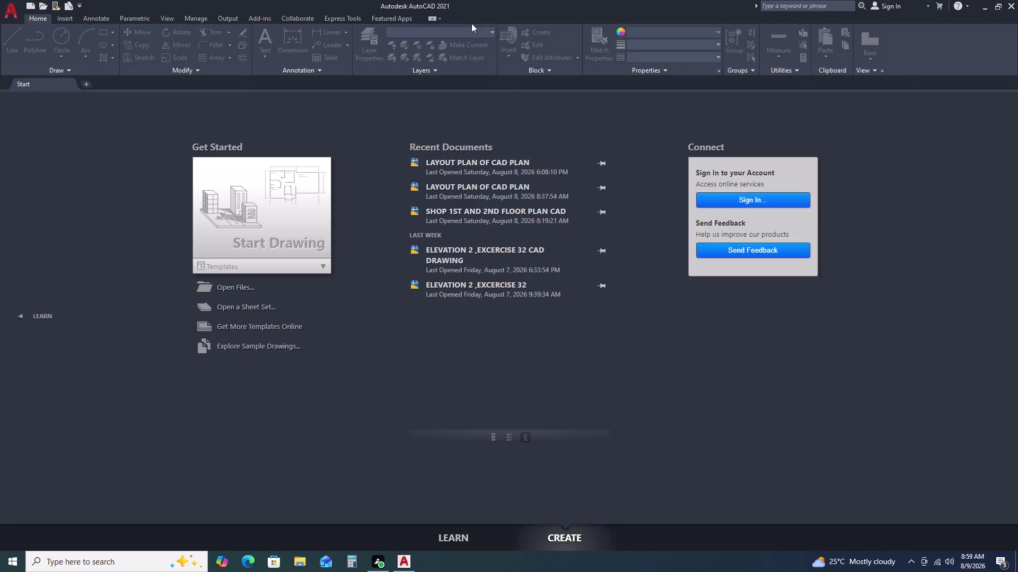
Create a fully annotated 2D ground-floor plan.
Create the blank drawing Drawing1 and bring up the Save Drawing As dialog.
click(270, 180)
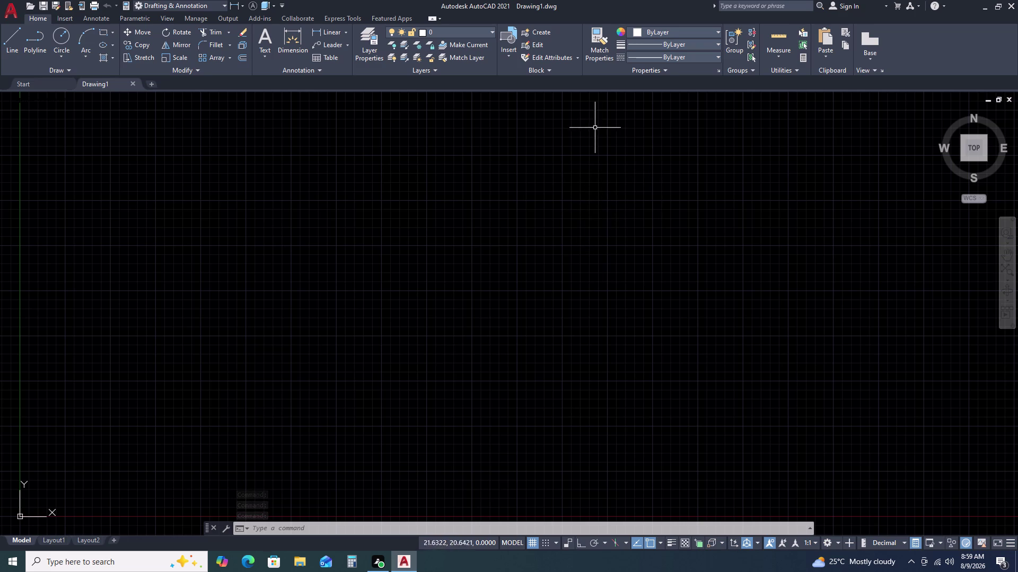
key(ctrl+s)
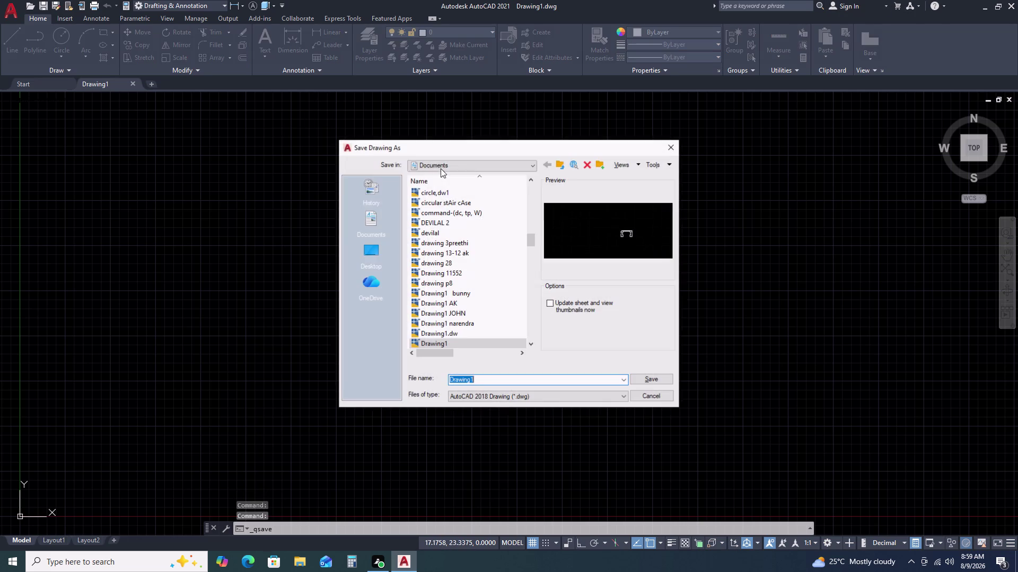
Go to the MANISHA folder on the Desktop as the save location.
click(374, 253)
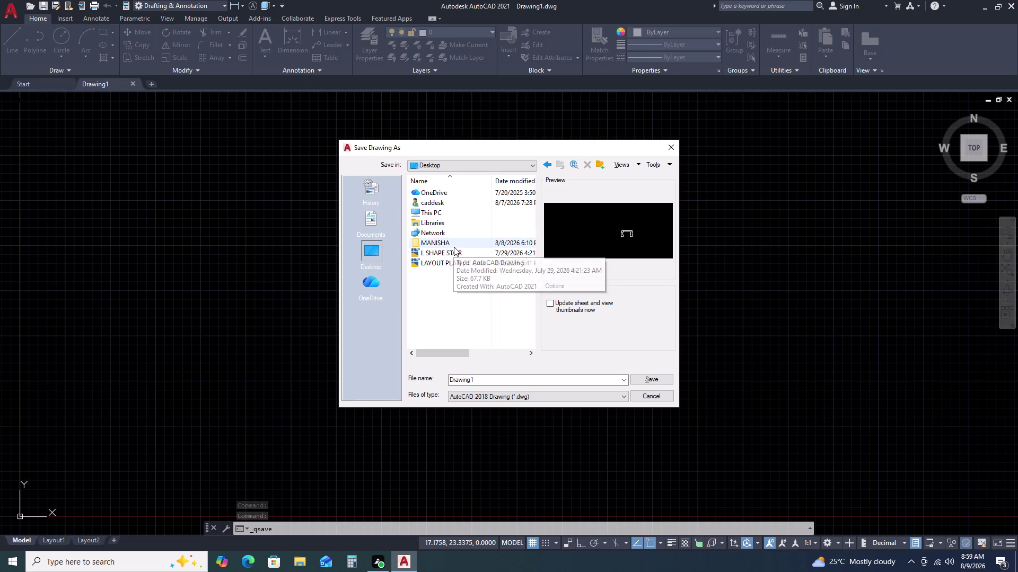
click(454, 246)
right_click(453, 246)
click(454, 247)
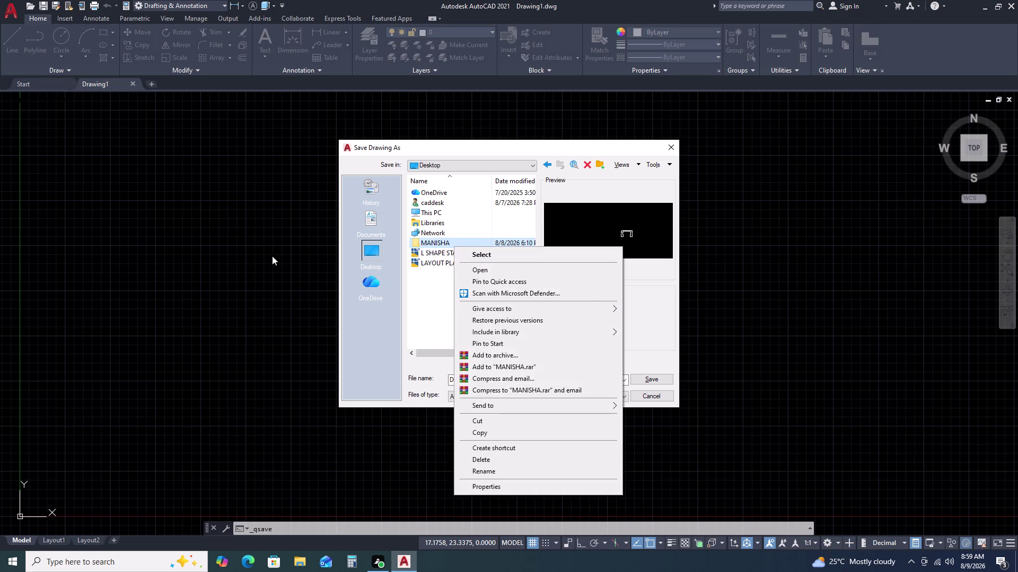
click(272, 256)
click(494, 364)
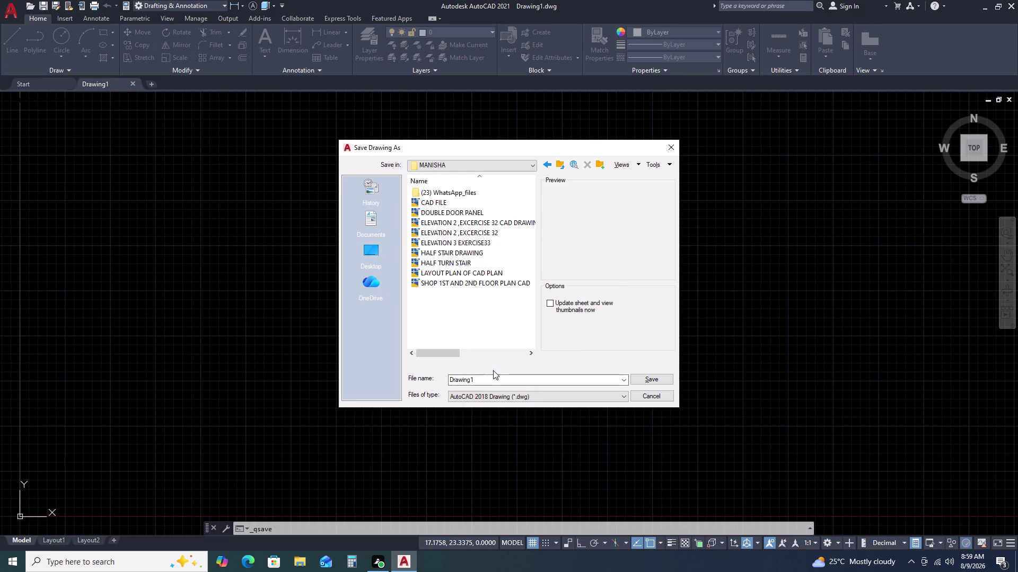
Name the file GROUND FLOOR PALN and save it.
click(490, 378)
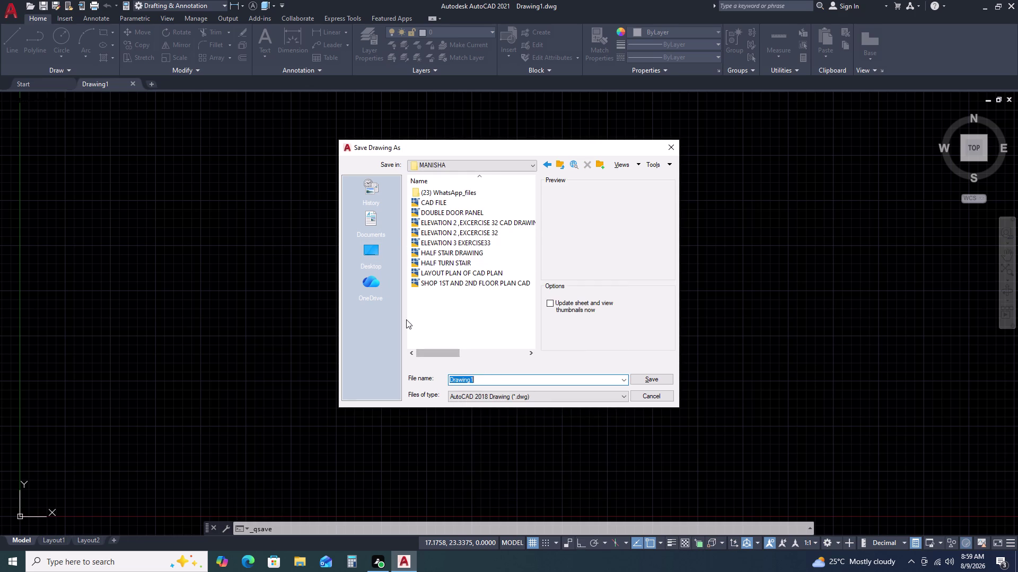
key(g)
text(ROUND F)
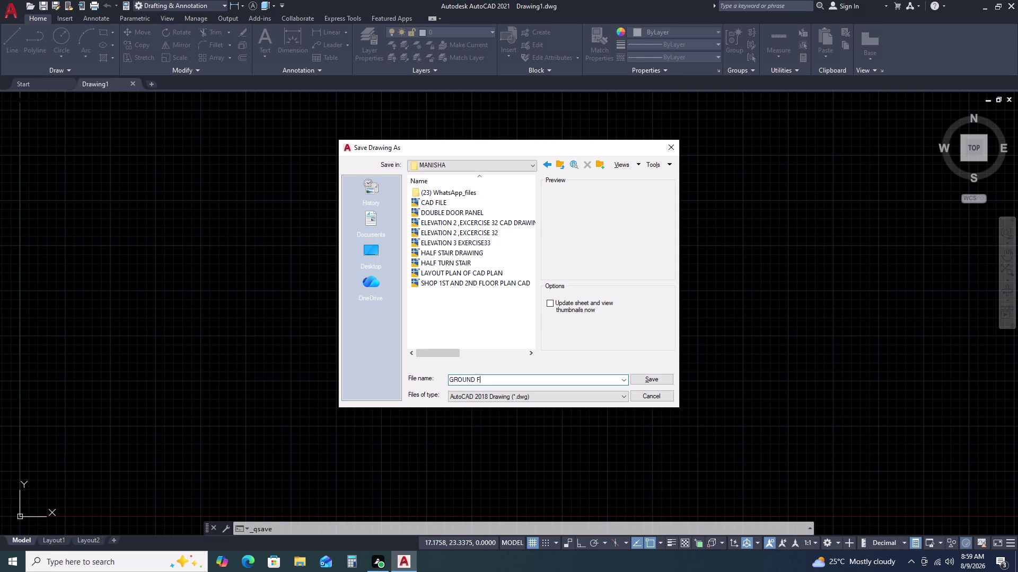
text(LOOR PALN)
click(662, 381)
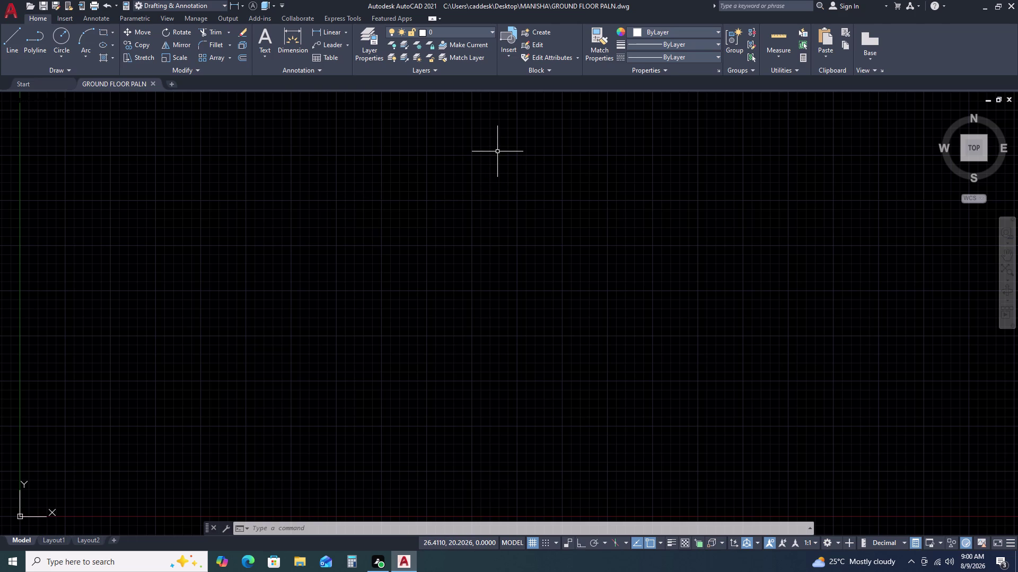
Start a rectangle with REC, set its first corner, and choose the Dimensions option.
text(REC)
key(space)
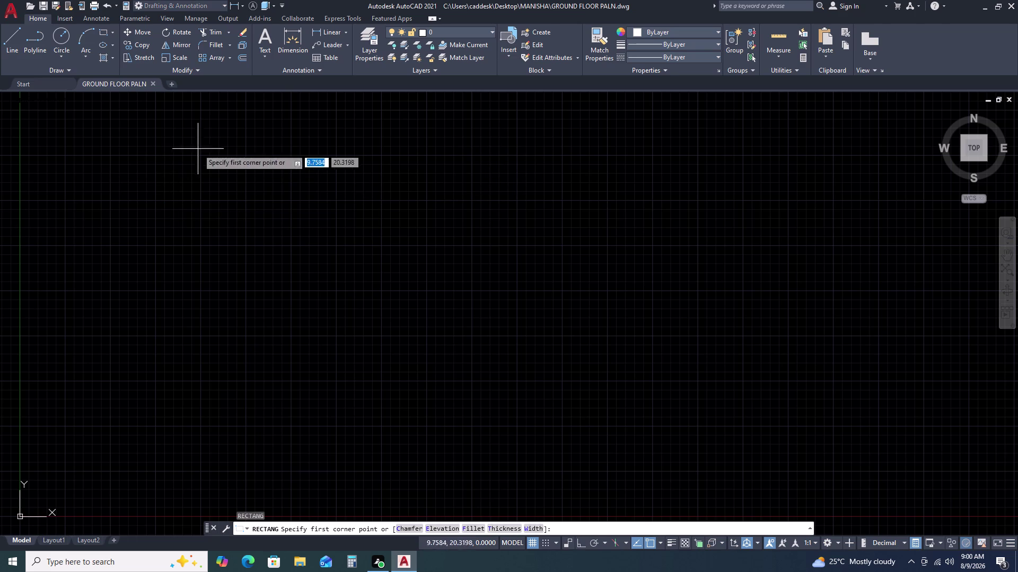
click(200, 148)
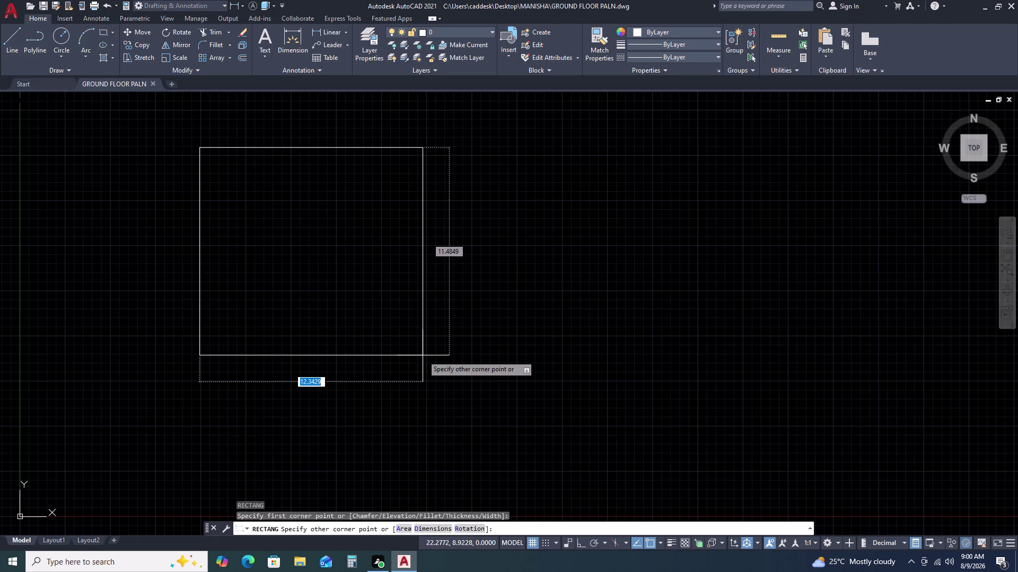
key(1)
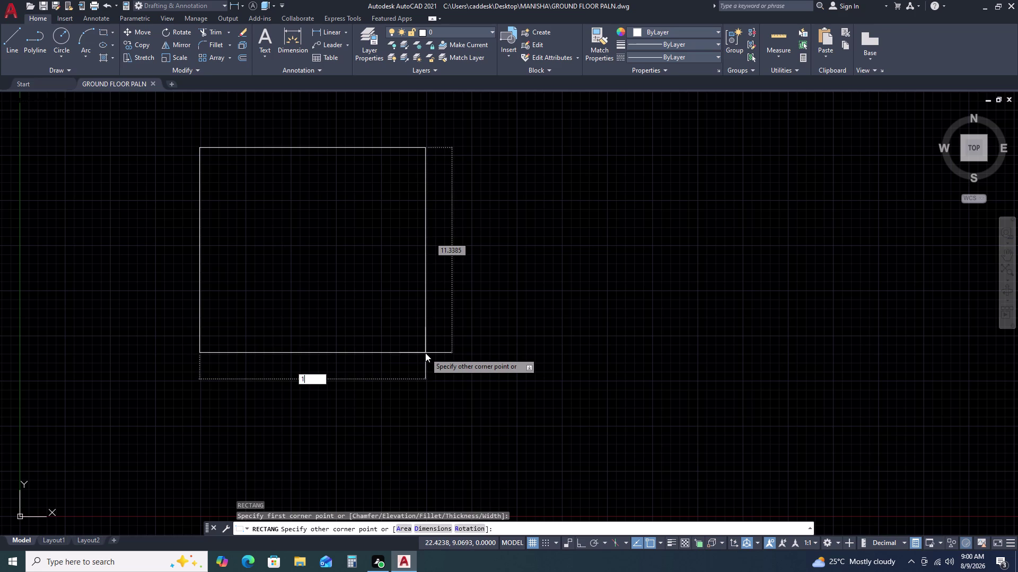
text(80)
key(0)
key(BackSpace)
key(BackSpace)
key(BackSpace)
key(BackSpace)
text(D)
key(space)
Give the rectangle length 1800 and width 2785, then place it.
key(1)
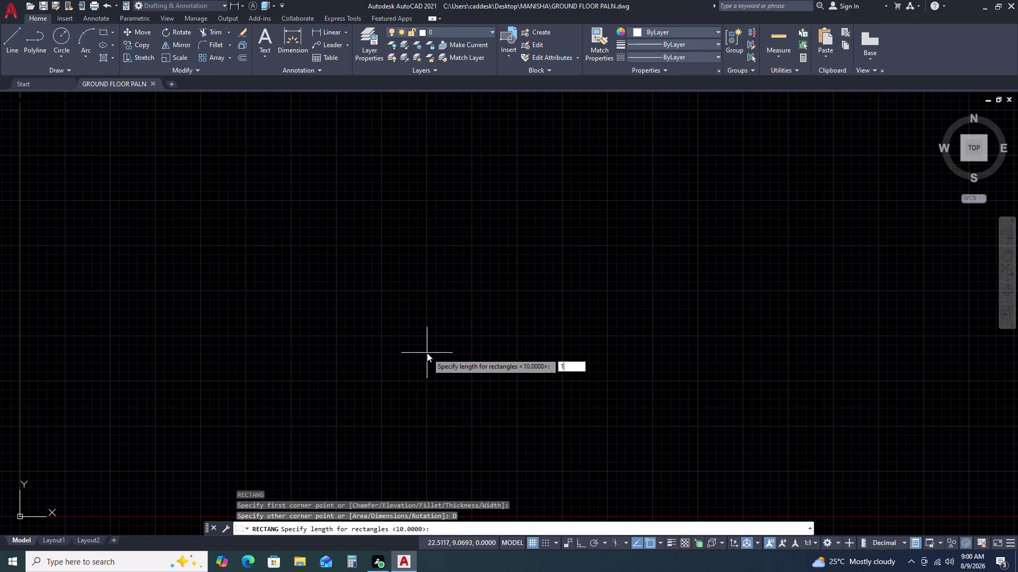
text(8000)
key(BackSpace)
key(space)
key(2)
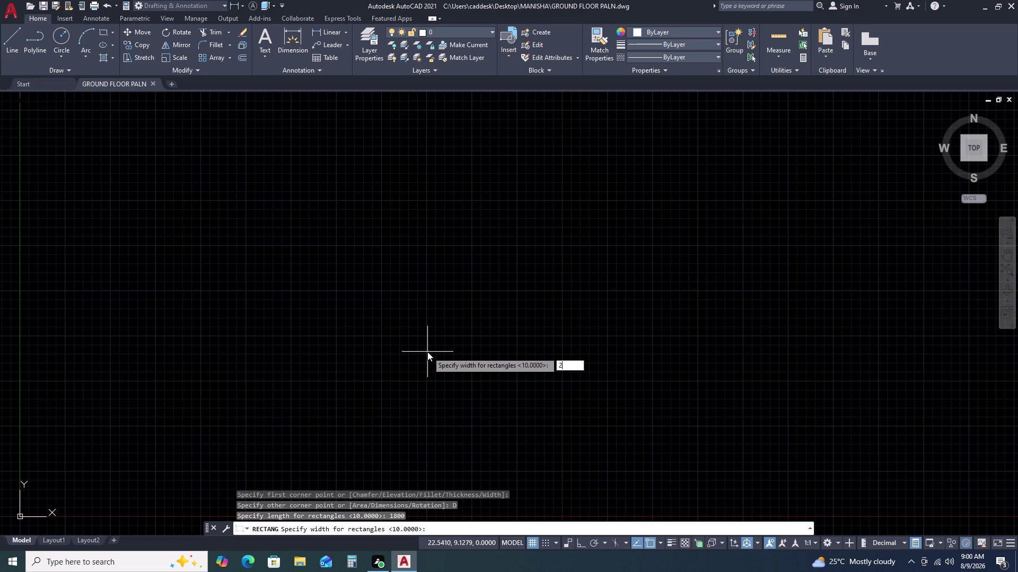
key(7)
key(8)
key(5)
key(Return)
click(398, 270)
scroll(down, 3)
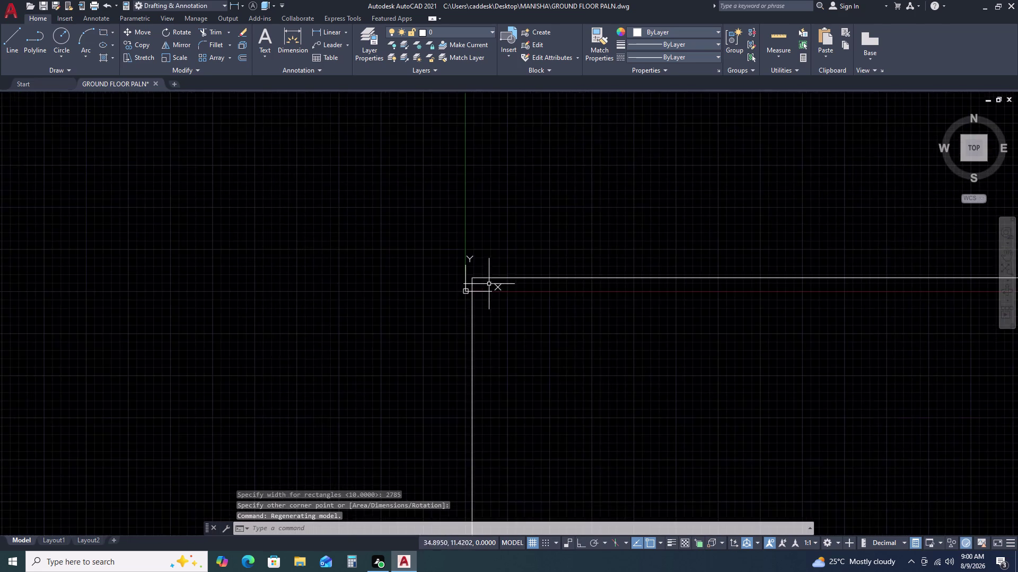
scroll(down, 3)
scroll(down, 3)
scroll(up, 3)
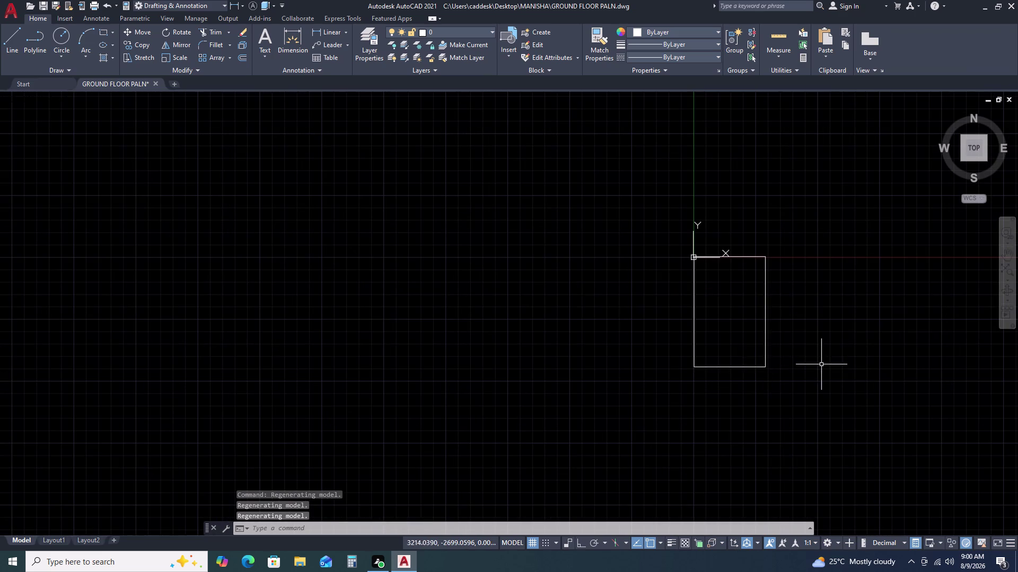
Move the rectangle to a new position with MOVE.
double_click(822, 364)
click(759, 288)
key(m)
key(space)
click(751, 301)
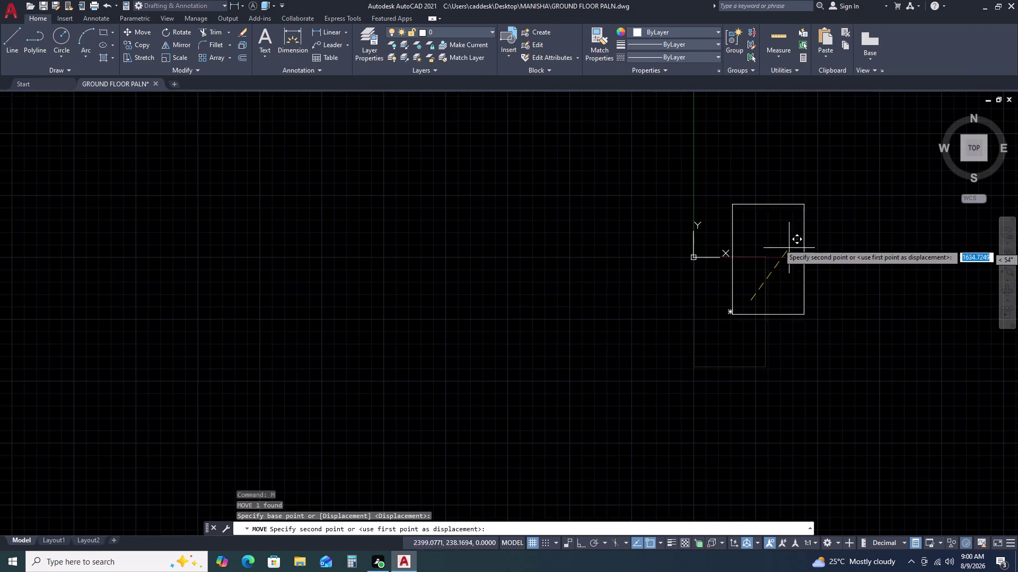
scroll(down, 3)
middle_drag(801, 221, 292, 449)
scroll(down, 3)
middle_drag(655, 186, 366, 359)
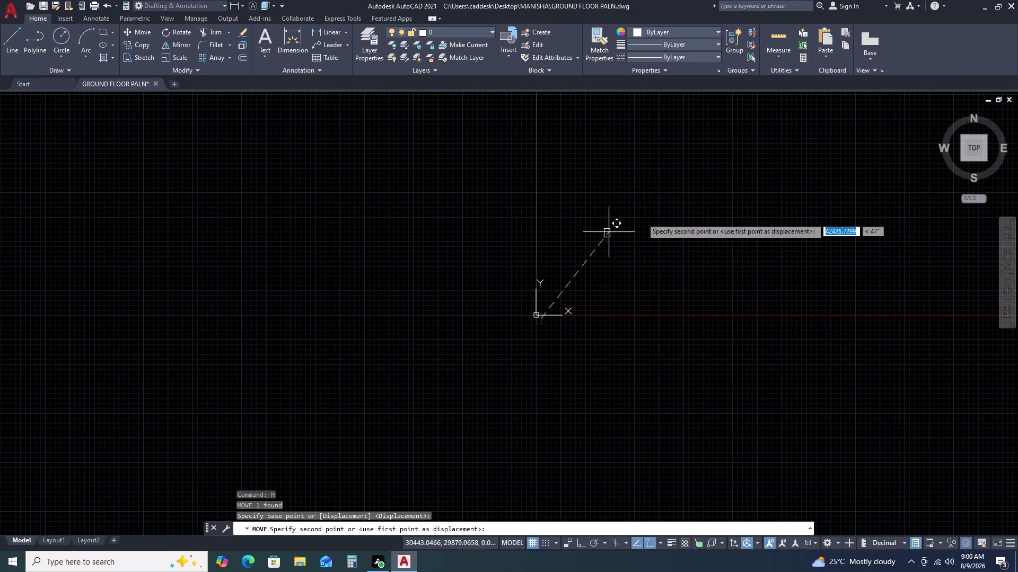
click(684, 159)
Move the rectangle again to its final spot.
scroll(up, 3)
middle_drag(721, 358, 554, 307)
middle_drag(521, 307, 491, 337)
scroll(down, 3)
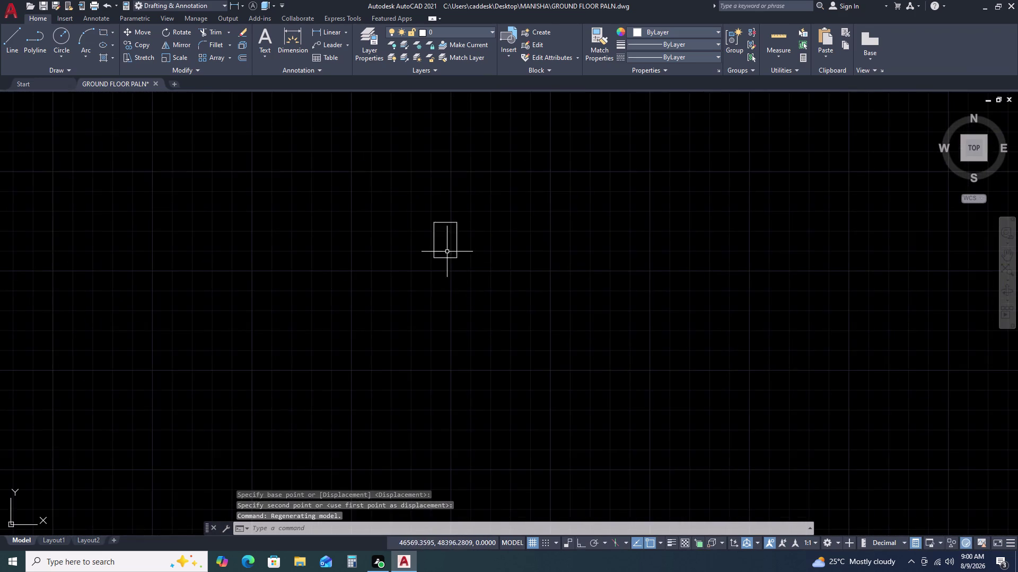
scroll(up, 3)
click(525, 256)
click(444, 205)
key(m)
key(space)
click(472, 332)
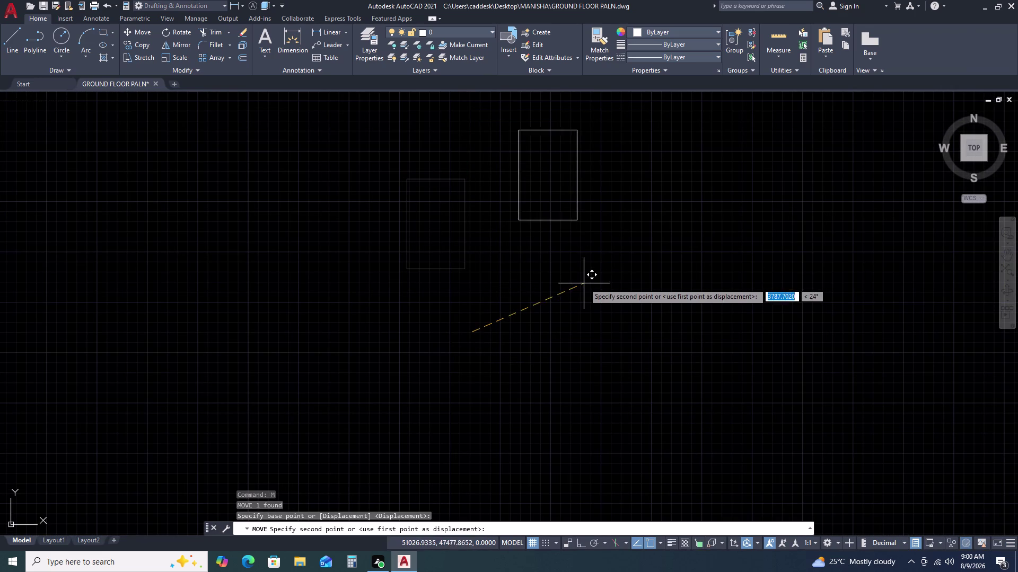
click(453, 288)
click(456, 179)
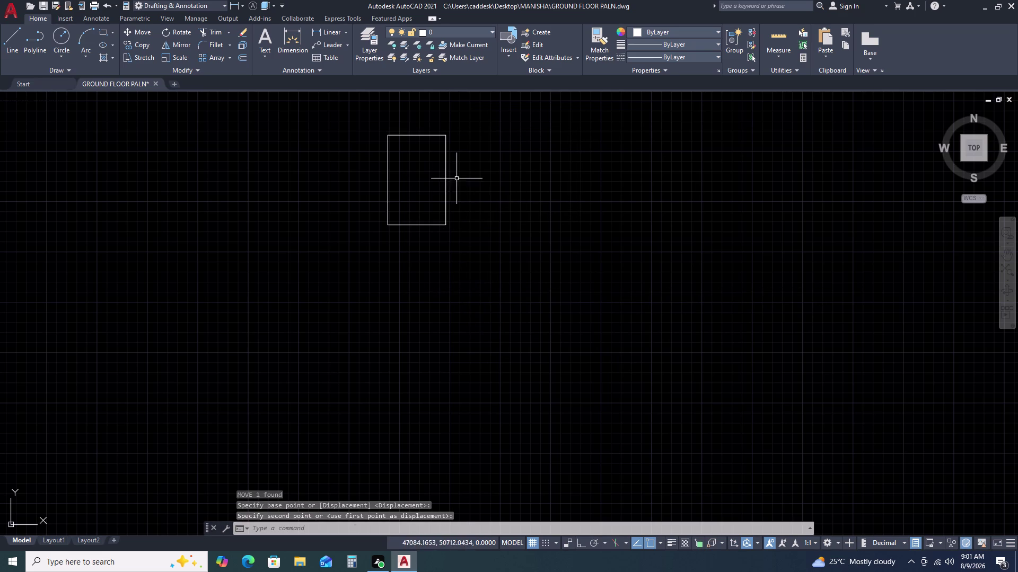
double_click(415, 251)
key(Escape)
Add a linear dimension across the rectangle's top edge.
click(332, 31)
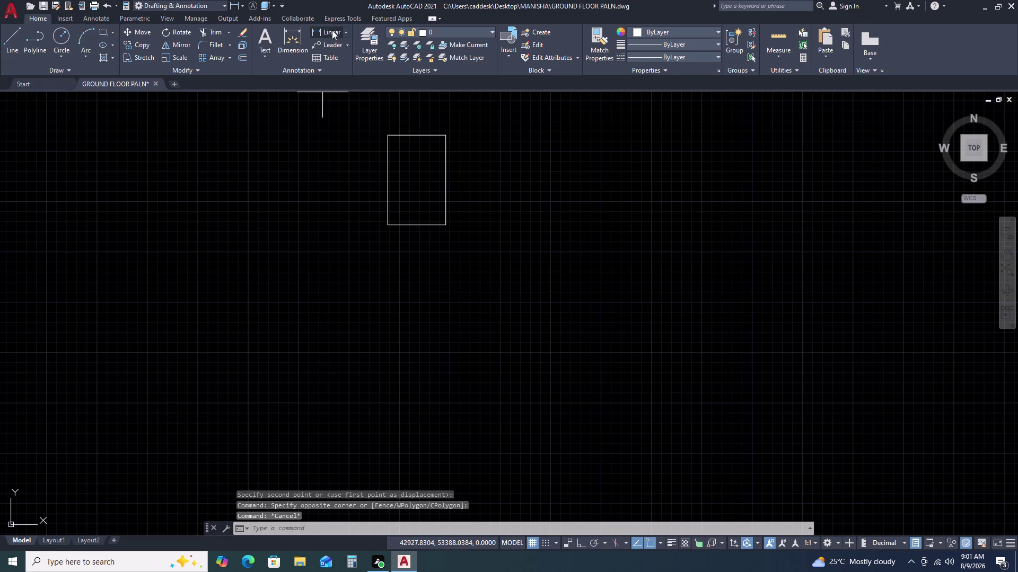
key(space)
click(407, 135)
click(408, 117)
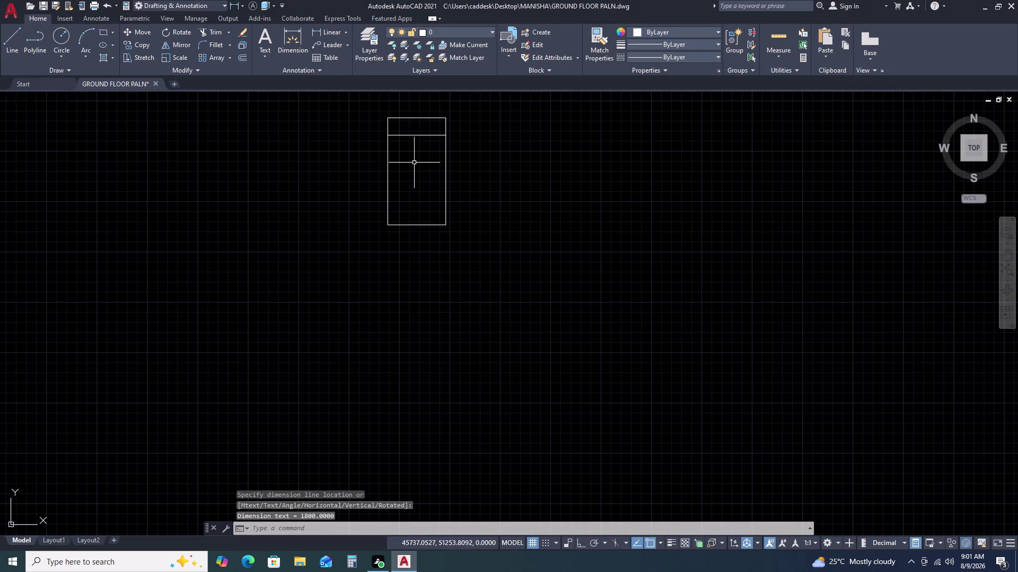
Set the Standard dimension style's text height to 300.
text(D)
key(space)
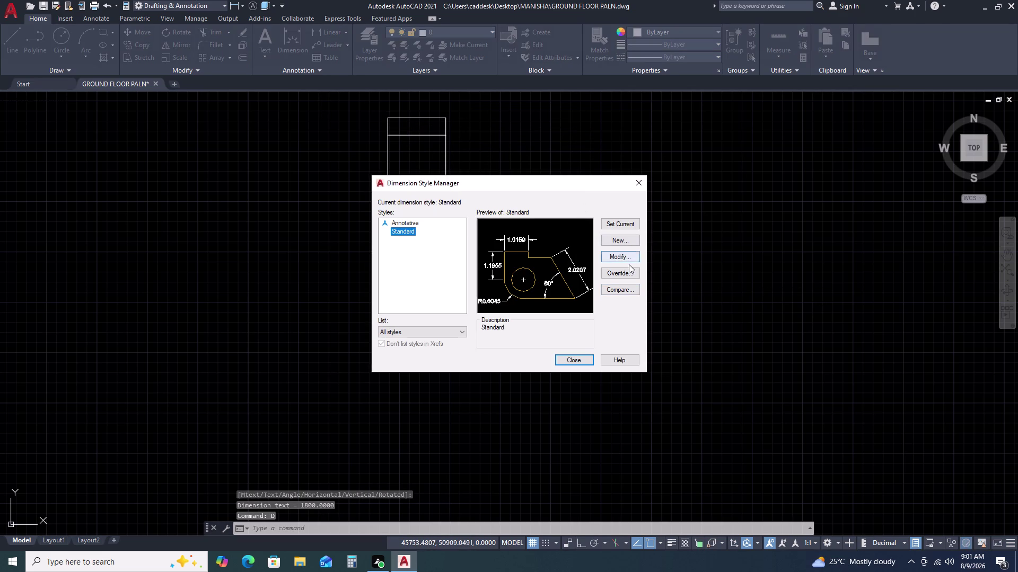
click(629, 263)
click(628, 256)
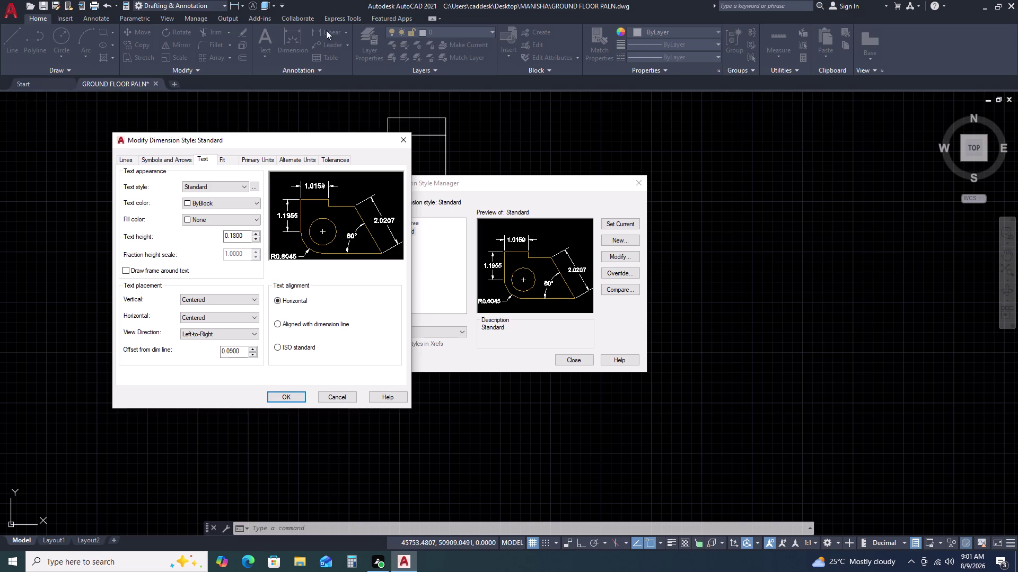
double_click(249, 239)
key(2)
key(BackSpace)
key(BackSpace)
key(3)
text(0)
text(0)
key(Return)
click(290, 399)
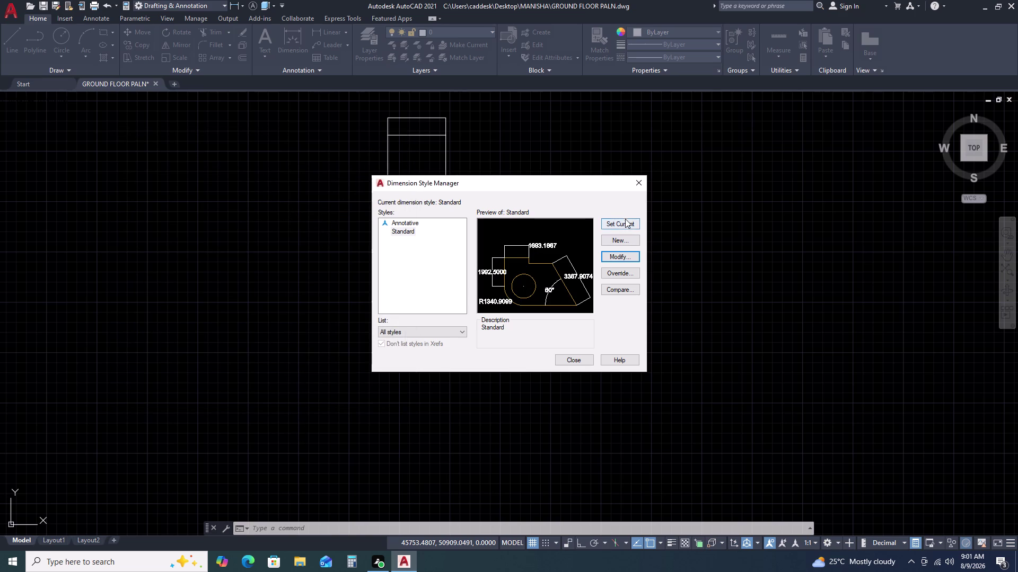
Make Standard the current dimension style and close the manager.
click(625, 221)
click(637, 179)
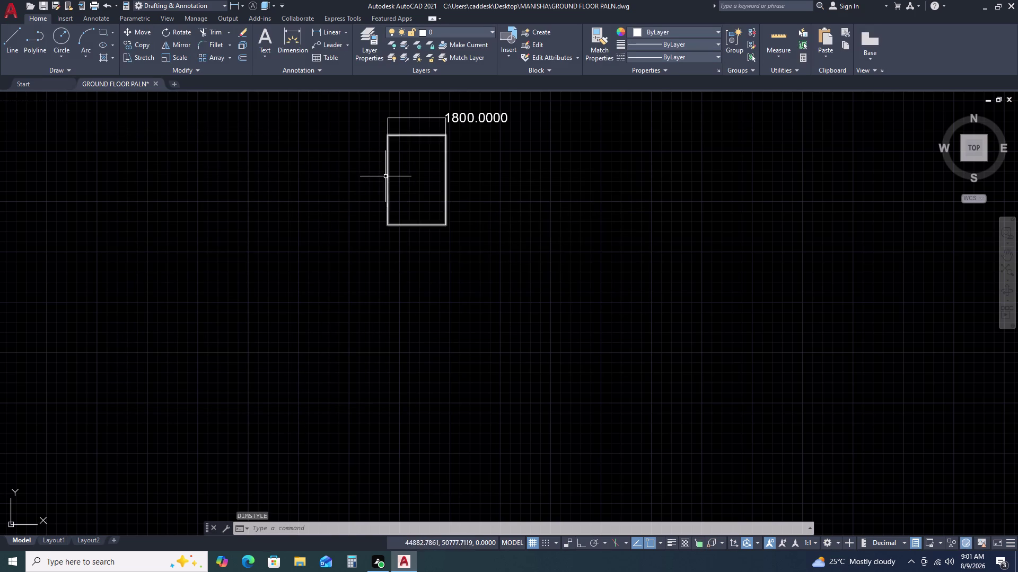
scroll(down, 3)
scroll(down, 3)
Change the Standard style's primary unit precision to whole numbers.
key(d)
key(space)
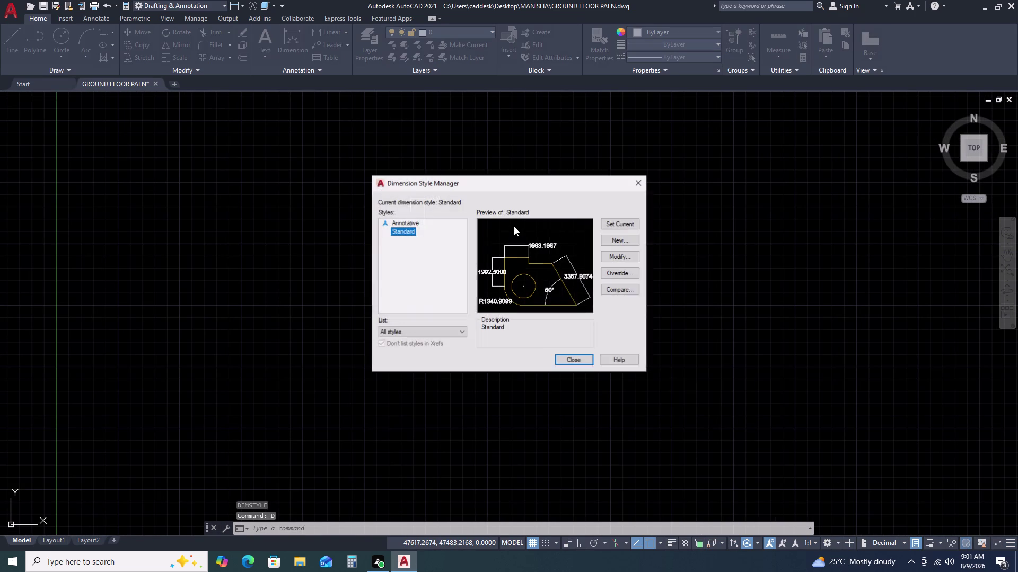
click(630, 256)
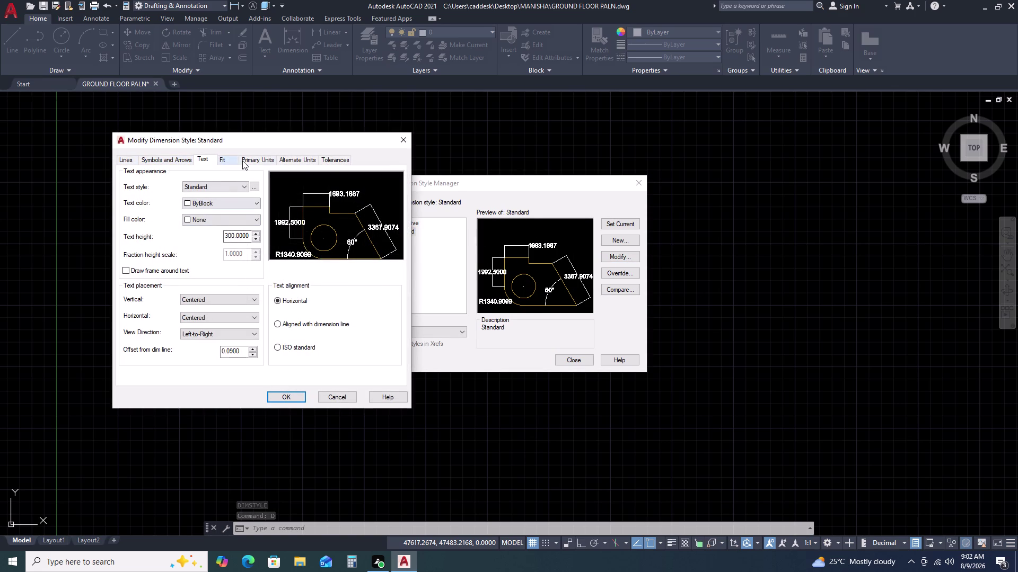
right_click(265, 160)
click(265, 160)
click(221, 198)
click(218, 202)
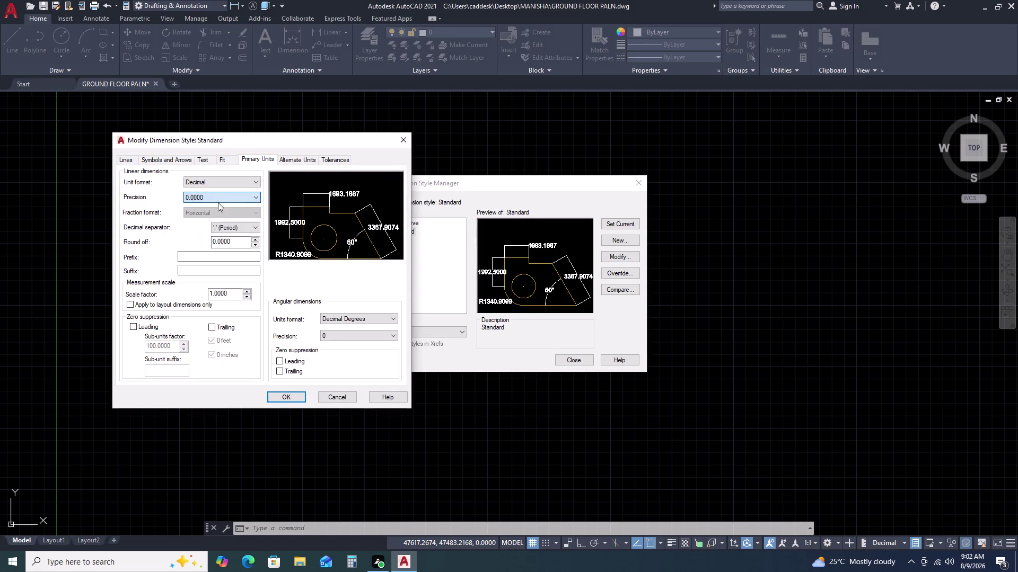
double_click(227, 198)
click(222, 196)
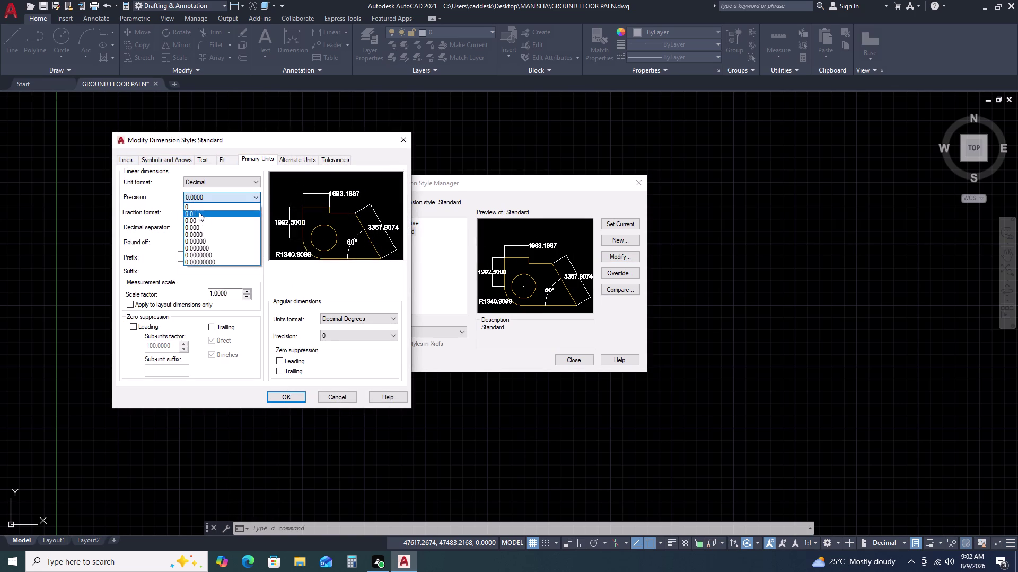
click(189, 206)
click(288, 403)
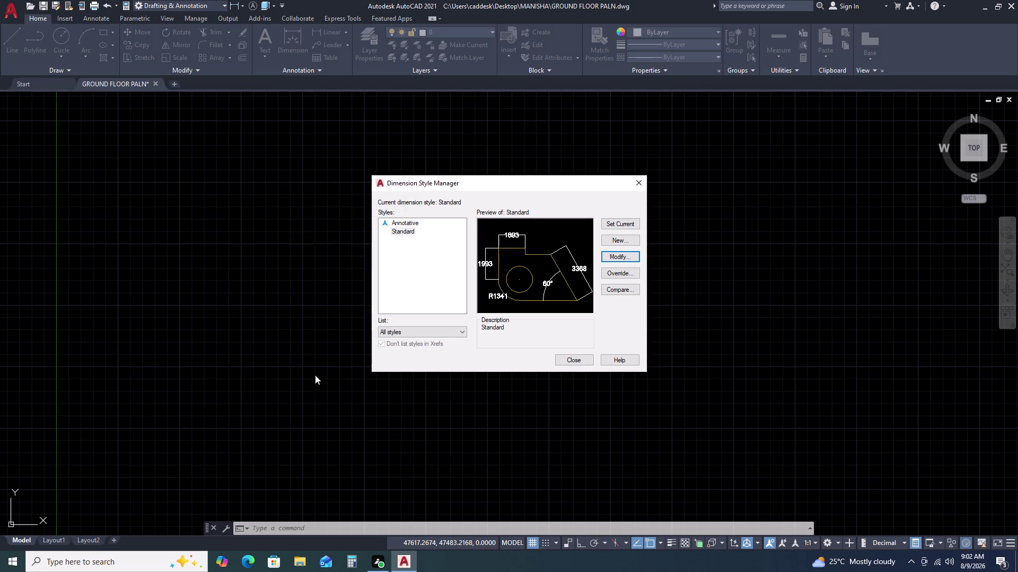
Confirm the style changes and close the Dimension Style Manager.
click(630, 226)
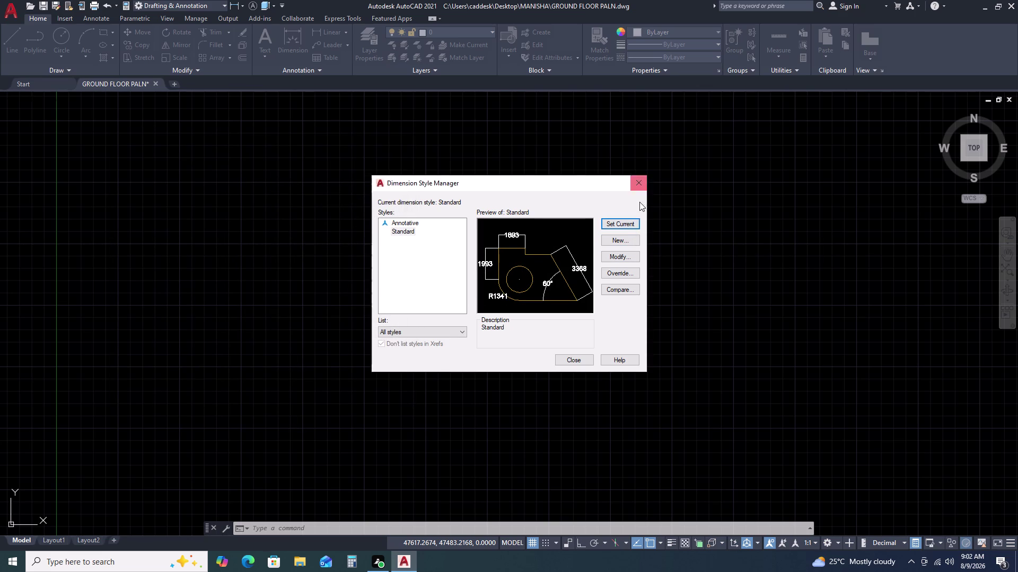
click(641, 185)
scroll(up, 3)
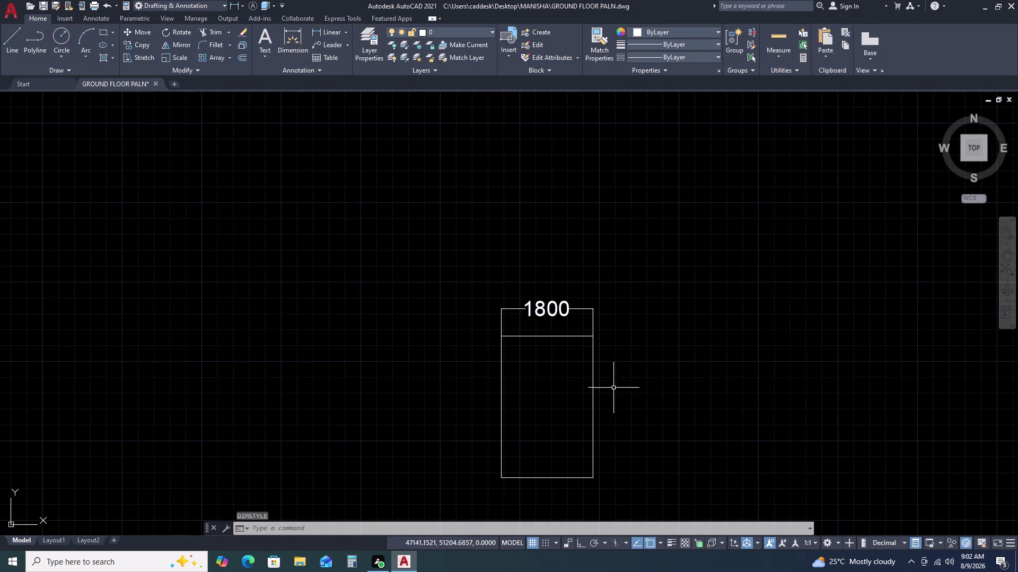
Try a linear dimension on the rectangle's right edge, then cancel it.
middle_drag(614, 393, 487, 143)
scroll(down, 3)
scroll(up, 3)
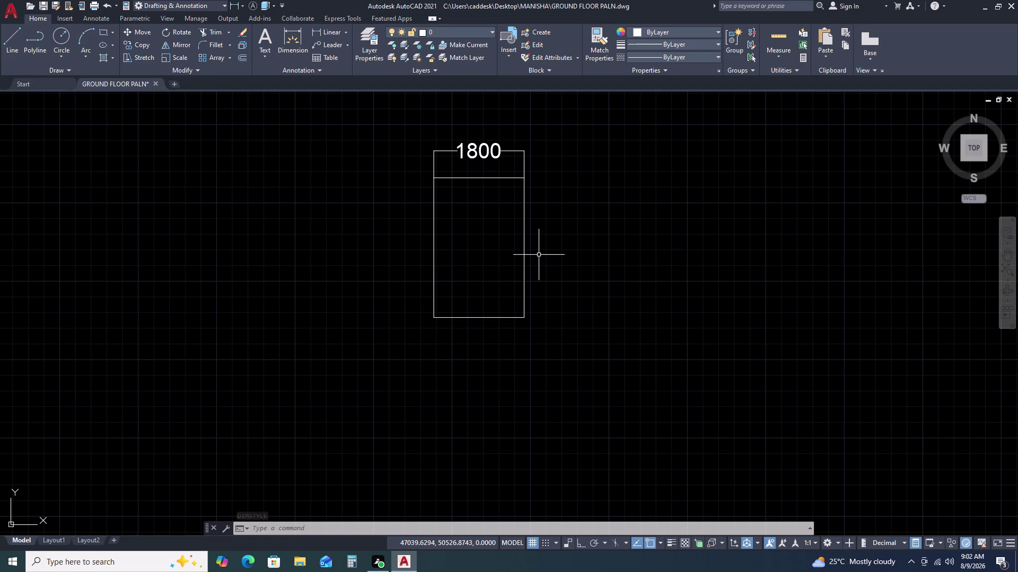
click(505, 149)
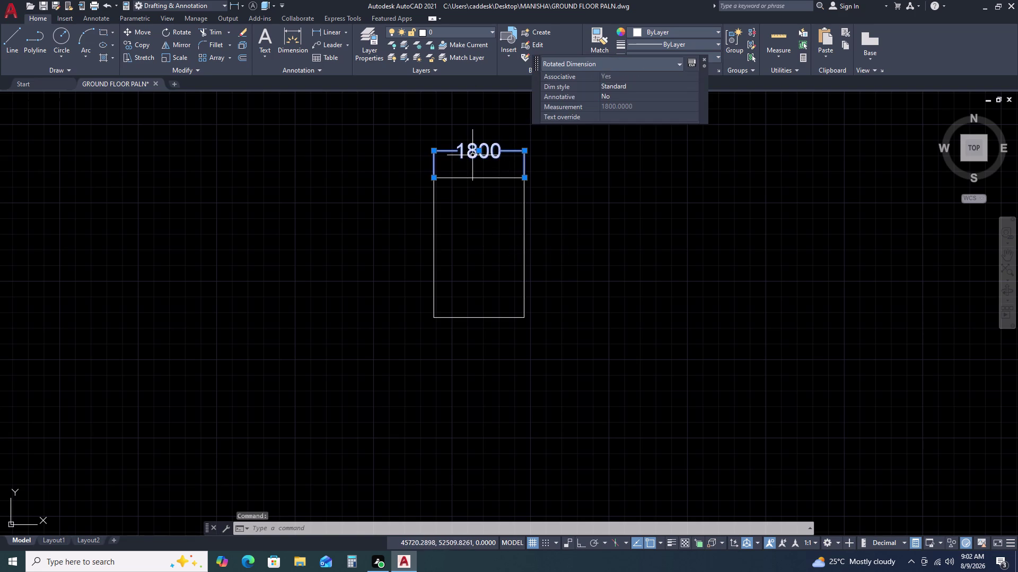
key(Escape)
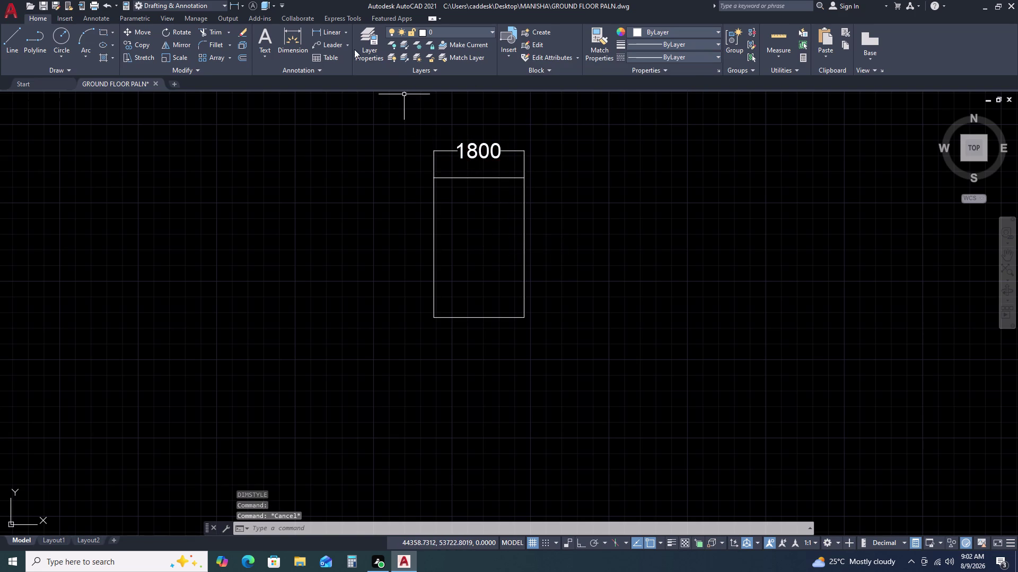
click(329, 33)
key(space)
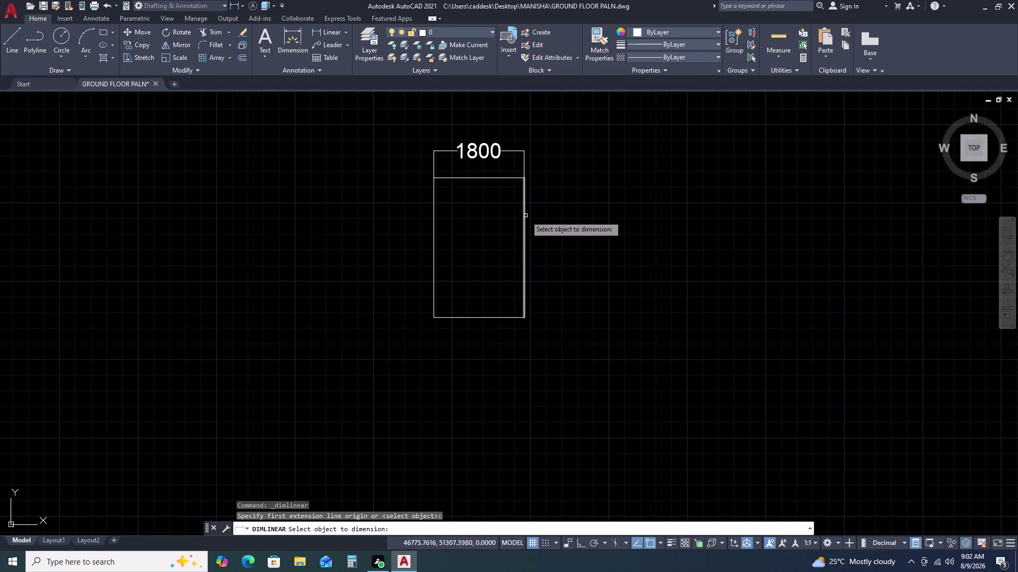
click(526, 215)
key(space)
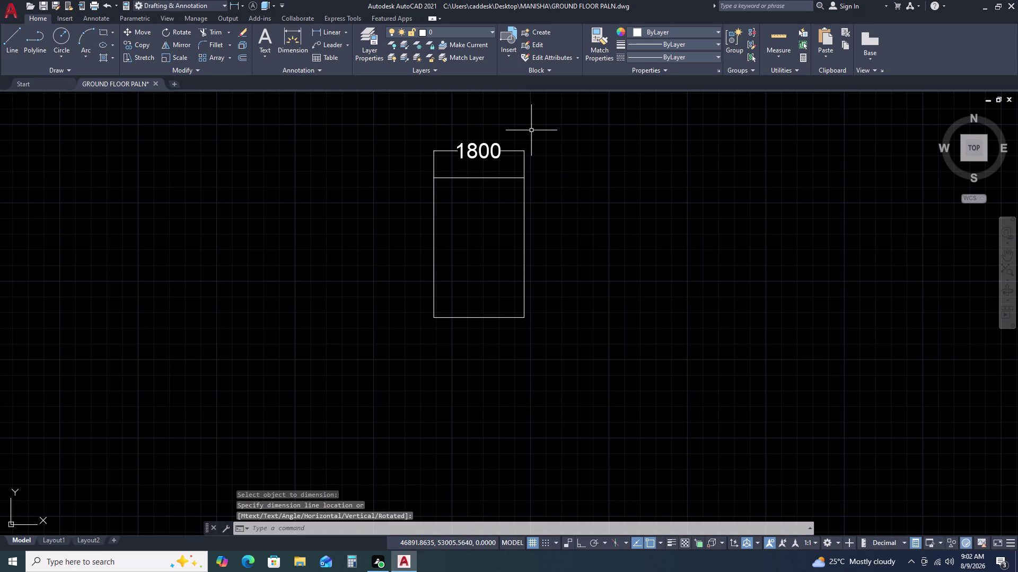
Delete the 1800 dimension from above the rectangle.
drag(533, 150, 527, 154)
double_click(443, 164)
key(Escape)
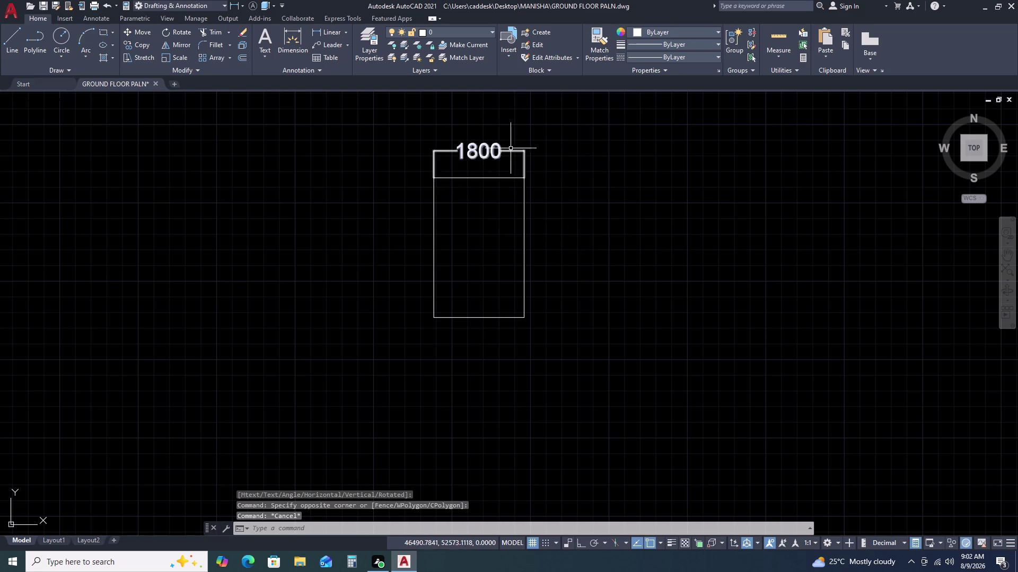
double_click(466, 154)
key(Delete)
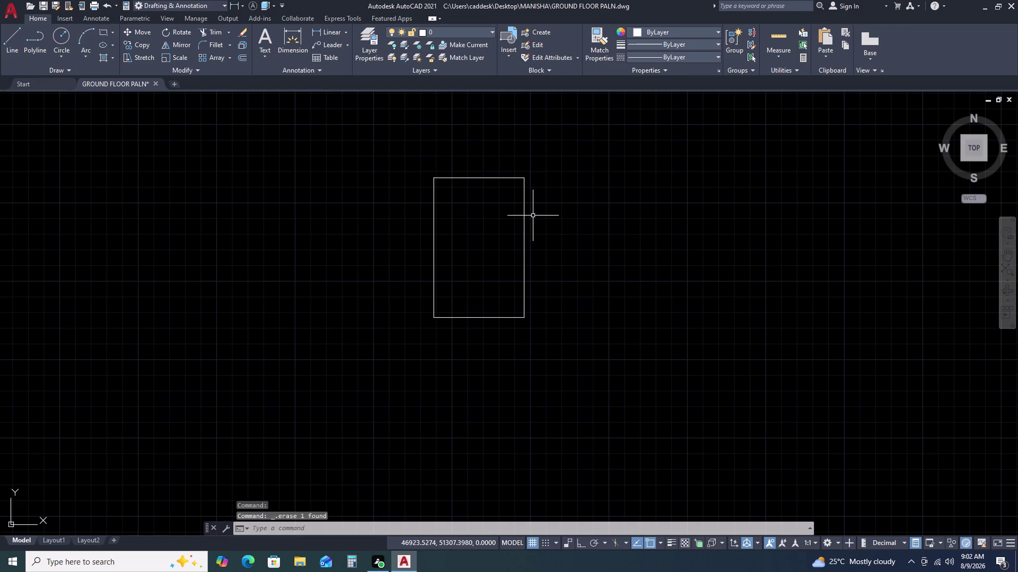
Pick near the rectangle's right edge, leaving an offset awaiting its distance.
click(533, 216)
drag(533, 216, 523, 218)
click(483, 231)
Offset the rectangle 230 outward to create an outer outline.
text(O)
key(space)
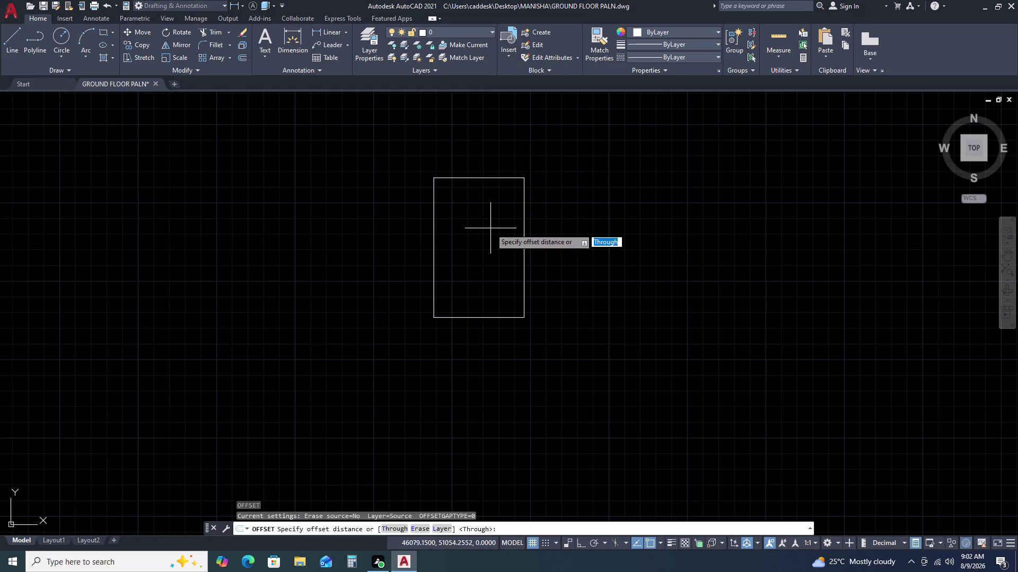
text(230)
key(space)
click(513, 145)
drag(514, 145, 520, 146)
key(Escape)
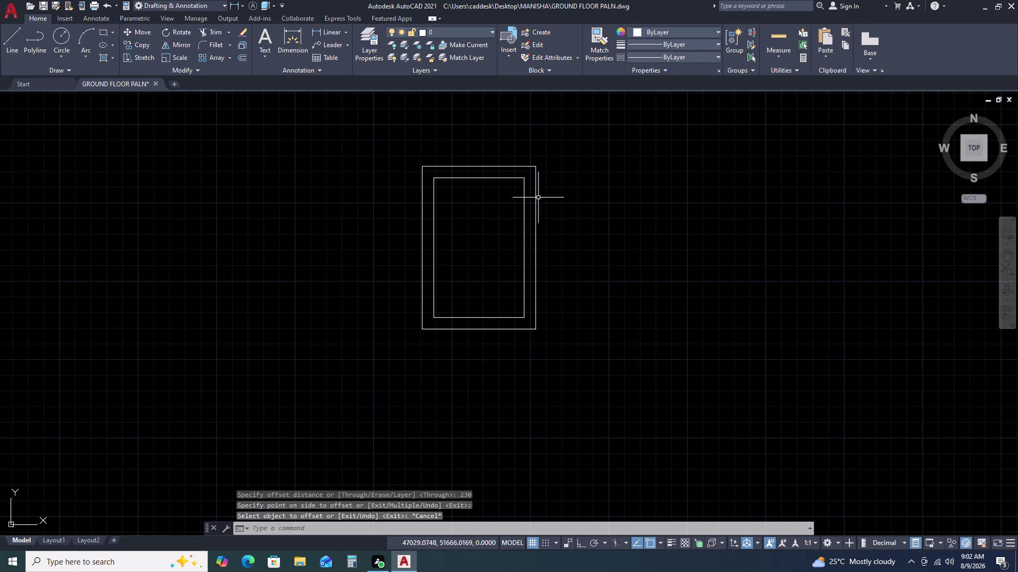
Explode the outer rectangle and trim away its right and bottom sides.
click(511, 166)
text(X)
key(space)
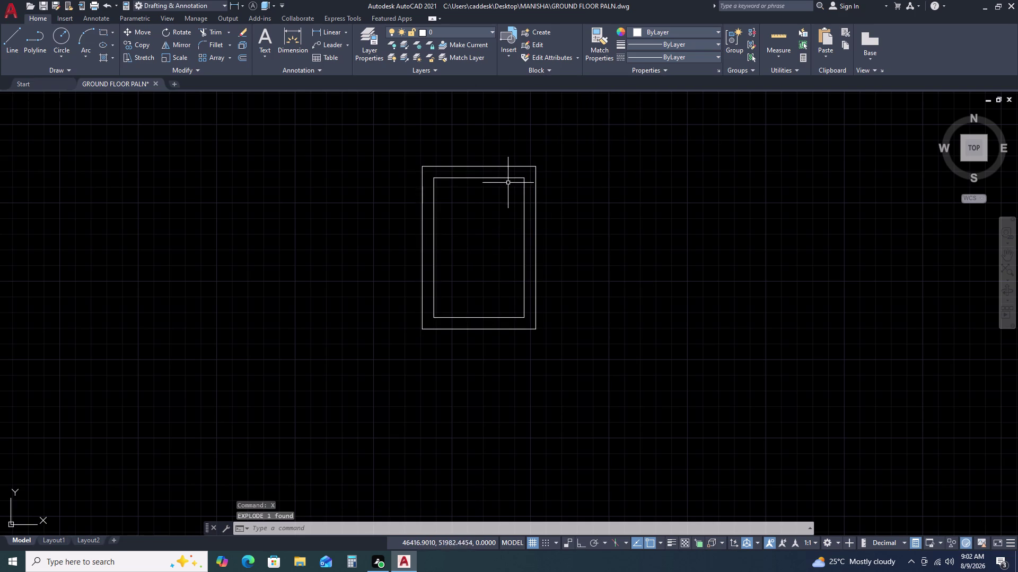
text(TR)
key(space)
click(537, 208)
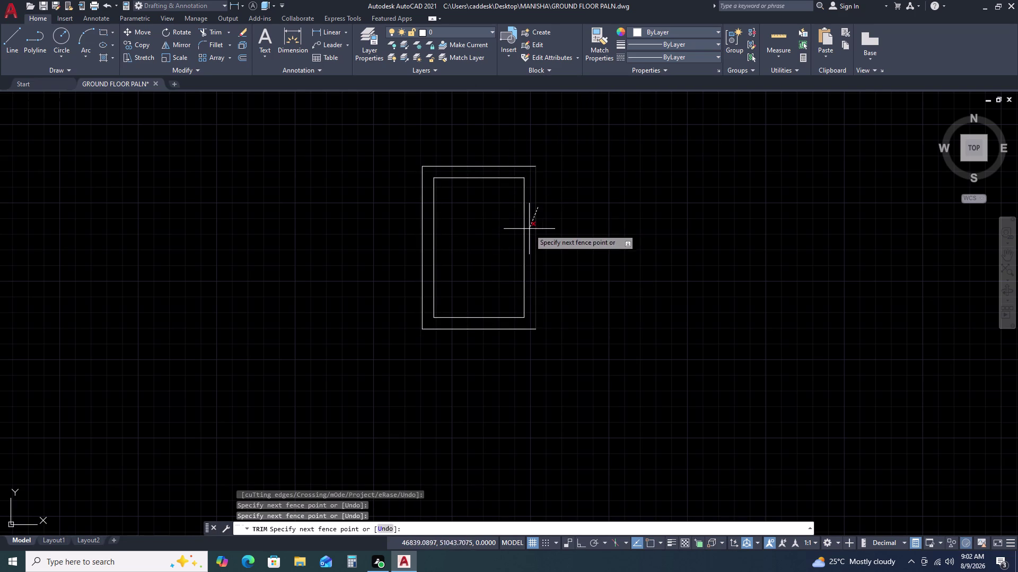
click(532, 228)
double_click(544, 311)
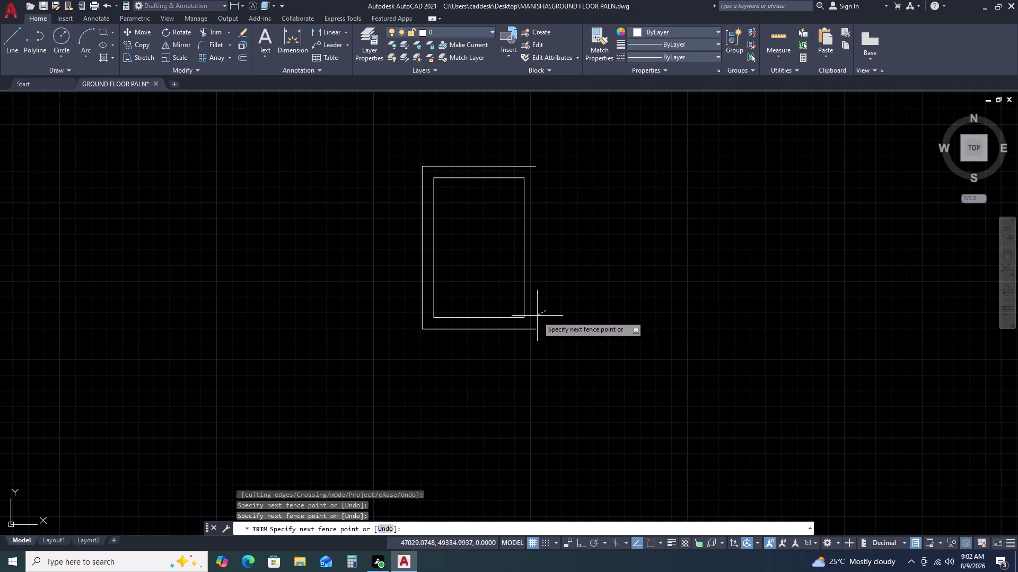
click(511, 336)
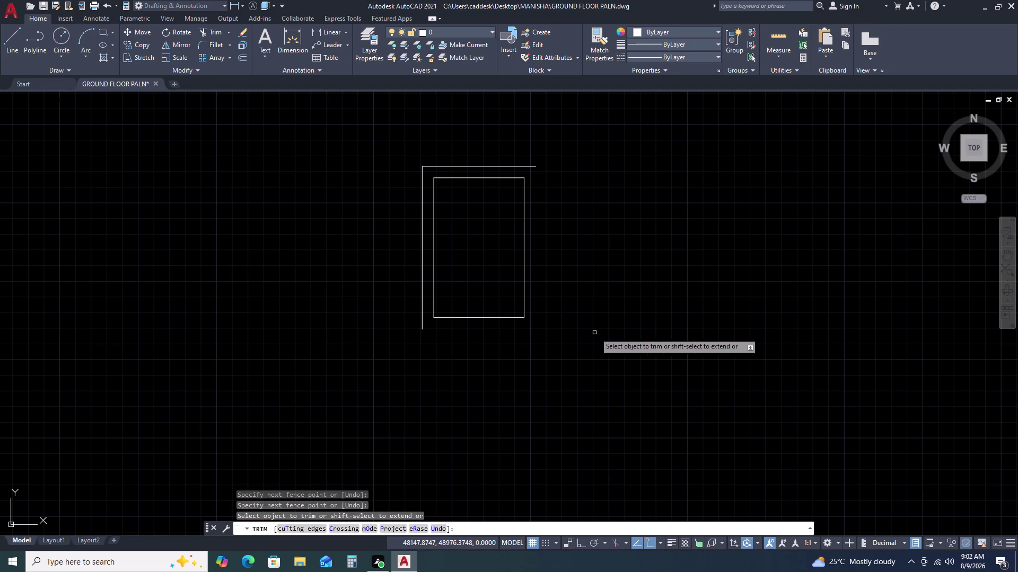
key(Escape)
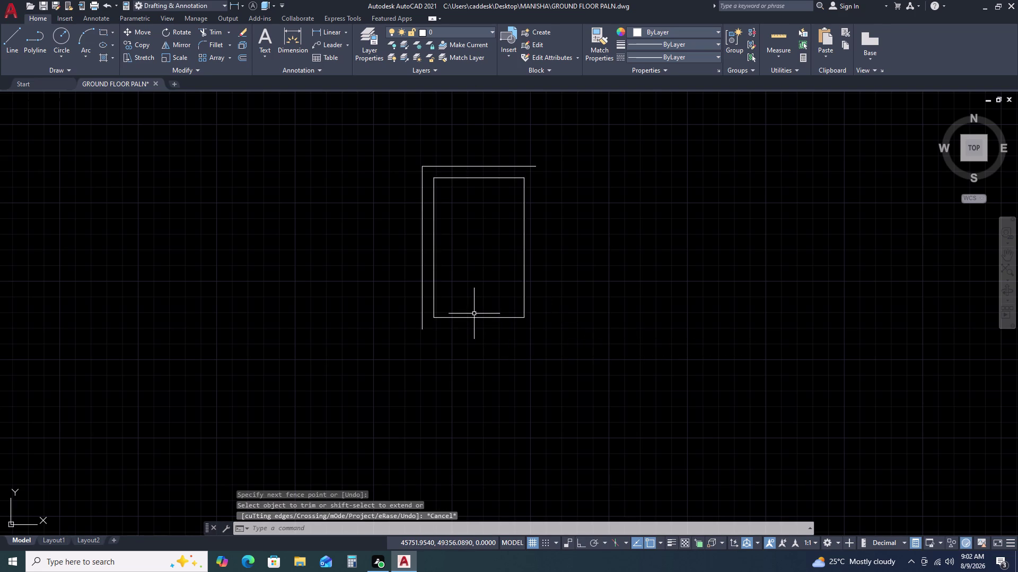
Explode the inner rectangle into separate lines, abandoning a mistyped 1165 offset.
click(474, 317)
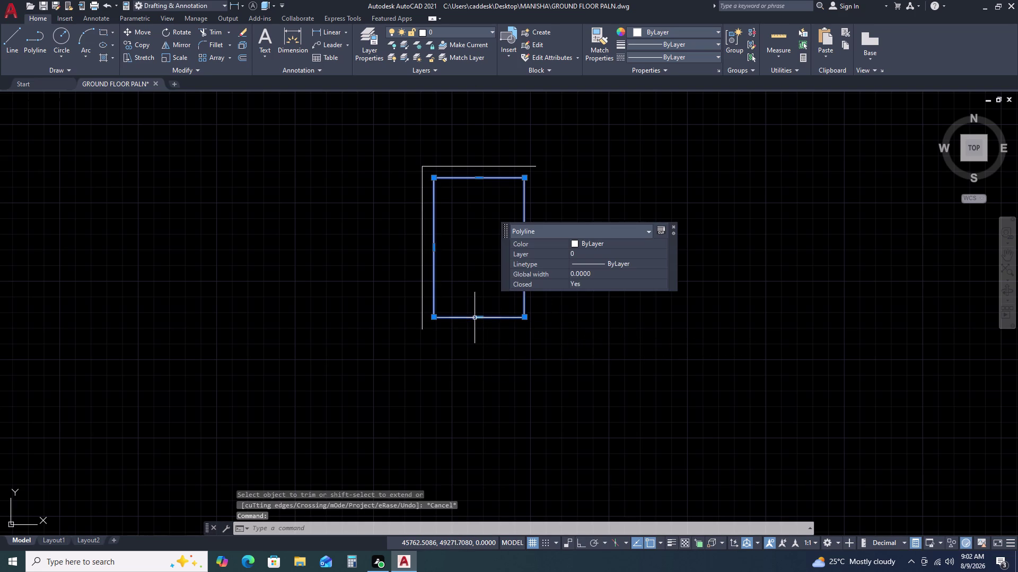
text(X)
key(space)
click(482, 317)
text(O)
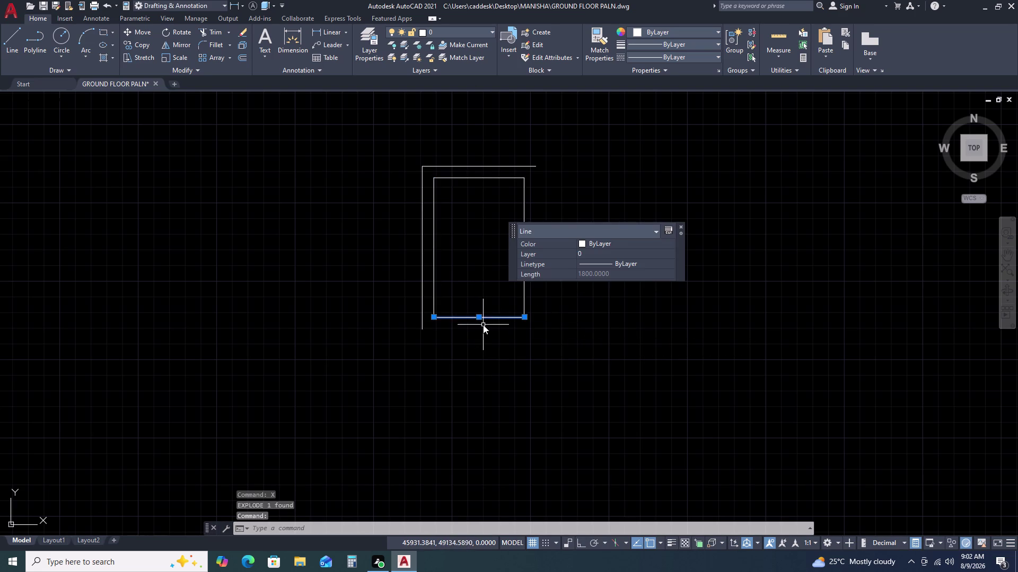
key(space)
text(1165)
key(space)
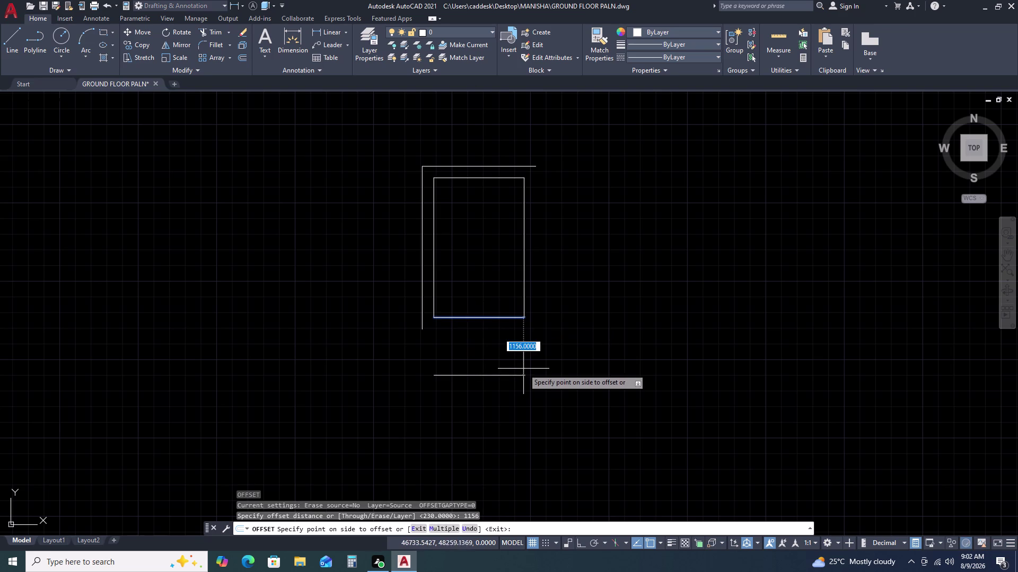
key(Escape)
click(504, 318)
Offset the inner rectangle's bottom edge 115 downward.
key(o)
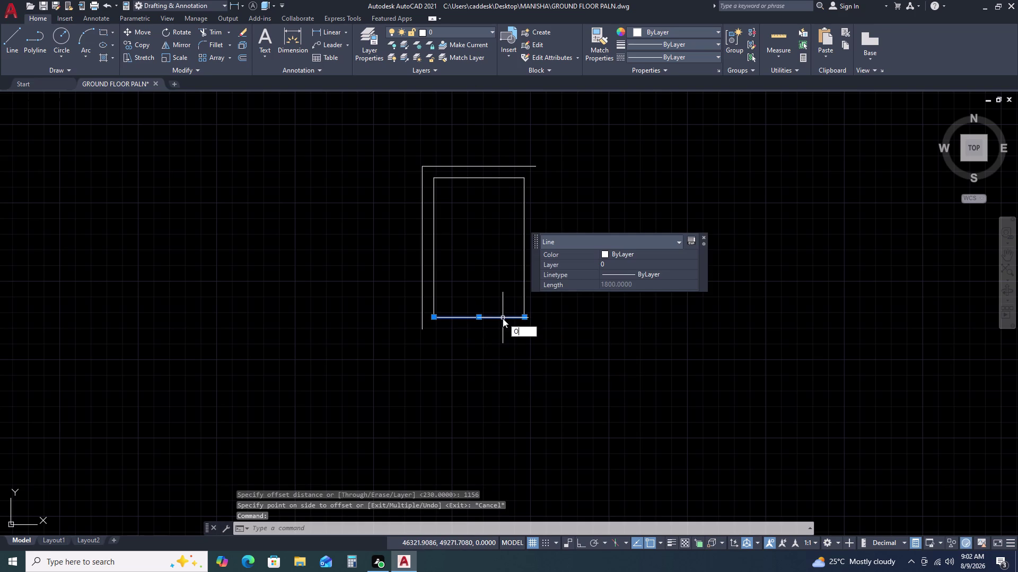
key(space)
key(1)
key(1)
key(5)
key(space)
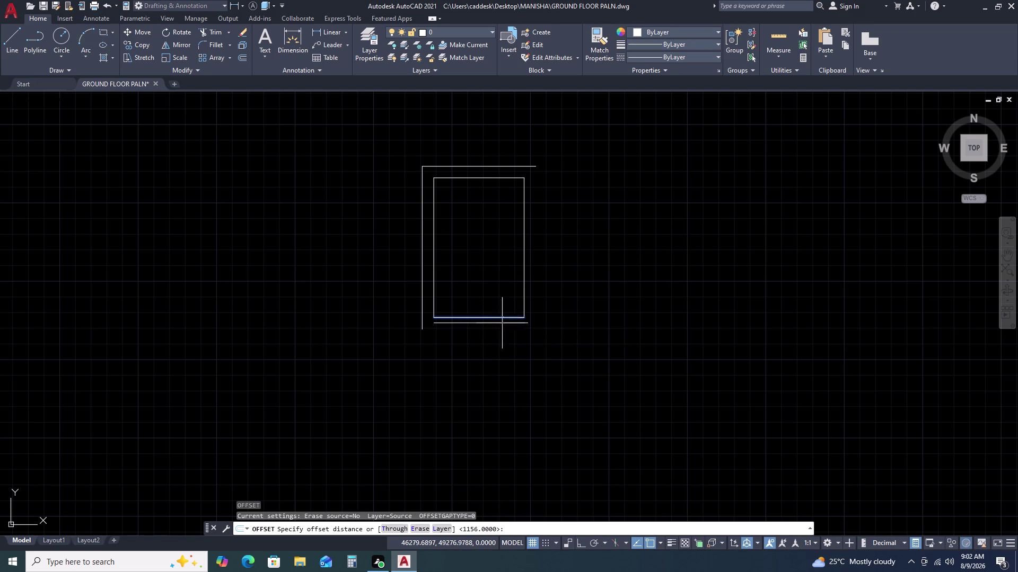
click(513, 362)
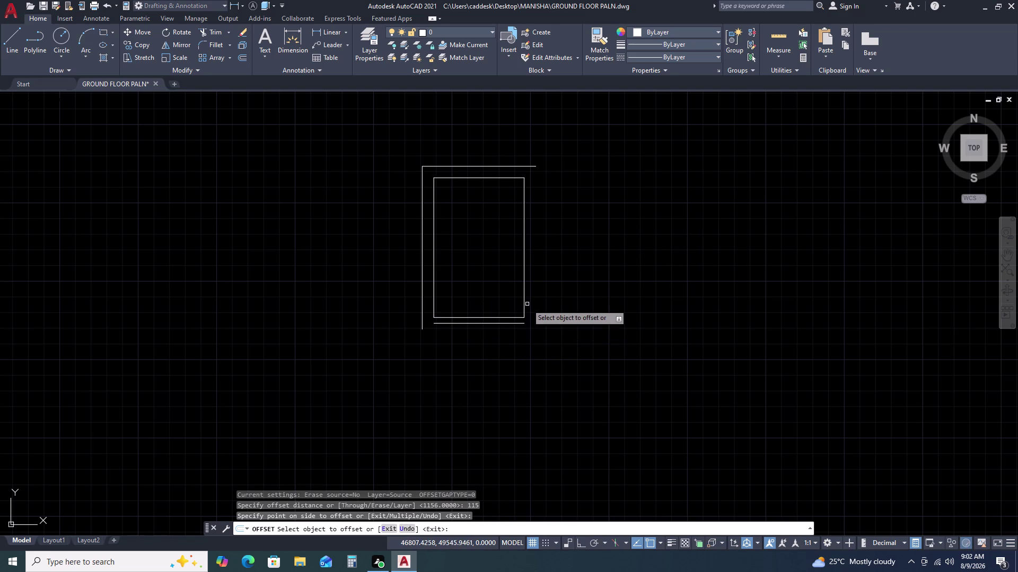
key(Escape)
key(Escape)
key(Escape)
key(Escape)
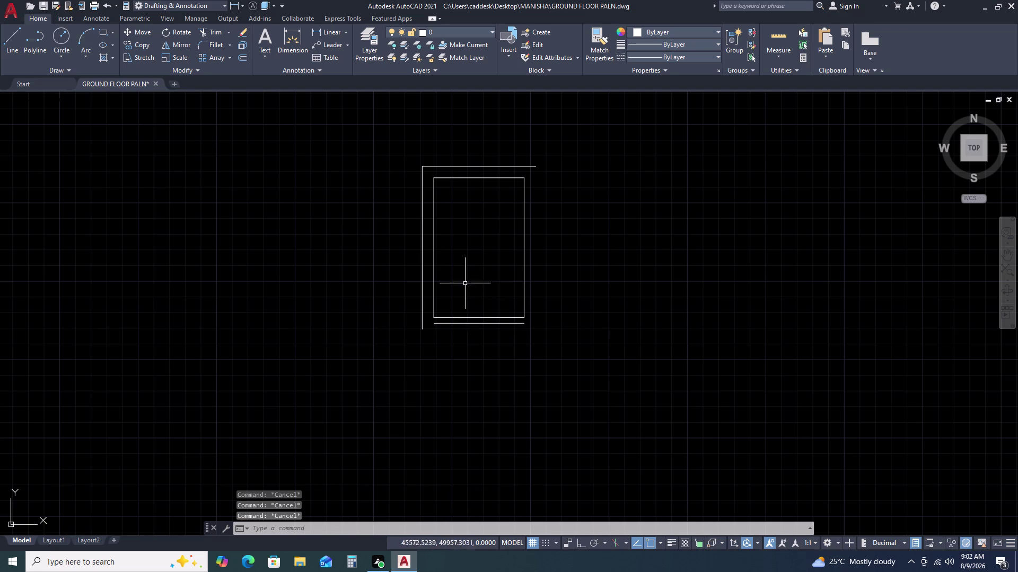
scroll(up, 3)
scroll(down, 3)
scroll(up, 3)
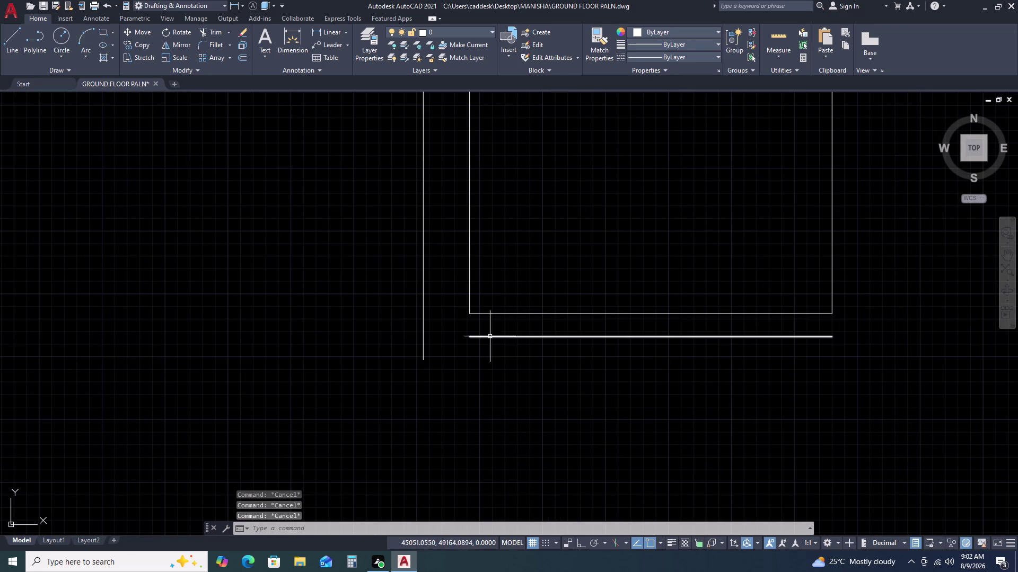
key(f)
key(space)
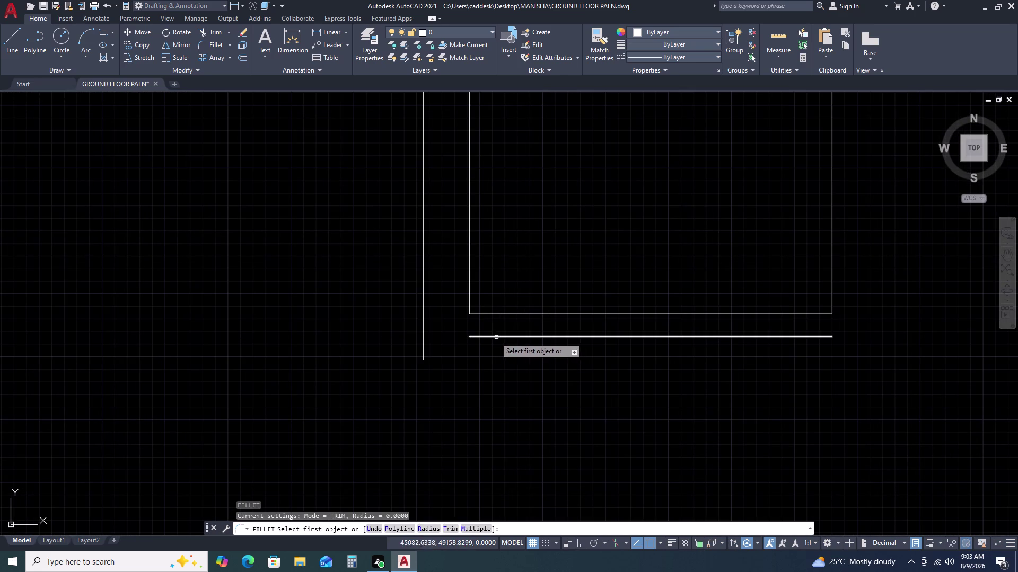
Fillet the lower line and left wall line into a sharp corner.
click(495, 337)
click(422, 325)
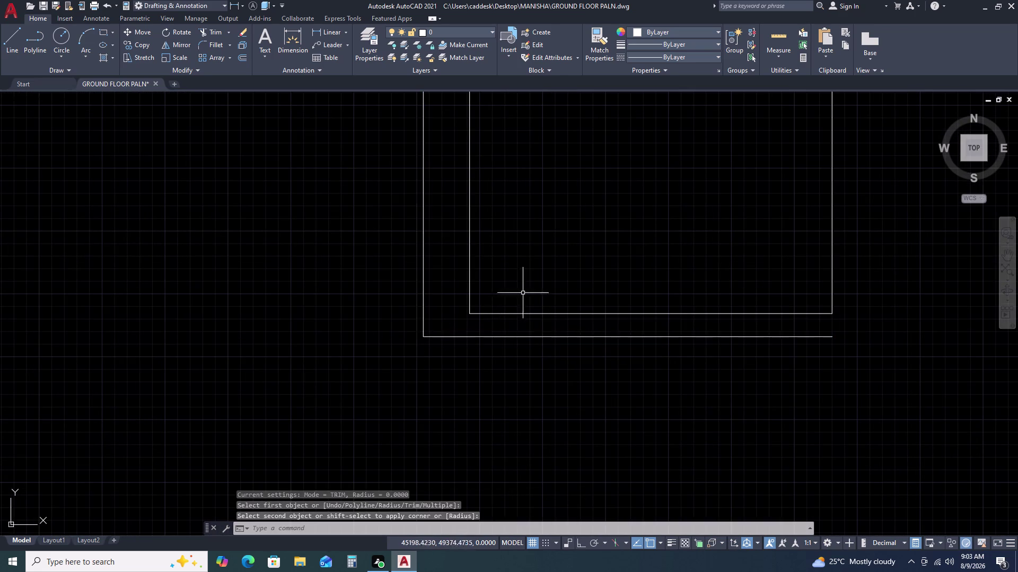
scroll(down, 3)
scroll(down, 3)
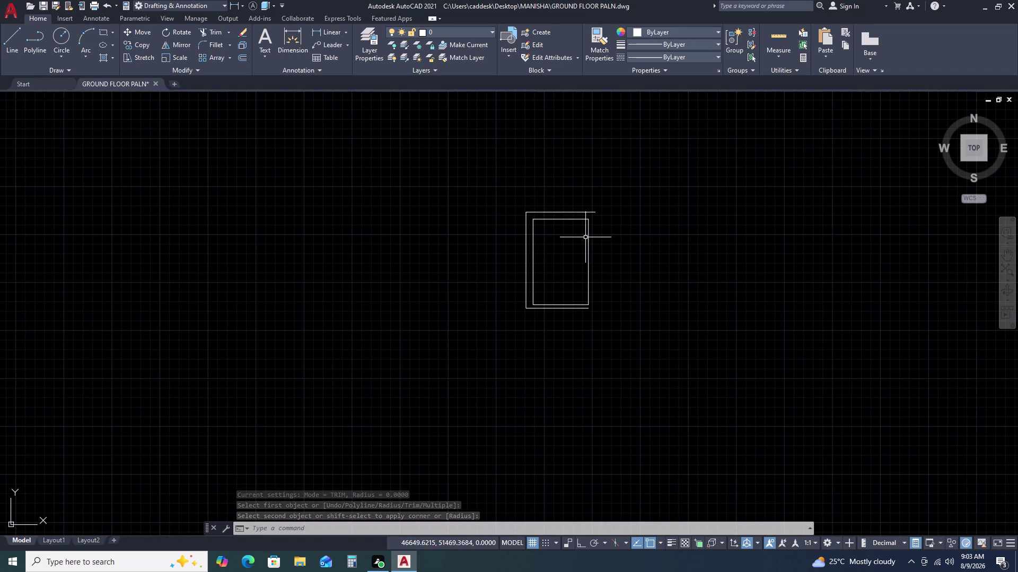
scroll(up, 3)
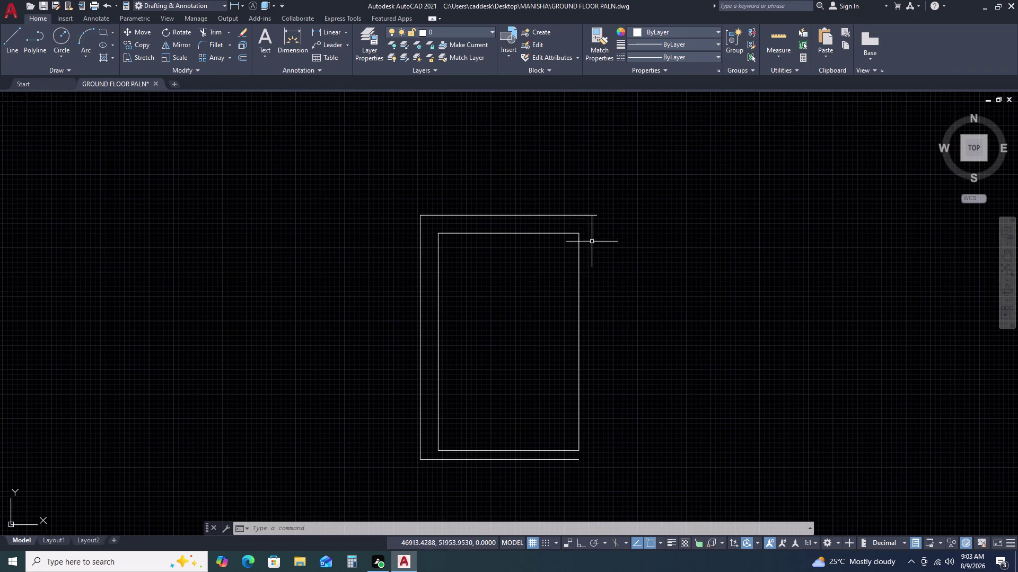
Draw a vertical line closing the outer outline's right side.
key(l)
key(space)
click(598, 216)
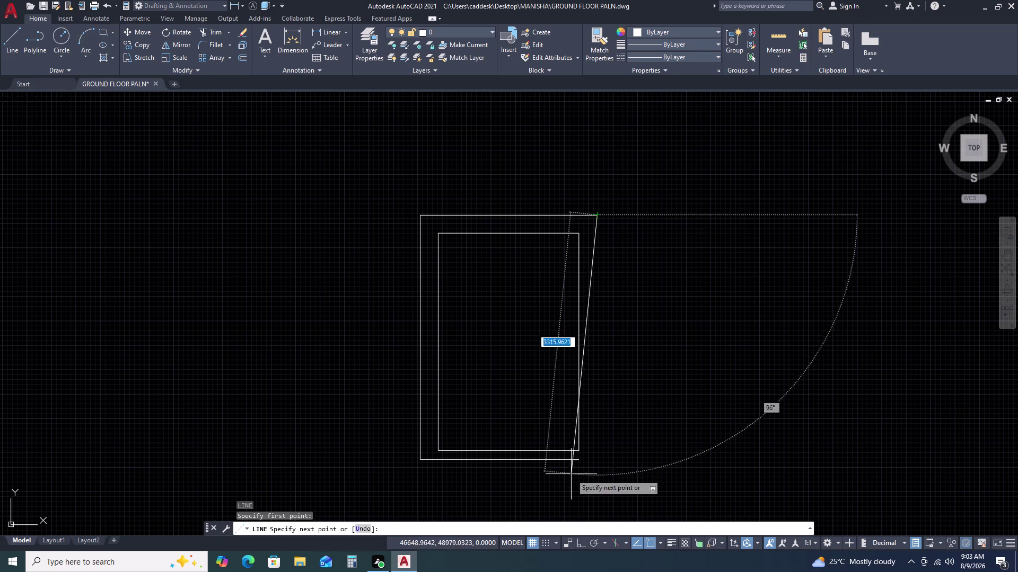
key(F8)
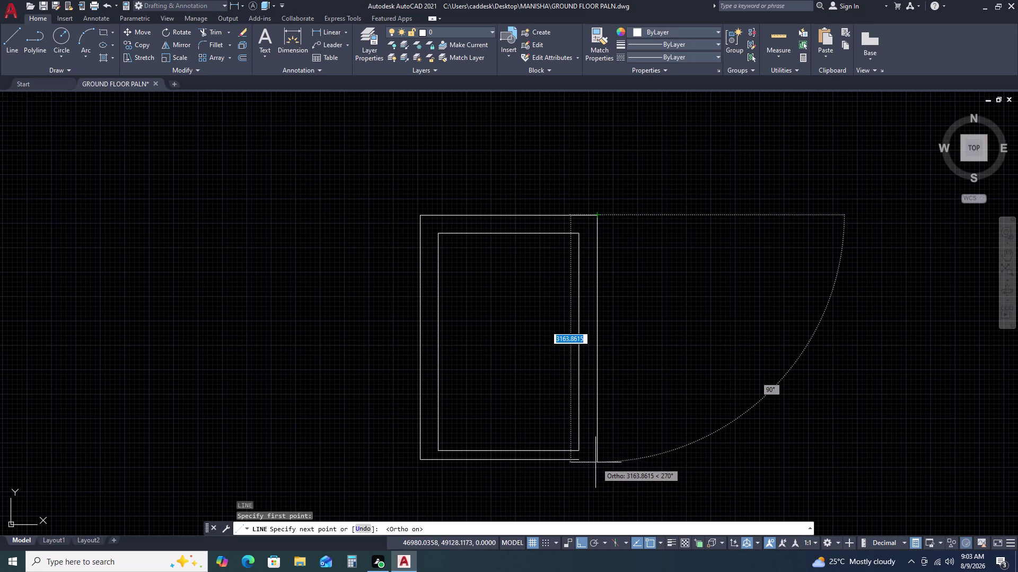
click(594, 460)
key(Escape)
Fillet the new right line to the bottom line, then window-select the whole room.
text(F)
key(space)
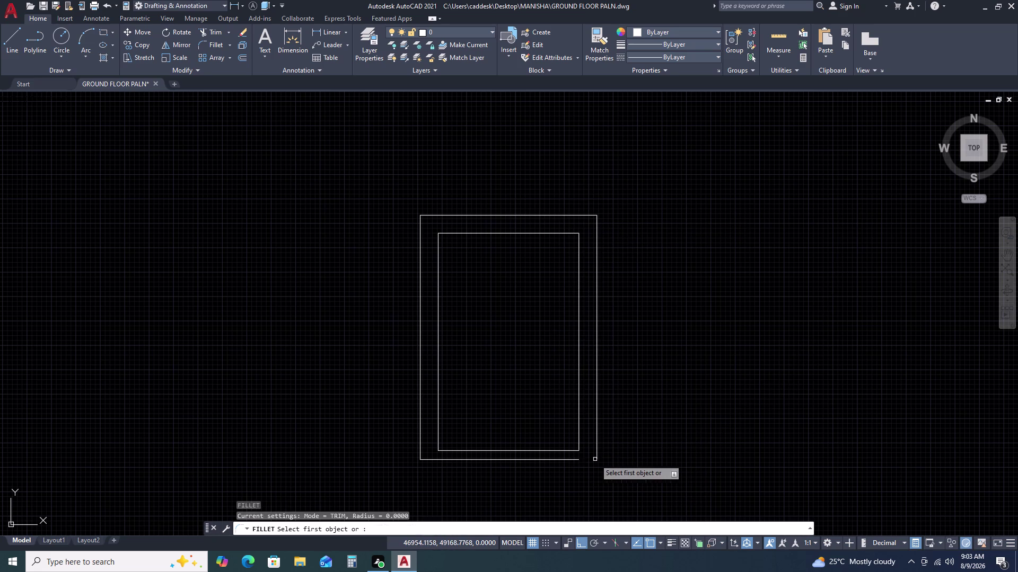
click(566, 461)
click(597, 452)
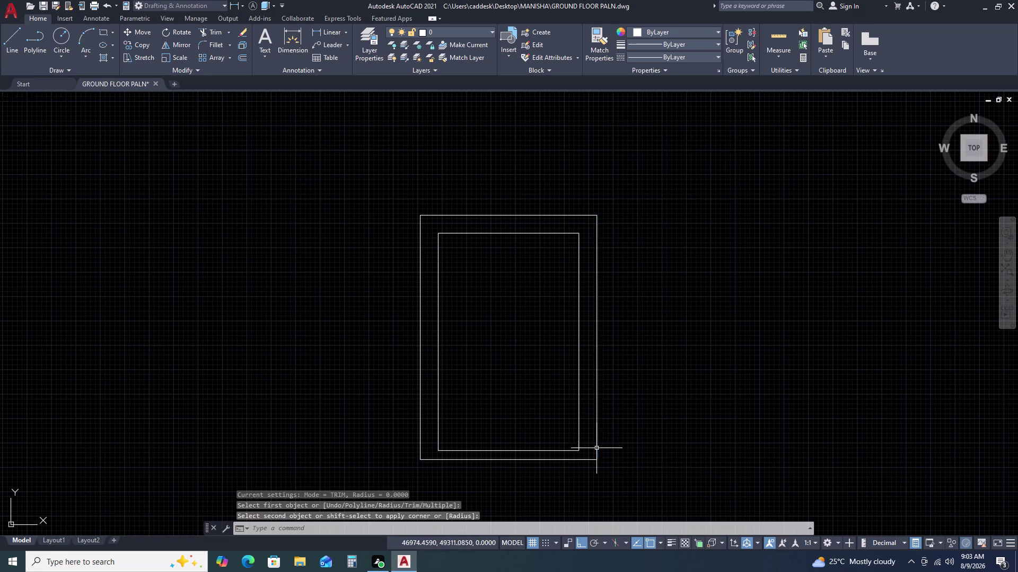
key(Escape)
scroll(down, 3)
drag(614, 262, 613, 273)
click(386, 444)
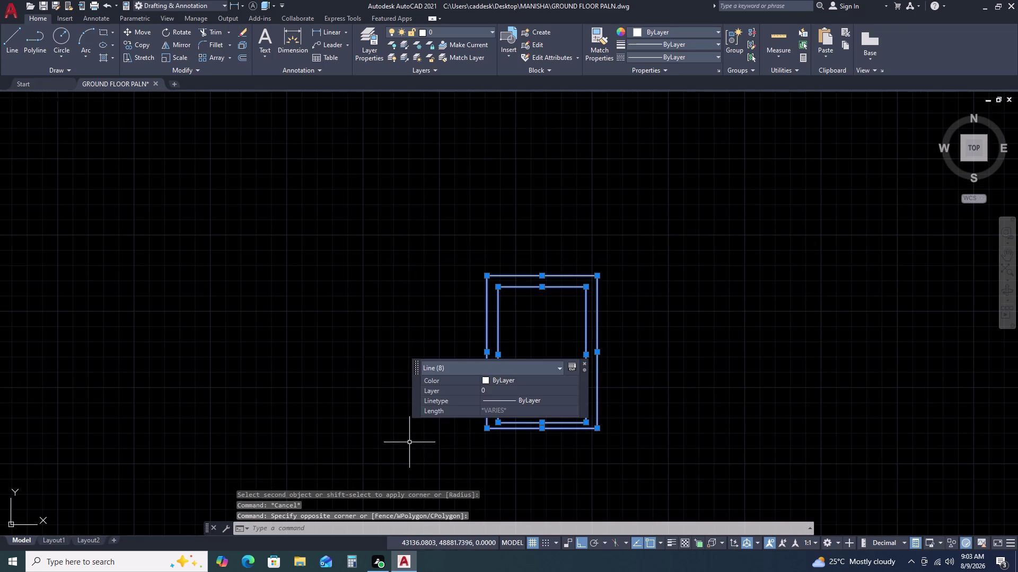
Move the tall room outline to a new position.
text(M)
key(space)
drag(425, 436, 394, 359)
click(265, 236)
scroll(down, 3)
middle_drag(558, 266, 547, 265)
middle_drag(545, 265, 432, 245)
scroll(up, 3)
Draw a rectangle with the Dimensions option, length 1800 and width 1600.
text(RE)
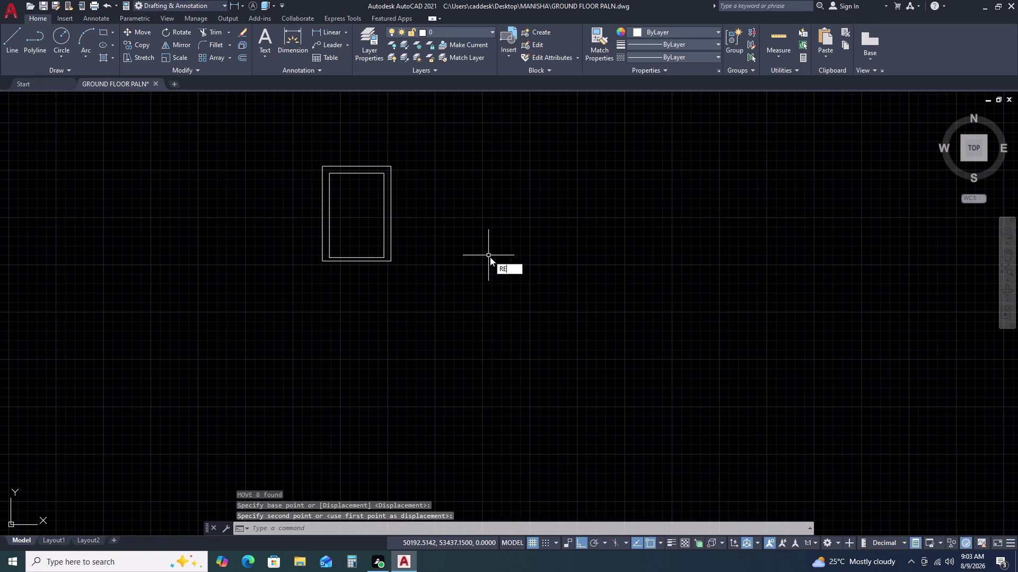
key(c)
key(space)
click(508, 232)
key(d)
key(space)
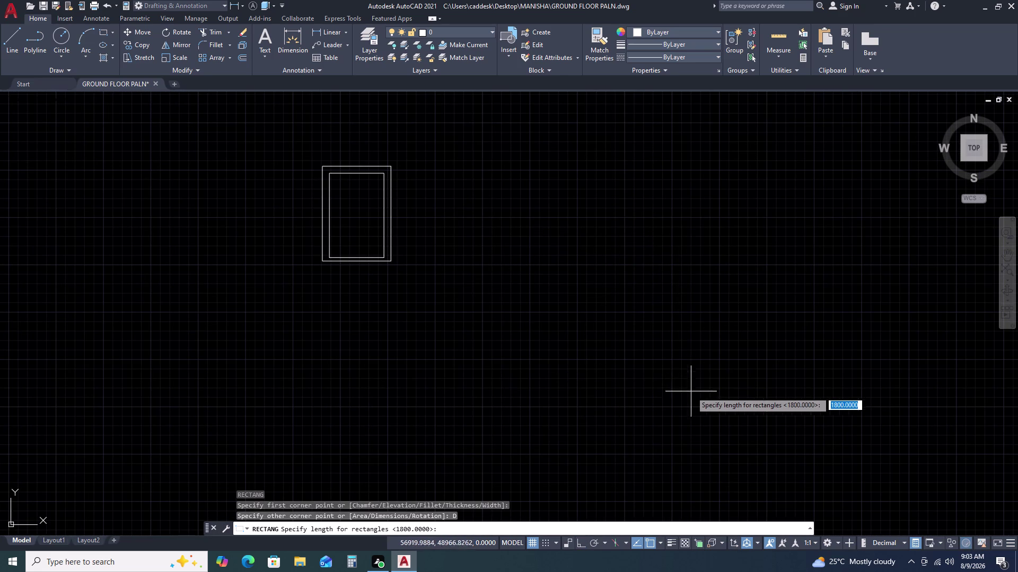
key(1)
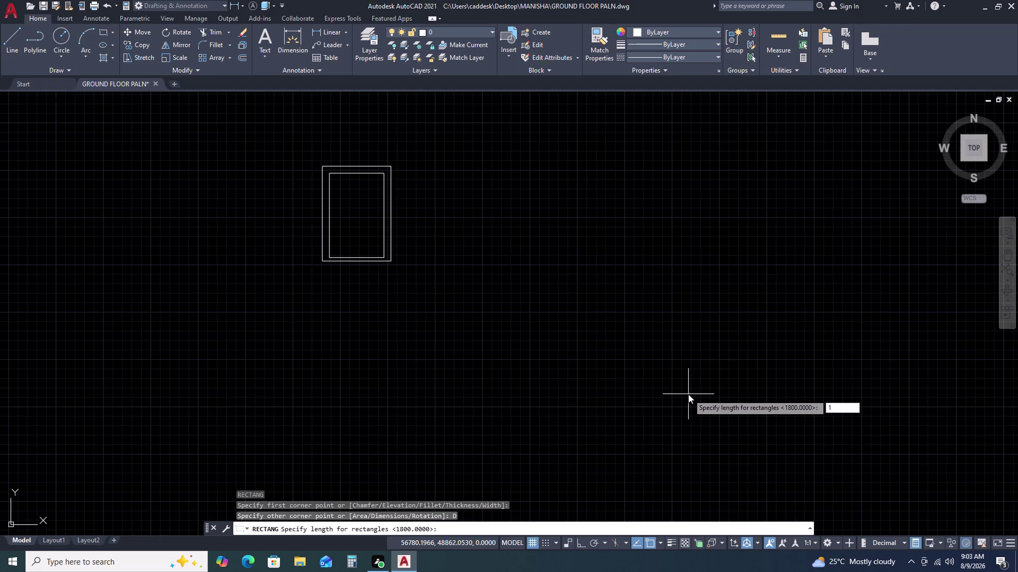
key(8)
text(00)
key(space)
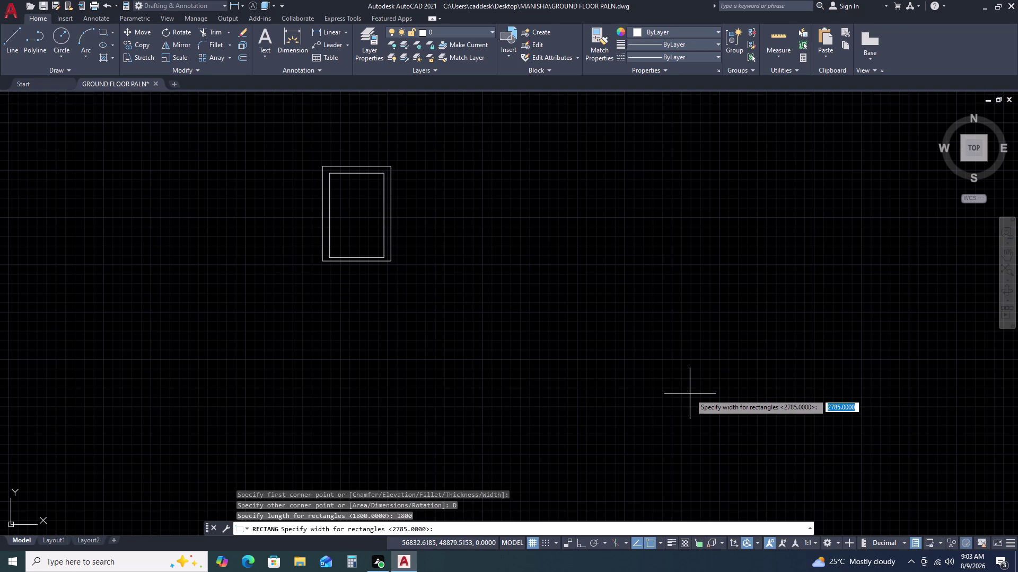
key(1)
text(6)
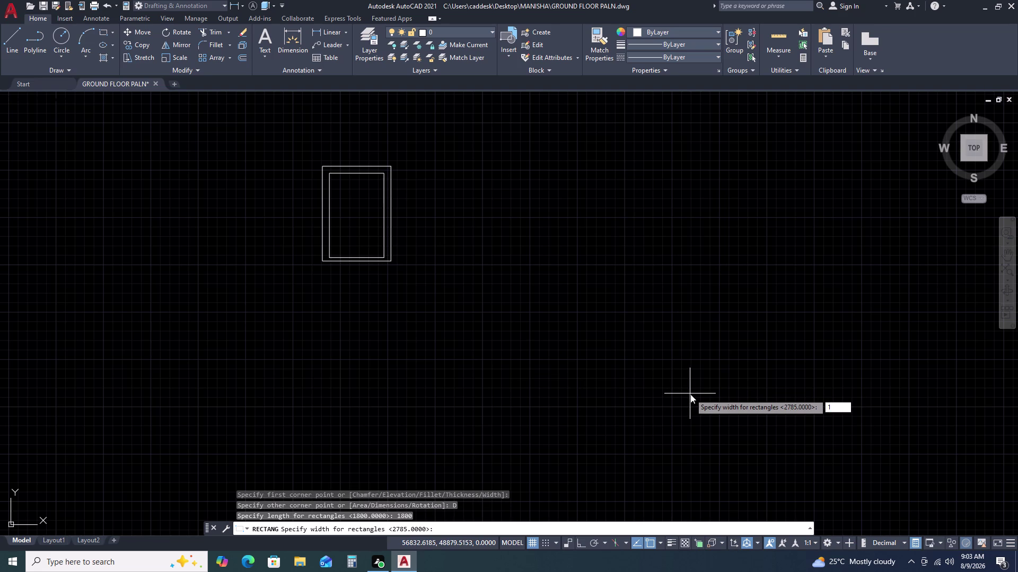
text(00)
key(space)
Place the 1800 by 1600 rectangle to the right of the room.
double_click(562, 295)
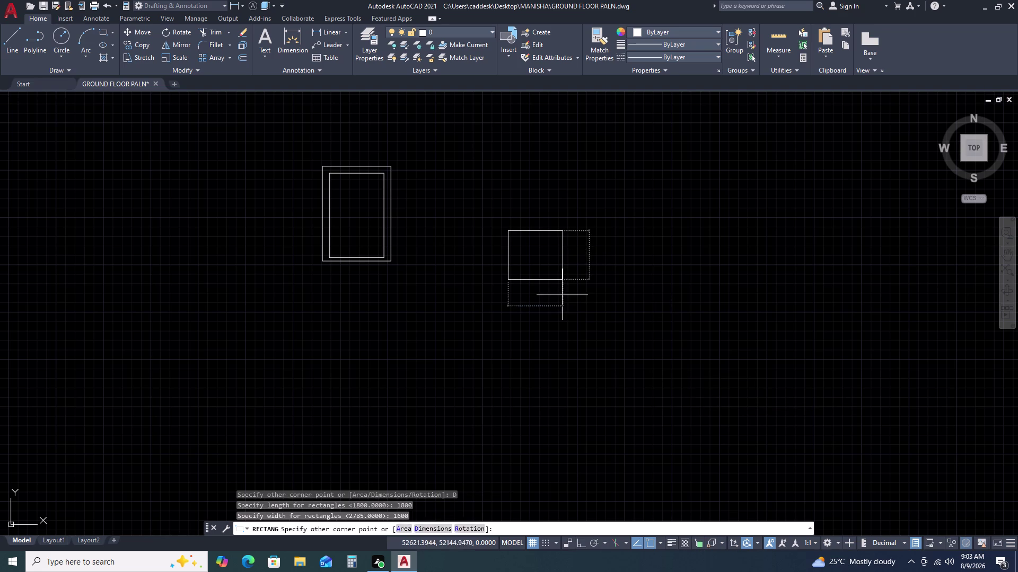
click(580, 252)
click(549, 287)
click(548, 292)
text(O)
key(space)
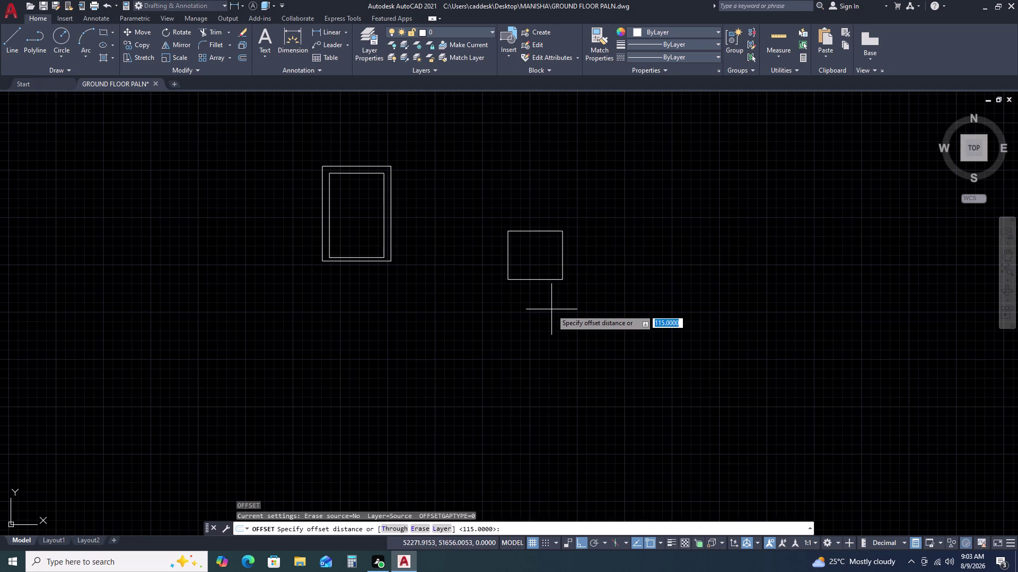
Offset the rectangle 115 inward, creating an inner outline.
key(1)
text(15)
key(space)
drag(587, 341, 588, 346)
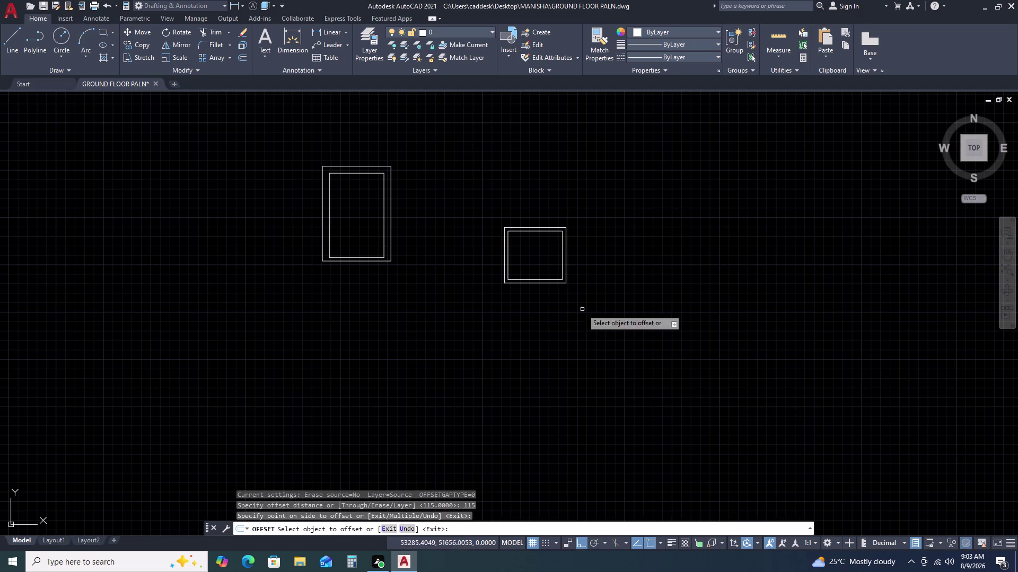
scroll(up, 3)
key(Escape)
drag(598, 245, 406, 363)
click(412, 379)
key(m)
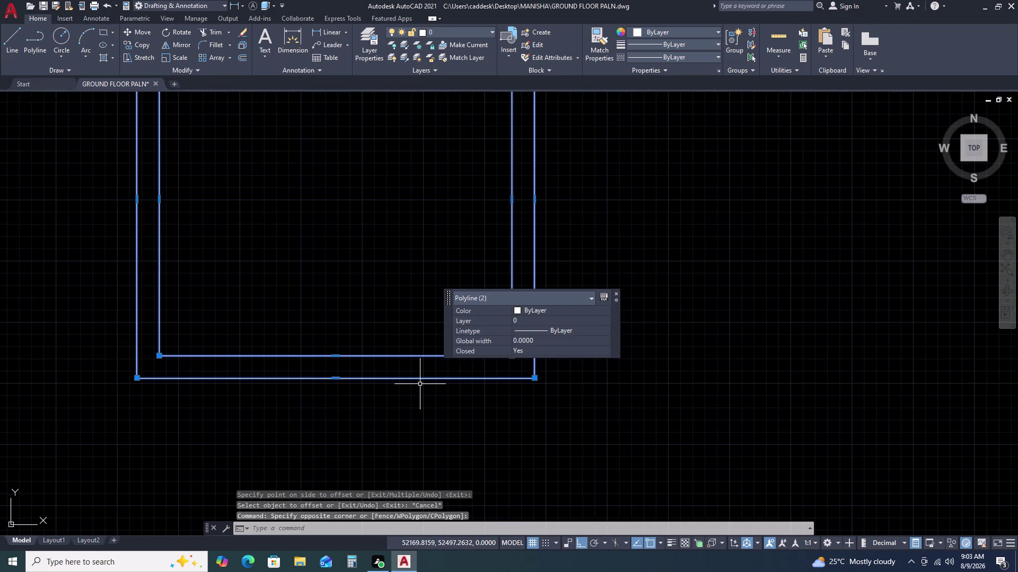
key(space)
scroll(down, 3)
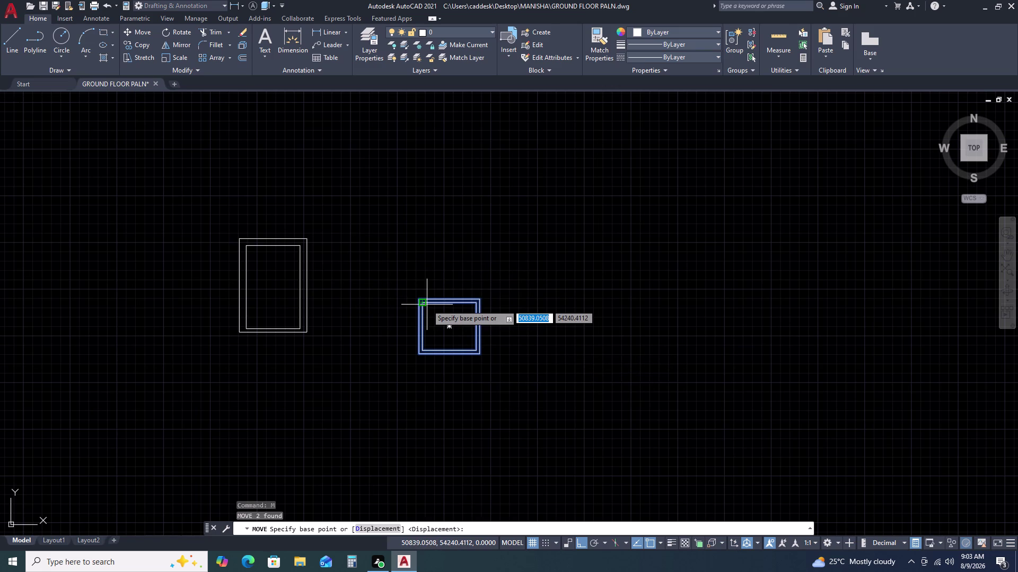
key(Escape)
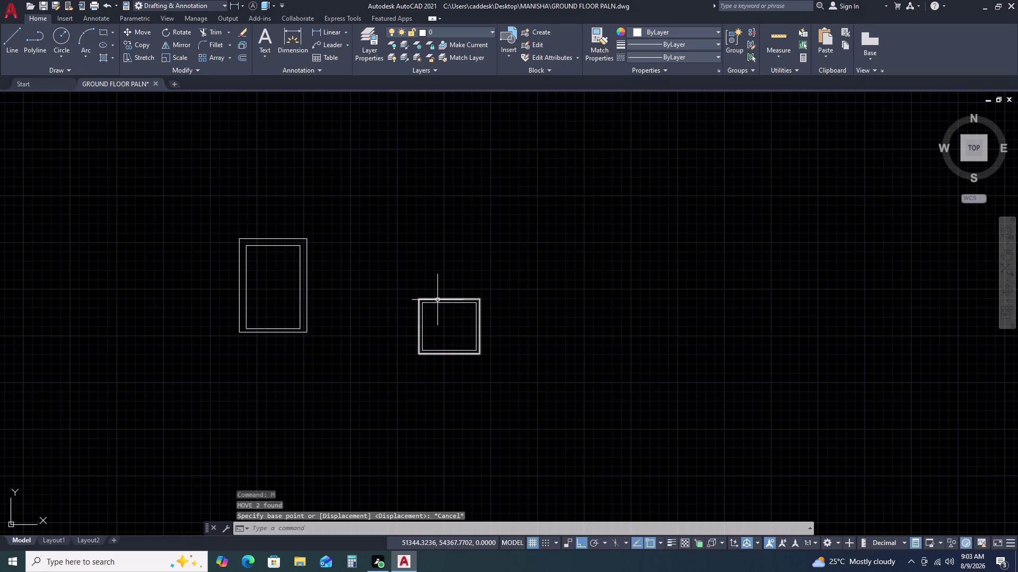
Delete the unwanted inner outline.
click(437, 300)
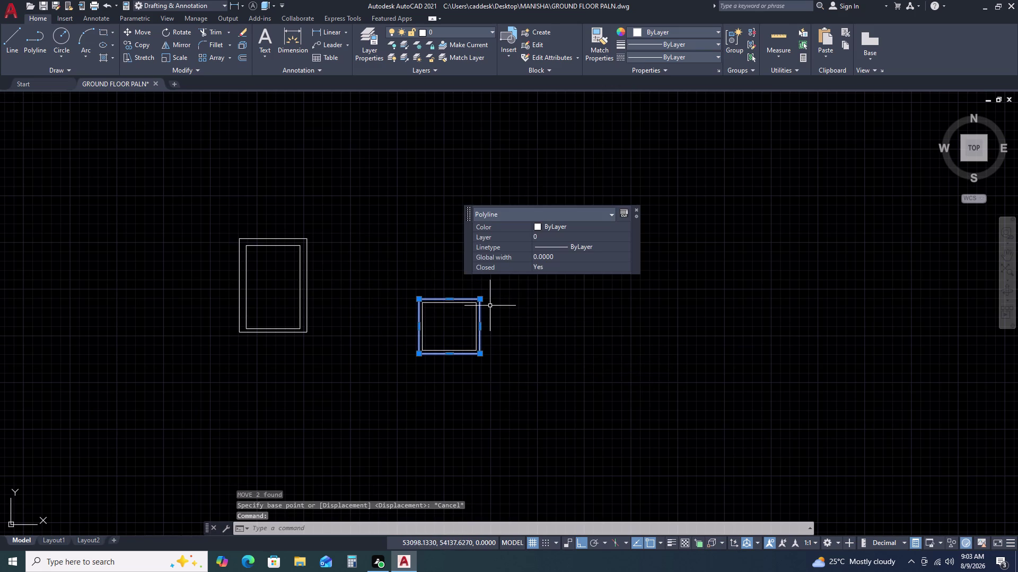
key(Delete)
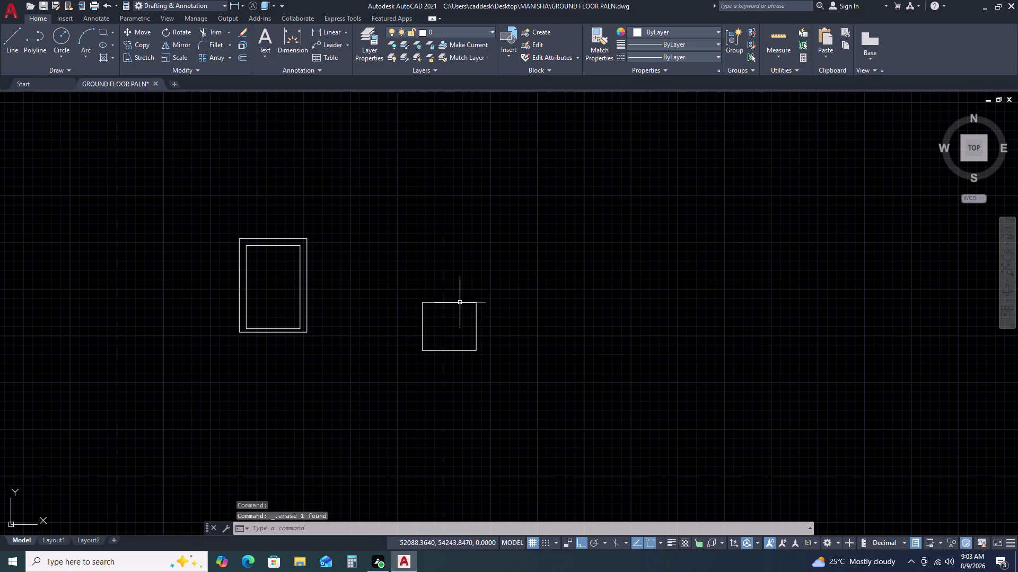
click(459, 301)
double_click(450, 313)
Offset the rectangle 230 outward to form the outer wall line.
text(O)
key(space)
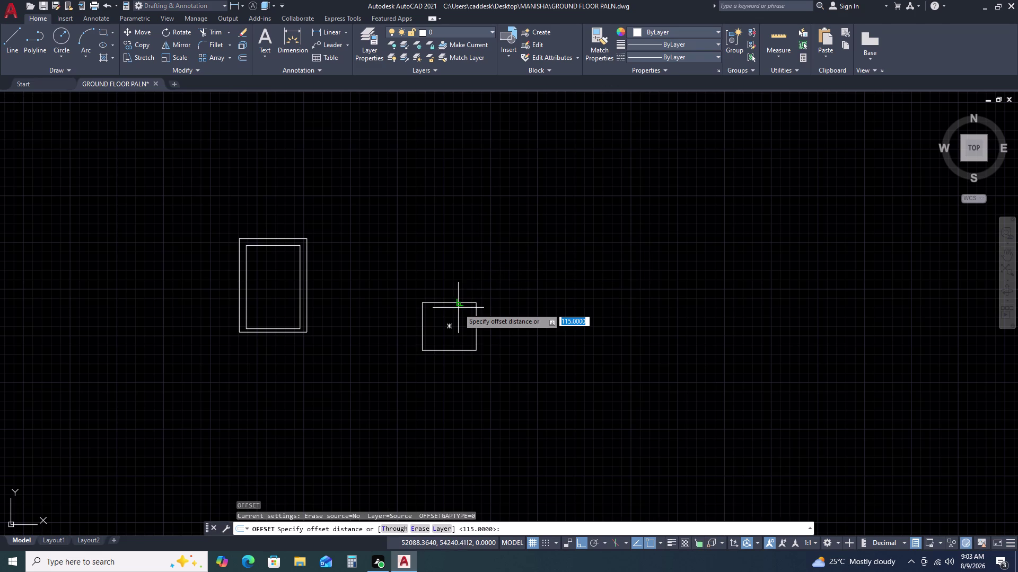
key(1)
key(BackSpace)
key(2)
key(3)
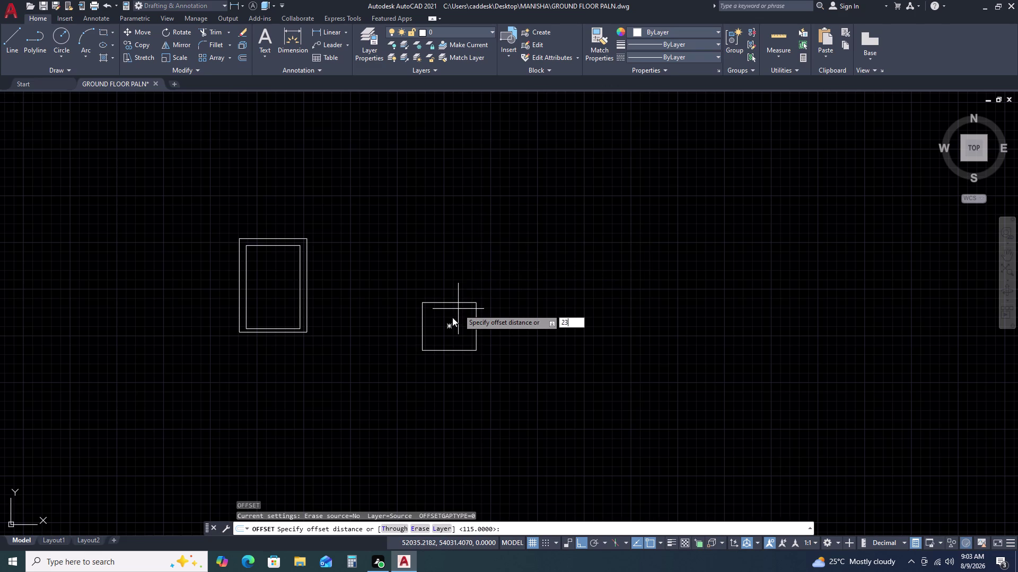
key(0)
key(space)
click(468, 262)
drag(468, 262, 472, 269)
key(Escape)
drag(484, 366, 471, 335)
double_click(467, 301)
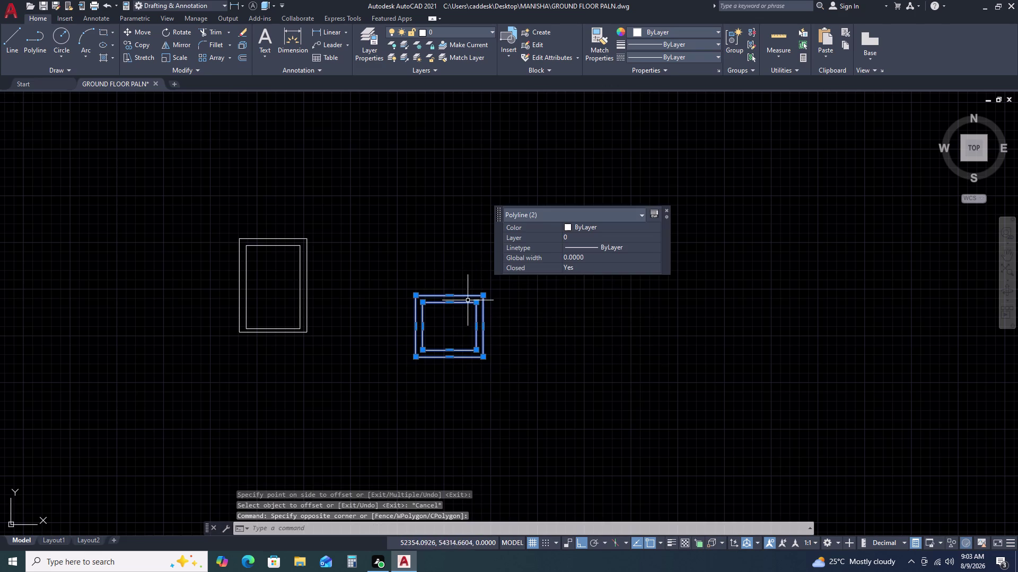
Start moving the square room using its top-left corner as the base point.
key(m)
key(space)
click(417, 296)
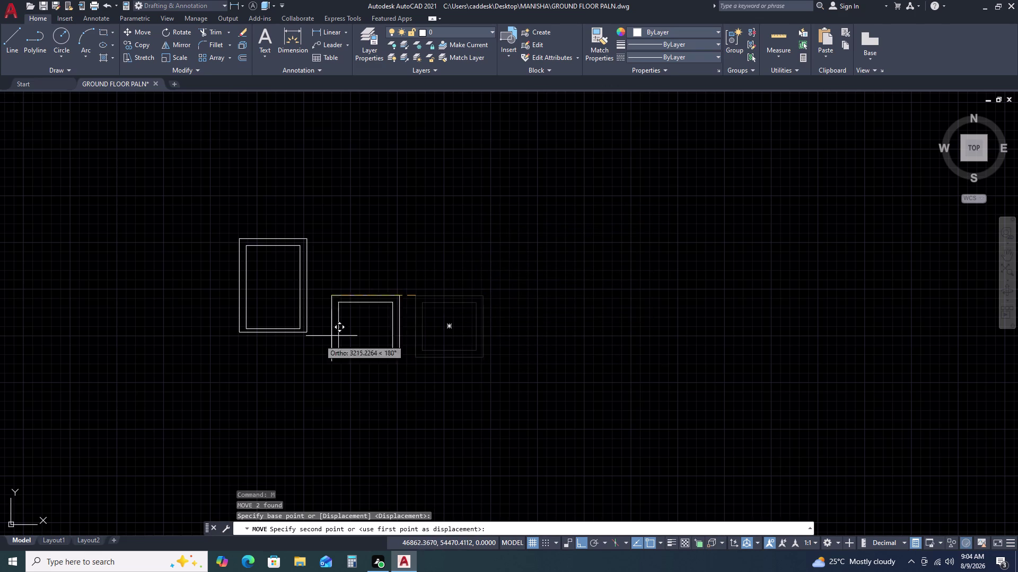
key(F8)
scroll(up, 3)
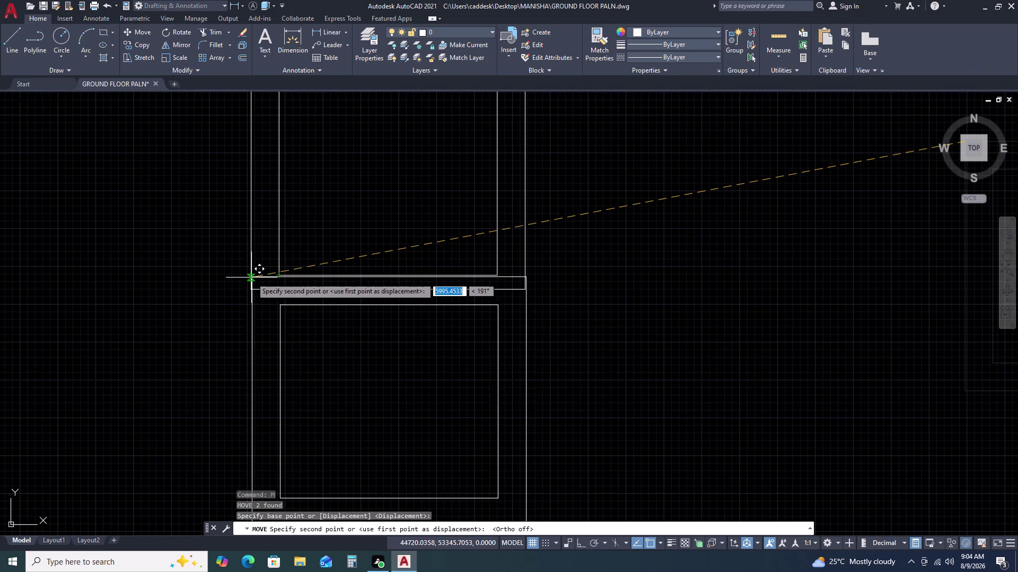
key(Escape)
scroll(down, 3)
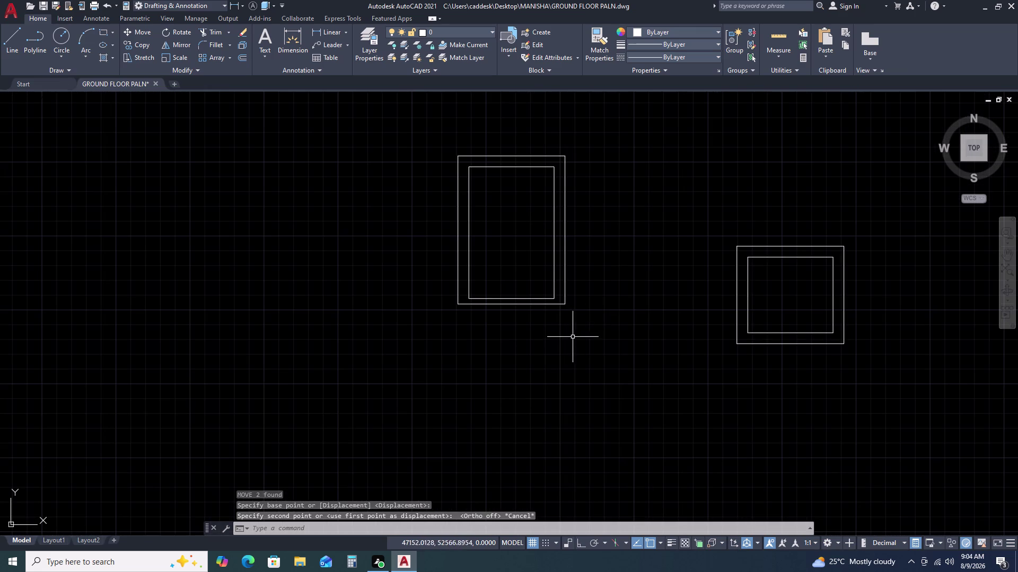
key(l)
key(space)
scroll(up, 3)
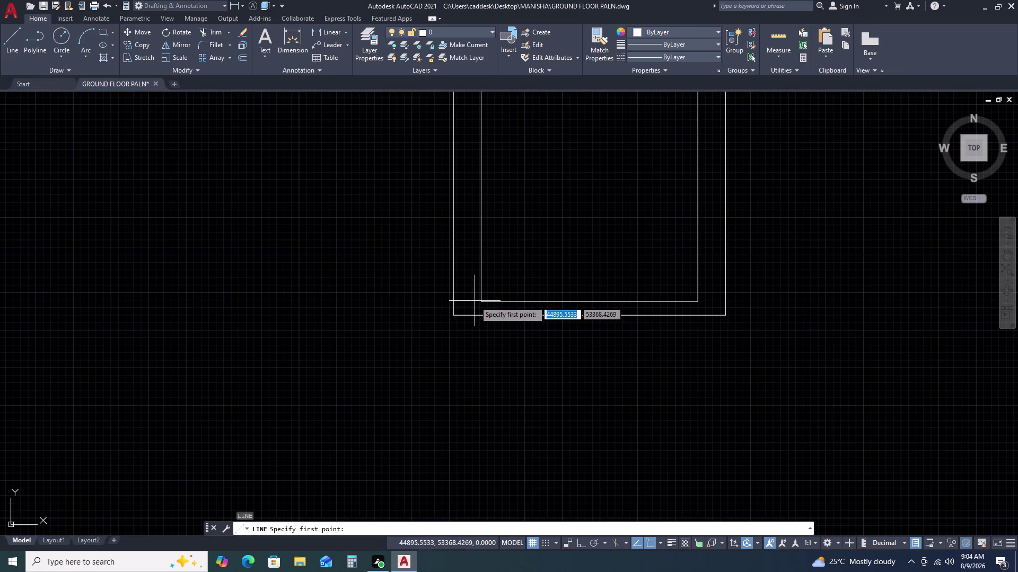
click(481, 302)
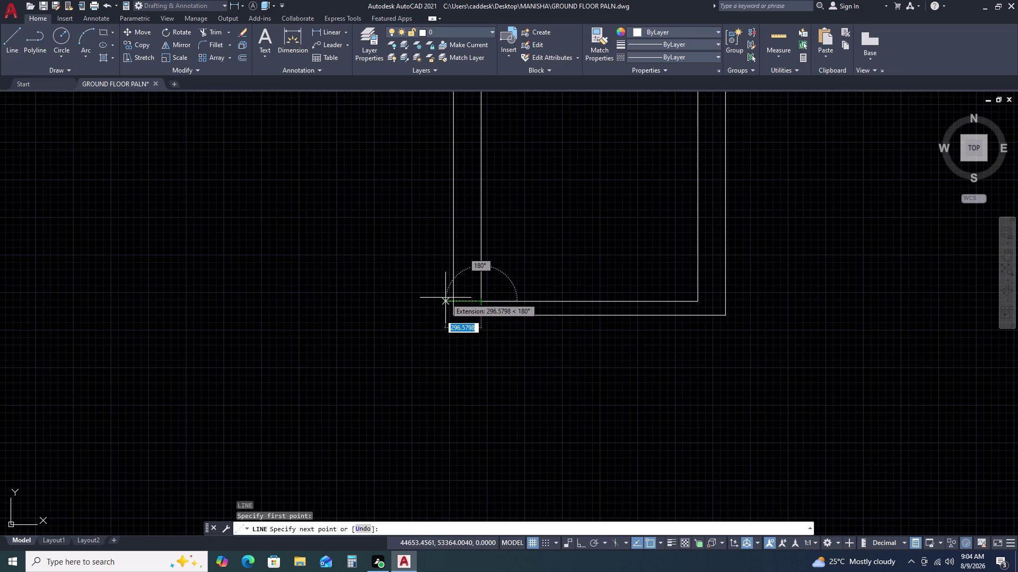
click(453, 301)
right_click(454, 302)
click(453, 301)
click(684, 345)
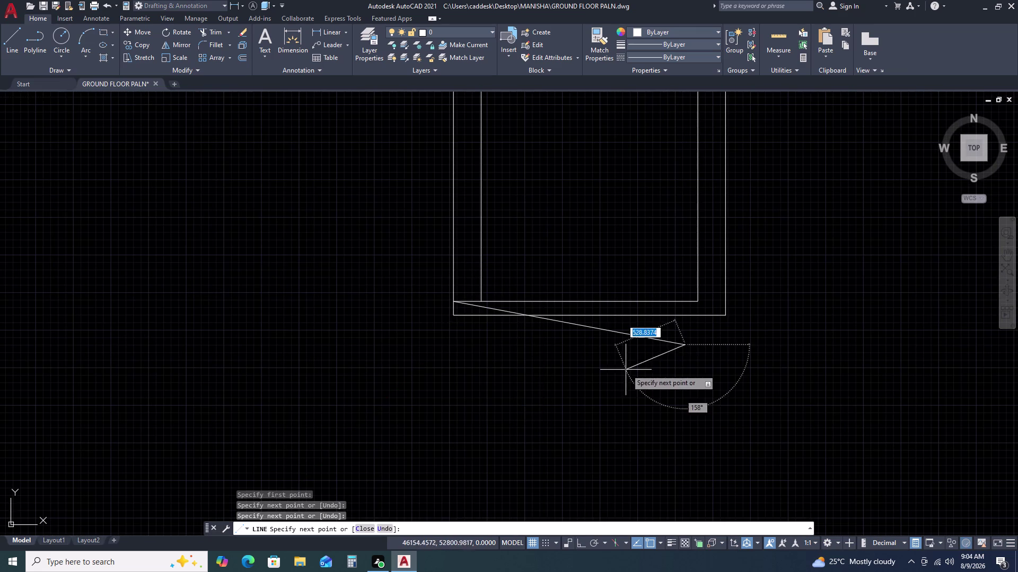
key(ctrl+z)
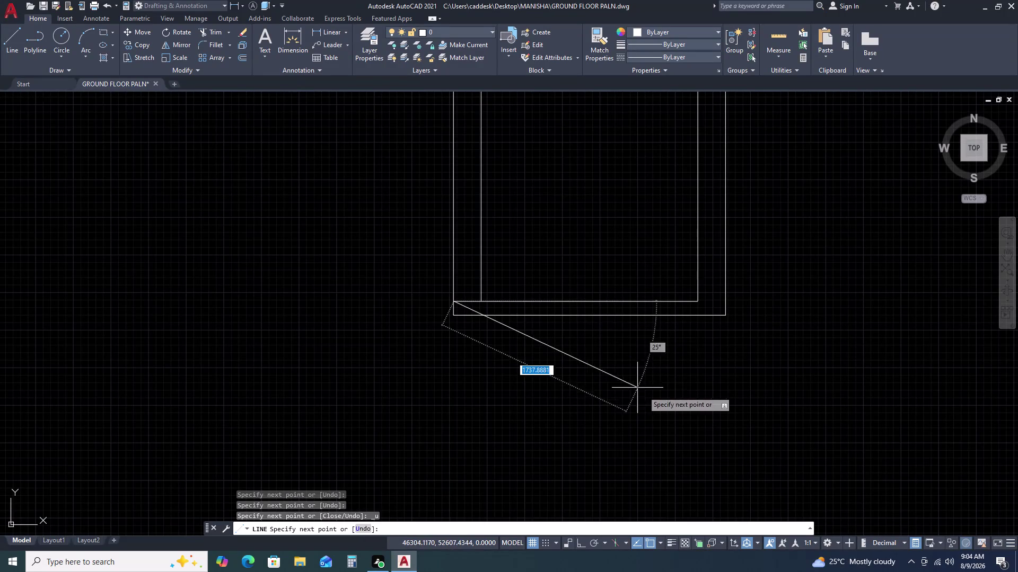
key(Escape)
scroll(down, 3)
scroll(down, 3)
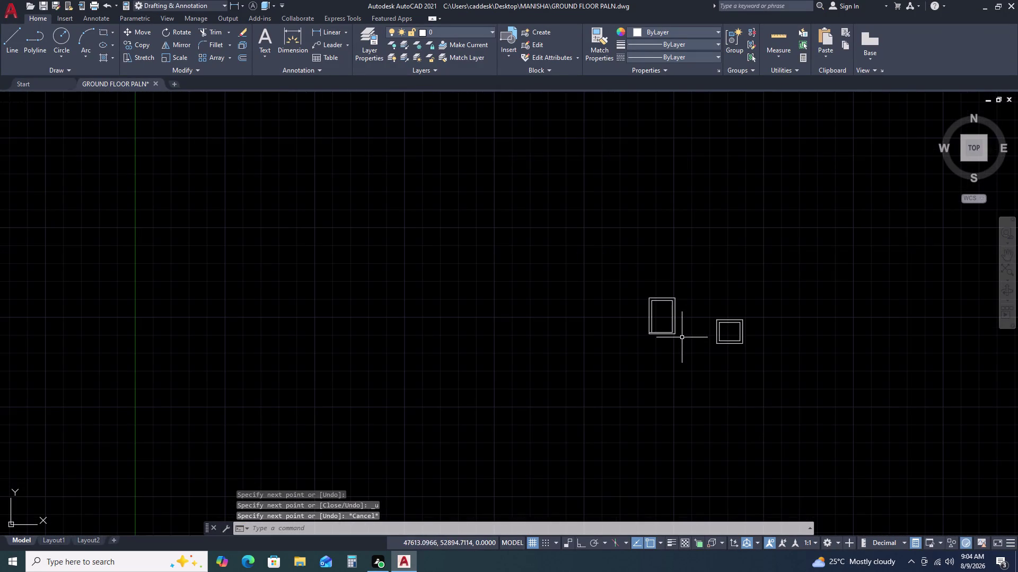
scroll(up, 3)
Select the square room's outlines and begin a move from its top-left corner, then cancel.
drag(792, 251, 784, 265)
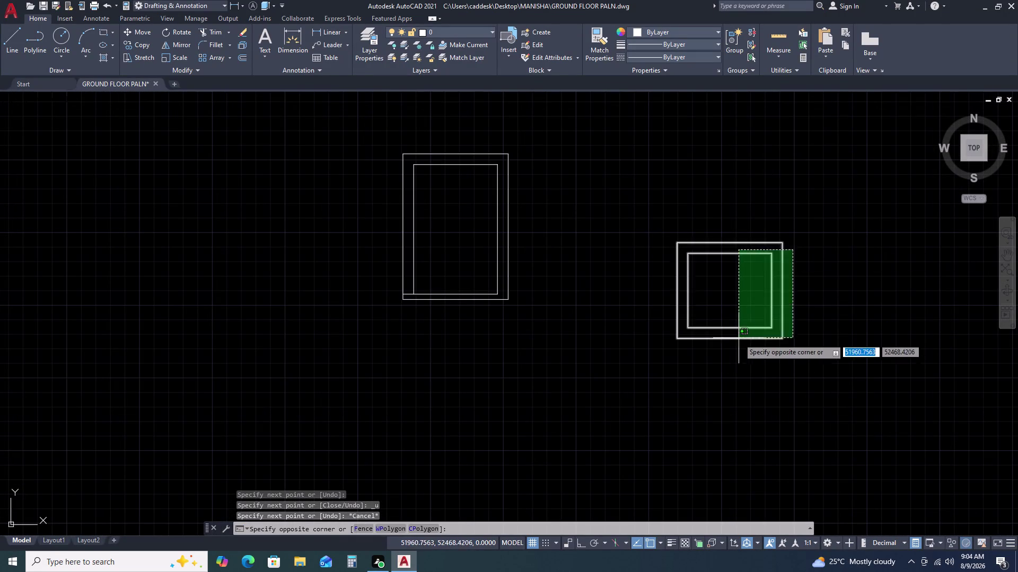
click(736, 346)
key(m)
key(space)
click(678, 245)
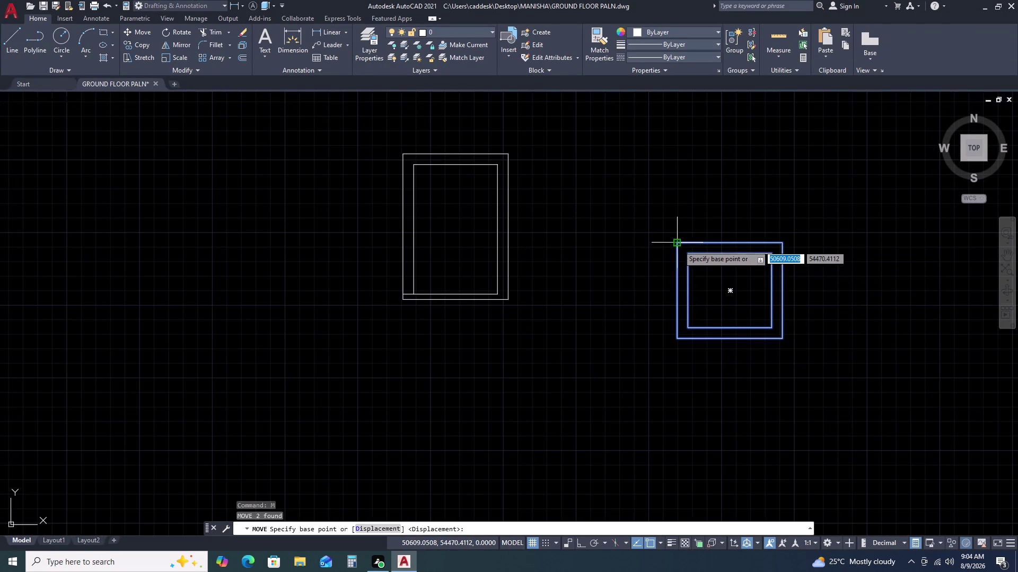
scroll(up, 3)
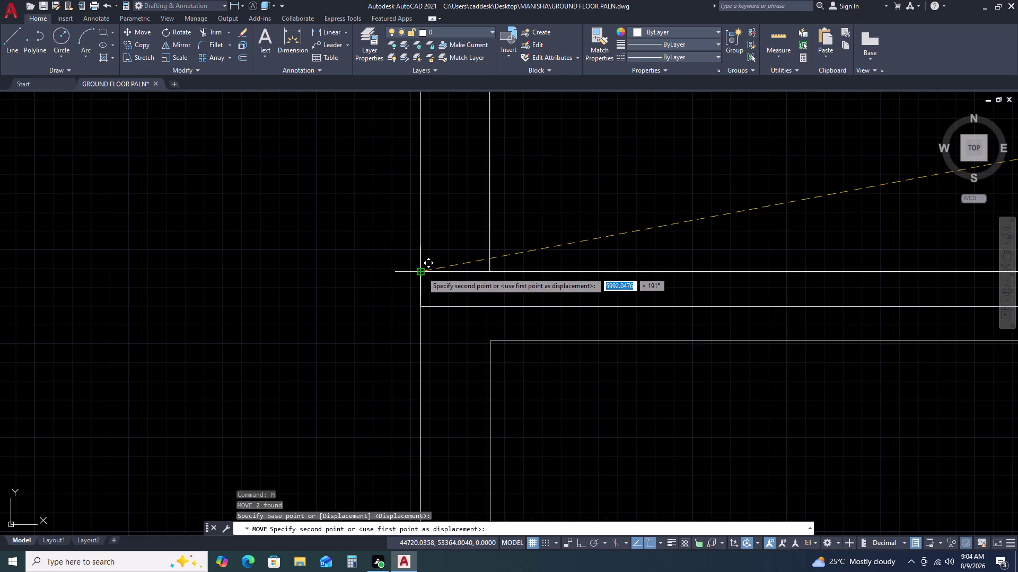
double_click(422, 272)
key(Escape)
scroll(down, 3)
Pan across the drawing and try a window selection near the rooms' junction, then cancel.
middle_drag(603, 292, 585, 283)
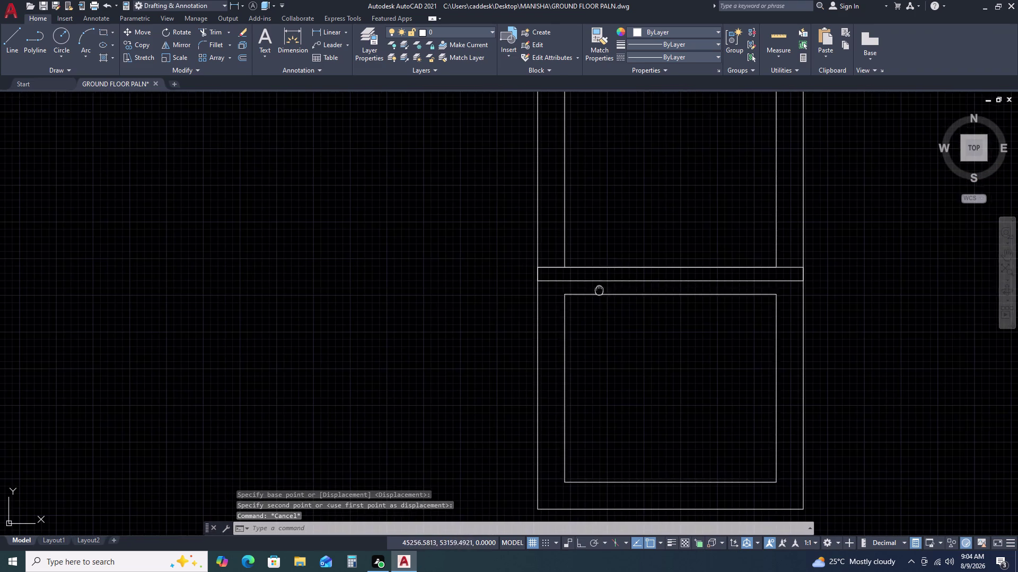
middle_drag(585, 283, 570, 277)
click(483, 242)
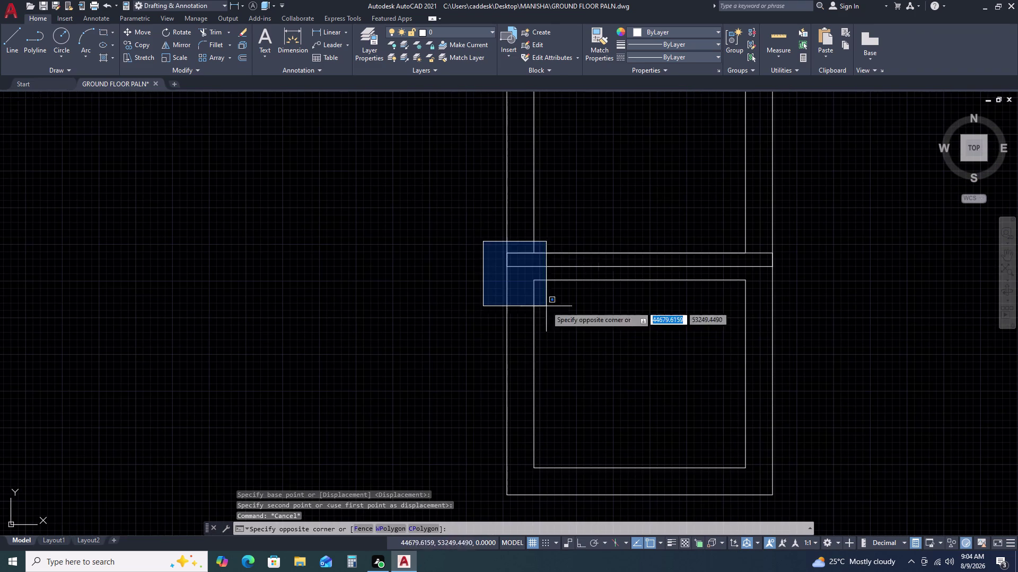
scroll(down, 3)
double_click(834, 494)
scroll(up, 3)
scroll(up, 3)
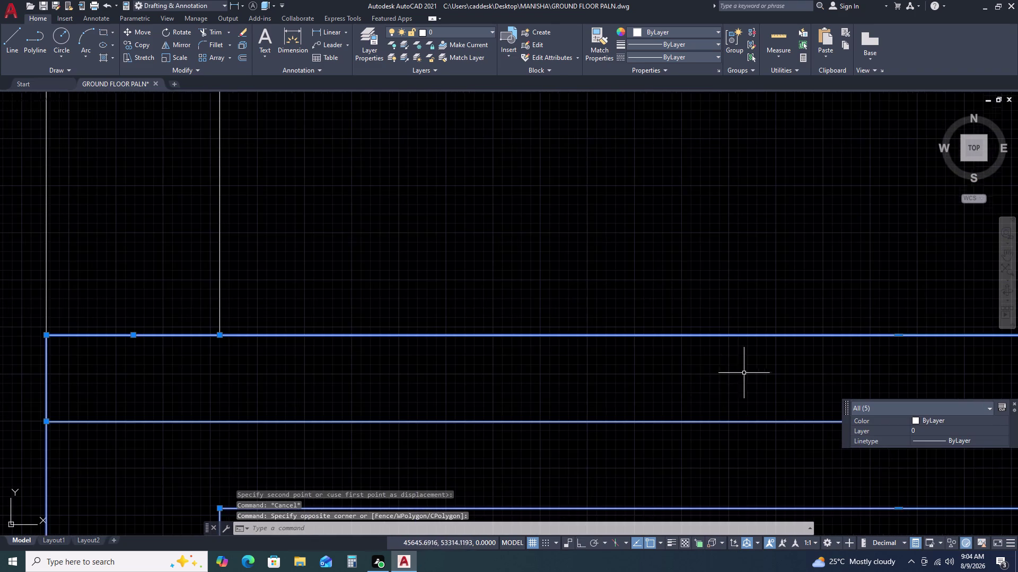
scroll(up, 3)
scroll(down, 3)
key(Escape)
scroll(down, 3)
scroll(up, 3)
Move the square room's outer and inner wall outlines up against the tall room's wall.
middle_drag(842, 493, 598, 308)
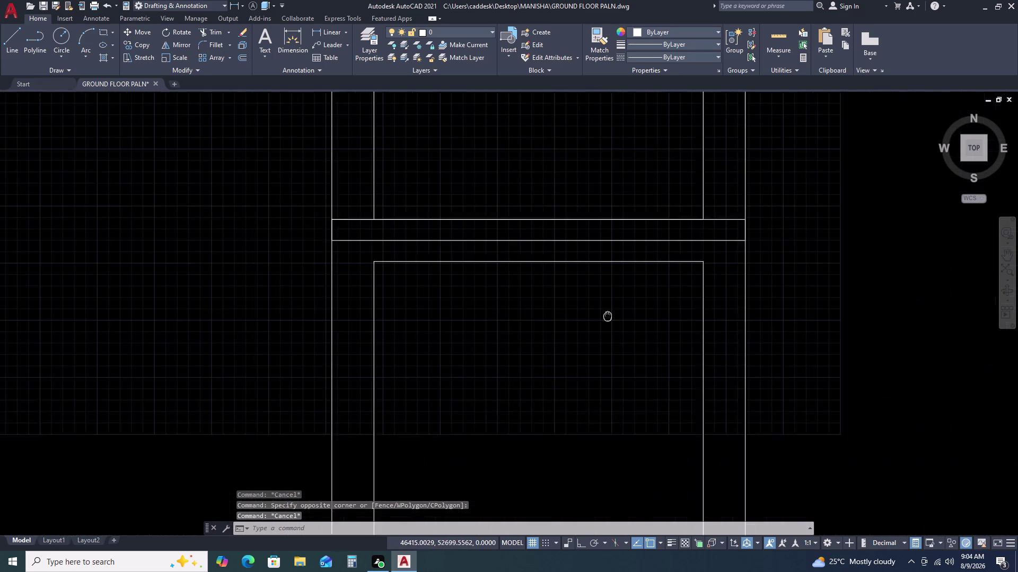
middle_drag(598, 307, 583, 292)
click(734, 345)
click(575, 367)
text(M)
key(space)
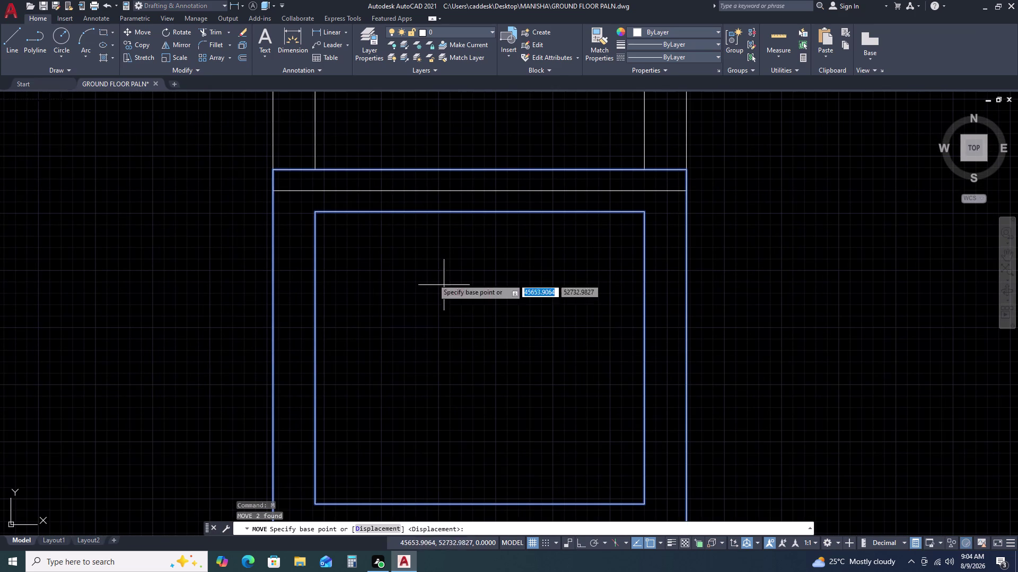
click(317, 213)
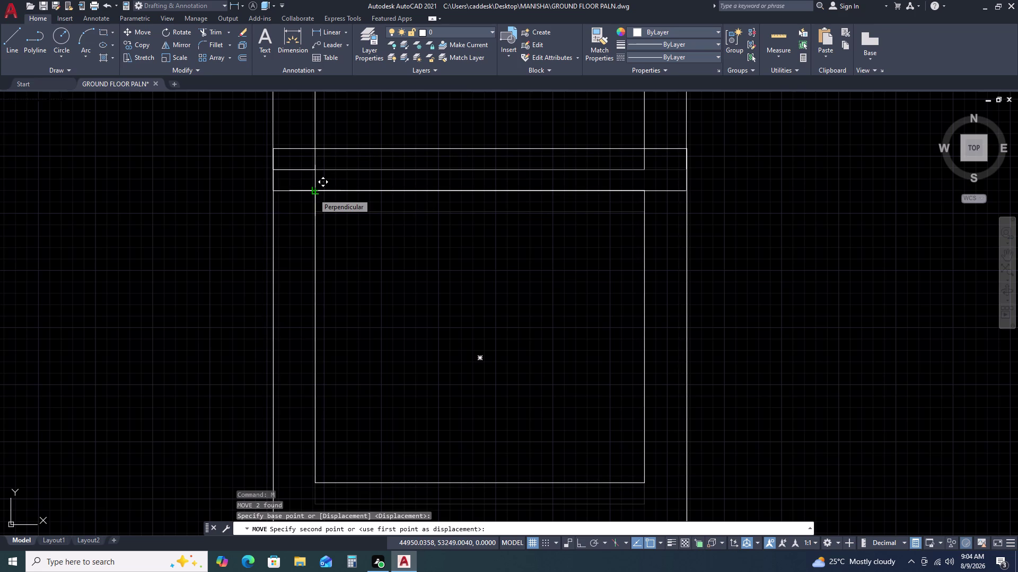
click(313, 194)
key(Escape)
click(451, 142)
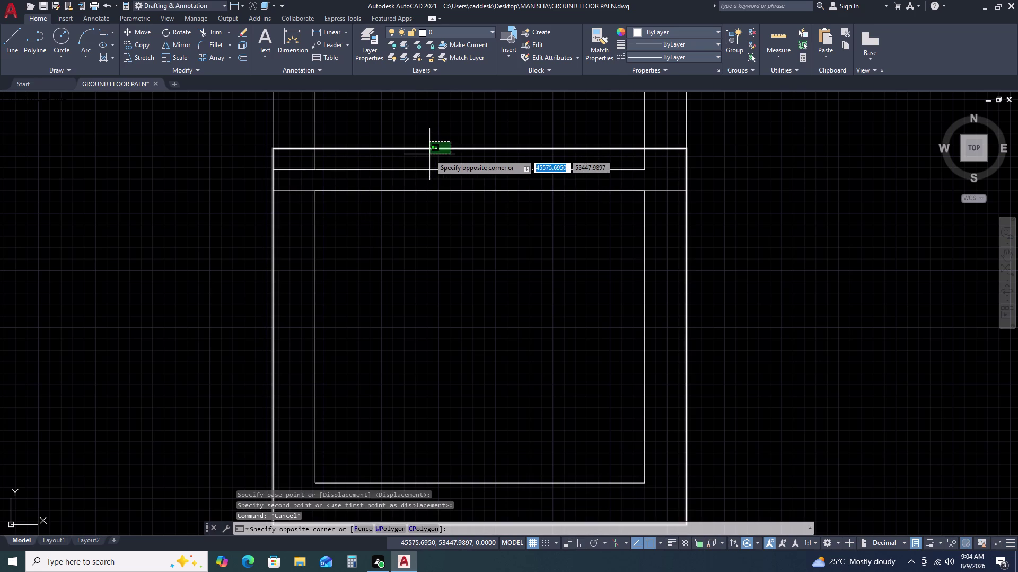
Explode the overlapping wall outline and delete the duplicate wall line.
double_click(429, 154)
text(X)
key(space)
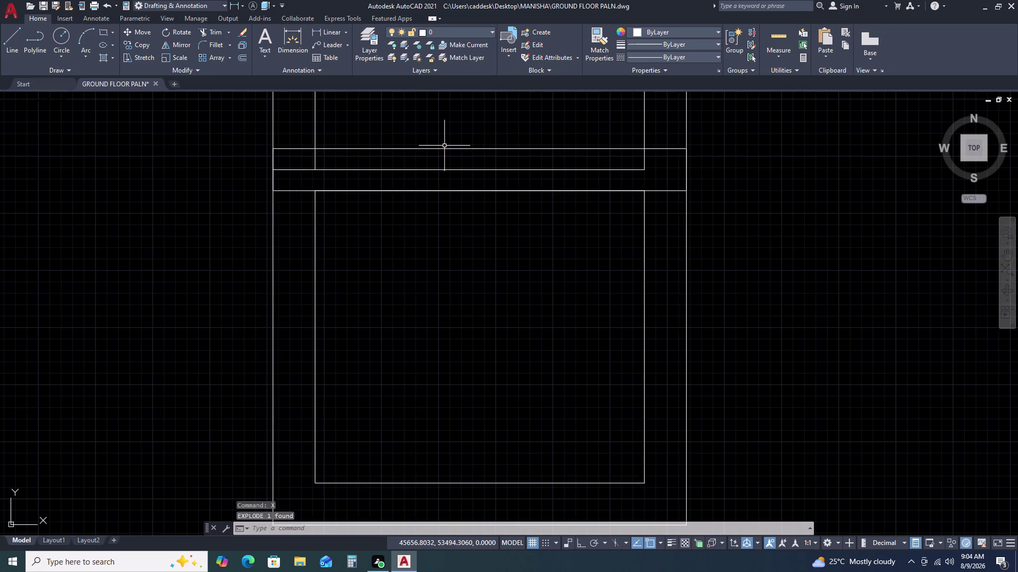
click(444, 145)
double_click(437, 151)
key(Delete)
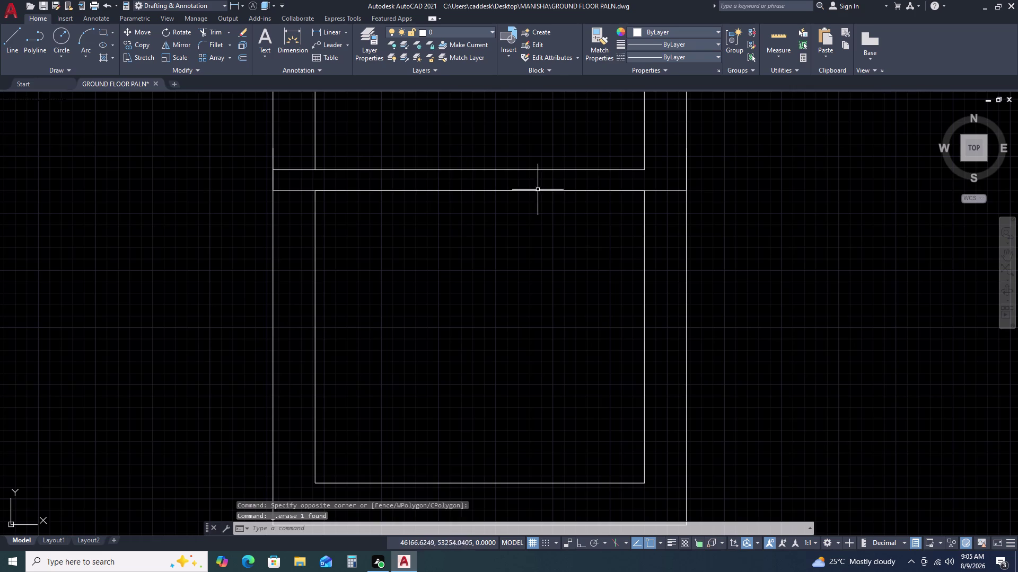
Delete the lower room's extra outer wall line and the wall line at the junction.
scroll(down, 3)
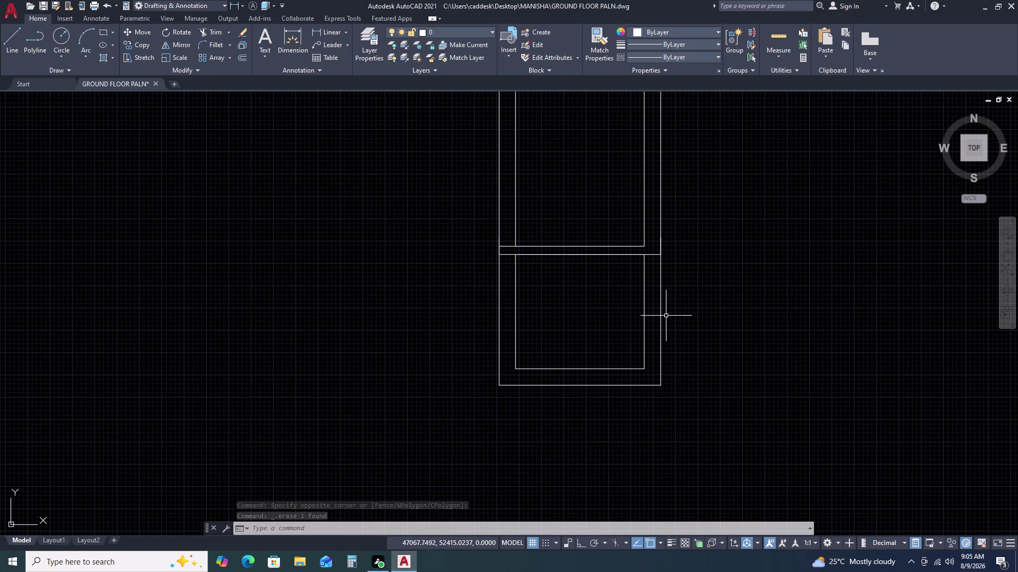
click(661, 308)
key(Delete)
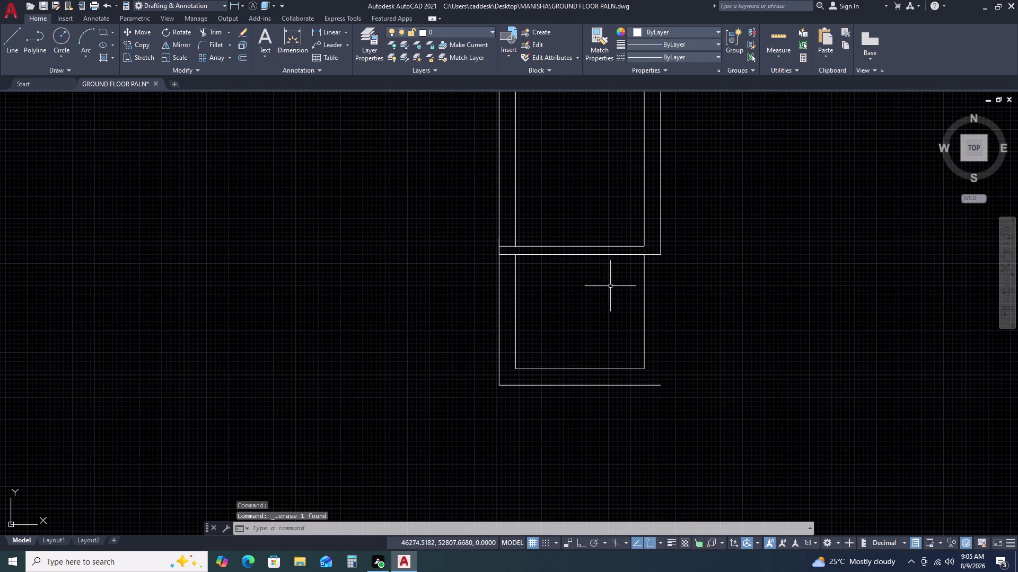
scroll(up, 3)
click(507, 249)
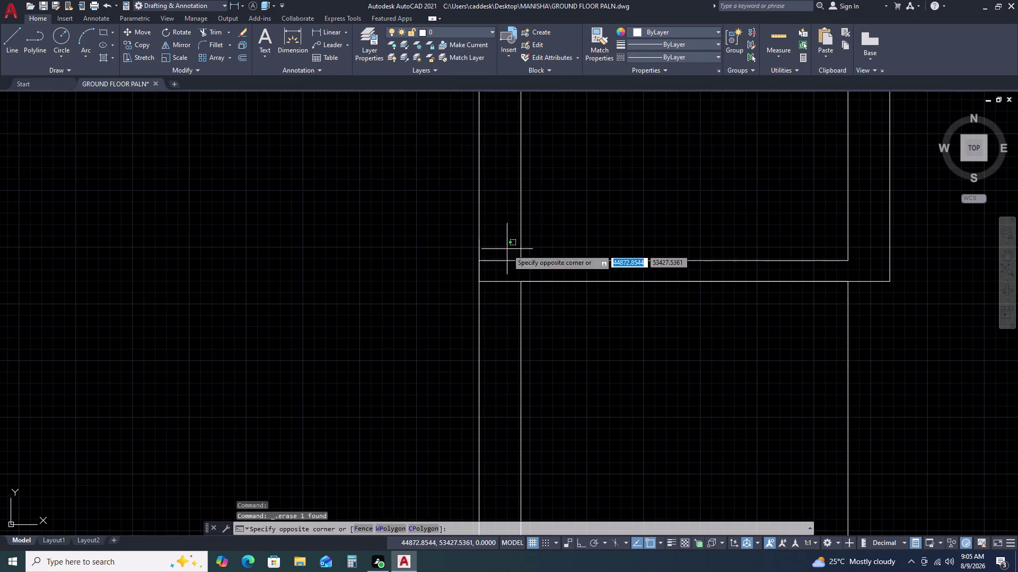
click(496, 273)
key(Delete)
Pan the view in to the wall junction between the two rooms.
scroll(down, 3)
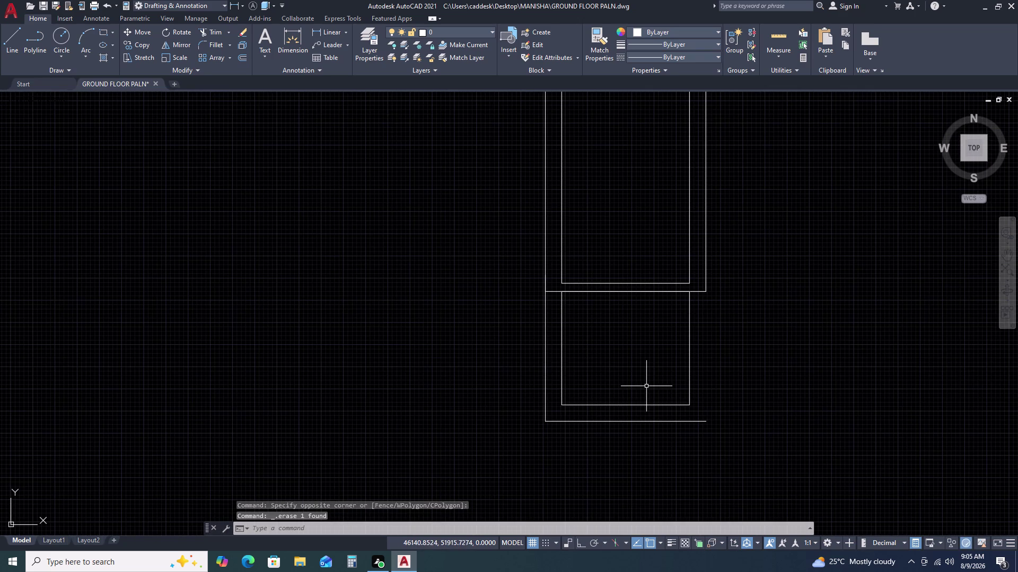
middle_drag(646, 383, 600, 281)
scroll(up, 3)
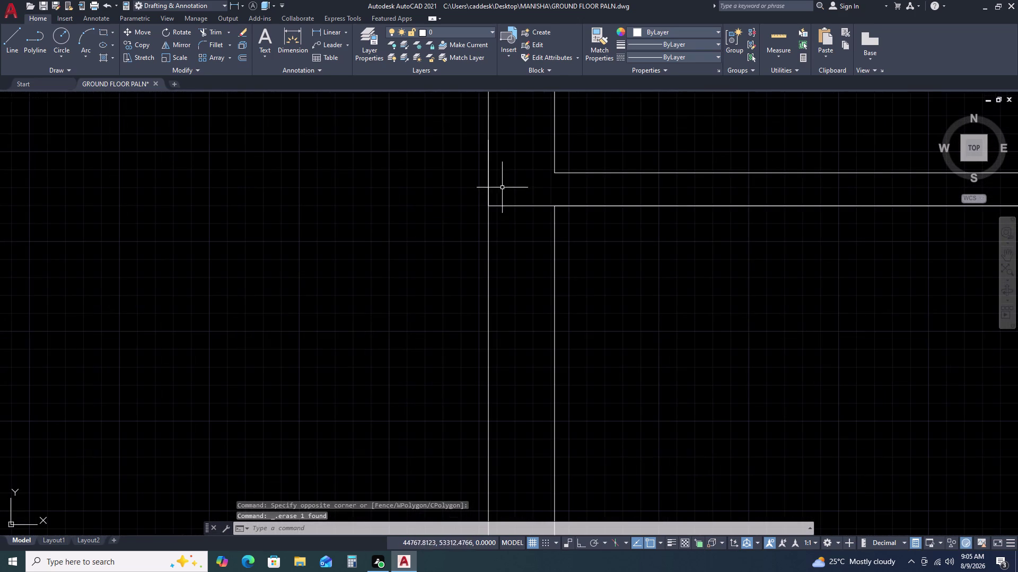
text(RT)
key(space)
drag(521, 200, 510, 240)
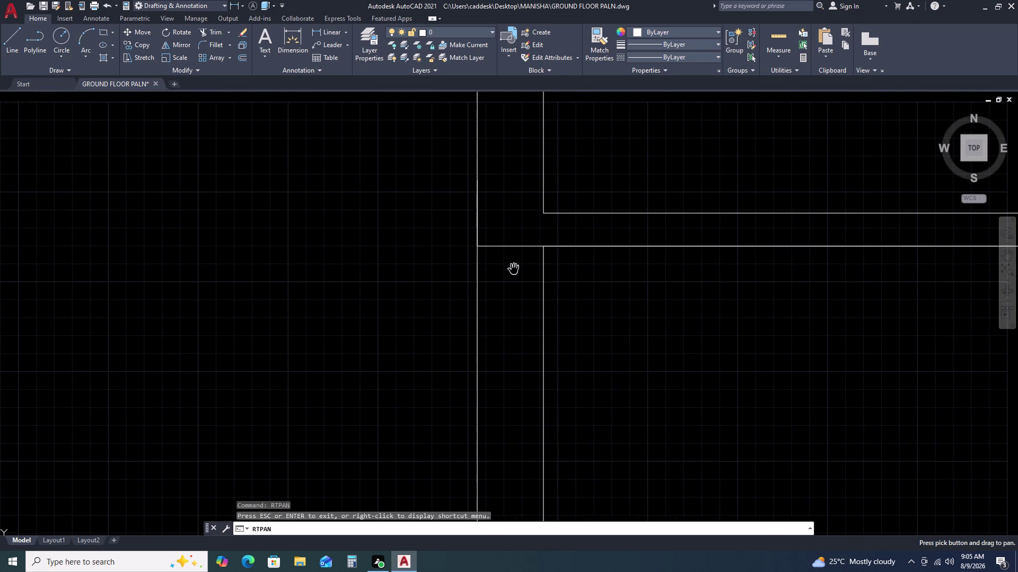
key(Escape)
Trim the overlapping wall lines at the junction with a fence.
key(t)
key(r)
key(space)
click(516, 236)
click(513, 300)
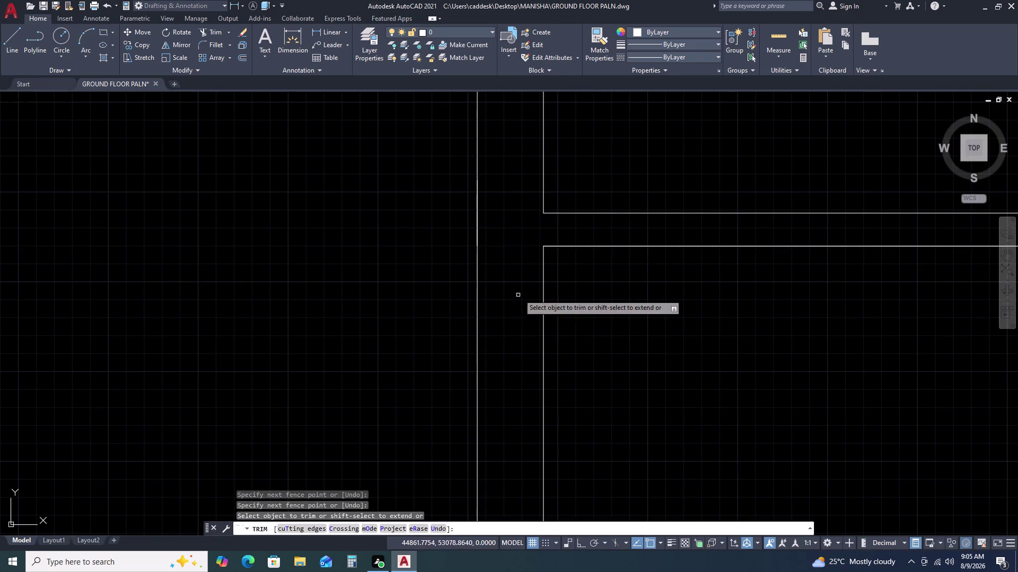
scroll(down, 3)
key(Escape)
key(Escape)
scroll(up, 3)
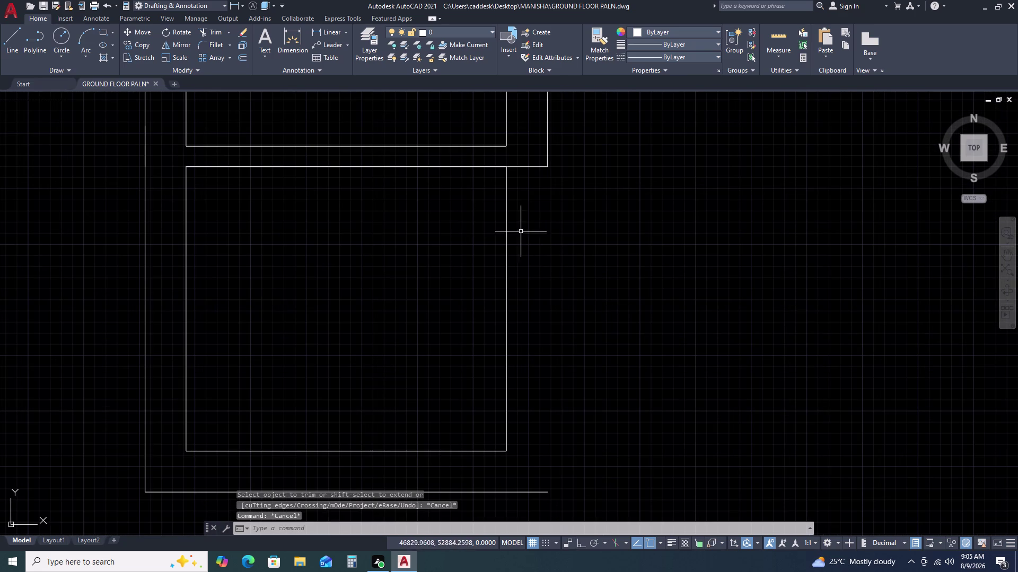
Delete the leftover wall stub.
click(485, 168)
key(Escape)
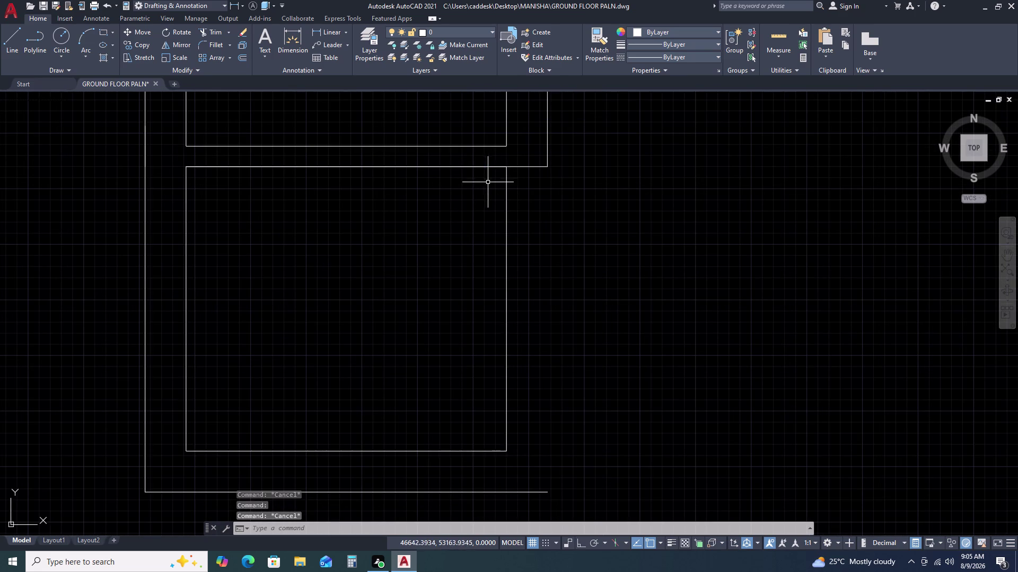
click(521, 167)
key(Delete)
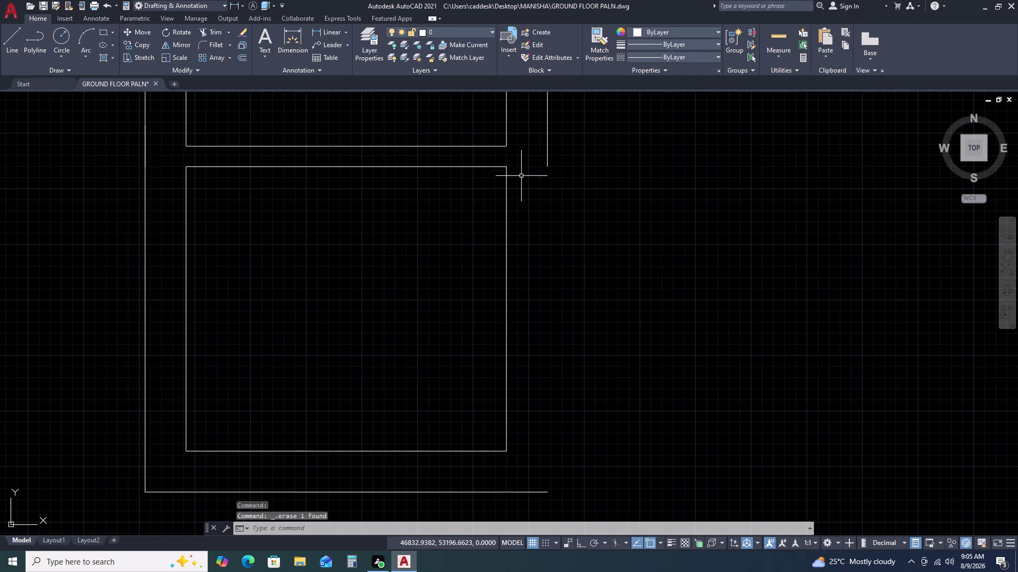
Draw a short wall line from the inner wall corner to the outer wall.
key(l)
key(space)
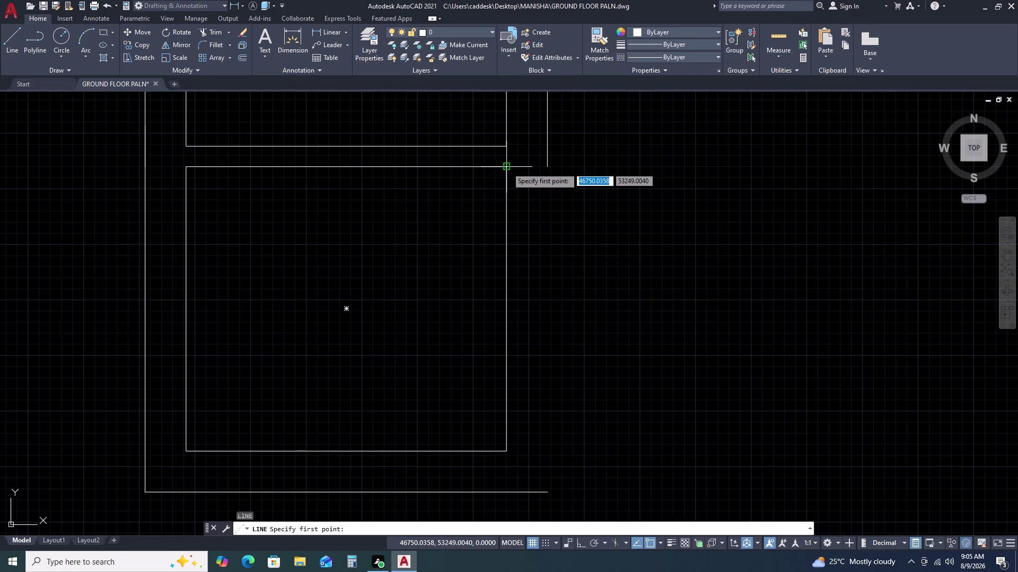
click(507, 168)
click(545, 166)
key(Escape)
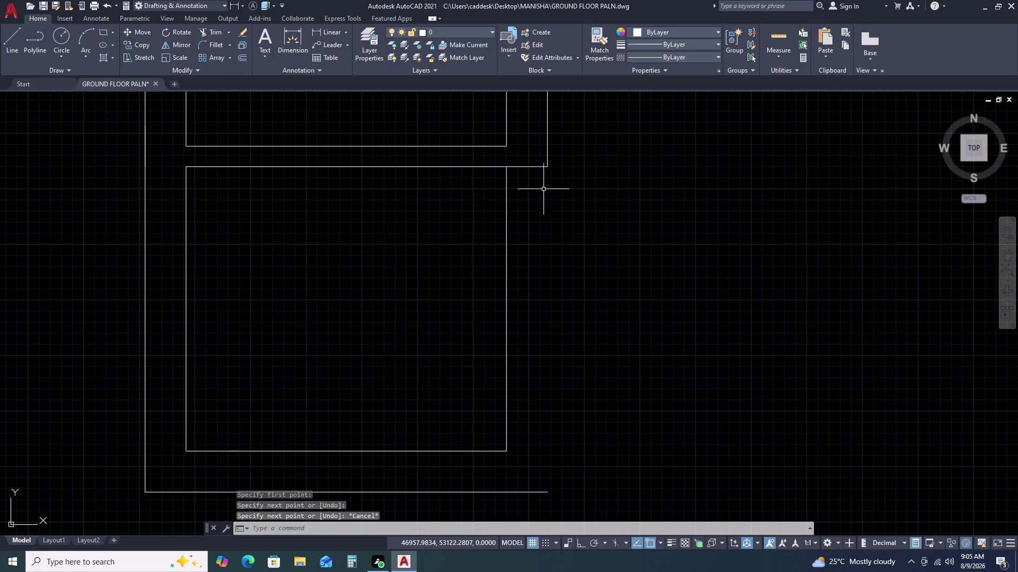
Pan out to bring both stacked rooms into view.
scroll(down, 3)
middle_drag(587, 265, 544, 253)
middle_drag(540, 252, 534, 248)
middle_click(533, 248)
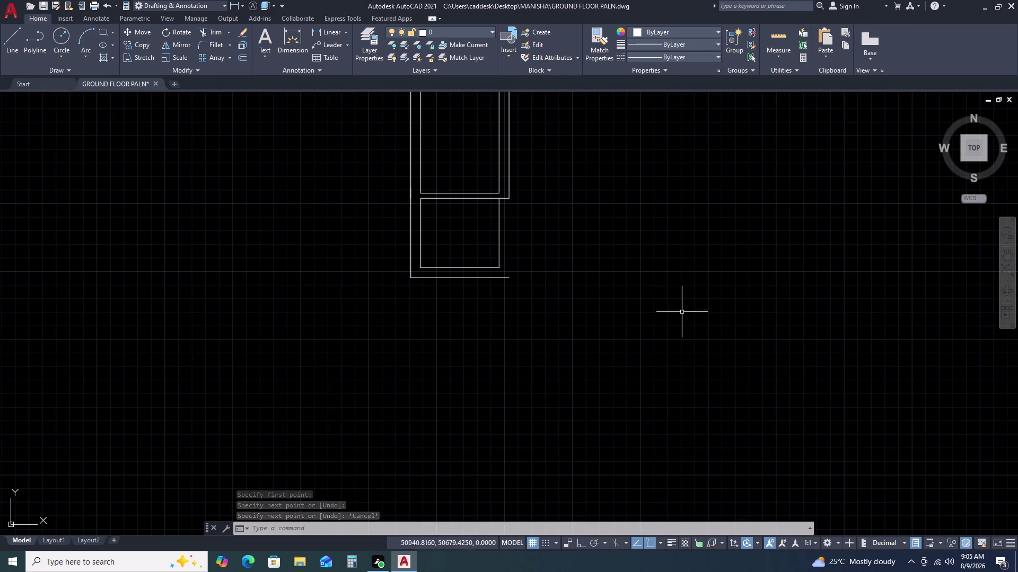
scroll(down, 3)
middle_drag(827, 292, 706, 268)
scroll(up, 3)
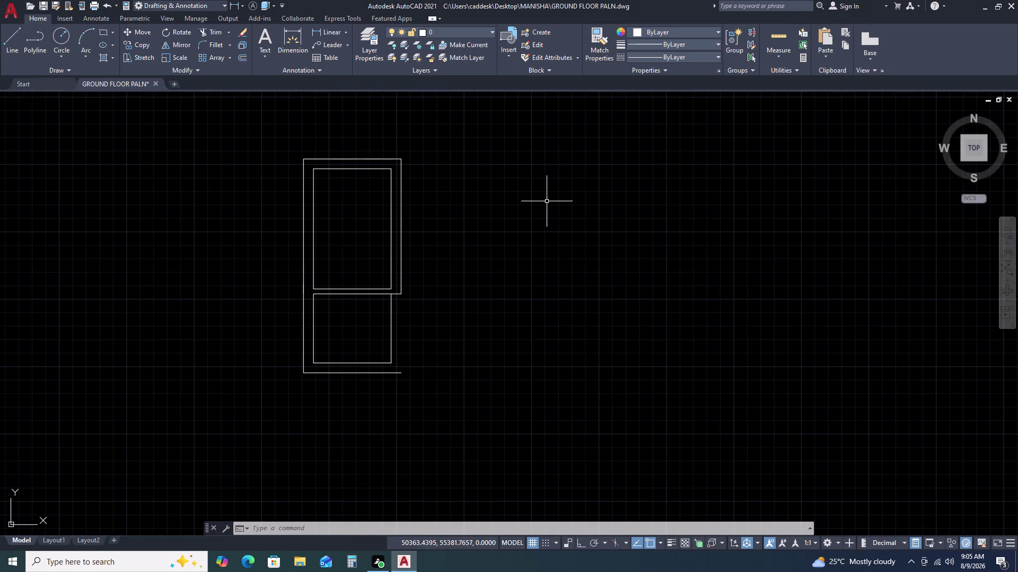
Draw a 3500 by 4500 rectangle beside the stacked rooms.
key(r)
key(e)
key(c)
key(space)
click(501, 161)
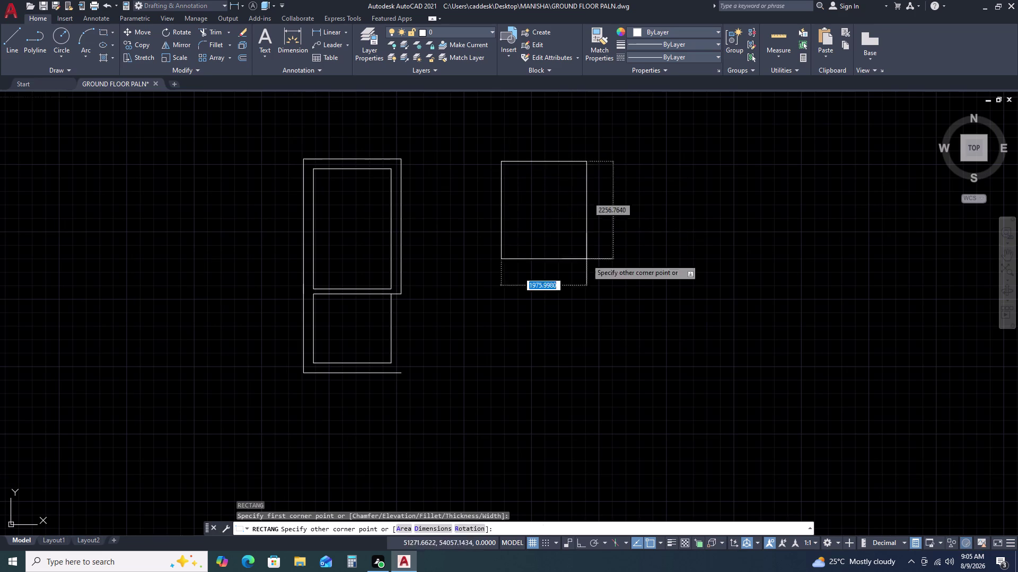
key(d)
key(space)
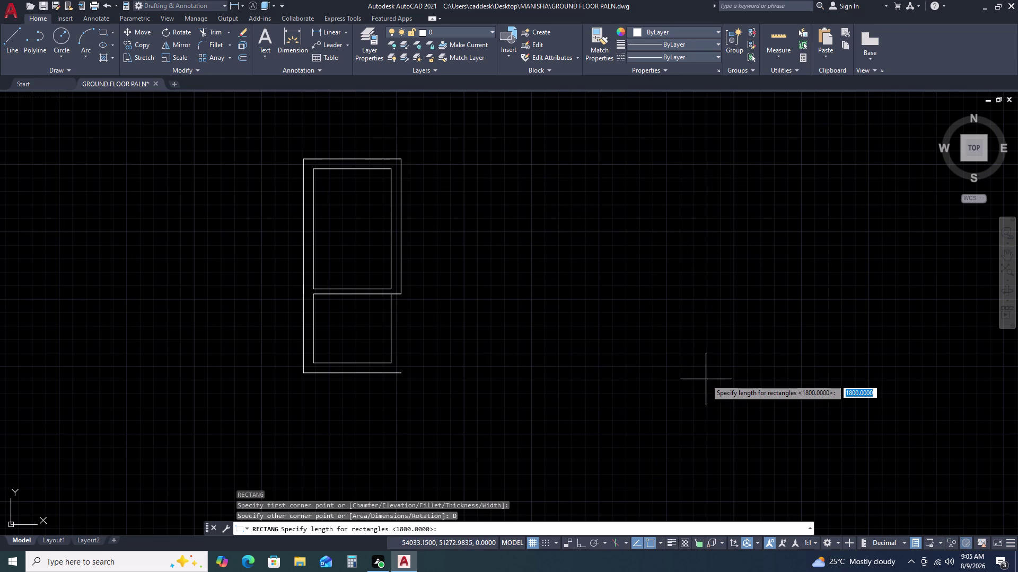
text(3500)
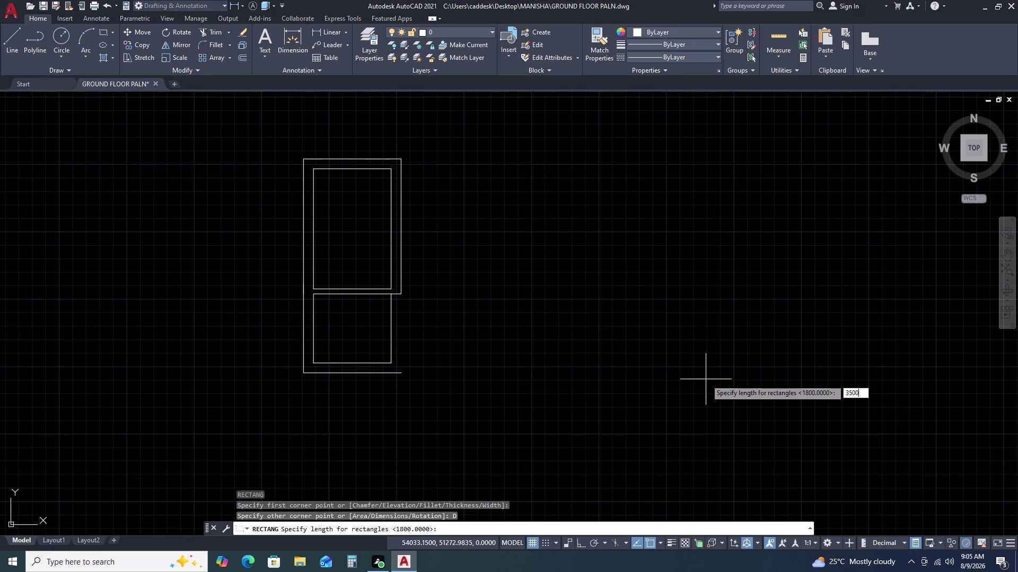
key(space)
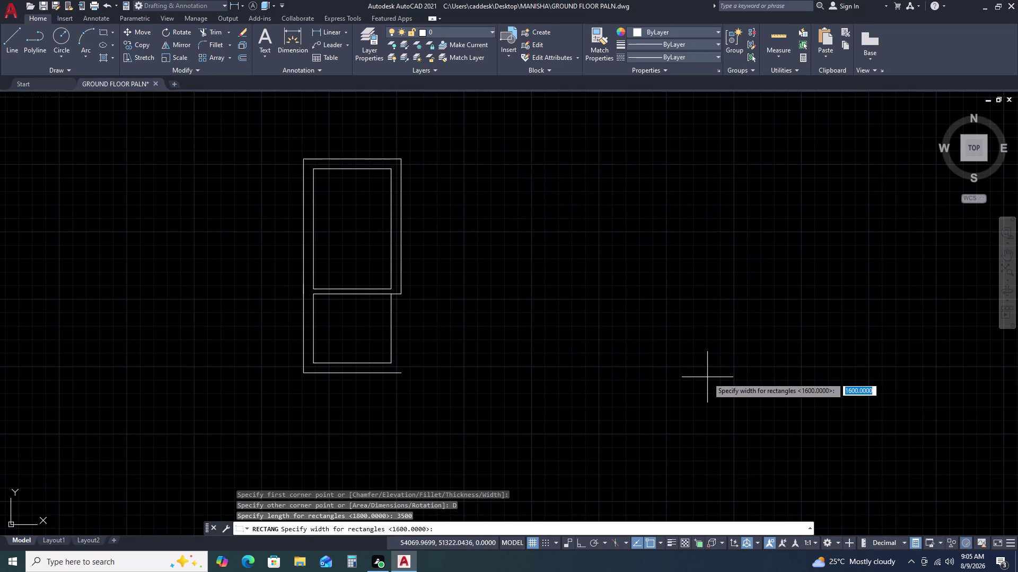
text(45)
text(00)
key(space)
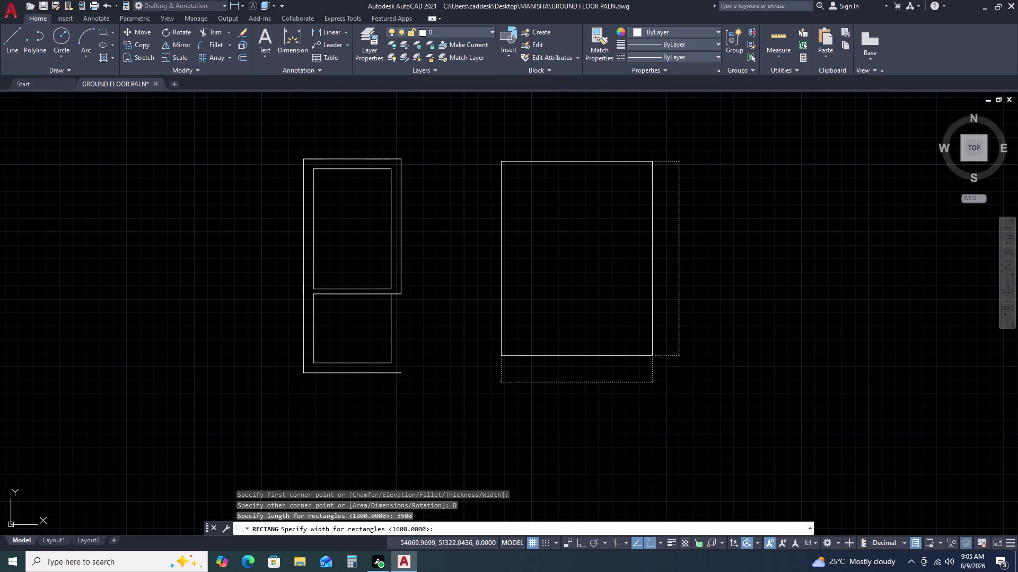
click(701, 355)
Offset the rectangle 230 outward for the walls and select both outlines.
drag(696, 342, 675, 308)
click(629, 172)
text(O)
key(space)
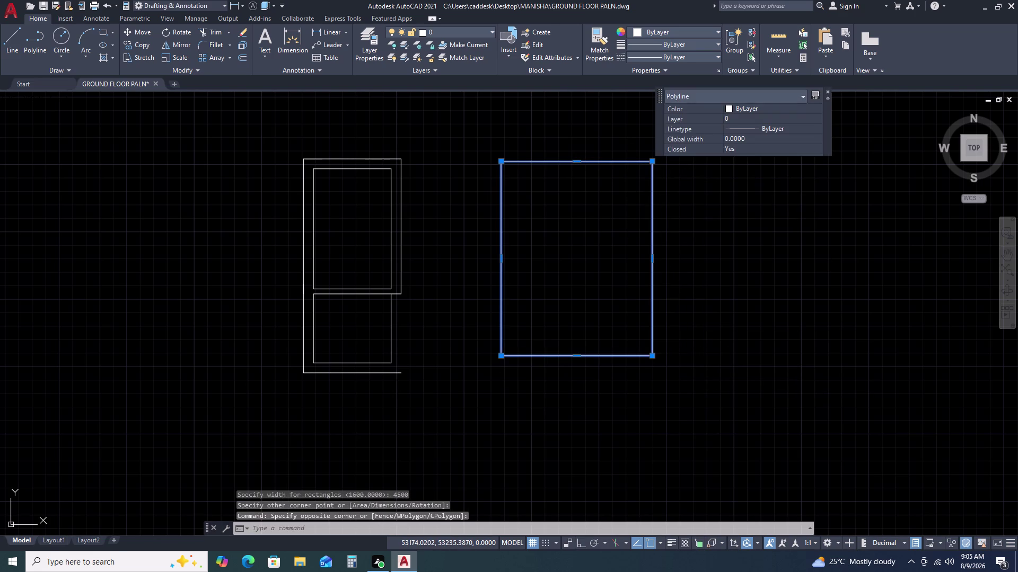
key(1)
key(BackSpace)
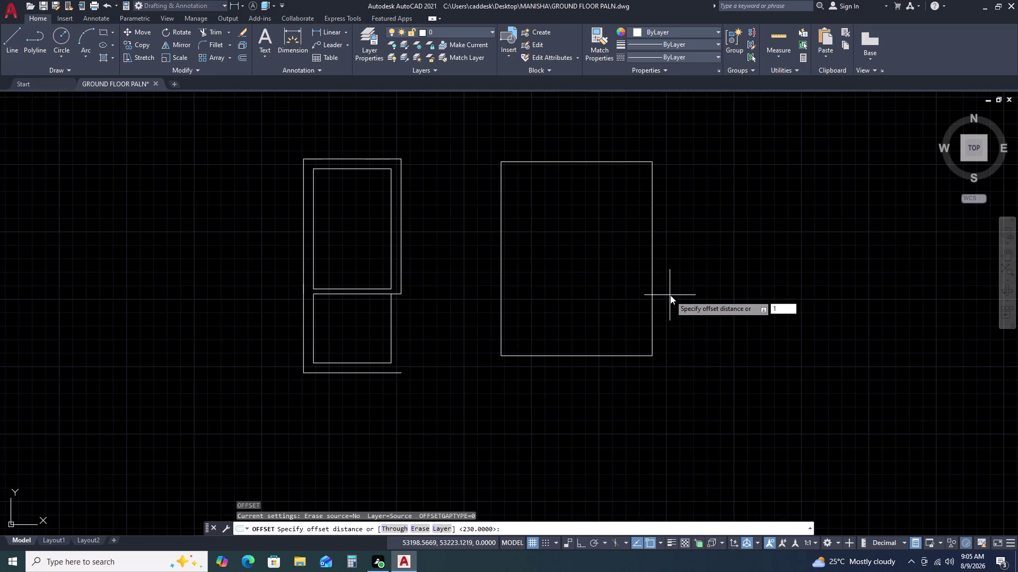
text(230)
key(space)
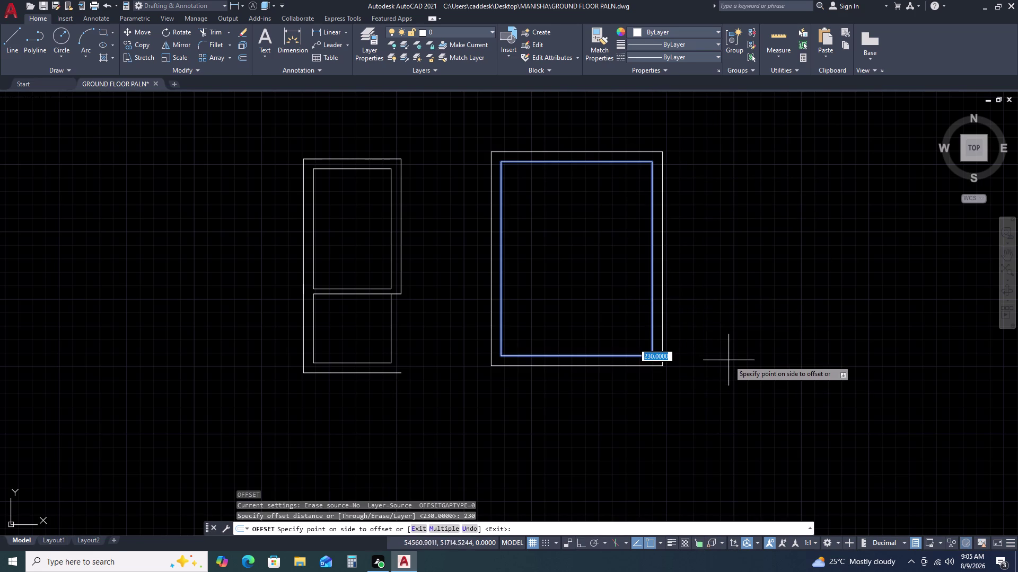
click(733, 363)
key(Escape)
right_click(688, 337)
drag(688, 337, 660, 280)
click(648, 238)
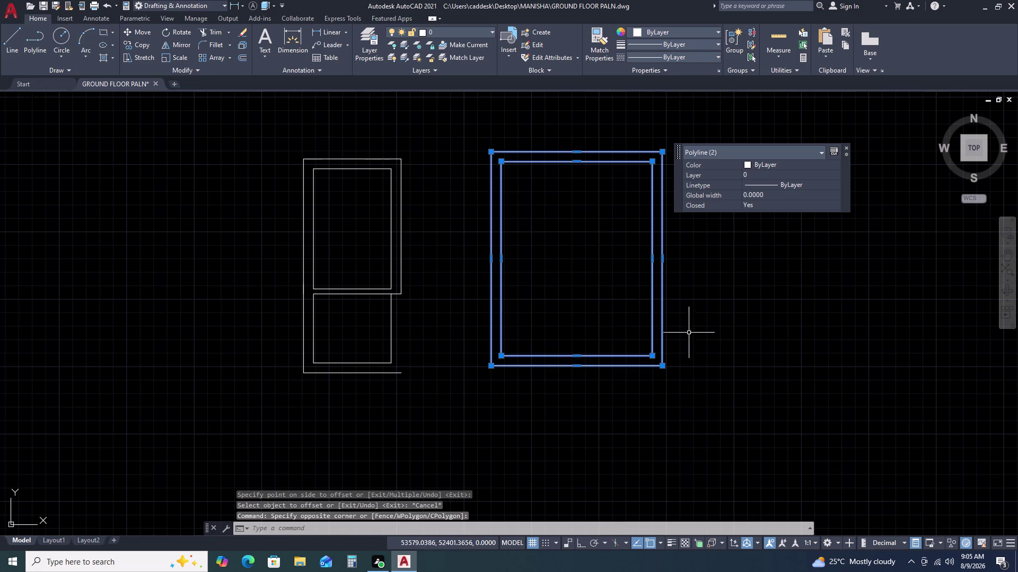
Move both room outlines from their corner toward the existing rooms and select overlapping walls.
key(m)
key(space)
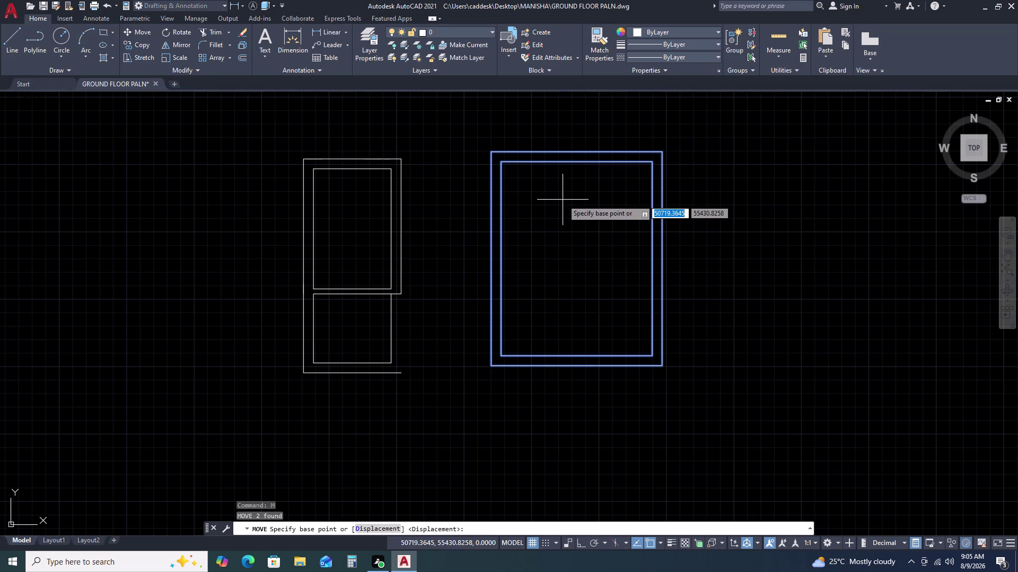
click(490, 366)
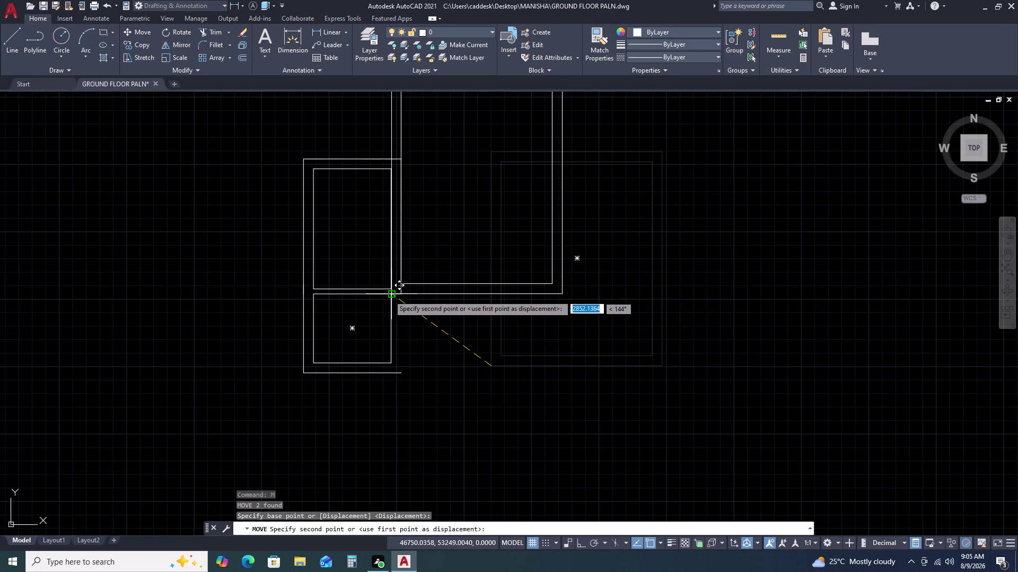
double_click(389, 294)
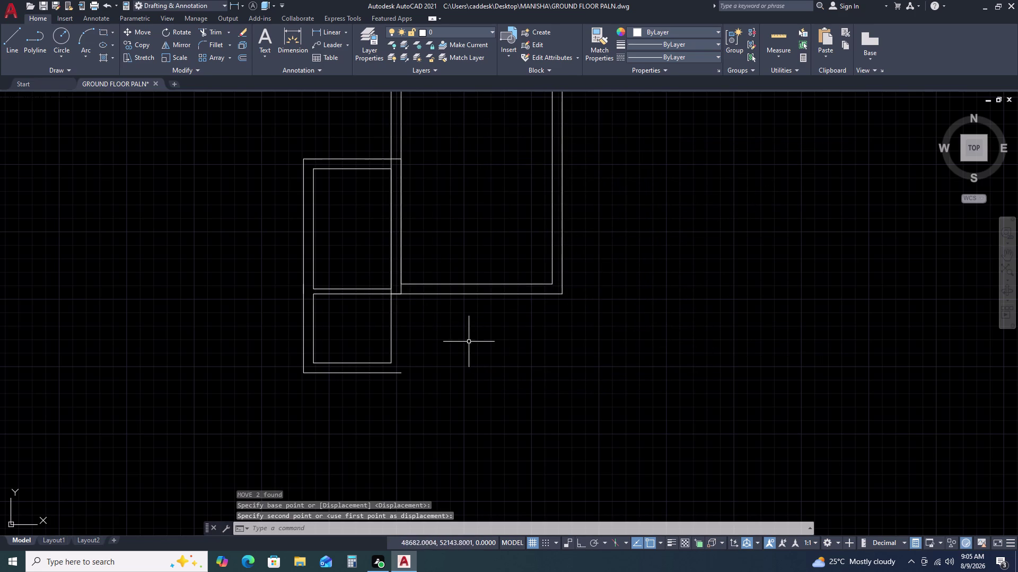
triple_click(506, 241)
click(476, 318)
click(508, 254)
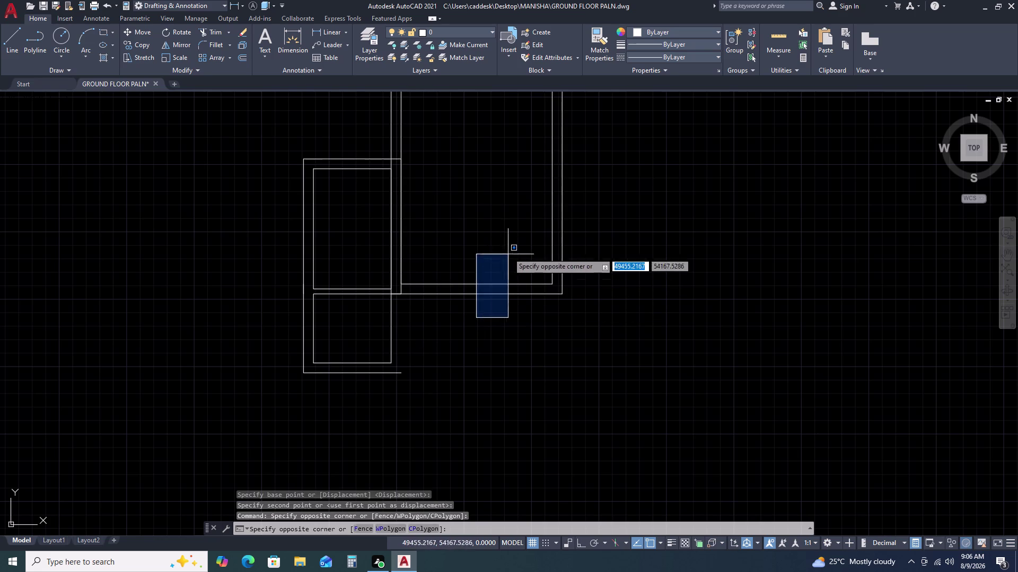
click(600, 285)
Move the large room outline from its corner against the smaller rooms.
click(530, 207)
text(M)
key(space)
scroll(down, 3)
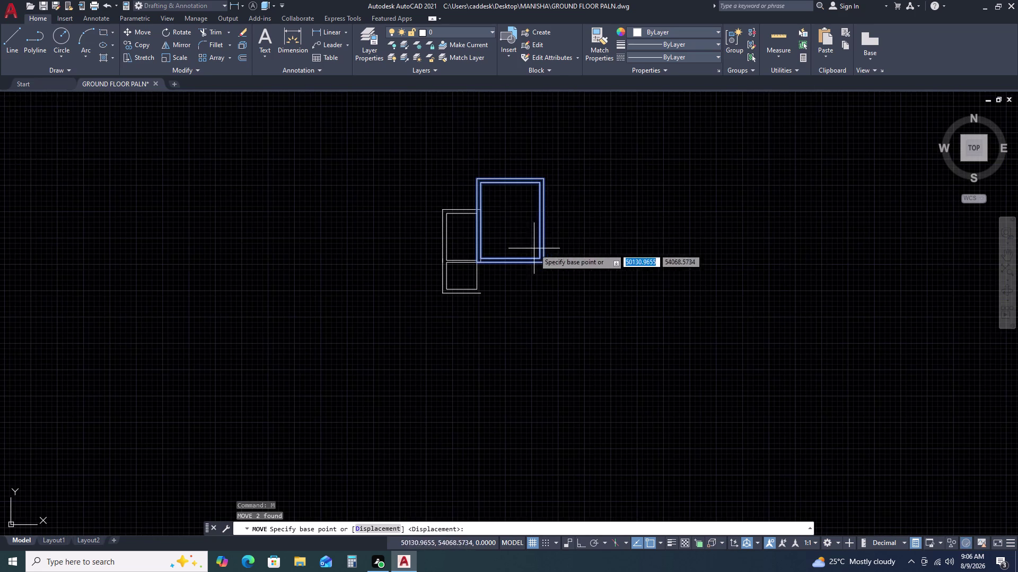
scroll(up, 3)
click(427, 224)
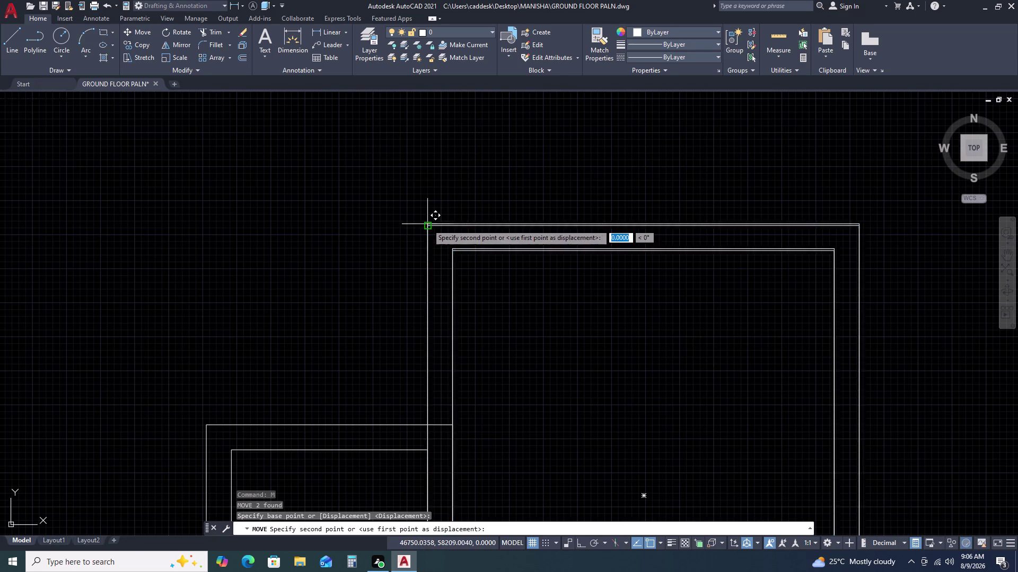
click(428, 427)
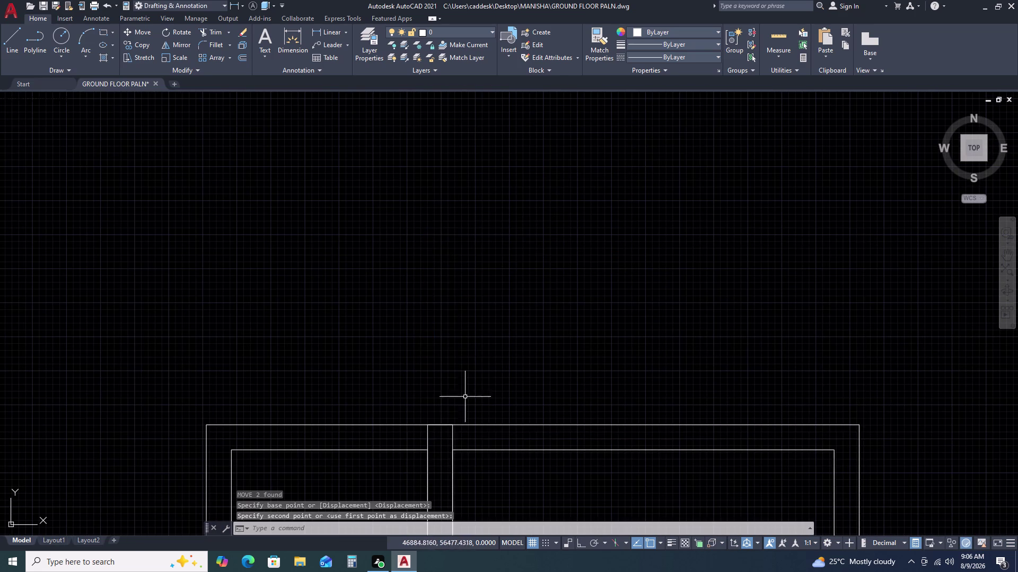
Pan and zoom along the joined walls to check the three-room layout.
scroll(down, 3)
middle_drag(550, 386, 502, 241)
scroll(up, 3)
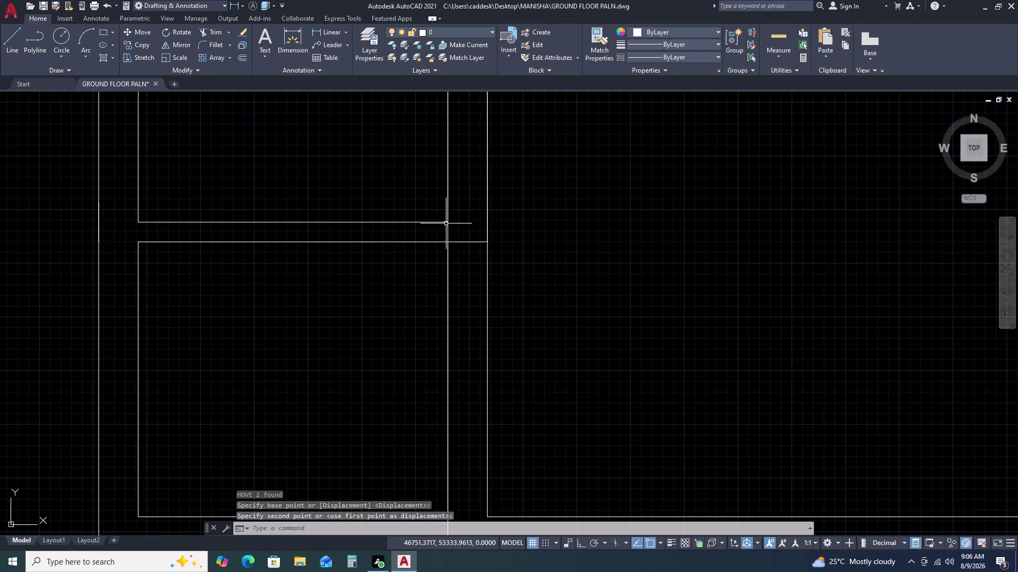
scroll(up, 3)
scroll(down, 3)
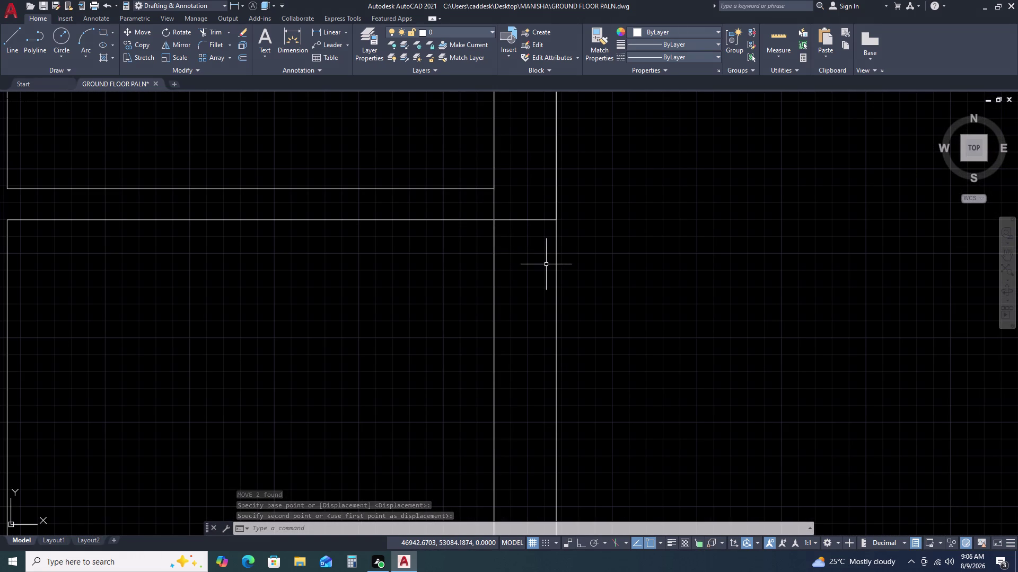
scroll(down, 3)
scroll(down, 3)
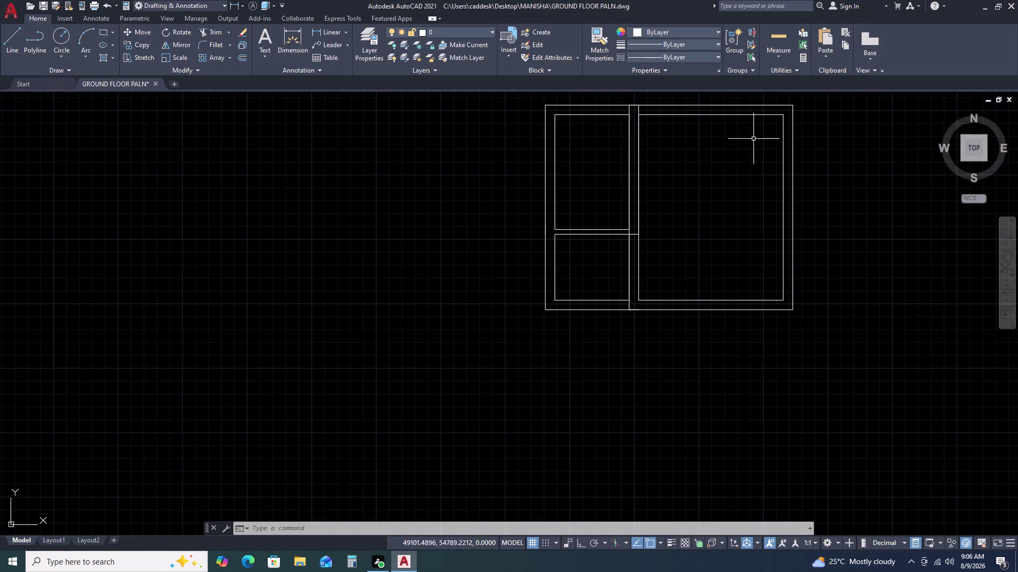
Trim the lower small room's stray top line segment inside the wall.
text(TR)
key(space)
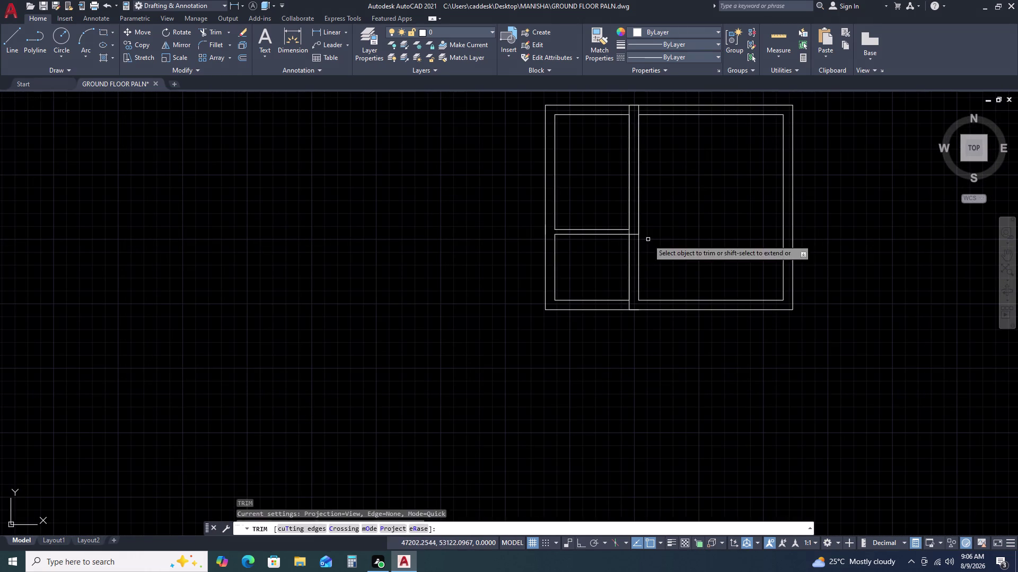
scroll(up, 3)
double_click(610, 159)
click(607, 237)
key(Escape)
scroll(down, 3)
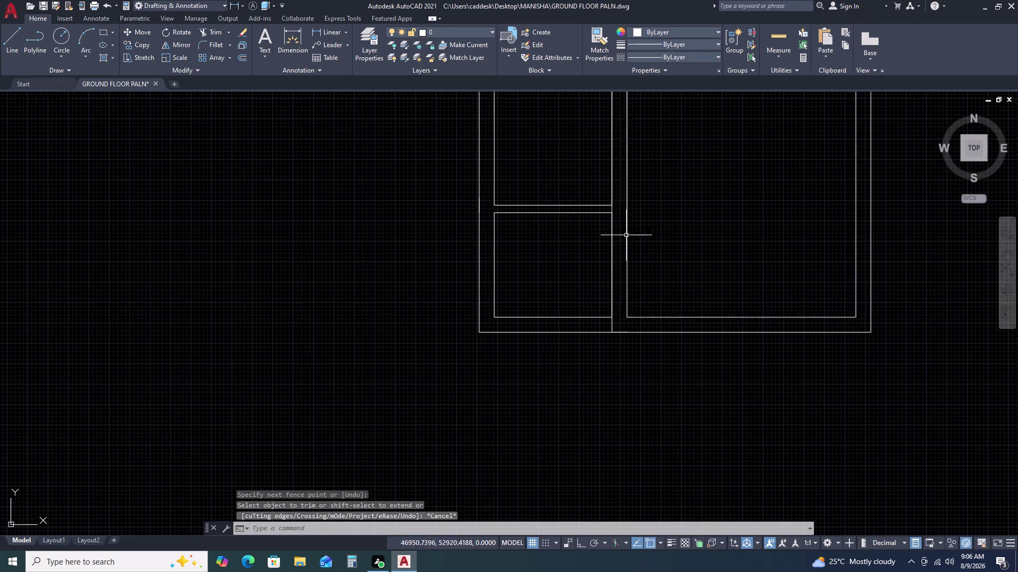
middle_drag(698, 270, 662, 206)
scroll(down, 3)
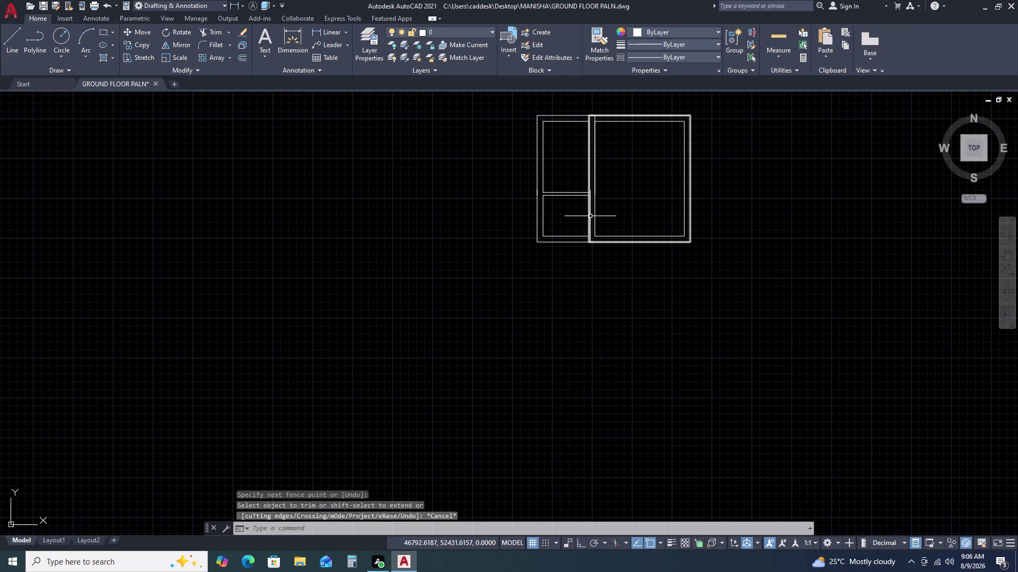
scroll(up, 3)
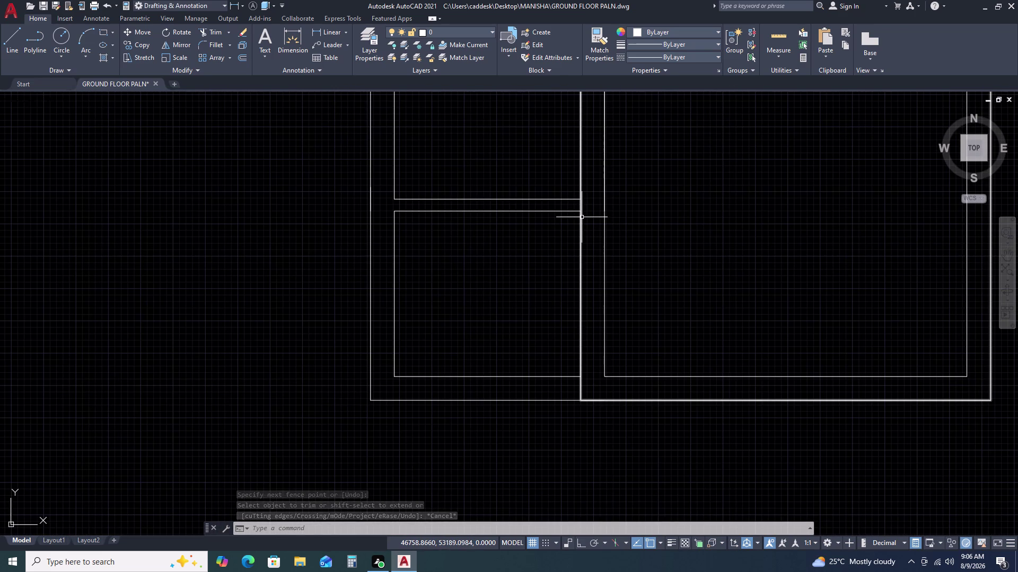
scroll(up, 3)
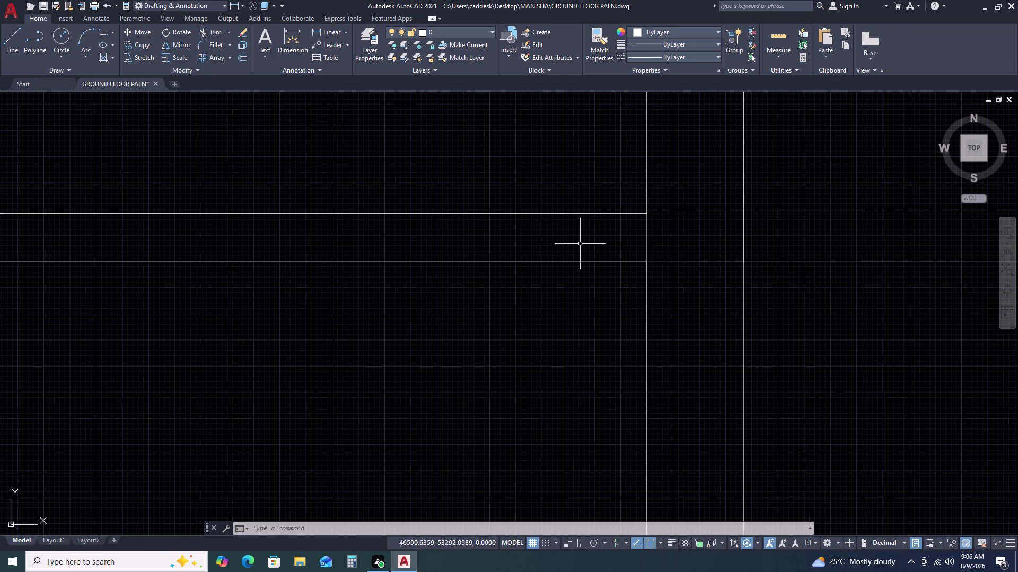
Cancel an extend, then measure the lower small room at 1800 by 1600.
text(EX)
key(space)
key(Escape)
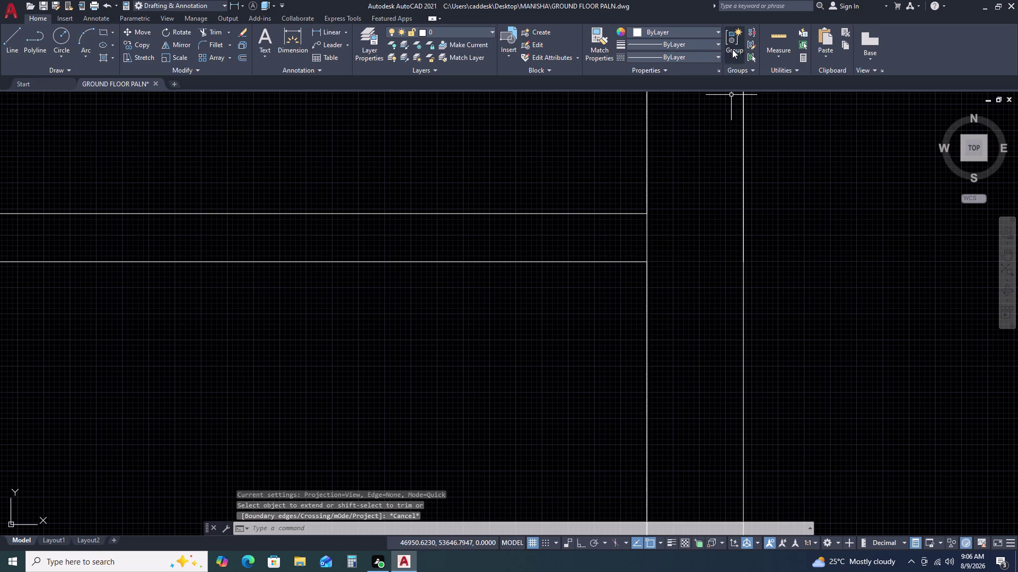
click(784, 29)
scroll(down, 3)
middle_drag(451, 335, 517, 203)
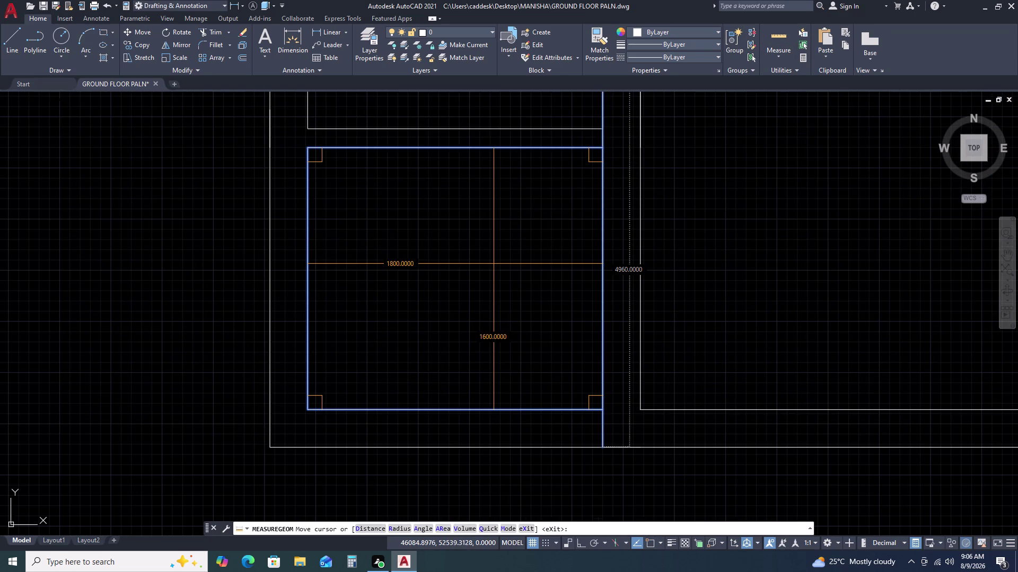
scroll(down, 3)
scroll(down, 3)
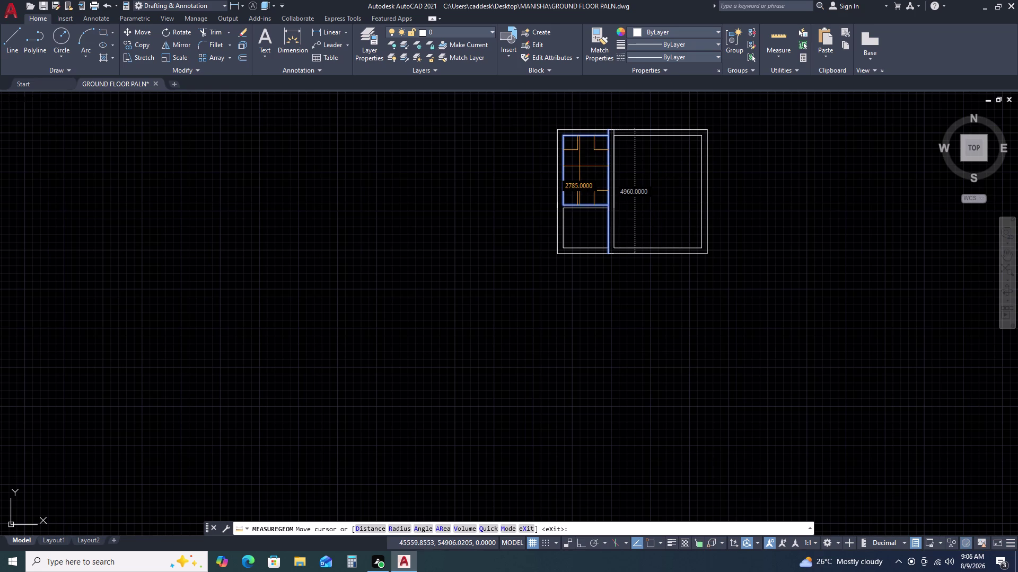
key(Escape)
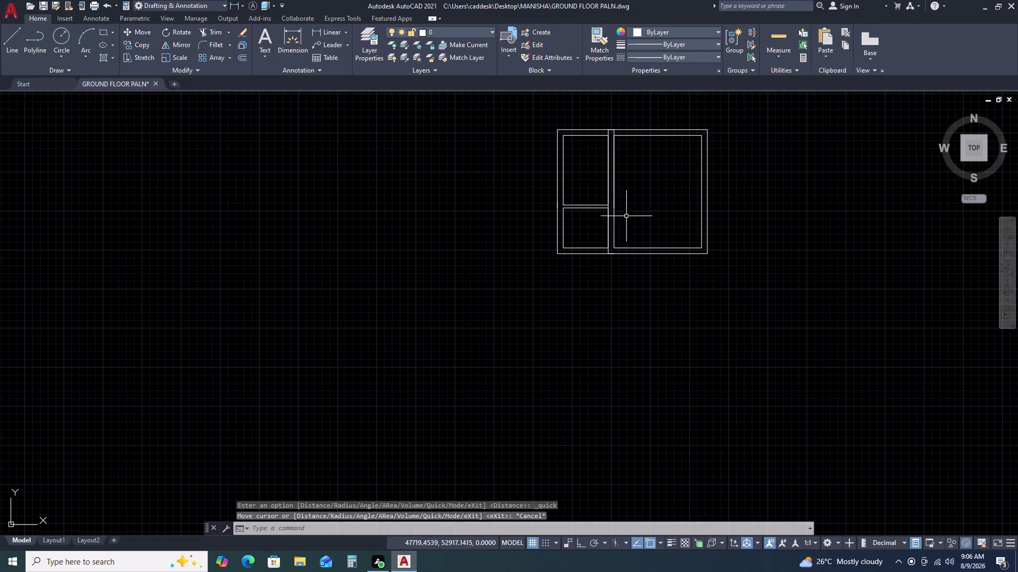
scroll(up, 3)
text(L)
key(space)
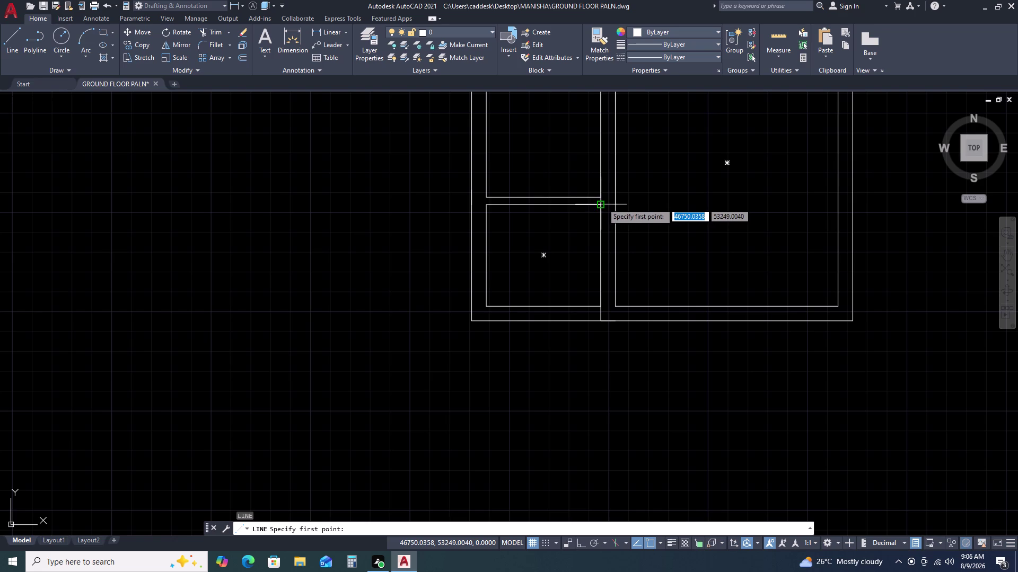
key(Escape)
text(EX)
Try extending the small room's top line, then cancel.
key(space)
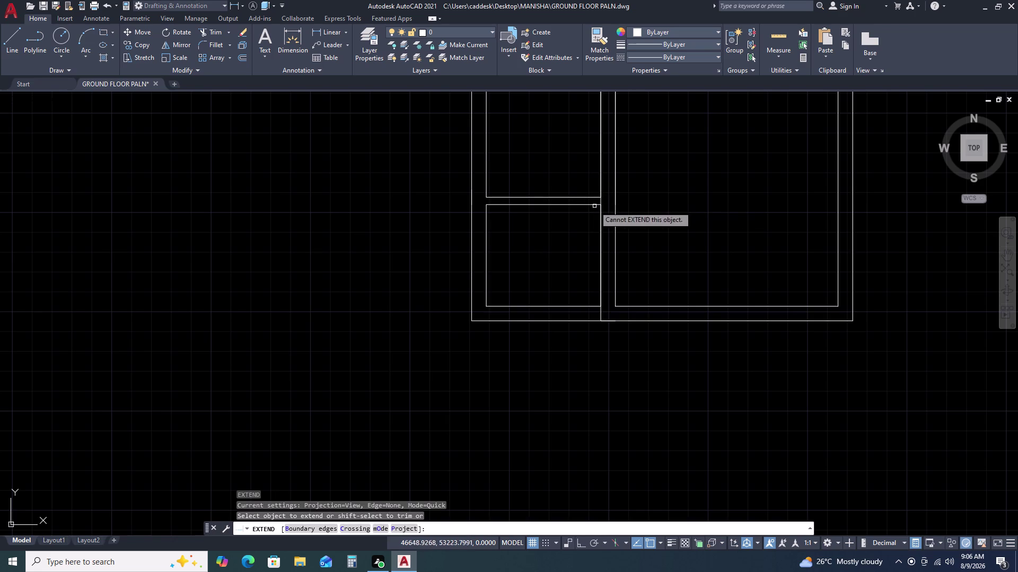
click(594, 204)
right_click(594, 204)
click(594, 204)
key(Escape)
double_click(593, 204)
key(Escape)
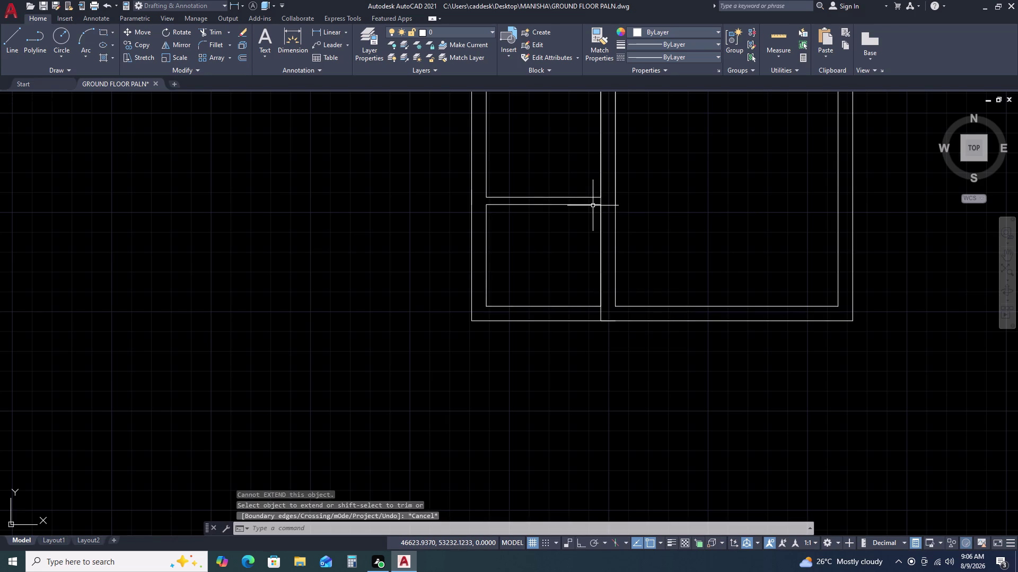
click(592, 206)
key(Escape)
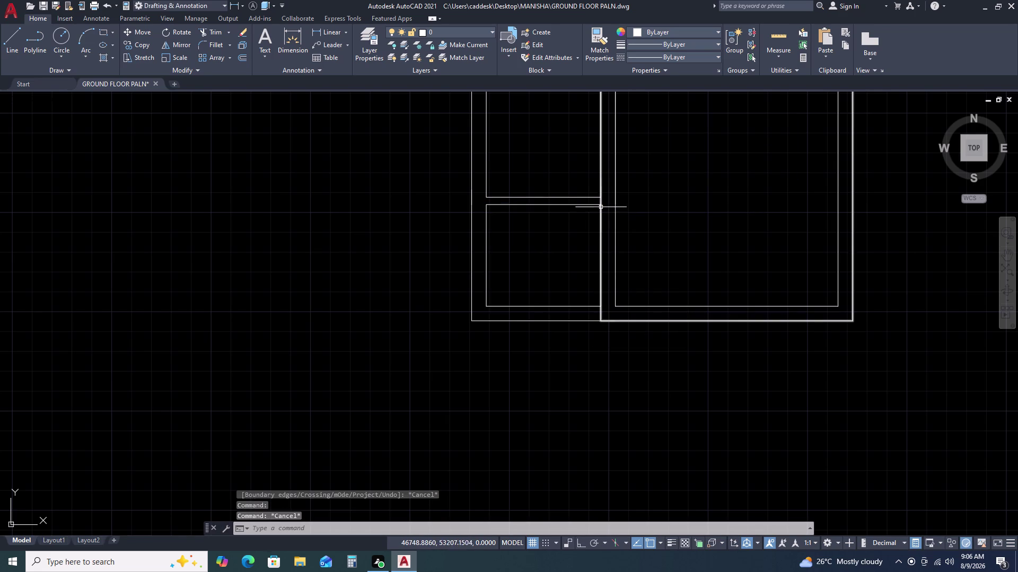
Draw a short line across the wall at the room junction corner.
text(L)
key(space)
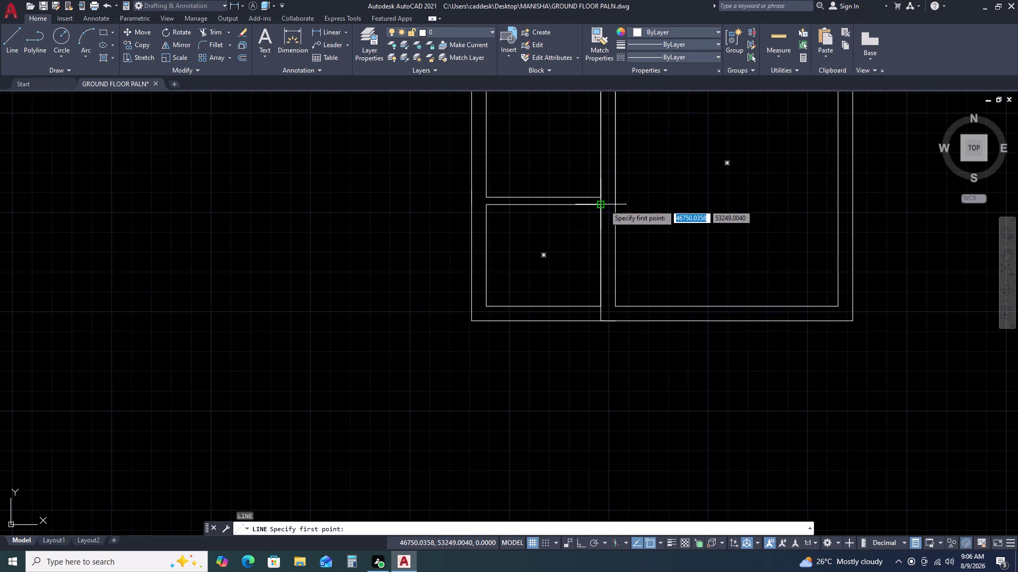
click(604, 205)
double_click(618, 207)
key(Escape)
scroll(up, 3)
scroll(down, 3)
middle_drag(634, 281, 638, 229)
Trim away two wall segments between the small and large rooms.
key(t)
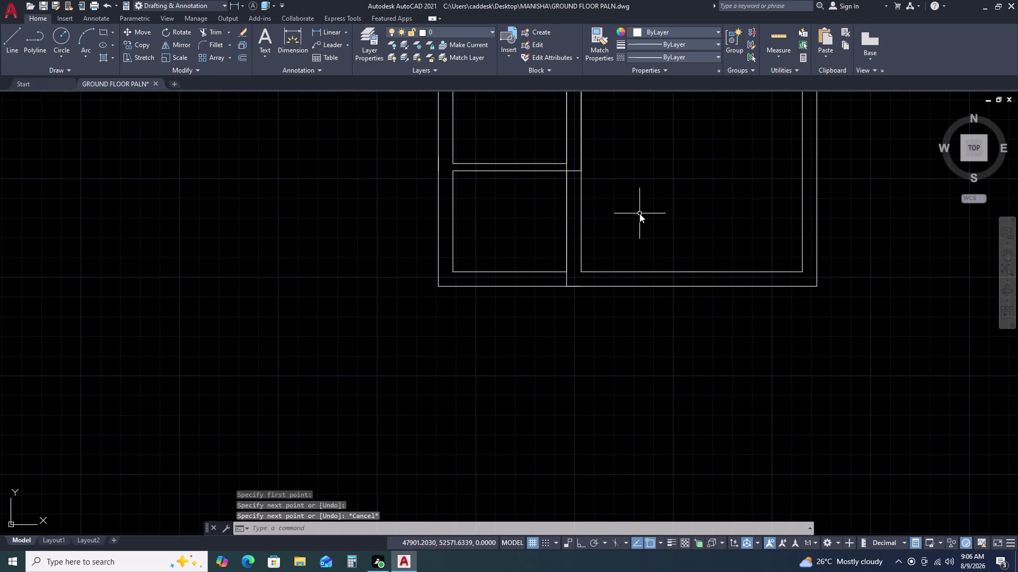
key(r)
key(space)
click(626, 194)
click(531, 224)
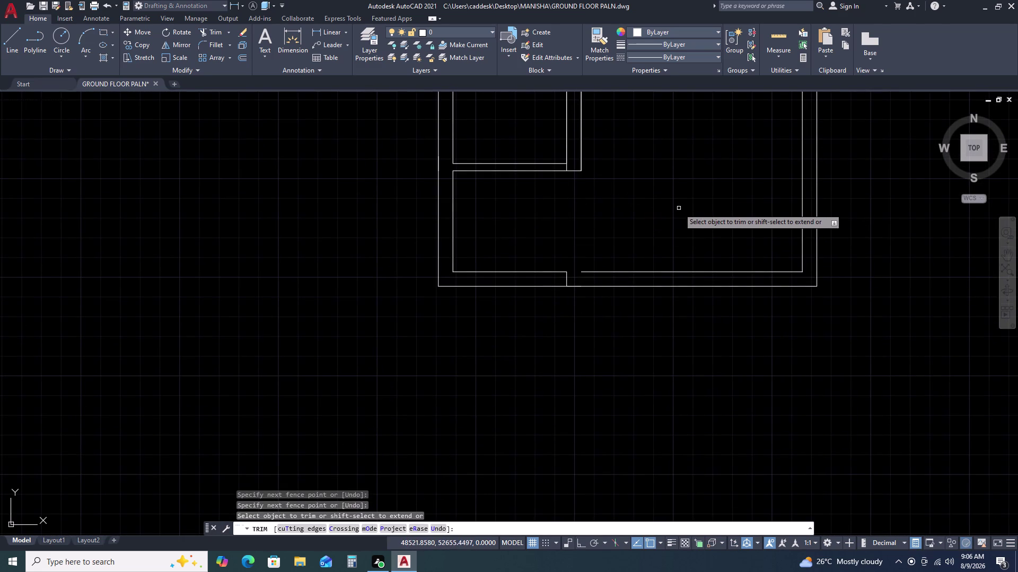
scroll(down, 3)
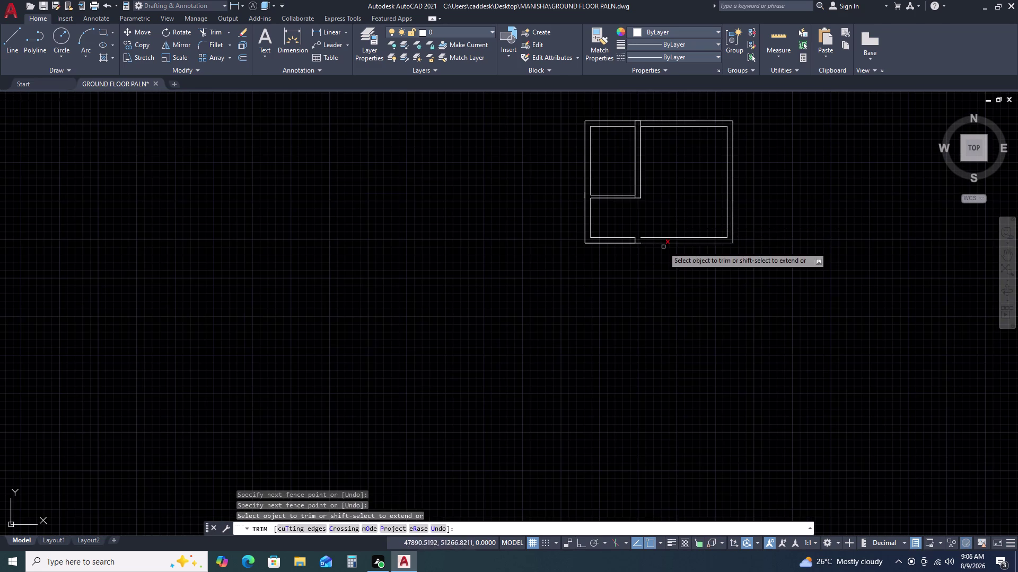
key(Escape)
scroll(up, 3)
Select and inspect the bottom wall outline, then clear the selection.
click(631, 285)
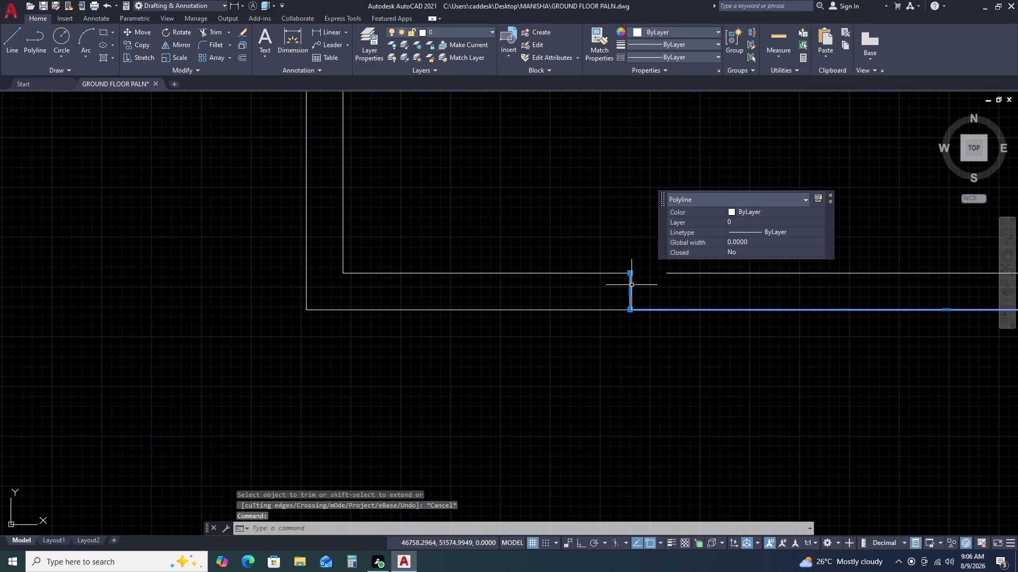
scroll(down, 3)
middle_drag(704, 280, 609, 280)
key(Escape)
scroll(up, 3)
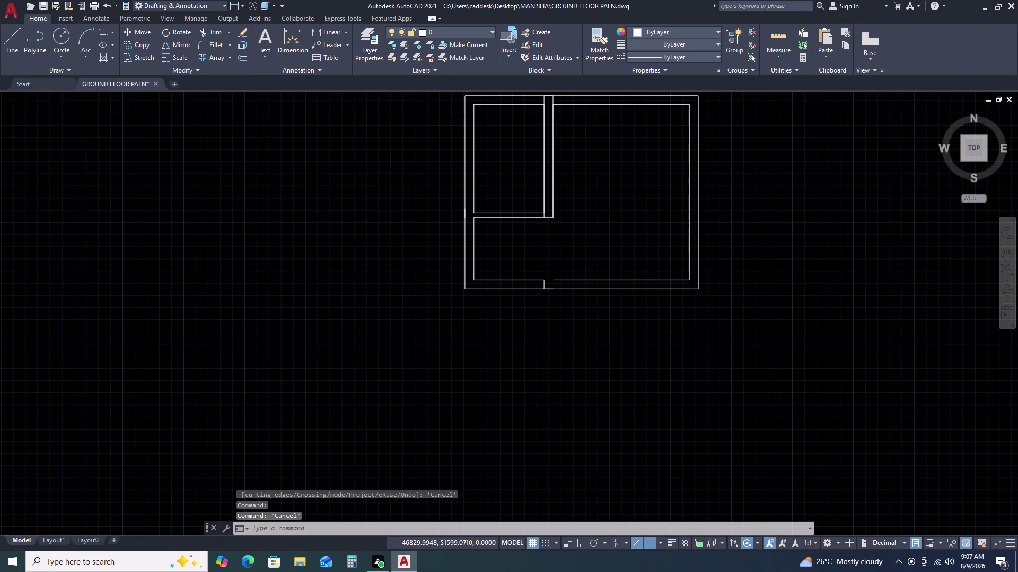
Trim the bottom wall segments separating the two rooms.
text(TR)
key(space)
scroll(up, 3)
double_click(553, 291)
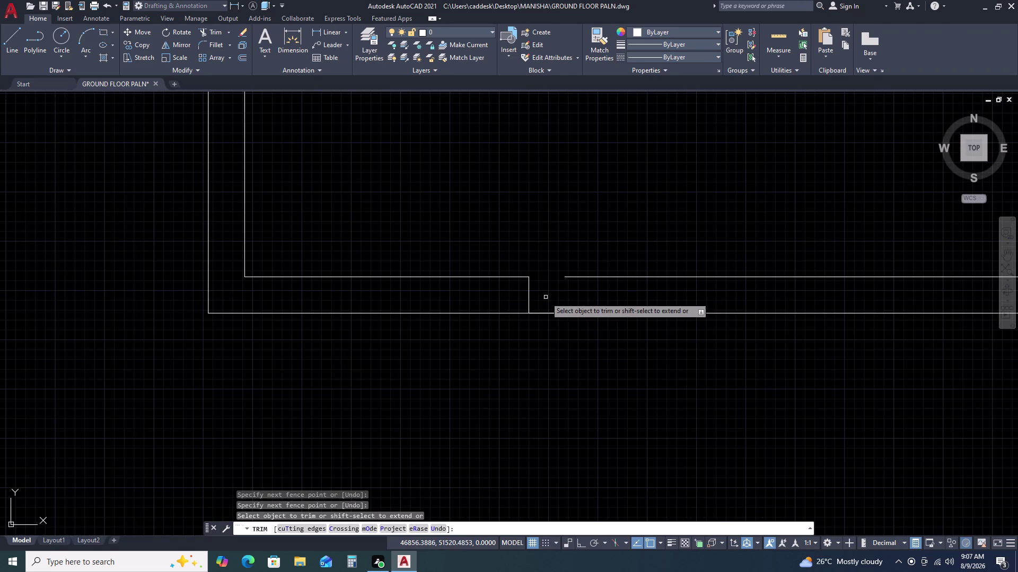
click(545, 297)
drag(545, 297, 529, 293)
click(494, 284)
key(Escape)
scroll(down, 3)
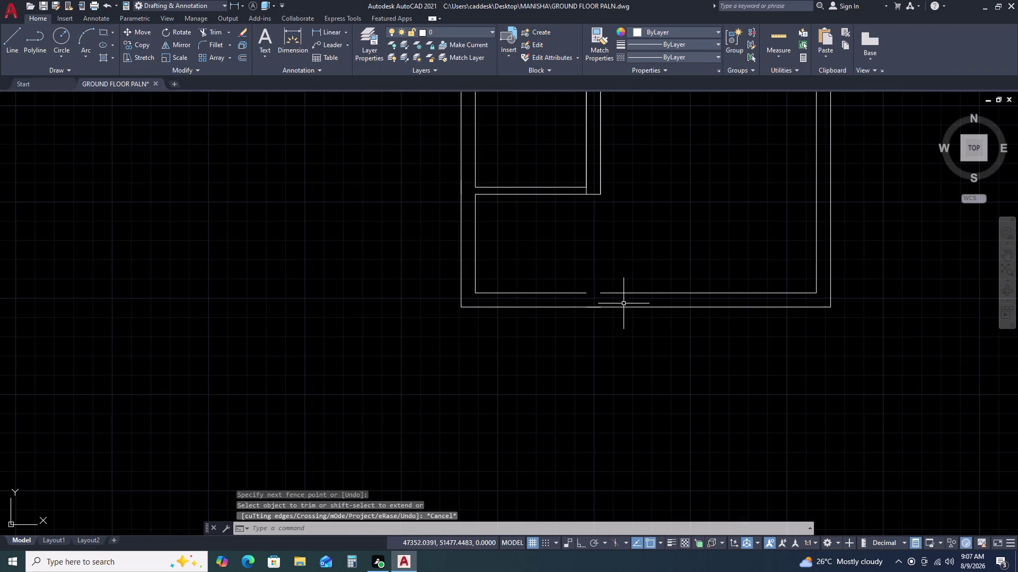
key(Escape)
Extend the bottom inner wall line across the gap.
text(EX)
key(space)
key(c)
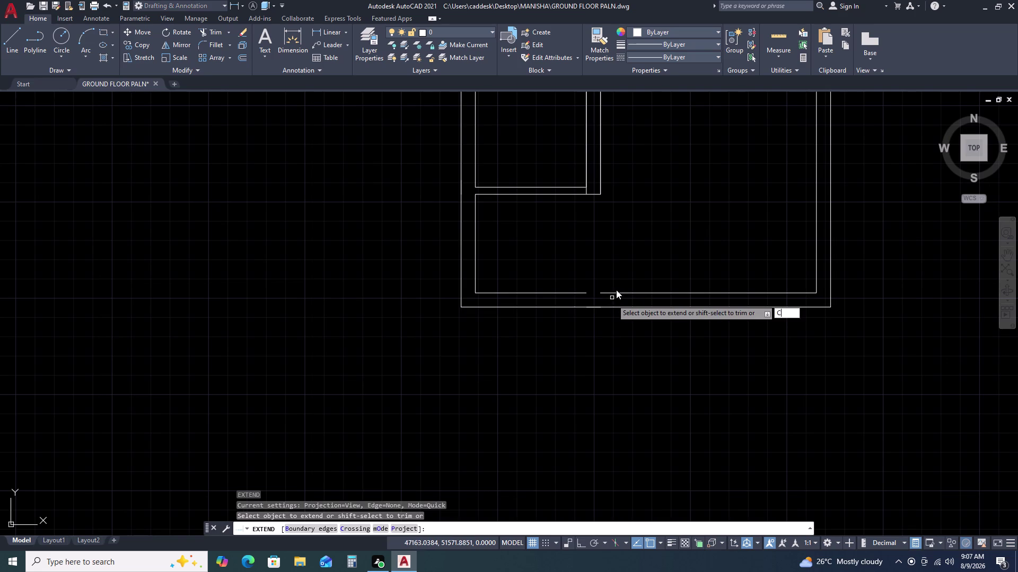
click(616, 290)
key(Escape)
scroll(down, 3)
scroll(up, 3)
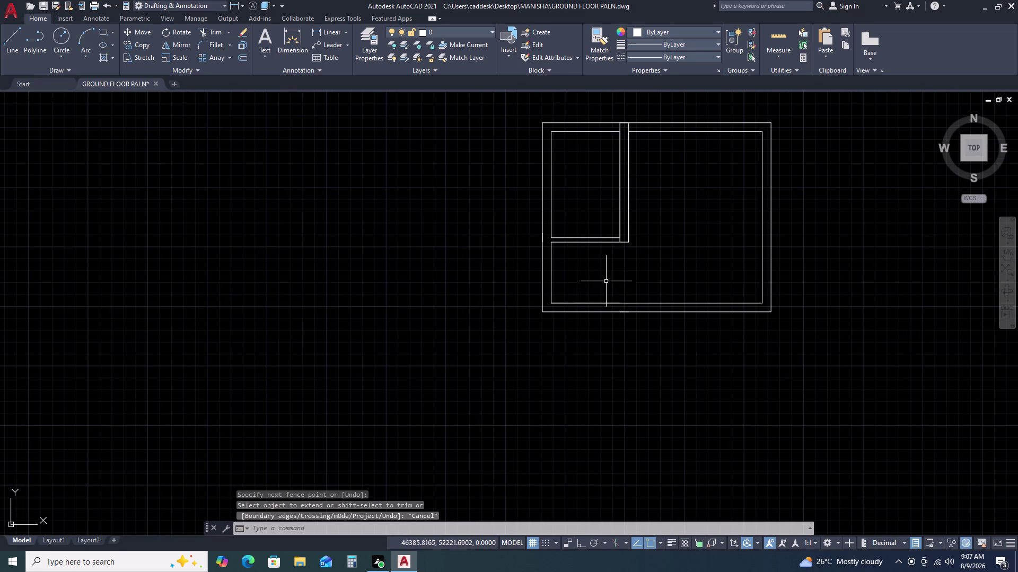
double_click(580, 301)
key(Escape)
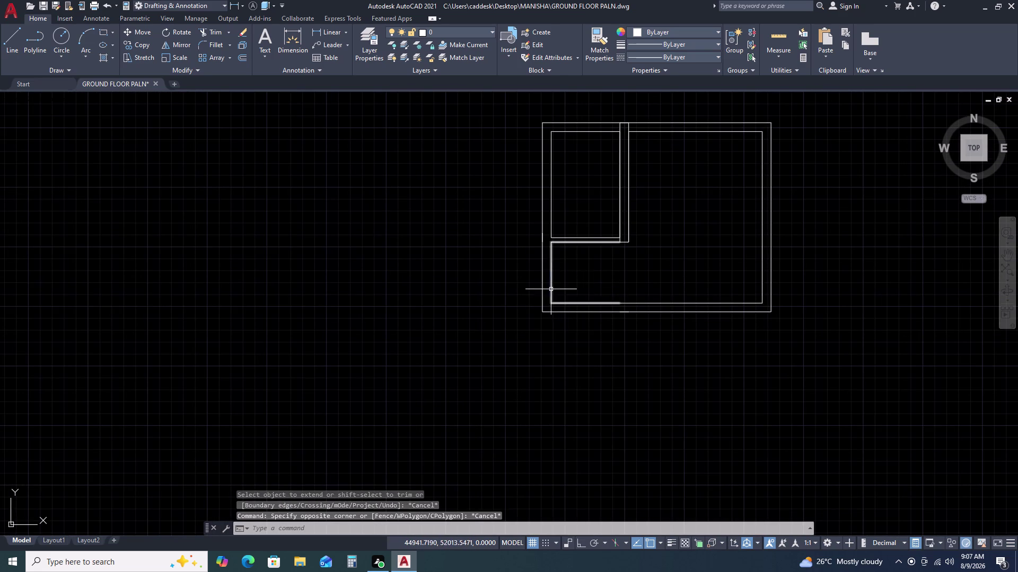
Try a polyline edit on the wall outline, cancel, and view the whole plan.
double_click(551, 289)
key(Escape)
scroll(down, 3)
middle_drag(800, 309, 645, 267)
scroll(down, 3)
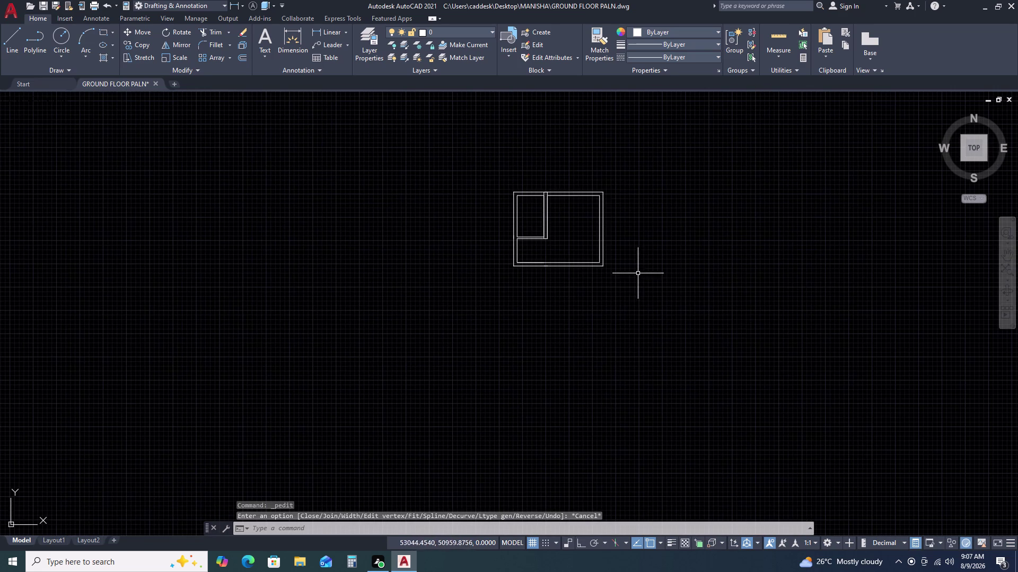
middle_drag(788, 272, 695, 248)
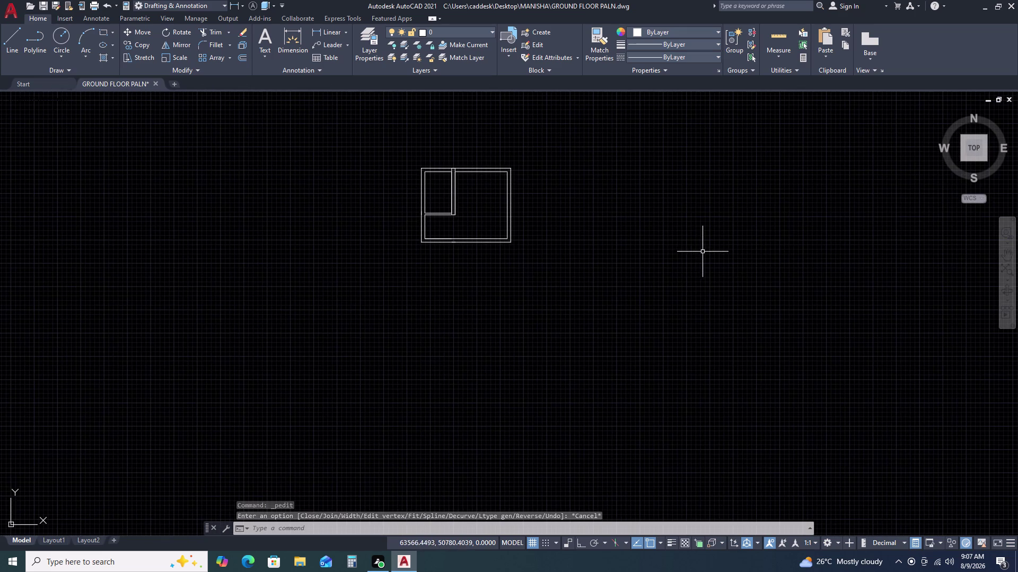
Draw a 2950 by 4500 rectangle to the right of the plan.
text(RE)
key(c)
key(space)
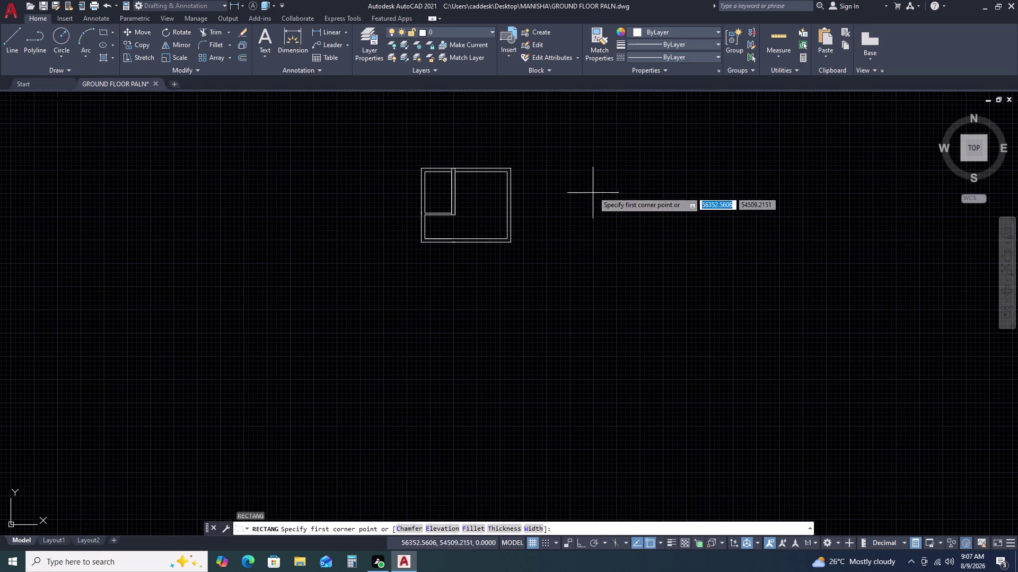
click(590, 153)
drag(590, 153, 591, 163)
text(D)
key(space)
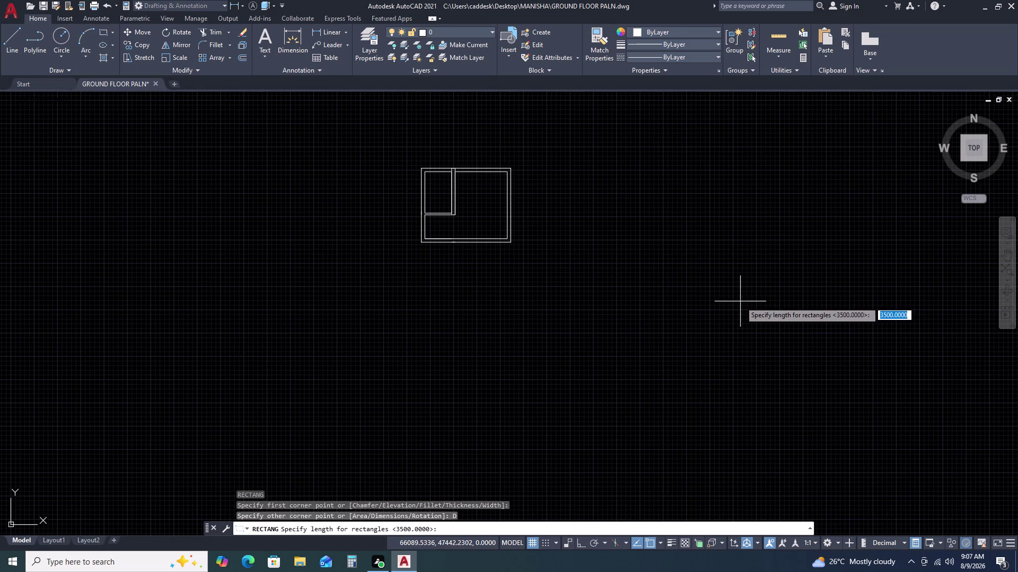
key(2)
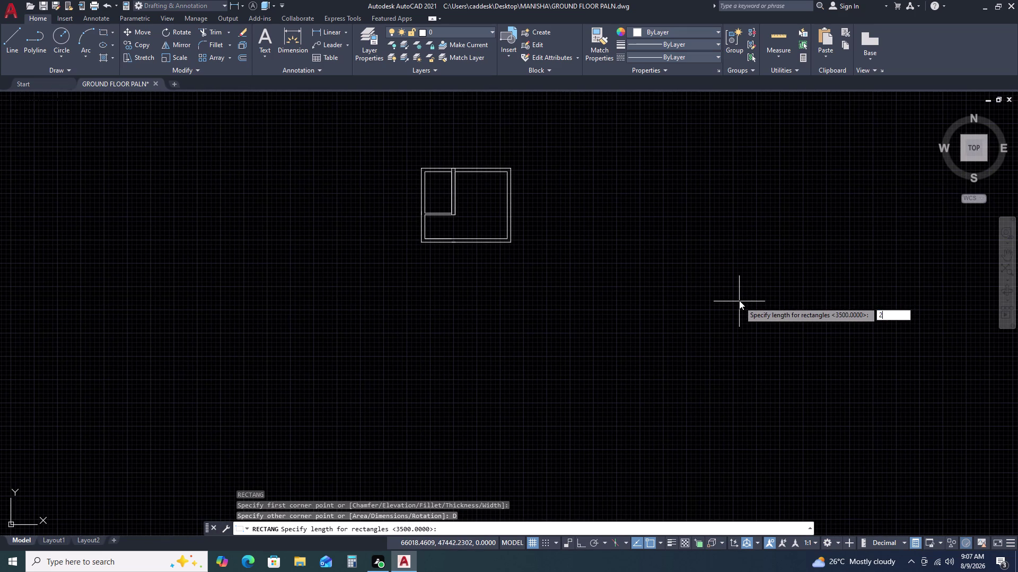
key(9)
text(5)
text(0)
key(space)
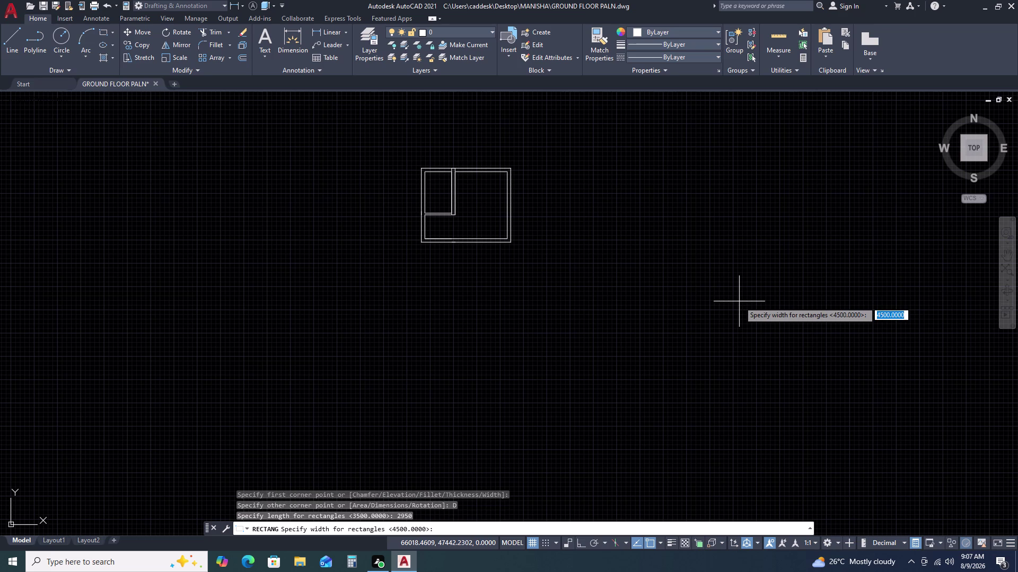
text(4500)
key(space)
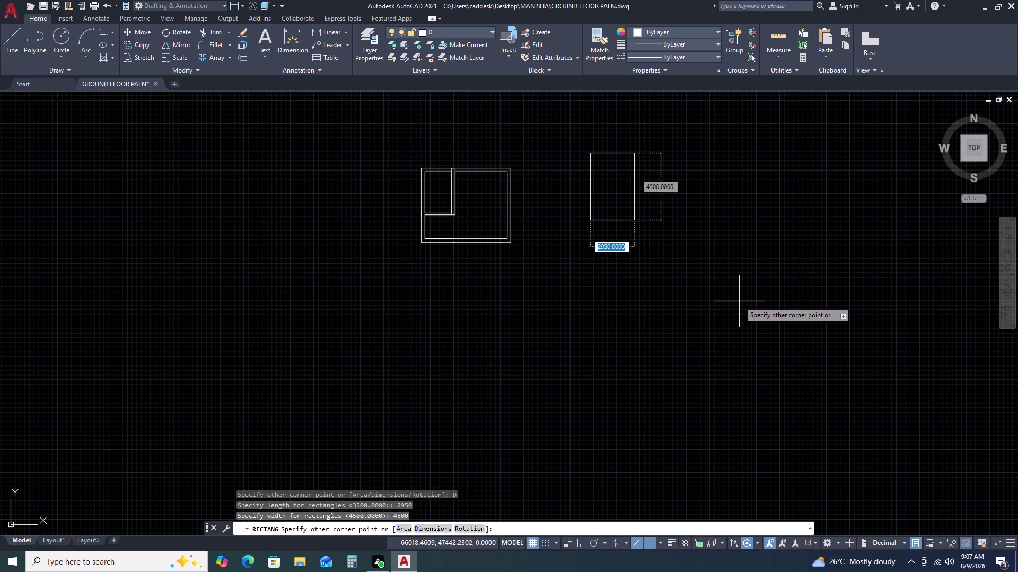
click(738, 302)
drag(702, 228, 684, 214)
Offset the rectangle 230 outward to form the outer wall line.
double_click(611, 135)
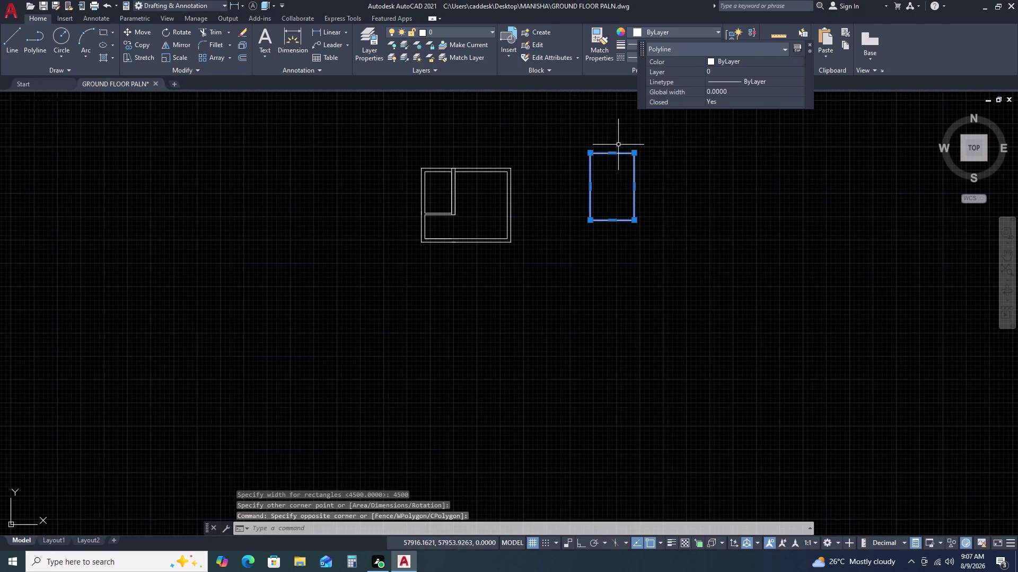
key(o)
key(space)
key(2)
text(30)
key(space)
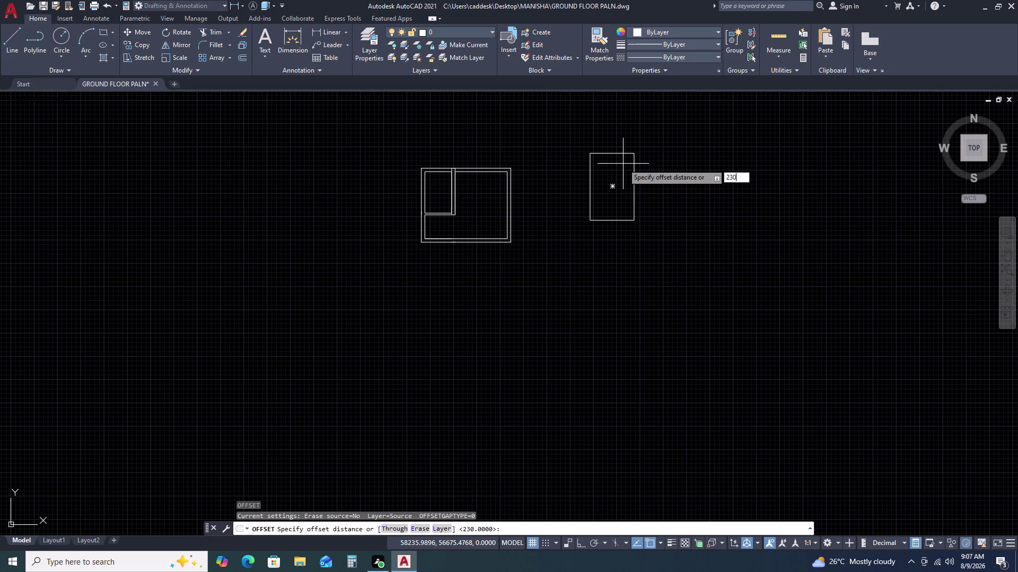
click(704, 240)
key(Escape)
double_click(671, 243)
drag(639, 186, 632, 150)
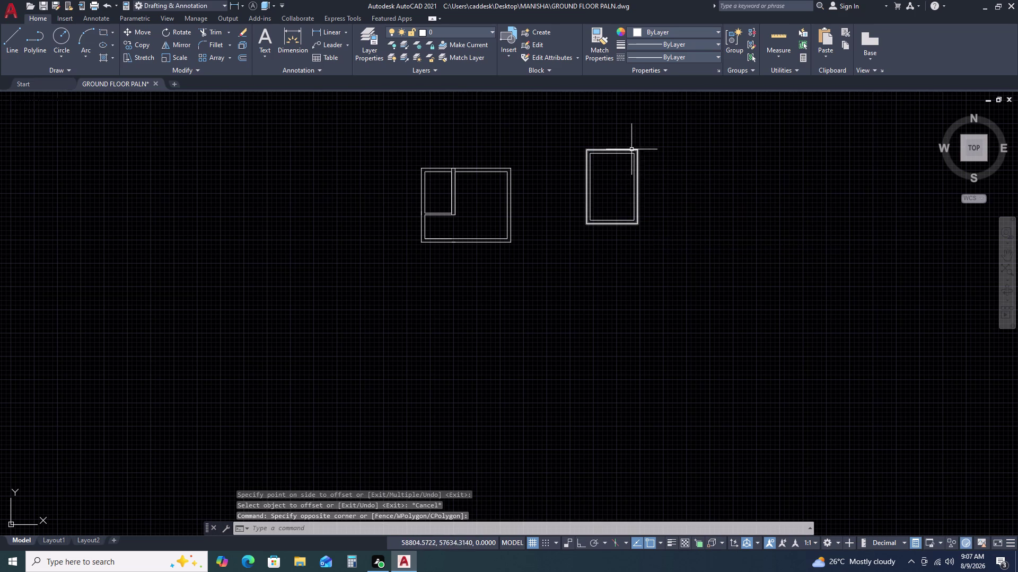
Move both wall outlines from their top-left corner onto the plan's right wall.
drag(650, 263, 640, 234)
click(613, 167)
key(m)
key(space)
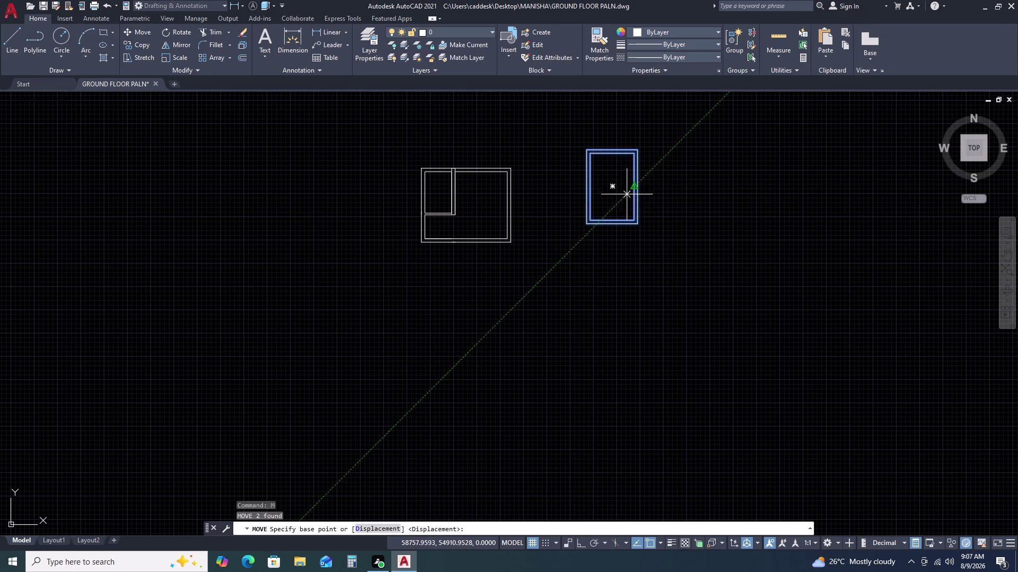
click(590, 154)
scroll(up, 3)
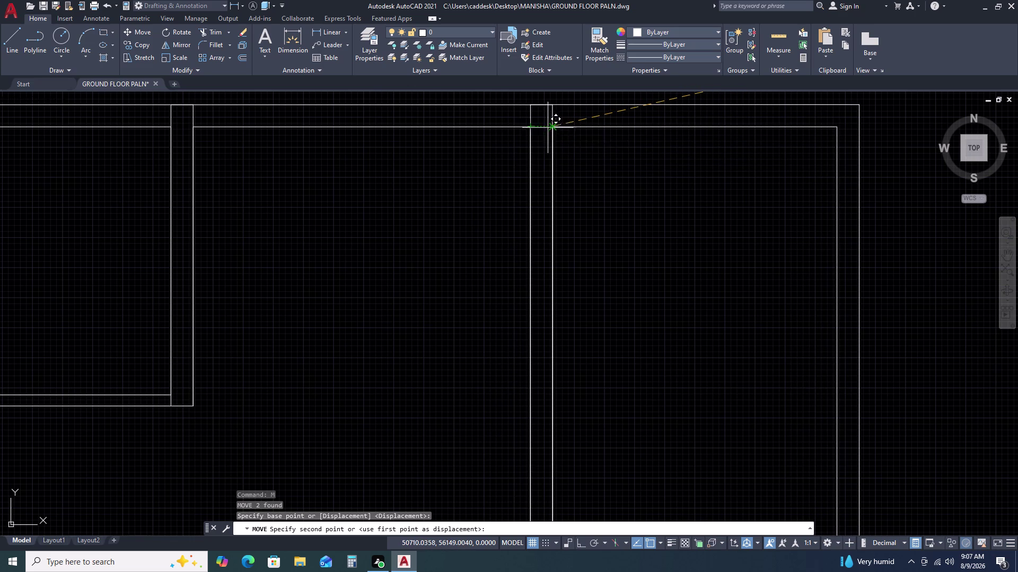
click(550, 127)
scroll(down, 3)
middle_drag(837, 259, 727, 211)
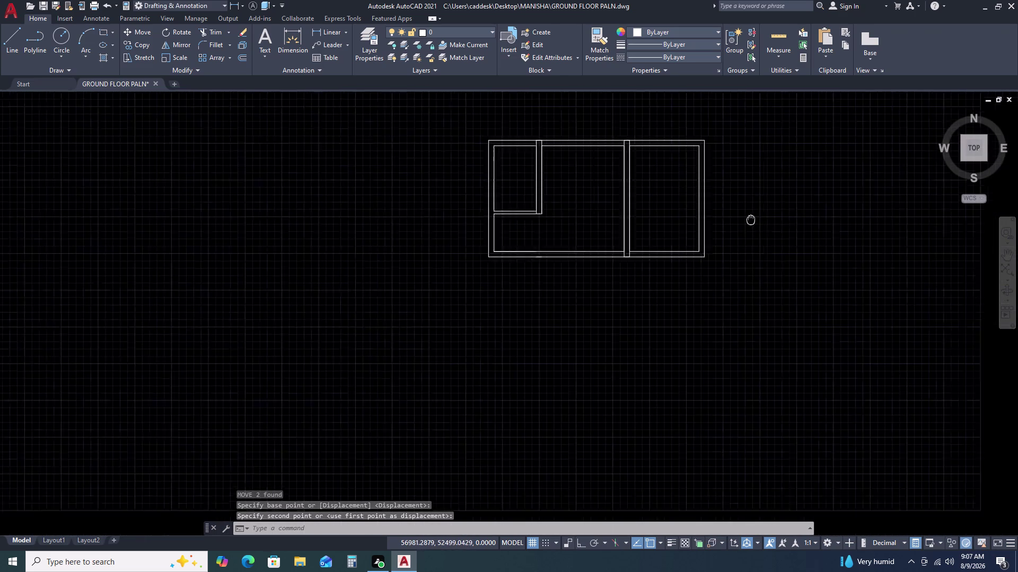
middle_drag(727, 211, 725, 210)
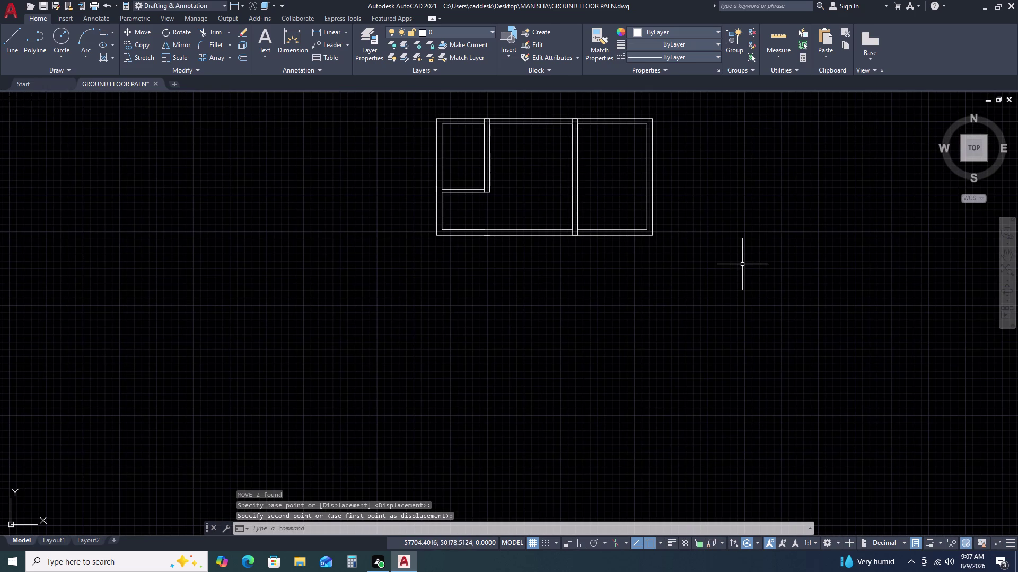
middle_drag(805, 263, 717, 234)
middle_click(710, 233)
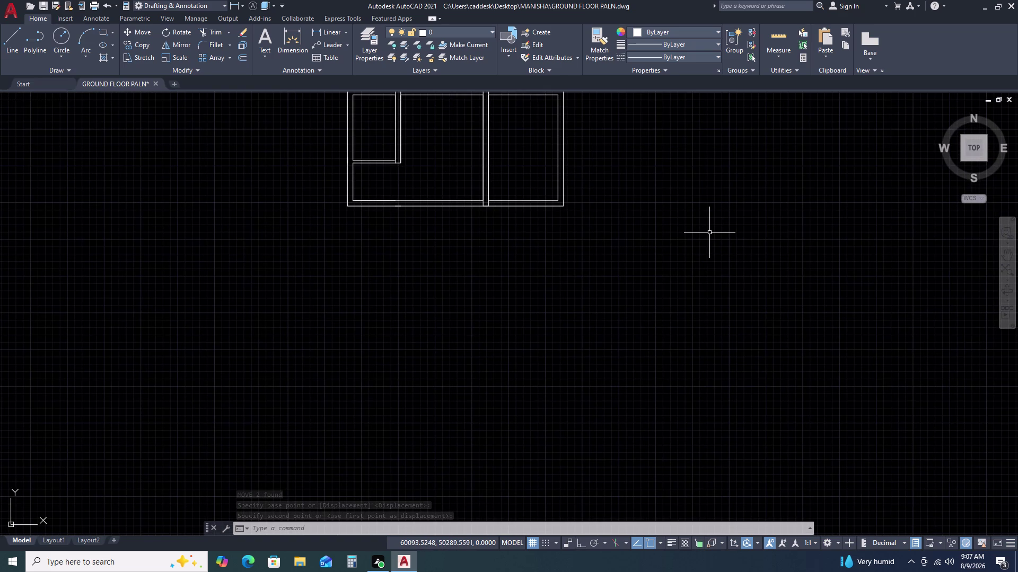
Draw a 5000 by 4500 rectangle for the new room using RECTANG with dimensions.
key(t)
key(r)
key(BackSpace)
key(BackSpace)
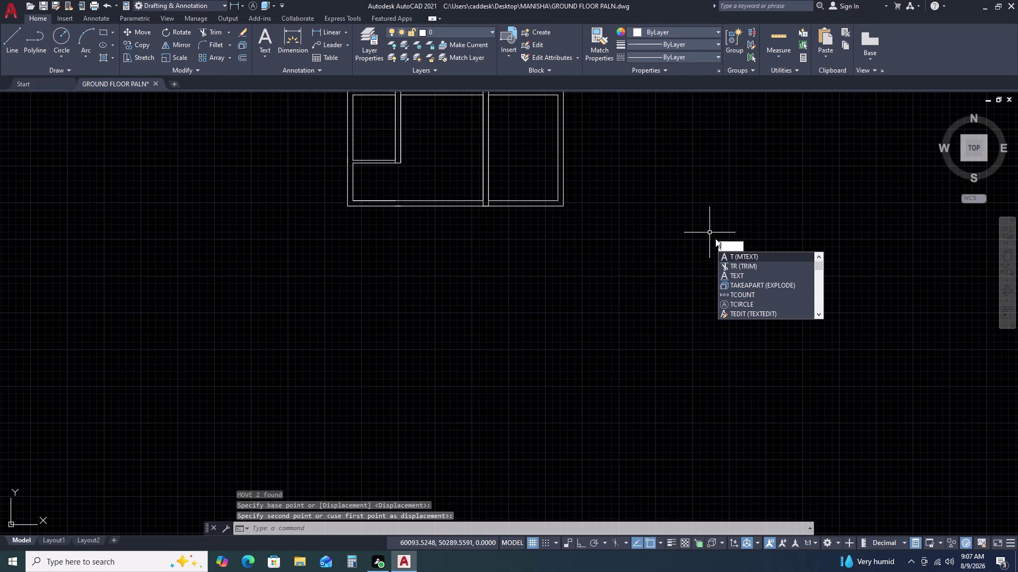
key(r)
key(e)
text(C)
key(space)
click(707, 213)
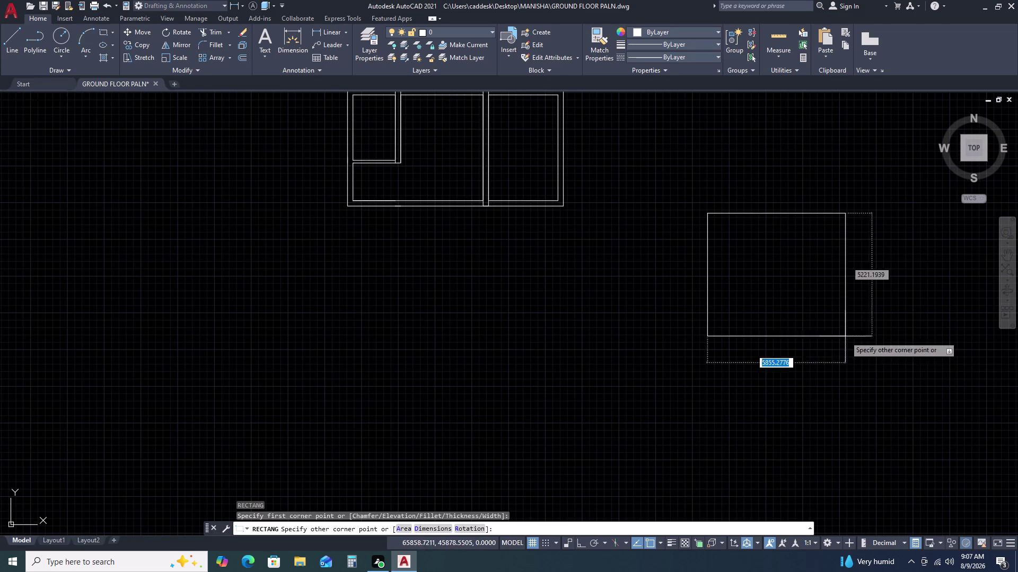
text(D)
key(space)
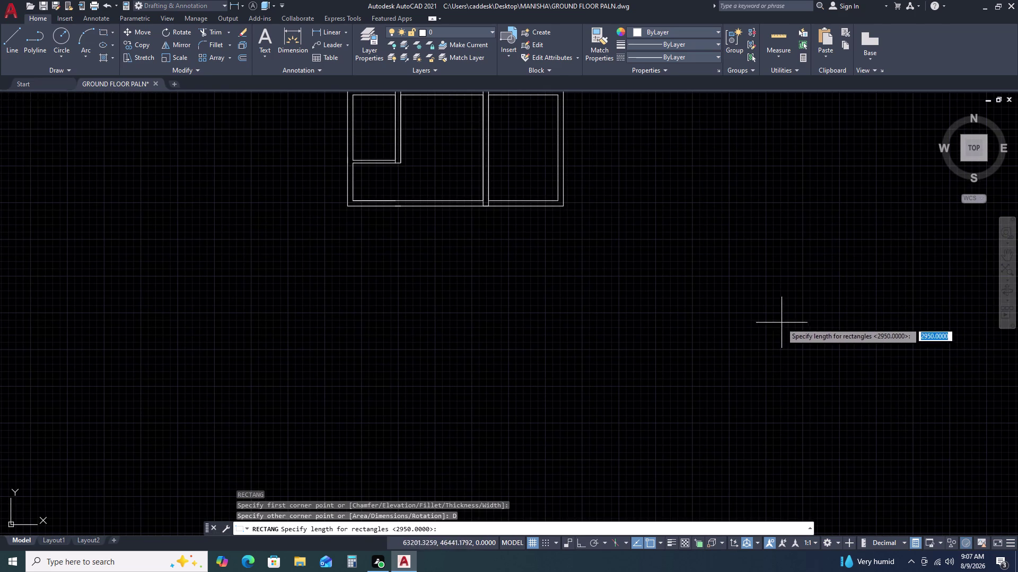
key(2)
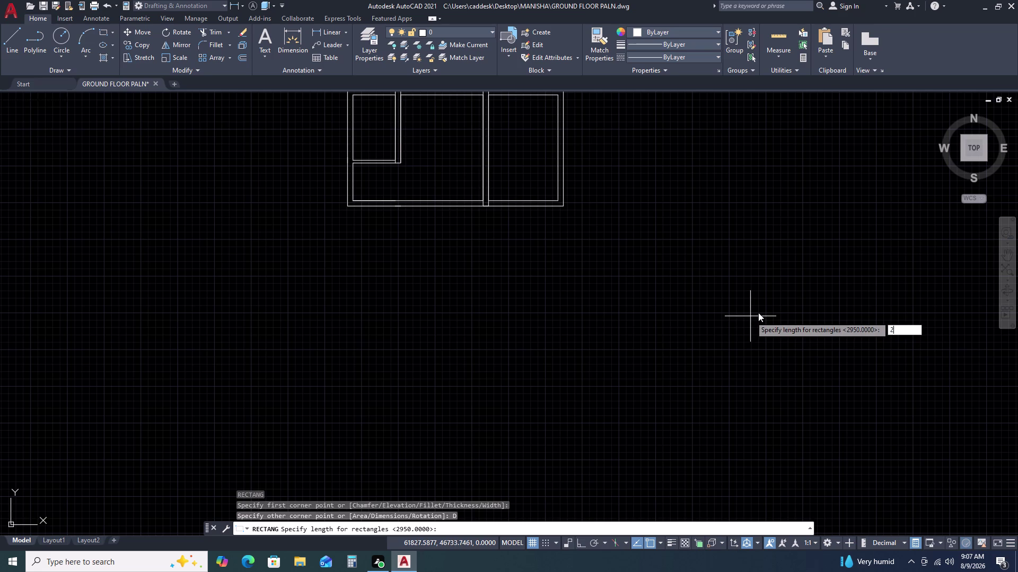
key(9)
key(BackSpace)
key(BackSpace)
key(5)
text(00)
key(0)
key(space)
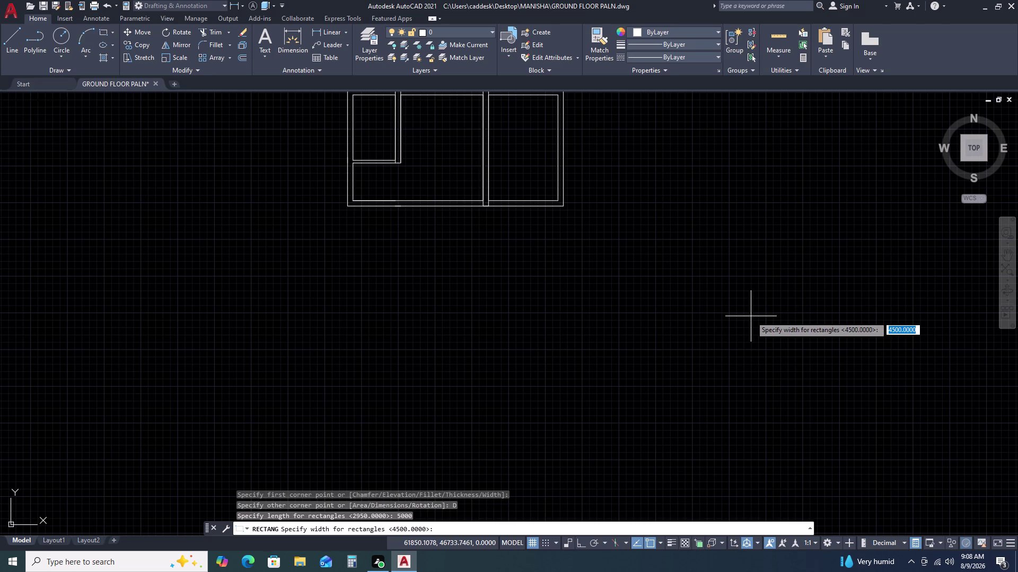
key(space)
click(763, 321)
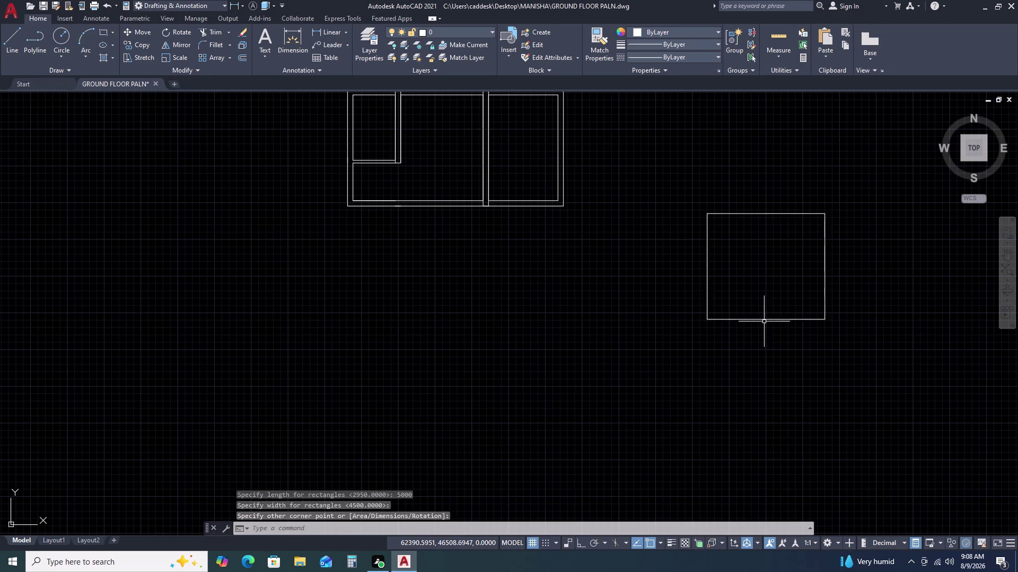
click(826, 285)
Offset the new rectangle 230 outward to form the outer wall line.
text(O)
key(space)
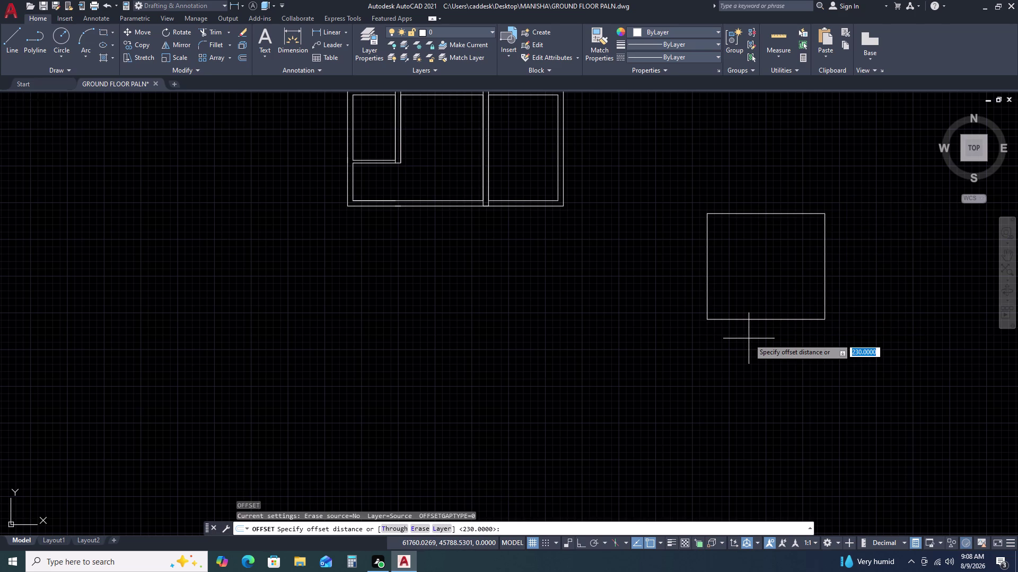
text(230)
key(space)
click(761, 378)
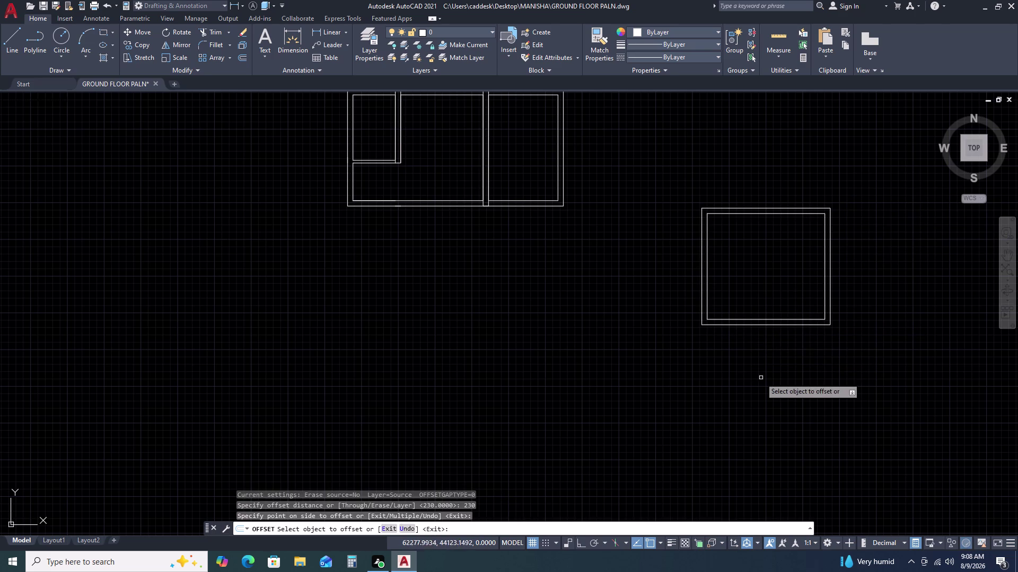
key(Escape)
Move both wall rectangles onto the floor plan's right wall, snapping at the top-left corner.
click(786, 278)
click(691, 359)
text(M)
key(space)
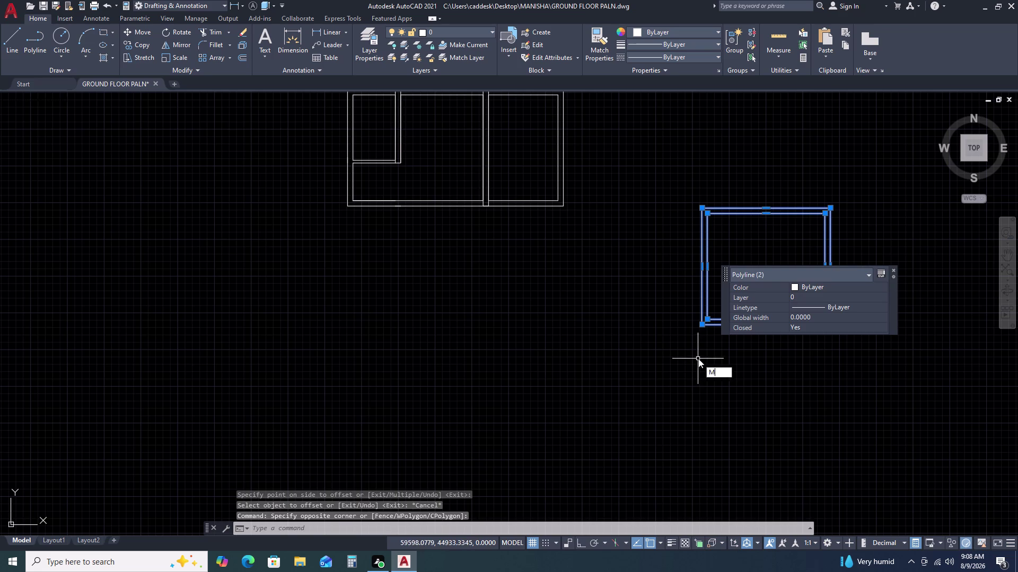
double_click(709, 215)
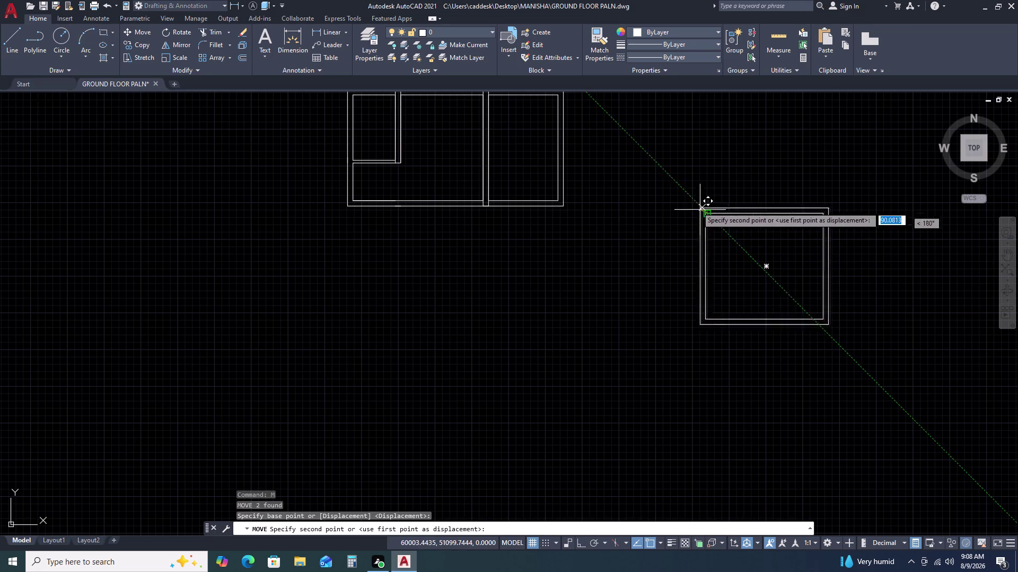
scroll(down, 3)
scroll(up, 3)
middle_drag(603, 152, 605, 199)
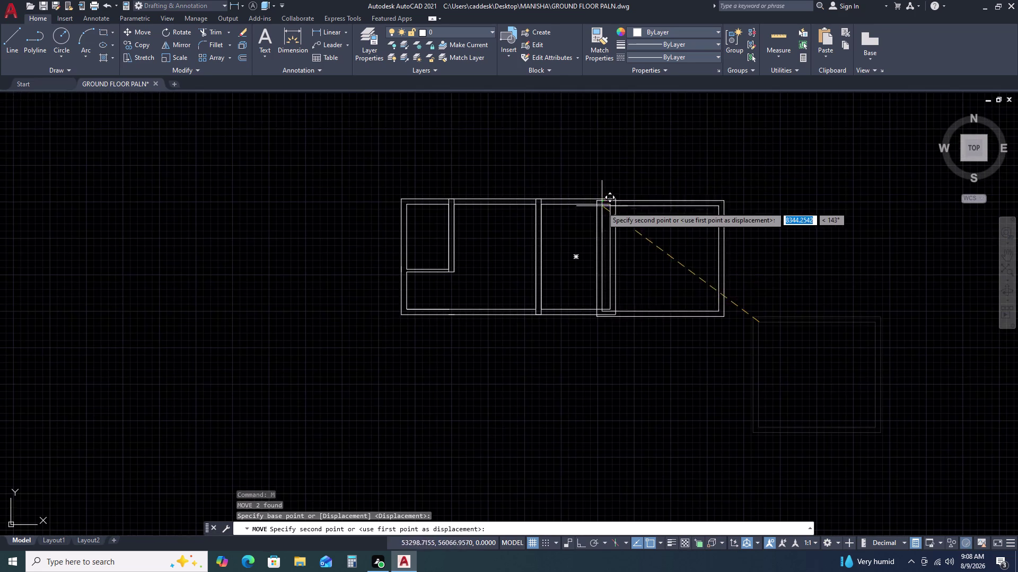
scroll(up, 3)
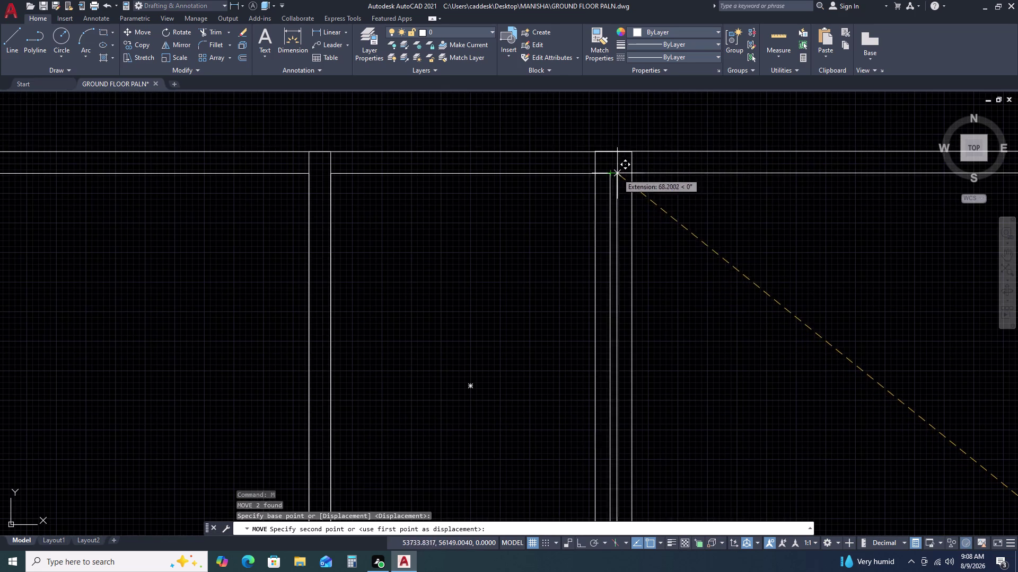
click(629, 172)
Pan and zoom out to view the whole five-room plan.
scroll(down, 3)
middle_drag(715, 277, 557, 155)
scroll(down, 3)
scroll(down, 3)
scroll(up, 3)
scroll(up, 3)
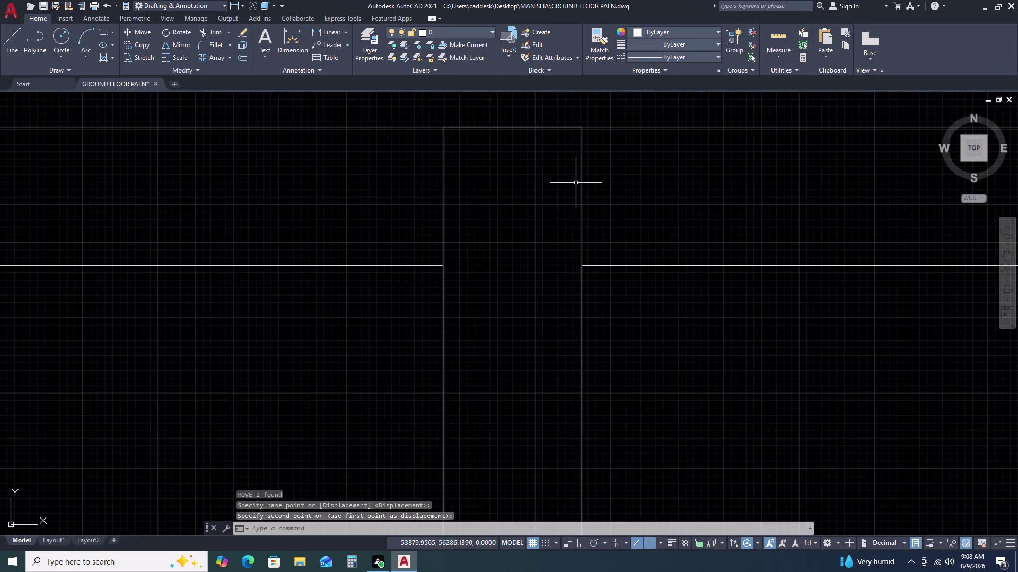
scroll(down, 3)
middle_drag(652, 236, 573, 181)
scroll(down, 3)
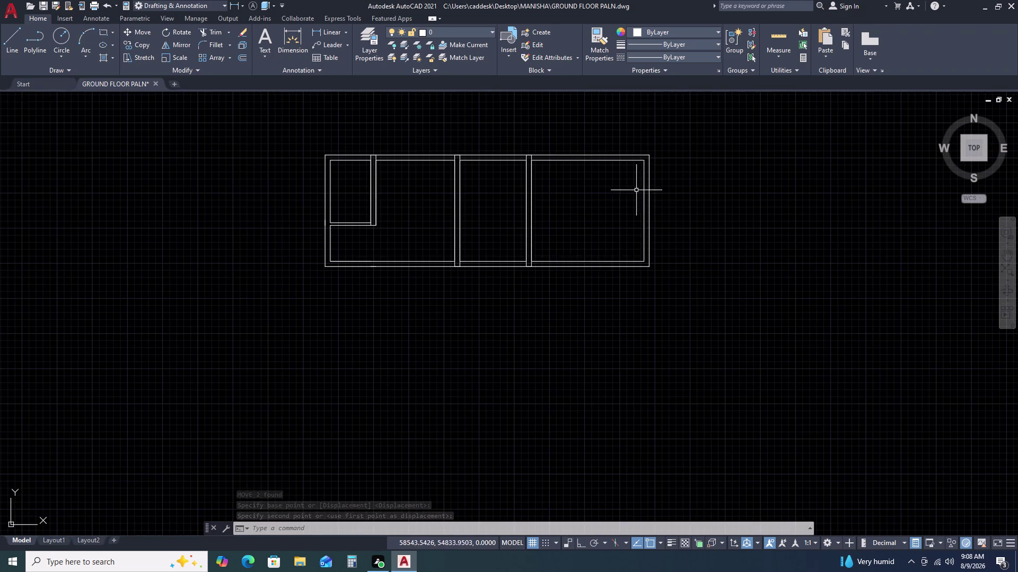
Draw a 2500 by 2785 rectangle for the next room using RECTANG with dimensions.
key(r)
key(e)
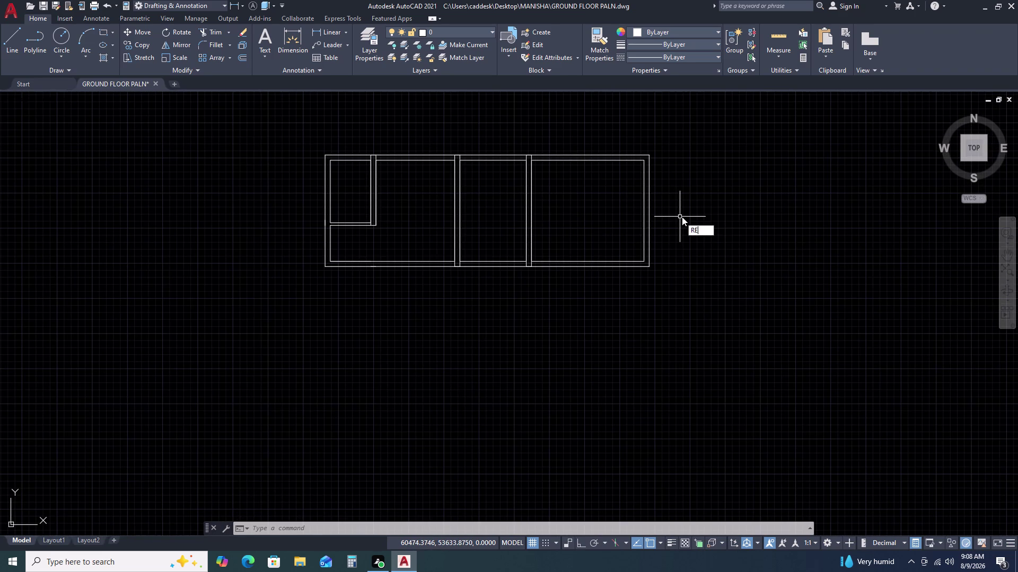
key(c)
key(space)
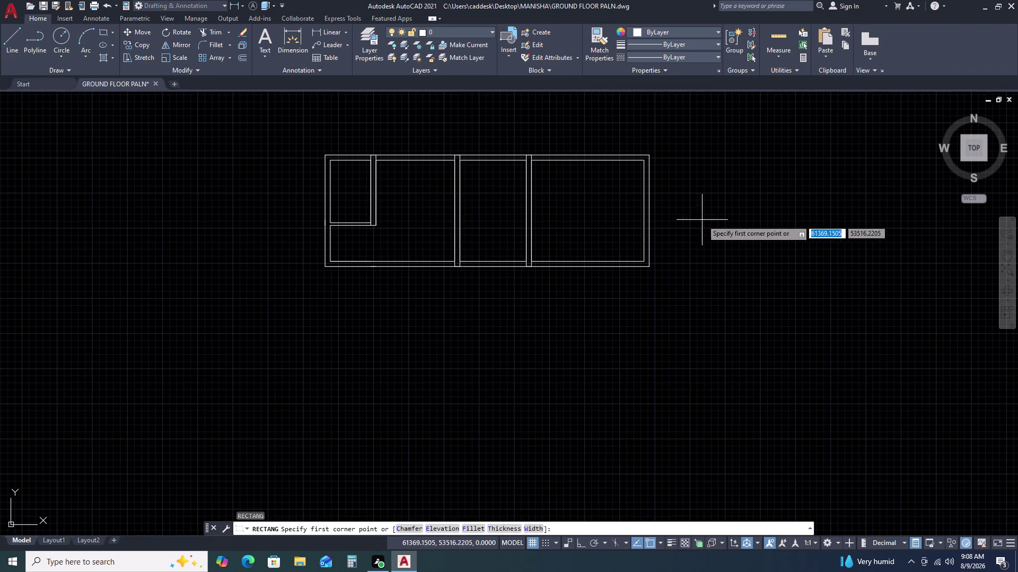
click(721, 186)
key(d)
key(space)
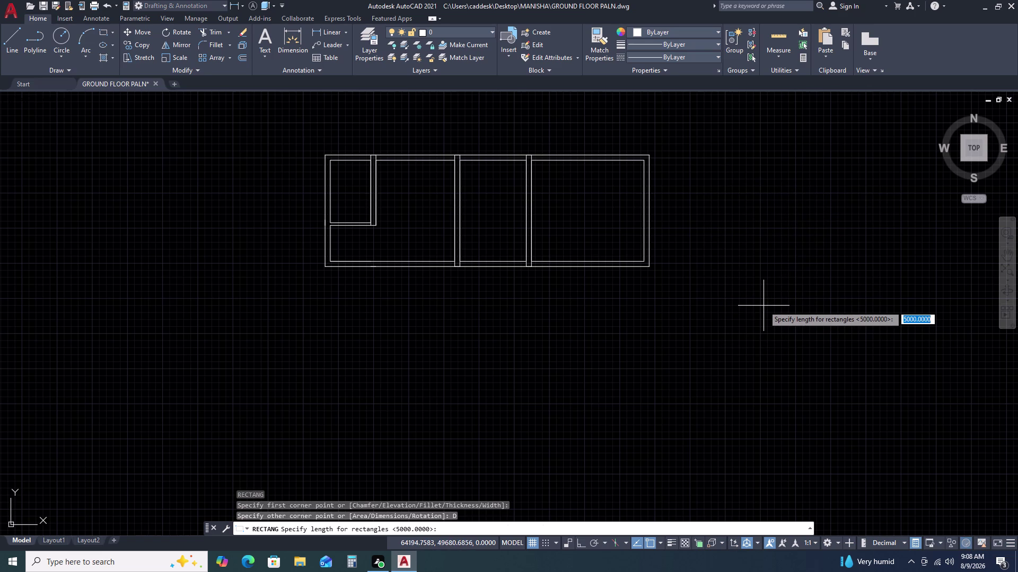
text(25)
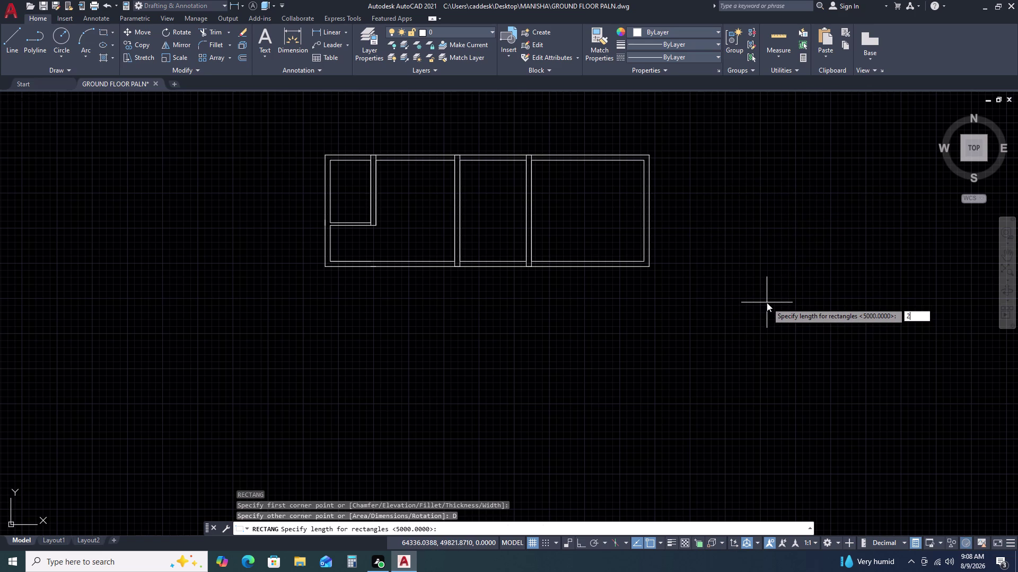
text(00)
key(space)
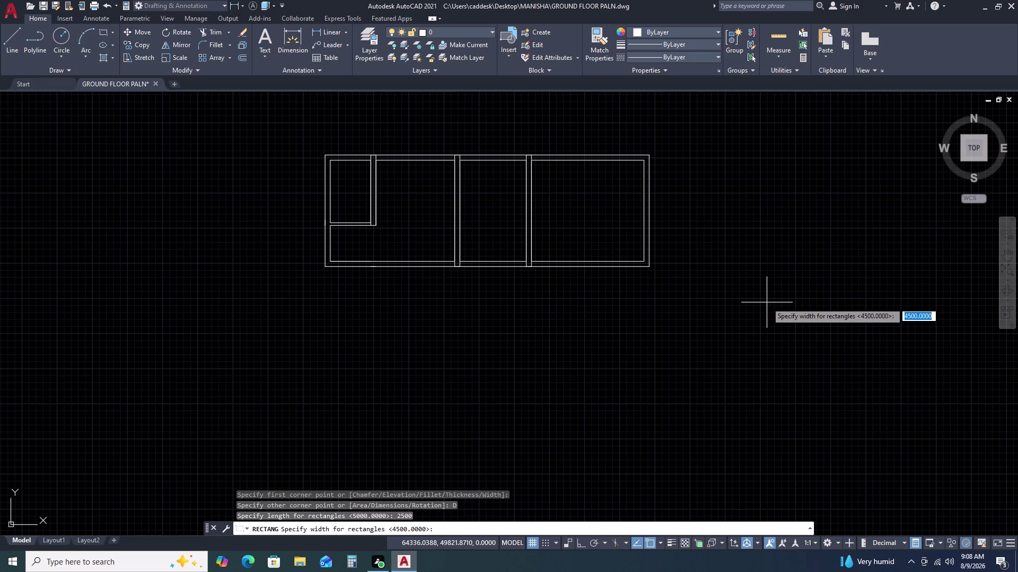
key(2)
text(7)
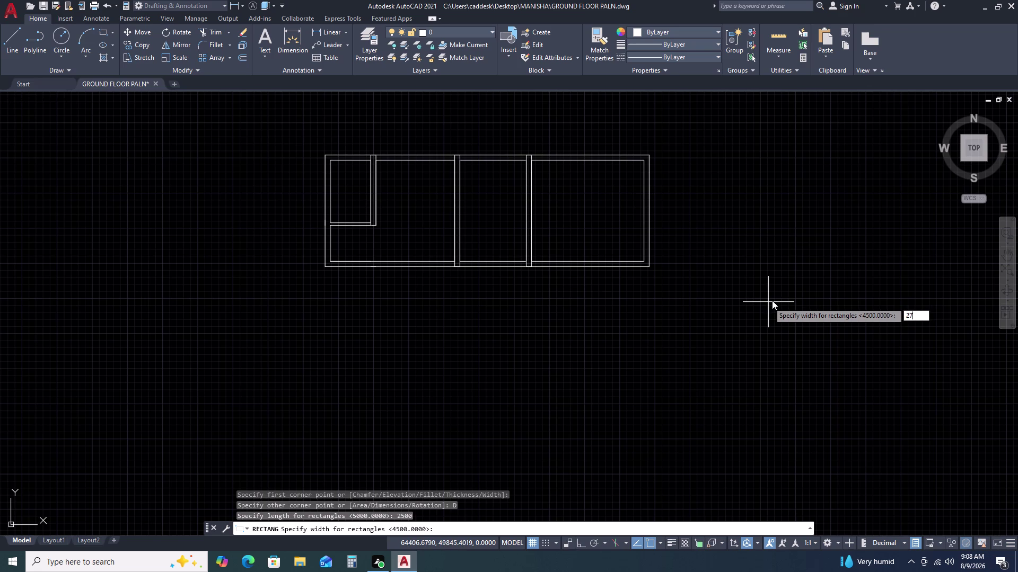
text(8)
key(5)
key(F4)
key(space)
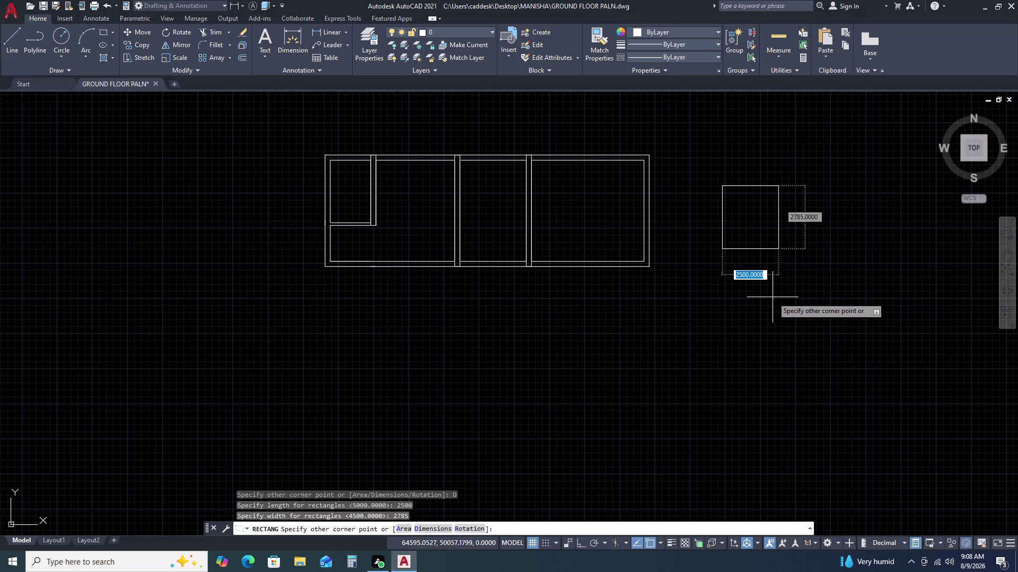
double_click(772, 297)
double_click(805, 224)
double_click(773, 245)
Offset the 2500 by 2785 rectangle 230 outward to create its outer wall.
key(m)
key(space)
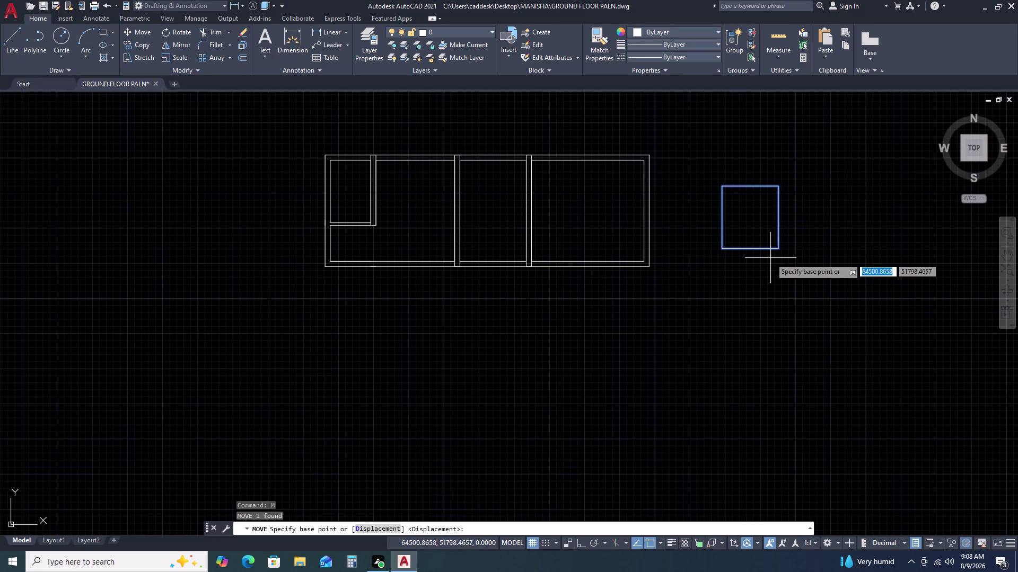
click(770, 259)
key(Escape)
drag(788, 254, 782, 240)
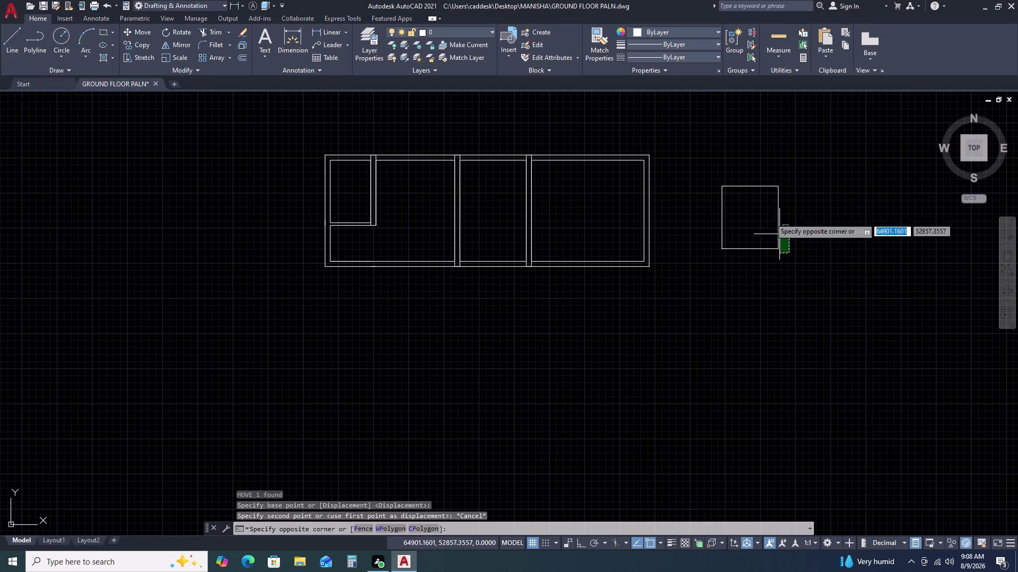
double_click(764, 197)
key(o)
key(space)
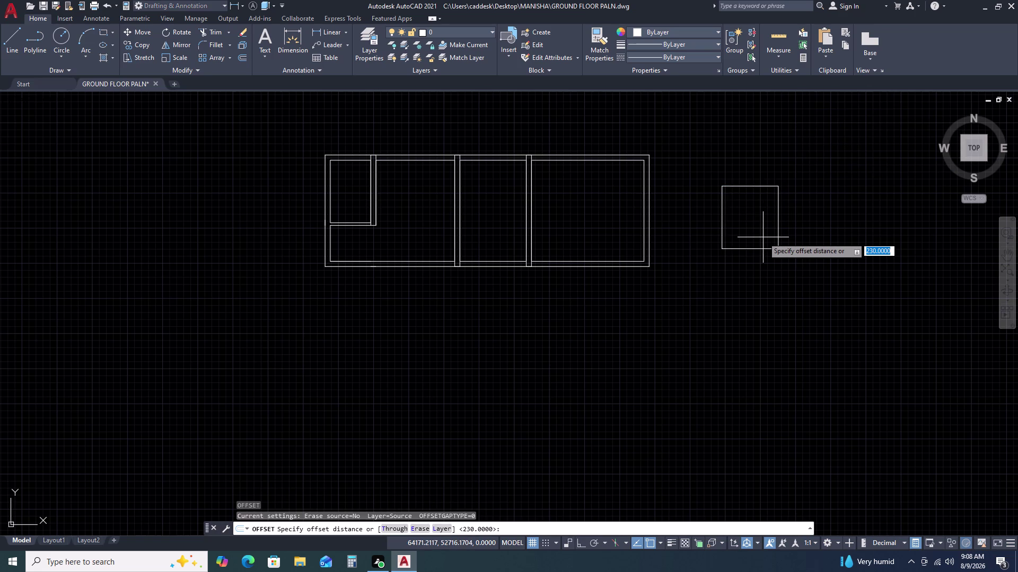
key(space)
double_click(785, 295)
key(Escape)
drag(791, 264, 784, 240)
click(773, 206)
Move both room rectangles to snap onto the plan's upper right corner.
key(m)
key(space)
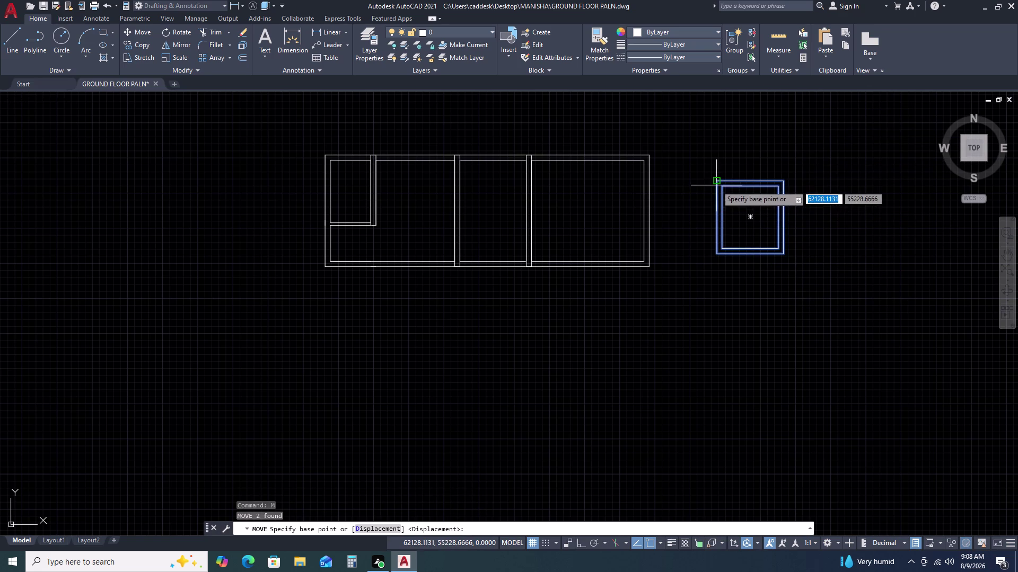
double_click(722, 187)
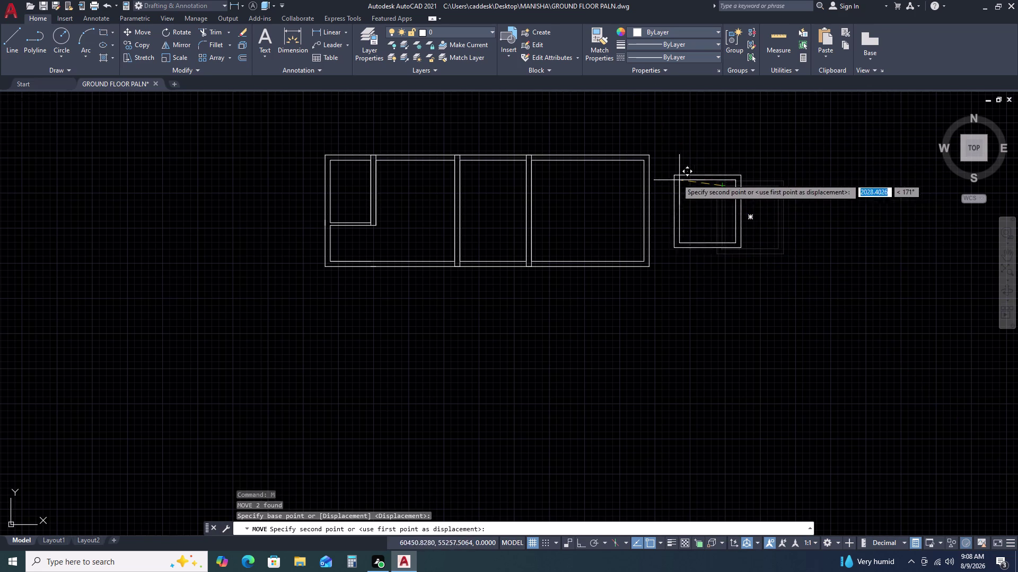
scroll(up, 3)
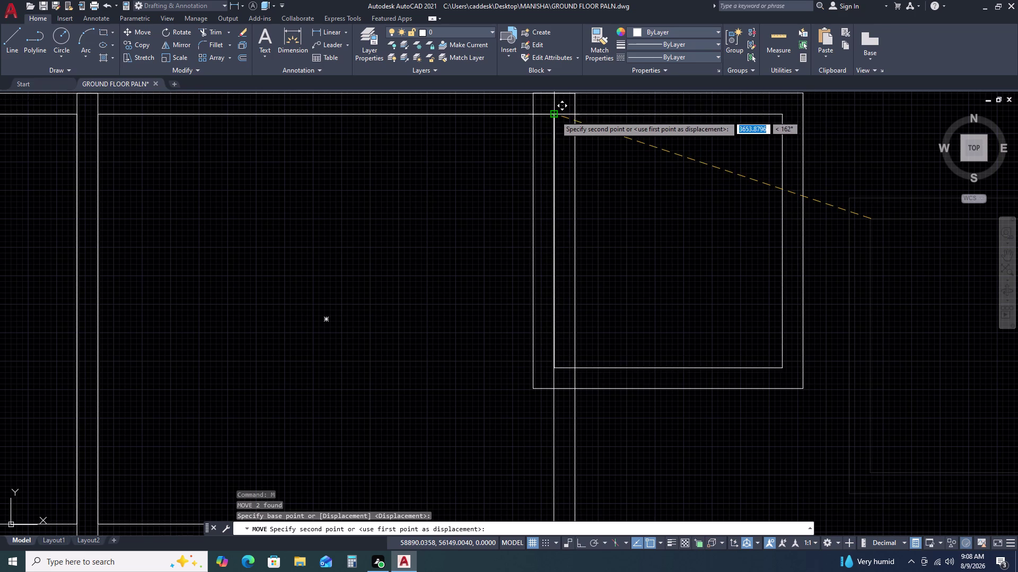
click(572, 116)
scroll(down, 3)
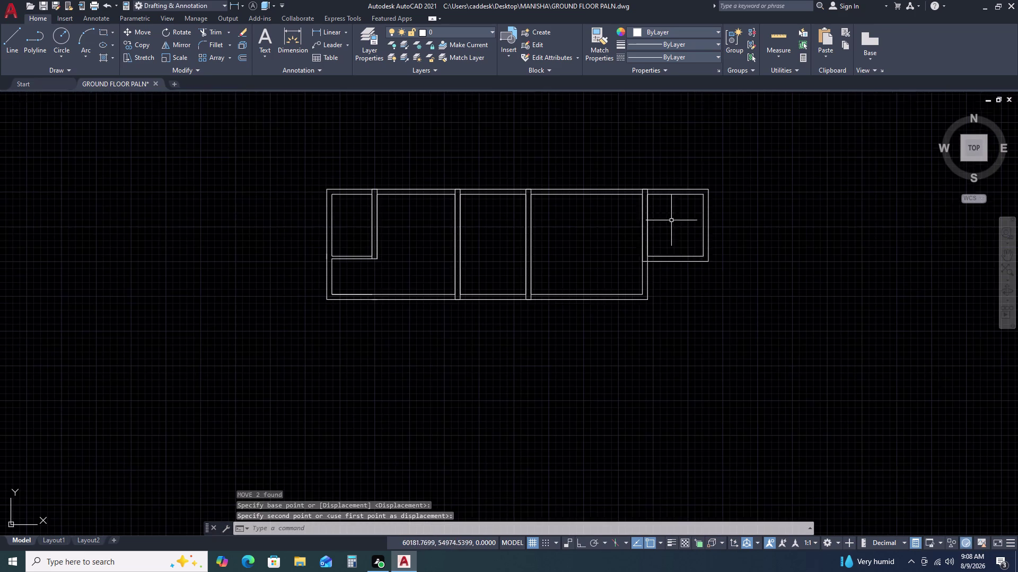
middle_drag(754, 319, 642, 227)
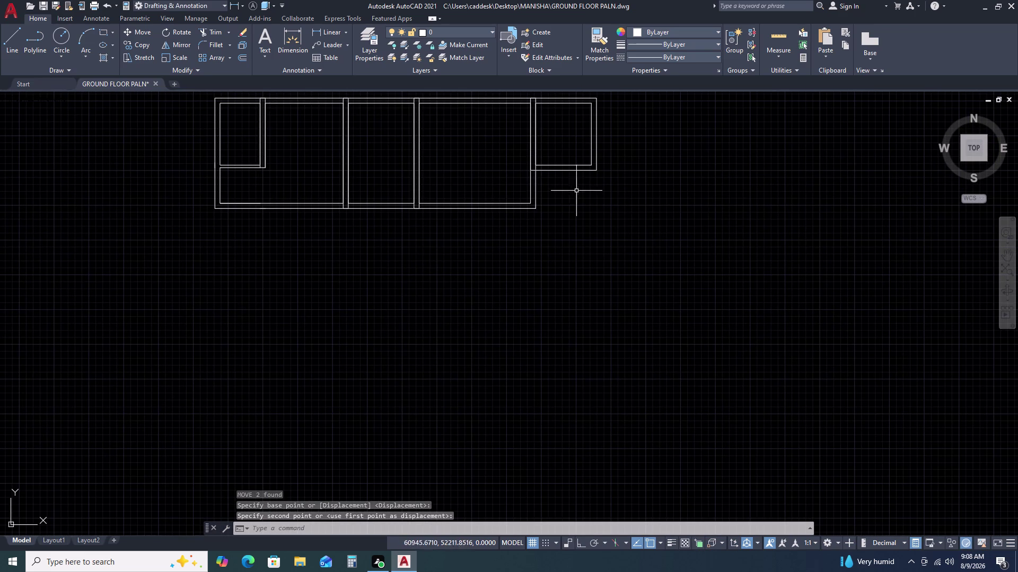
Draw a 2500 by 1600 rectangle below the plan using RECTANG with dimensions.
key(r)
key(e)
key(c)
key(space)
click(590, 216)
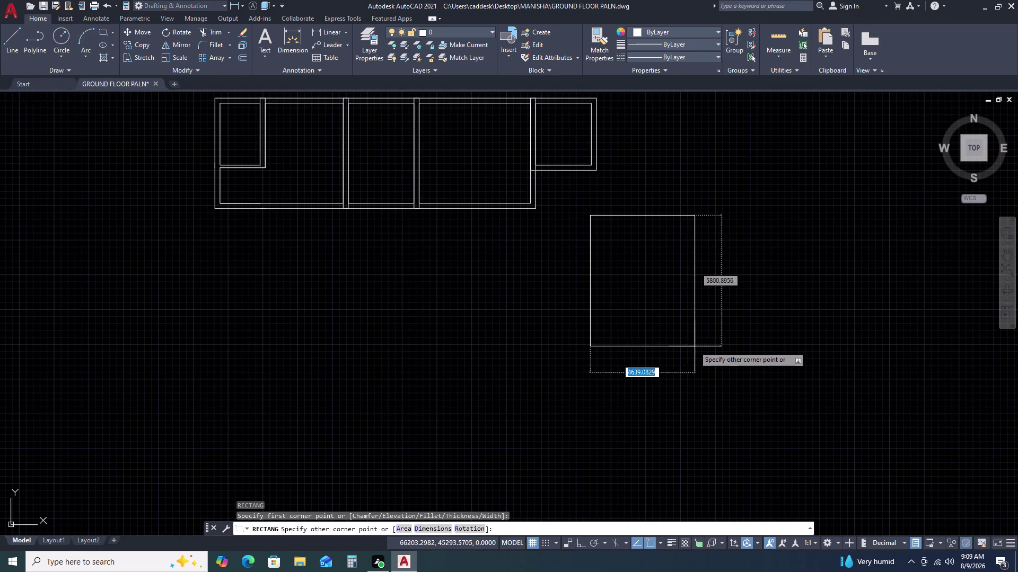
text(D)
key(space)
key(2)
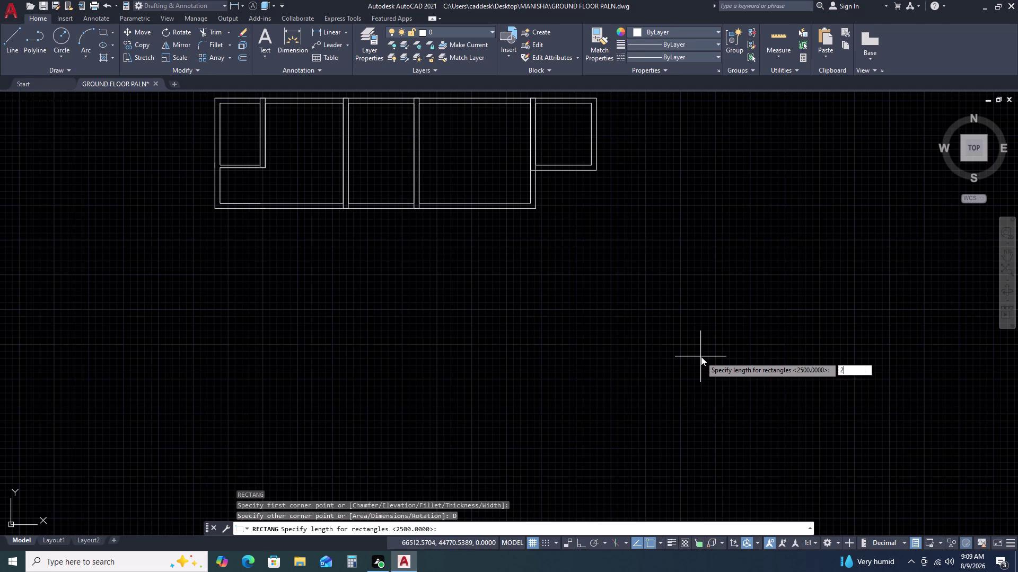
key(5)
text(00)
key(space)
key(1)
key(6)
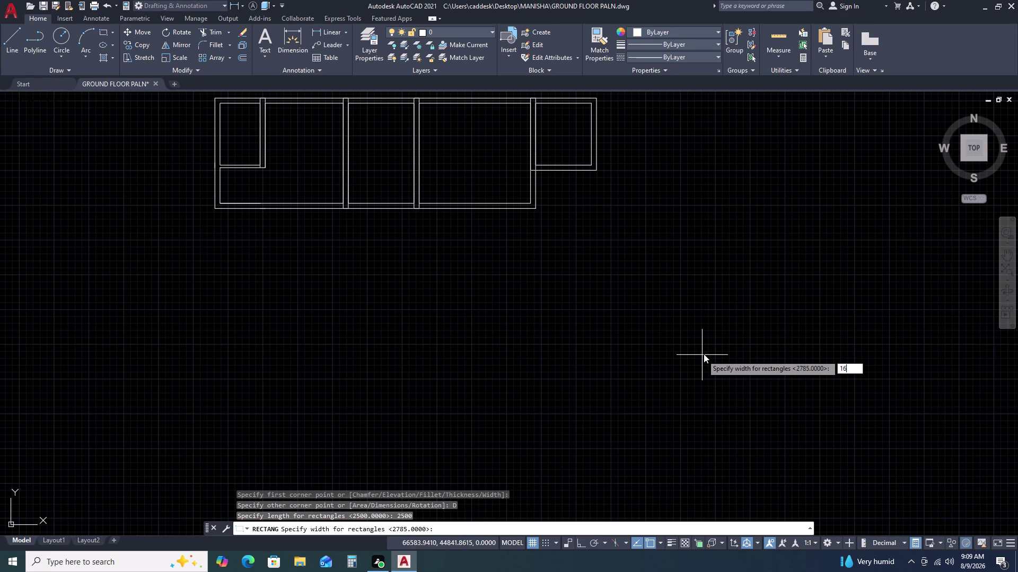
text(00)
key(space)
double_click(703, 340)
click(685, 239)
click(619, 262)
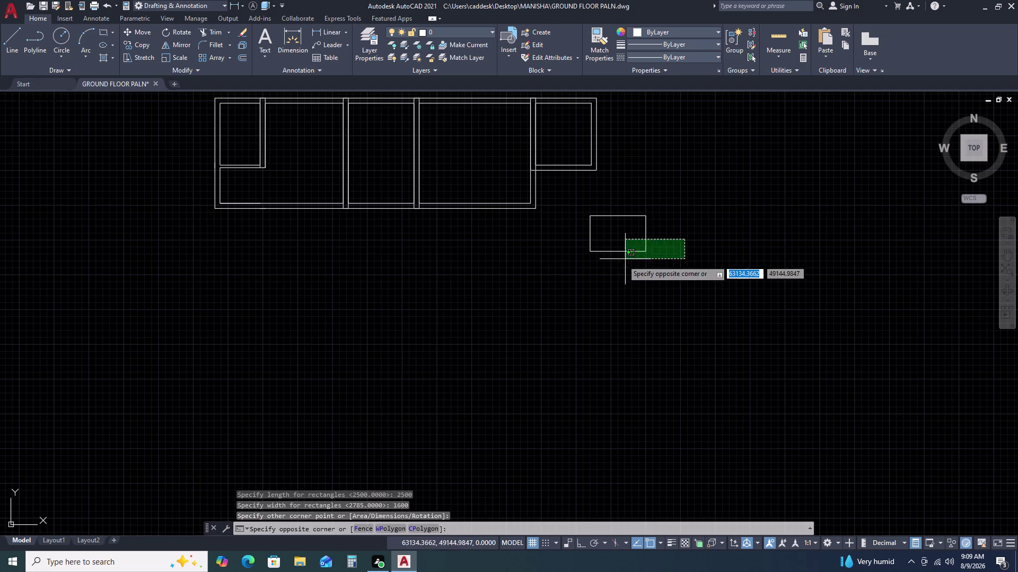
Offset the 2500 by 1600 rectangle 230 outward for the outer wall.
key(o)
key(space)
key(1)
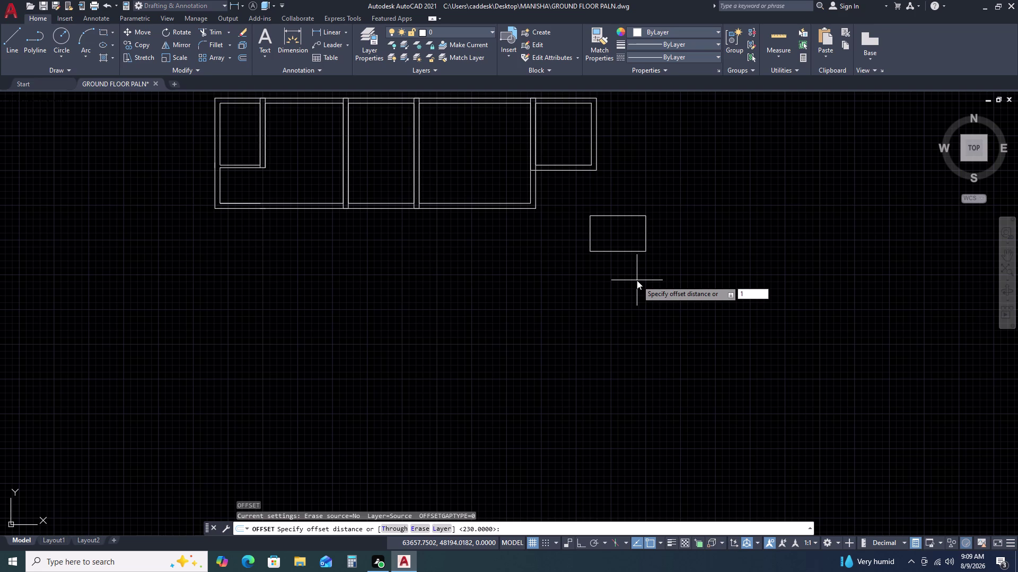
key(BackSpace)
key(2)
text(30)
key(space)
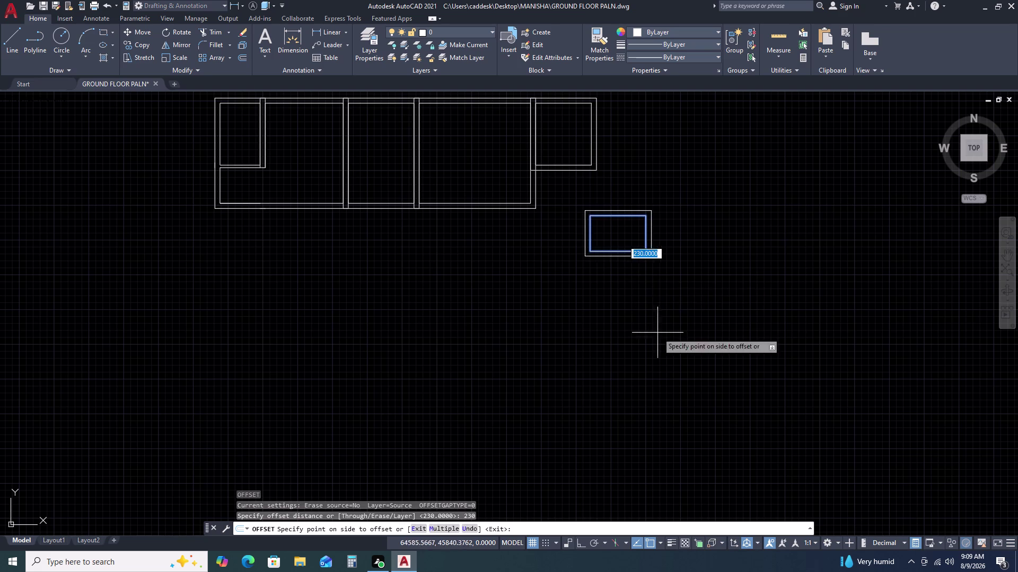
click(662, 335)
key(Escape)
double_click(677, 248)
click(642, 186)
click(671, 284)
Select both room rectangles and start moving them into place.
drag(669, 267, 640, 242)
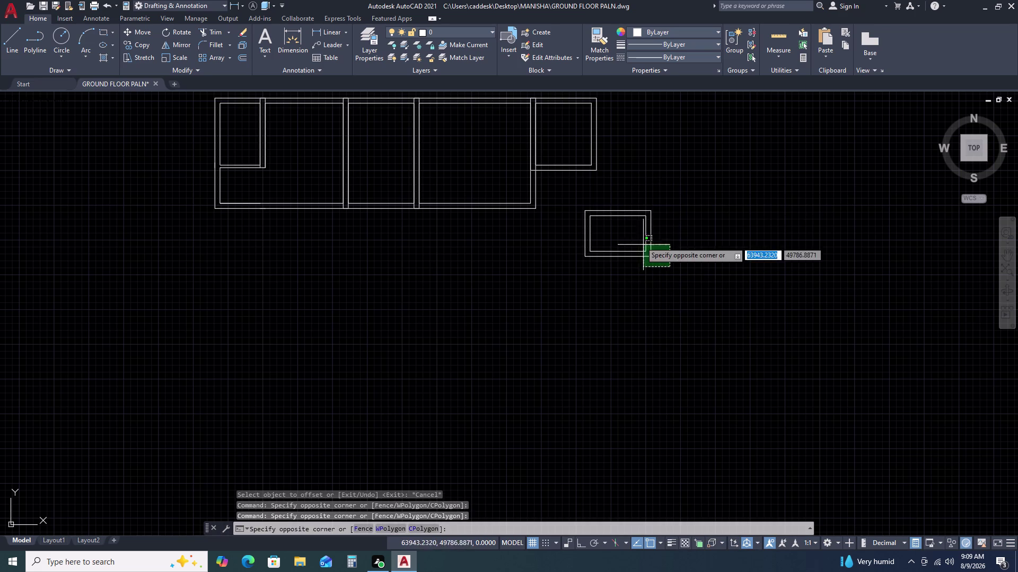
click(628, 219)
text(M)
key(space)
scroll(up, 3)
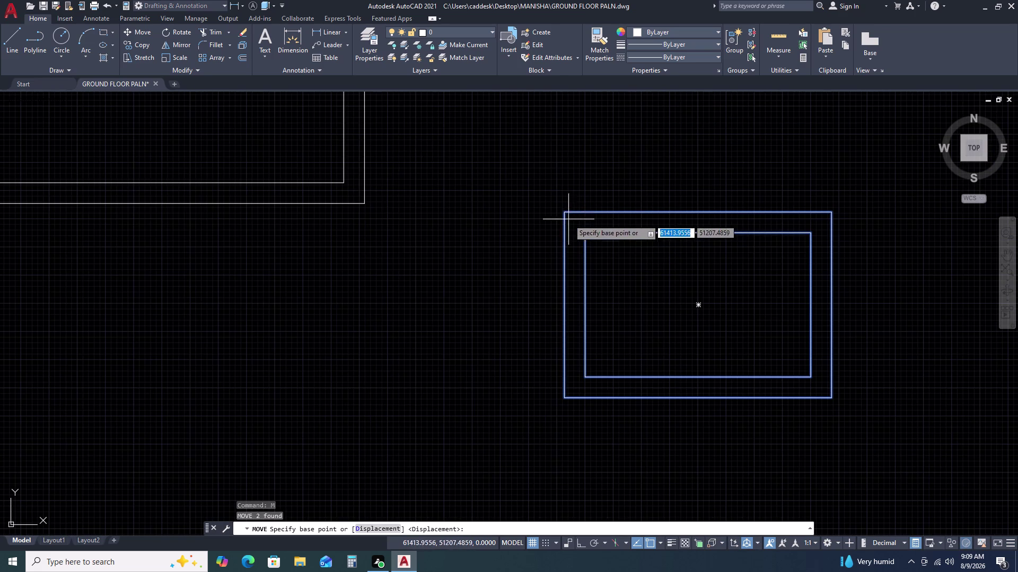
Drop the 2500 by 1600 room at a trial position near the plan's right end.
double_click(586, 236)
scroll(down, 3)
scroll(up, 3)
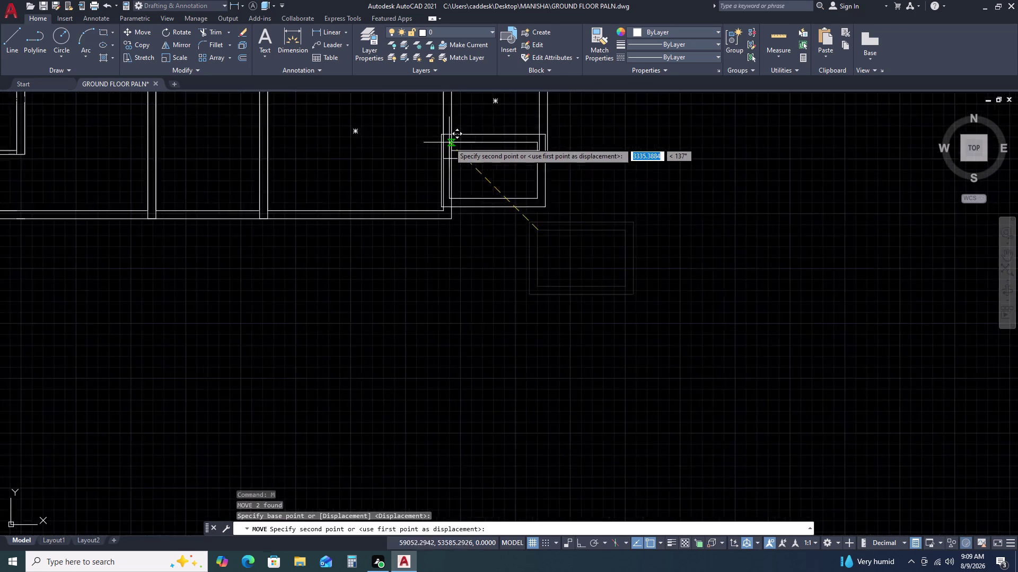
scroll(up, 3)
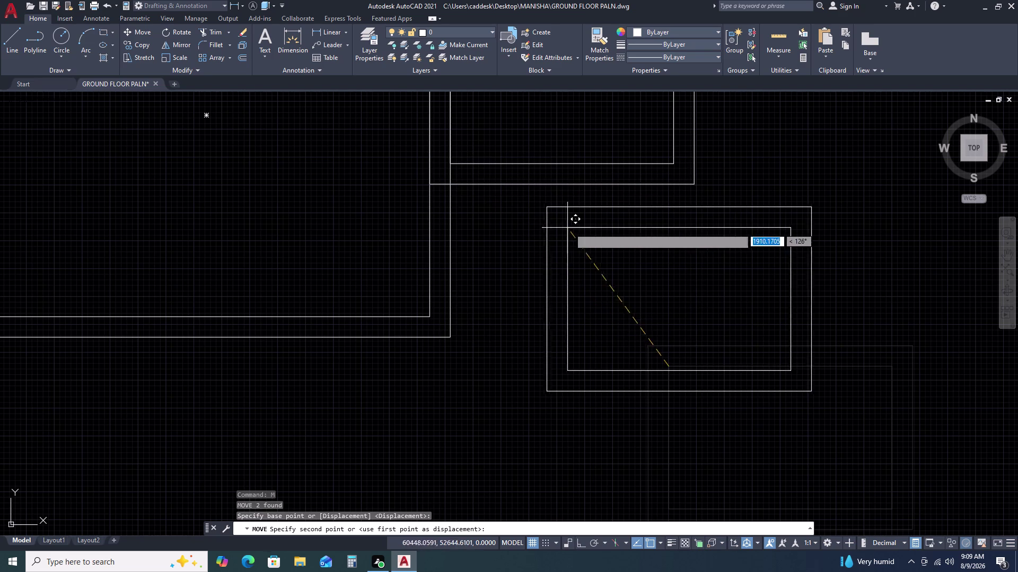
click(572, 228)
drag(740, 419, 719, 389)
Move both room rectangles, snapping the room's corner to the plan's wall corner.
click(672, 314)
key(m)
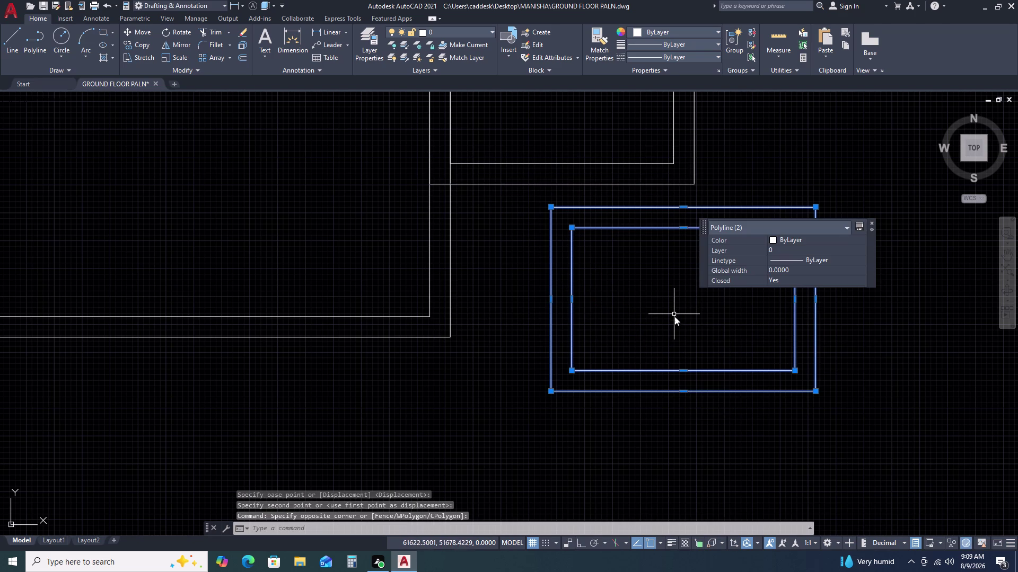
key(space)
double_click(793, 370)
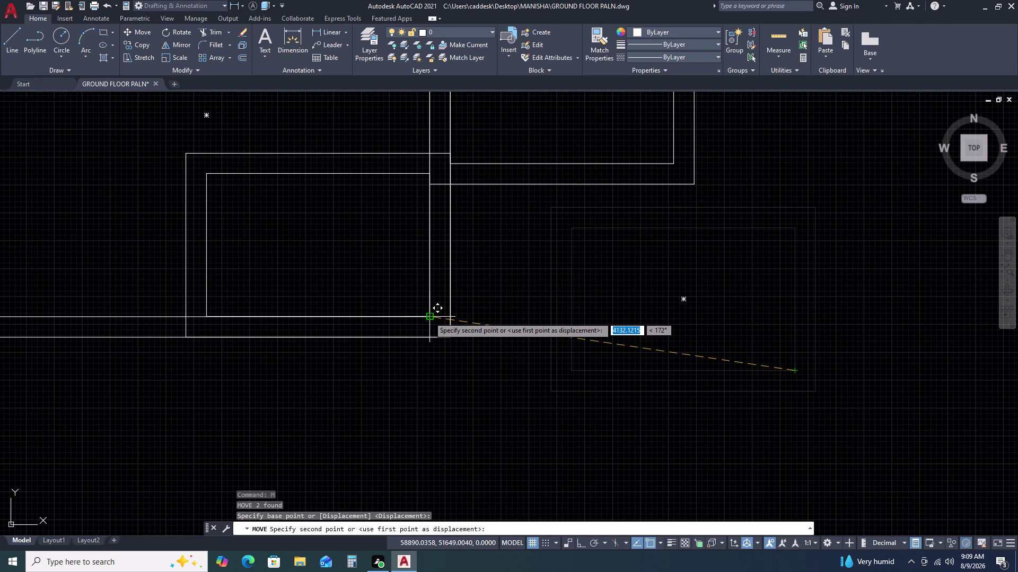
double_click(429, 316)
click(396, 107)
Move the room strictly horizontally with Ortho on until its top-left corner meets the wall corner.
double_click(281, 199)
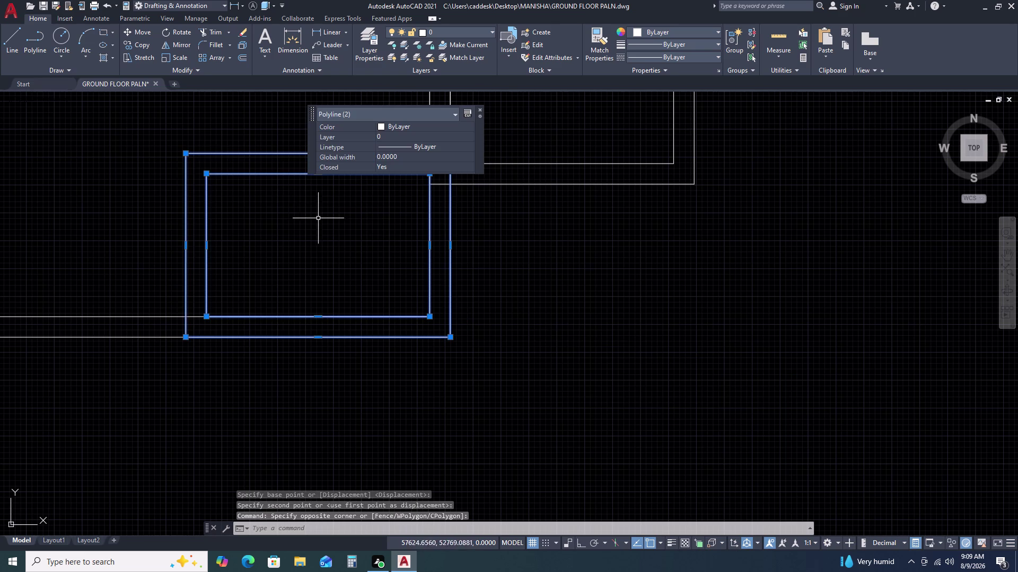
text(M)
key(space)
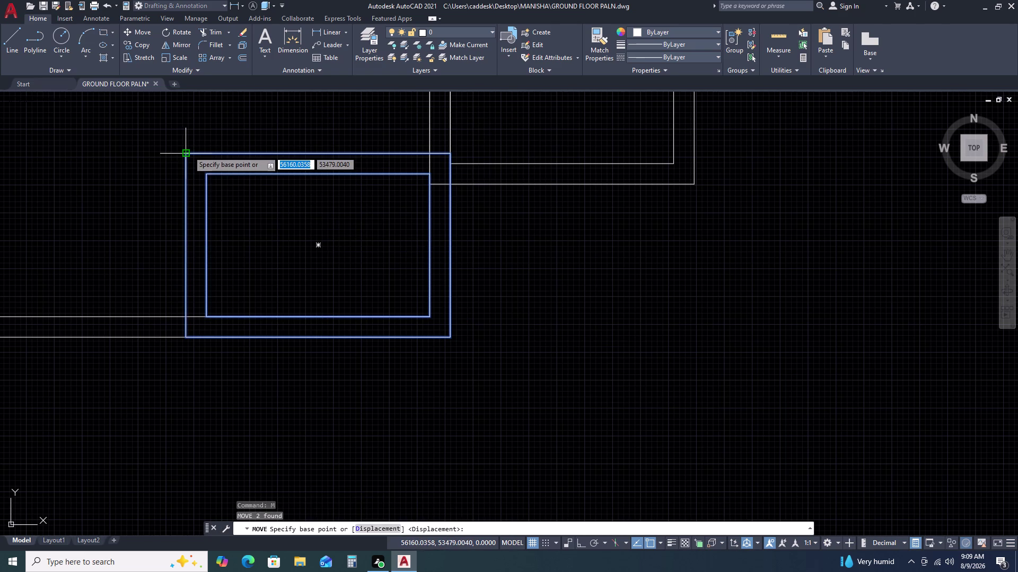
double_click(188, 150)
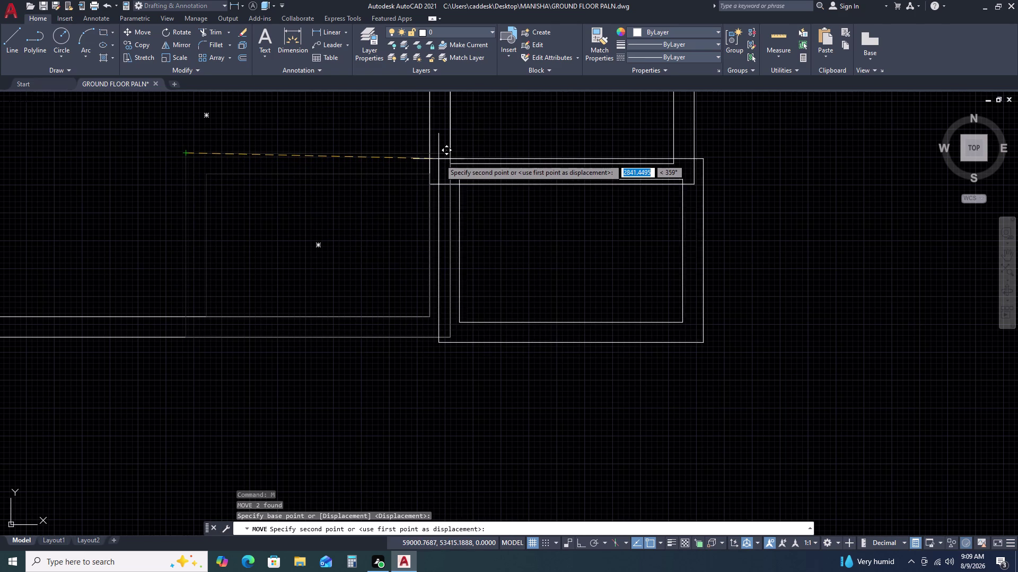
key(F8)
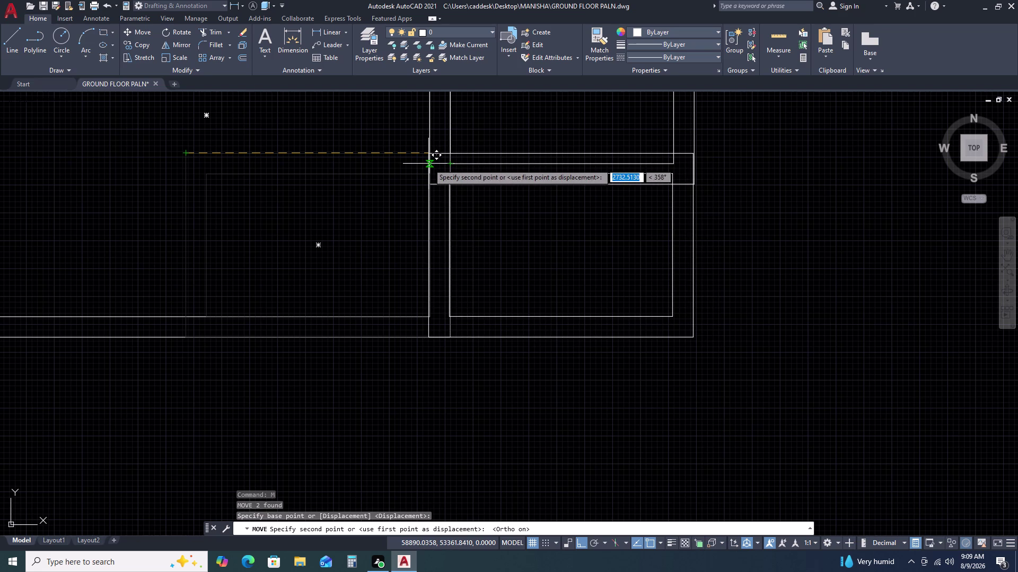
click(428, 164)
key(Escape)
Move the room up to sit against the 2785 room above.
click(577, 274)
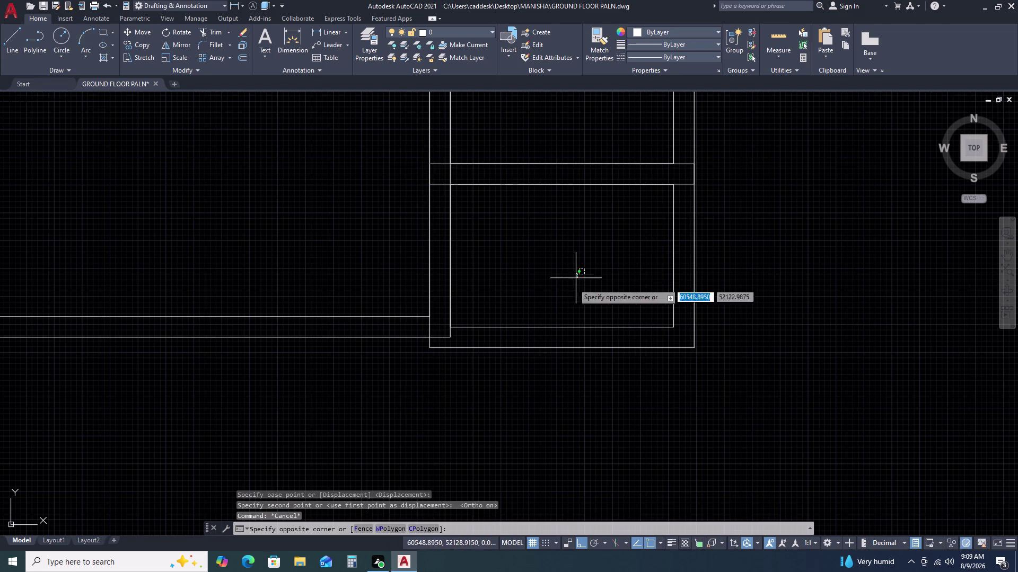
double_click(528, 367)
text(M)
key(space)
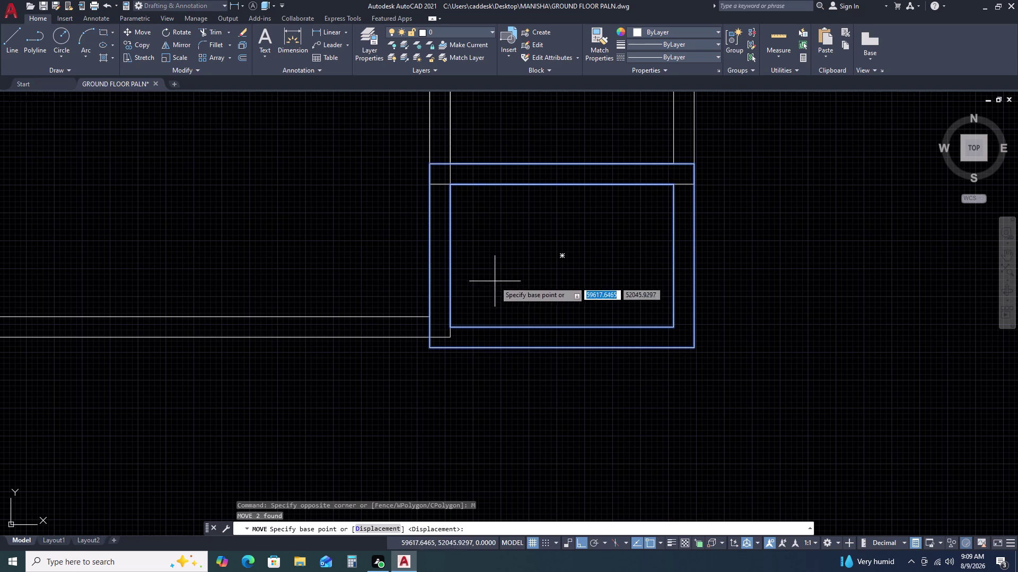
click(449, 184)
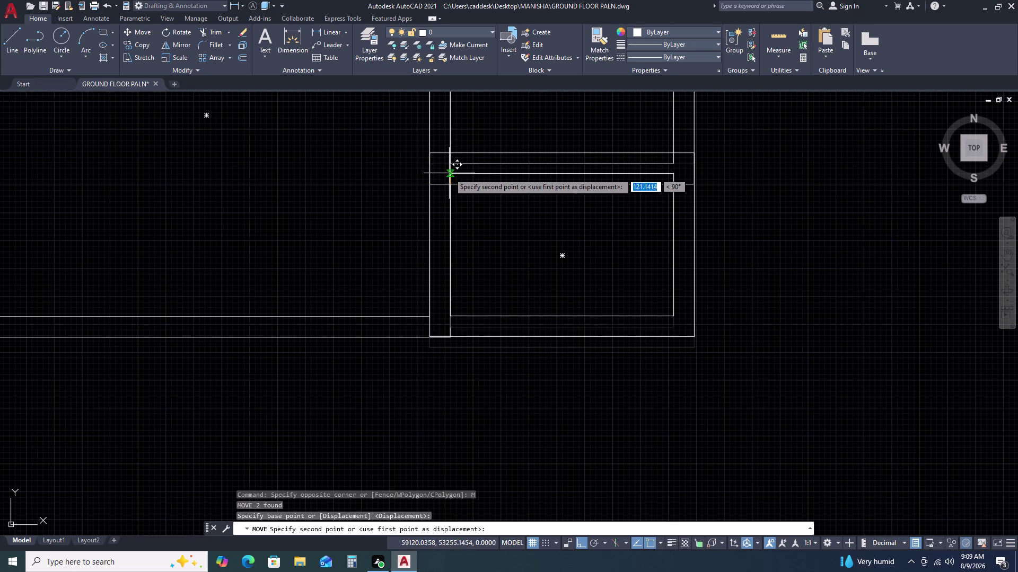
click(449, 174)
key(Escape)
scroll(down, 3)
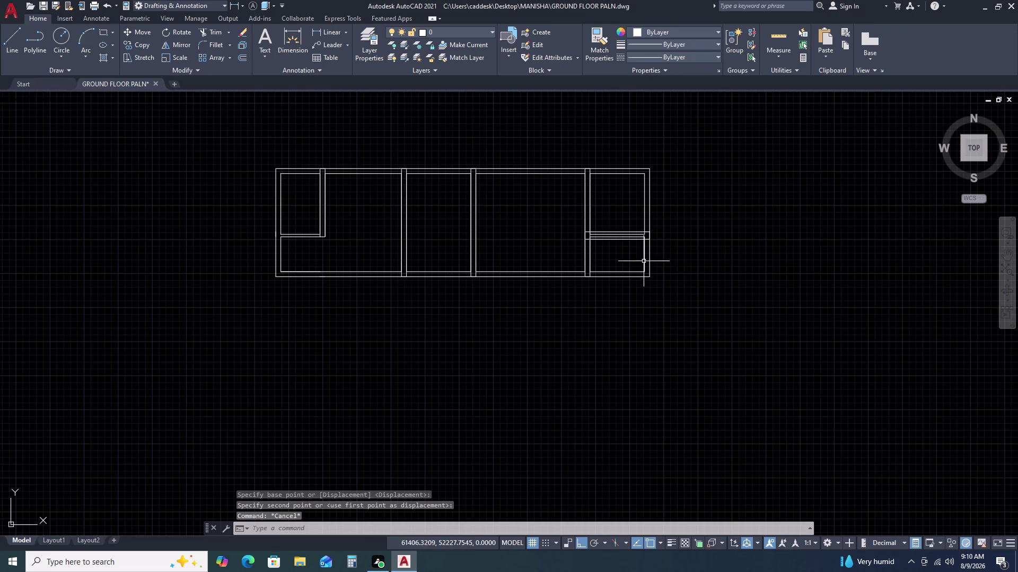
scroll(up, 3)
double_click(869, 351)
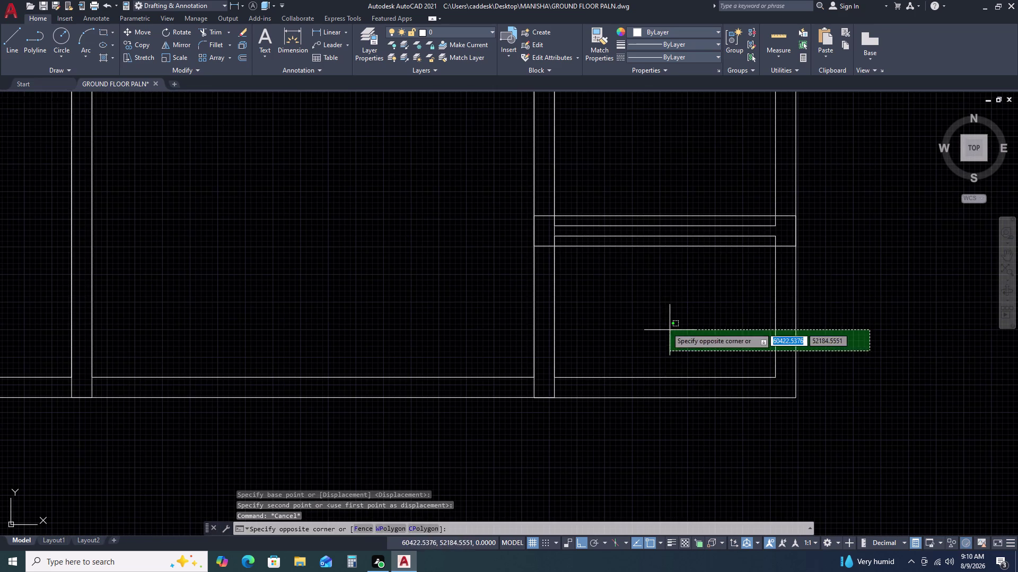
click(668, 316)
text(M)
key(space)
click(683, 324)
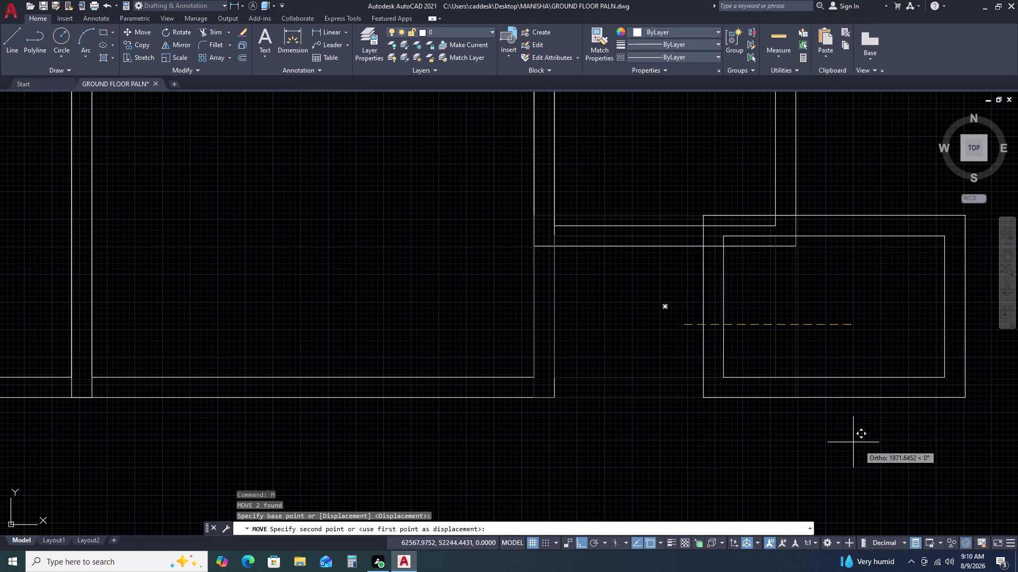
middle_drag(841, 433, 553, 296)
middle_drag(534, 285, 529, 282)
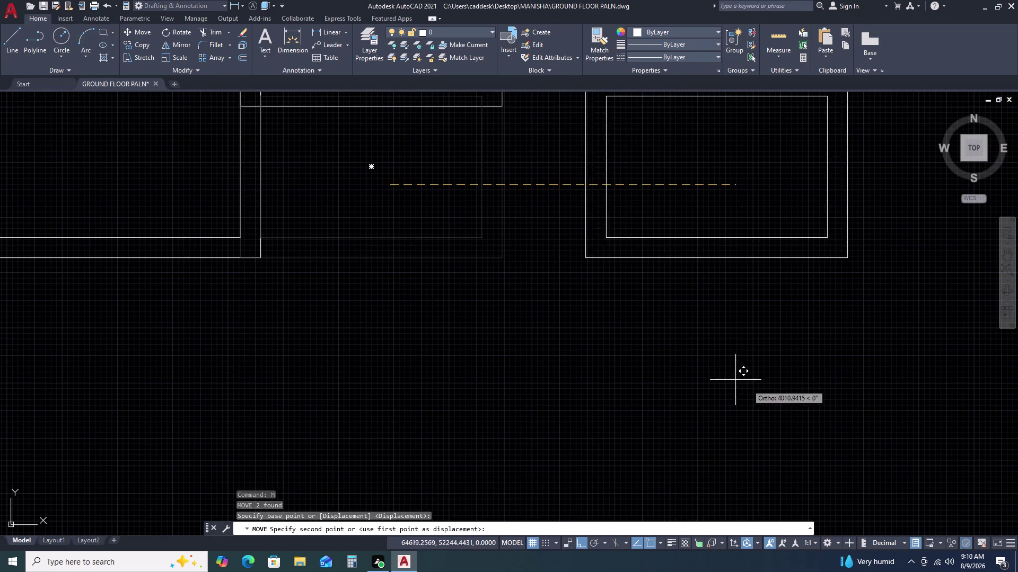
click(762, 385)
key(Escape)
scroll(down, 3)
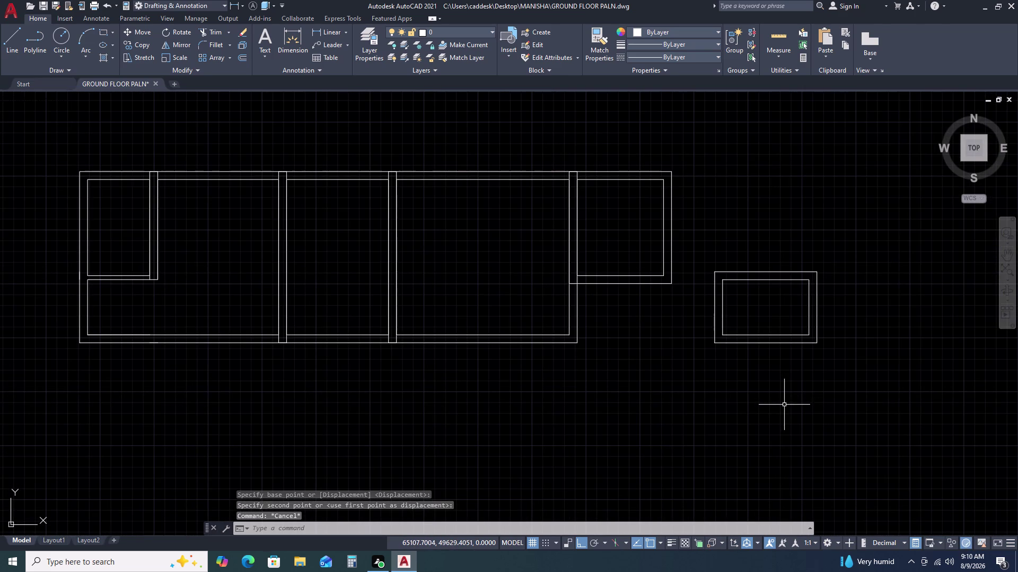
scroll(down, 3)
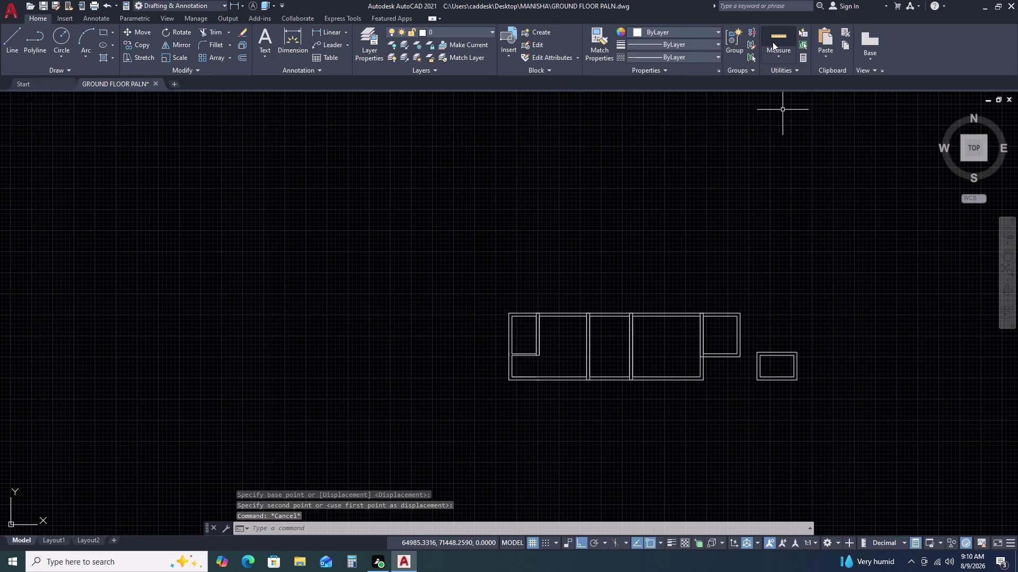
click(773, 41)
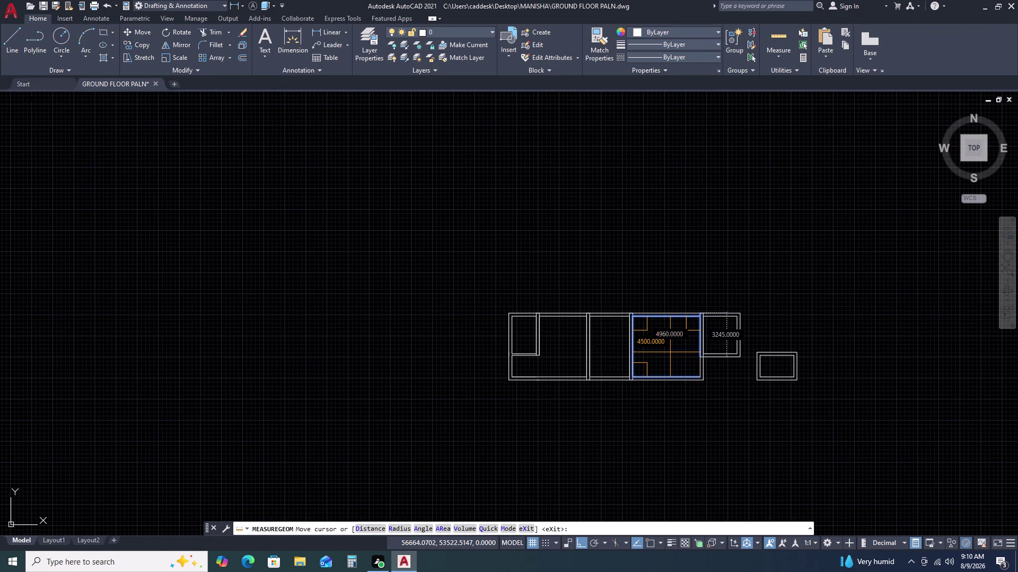
scroll(up, 3)
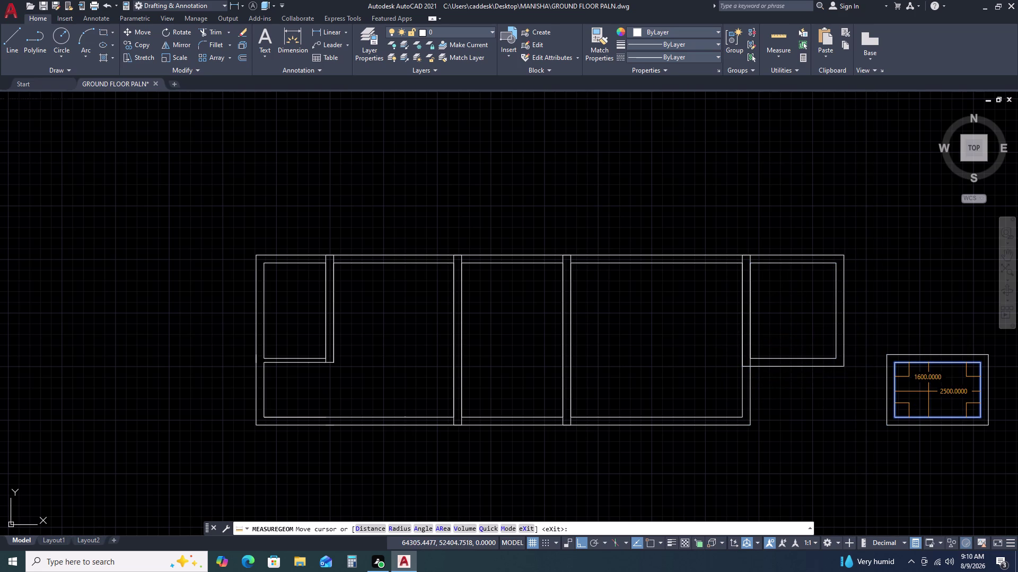
key(Escape)
middle_drag(927, 395, 818, 343)
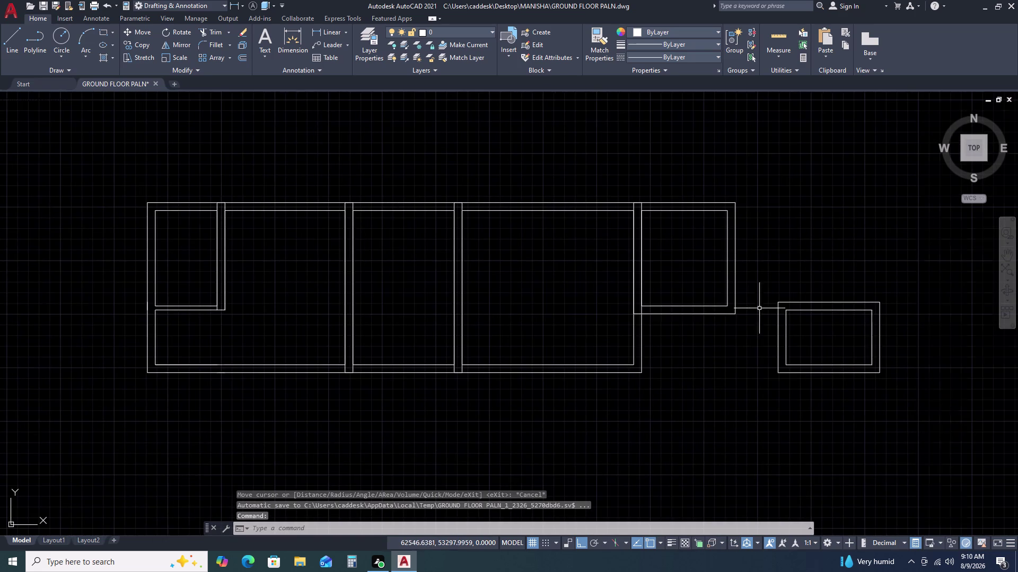
Trim away part of the right room's old bottom wall lines.
scroll(up, 3)
middle_drag(779, 345, 699, 286)
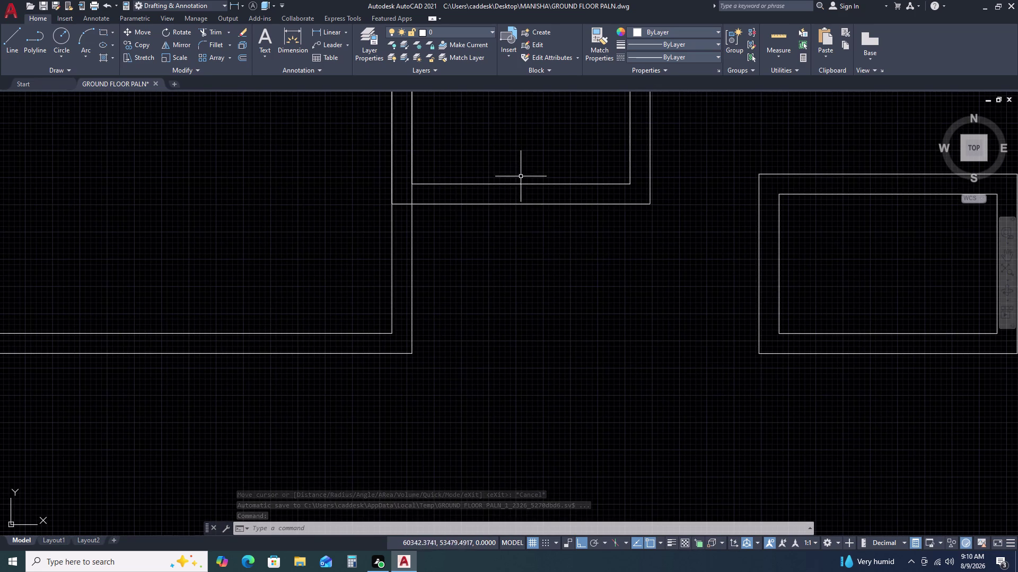
scroll(down, 3)
text(TR)
key(space)
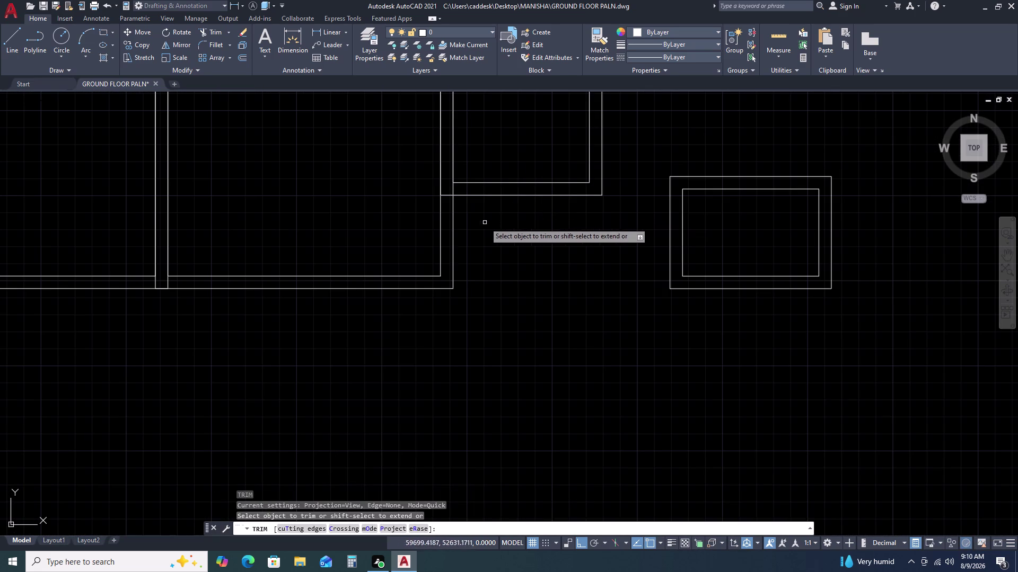
double_click(523, 156)
click(511, 222)
scroll(down, 3)
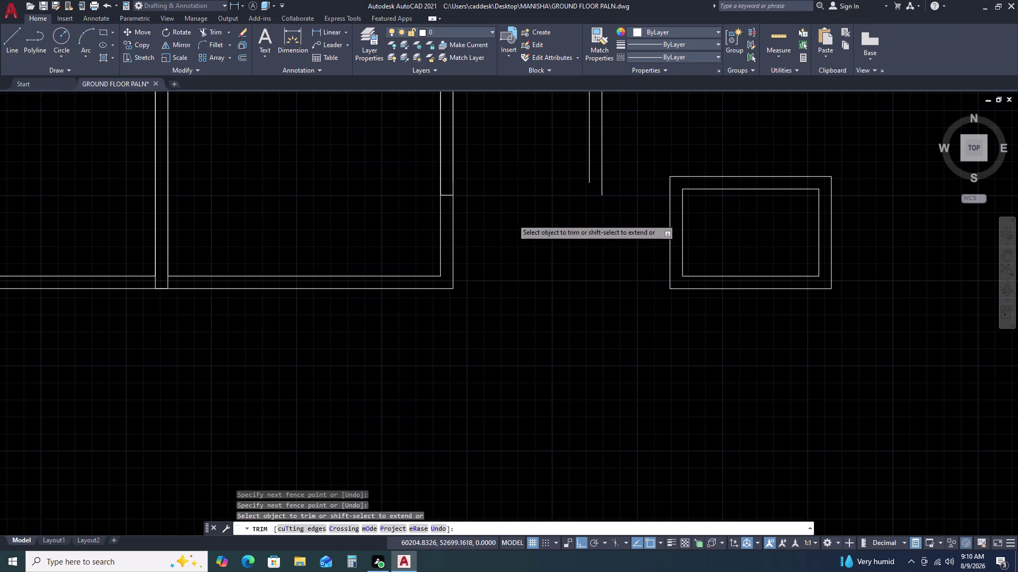
scroll(down, 3)
key(Escape)
Trim off the leftover bottom wall segments.
scroll(up, 3)
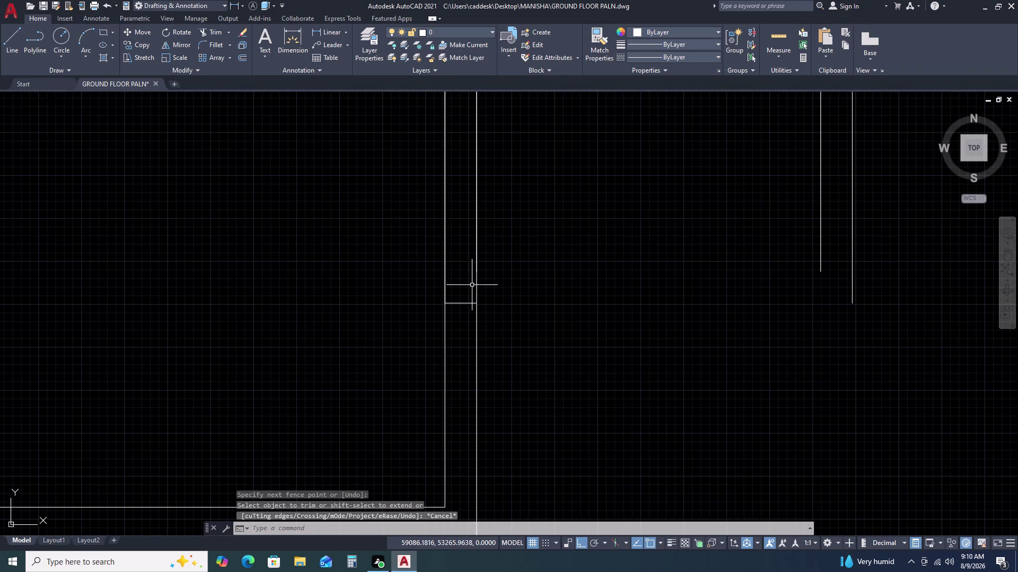
text(TR)
key(space)
double_click(463, 290)
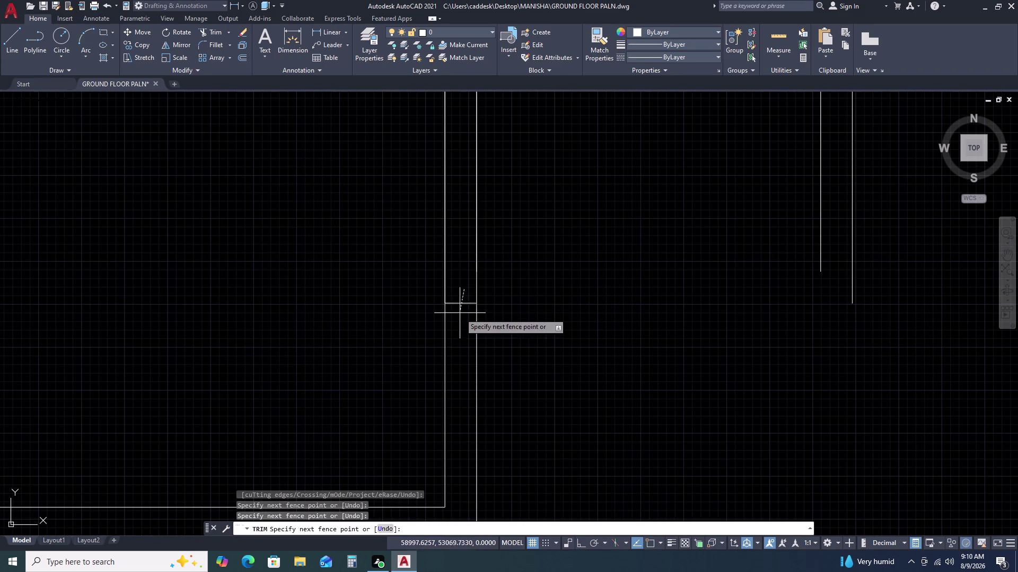
double_click(461, 325)
key(Escape)
scroll(down, 3)
scroll(up, 3)
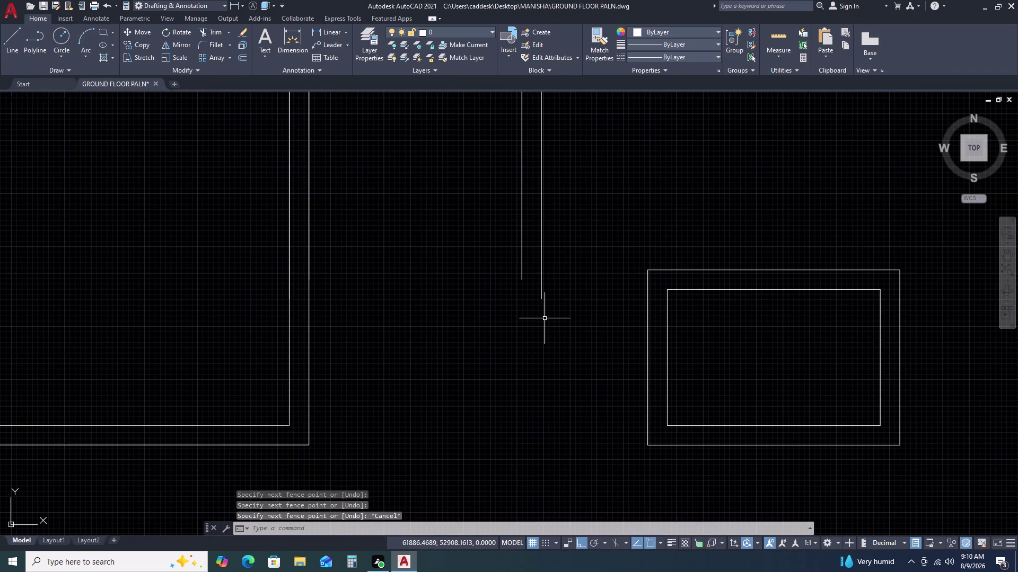
Draw a horizontal line across the room's open bottom.
text(L)
key(space)
drag(521, 279, 506, 282)
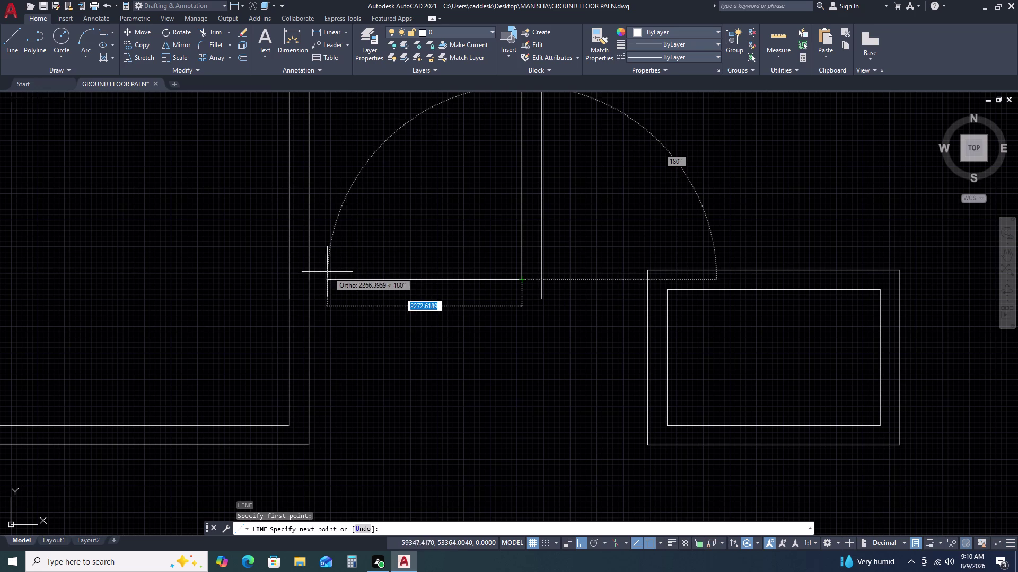
double_click(309, 278)
key(Escape)
drag(437, 266, 426, 274)
drag(411, 292, 413, 297)
Offset the new wall line by 115.
text(O 11)
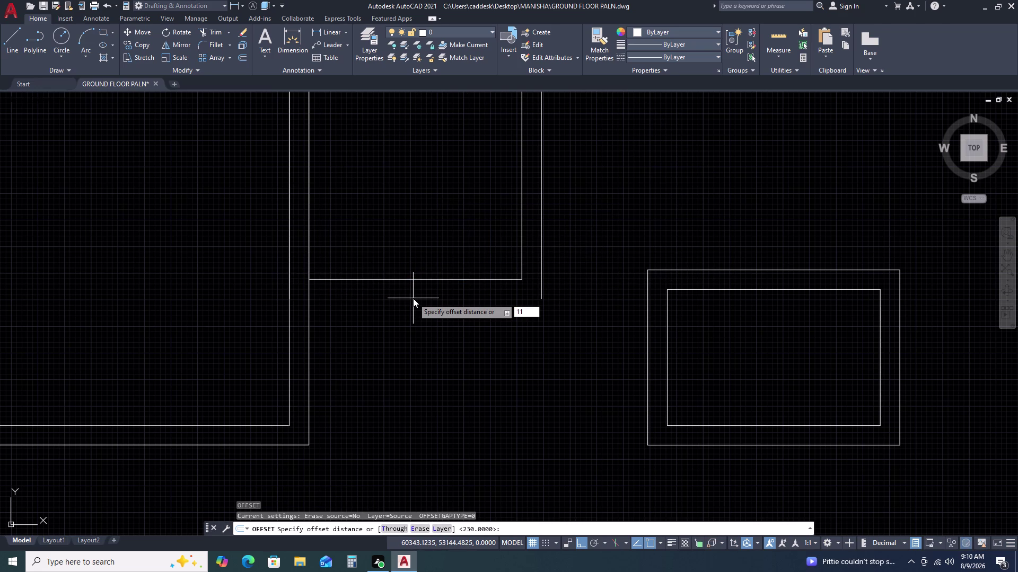
text(5)
key(space)
click(437, 323)
key(Escape)
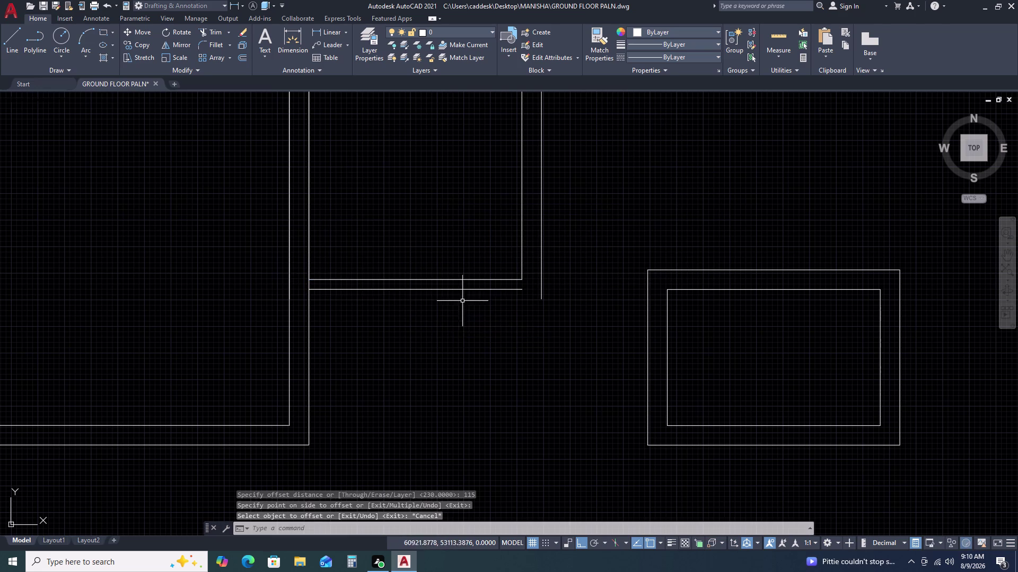
Fillet the new wall lines to join the room's corners.
key(f)
key(space)
click(511, 290)
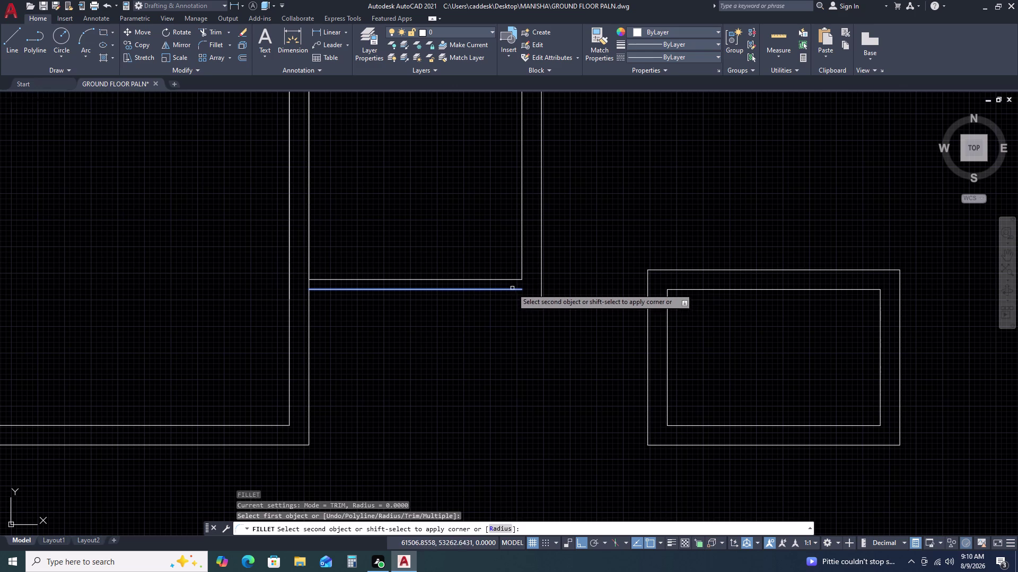
click(541, 268)
key(Escape)
scroll(down, 3)
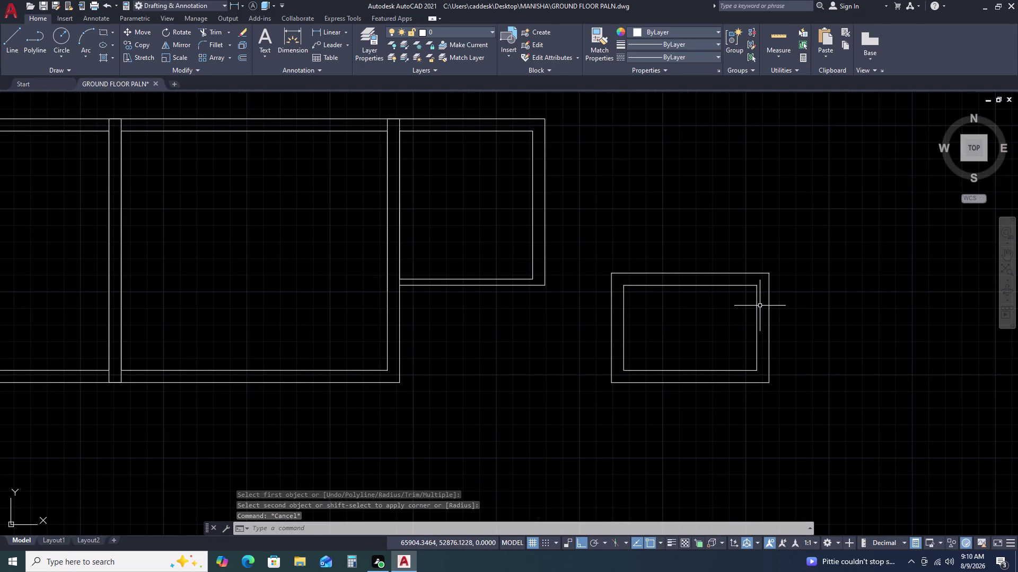
Trim the block's top edges, undo it, then trim only the outer top edge.
text(TR)
key(space)
click(714, 311)
drag(715, 311, 712, 300)
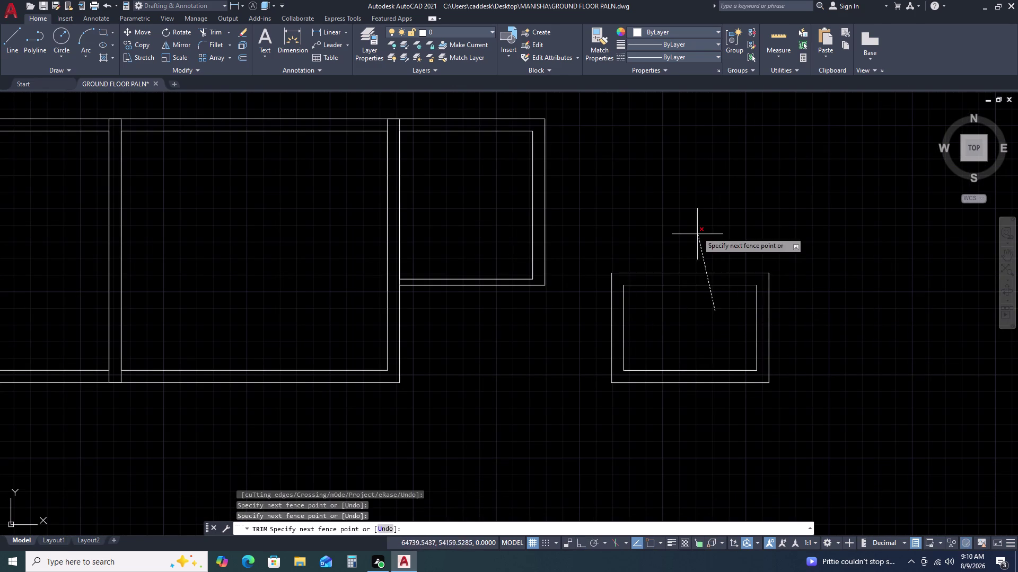
click(697, 232)
key(Escape)
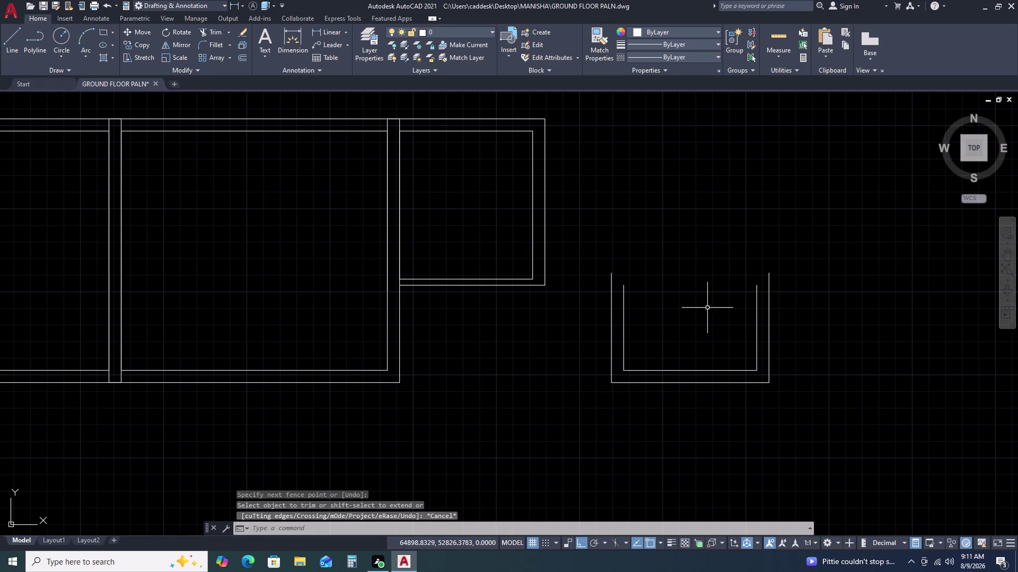
key(ctrl+z)
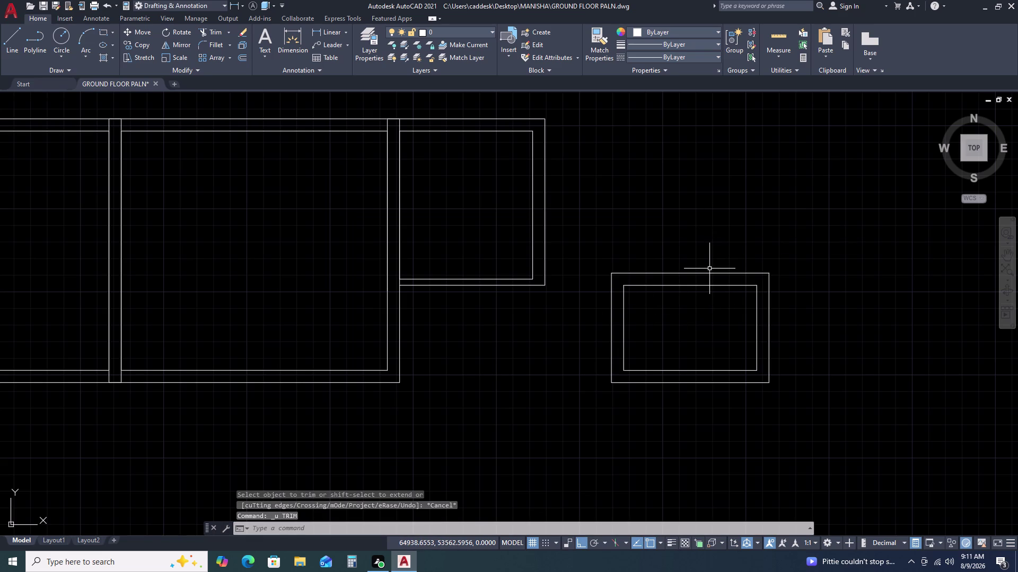
text(TR)
key(space)
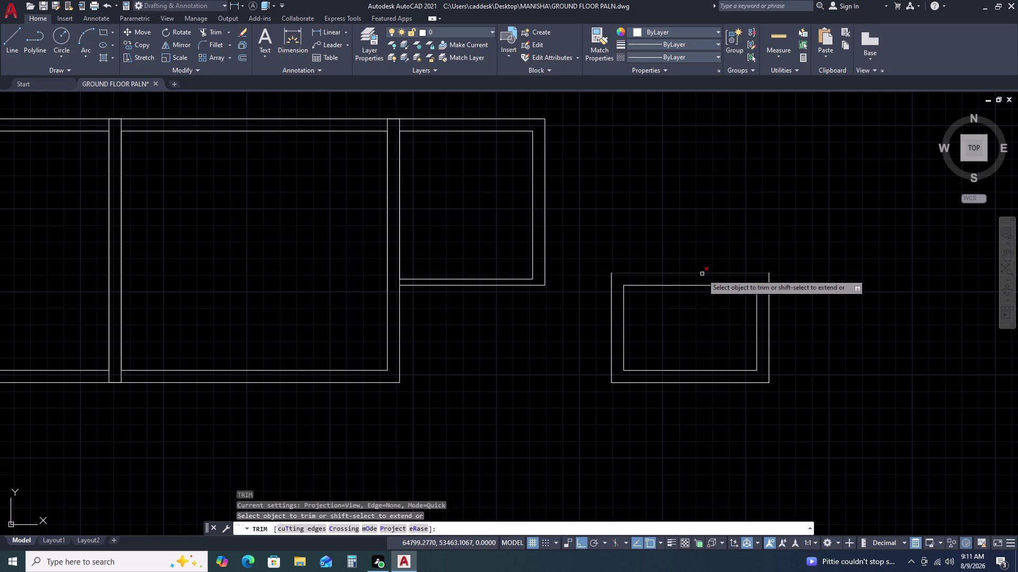
click(702, 274)
key(Escape)
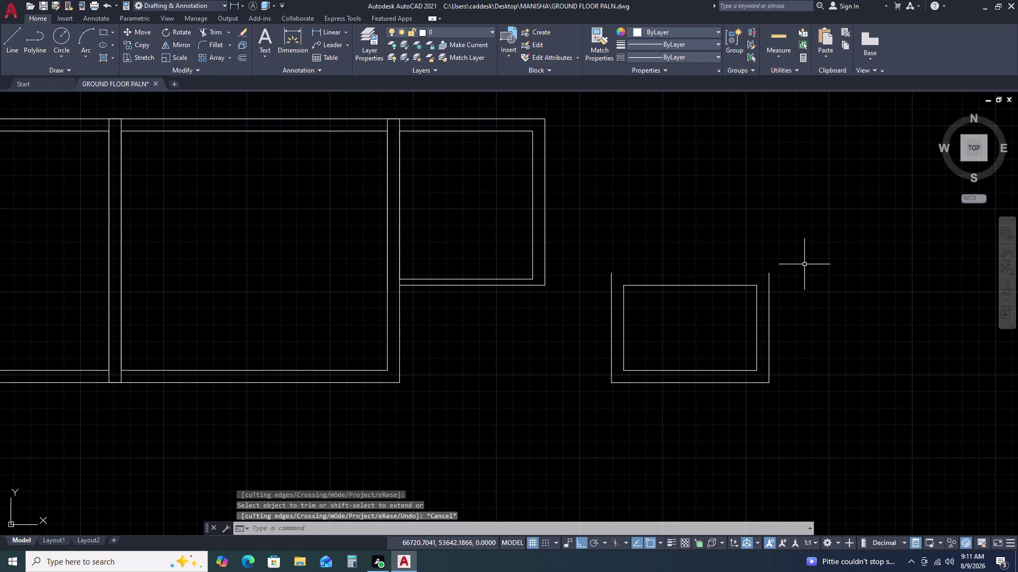
Delete the block's leftover outer outline.
click(805, 264)
click(719, 330)
text(M)
key(space)
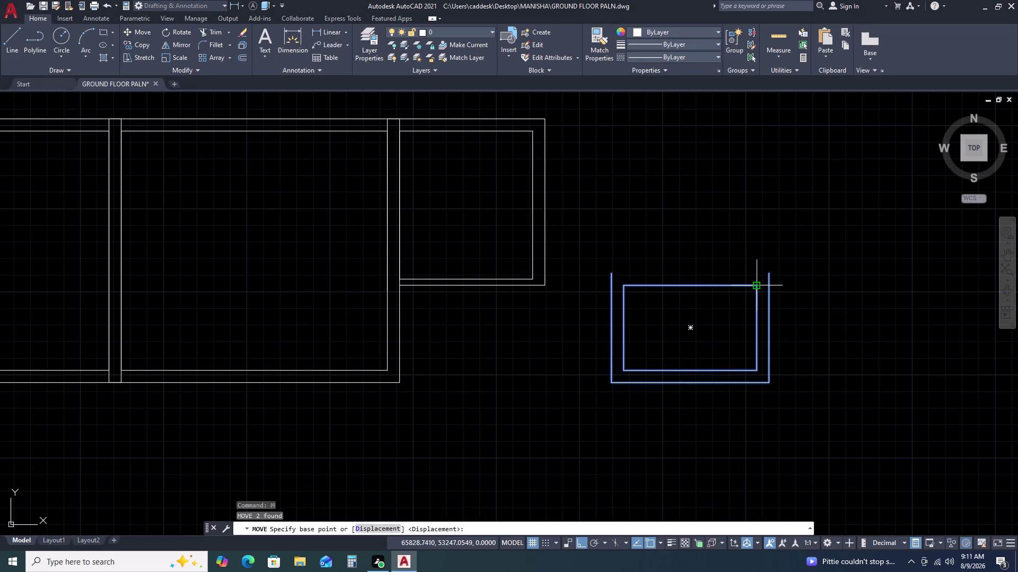
key(Escape)
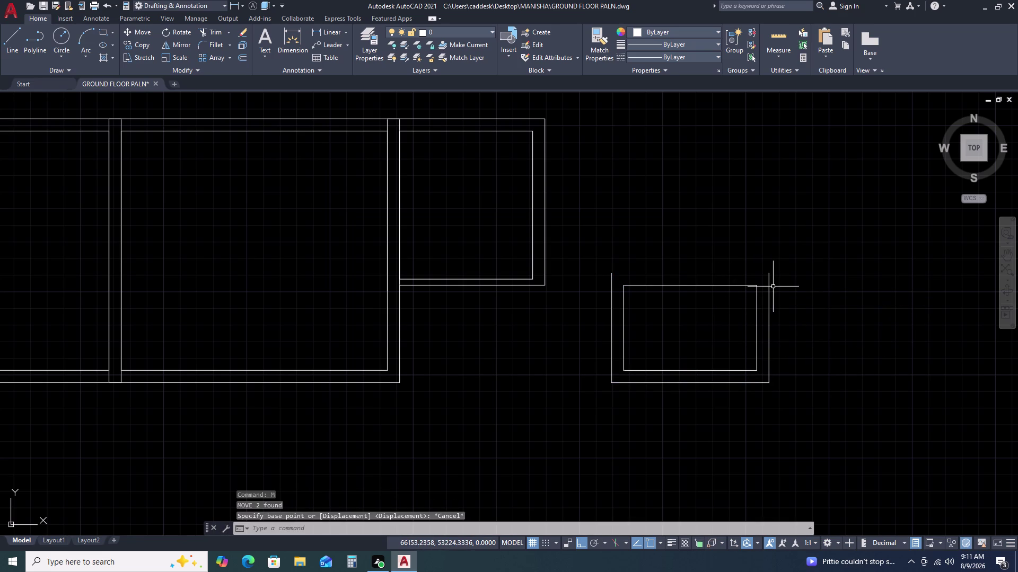
click(769, 290)
key(Delete)
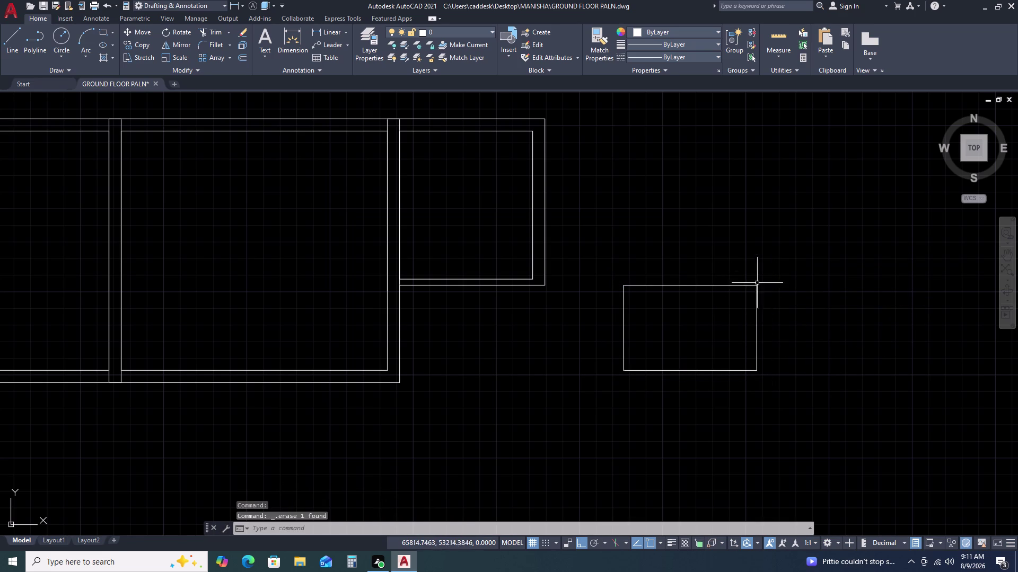
Start moving the inner rectangle, using its corner as the base point.
click(760, 272)
double_click(731, 292)
text(M)
key(space)
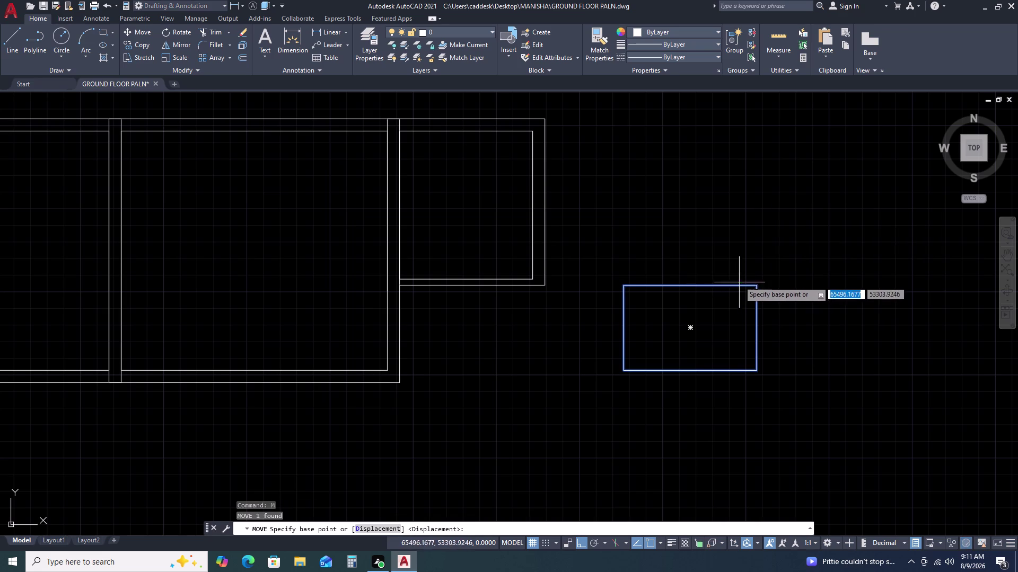
click(758, 287)
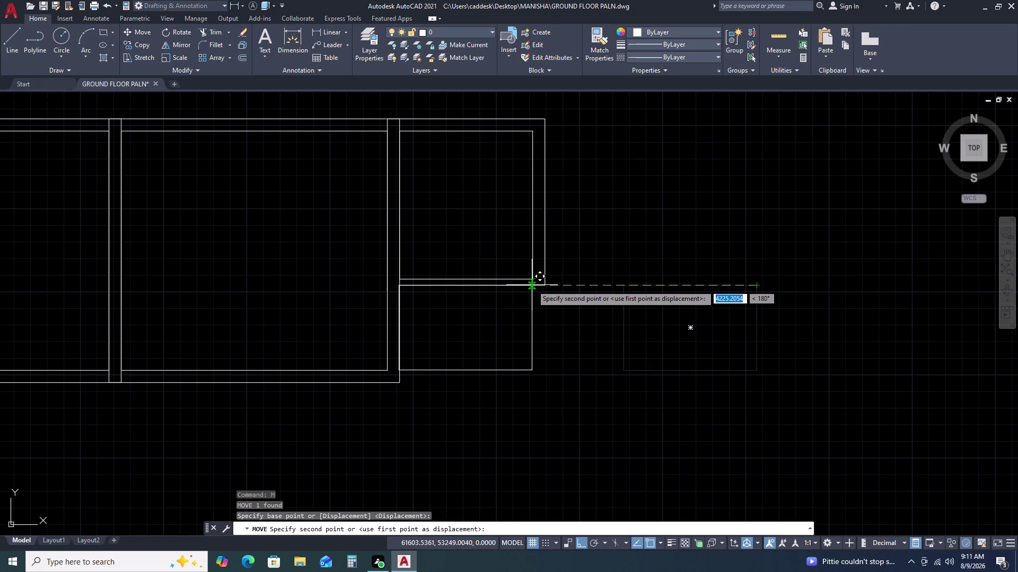
Snap the rectangle's top-left corner to the right room's lower corner.
click(532, 285)
click(479, 350)
drag(446, 389, 442, 395)
double_click(441, 398)
key(m)
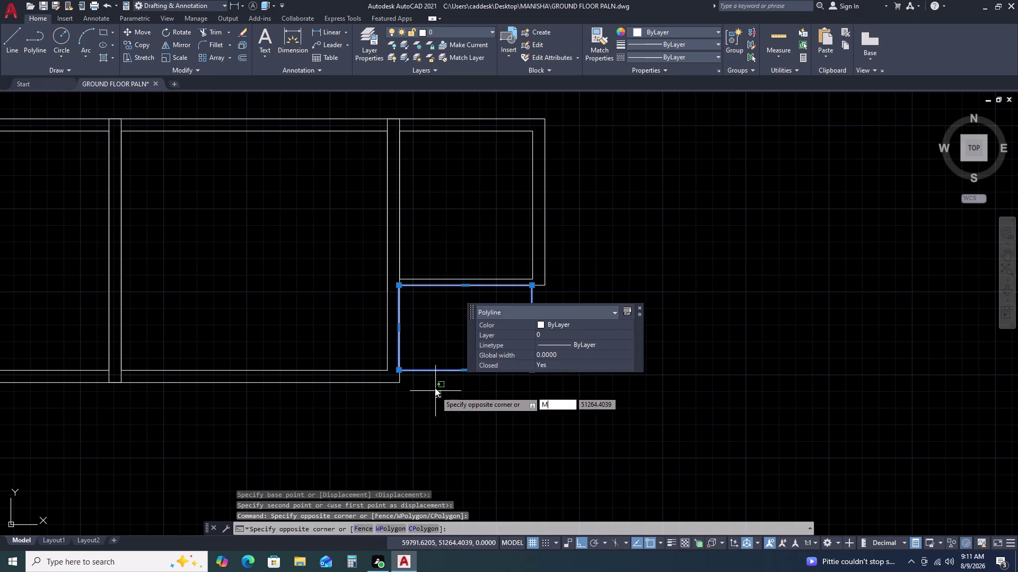
key(space)
scroll(up, 3)
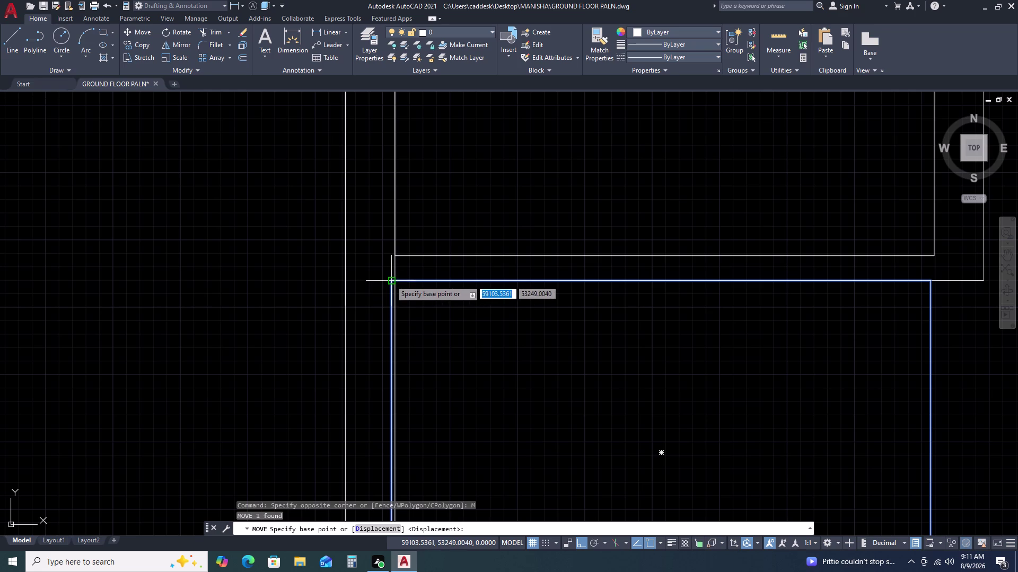
click(390, 280)
double_click(399, 280)
Pan and zoom out to view the whole plan.
scroll(down, 3)
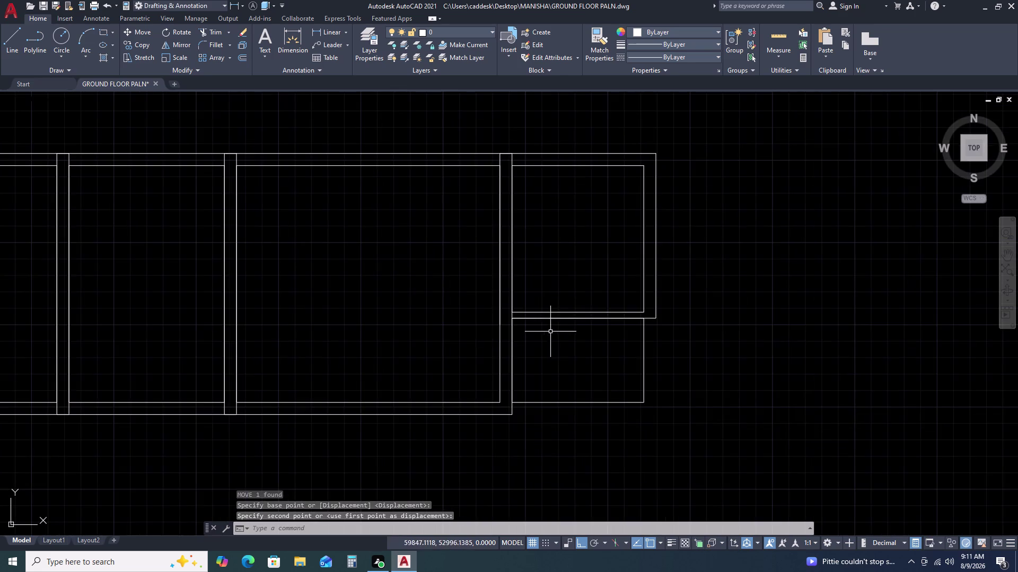
middle_drag(709, 399, 609, 310)
scroll(down, 3)
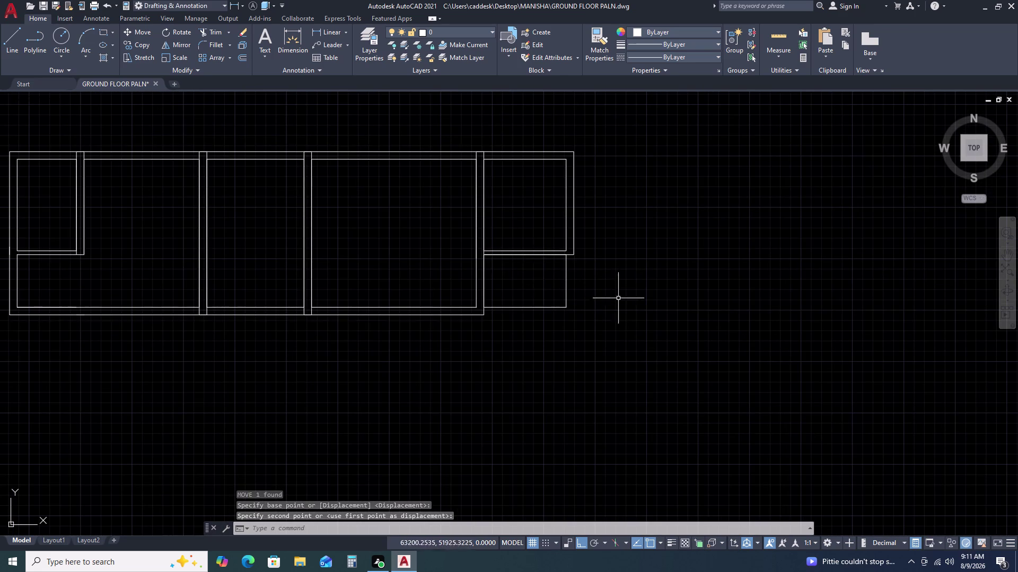
scroll(down, 3)
scroll(up, 3)
Explode the small room rectangle into separate lines.
click(657, 281)
click(546, 337)
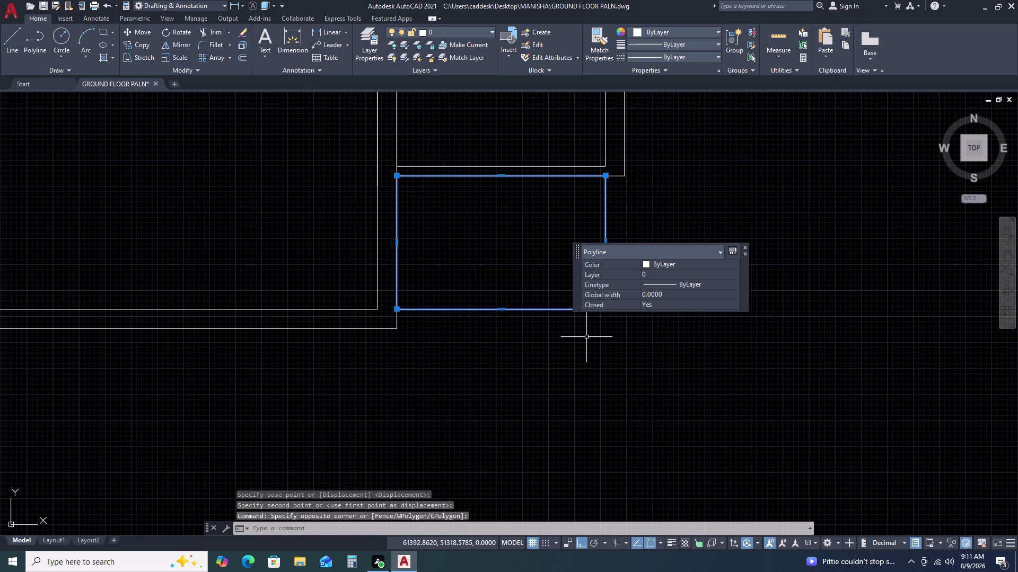
key(o)
key(space)
key(Escape)
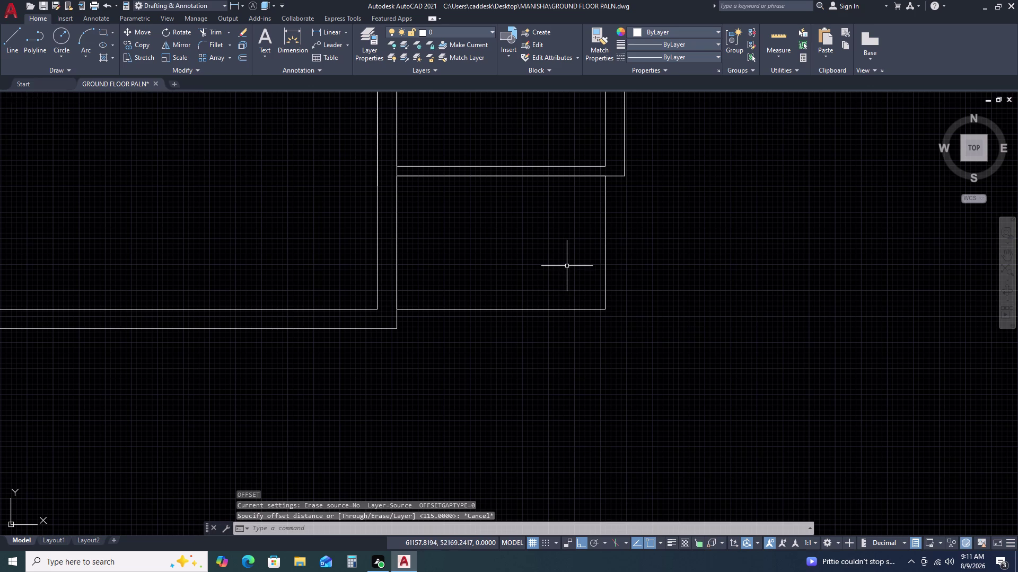
key(x)
key(space)
double_click(532, 310)
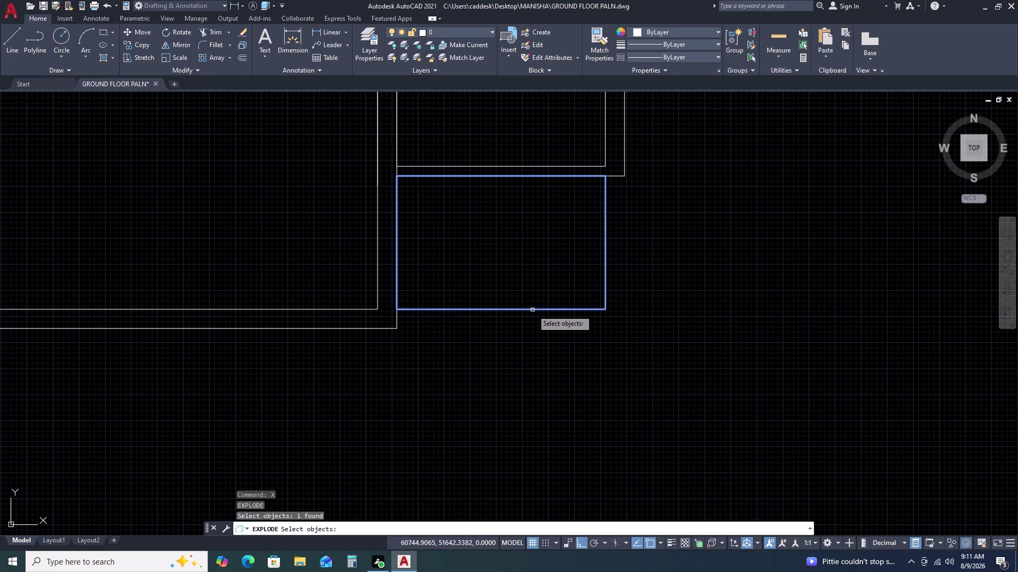
key(space)
Offset the room's bottom and right lines 230 outward.
click(533, 308)
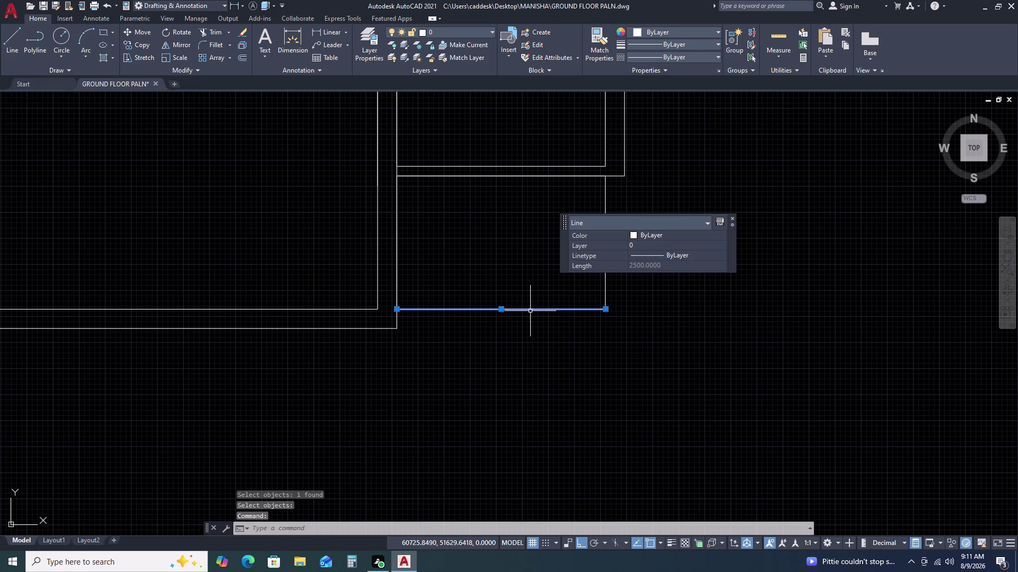
text(O)
key(space)
key(1)
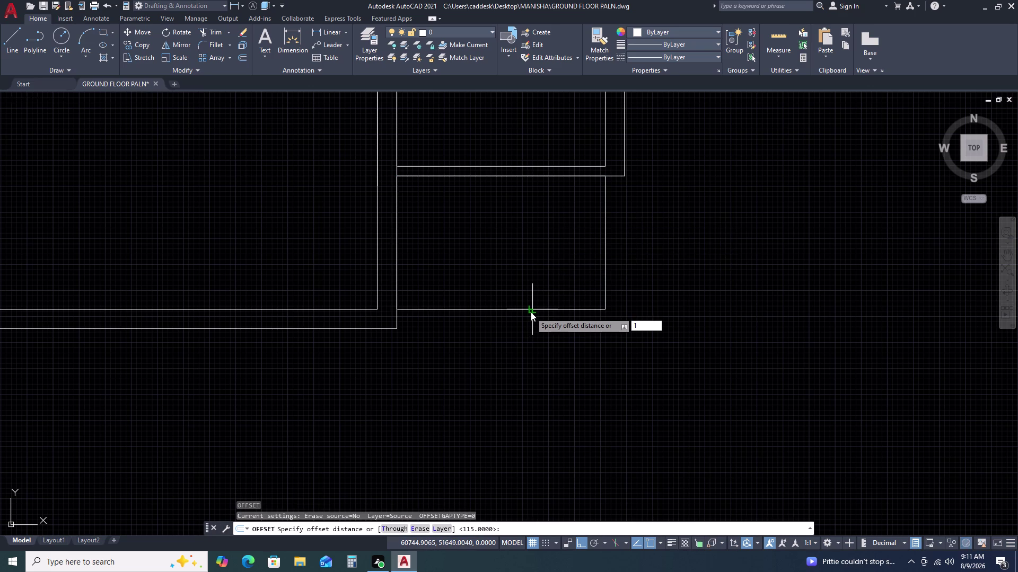
key(BackSpace)
text(230)
key(space)
double_click(537, 357)
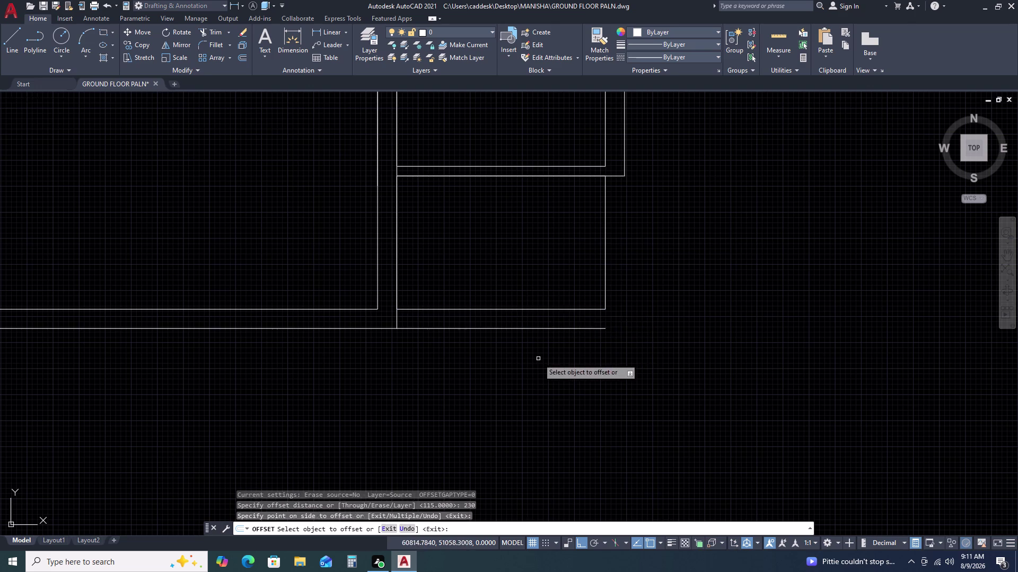
double_click(603, 264)
click(604, 271)
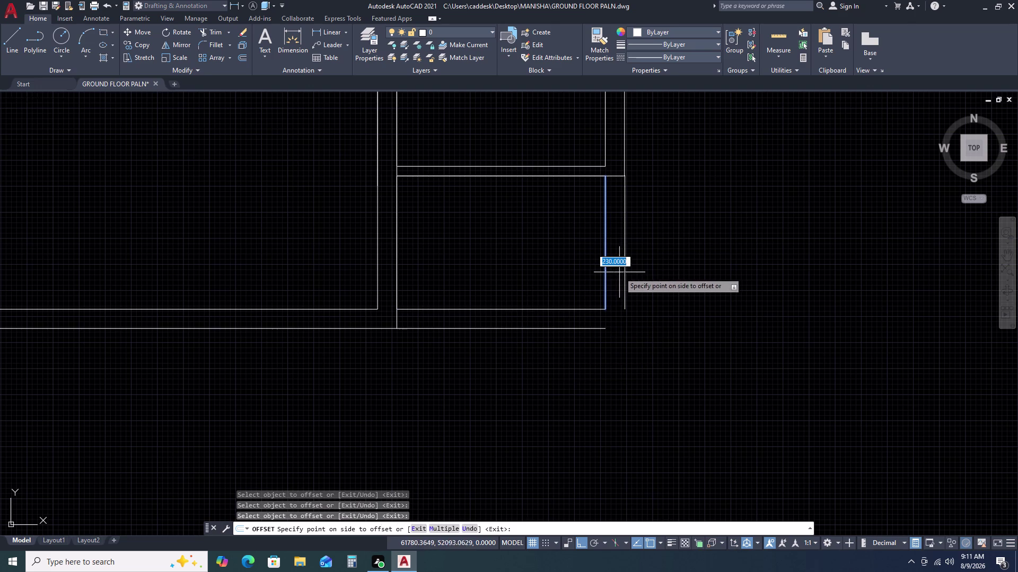
click(627, 280)
key(Escape)
Fillet the new bottom and right wall lines into a clean corner.
key(f)
key(space)
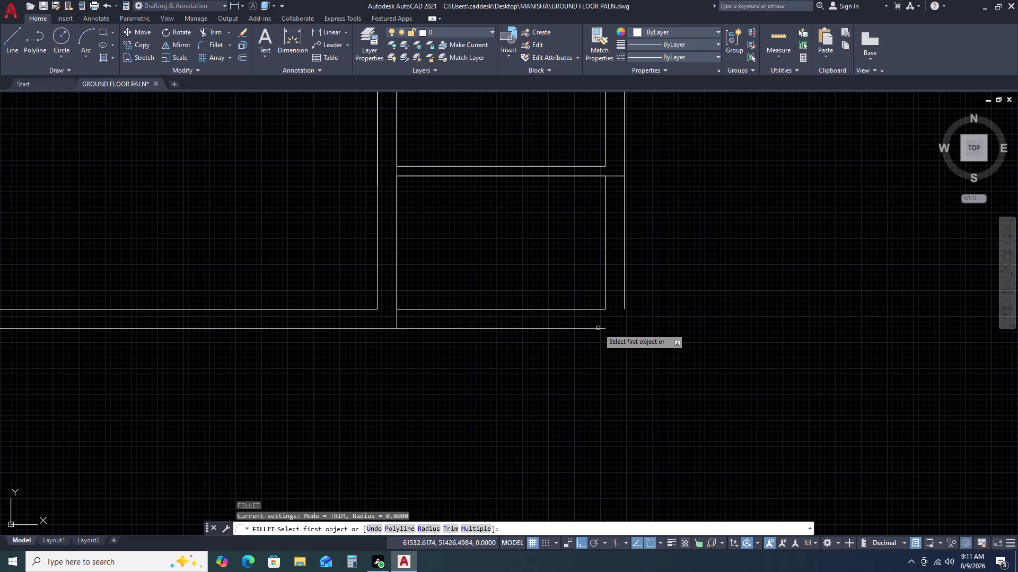
click(598, 328)
double_click(624, 301)
key(Escape)
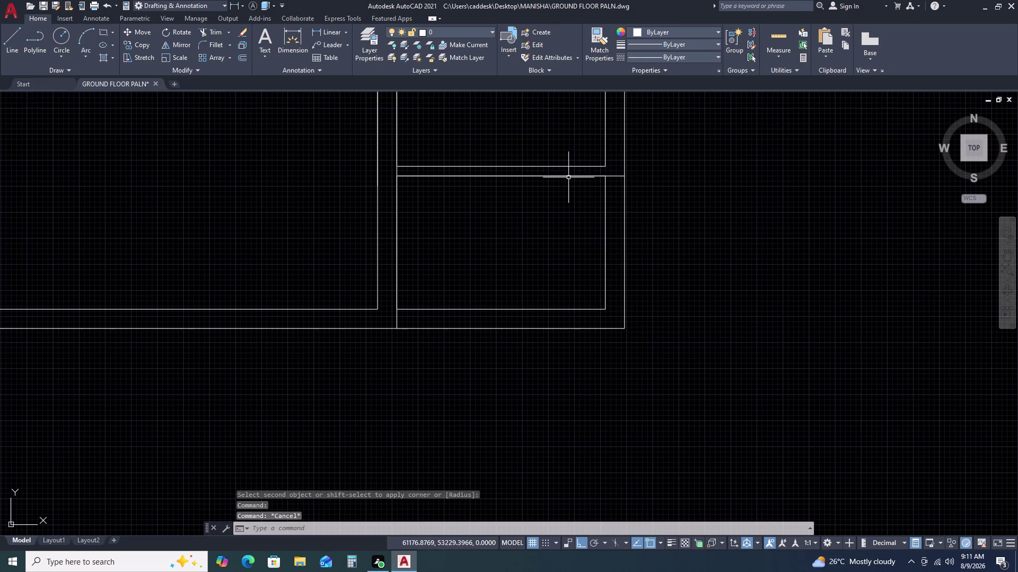
Erase the leftover line from the room outline.
double_click(569, 176)
key(Delete)
scroll(down, 3)
scroll(up, 3)
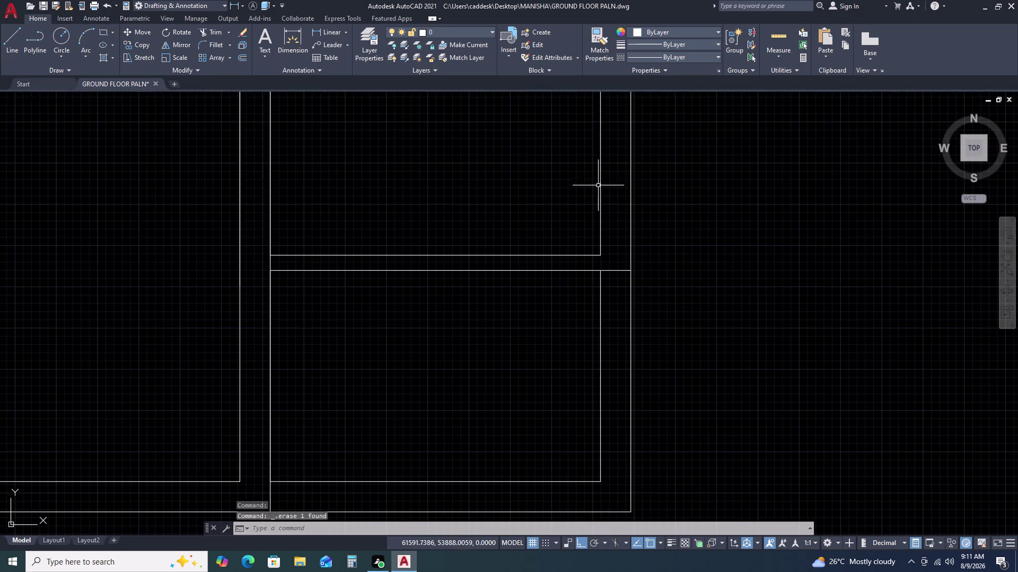
Trim the overlapping wall segment, then zoom out to see the whole plan.
key(t)
key(r)
key(space)
double_click(623, 288)
click(620, 239)
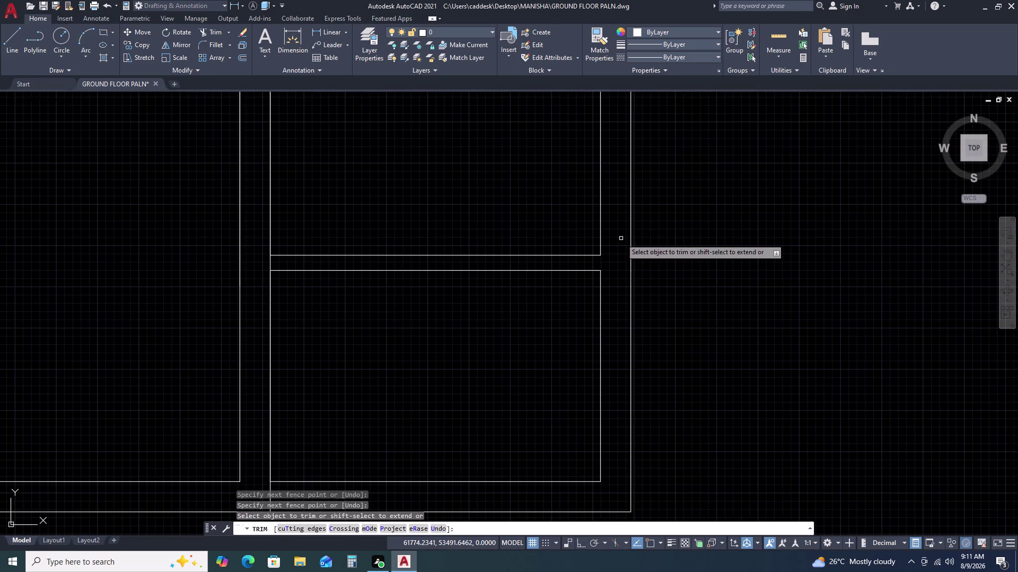
scroll(down, 3)
key(Escape)
scroll(up, 3)
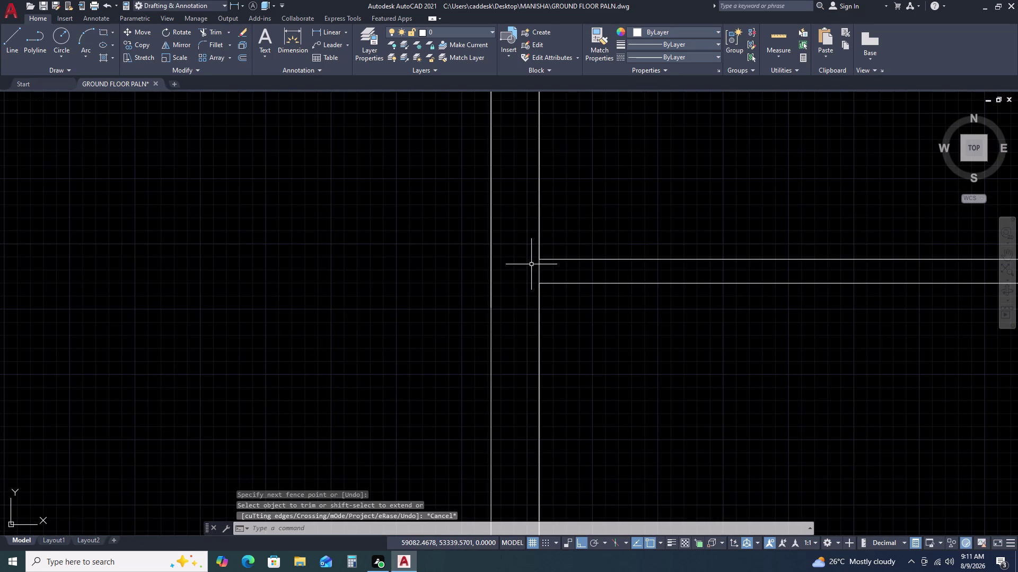
scroll(down, 3)
scroll(down, 3)
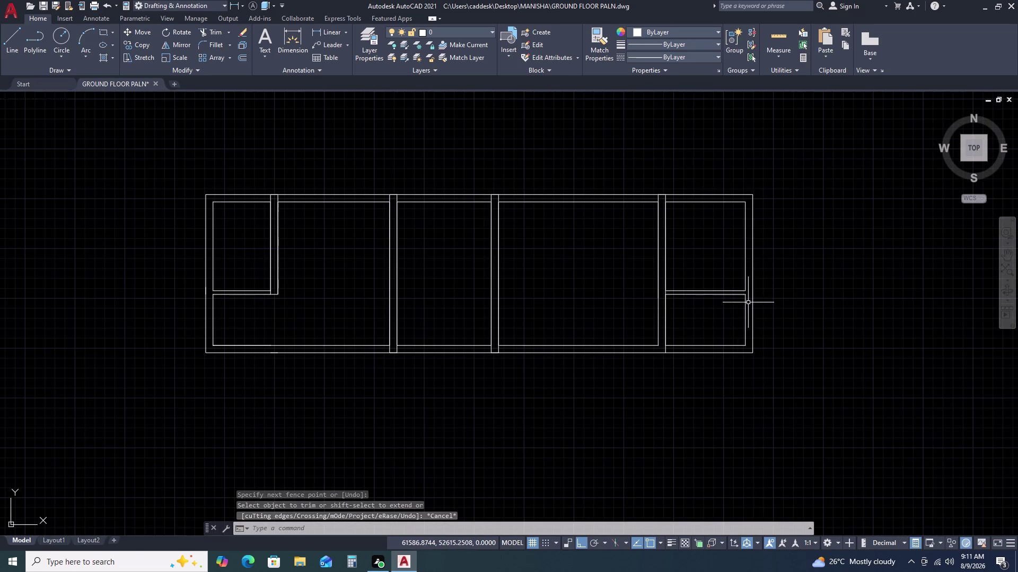
scroll(down, 3)
middle_drag(633, 347, 543, 213)
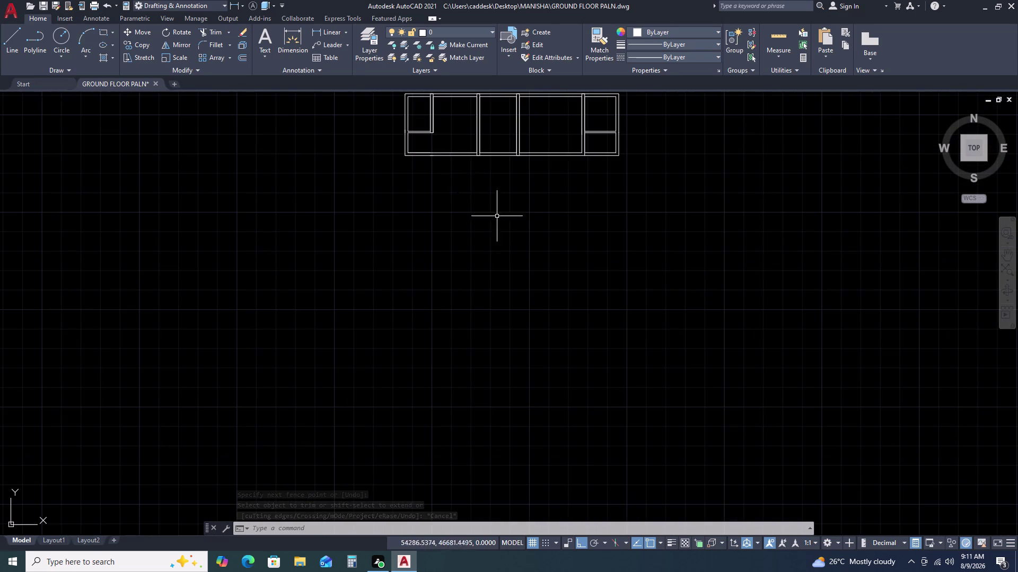
Start a rectangle with its first corner below the plan, sized by Dimensions.
key(r)
key(e)
key(c)
key(space)
double_click(427, 188)
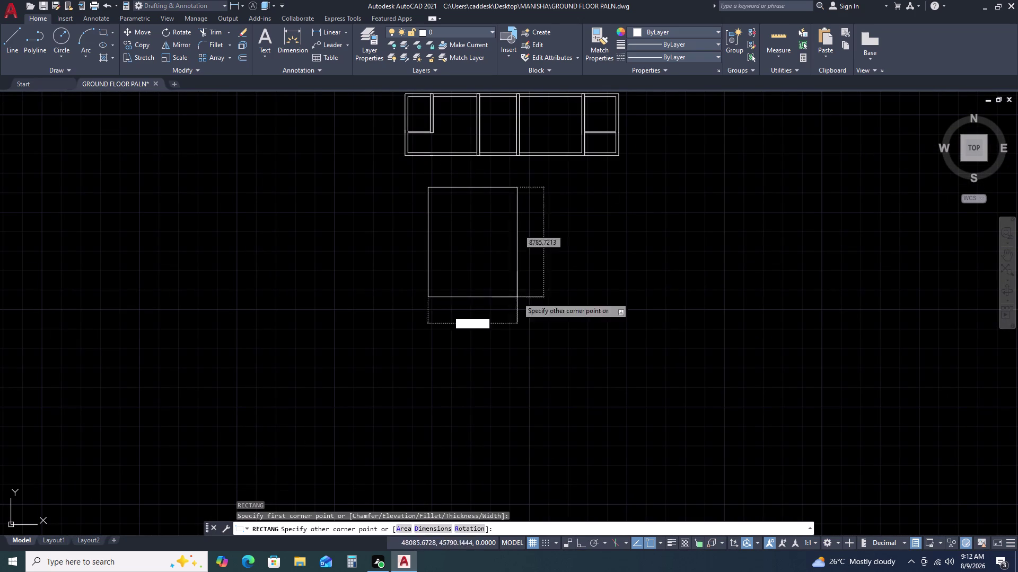
scroll(down, 3)
middle_drag(644, 380, 621, 334)
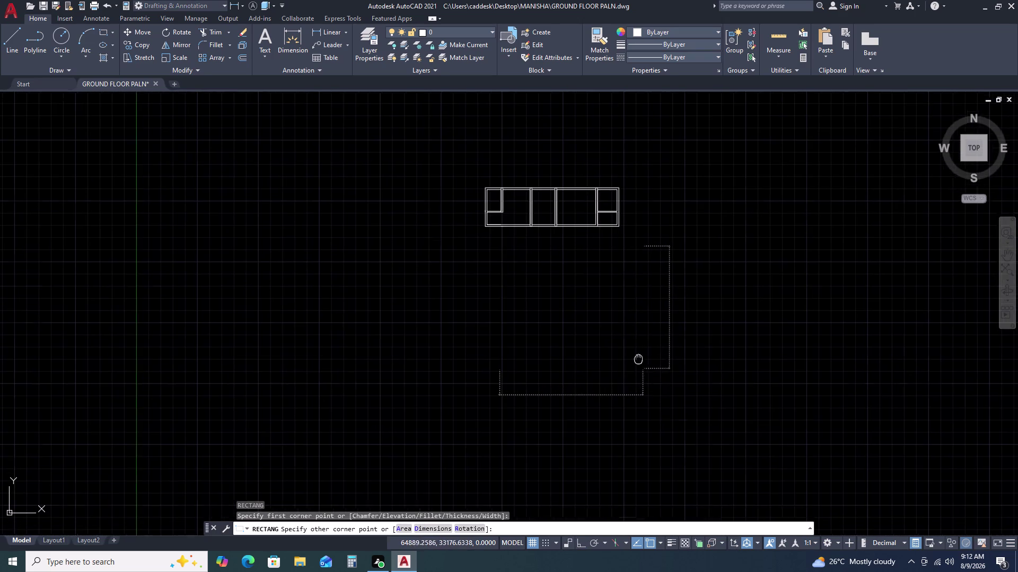
text(D)
key(space)
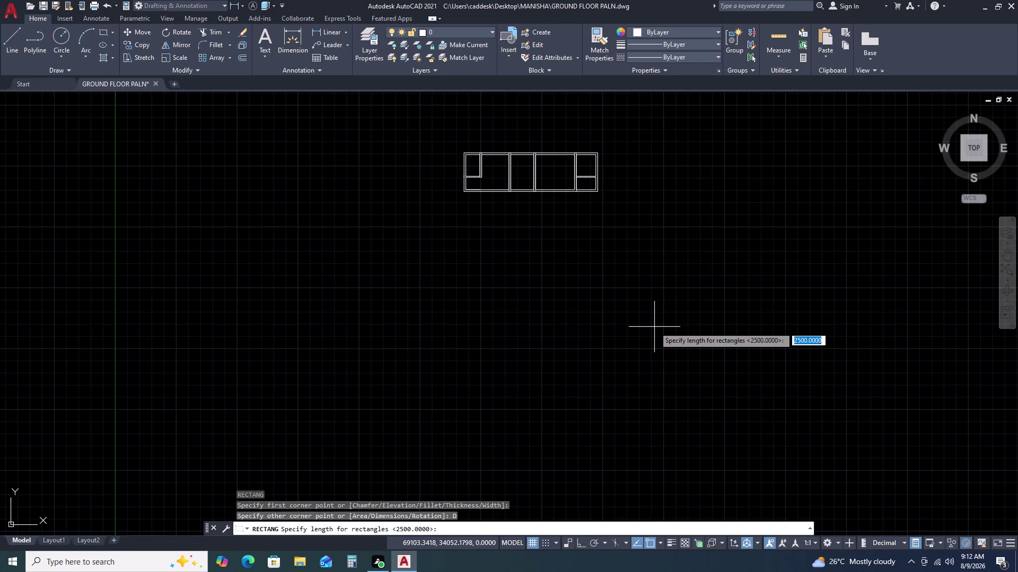
Give the rectangle length 7360 and width 4500 and fix its direction.
key(7)
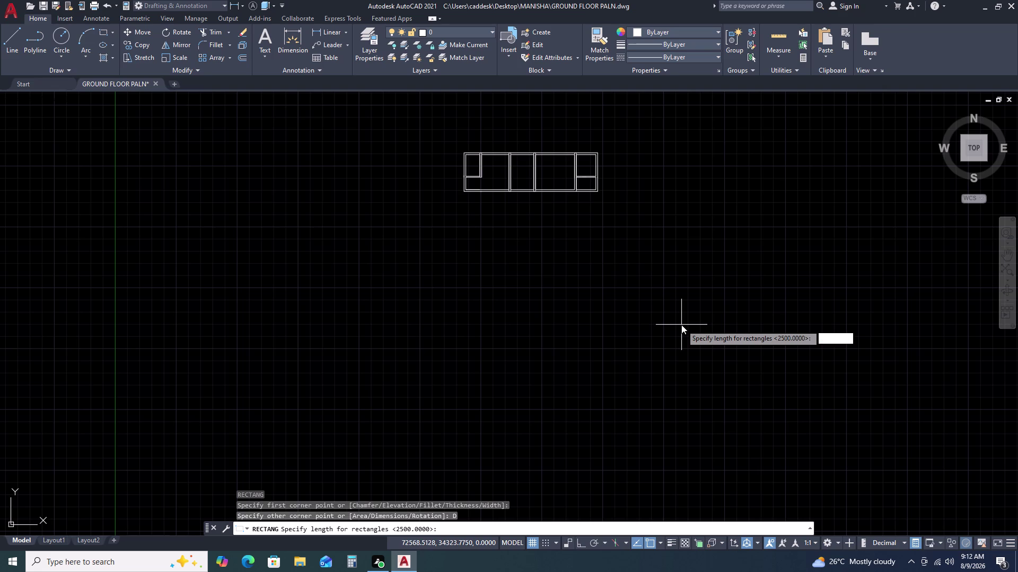
key(3)
text(60)
key(space)
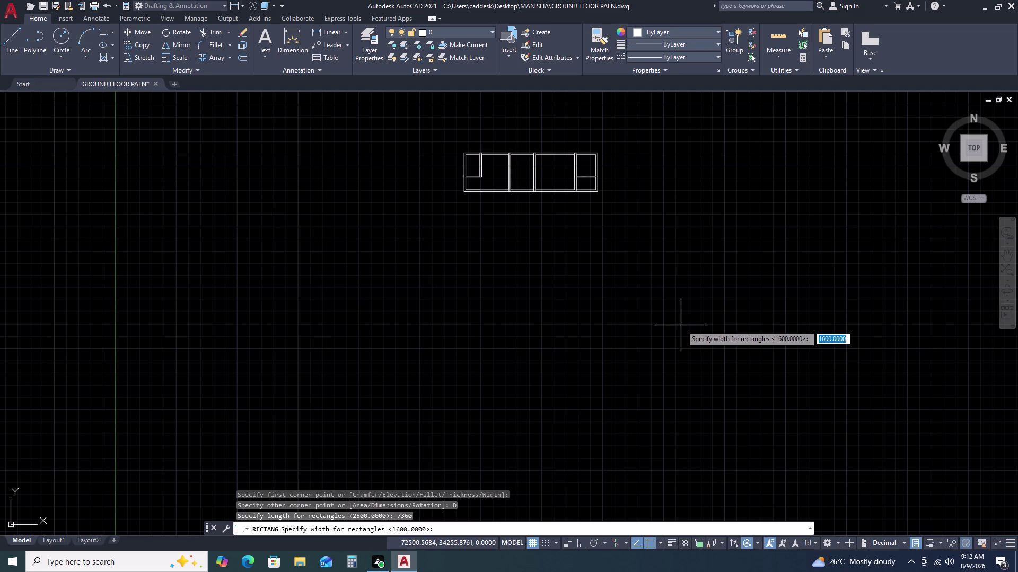
key(4)
key(5)
key(0)
key(0)
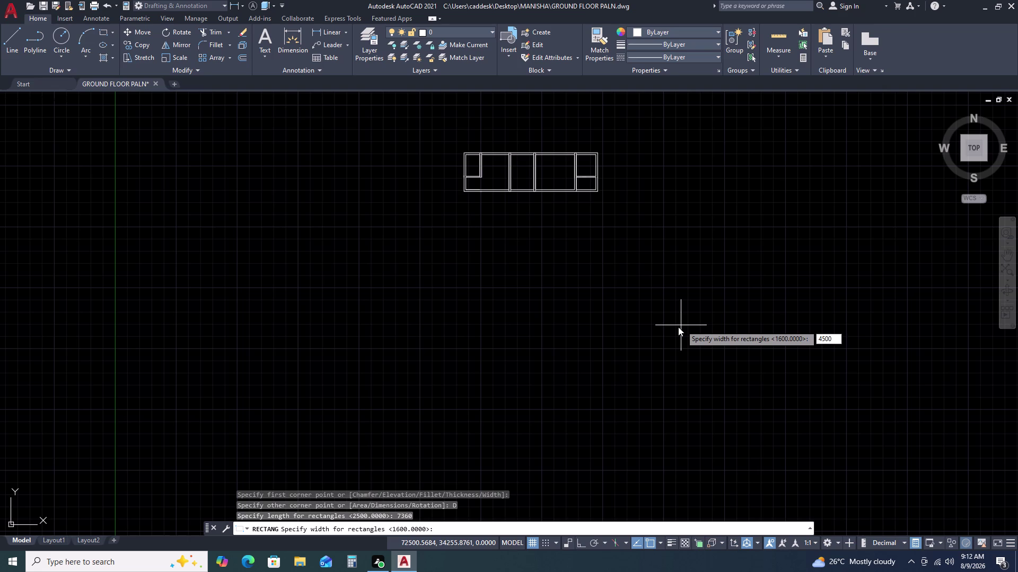
key(space)
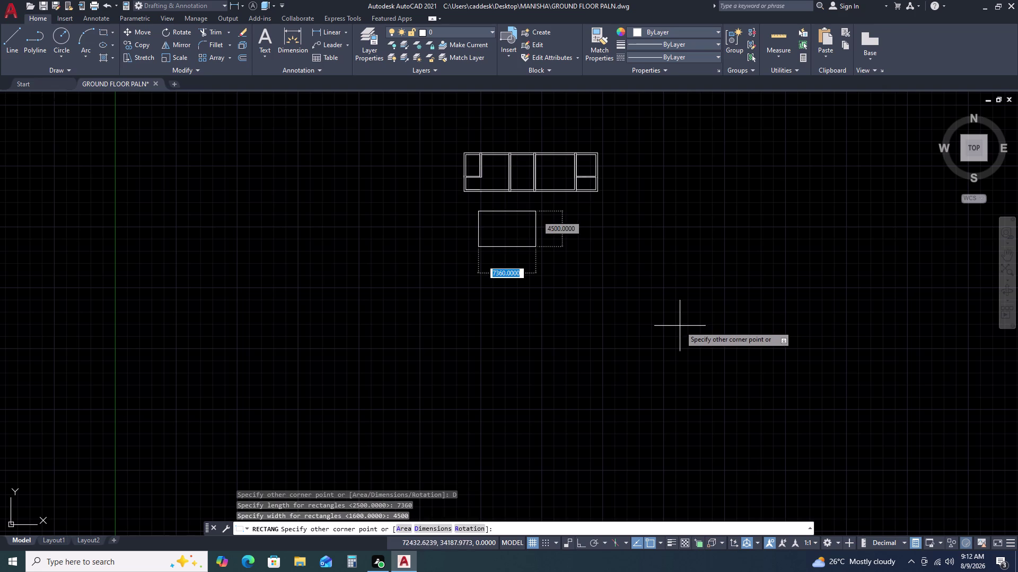
click(679, 327)
Select the new rectangle and start the MOVE command.
click(538, 260)
double_click(507, 216)
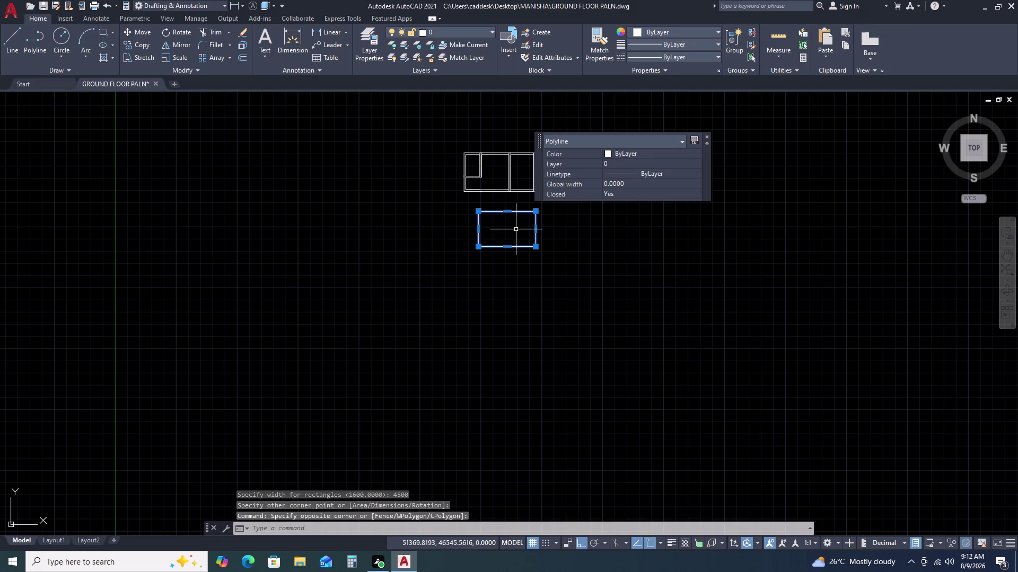
text(M)
key(space)
Move the new rectangle to the right.
scroll(up, 3)
double_click(516, 237)
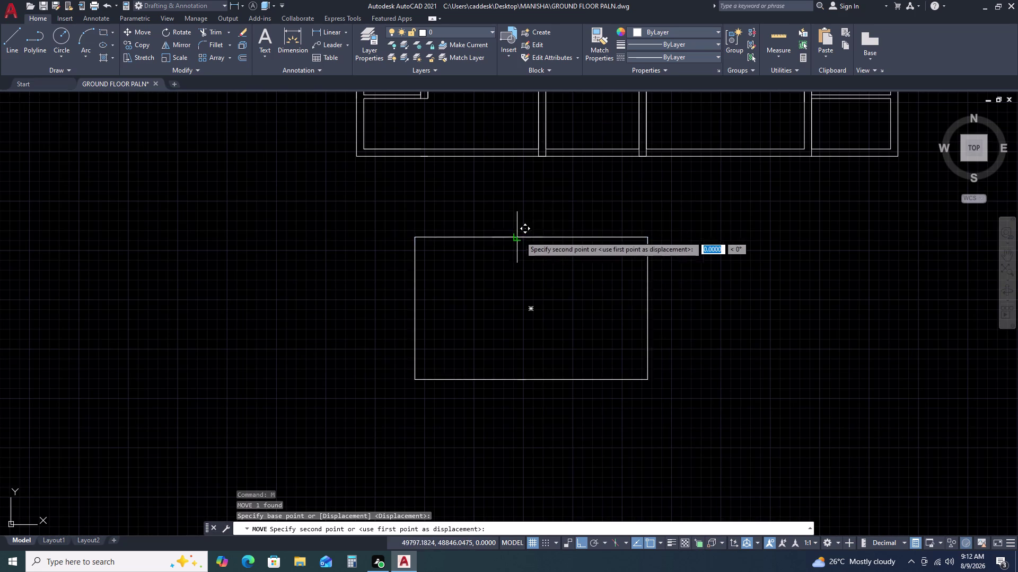
click(647, 228)
key(Escape)
click(778, 223)
click(783, 222)
click(765, 262)
click(765, 266)
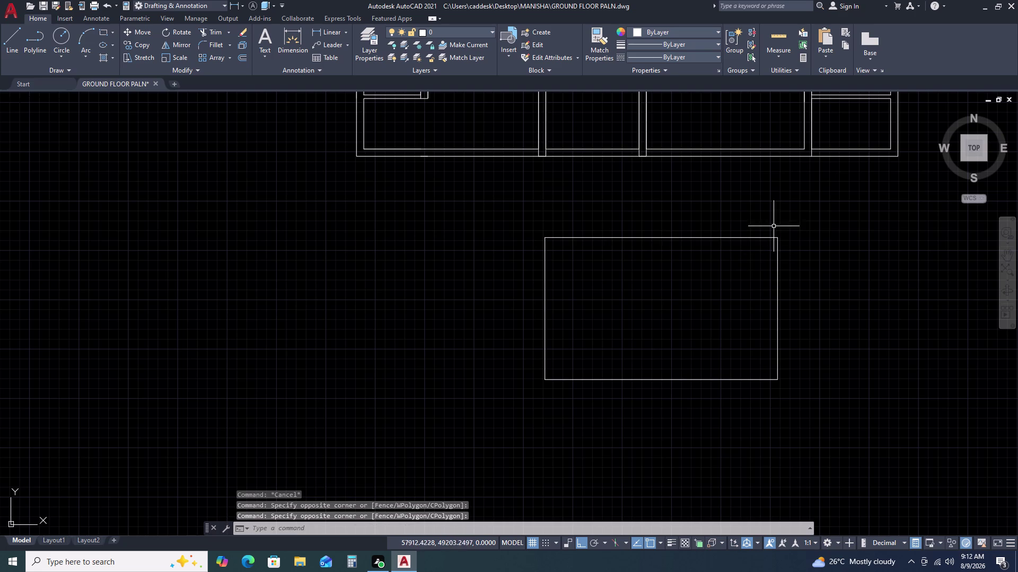
click(773, 221)
click(781, 226)
drag(781, 225, 773, 230)
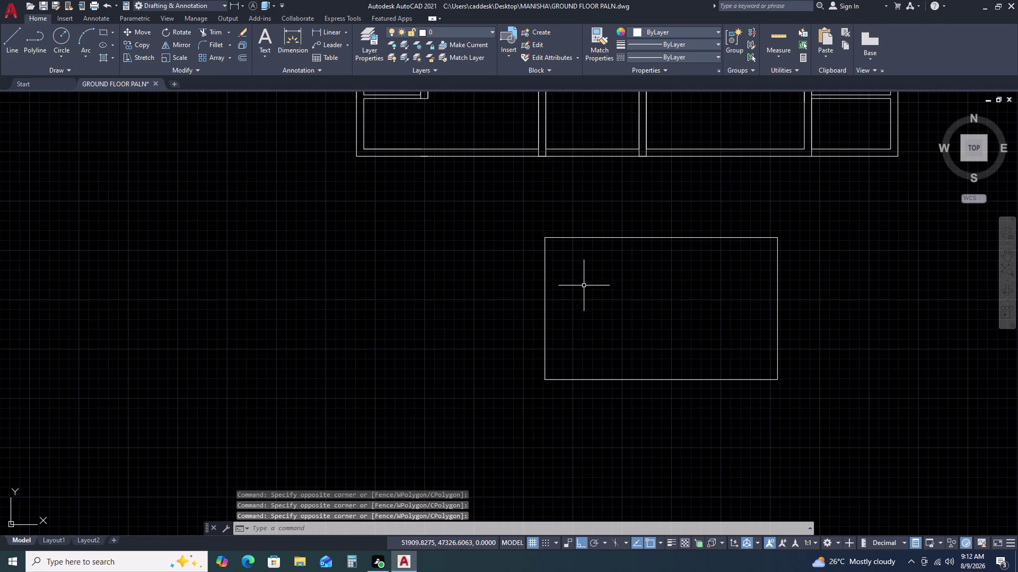
click(634, 228)
drag(595, 252, 586, 261)
Offset the rectangle 230 outward to form the outer wall.
text(O)
key(space)
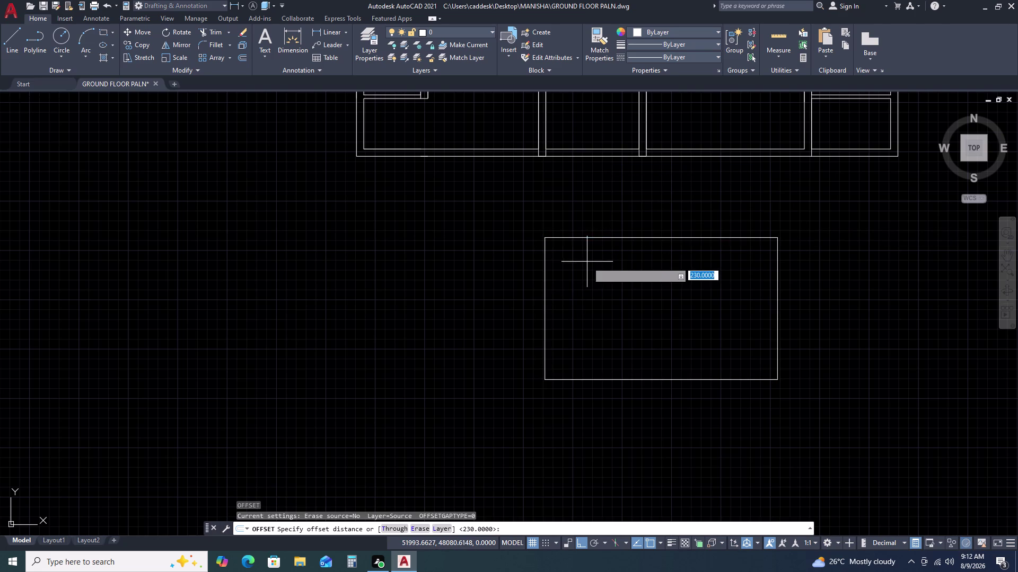
key(2)
key(3)
key(0)
key(space)
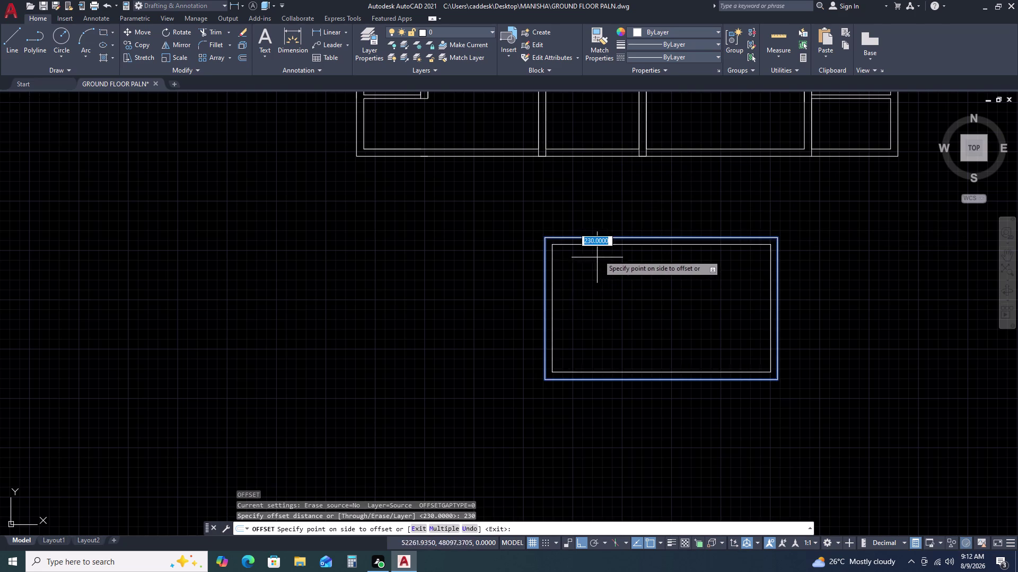
double_click(611, 205)
key(Escape)
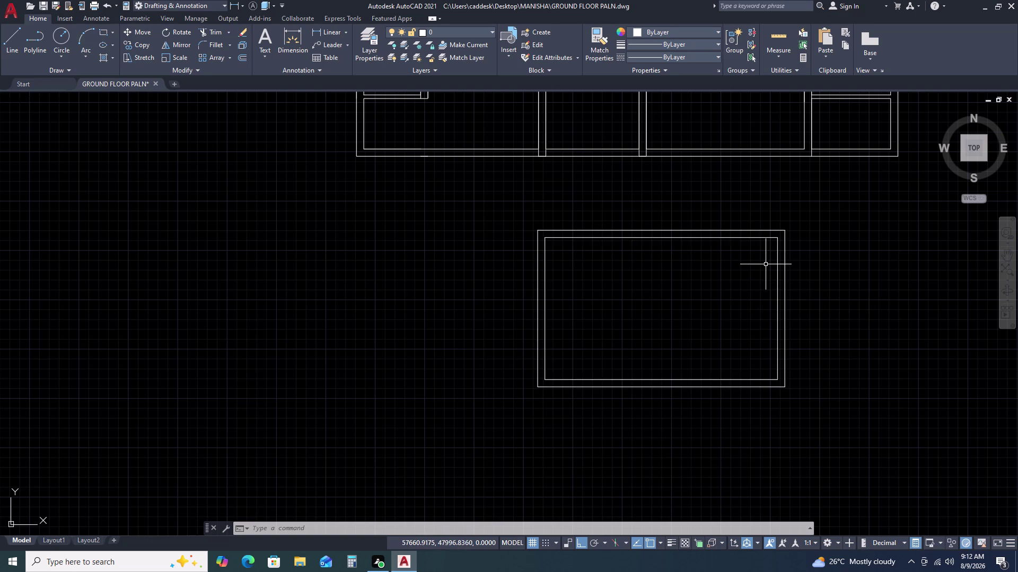
Select the inner and outer room rectangles and move them.
triple_click(803, 205)
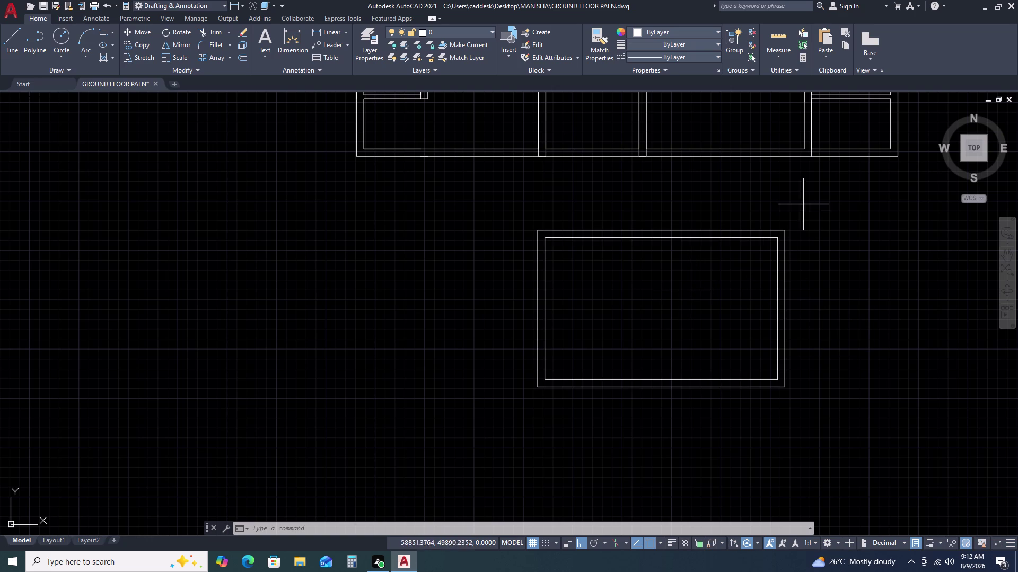
click(699, 273)
triple_click(713, 204)
double_click(712, 206)
click(672, 238)
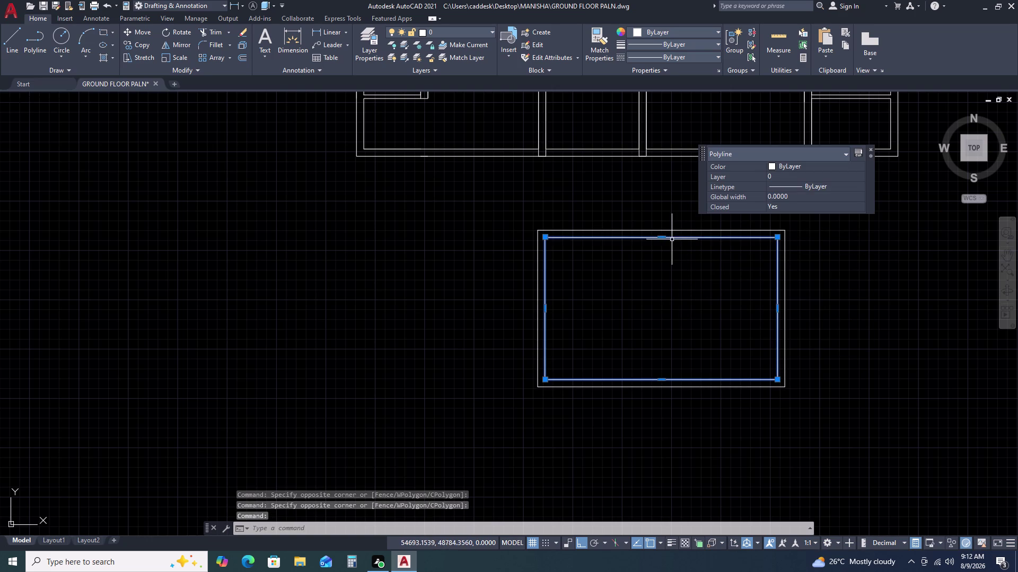
double_click(675, 226)
click(671, 230)
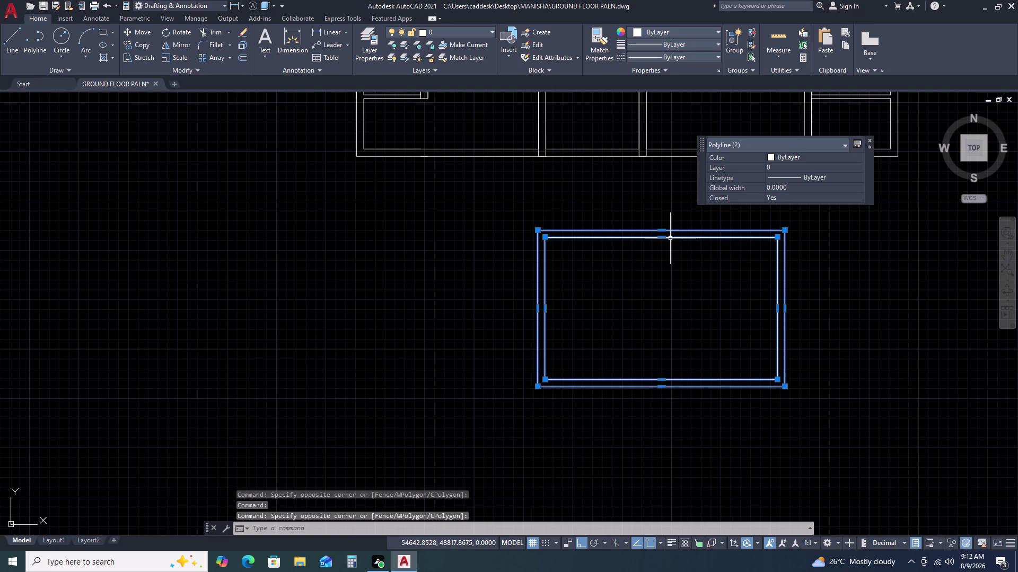
key(m)
key(space)
click(658, 228)
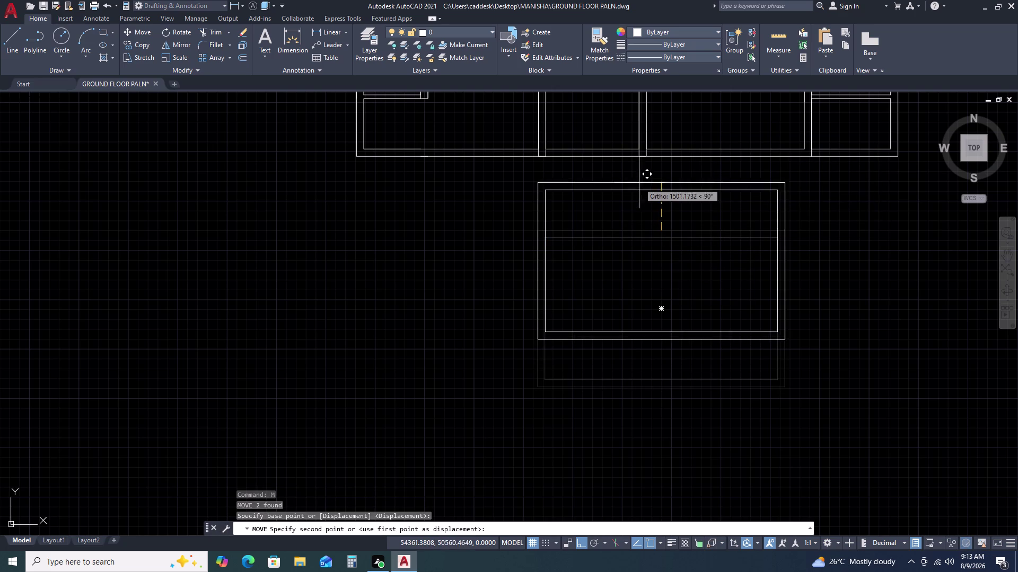
click(635, 210)
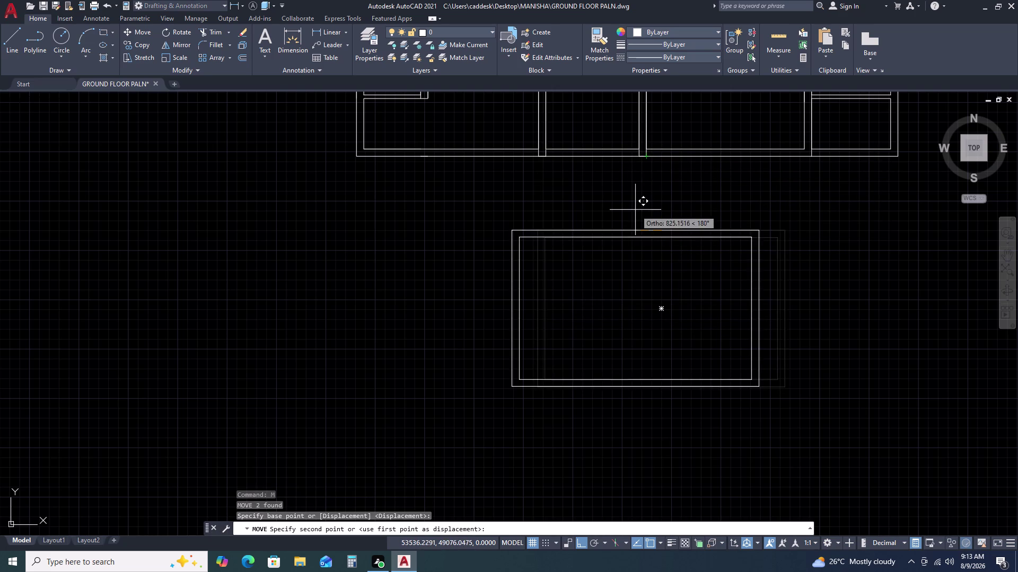
Draw a 17130-long line along the plan's bottom edge.
key(l)
key(space)
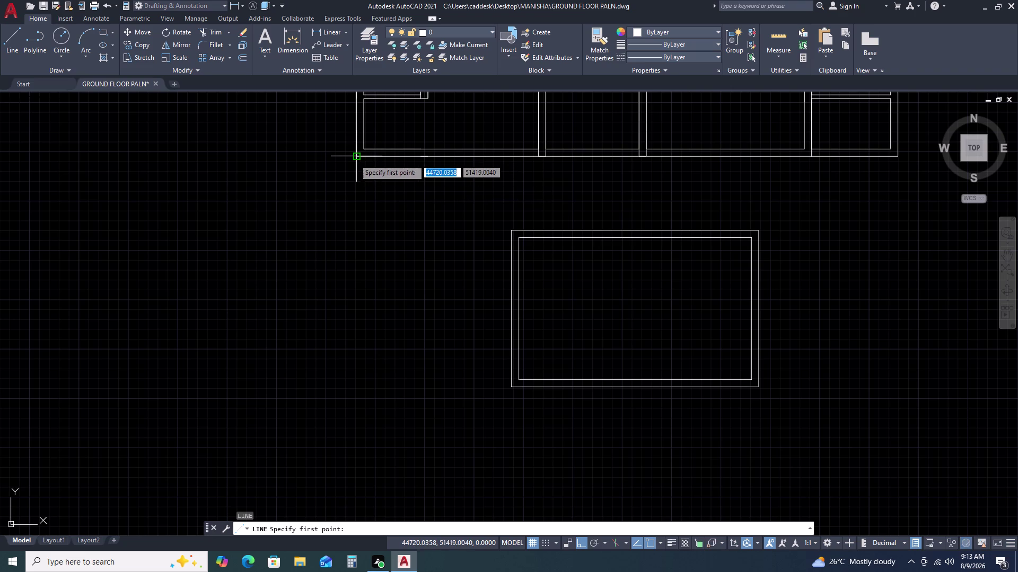
click(360, 156)
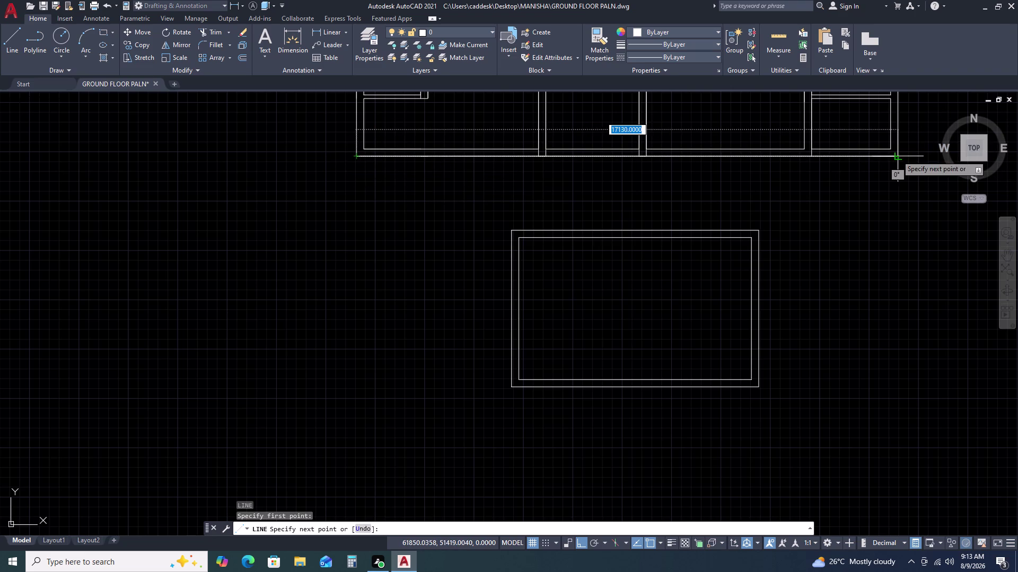
click(895, 157)
key(Escape)
Move the double-walled room up to sit under the plan's bottom edge.
click(811, 268)
click(719, 291)
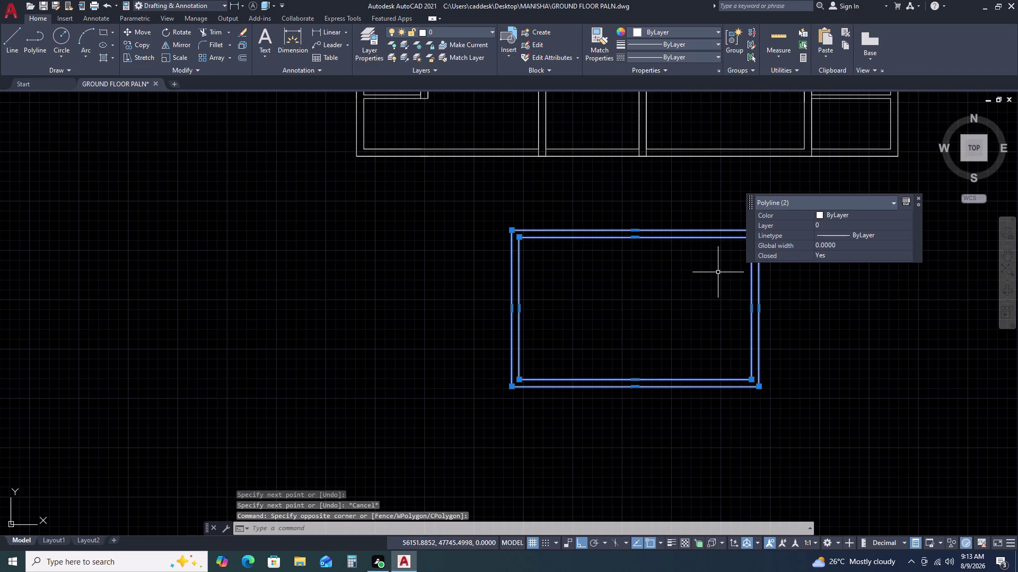
text(M)
key(space)
click(634, 229)
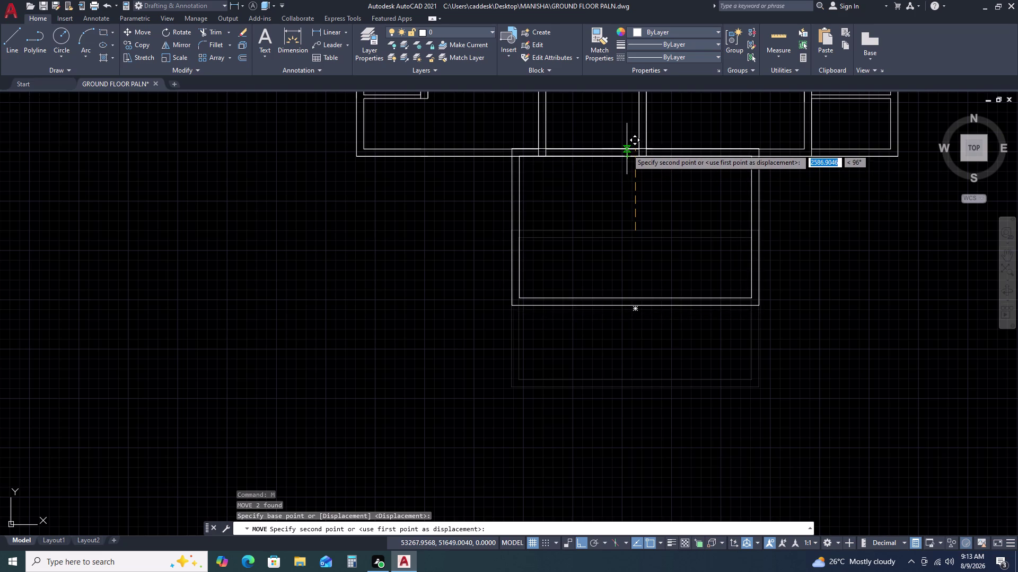
click(627, 148)
key(Escape)
scroll(down, 3)
middle_drag(830, 264, 722, 247)
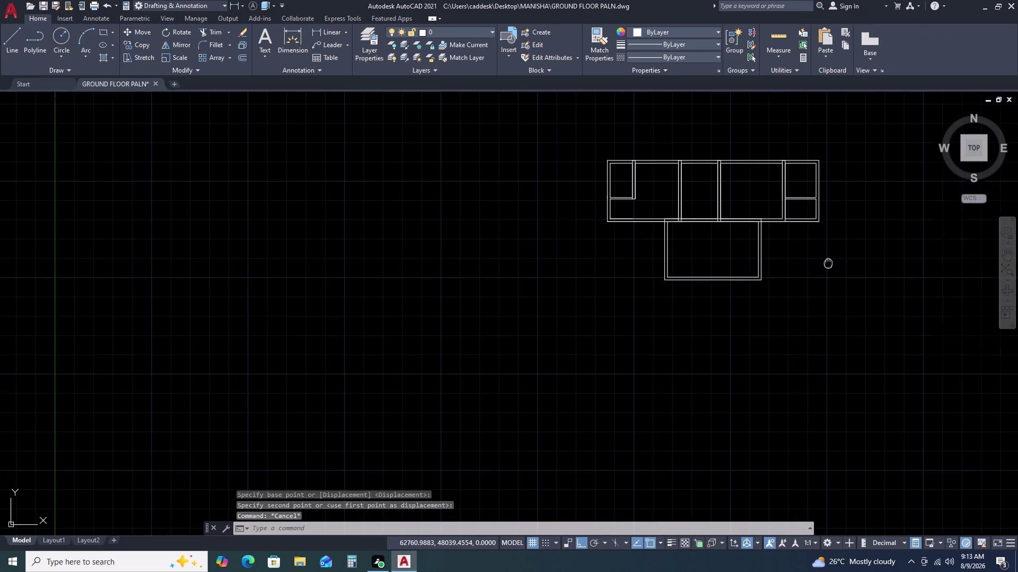
scroll(up, 3)
Offset the long bottom line by 230.
double_click(616, 273)
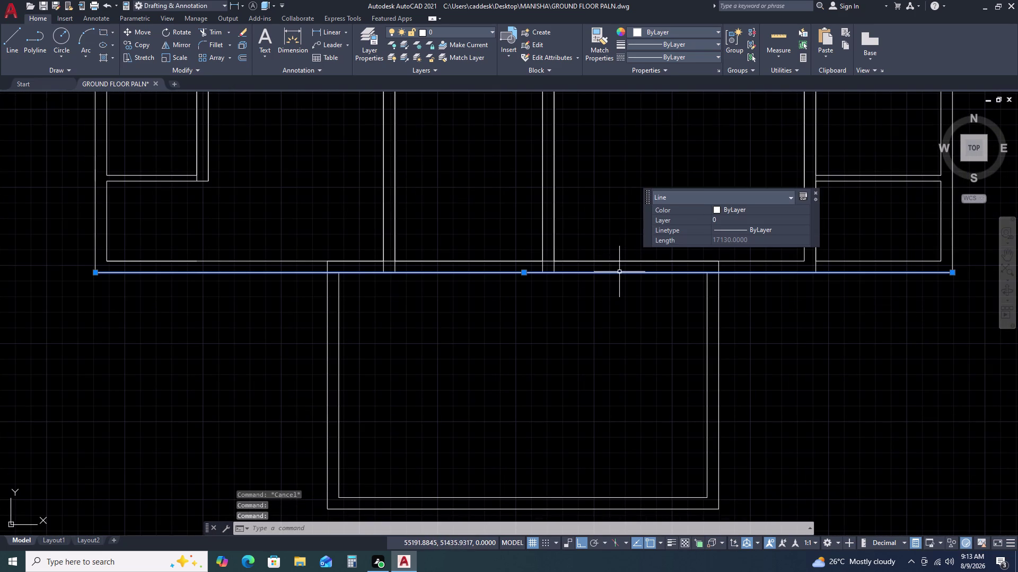
text(O)
key(space)
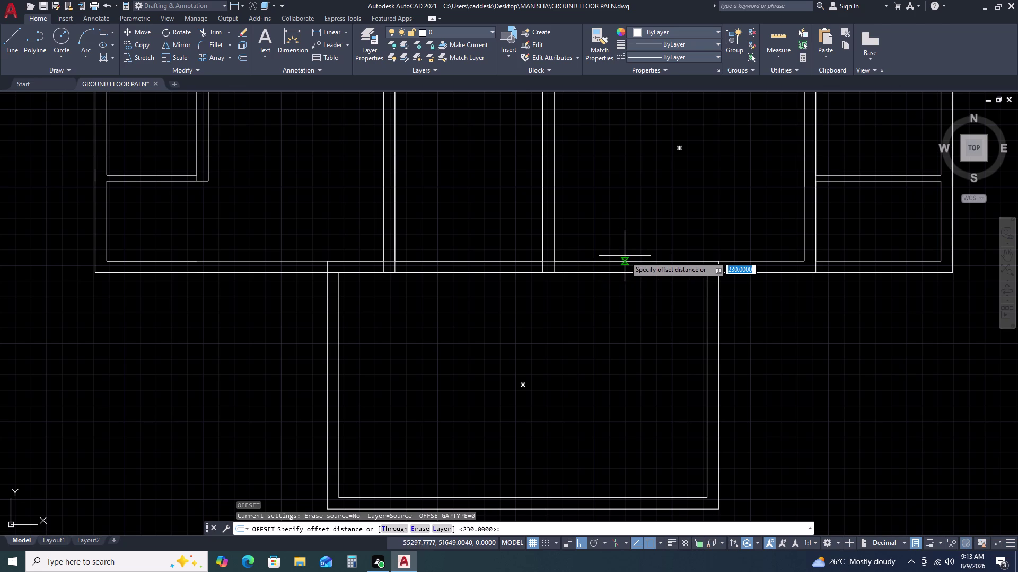
key(2)
key(3)
key(0)
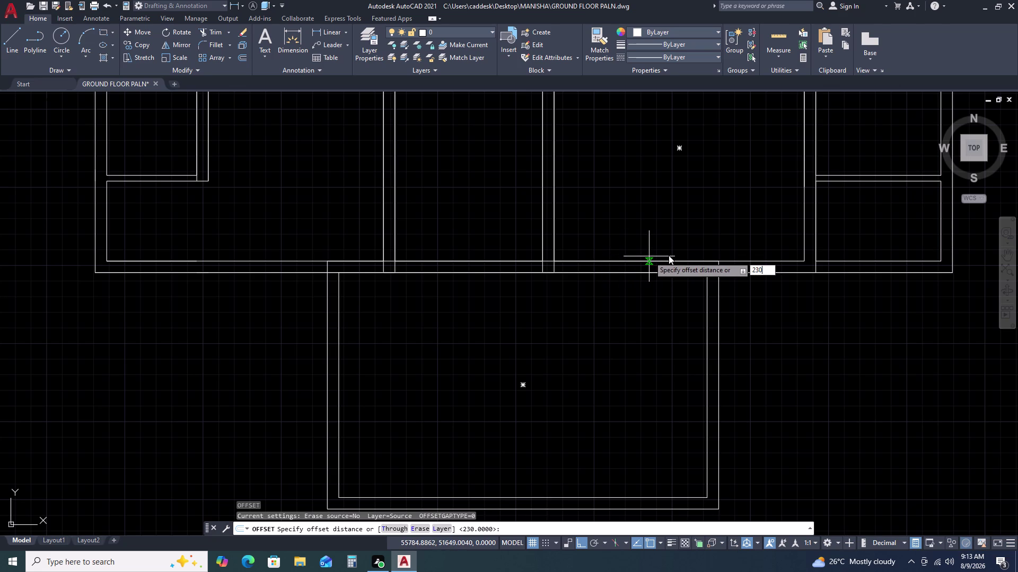
key(space)
click(651, 222)
key(Escape)
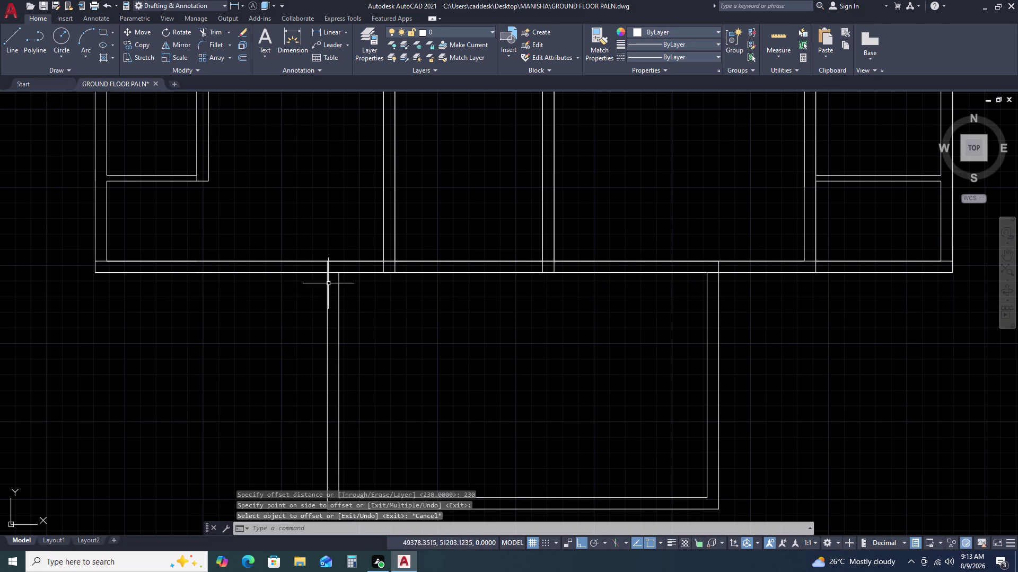
Select the attached room's outlines and cancel a trial move.
double_click(350, 316)
click(310, 326)
key(m)
key(space)
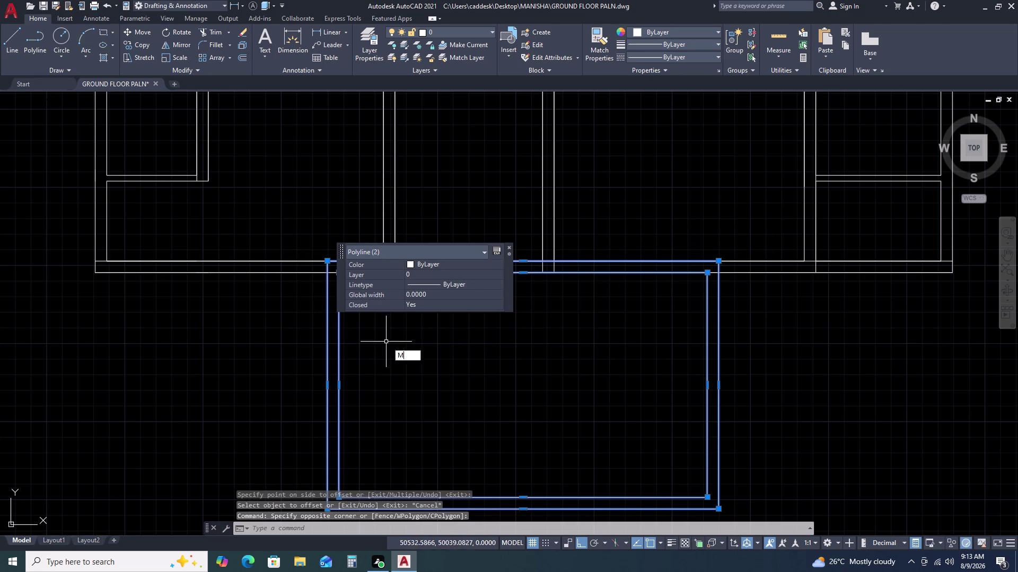
click(526, 262)
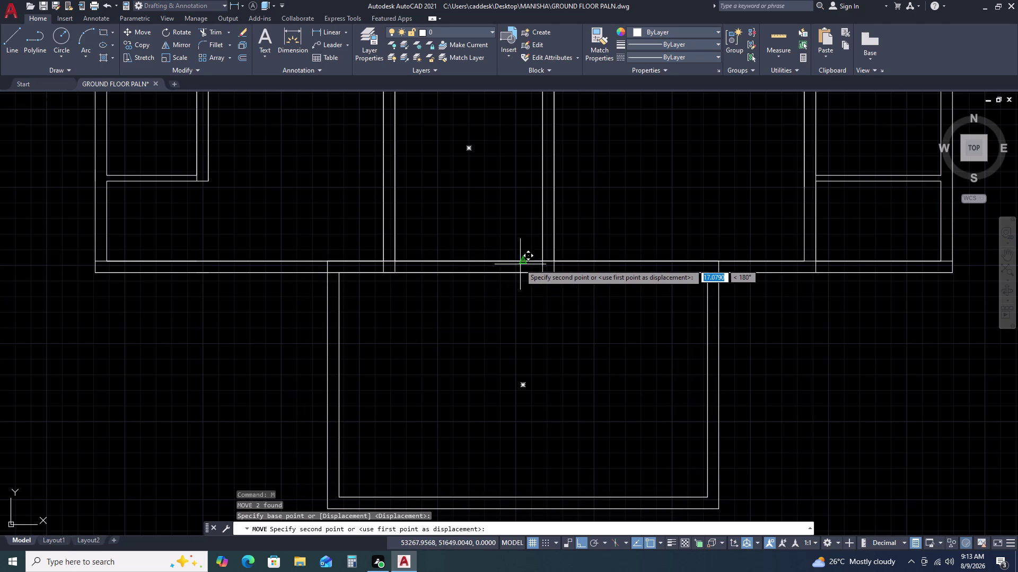
click(521, 261)
key(Escape)
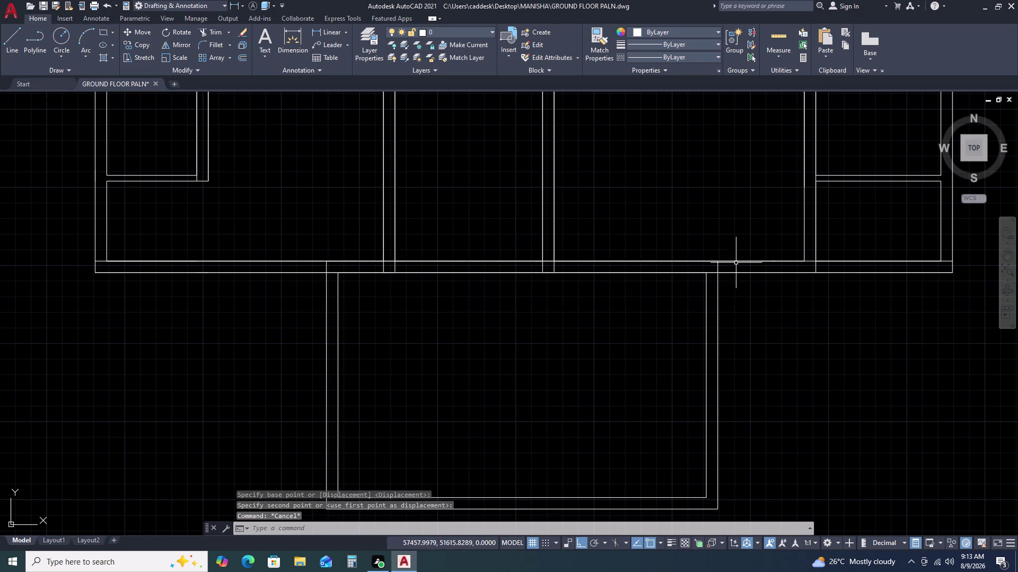
Delete the extra long line and pan to view the whole plan.
click(780, 262)
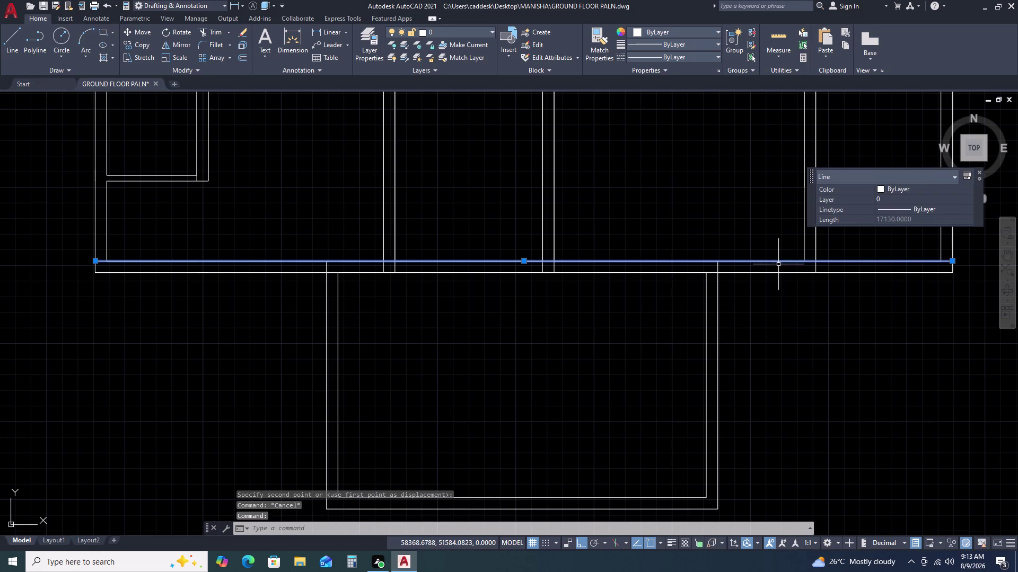
key(Delete)
click(779, 274)
key(Delete)
scroll(down, 3)
middle_drag(689, 336, 556, 247)
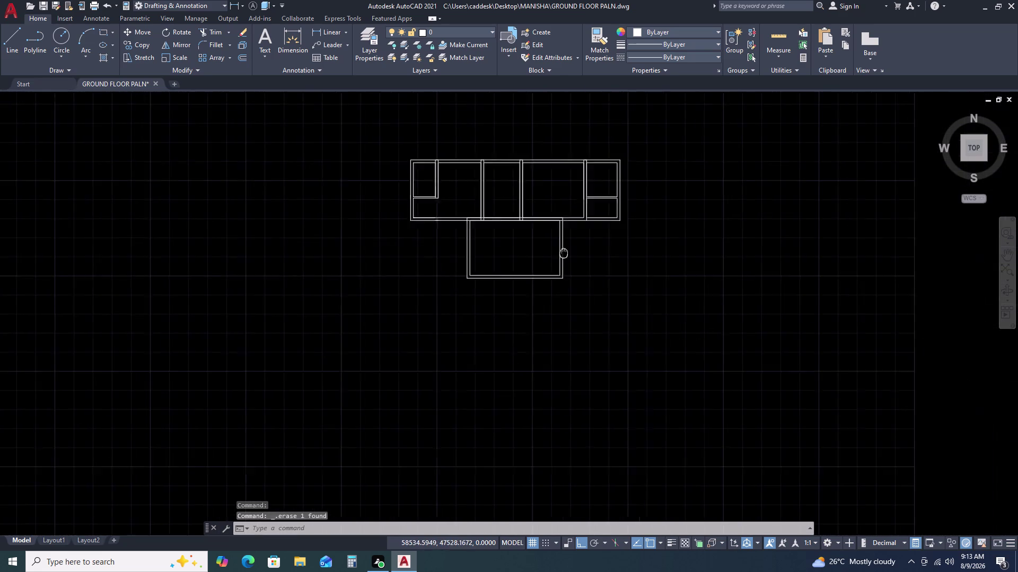
Pan to empty space below the plan and set a rectangle's first corner there.
scroll(up, 3)
middle_drag(668, 331, 670, 253)
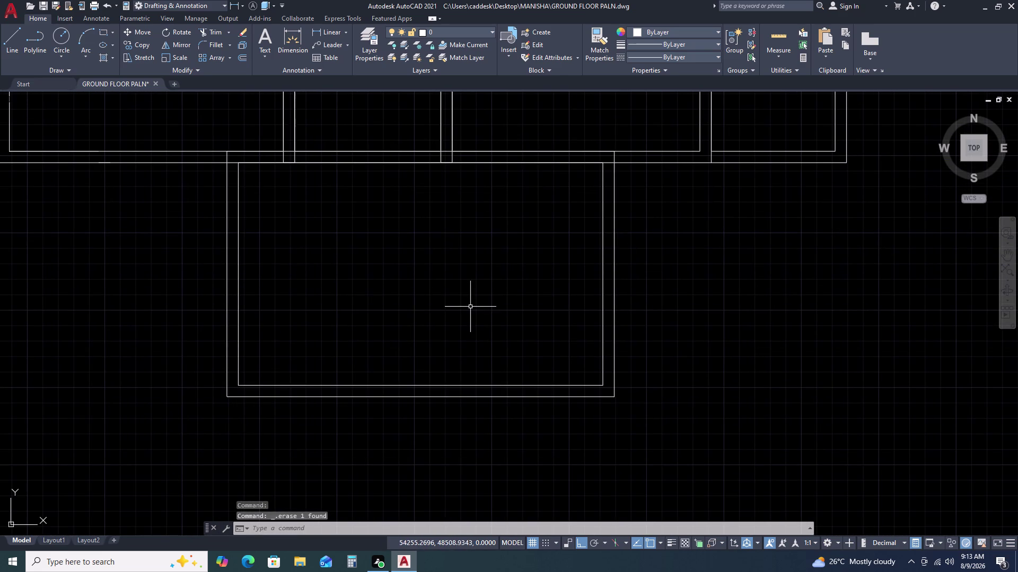
middle_drag(520, 311, 533, 263)
scroll(down, 3)
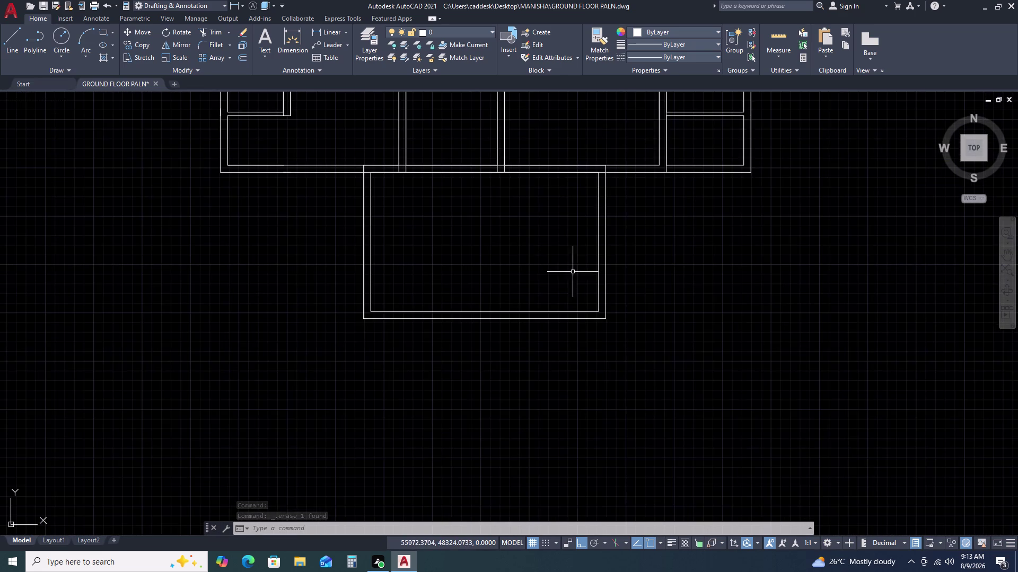
scroll(down, 3)
middle_drag(632, 360, 610, 315)
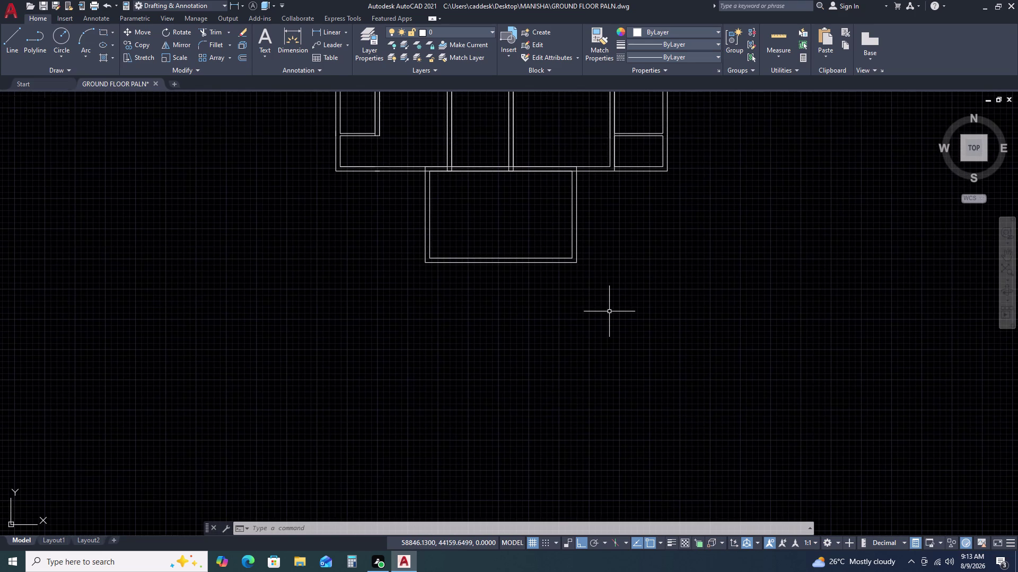
text(RE)
key(c)
key(space)
click(457, 298)
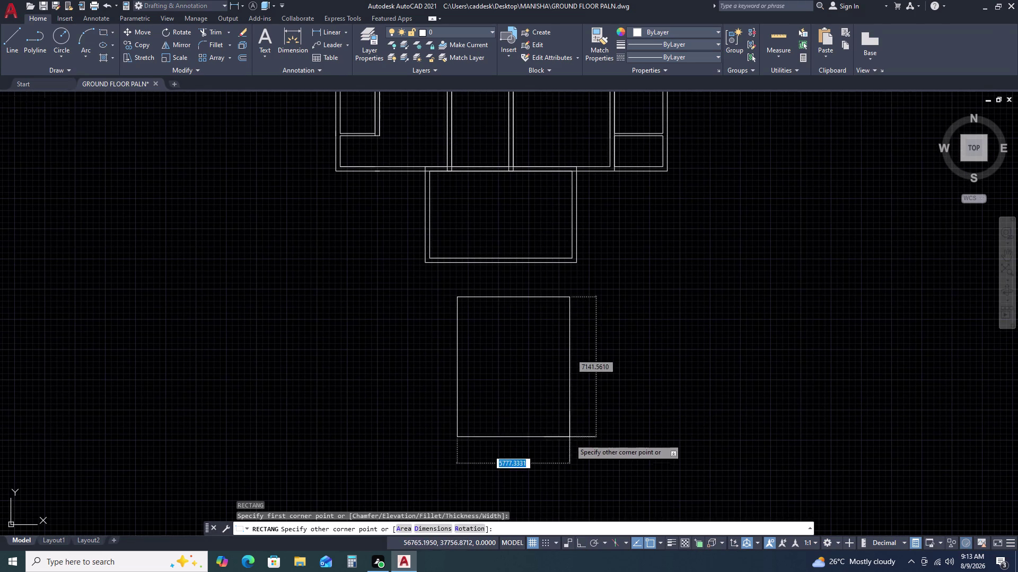
Give the rectangle a 4800 length and 3650 width and place it.
text(D)
key(space)
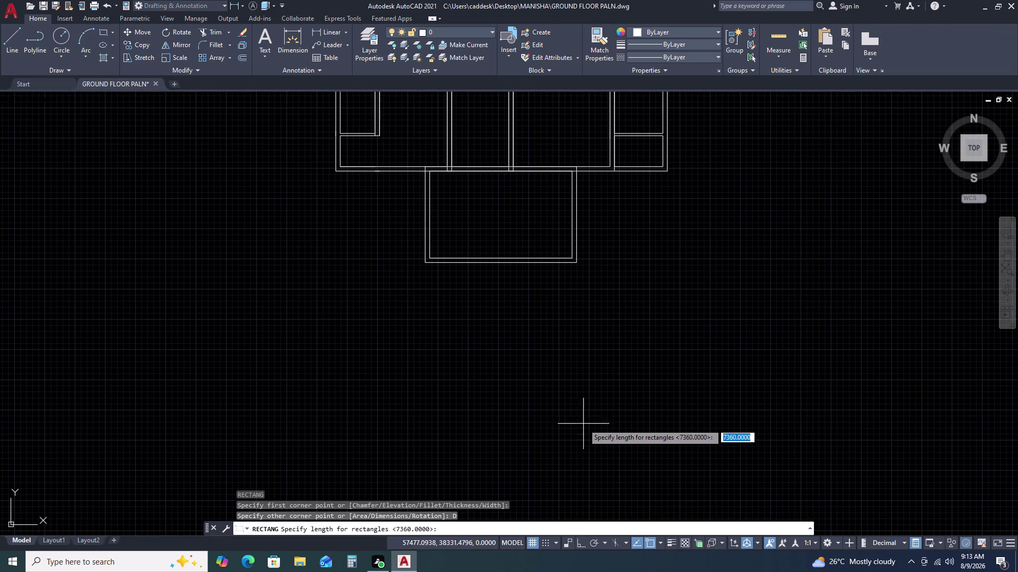
key(4)
text(800)
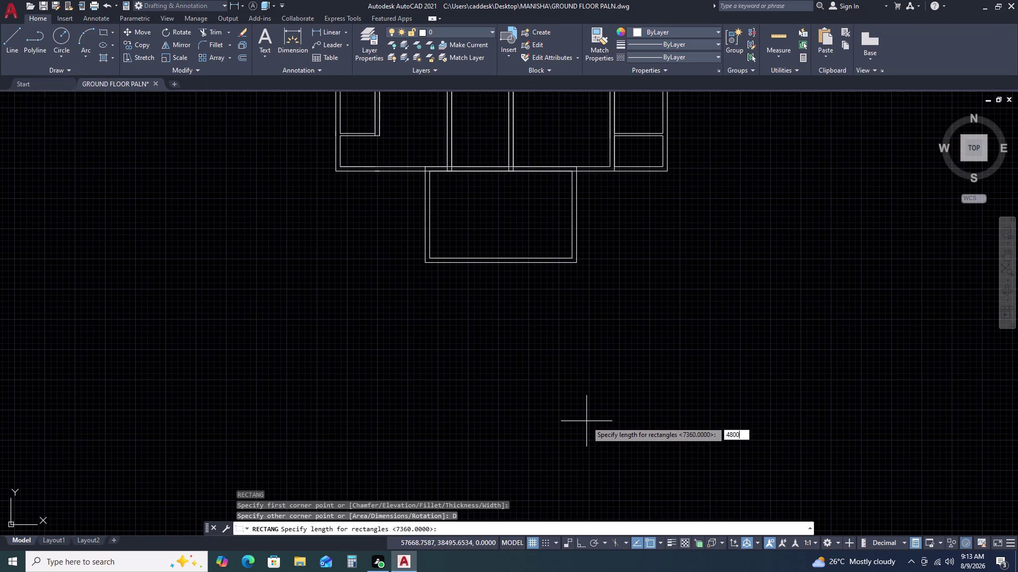
key(space)
key(3)
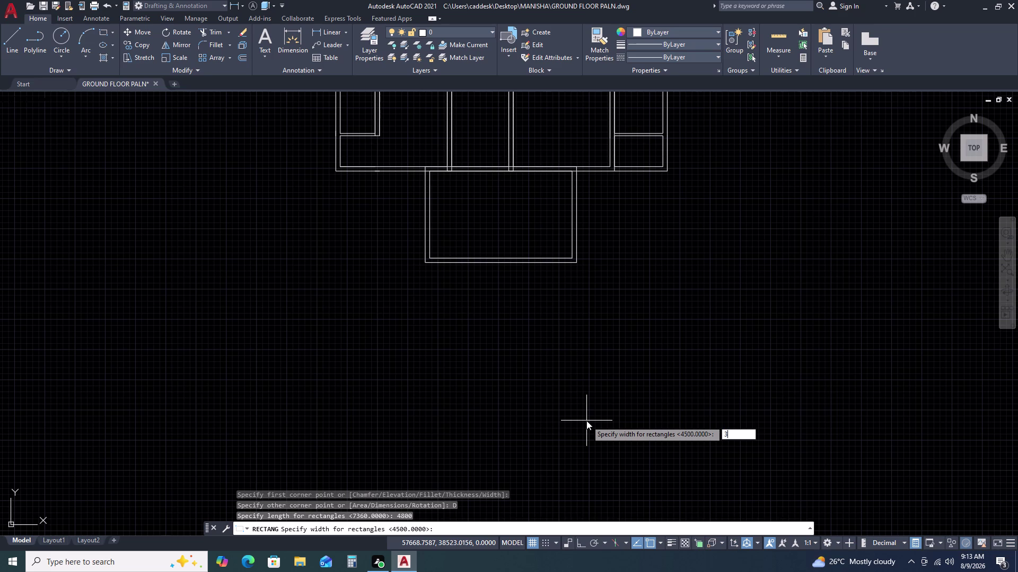
key(6)
text(50)
key(space)
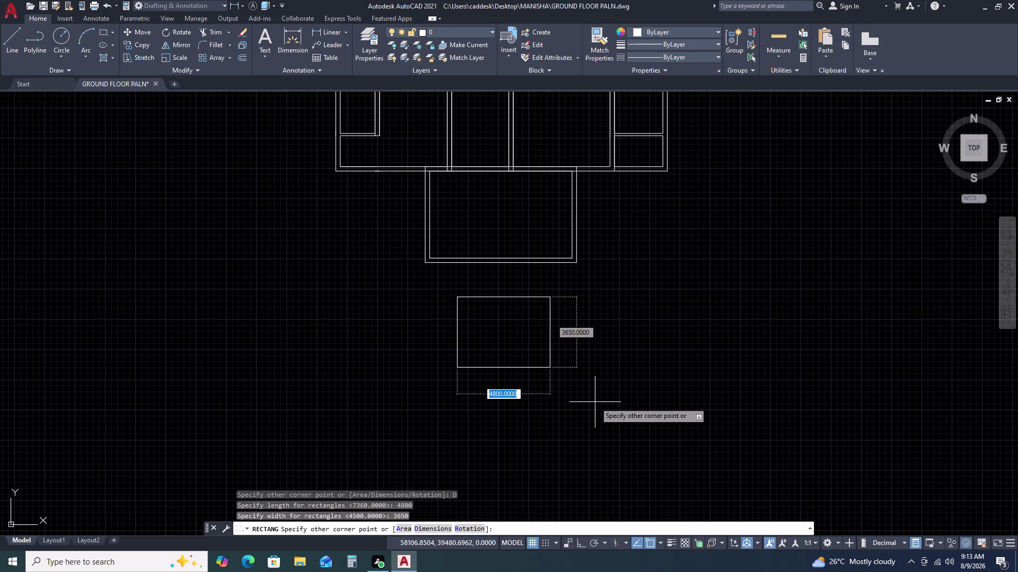
click(595, 402)
double_click(573, 342)
click(541, 355)
Offset the new rectangle 230 outward to form its wall.
click(529, 365)
key(o)
key(space)
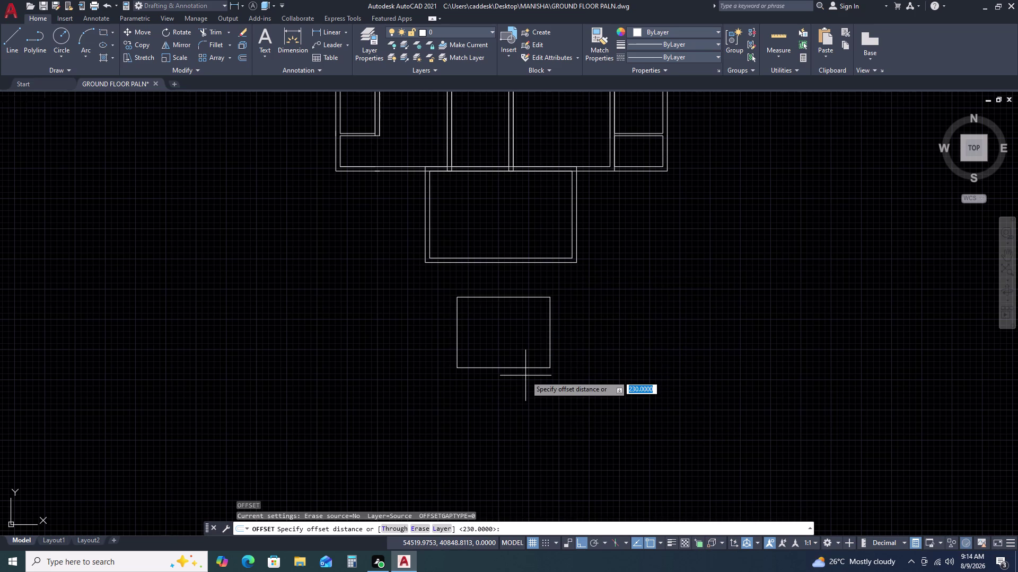
text(230)
key(space)
click(546, 421)
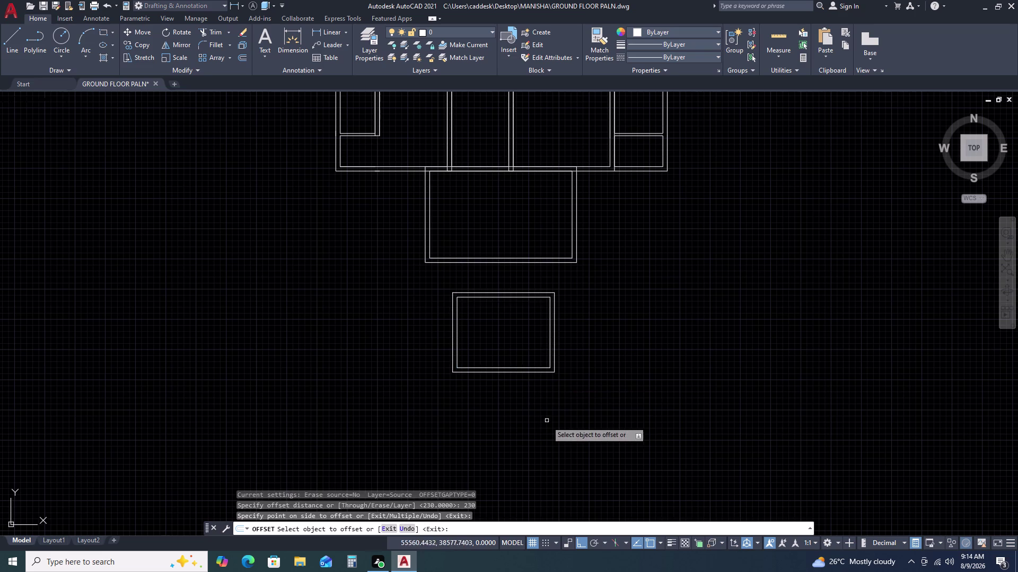
key(Escape)
Move both outlines by their top midpoint to sit beneath the middle room.
double_click(585, 320)
click(539, 353)
click(538, 357)
text(M)
key(space)
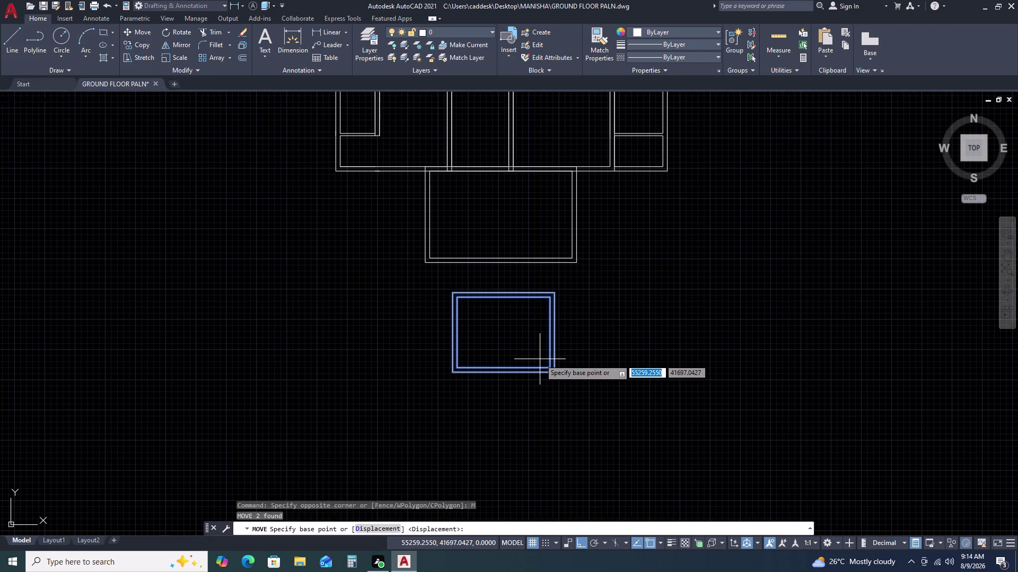
double_click(503, 292)
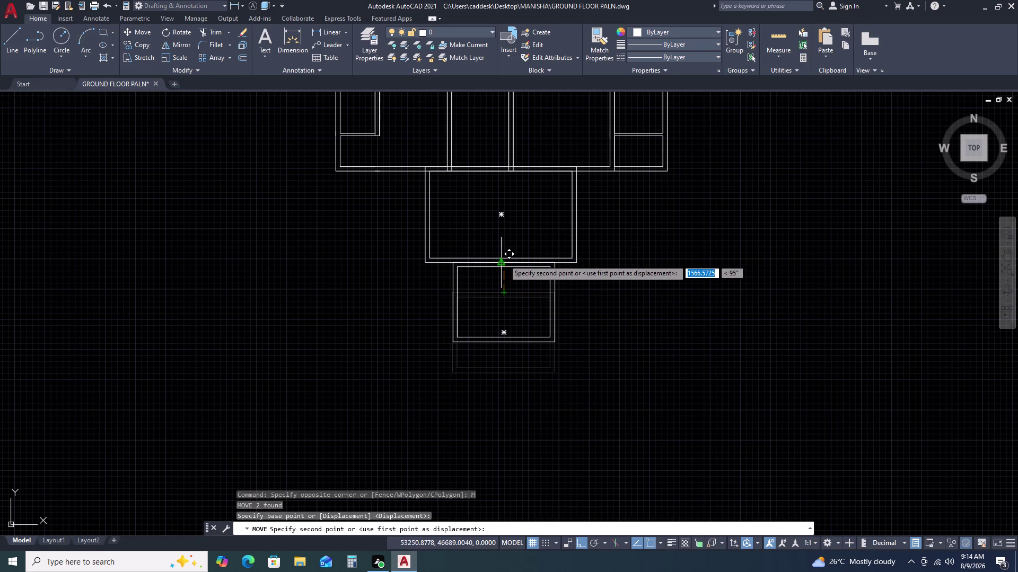
scroll(up, 3)
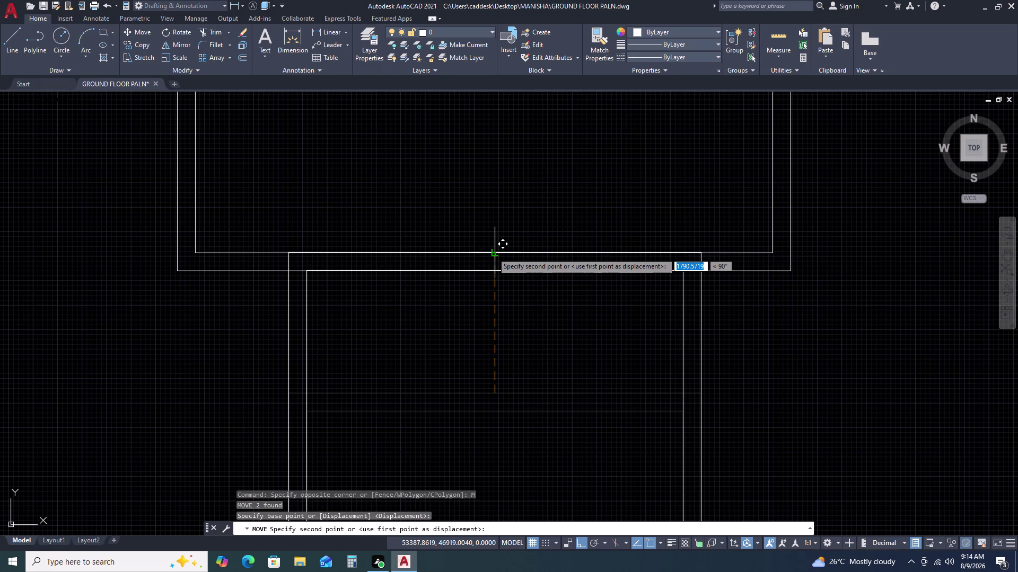
scroll(up, 3)
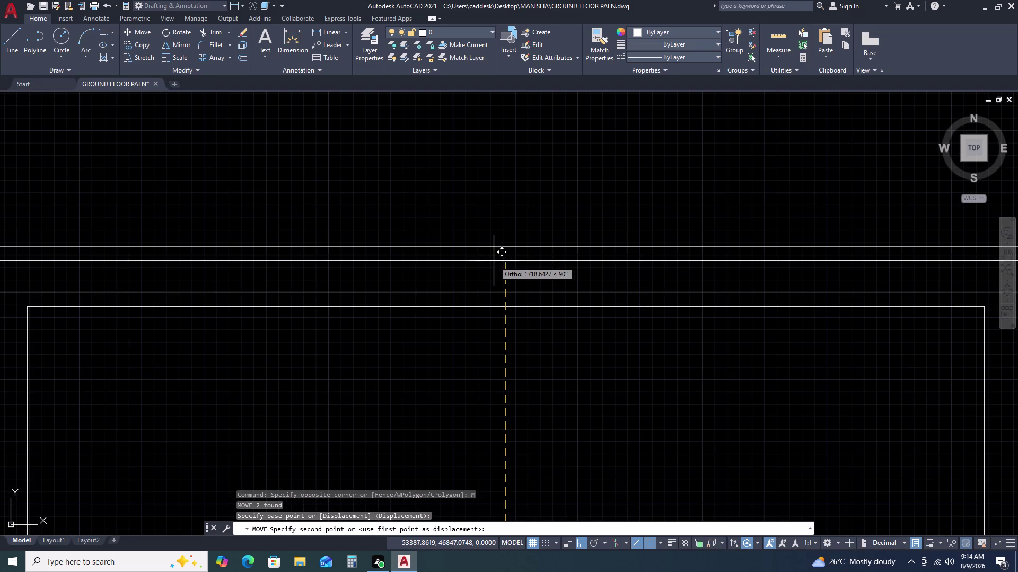
double_click(502, 248)
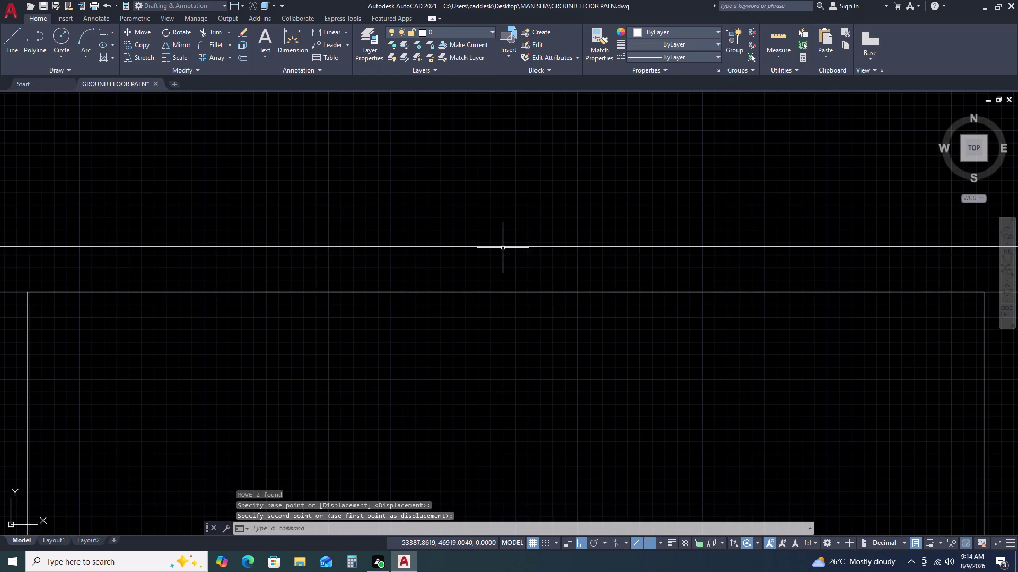
scroll(down, 3)
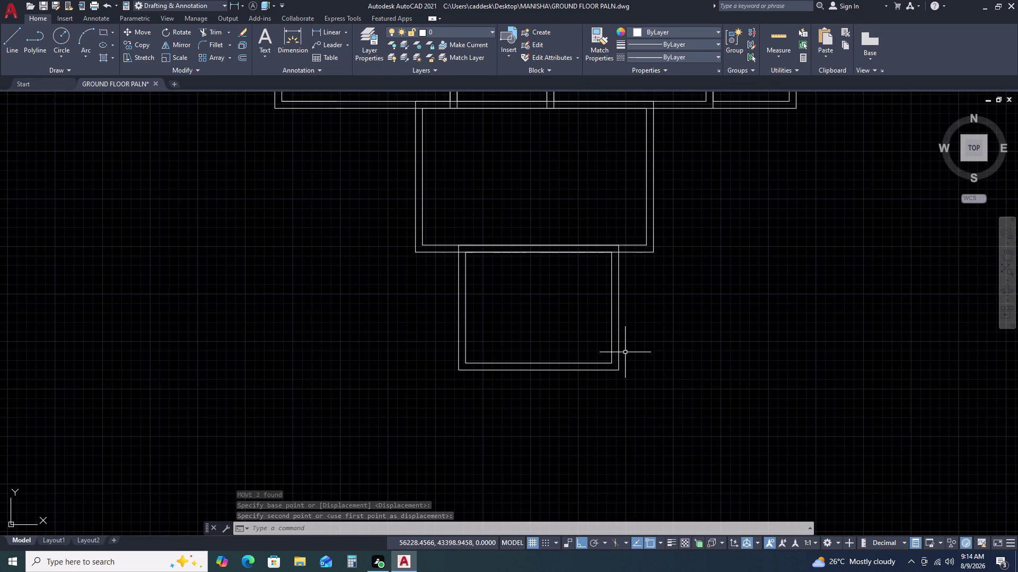
scroll(down, 3)
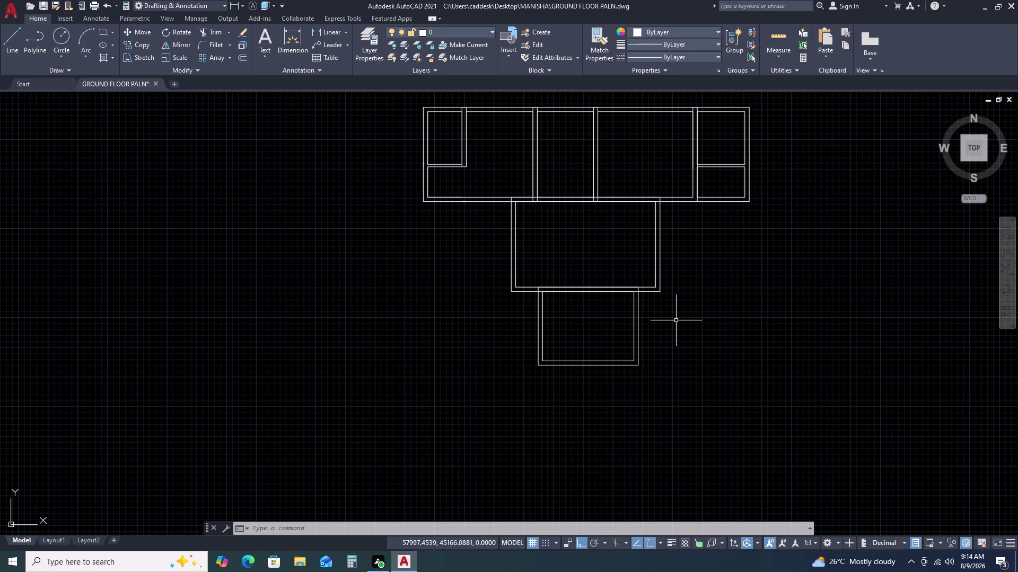
Draw a 4200 by 3500 rectangle to the right of the plan.
text(RE)
key(c)
key(space)
click(708, 277)
text(D)
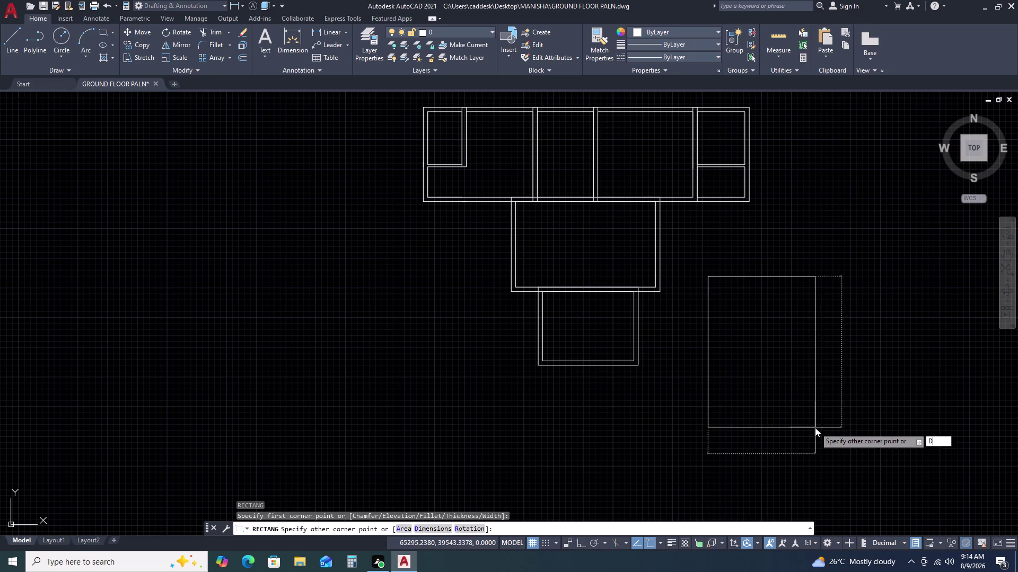
key(space)
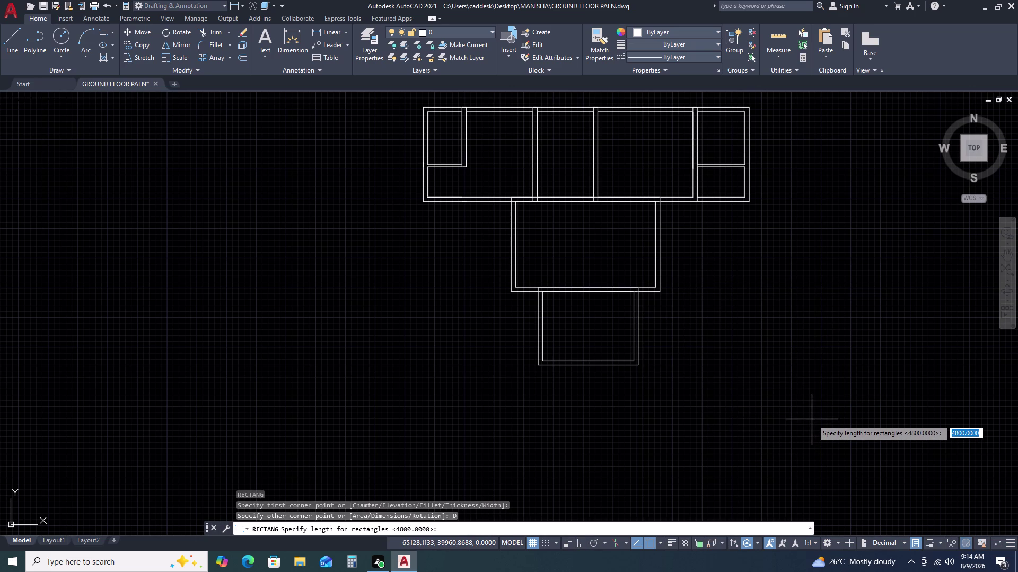
text(4200)
key(space)
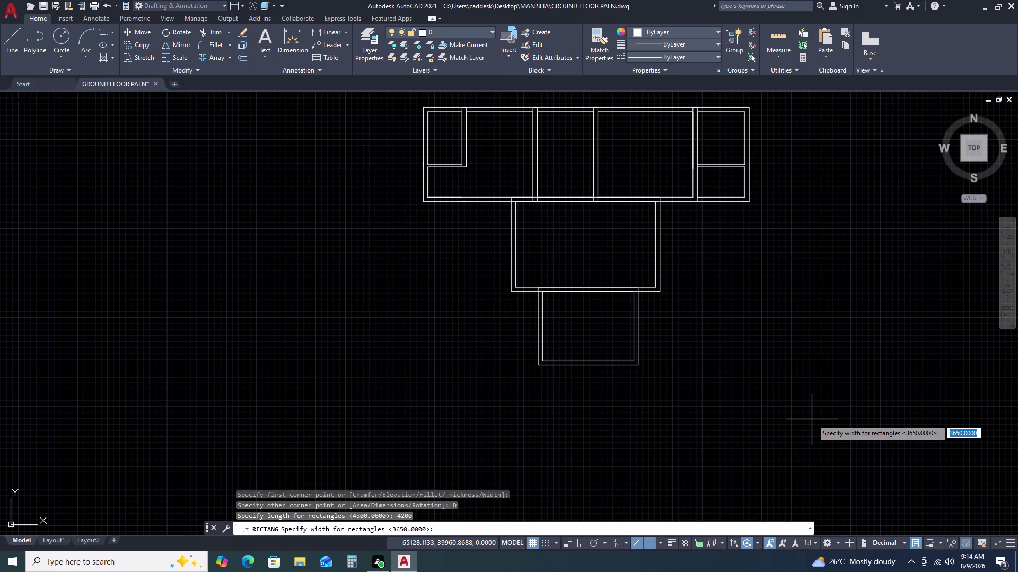
text(3500)
key(space)
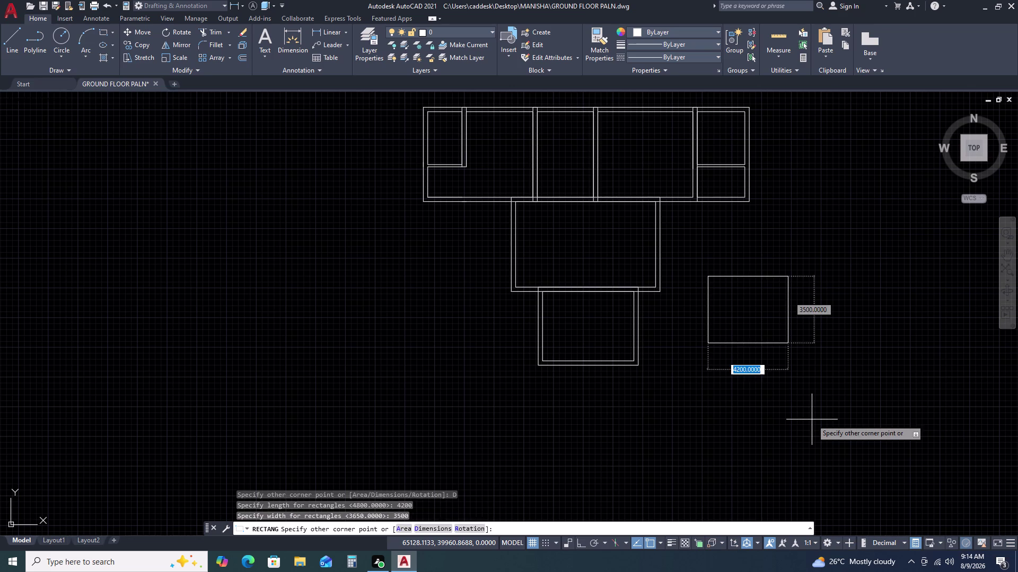
click(812, 420)
click(815, 420)
click(737, 268)
Offset the rectangle 230 outward, then select both outlines for moving.
key(o)
key(space)
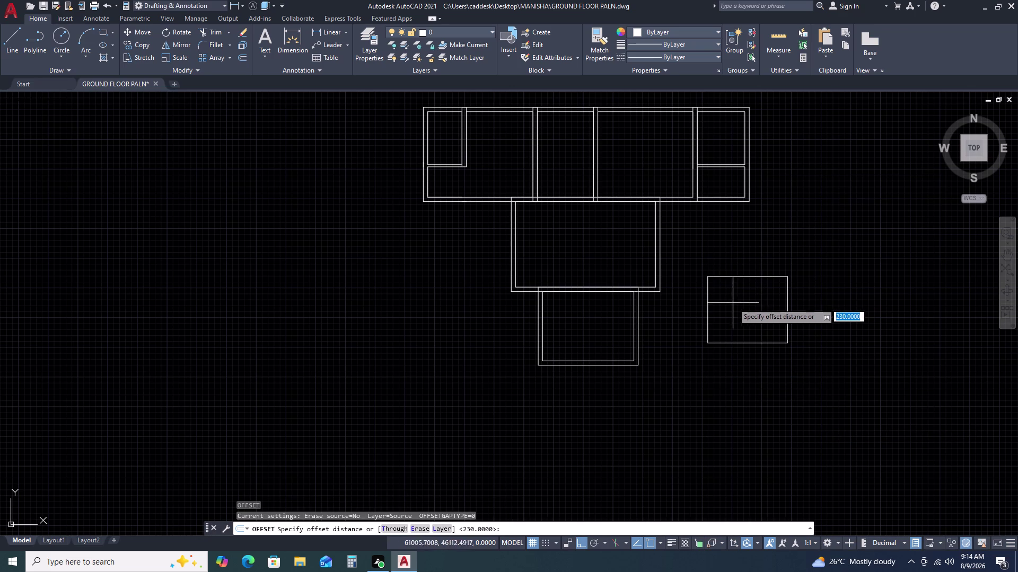
text(230)
key(space)
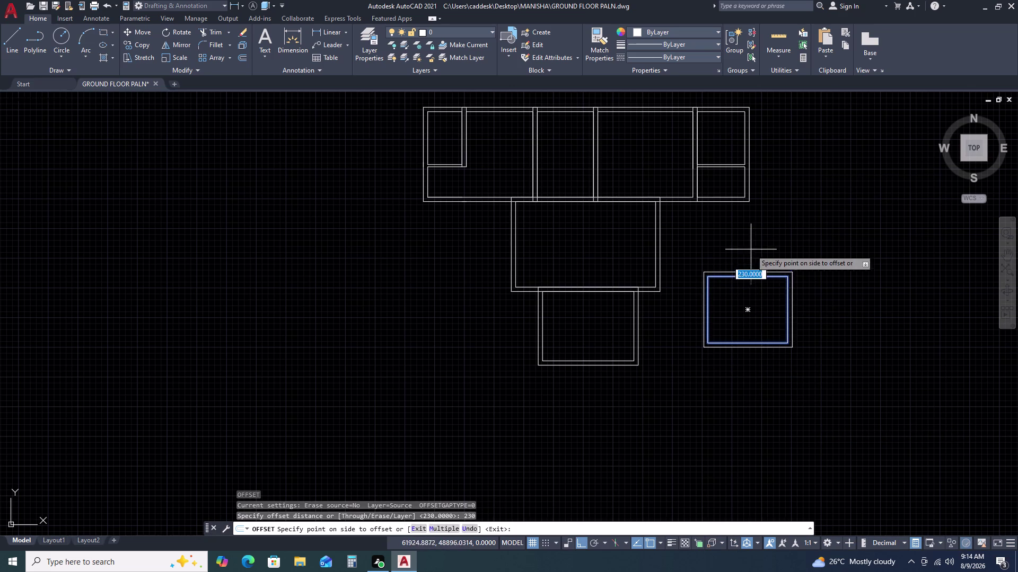
click(752, 248)
key(Escape)
click(773, 293)
drag(754, 374, 732, 361)
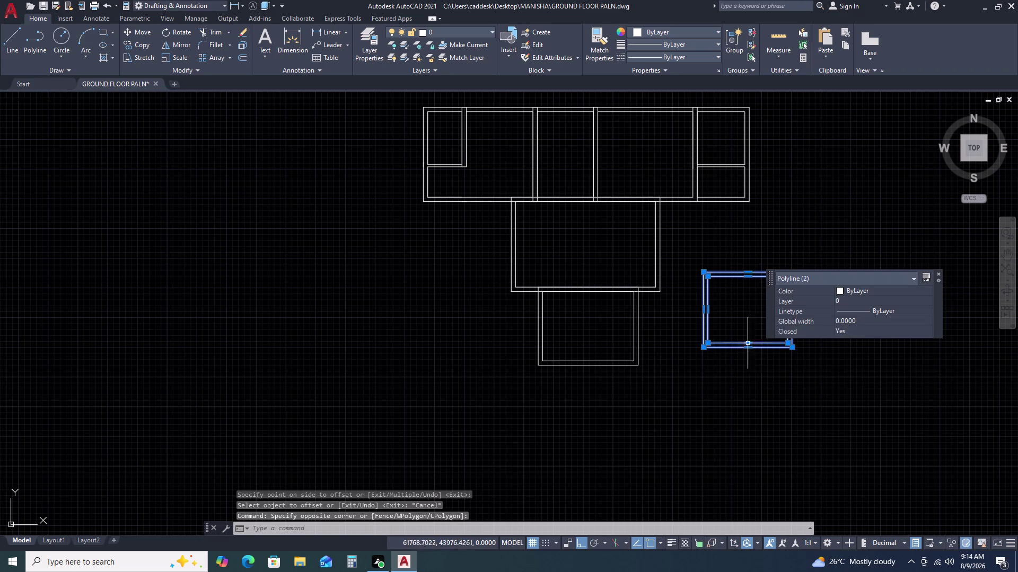
text(M)
key(space)
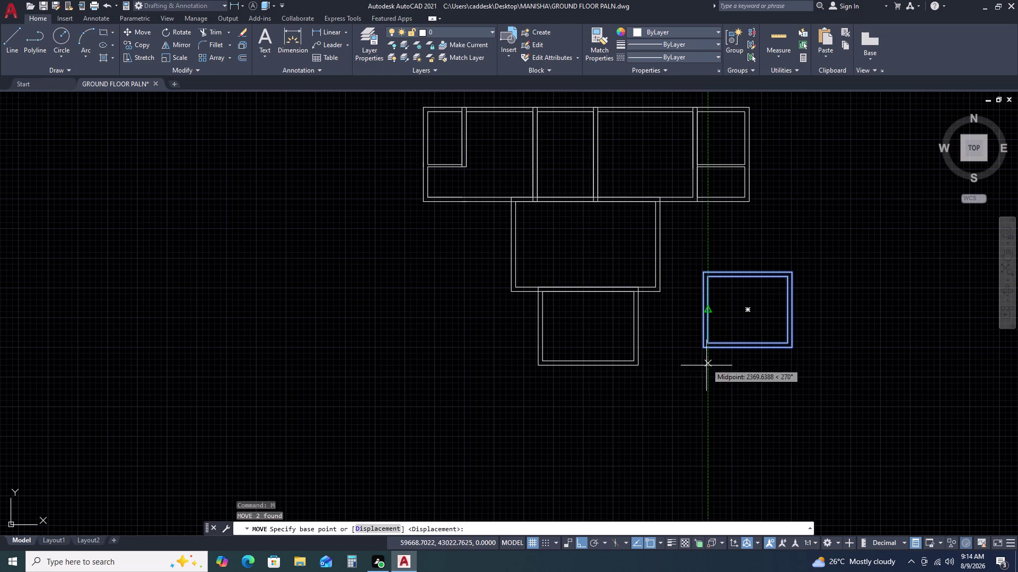
Try moving the room from a wall base point with Ortho off, then cancel.
click(704, 348)
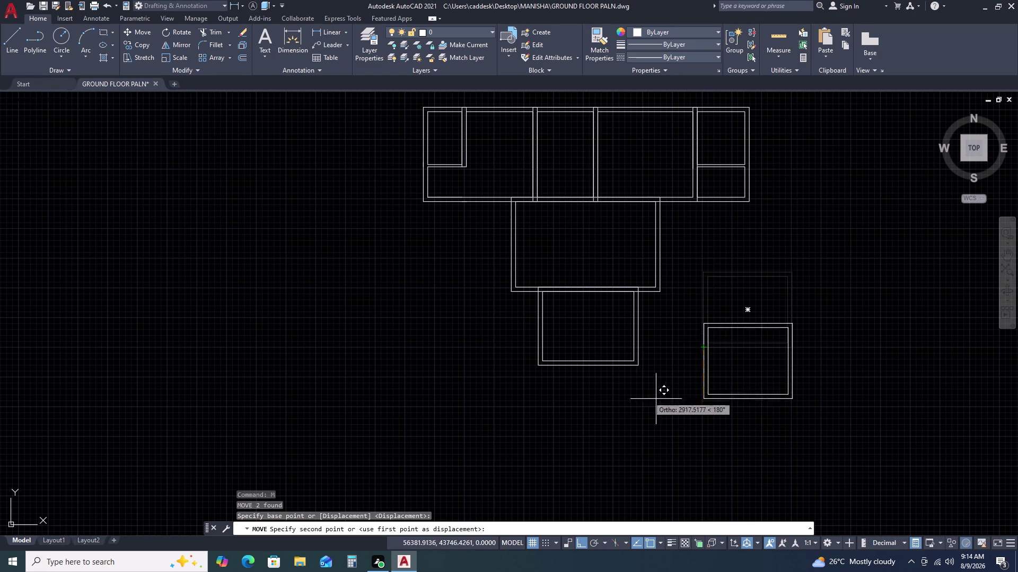
key(F8)
scroll(up, 3)
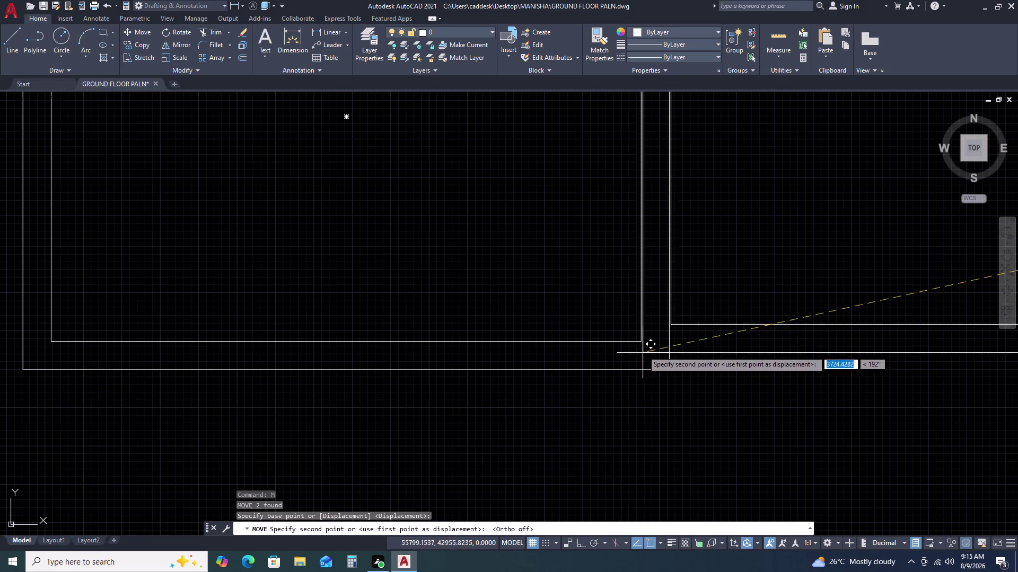
click(738, 396)
key(Escape)
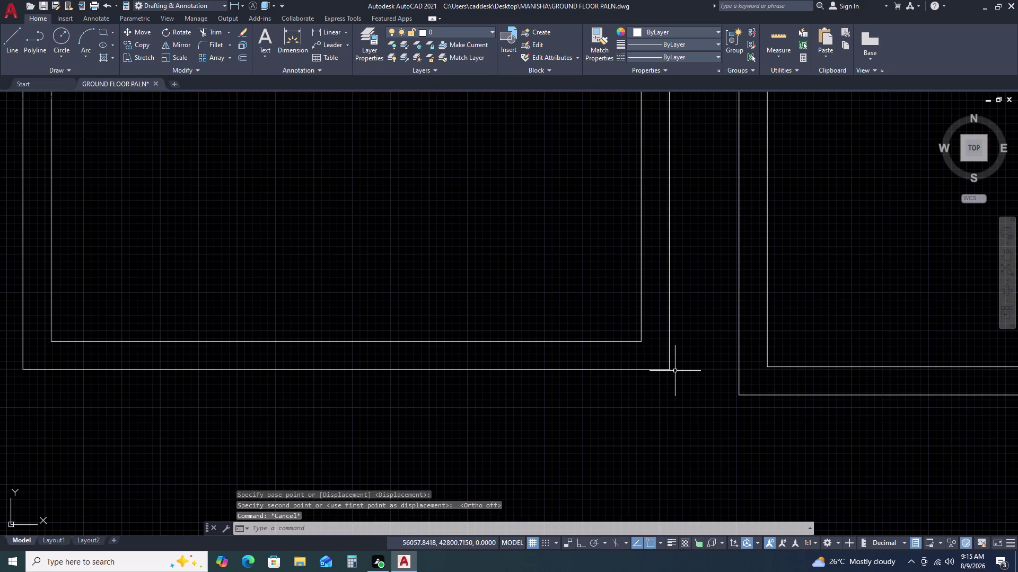
Start a line at the bottom room's wall corner, then cancel it.
text(L)
key(space)
double_click(643, 343)
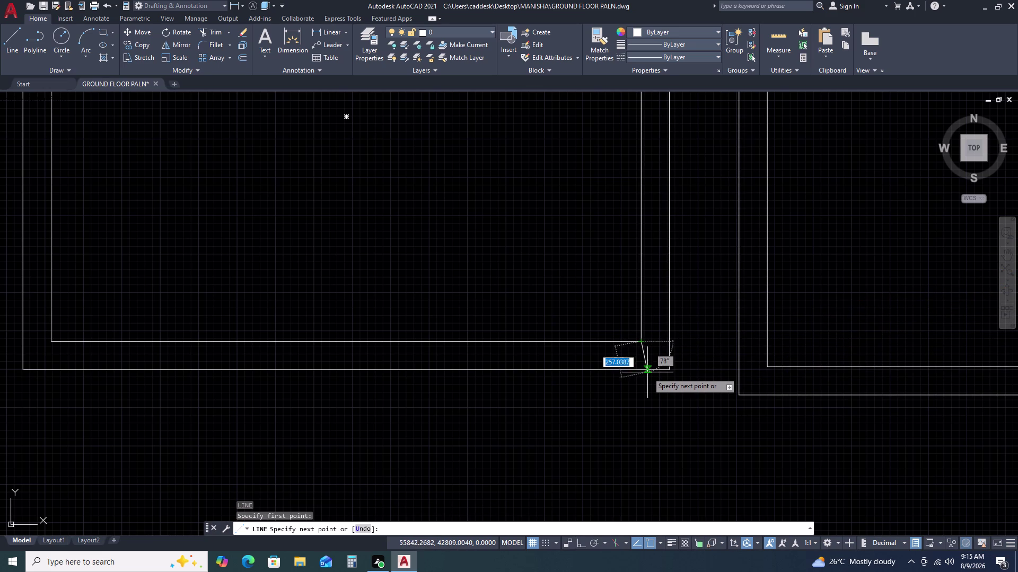
key(F8)
click(643, 370)
key(Escape)
click(856, 246)
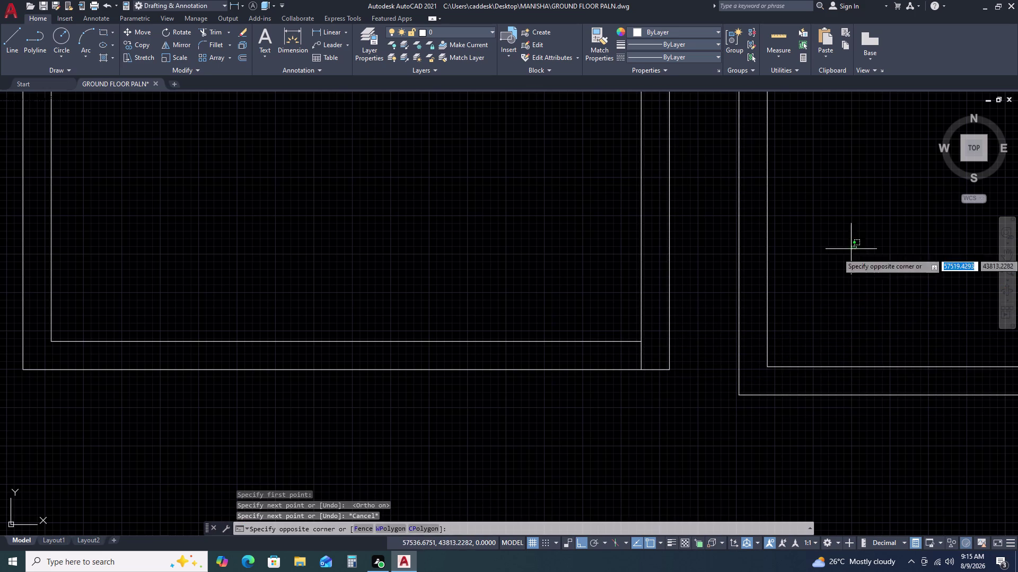
Select the new room's outlines and begin moving them from a corner.
click(697, 423)
drag(702, 416, 722, 386)
text(M)
key(space)
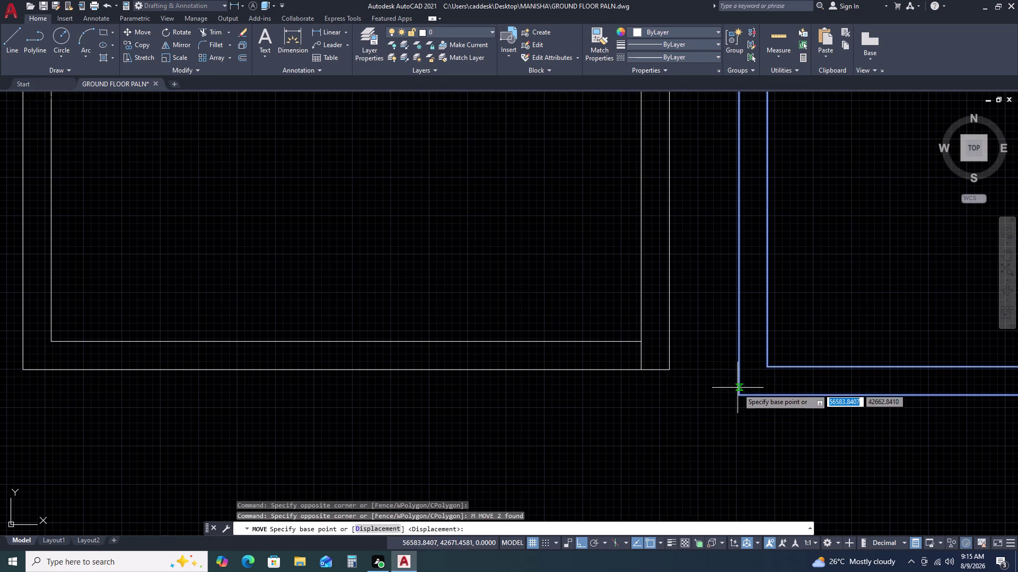
click(740, 394)
drag(739, 396, 730, 400)
drag(812, 308, 787, 342)
Move both outlines by the outer corner onto the bottom room's wall corner.
click(718, 407)
drag(718, 406, 727, 407)
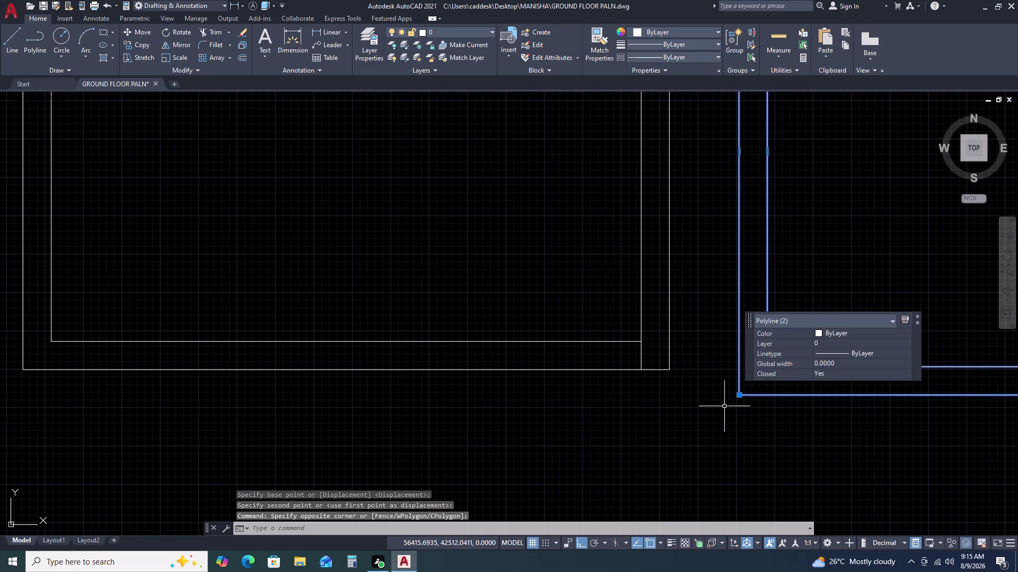
text(M)
key(space)
click(741, 396)
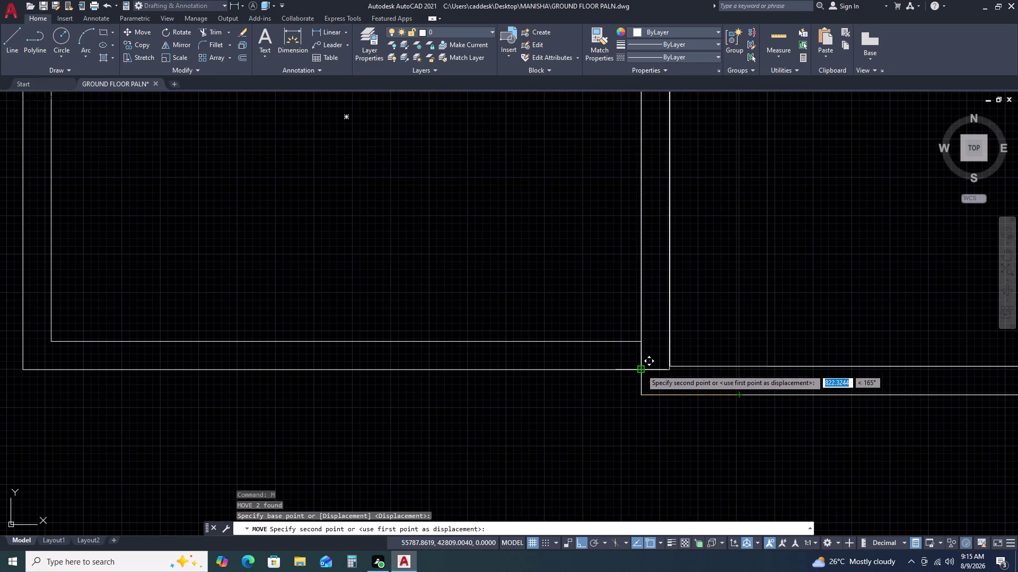
double_click(641, 370)
scroll(down, 3)
middle_drag(811, 354, 703, 351)
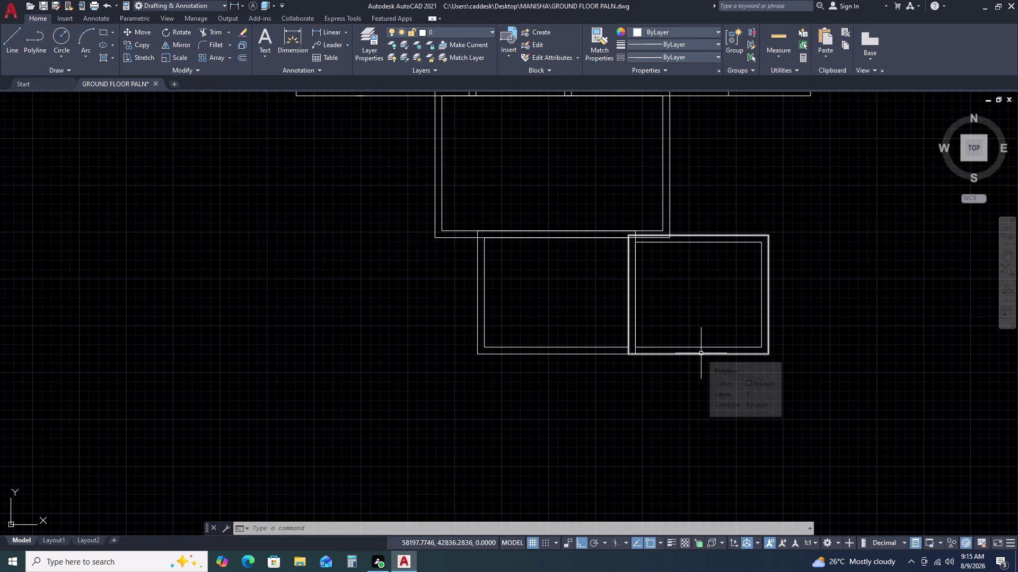
scroll(up, 3)
scroll(down, 3)
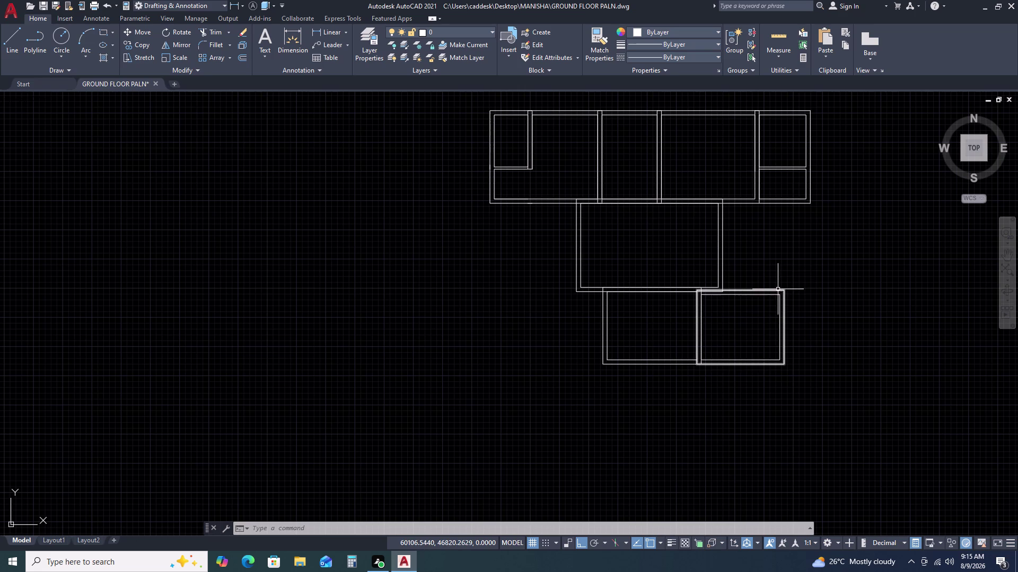
Select both polyline outlines of the 4200 by 3500 room.
text(RE)
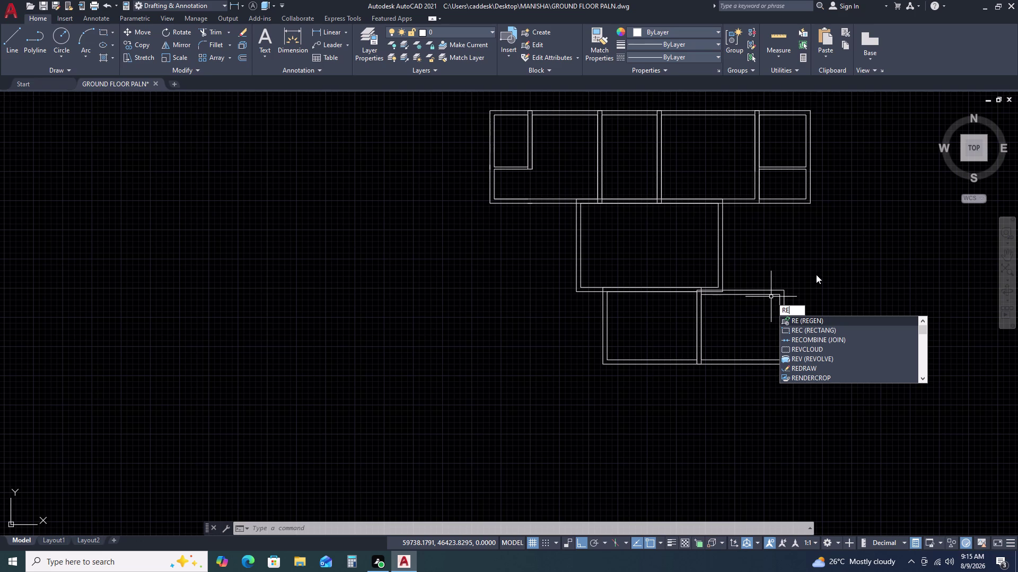
scroll(up, 3)
middle_drag(758, 291, 718, 207)
key(Escape)
drag(877, 333, 866, 334)
click(700, 416)
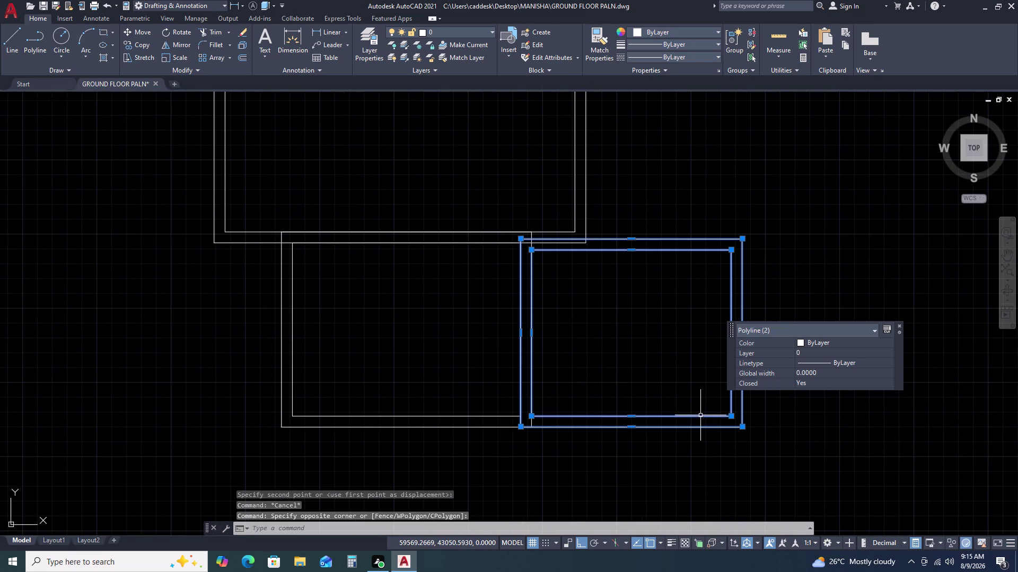
Move the room right, clear of the plan, and regenerate the display.
text(M)
key(space)
click(705, 412)
scroll(down, 3)
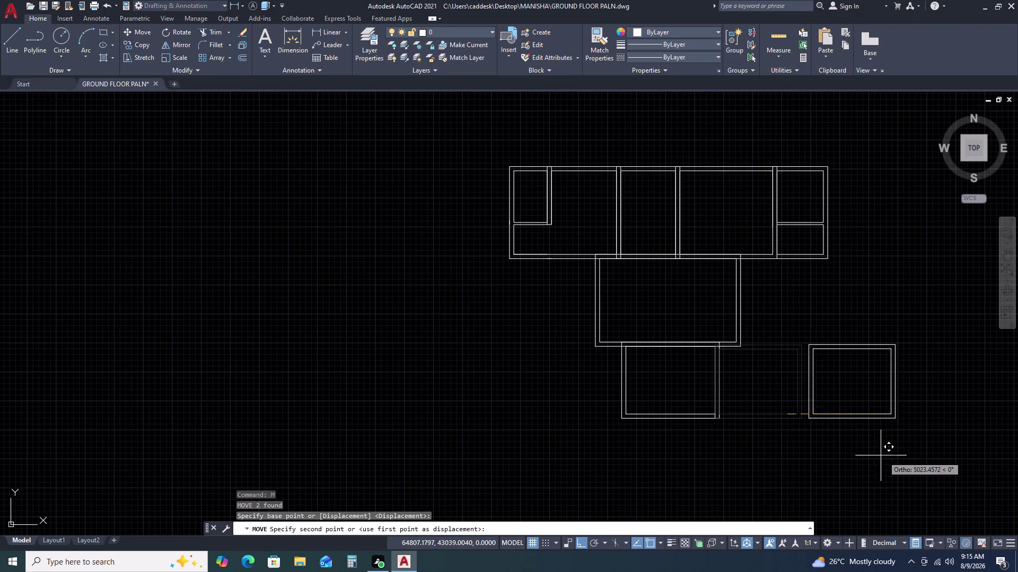
click(916, 450)
key(r)
key(e)
key(space)
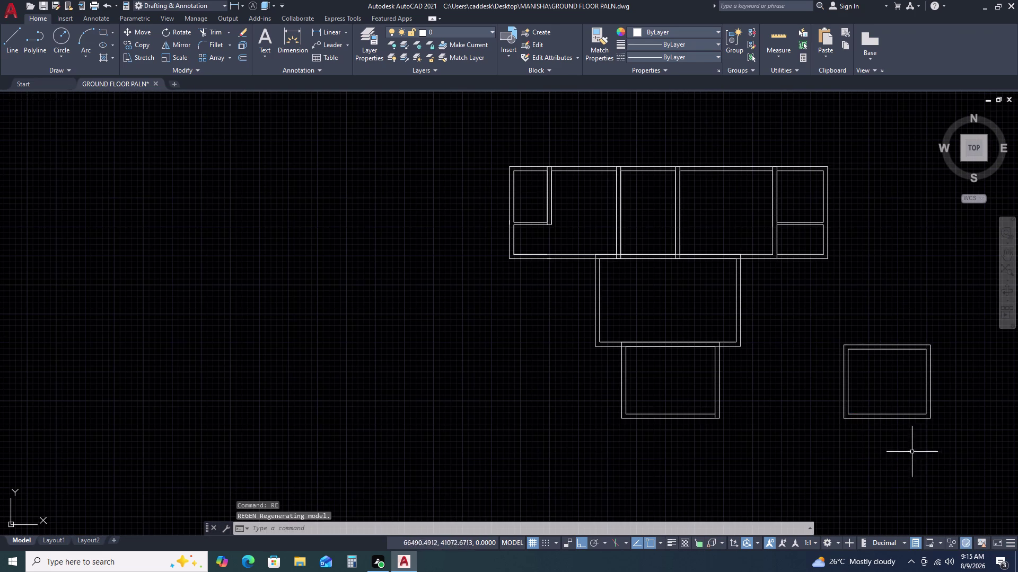
key(Escape)
Draw a 2920 by 1650 rectangle below the separate room.
text(REC)
key(space)
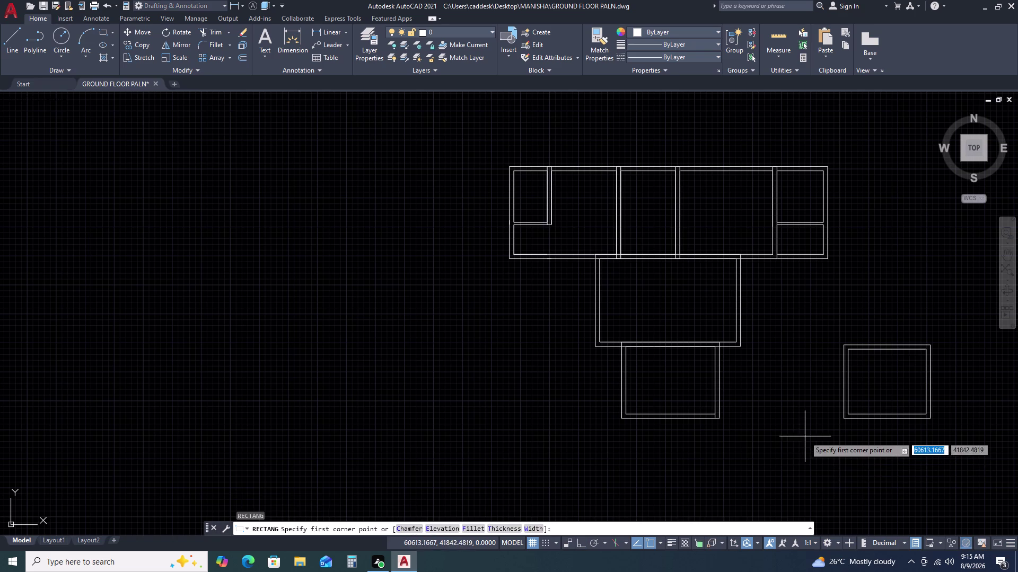
click(804, 437)
text(D)
key(space)
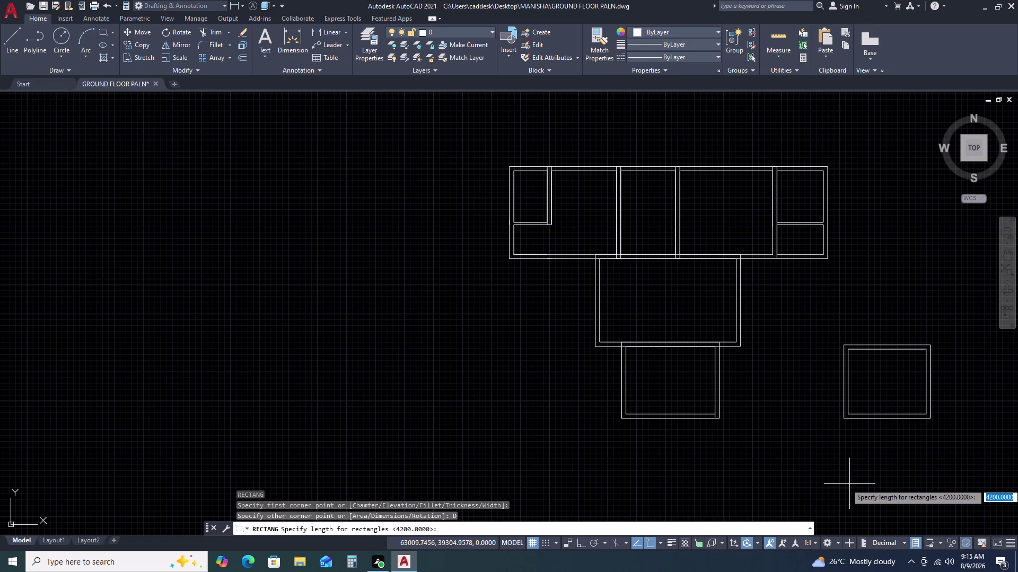
key(2)
key(9)
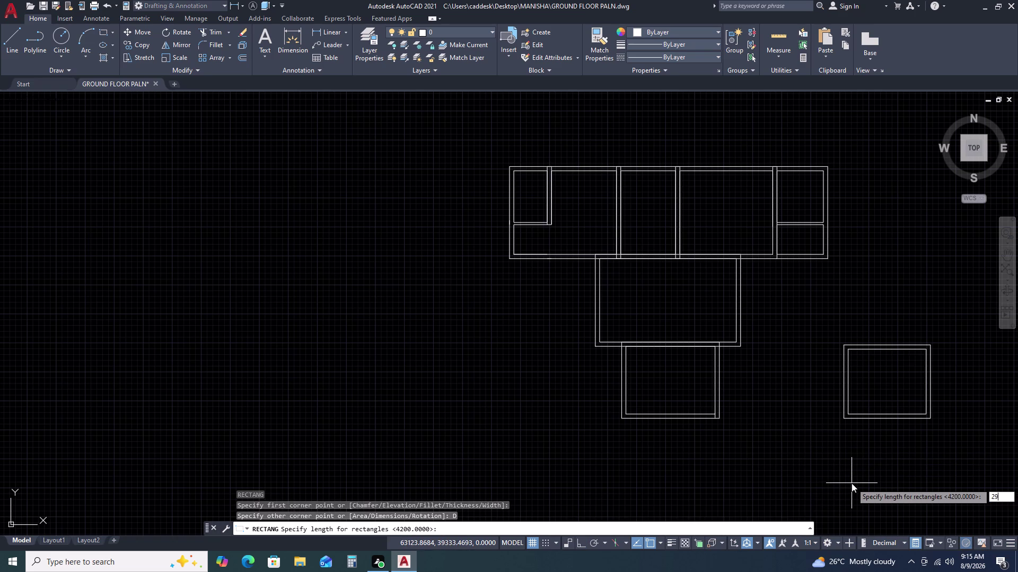
key(2)
text(0)
key(space)
text(1)
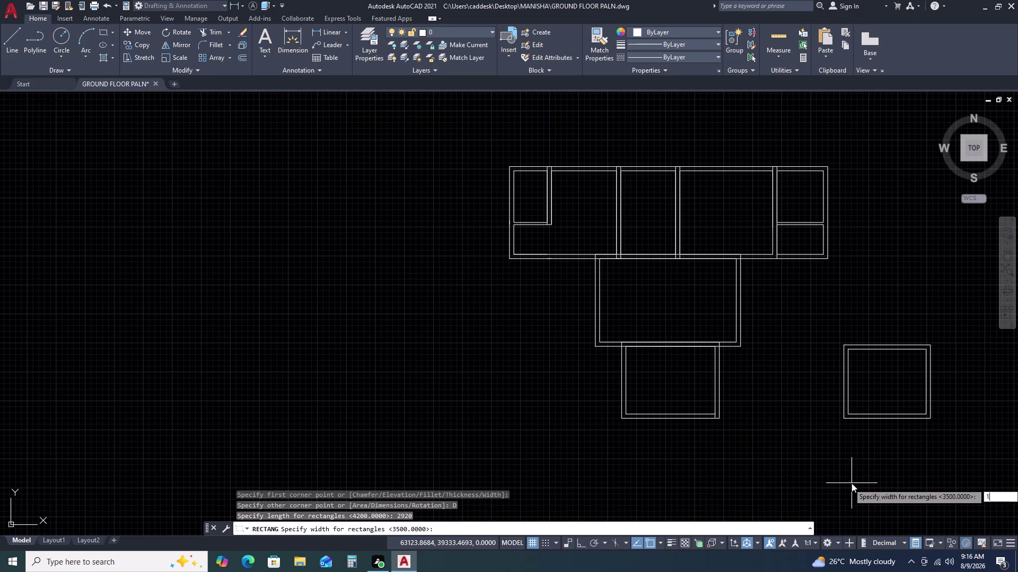
text(650)
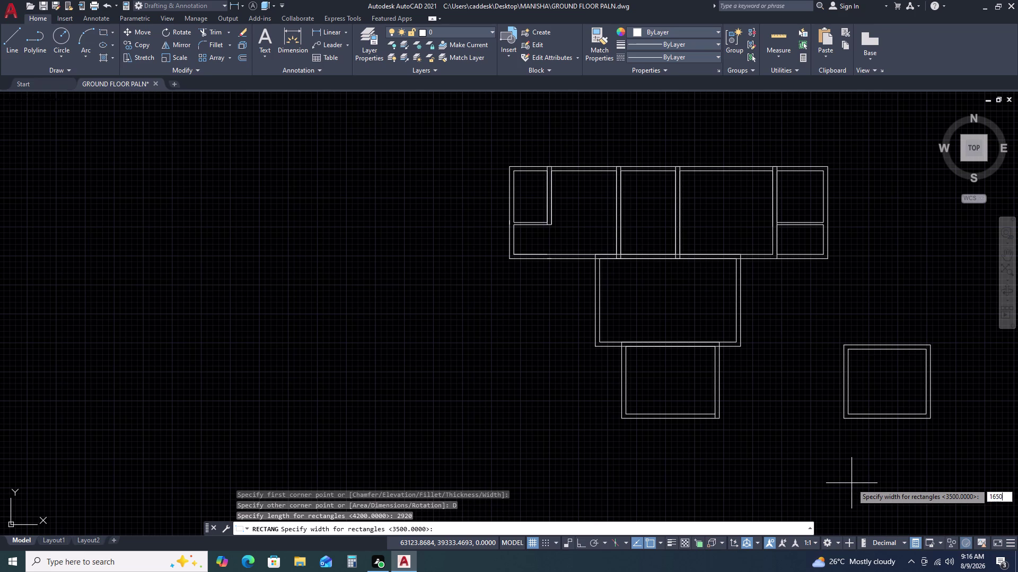
key(space)
double_click(827, 466)
drag(832, 454, 813, 432)
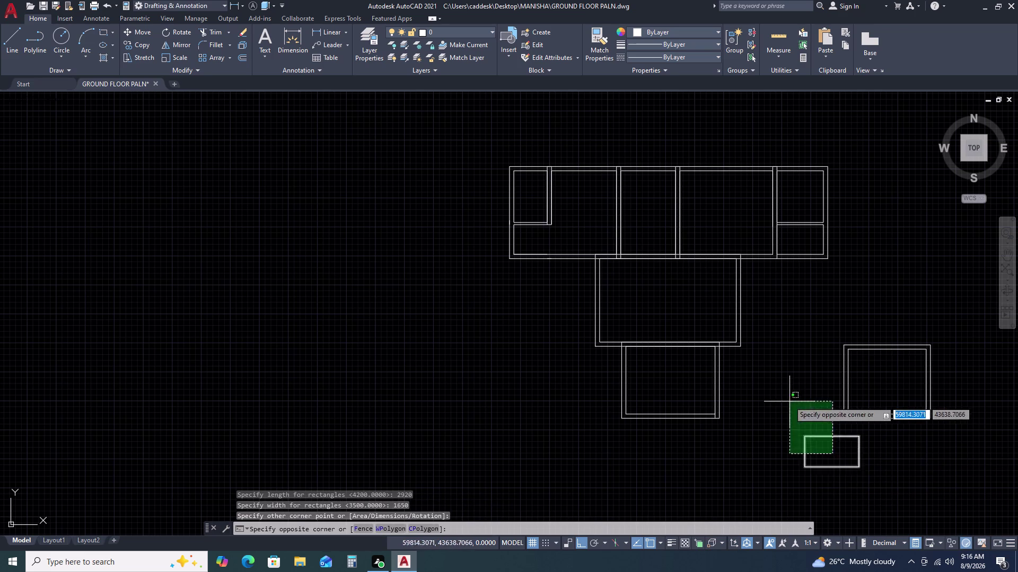
double_click(789, 402)
Offset the small rectangle 230 outward as its wall.
key(o)
key(space)
text(230)
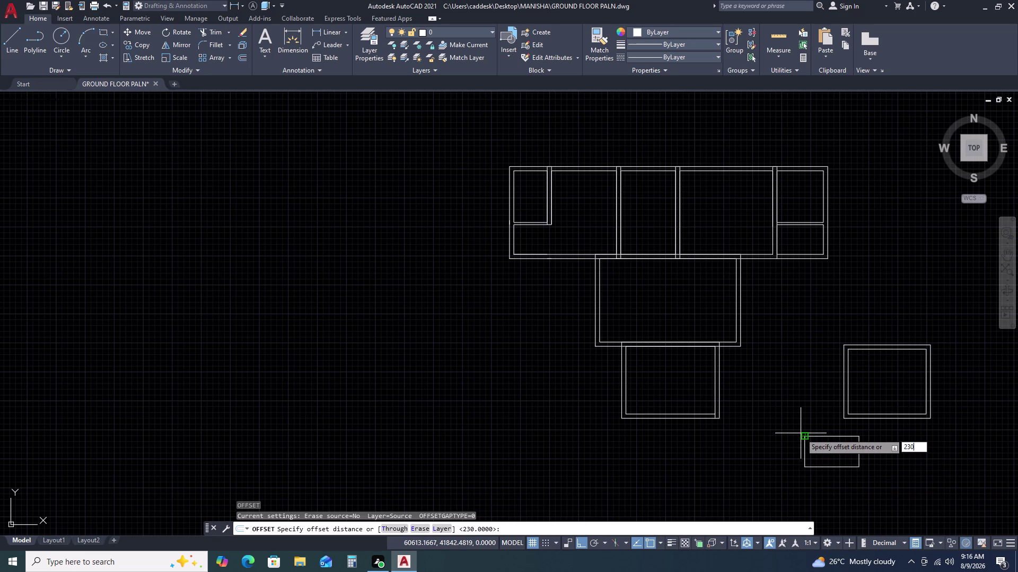
key(space)
click(793, 389)
key(Escape)
click(849, 482)
drag(849, 456, 822, 407)
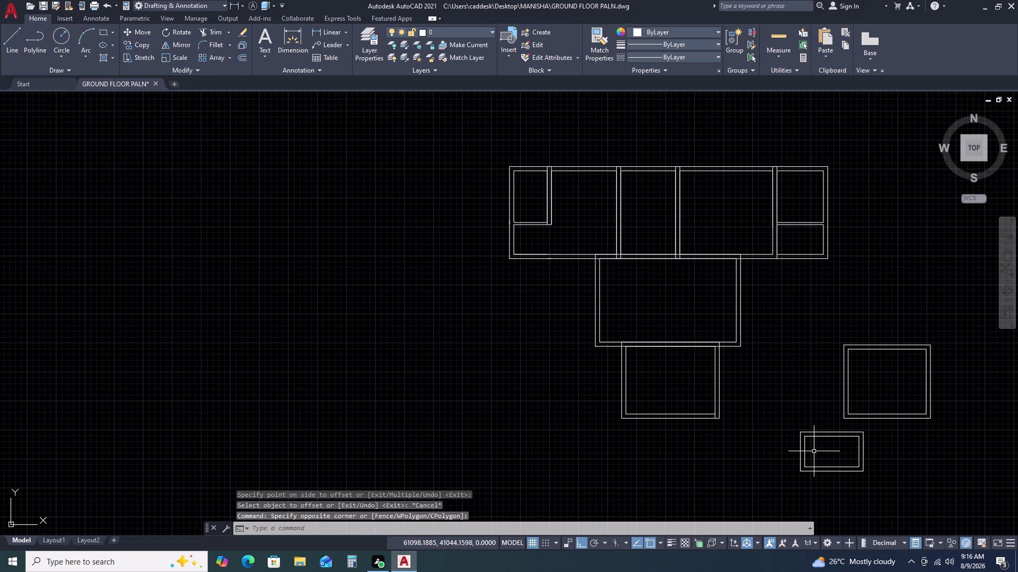
Select both outlines of the small room and start moving them.
click(814, 452)
drag(811, 401, 809, 397)
text(M)
key(space)
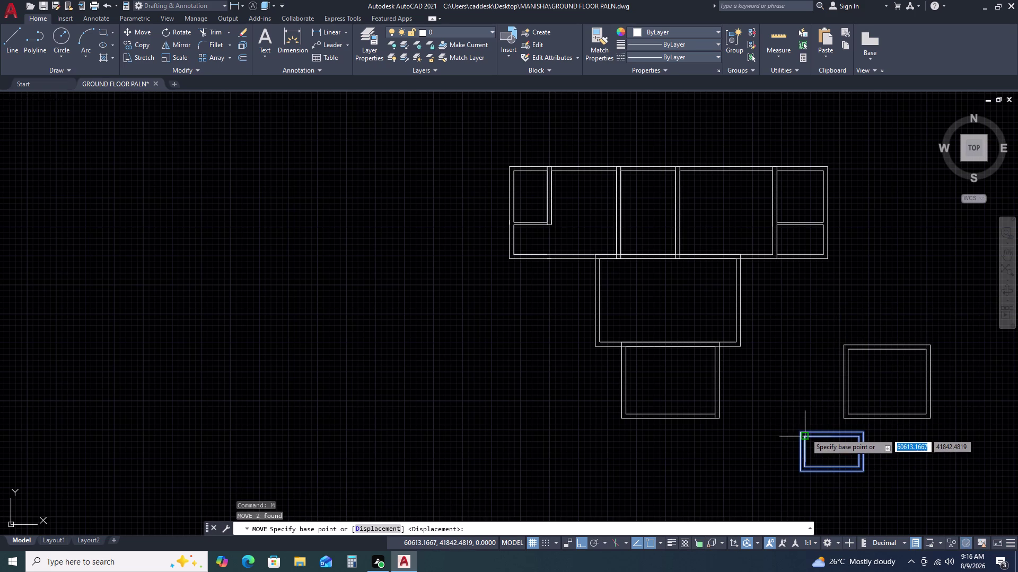
With Ortho off, place the small 2920 by 1650 room beside the square room.
click(804, 433)
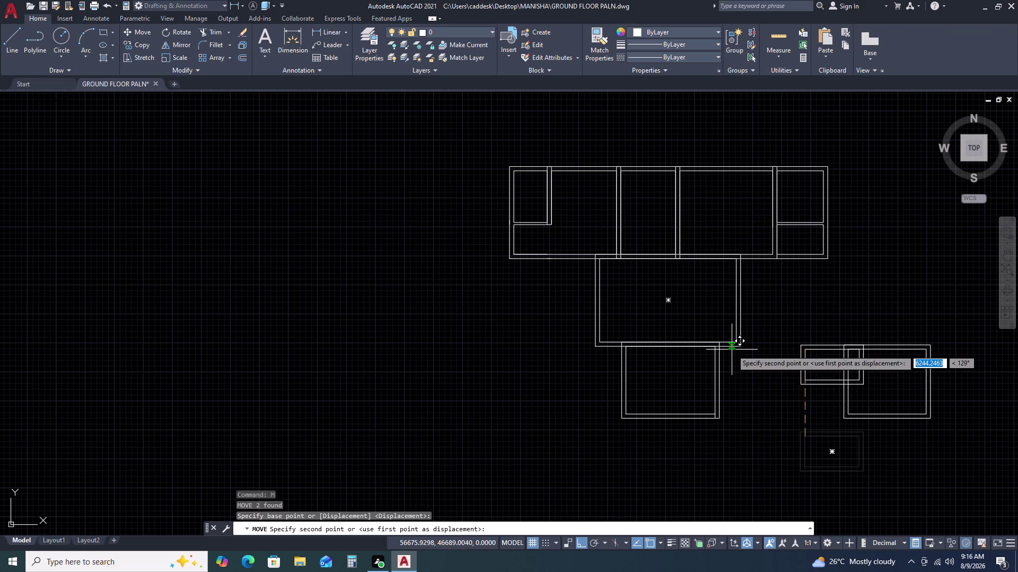
scroll(up, 3)
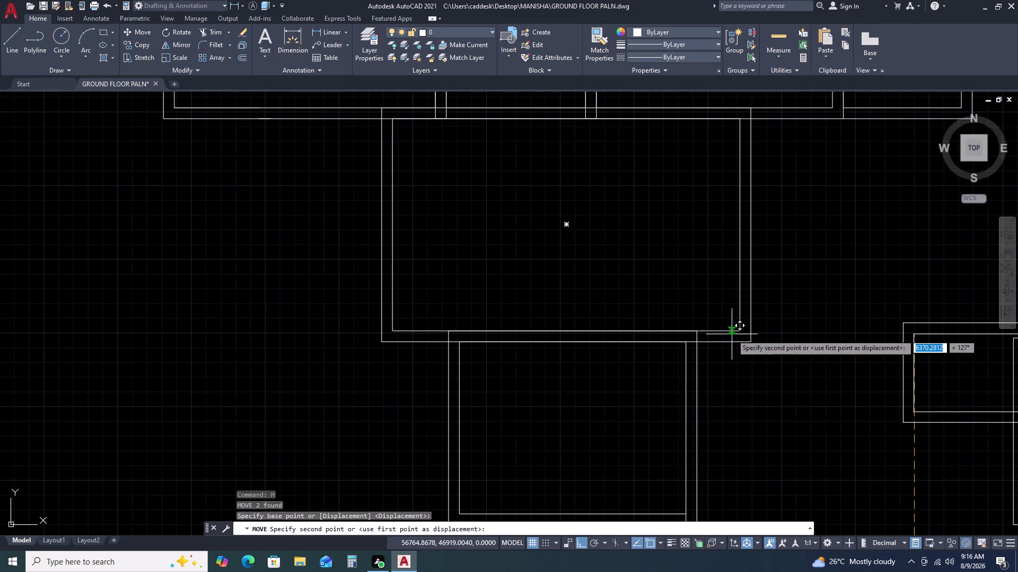
scroll(down, 3)
middle_drag(714, 331, 679, 327)
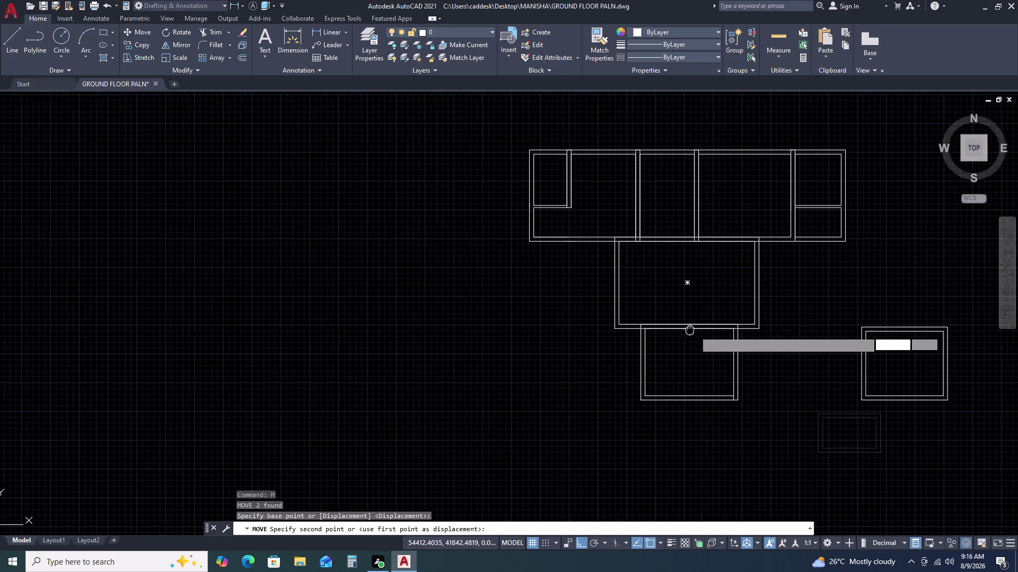
middle_drag(679, 327, 663, 320)
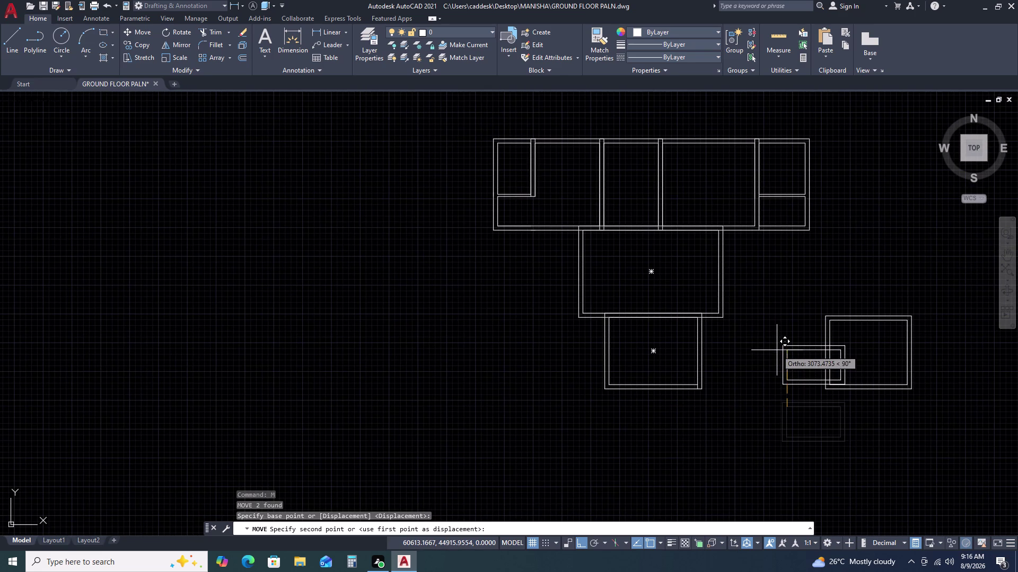
key(F8)
scroll(up, 3)
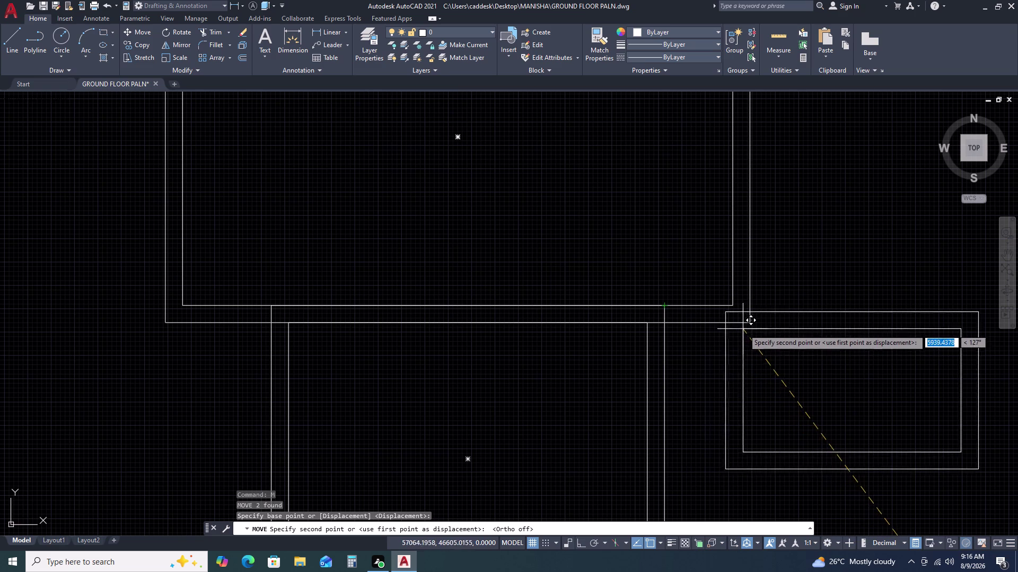
middle_drag(812, 330, 528, 289)
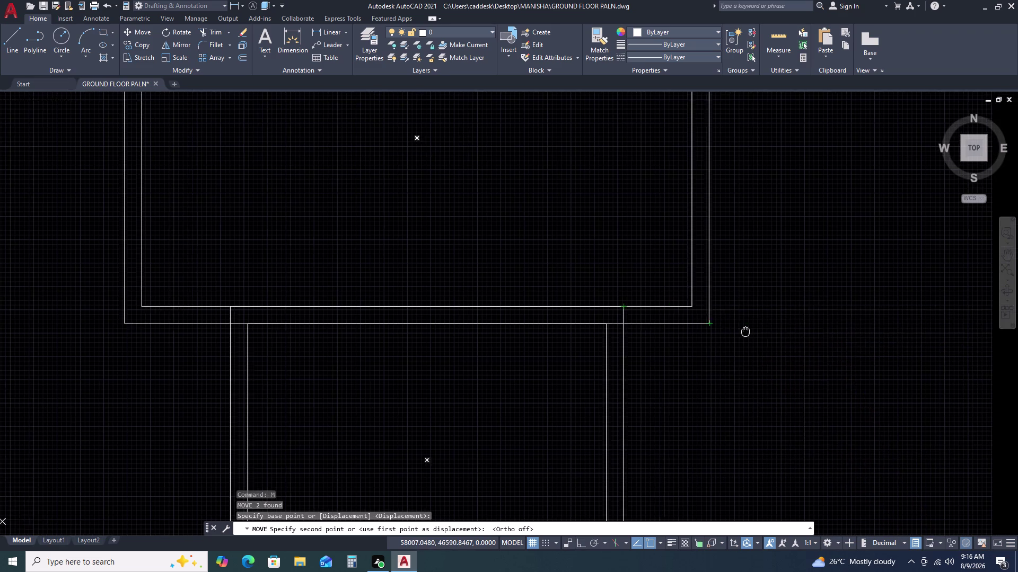
middle_drag(528, 290, 443, 273)
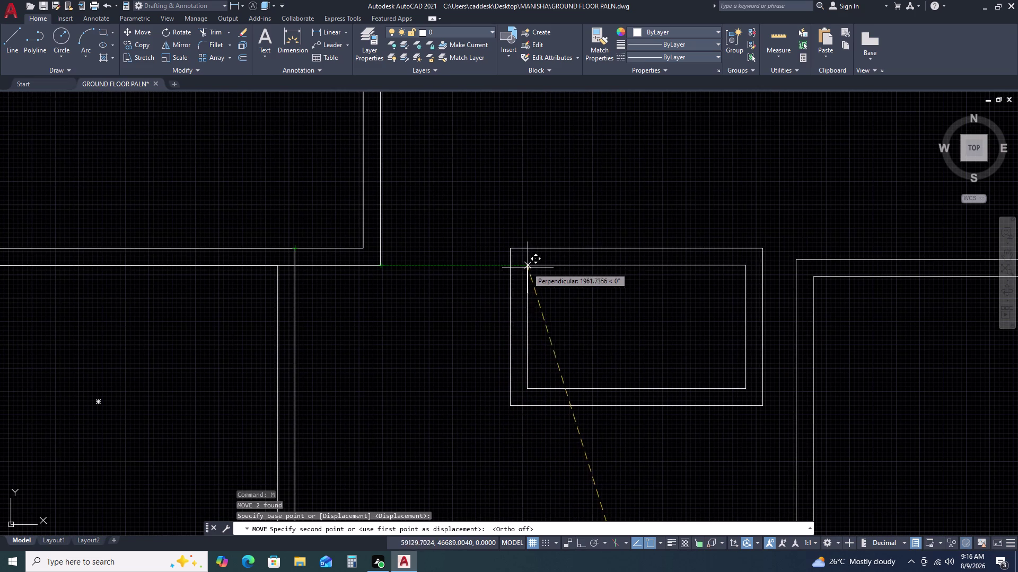
double_click(536, 266)
scroll(down, 3)
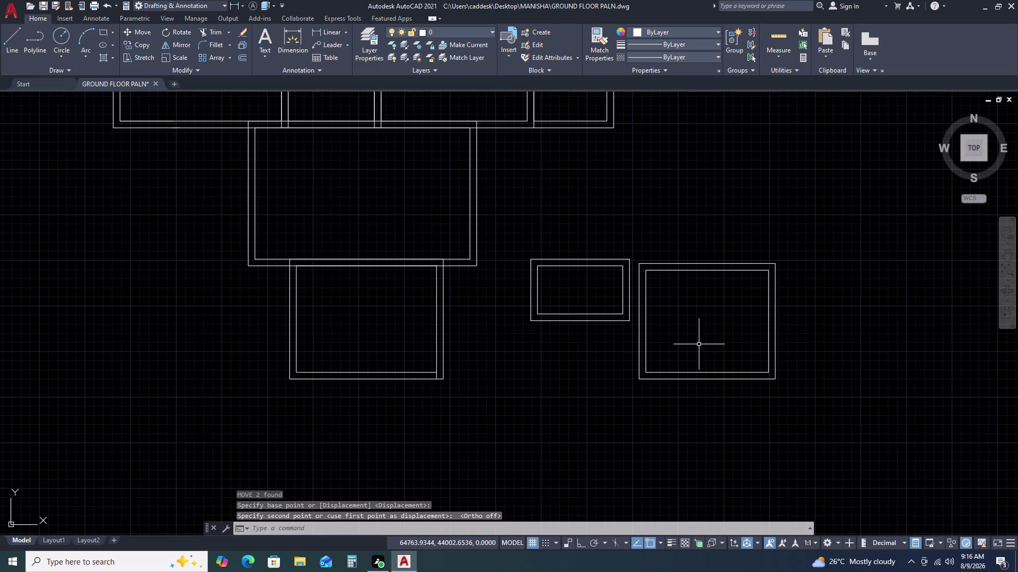
Move the 4200 by 3500 room by its top-right corner to sit beneath the small room.
middle_drag(702, 369, 679, 267)
click(682, 247)
drag(682, 247, 681, 255)
drag(667, 292, 665, 298)
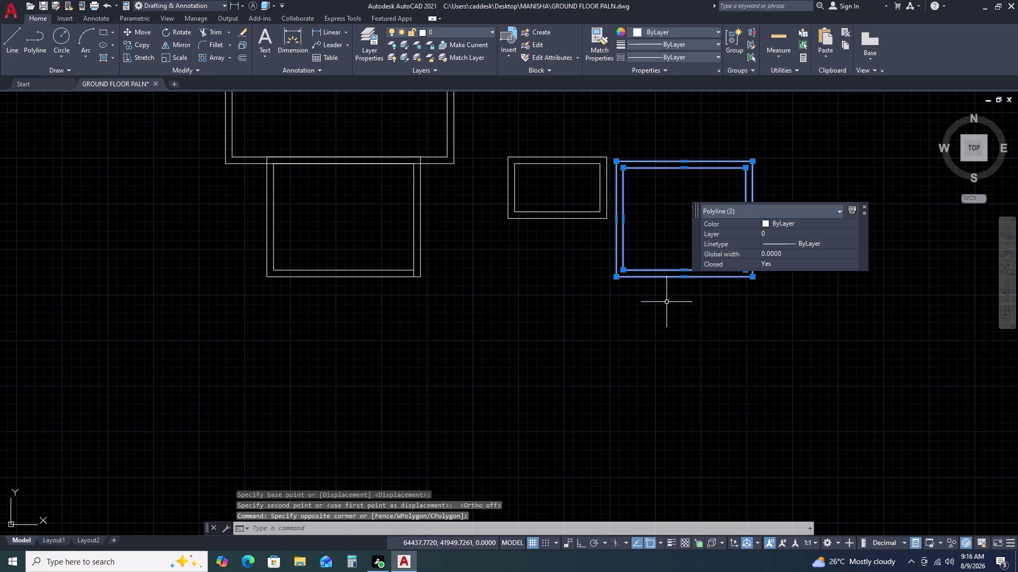
text(M)
key(space)
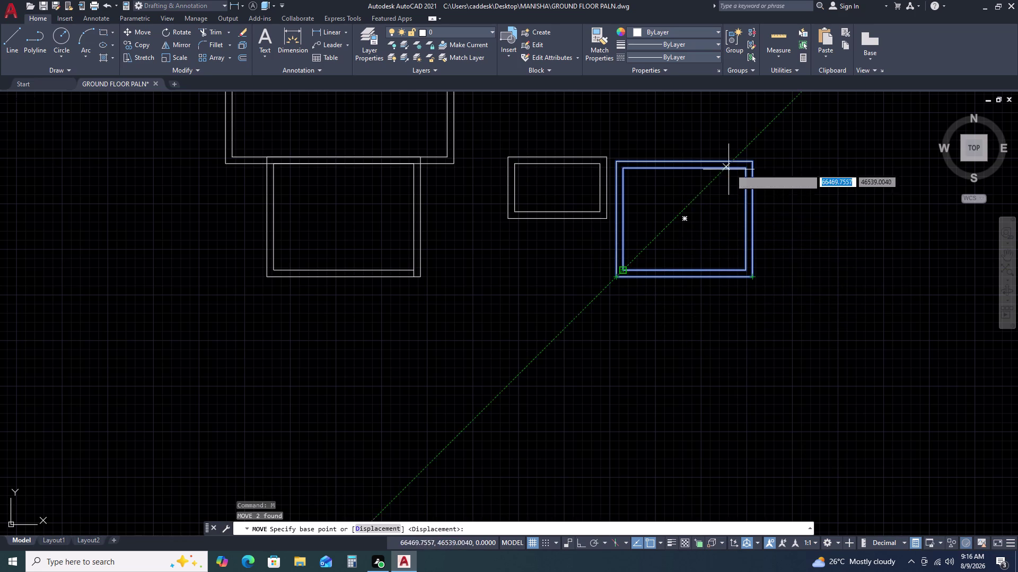
double_click(751, 163)
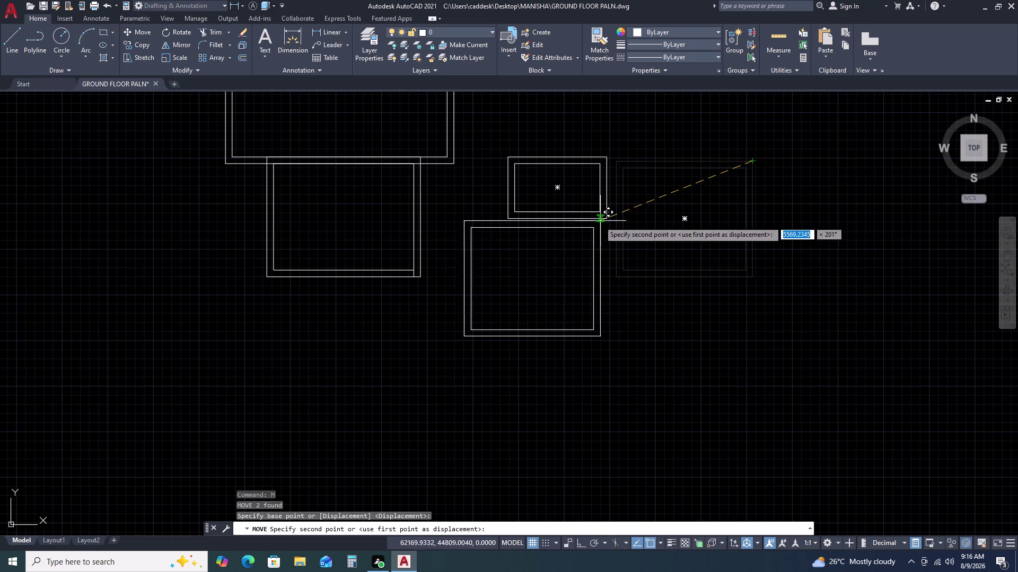
scroll(up, 3)
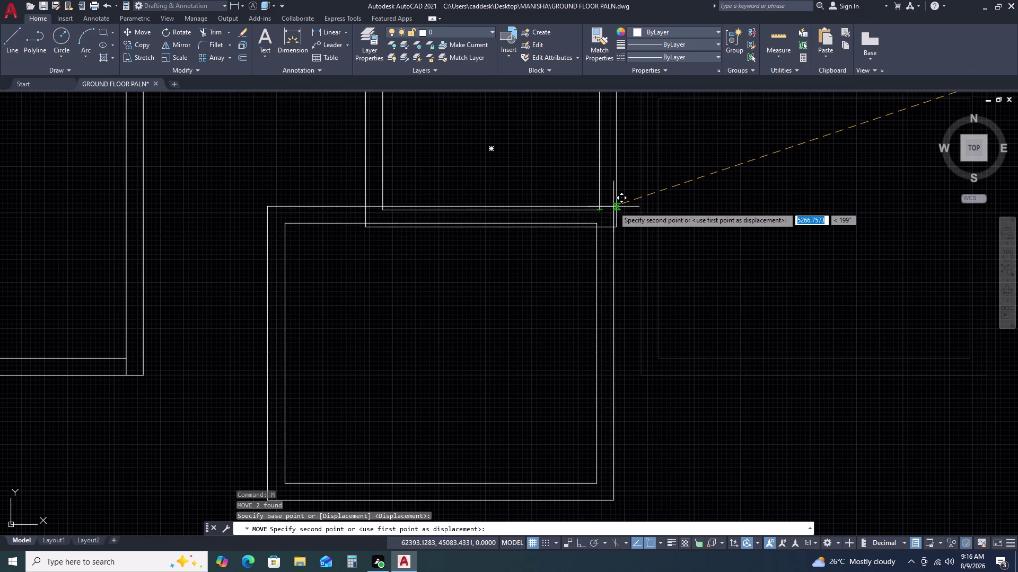
click(617, 210)
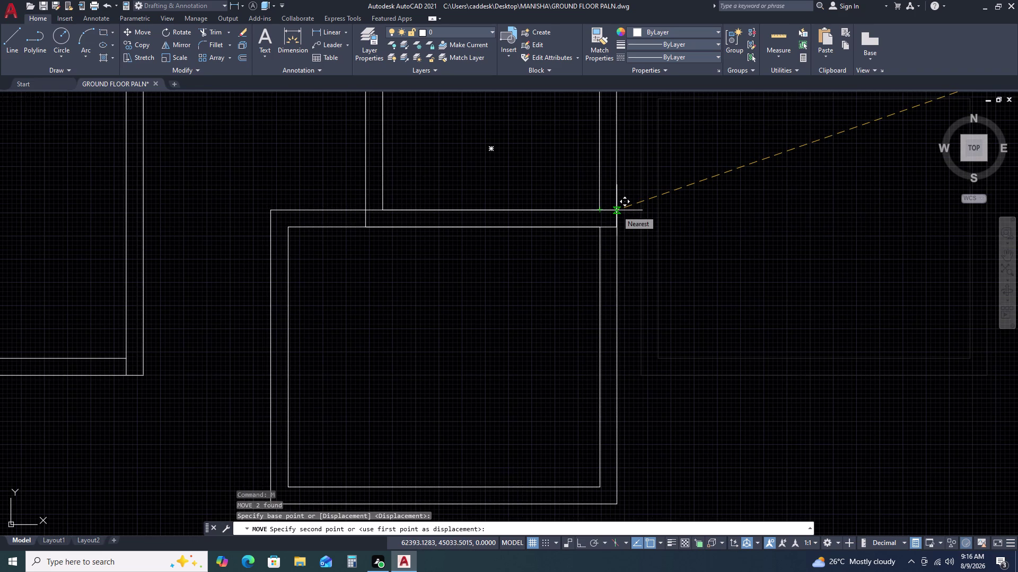
scroll(down, 3)
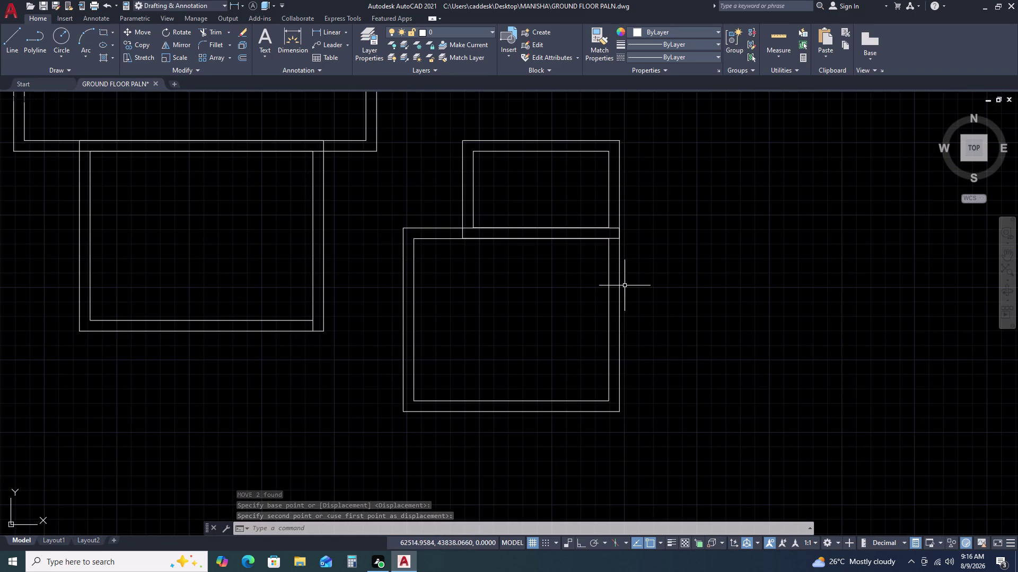
scroll(up, 3)
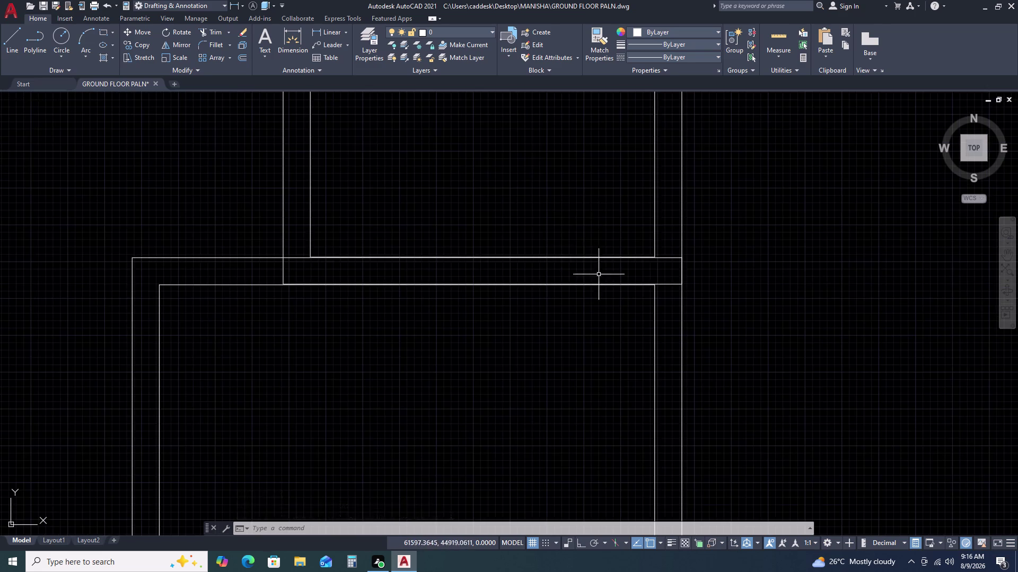
Shift the square room to align with the small room's shared wall.
scroll(up, 3)
scroll(down, 3)
click(734, 314)
click(634, 339)
click(632, 348)
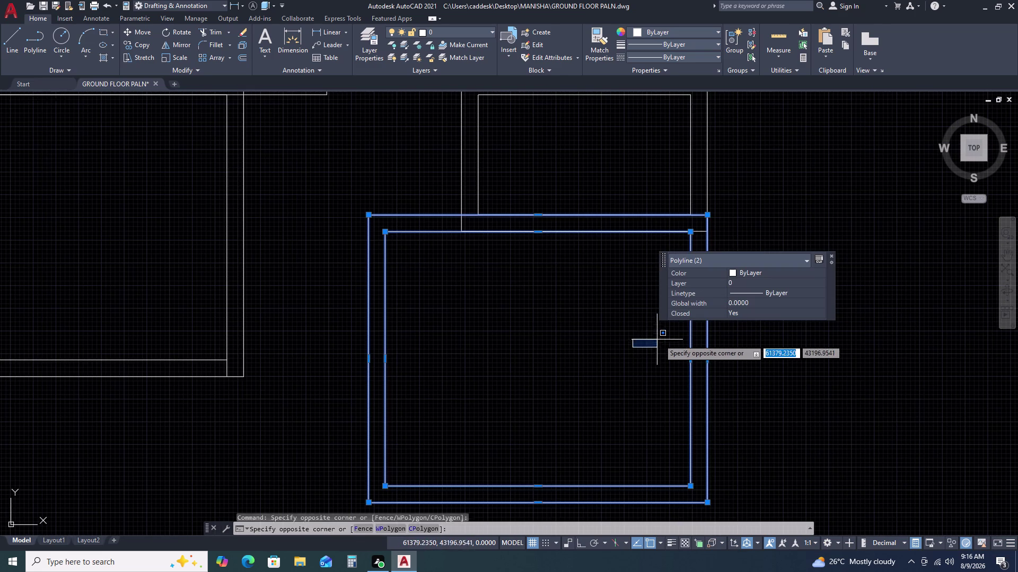
key(m)
key(space)
scroll(up, 3)
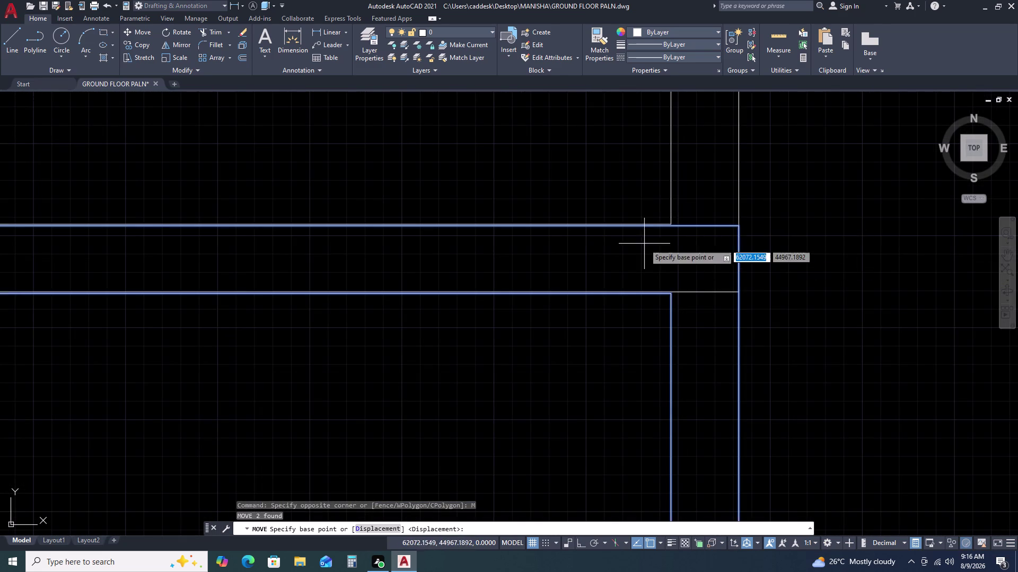
scroll(up, 3)
click(587, 210)
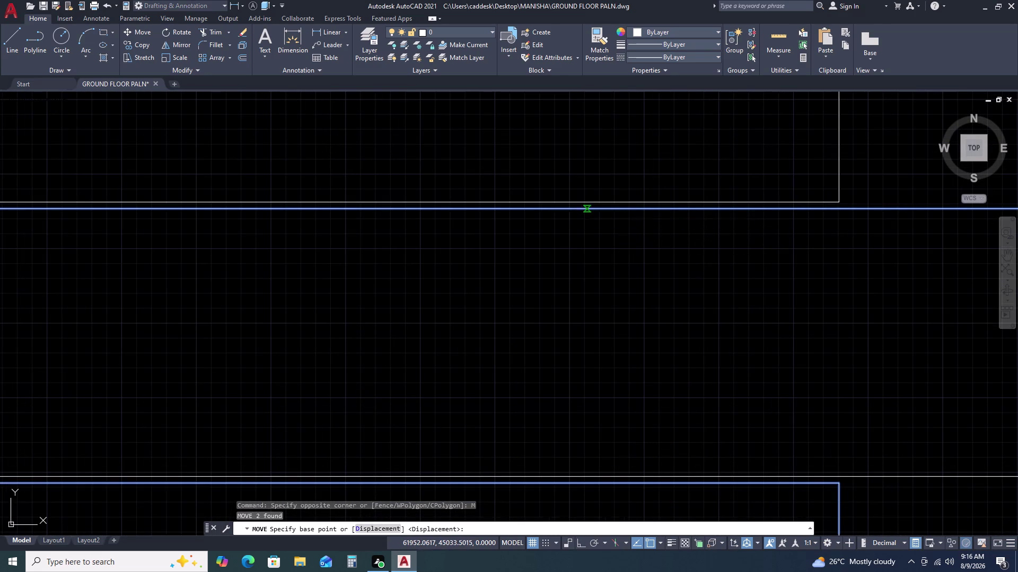
double_click(590, 205)
scroll(down, 3)
scroll(up, 3)
scroll(down, 3)
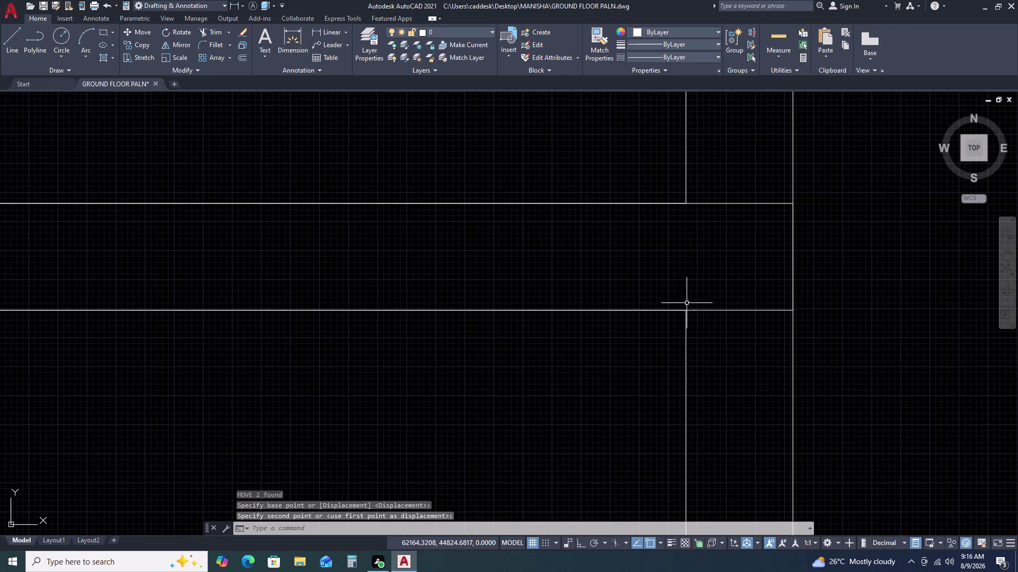
scroll(down, 3)
Try several ways to select both the small and square rooms.
middle_drag(762, 355, 711, 264)
click(714, 346)
drag(705, 338, 668, 274)
click(628, 159)
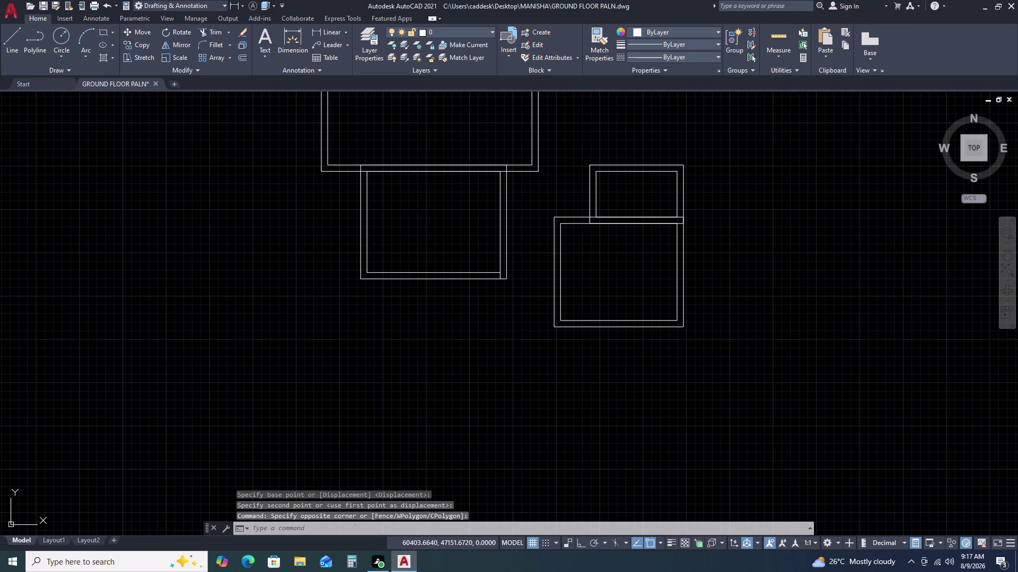
double_click(676, 339)
click(685, 345)
drag(682, 331, 657, 245)
double_click(694, 316)
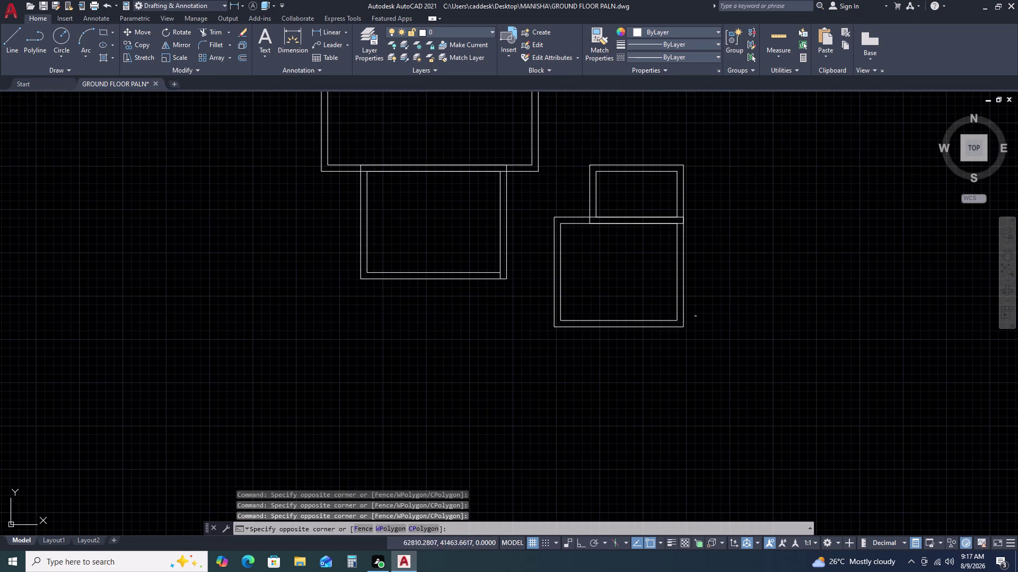
drag(716, 354, 706, 344)
click(662, 197)
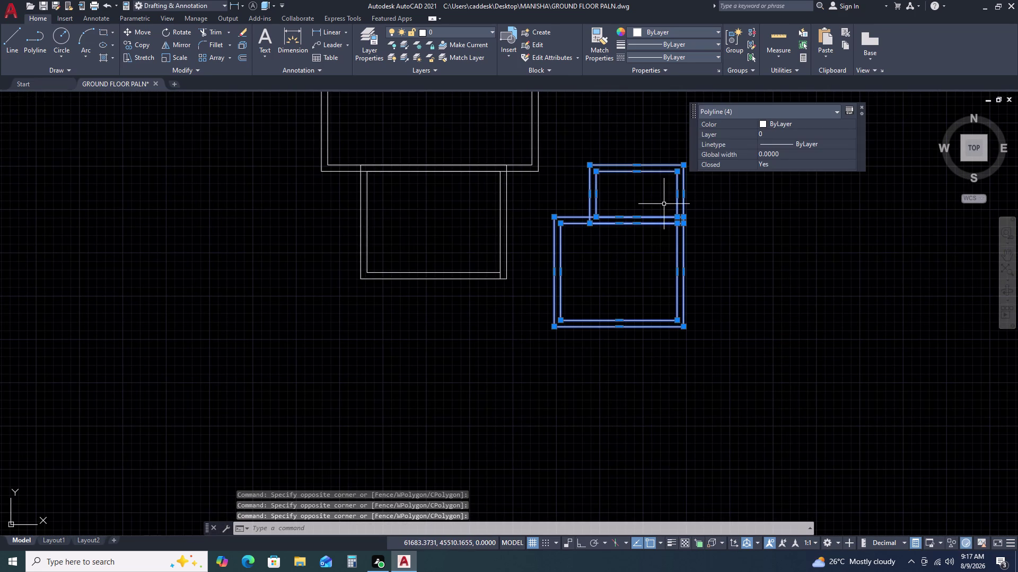
Cancel the mistyped NM command and clear the selection.
text(NM)
key(space)
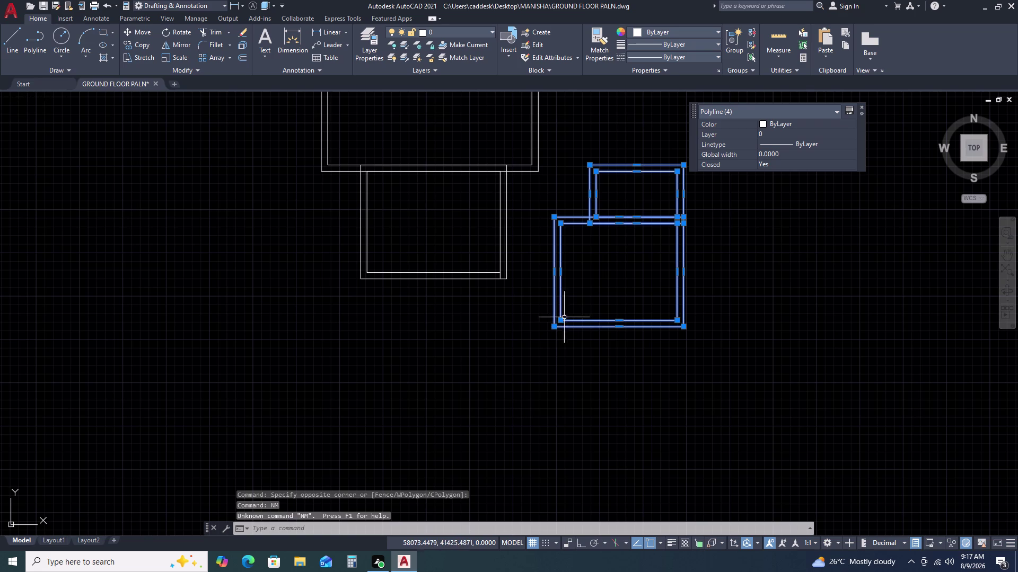
key(Escape)
key(Escape)
key(m)
key(space)
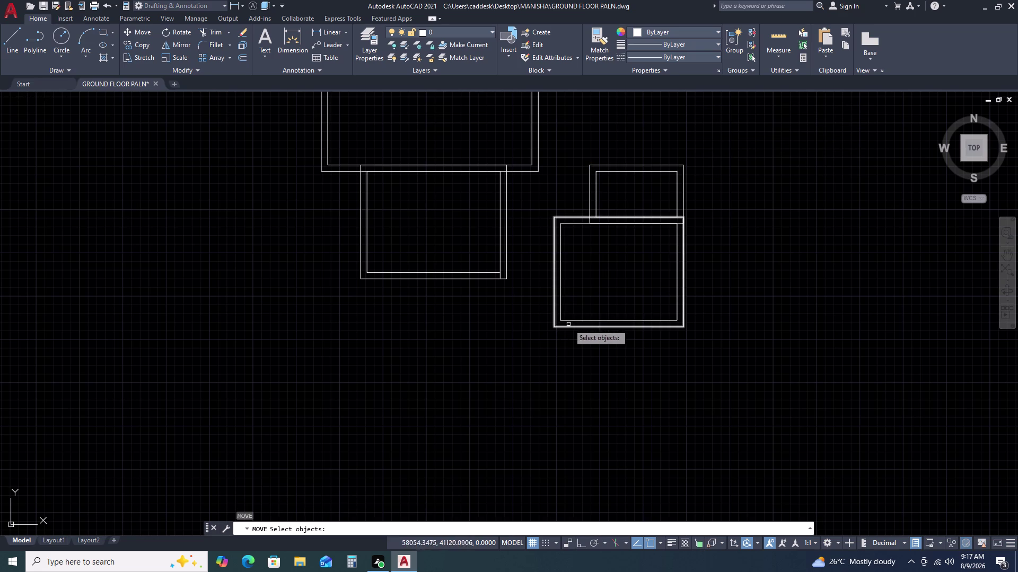
key(Escape)
Move both rooms by their bottom-left corner onto the lower room's right side.
click(757, 110)
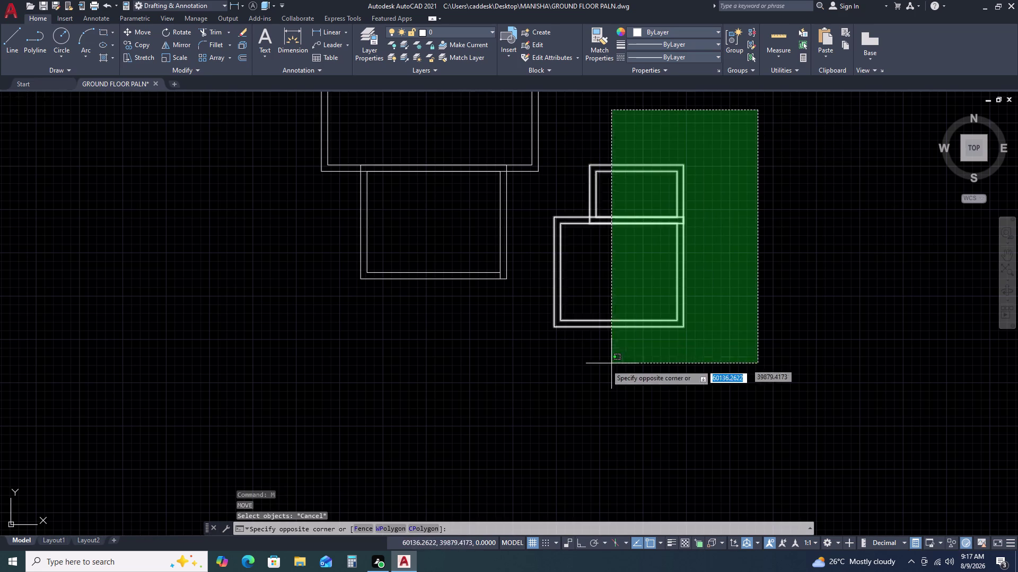
click(543, 336)
text(M)
key(space)
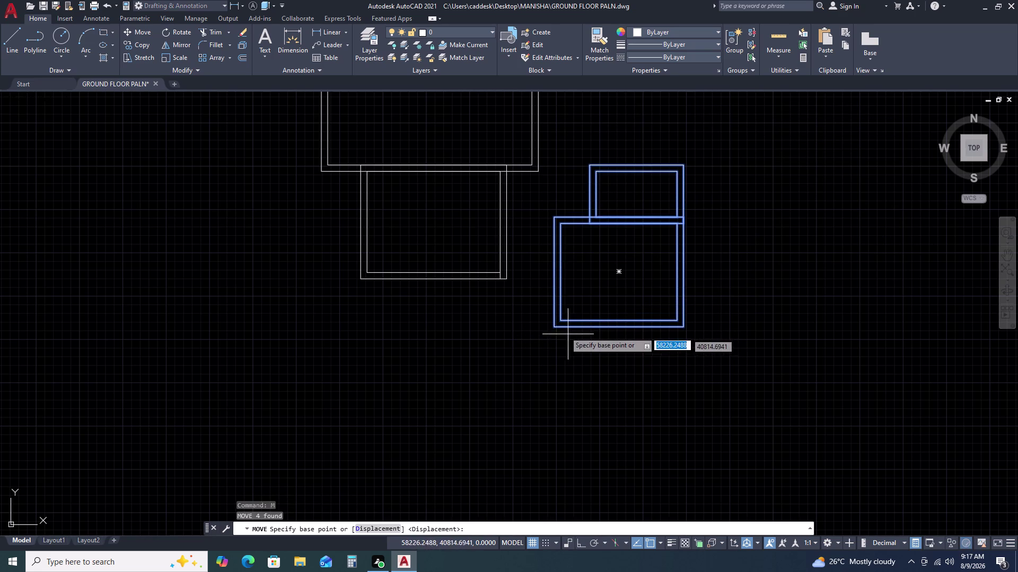
double_click(555, 329)
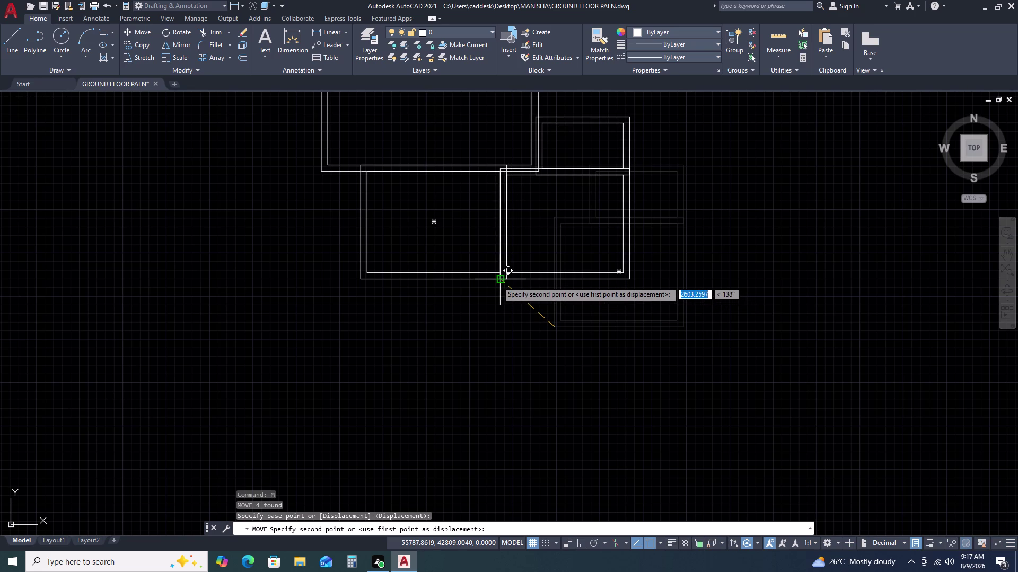
click(497, 281)
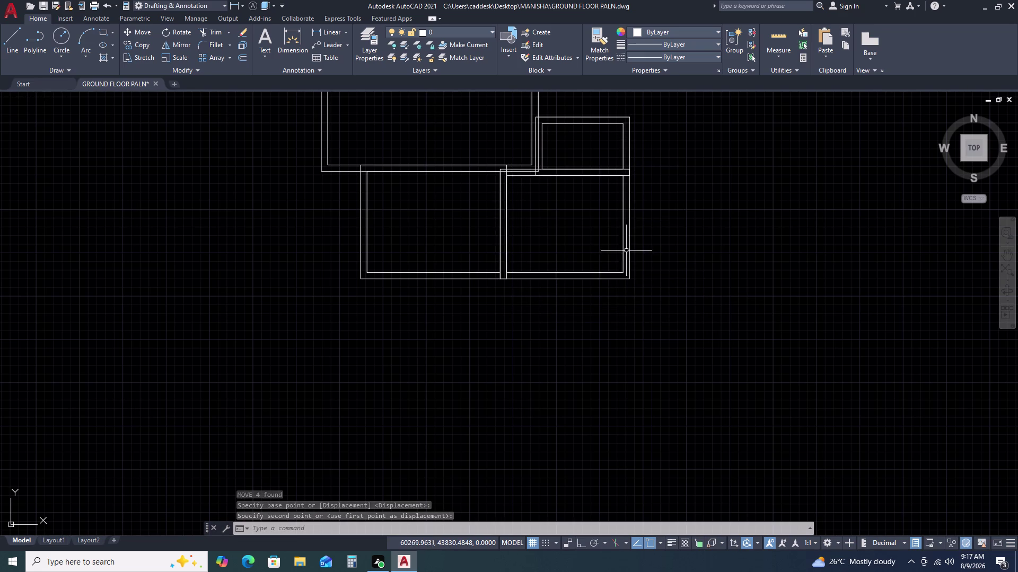
middle_drag(602, 219, 676, 245)
middle_click(676, 245)
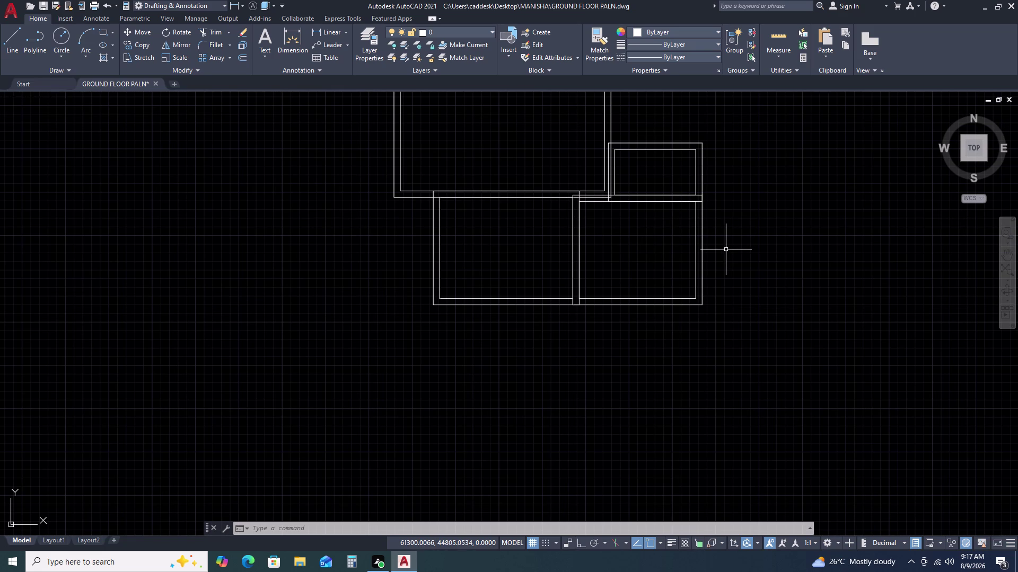
Cancel any pending command.
key(Escape)
key(Escape)
key(Escape)
key(Escape)
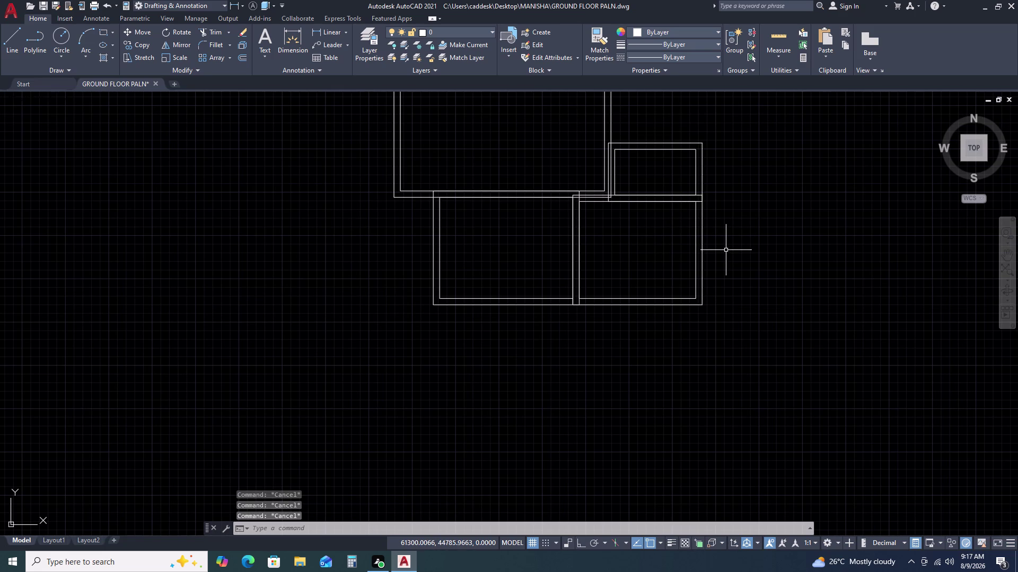
key(Escape)
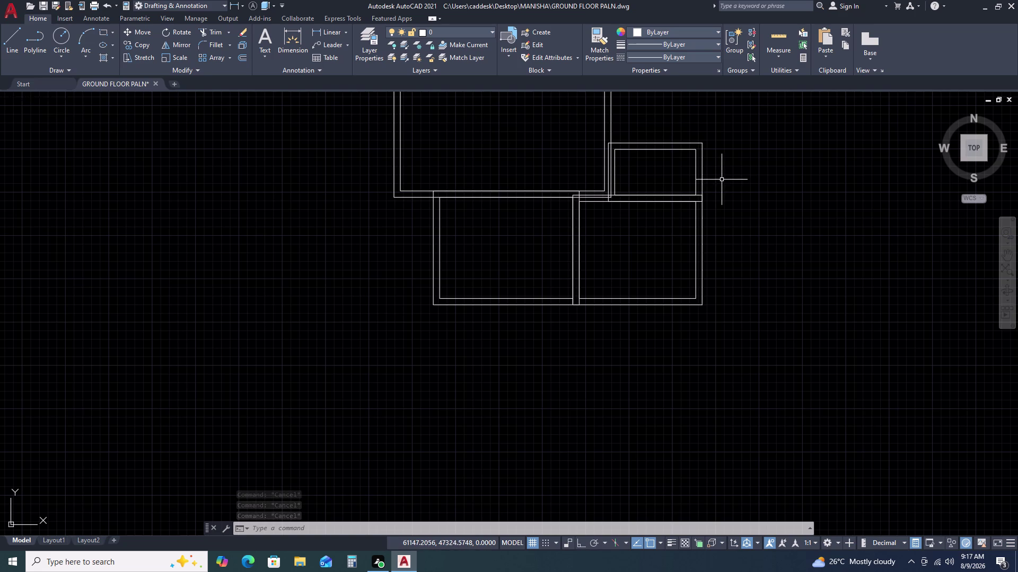
Move the small room's two outlines to an open spot on the right.
double_click(716, 161)
double_click(689, 144)
text(M)
key(space)
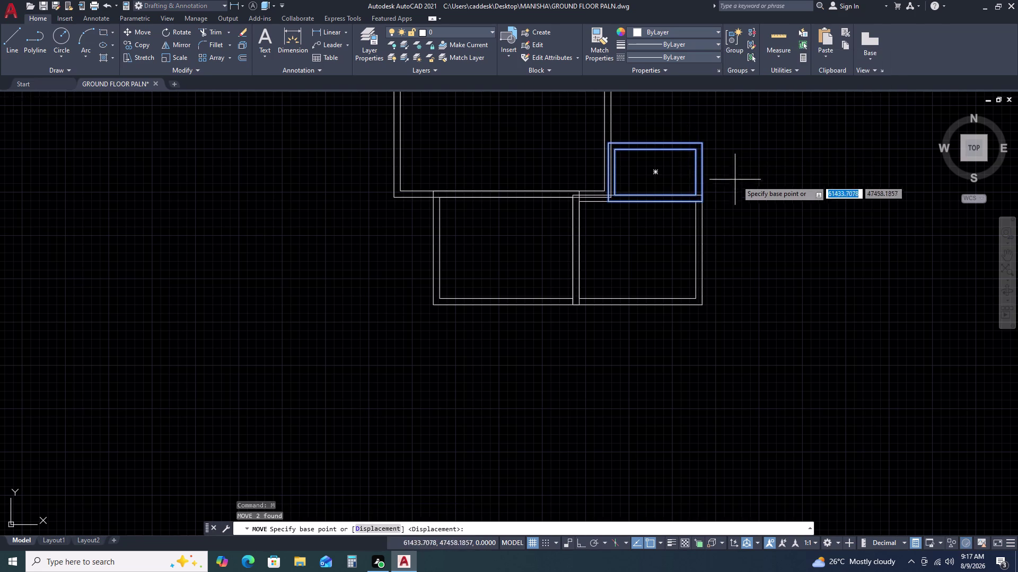
click(742, 182)
click(907, 164)
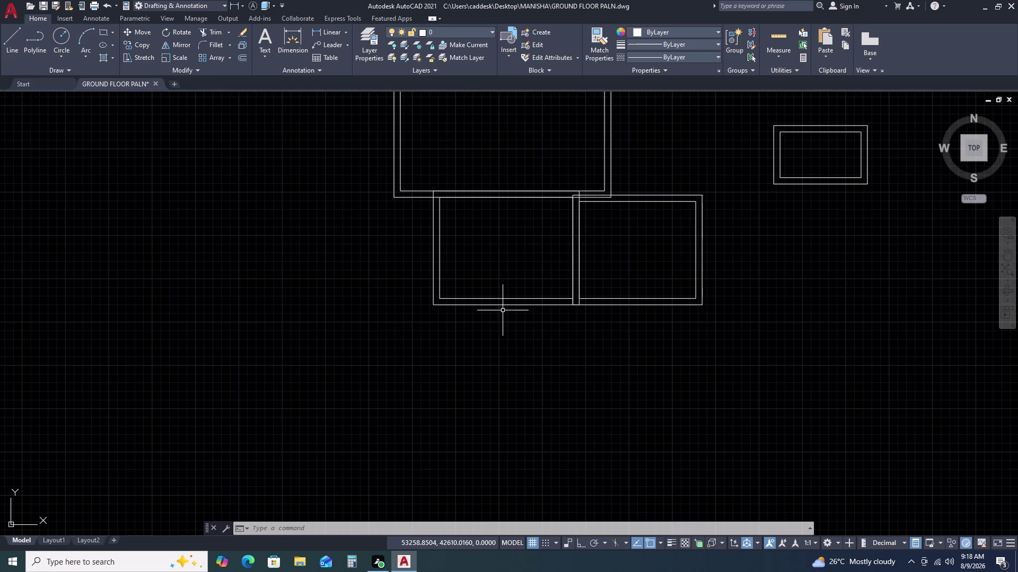
scroll(down, 3)
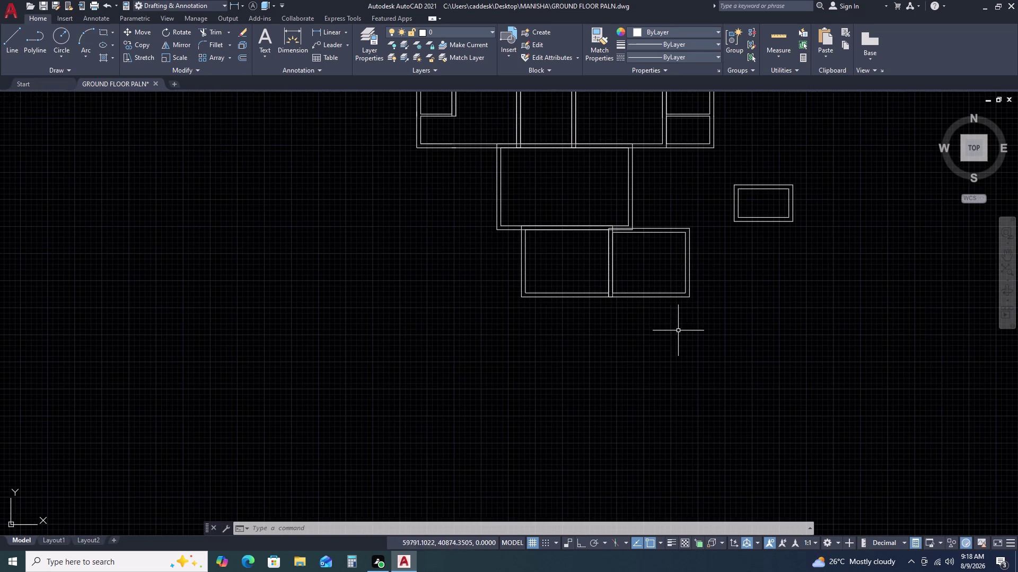
middle_drag(679, 330, 575, 274)
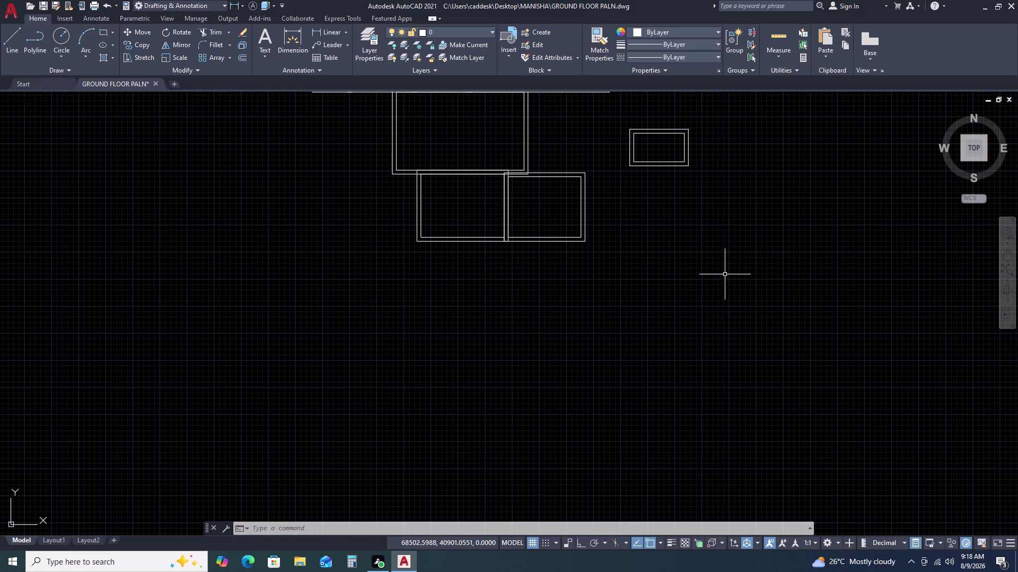
scroll(up, 3)
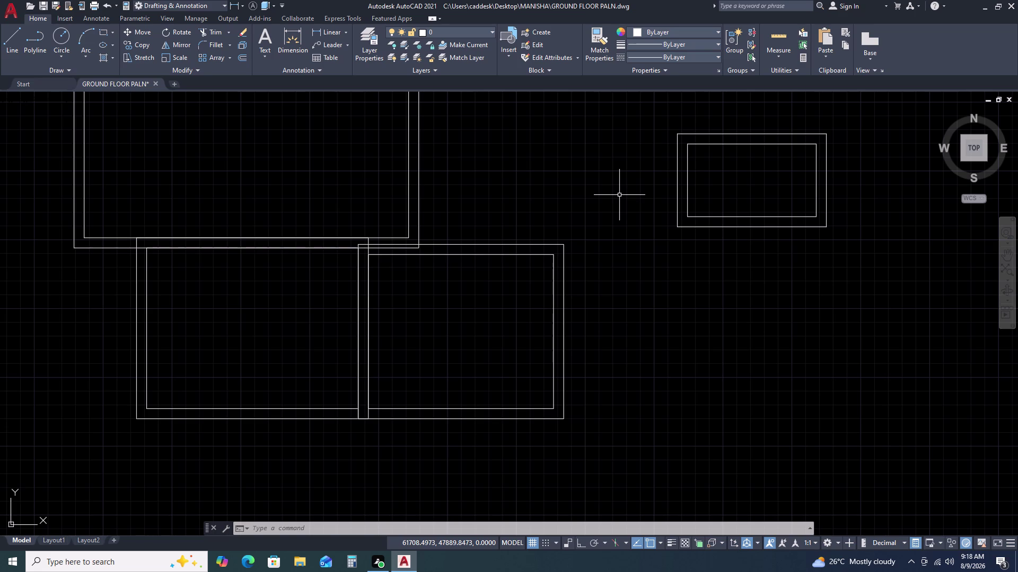
middle_drag(520, 201, 567, 128)
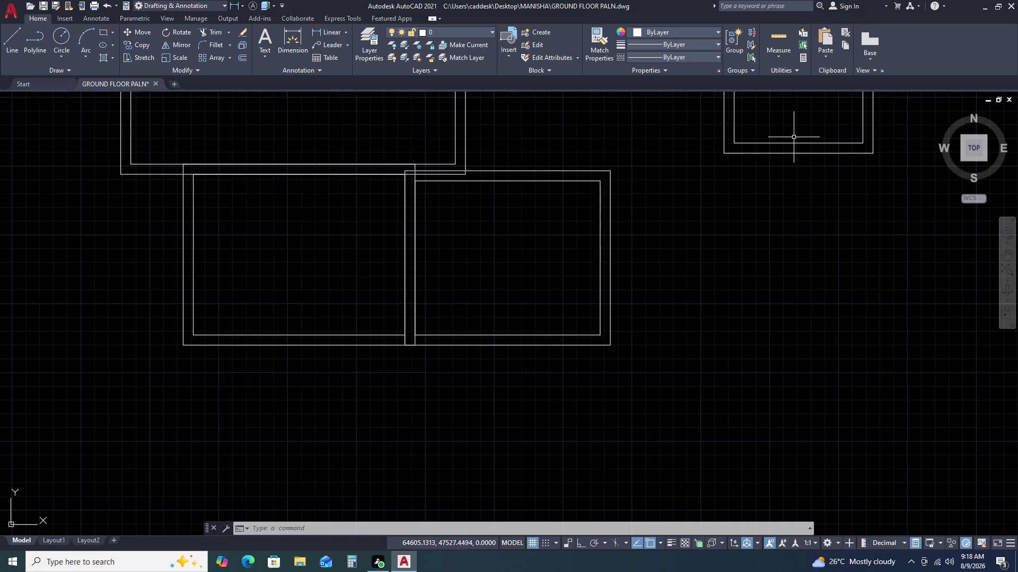
middle_drag(792, 150, 776, 204)
middle_click(773, 205)
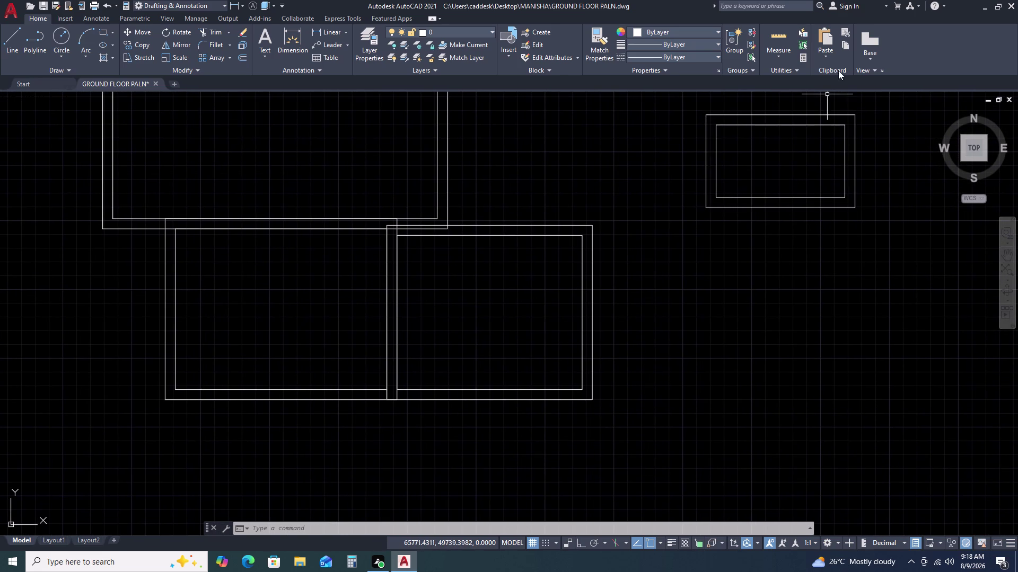
middle_drag(577, 285, 582, 205)
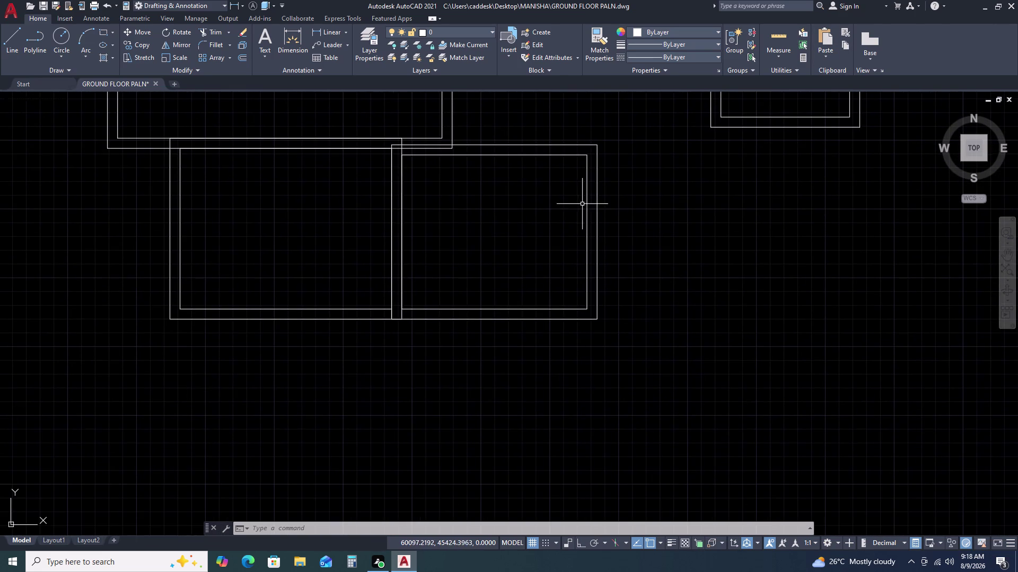
scroll(down, 3)
middle_drag(500, 277, 523, 248)
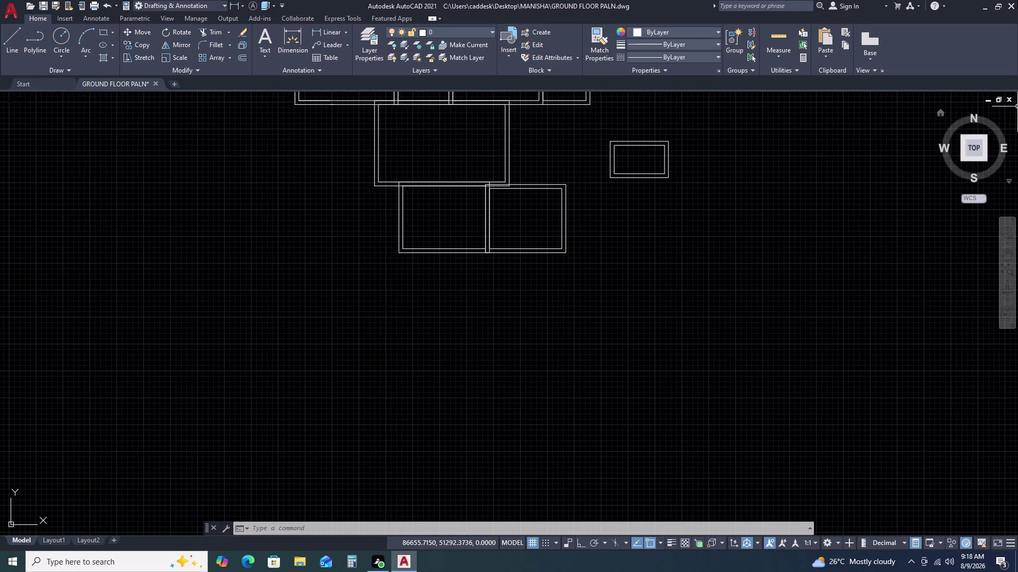
click(555, 235)
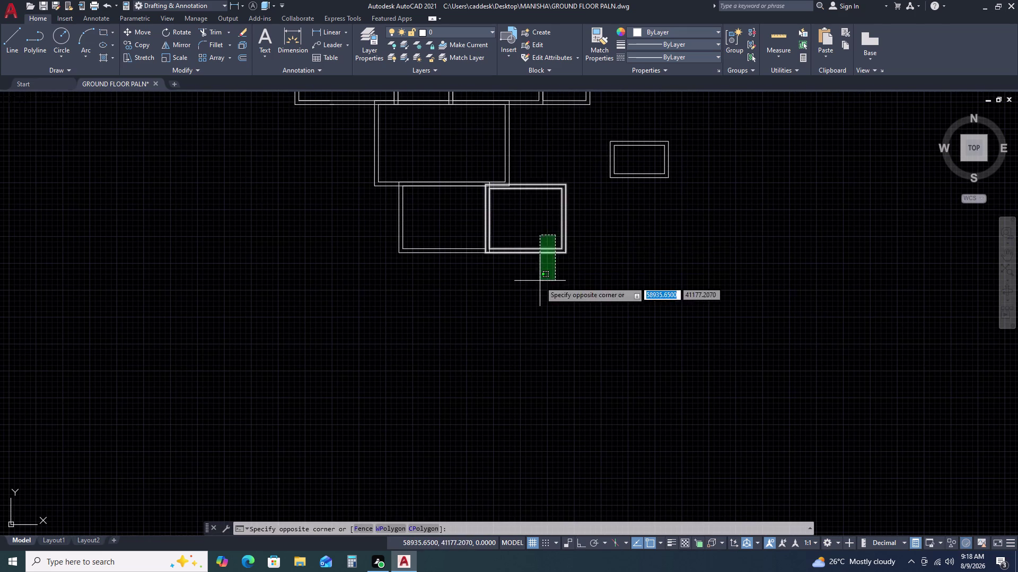
Move the right-hand room by its lower-right corner into open space lower right.
click(540, 284)
text(M)
key(space)
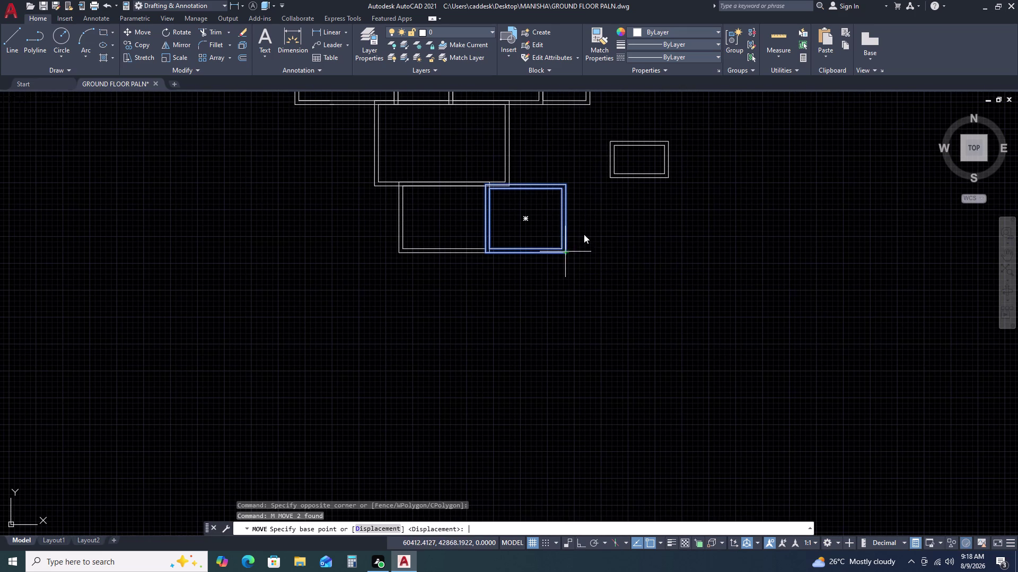
click(584, 234)
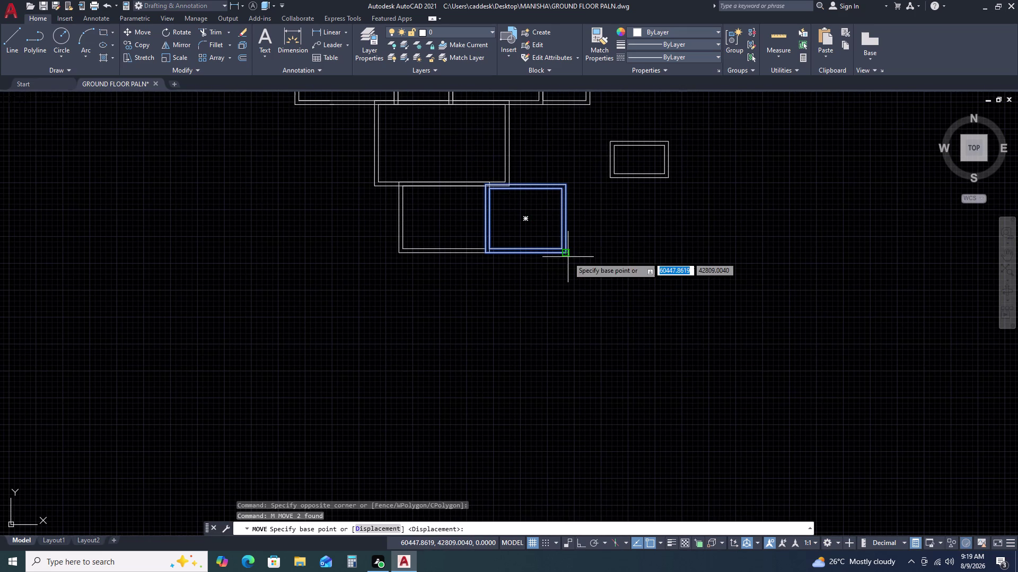
click(564, 251)
click(727, 351)
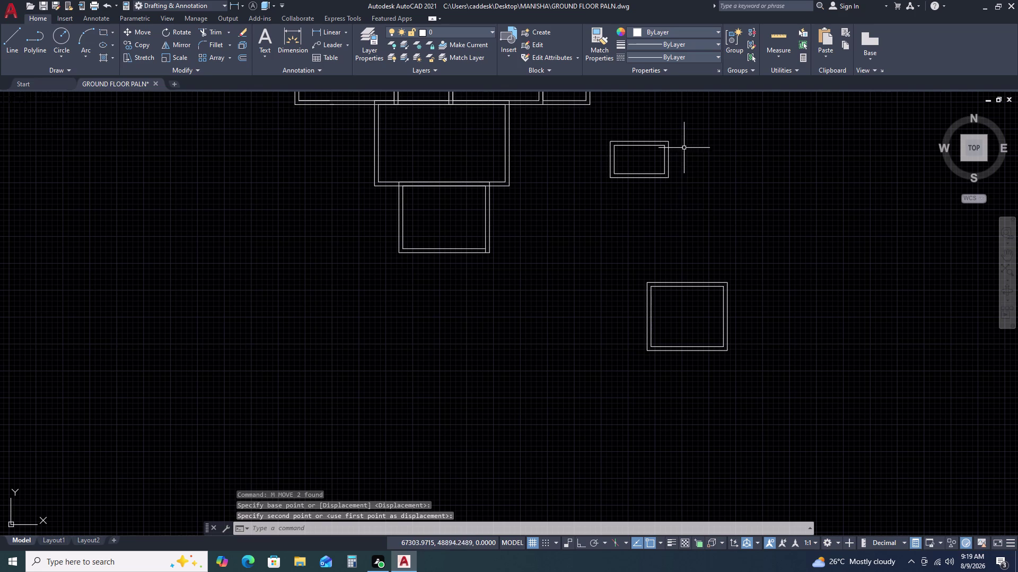
Select the small rectangle and begin moving it, then cancel the move.
click(684, 147)
click(651, 187)
text(M)
key(space)
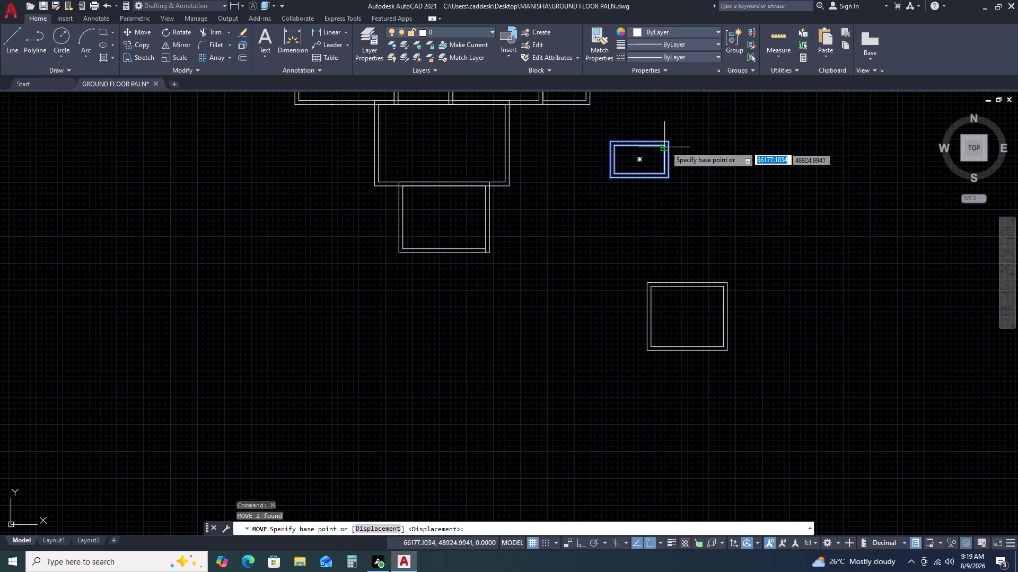
click(671, 141)
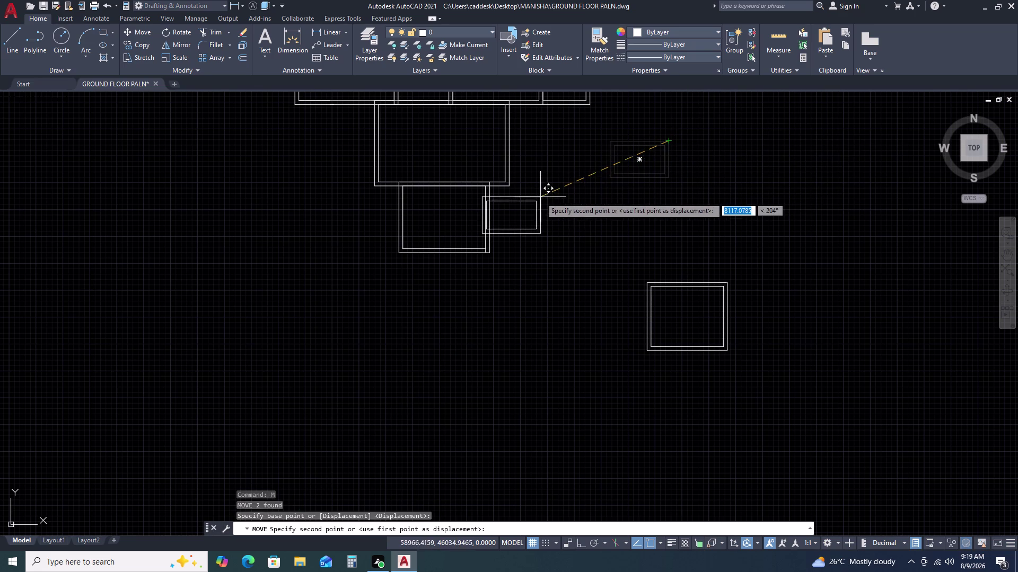
key(Escape)
text(XL)
key(space)
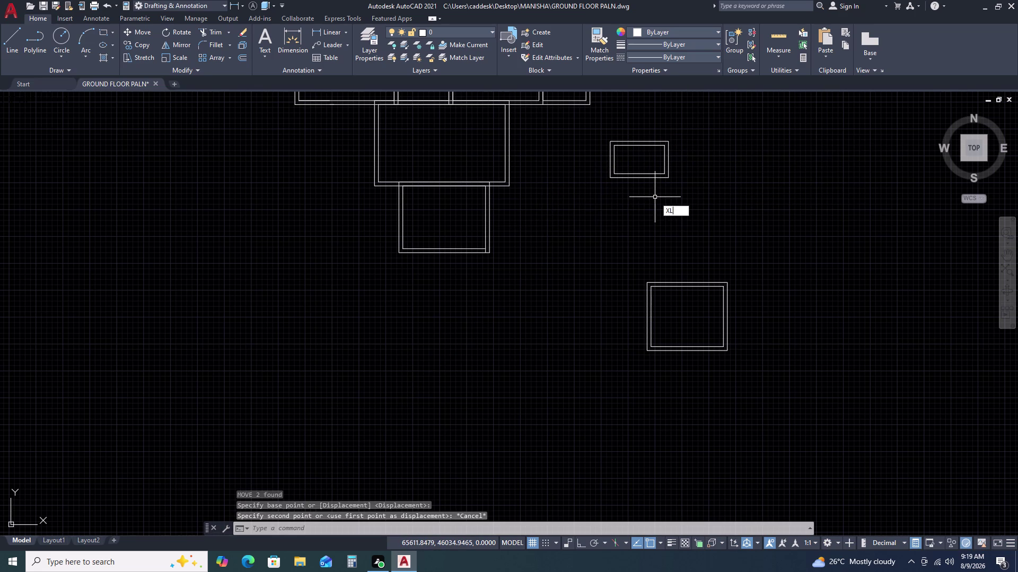
Add a horizontal construction line through the room corner.
text(H)
key(space)
scroll(up, 3)
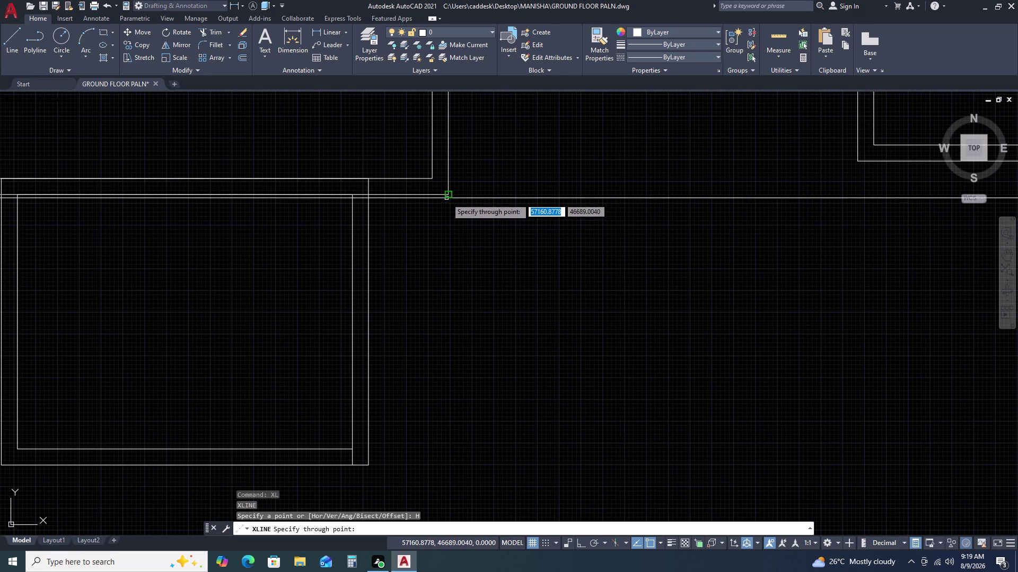
click(446, 197)
key(grave)
key(Escape)
scroll(down, 3)
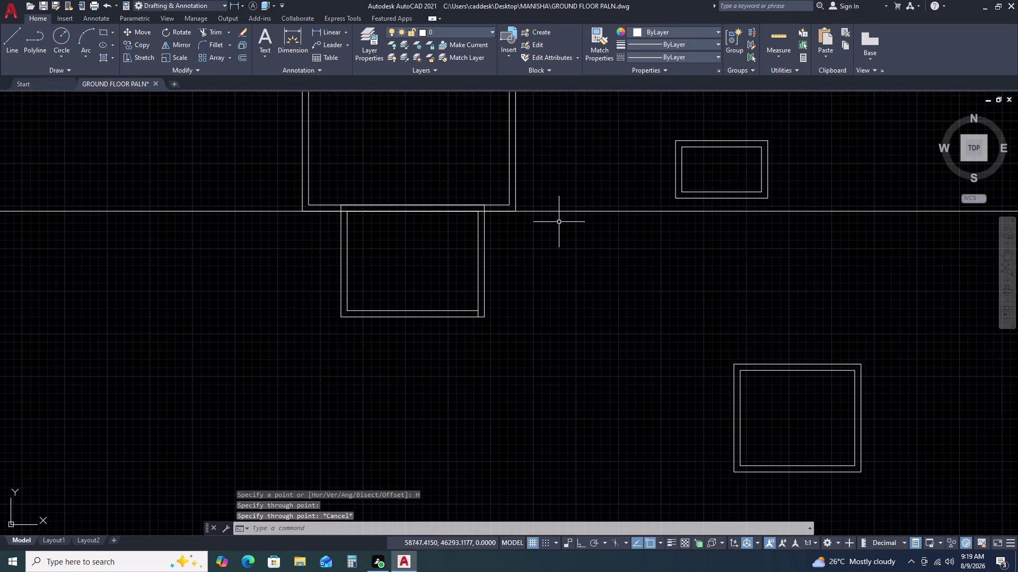
Move the small rectangle by its top corner toward the construction line.
double_click(830, 158)
drag(745, 147, 742, 142)
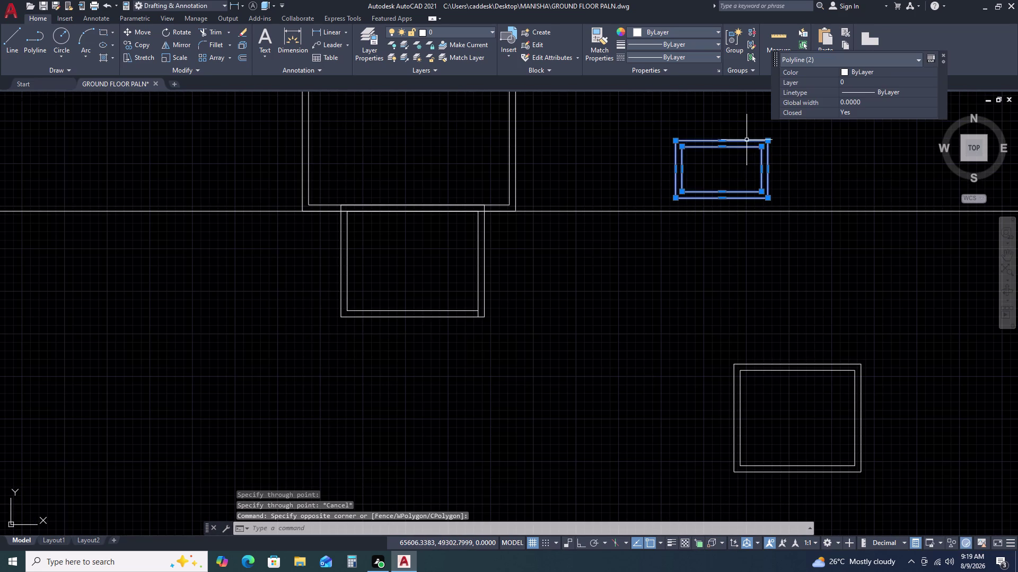
text(M)
key(space)
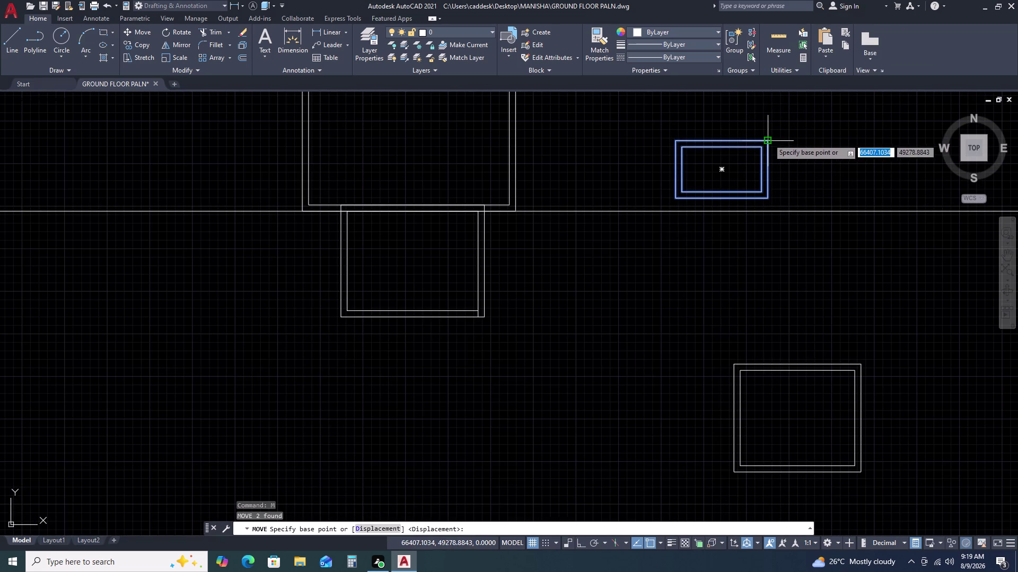
click(768, 138)
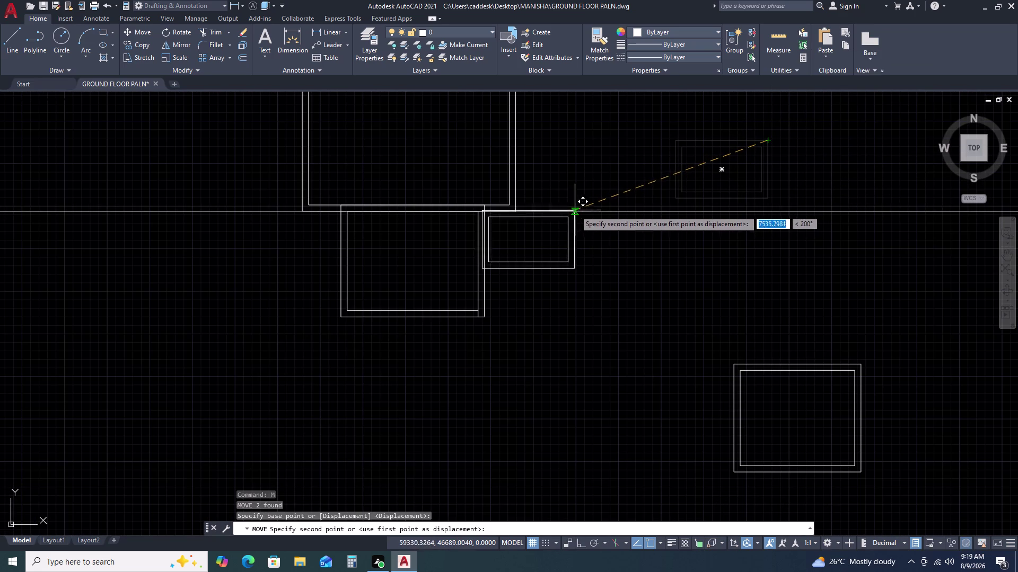
click(715, 179)
double_click(709, 196)
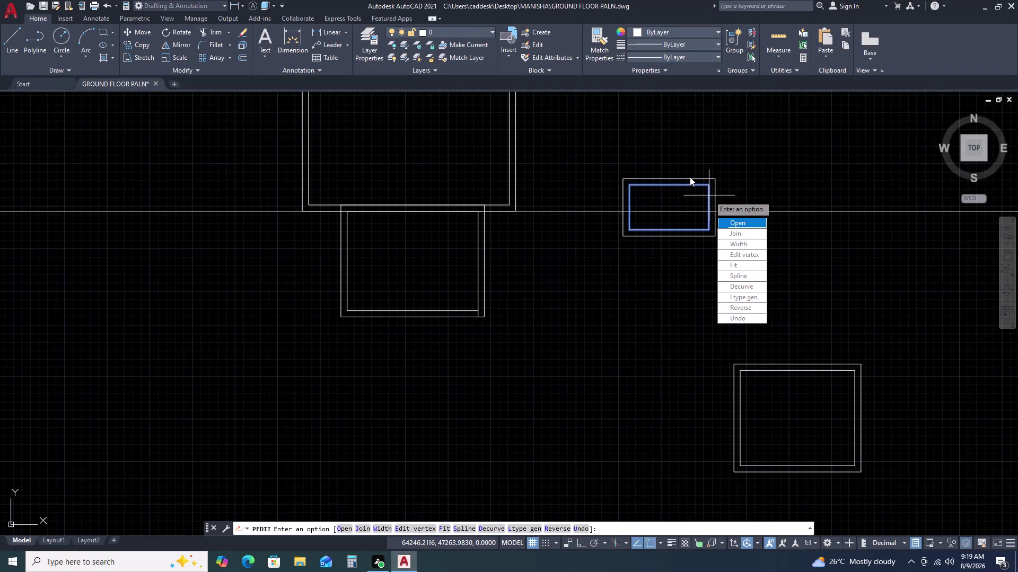
click(690, 177)
key(Escape)
Reselect the small rectangle and snap its top edge onto the construction line.
click(718, 177)
click(687, 189)
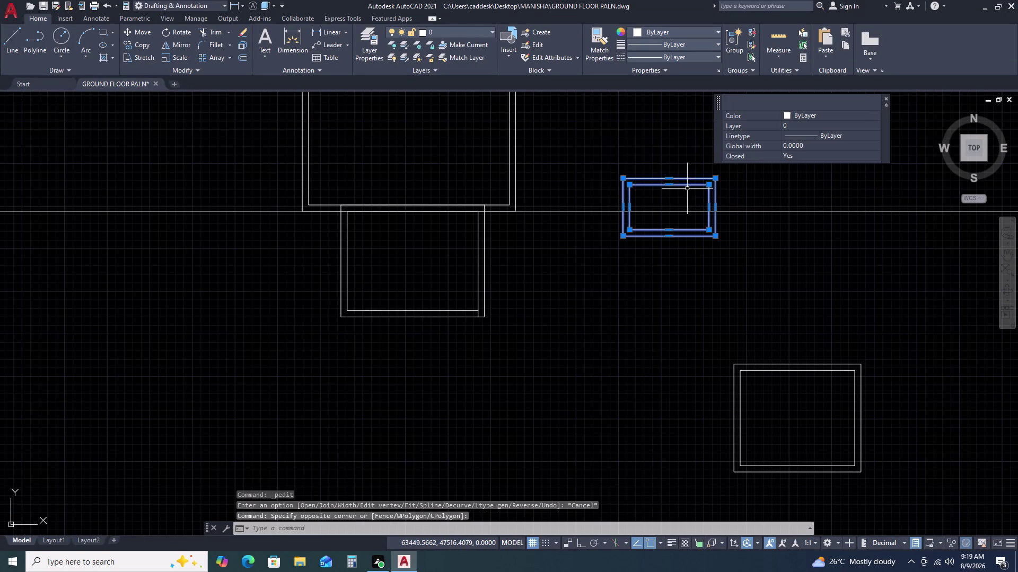
text(M)
key(space)
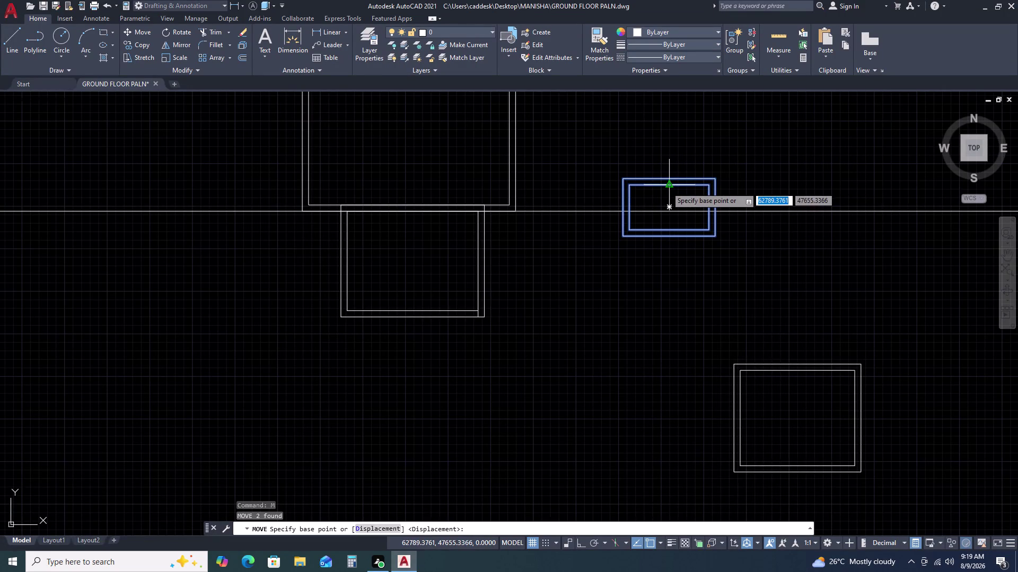
click(666, 187)
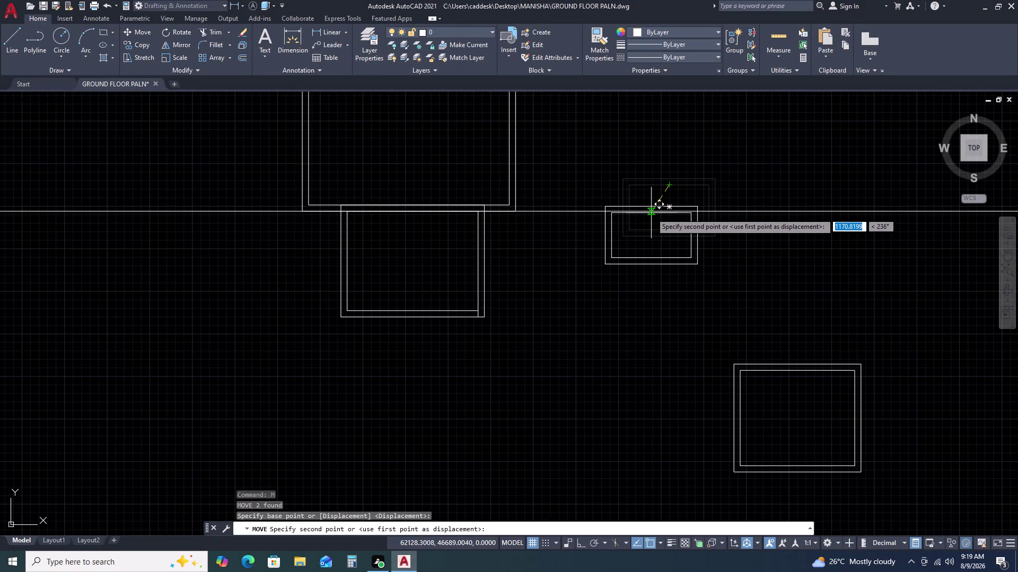
click(650, 211)
scroll(up, 3)
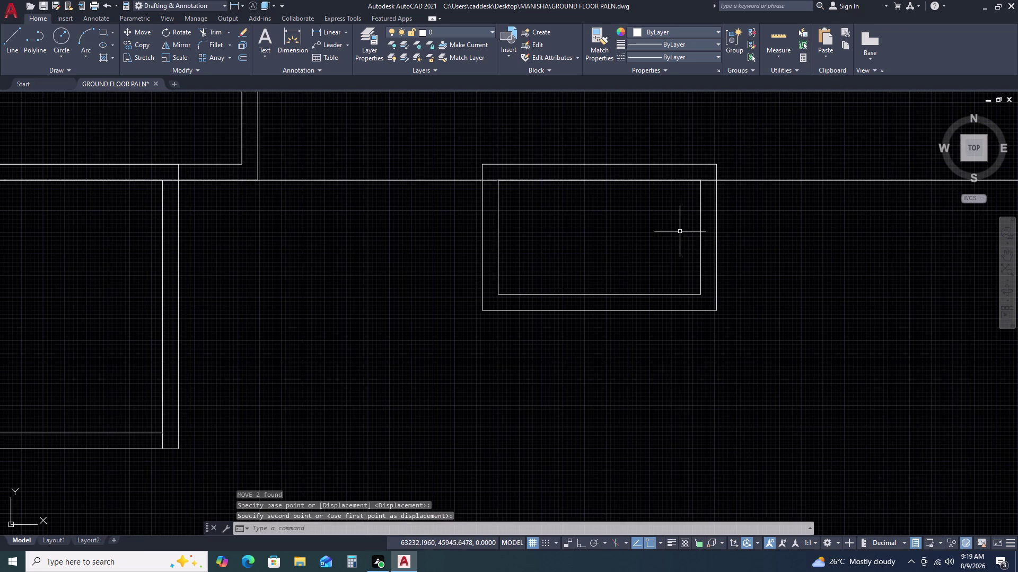
scroll(down, 3)
middle_drag(744, 283, 617, 153)
Move the room outline by its top-right corner to sit under the small rectangle.
scroll(down, 3)
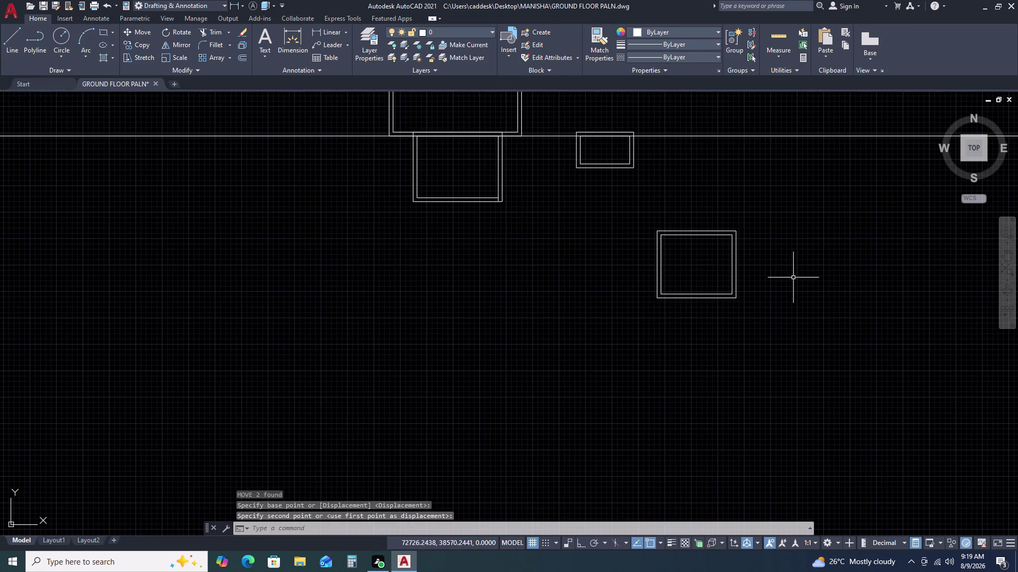
drag(799, 293, 773, 294)
click(702, 253)
key(m)
key(space)
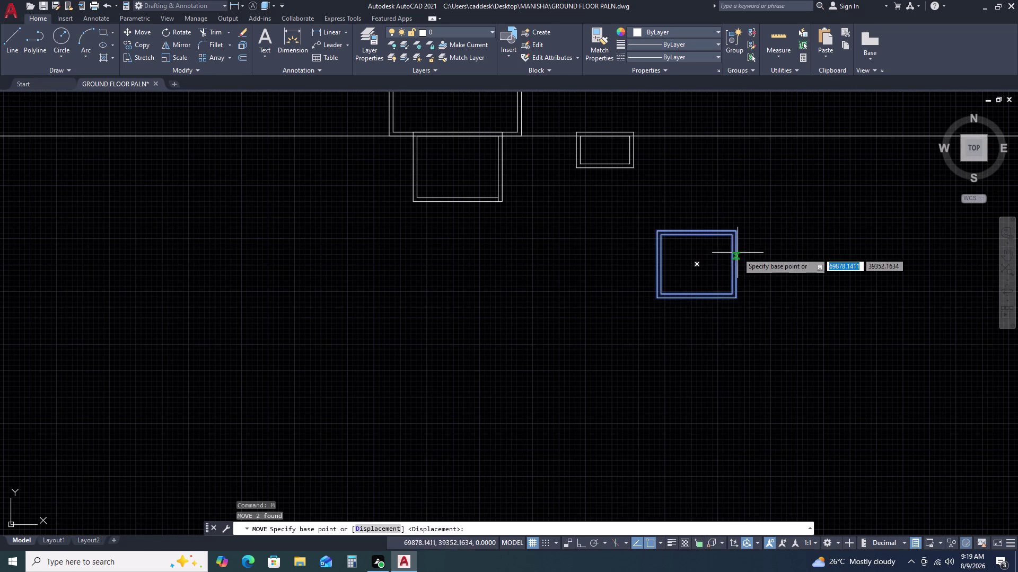
click(735, 232)
scroll(up, 3)
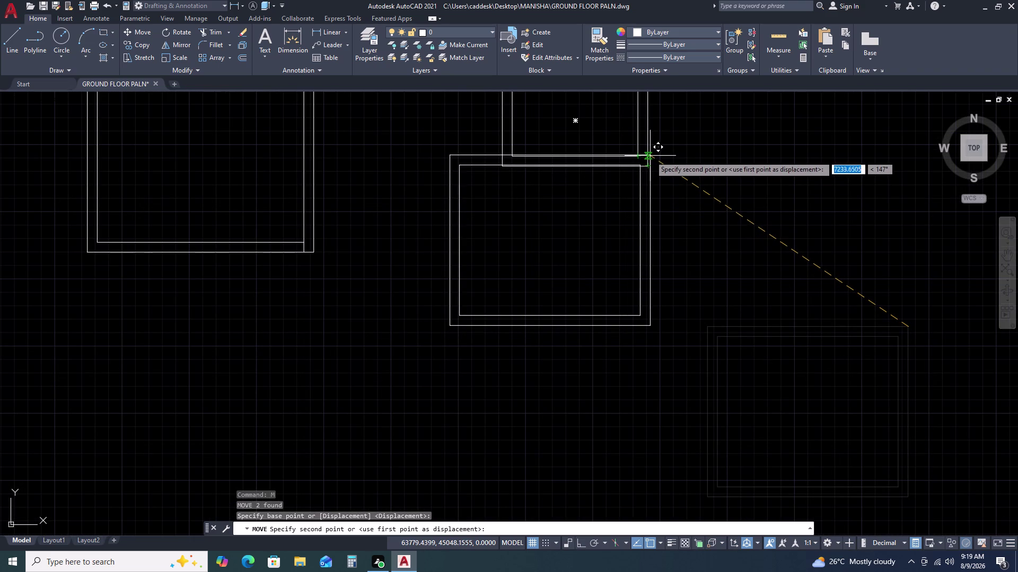
click(649, 157)
Move the room outline again so its top aligns with the wall line.
scroll(up, 3)
click(718, 277)
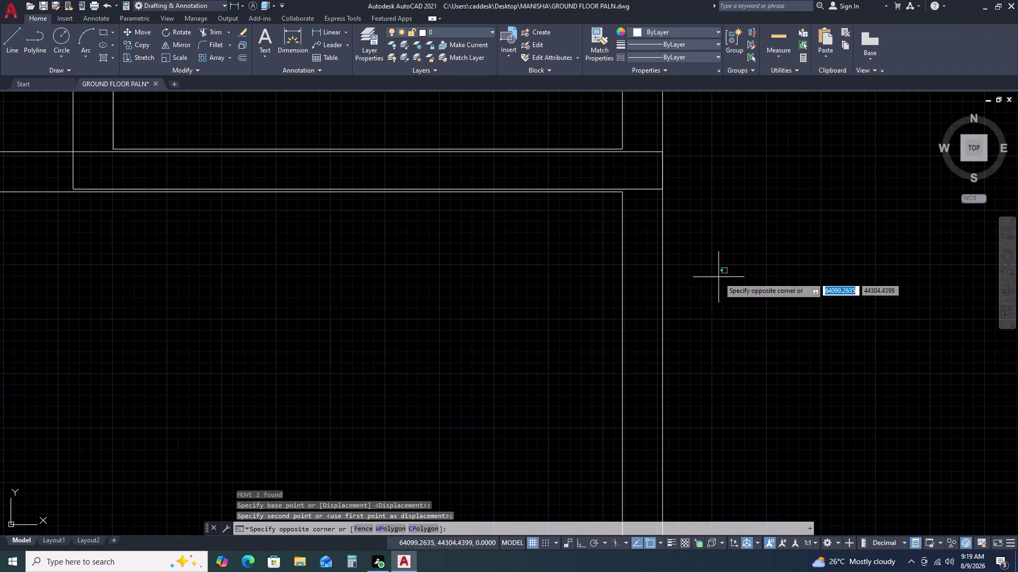
click(569, 302)
text(M)
key(space)
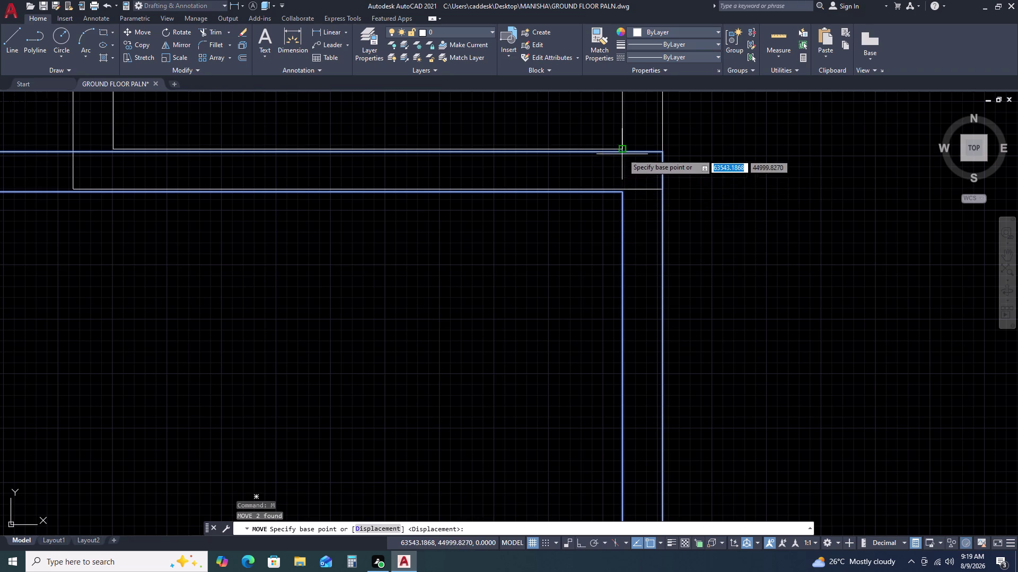
double_click(623, 152)
click(622, 145)
Move both lines of the room outline to snap its top edge onto the wall.
scroll(down, 3)
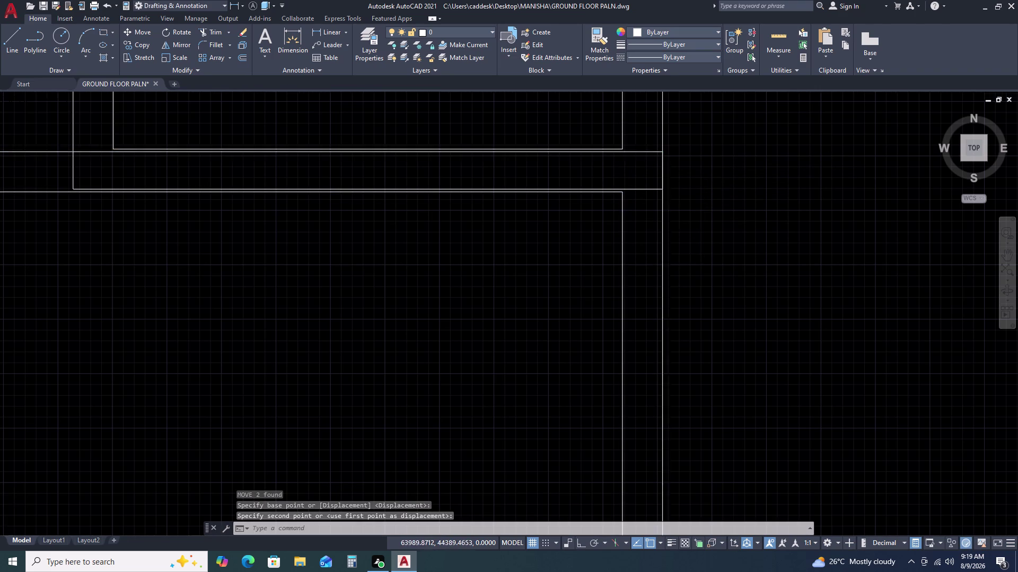
click(708, 282)
drag(708, 282, 699, 289)
click(617, 316)
text(M)
key(space)
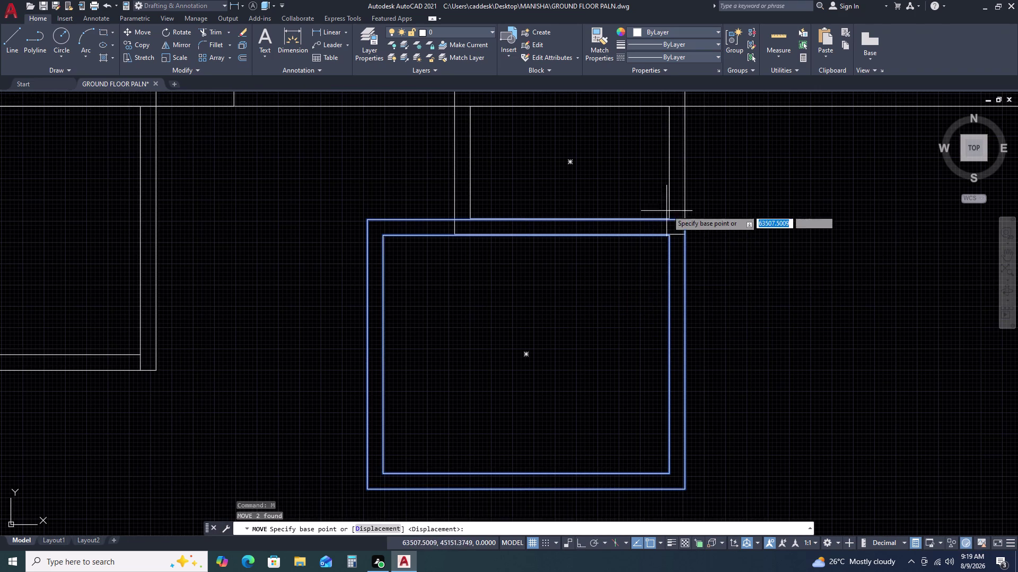
scroll(up, 3)
double_click(681, 205)
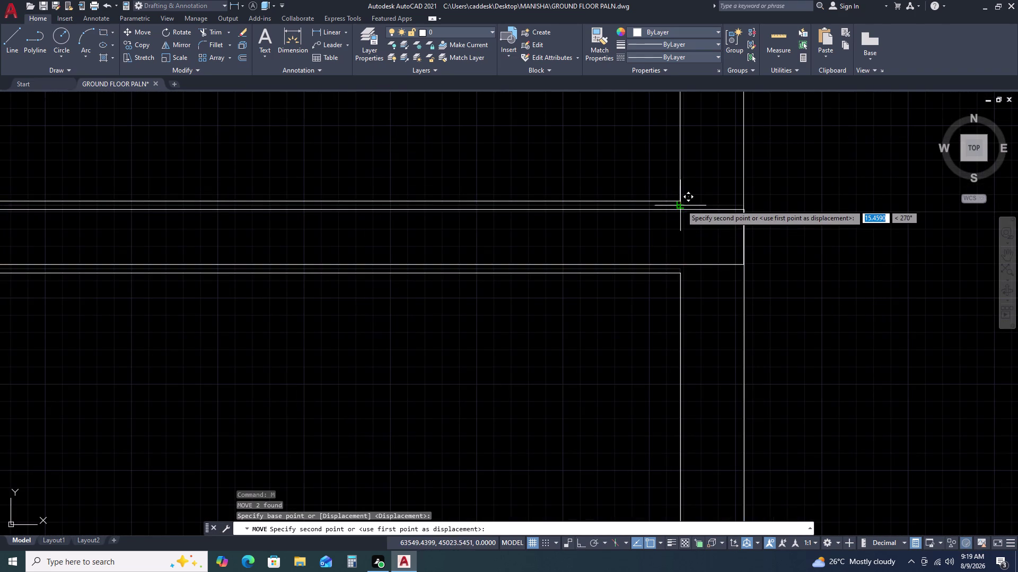
double_click(680, 201)
Move the room outlines from the outer wall corner onto the target corner.
scroll(down, 3)
scroll(down, 3)
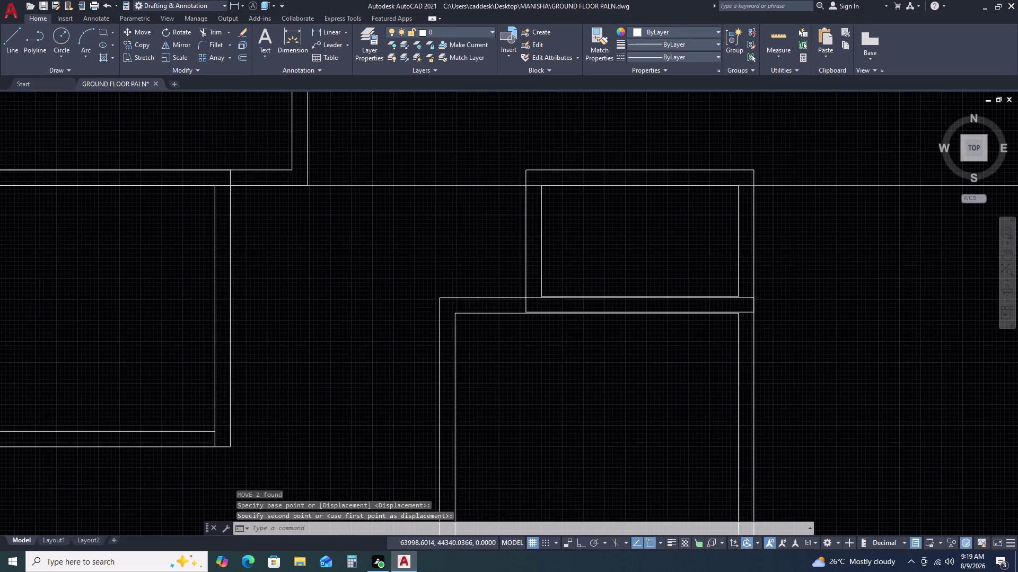
click(606, 398)
double_click(560, 292)
key(m)
key(space)
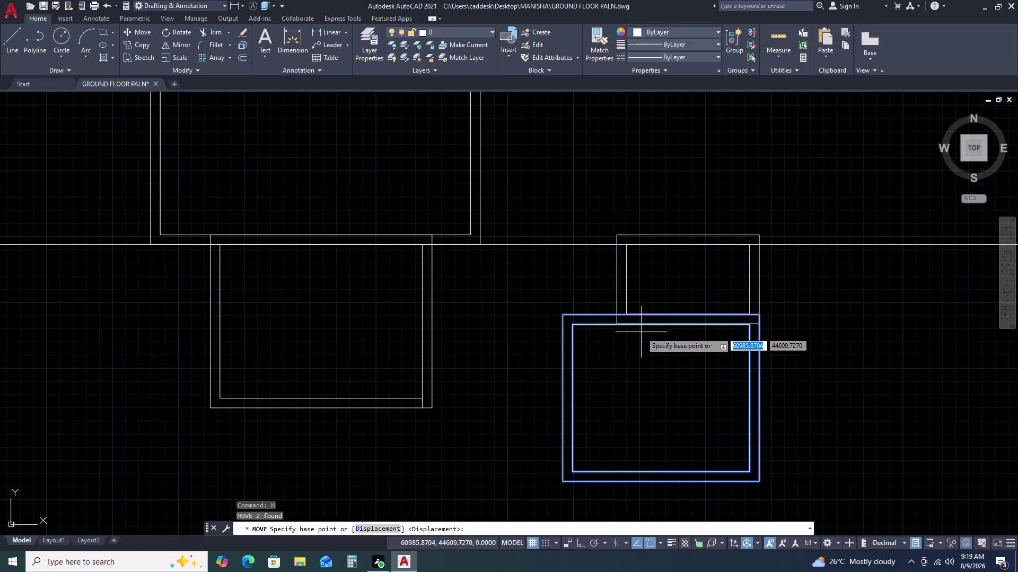
scroll(up, 3)
scroll(up, 3)
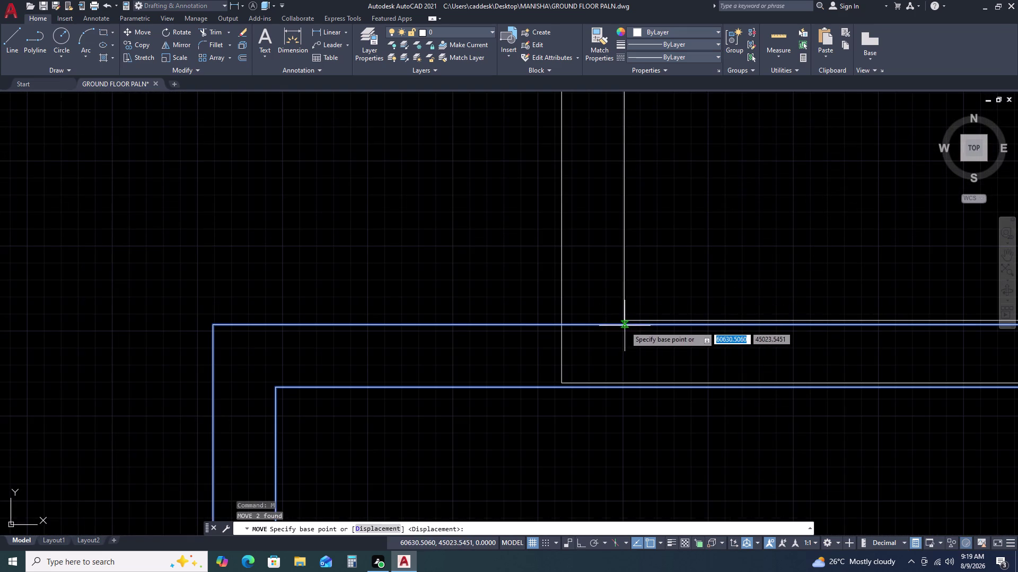
double_click(624, 326)
click(624, 320)
scroll(down, 3)
middle_drag(797, 378, 628, 327)
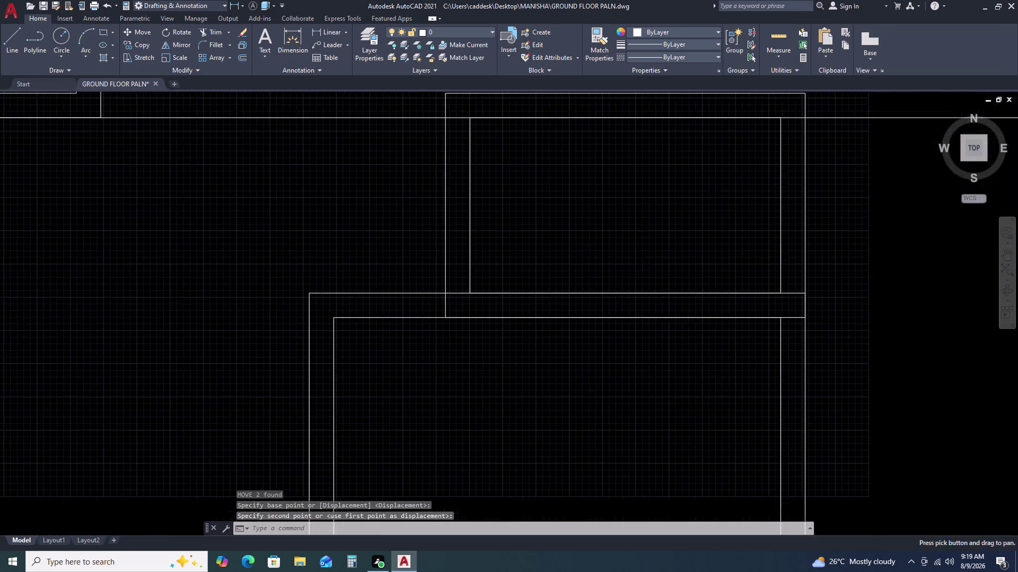
scroll(down, 3)
scroll(down, 3)
Move the right-hand rooms by their lower-left outer corner onto the central room's corner.
middle_drag(812, 372, 744, 298)
drag(743, 353, 724, 302)
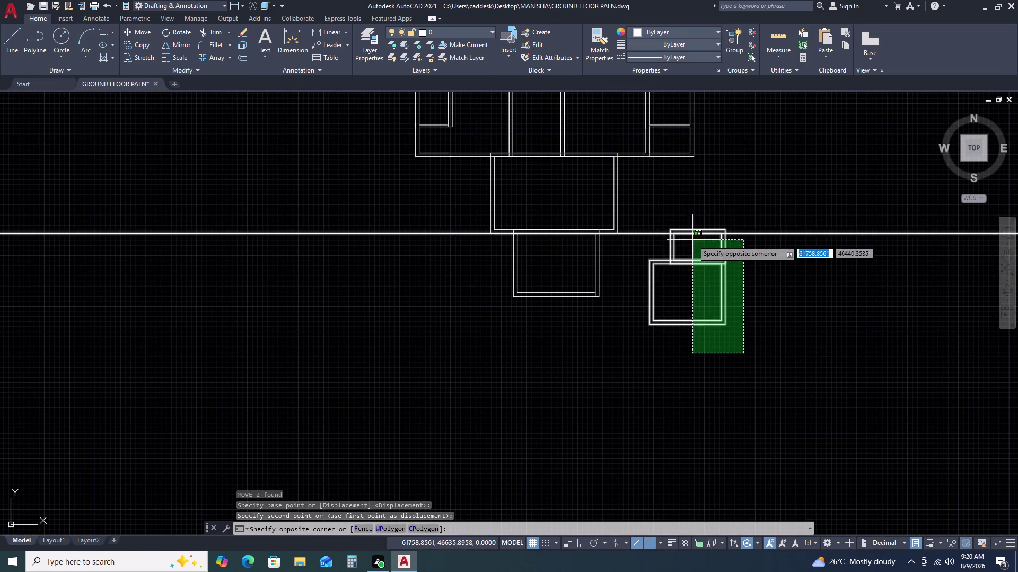
double_click(700, 254)
text(M)
key(space)
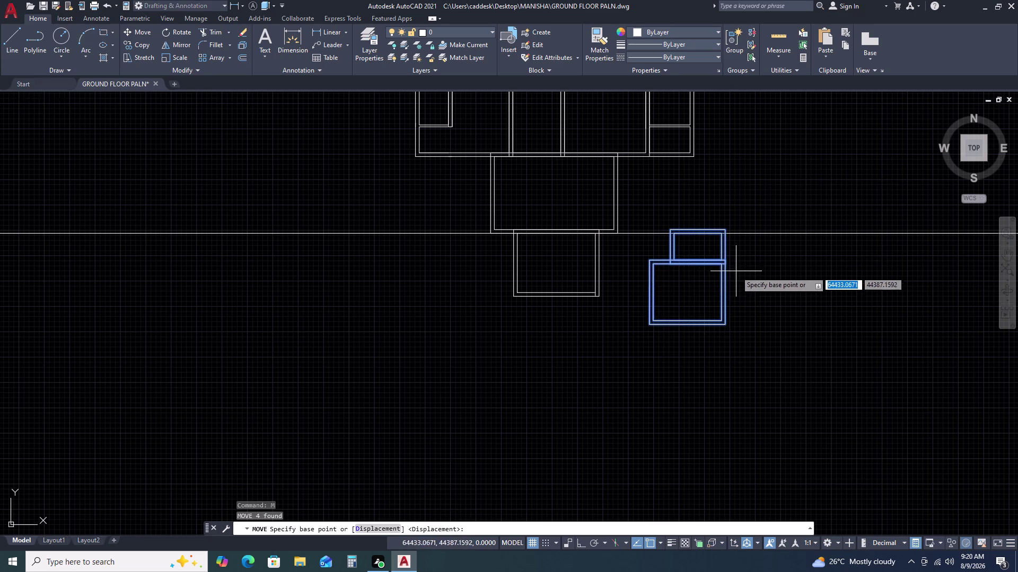
scroll(up, 3)
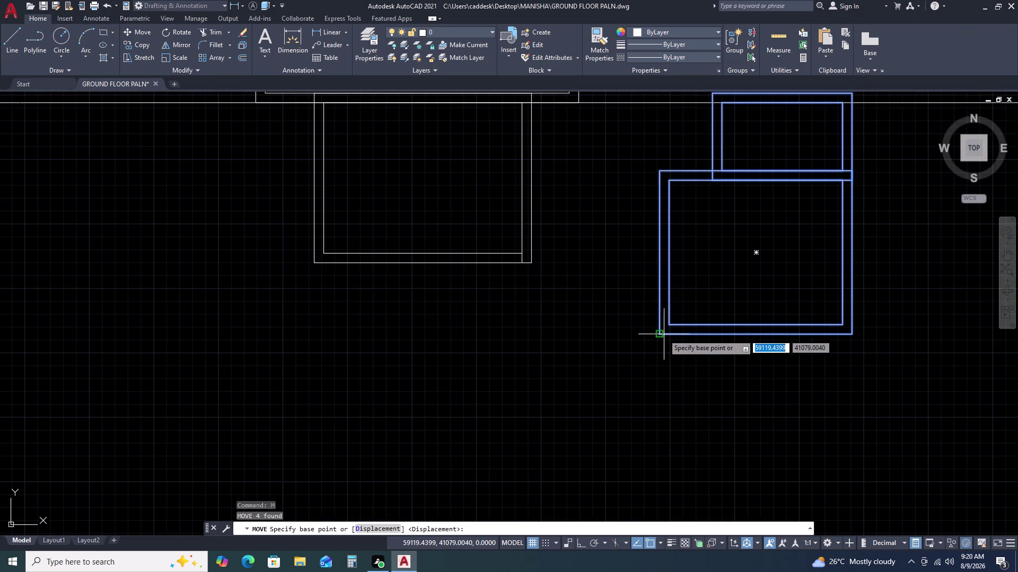
double_click(658, 333)
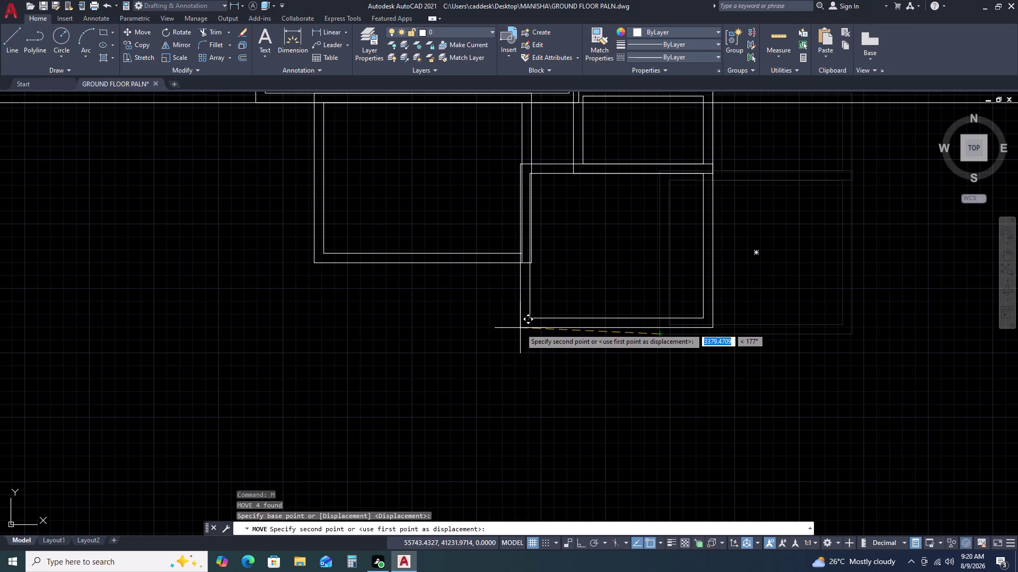
click(520, 328)
Shift the large and small rooms so they sit flush with the wall corner.
middle_drag(583, 291, 591, 382)
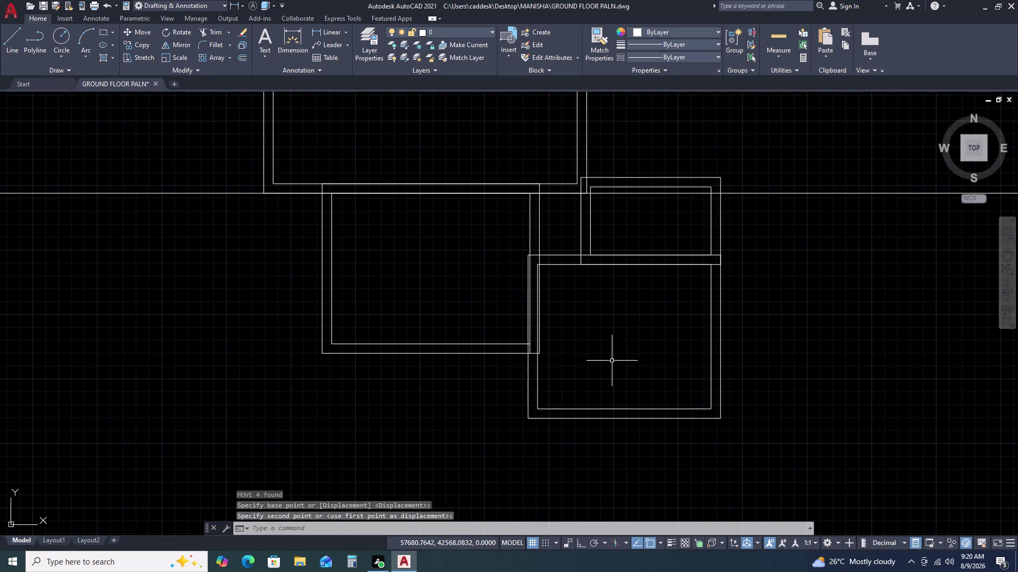
click(617, 401)
click(580, 430)
double_click(647, 238)
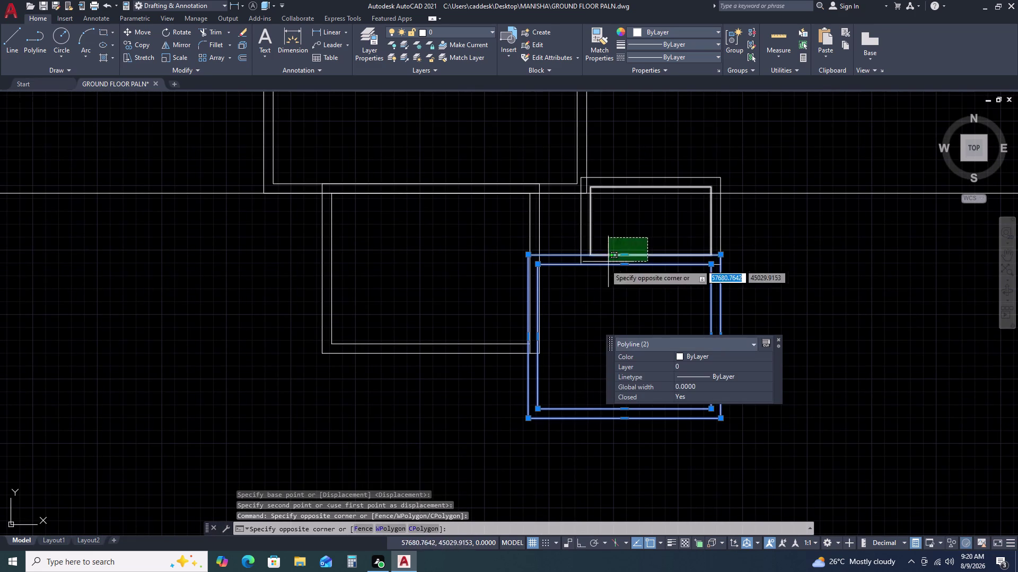
click(598, 270)
text(M)
key(space)
scroll(up, 3)
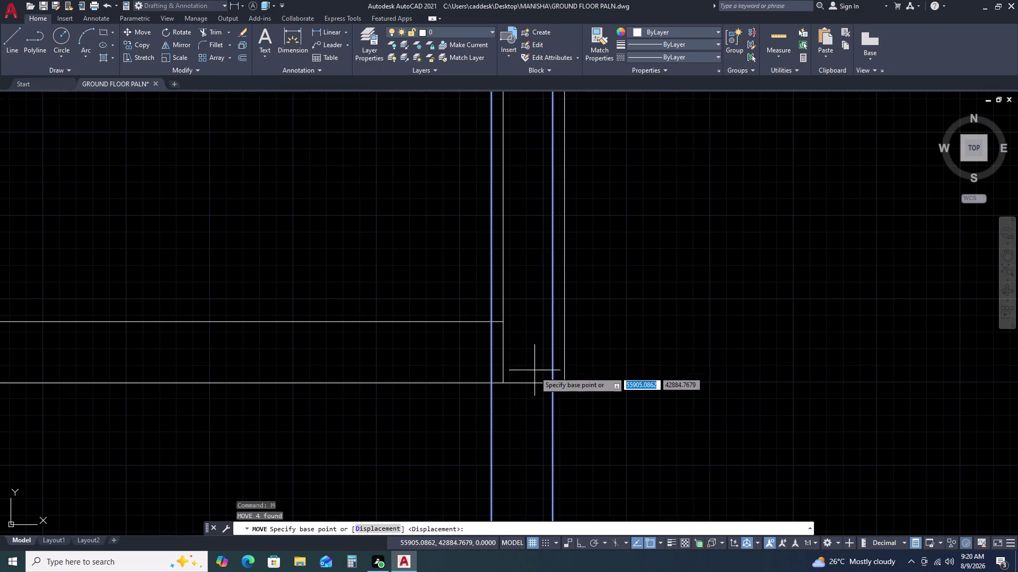
click(489, 382)
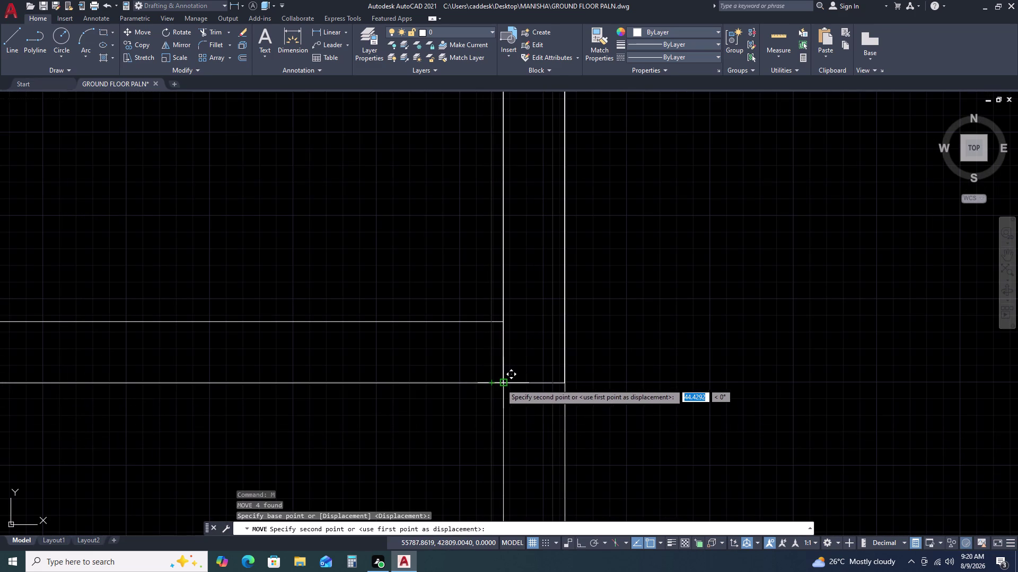
click(502, 384)
scroll(down, 3)
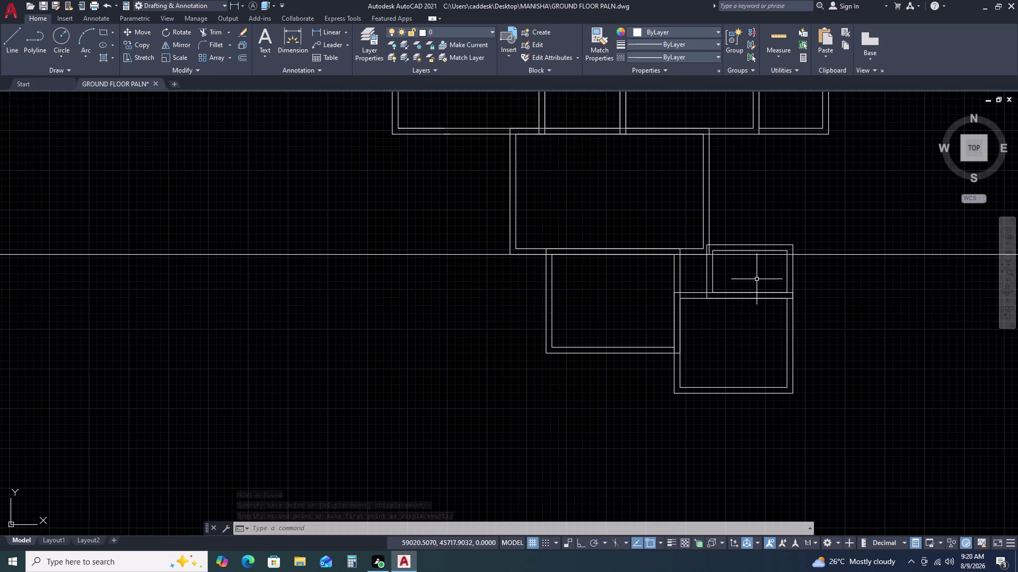
Mirror the small and 4200 by 3500 rooms across a vertical line, keeping the originals.
middle_drag(783, 322, 782, 262)
middle_drag(810, 358, 806, 351)
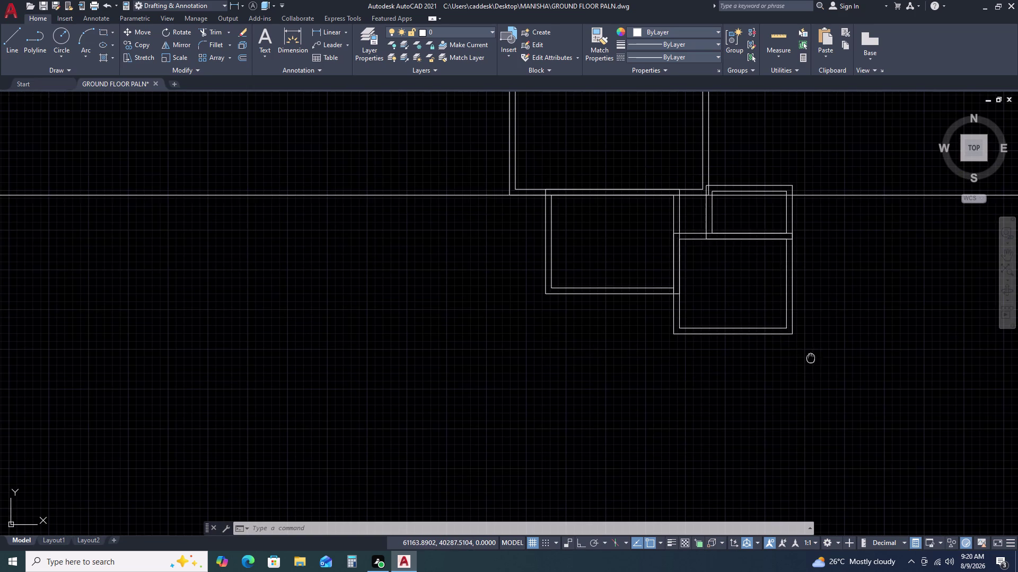
middle_drag(806, 351, 789, 302)
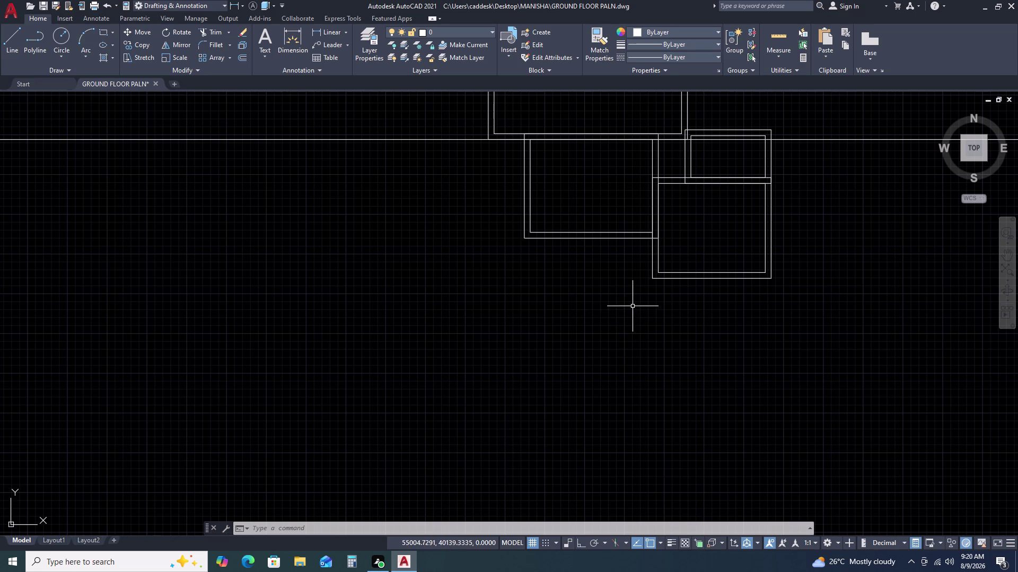
scroll(down, 3)
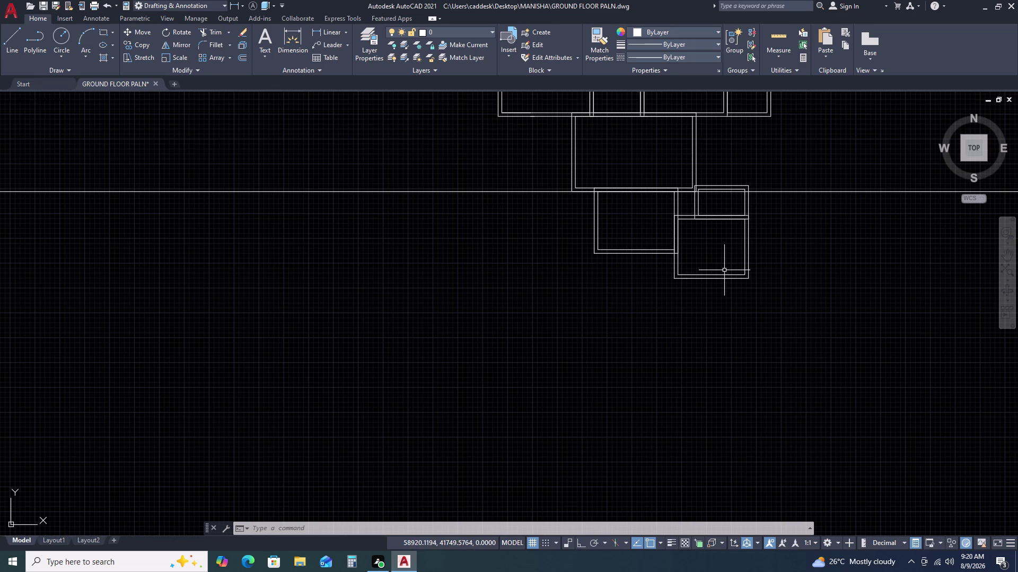
scroll(down, 3)
scroll(up, 3)
scroll(down, 3)
scroll(up, 3)
double_click(685, 184)
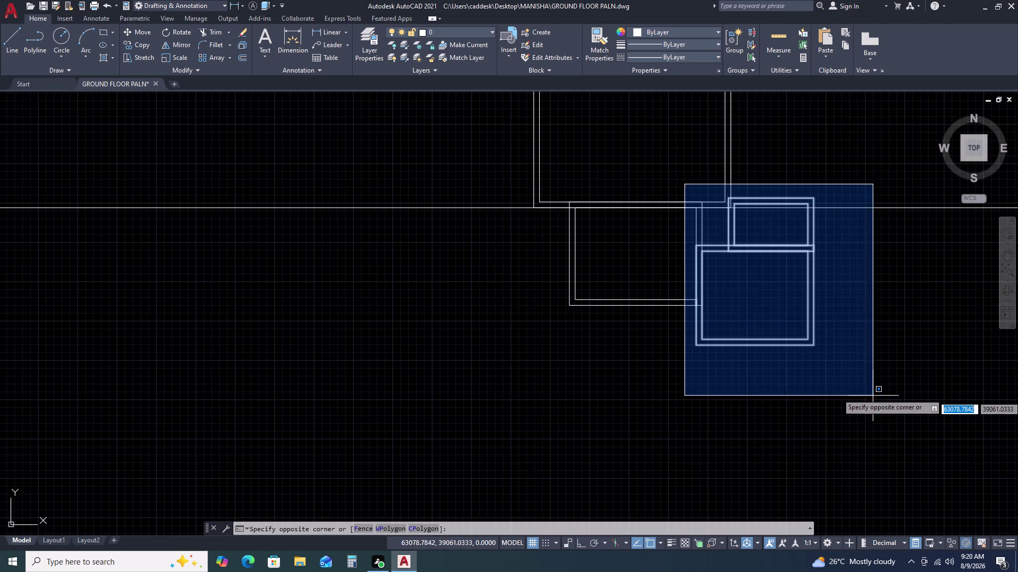
click(851, 389)
text(MI)
key(space)
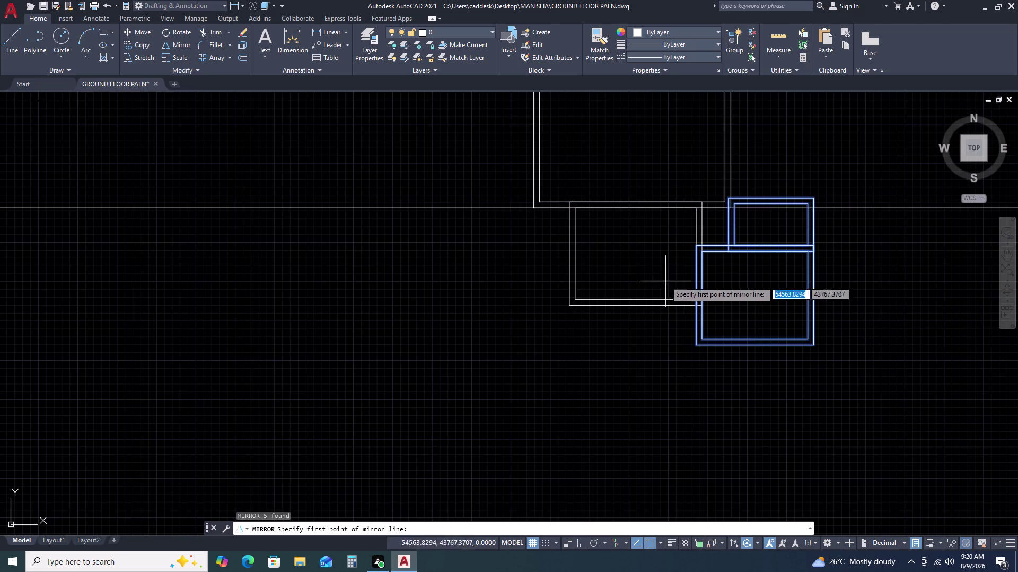
click(638, 211)
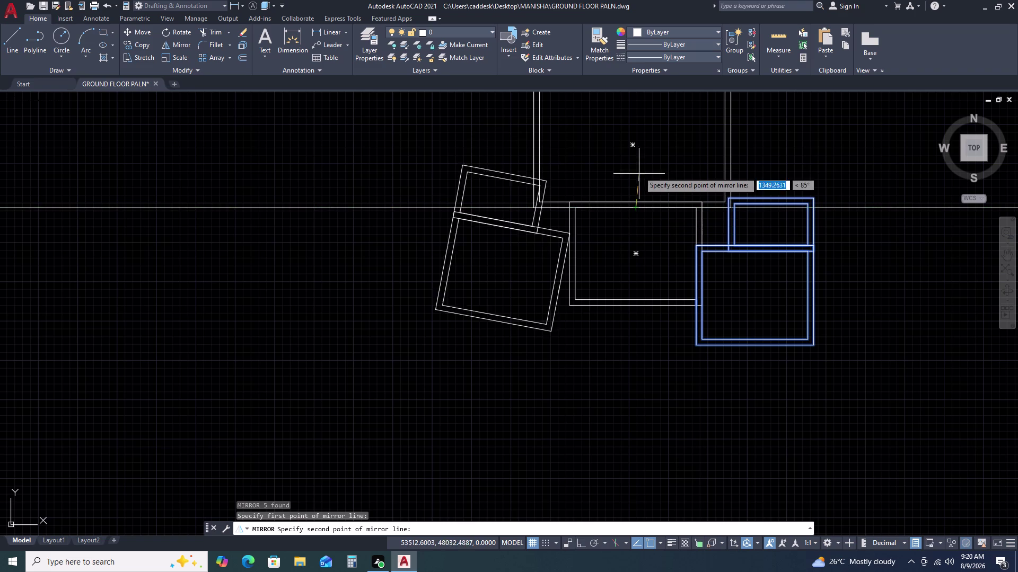
key(F8)
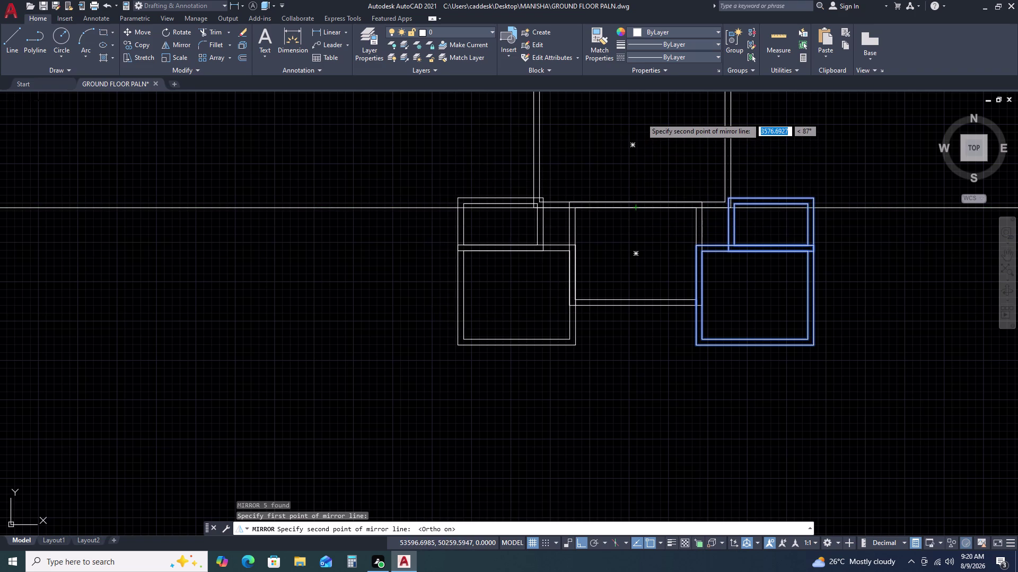
click(641, 117)
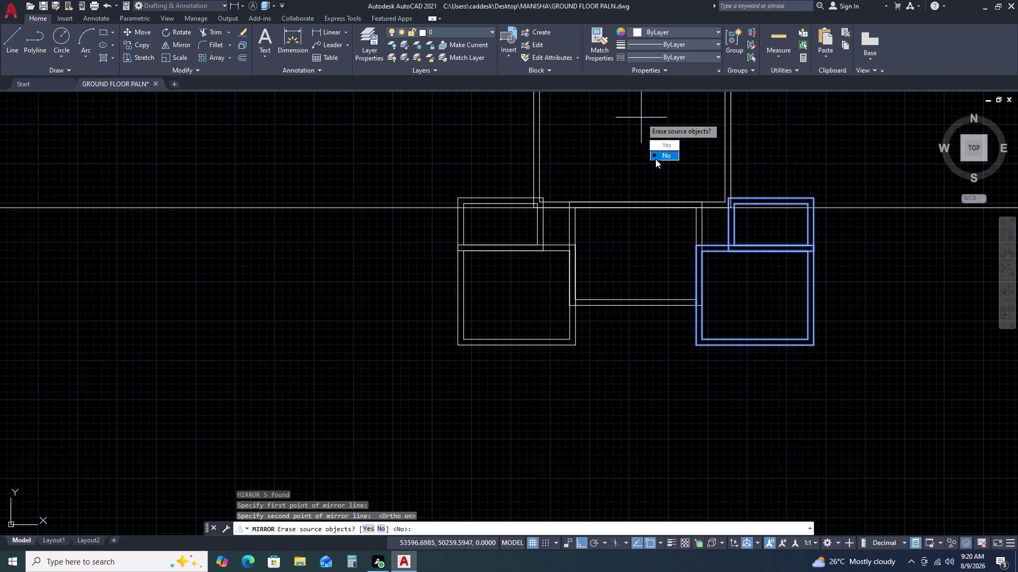
click(662, 157)
Select the horizontal construction line.
scroll(up, 3)
click(562, 237)
click(550, 266)
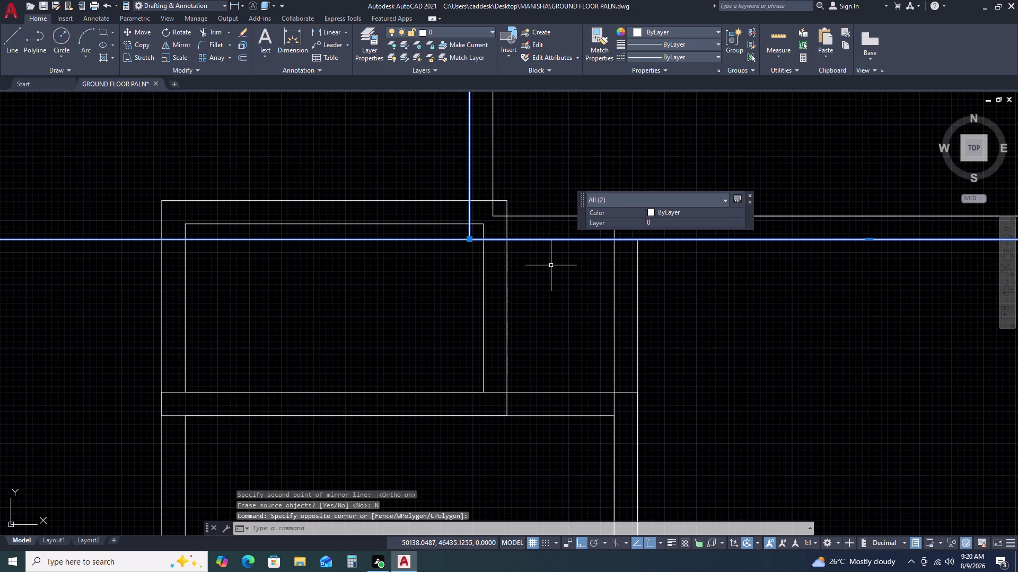
Erase the horizontal construction line running across the floor plan.
key(Escape)
scroll(down, 3)
click(410, 240)
drag(409, 240, 387, 259)
double_click(271, 348)
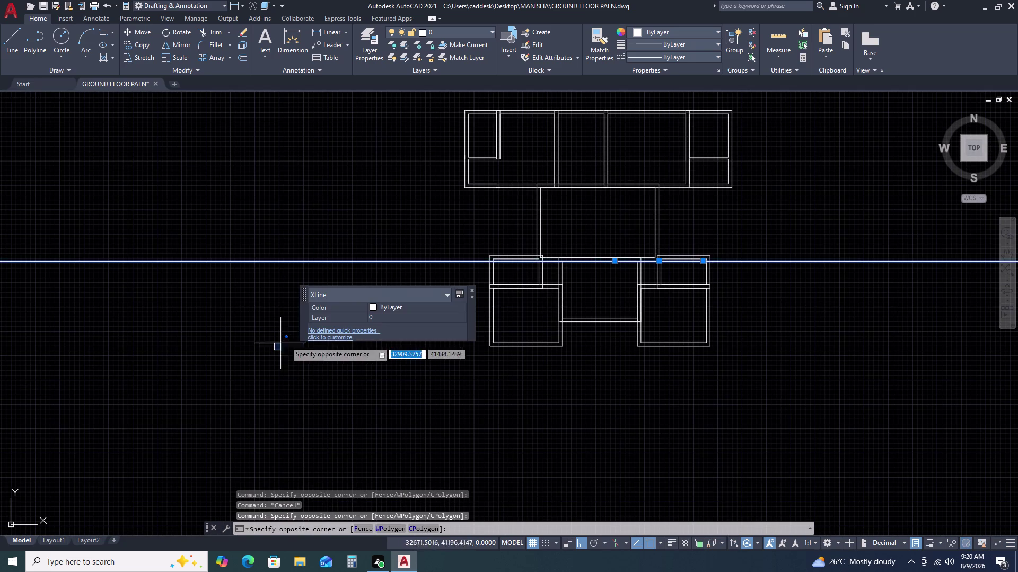
key(Delete)
Zoom and pan to review the cleaned plan, centring the lower rooms.
scroll(up, 3)
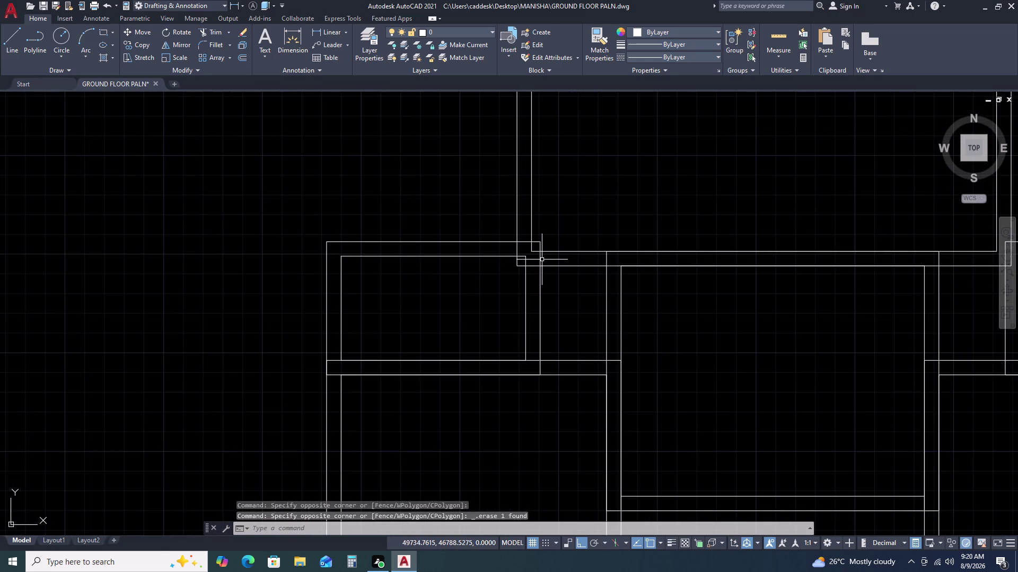
scroll(up, 3)
scroll(up, 3)
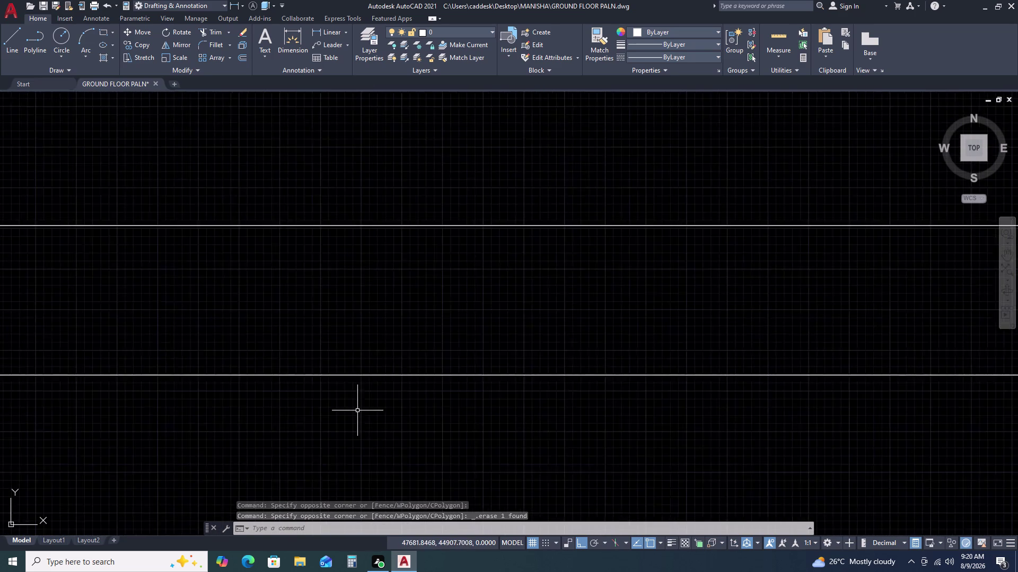
scroll(up, 3)
scroll(down, 3)
scroll(up, 3)
scroll(down, 3)
scroll(up, 3)
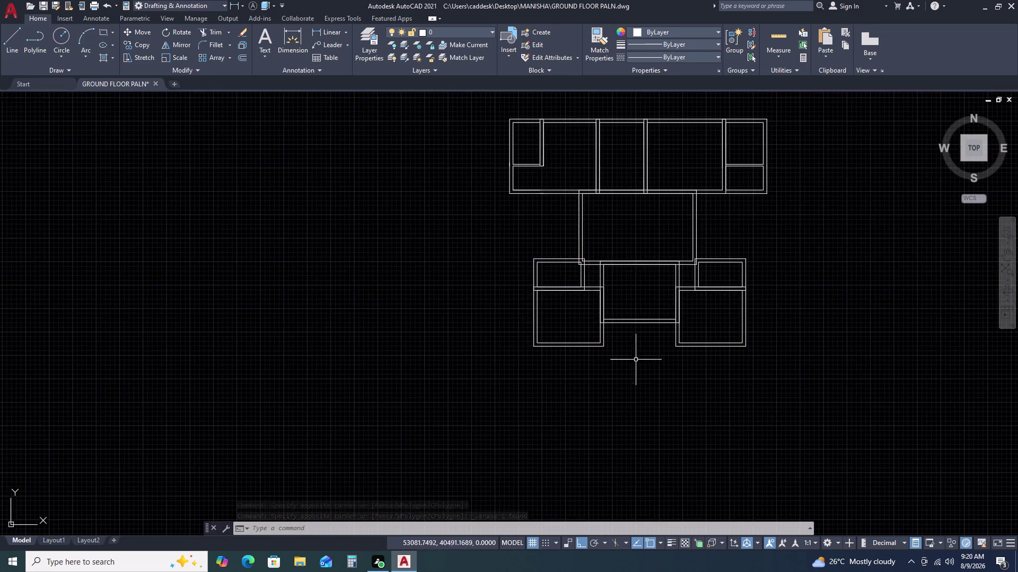
scroll(up, 3)
scroll(down, 3)
scroll(up, 3)
scroll(up, 3)
scroll(up, 3)
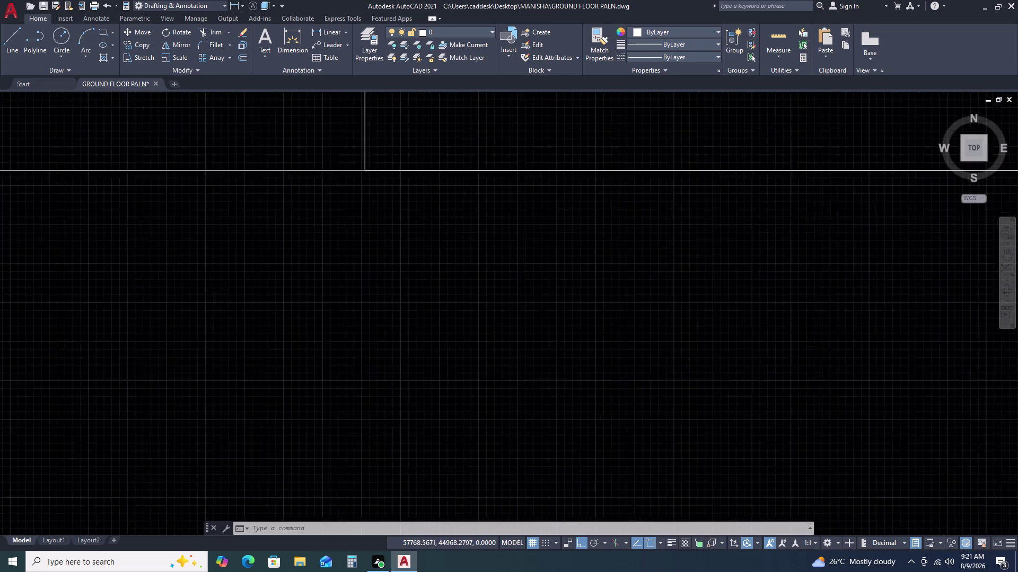
scroll(up, 3)
scroll(down, 3)
scroll(up, 3)
scroll(down, 3)
scroll(up, 3)
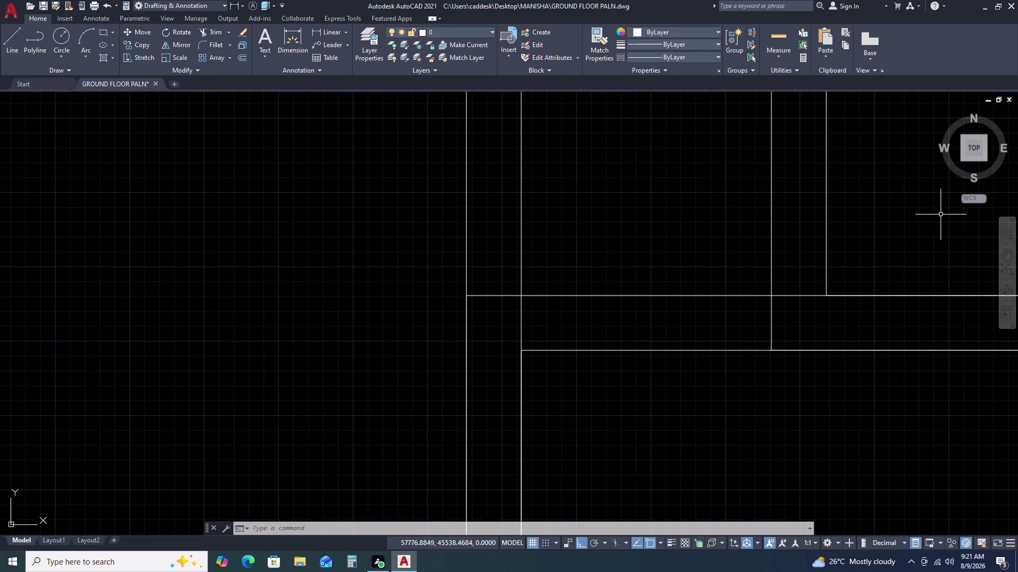
middle_drag(930, 221, 662, 274)
scroll(down, 3)
scroll(up, 3)
scroll(down, 3)
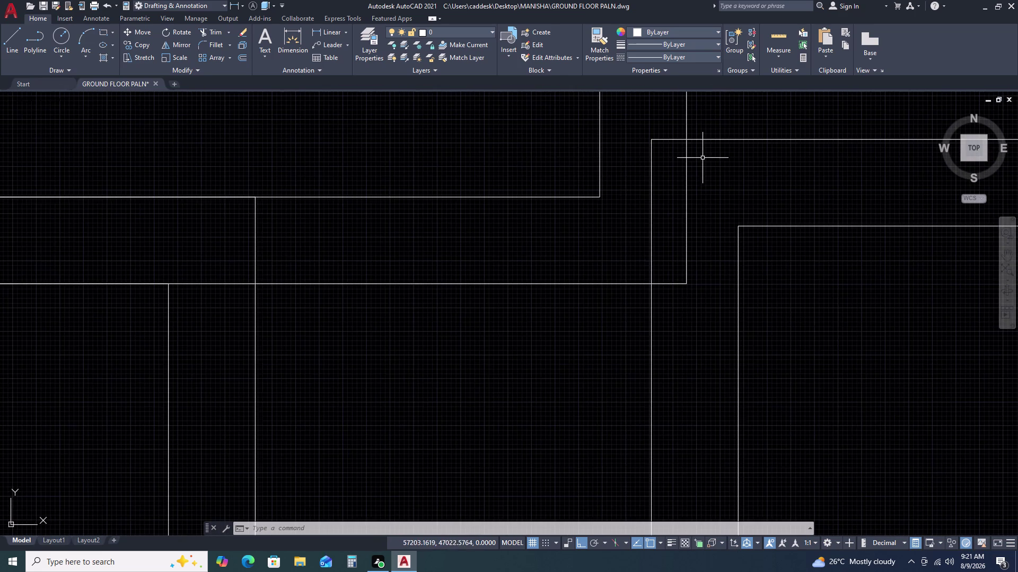
scroll(down, 3)
scroll(up, 3)
scroll(down, 3)
middle_drag(863, 366, 855, 362)
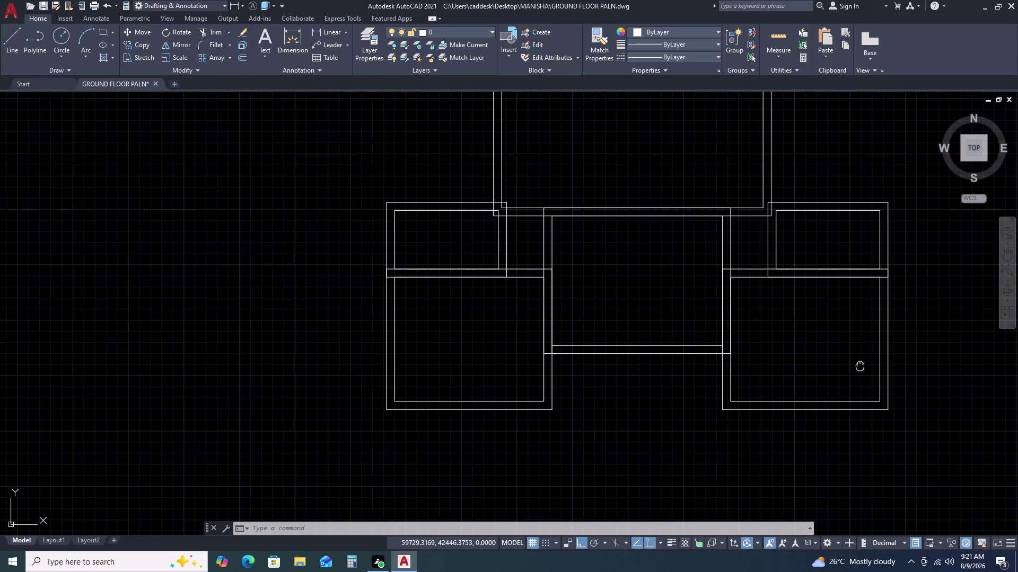
middle_drag(855, 362, 743, 269)
Start a rectangle below the plan, choosing the Dimensions option after the first corner.
text(REC)
key(space)
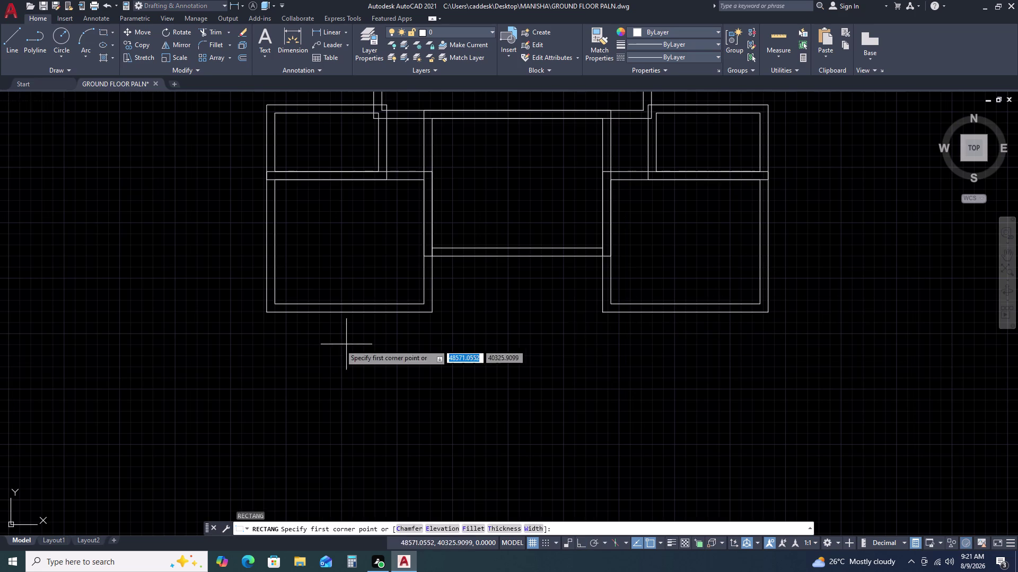
drag(334, 345, 431, 441)
text(D)
key(space)
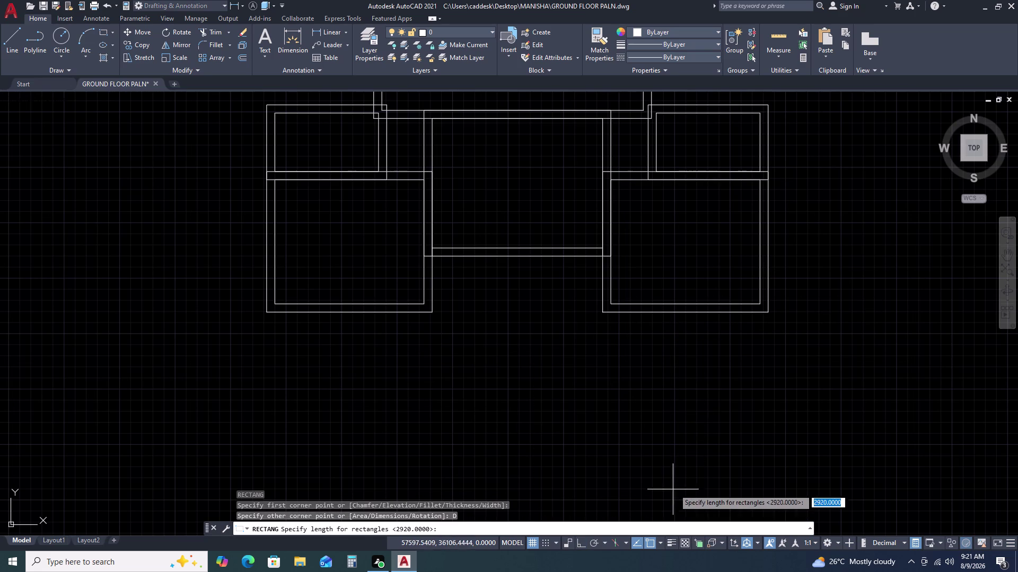
middle_drag(681, 483, 695, 412)
middle_click(701, 396)
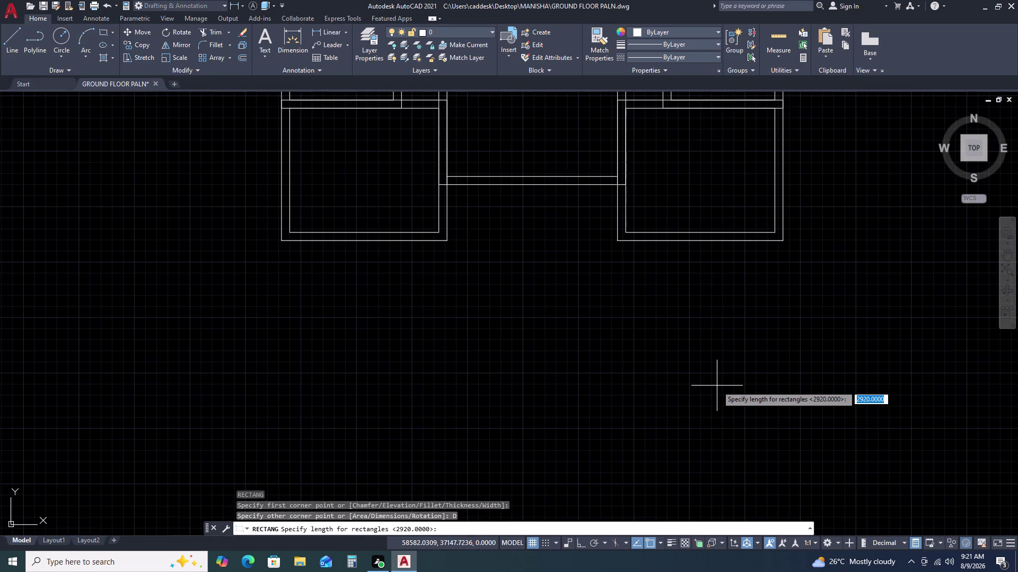
Give the rectangle length 5260 and width 4470 and place it below the upper rooms.
key(5)
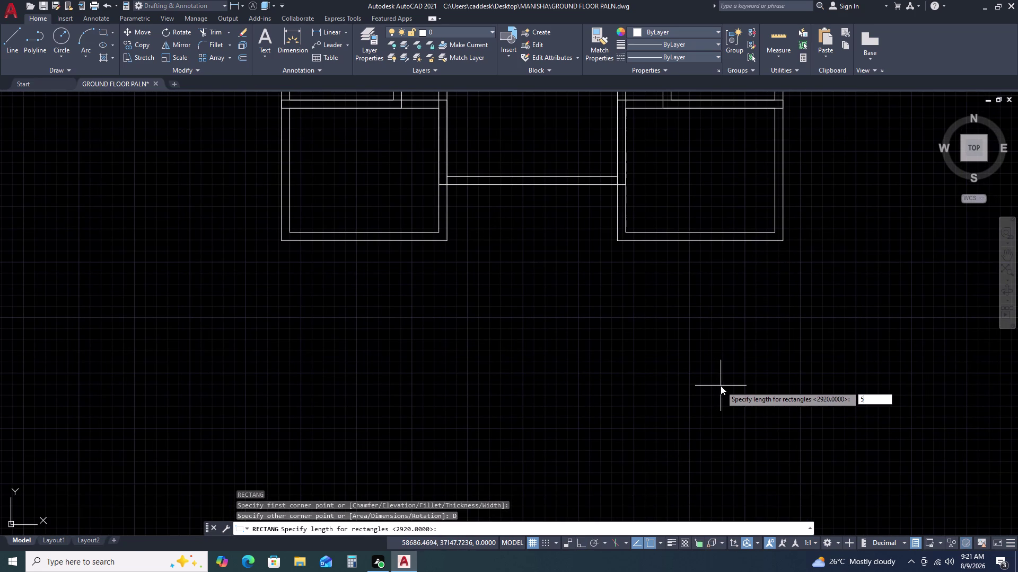
key(2)
key(6)
key(0)
key(space)
text(44)
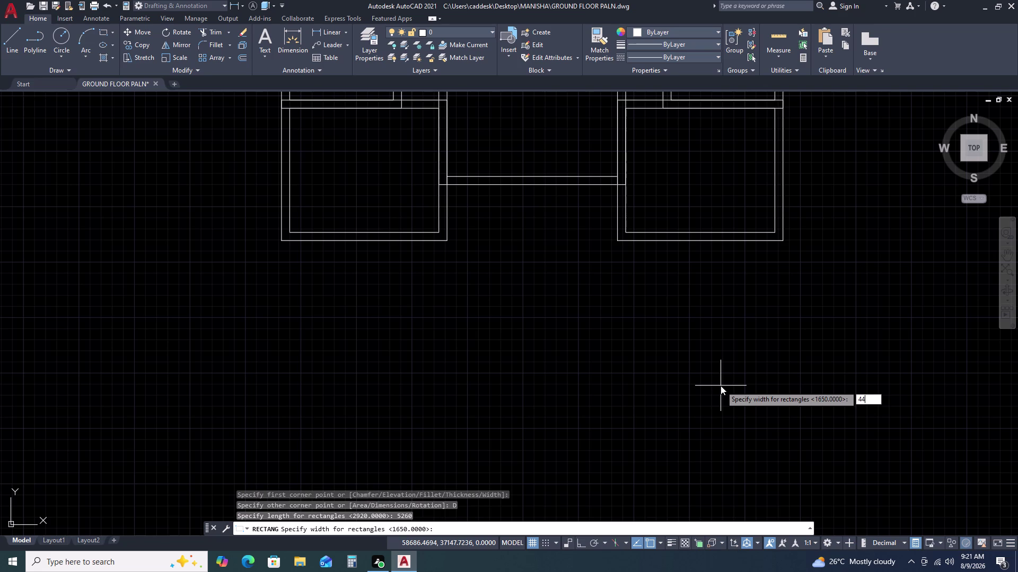
text(70)
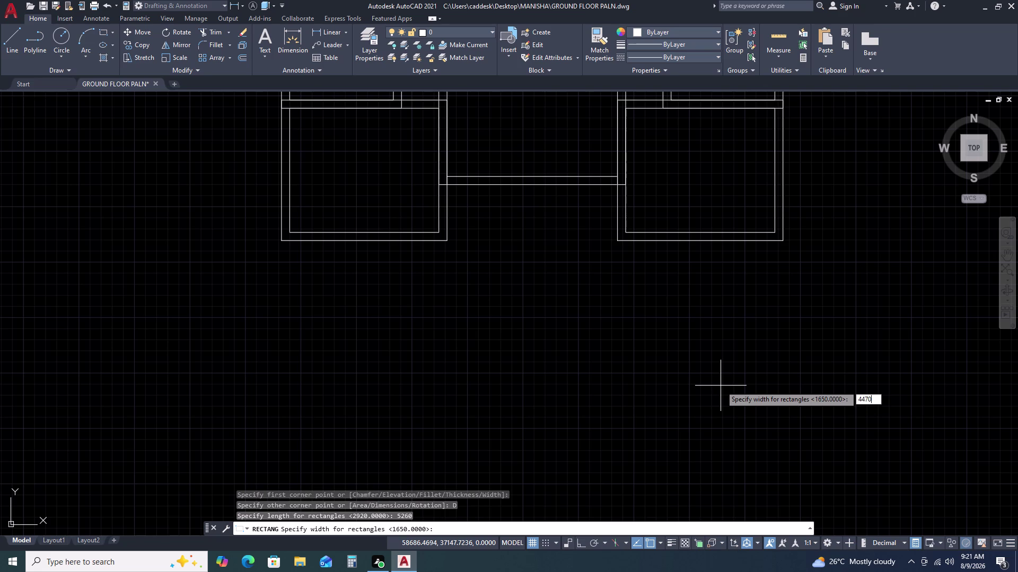
key(space)
click(720, 386)
Select the new rectangle to offset it for wall thickness.
drag(561, 392, 552, 383)
click(537, 352)
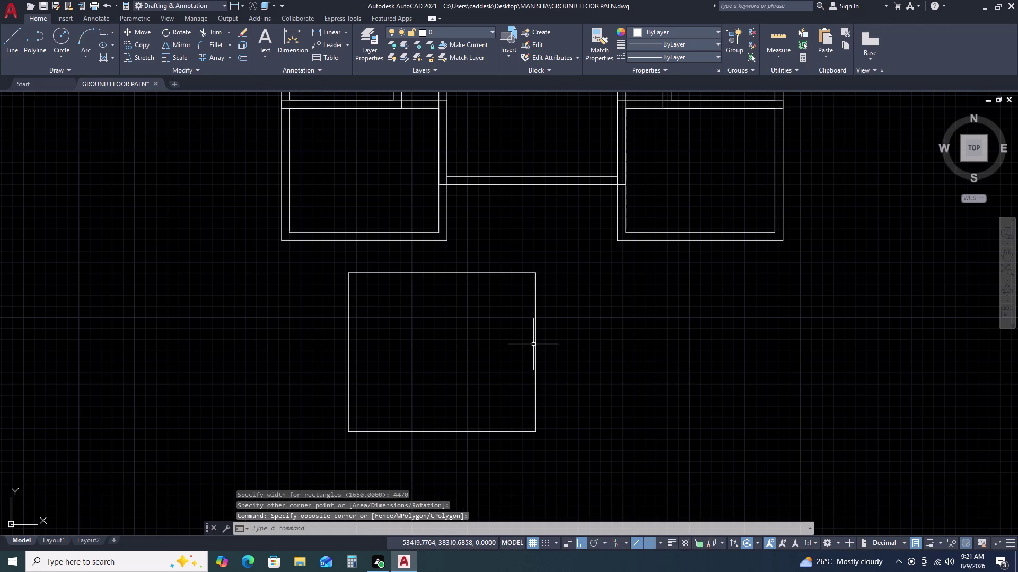
click(533, 345)
click(532, 375)
click(533, 377)
text(O)
key(space)
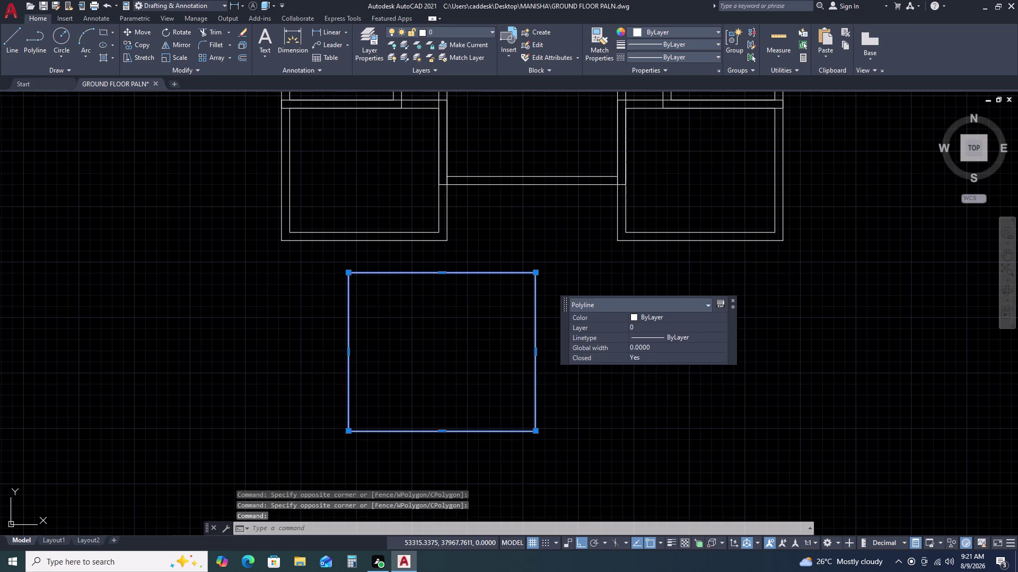
Offset the new room rectangle 230 outward to form its wall thickness.
key(2)
key(3)
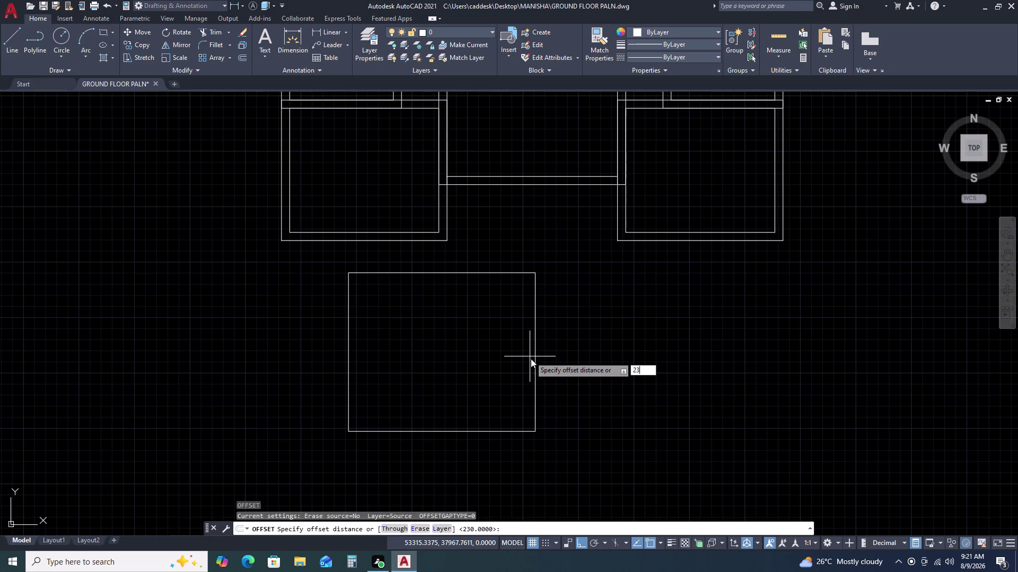
key(0)
key(space)
click(619, 409)
key(Escape)
Move both room rectangles so the top outer corner snaps under the upper rooms' corner.
drag(561, 446, 553, 433)
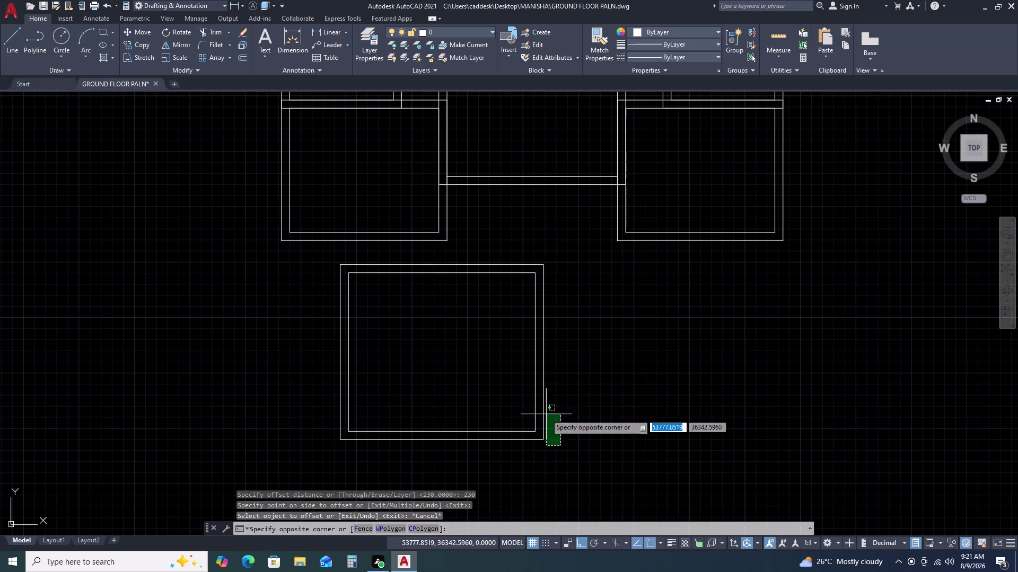
click(532, 387)
text(M)
key(space)
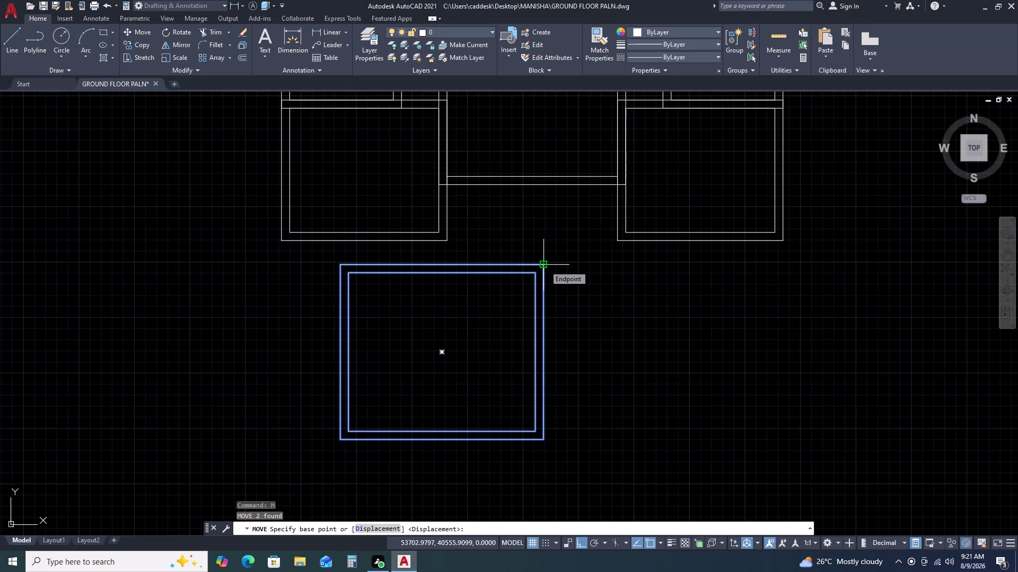
click(546, 266)
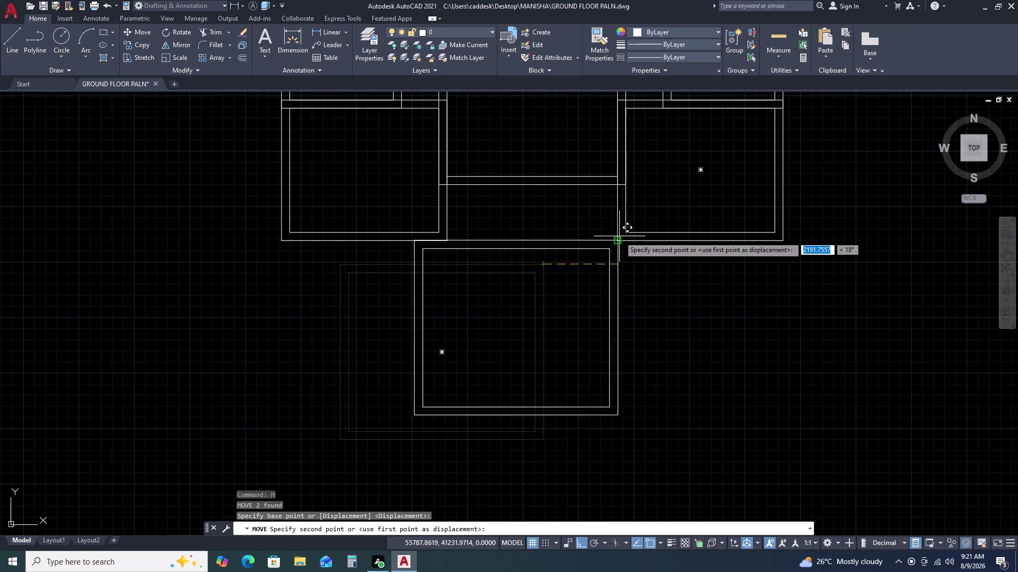
click(626, 231)
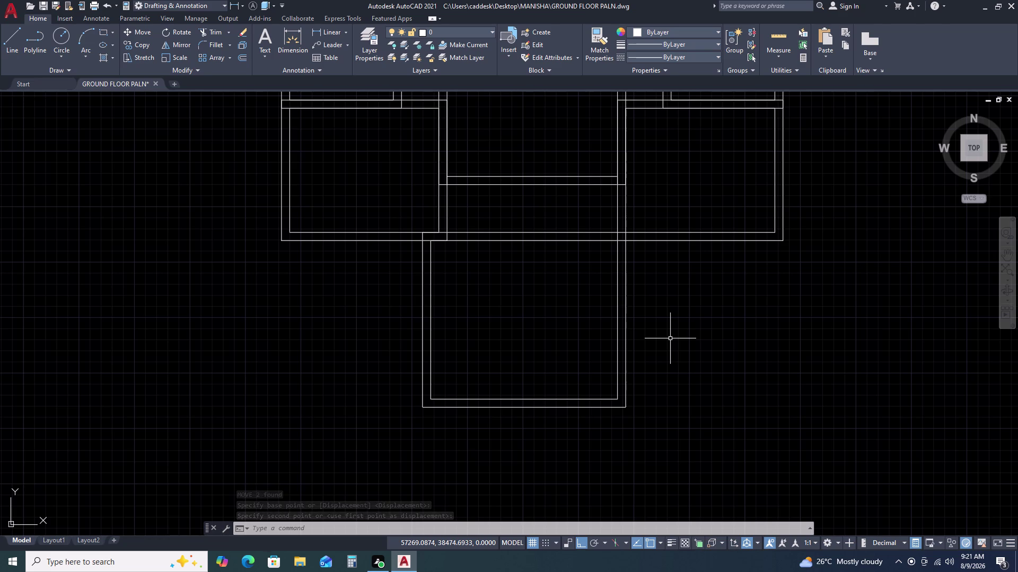
click(664, 362)
Move both room rectangles 230 to the right to align with the passage.
click(600, 380)
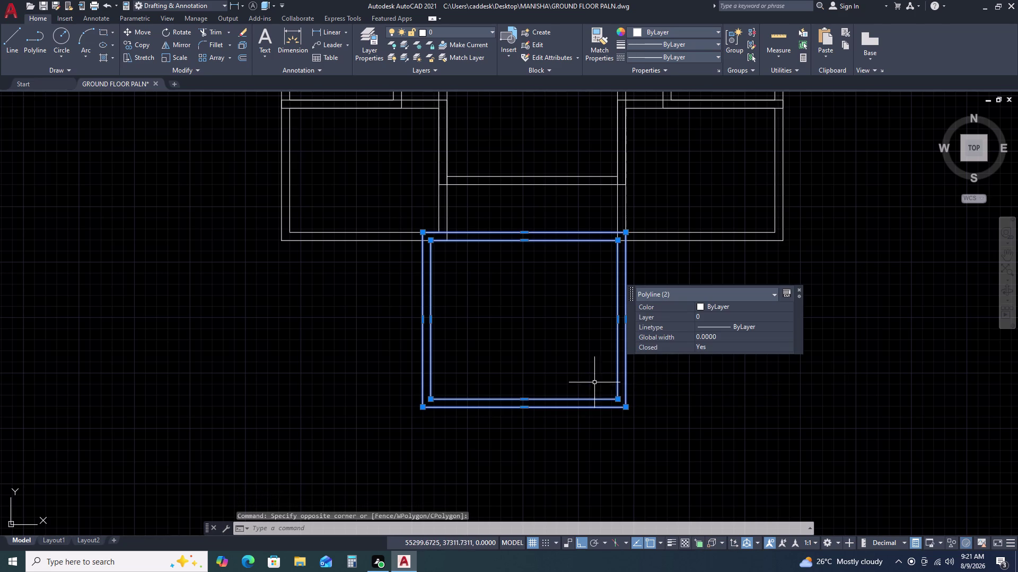
text(M)
key(space)
scroll(up, 3)
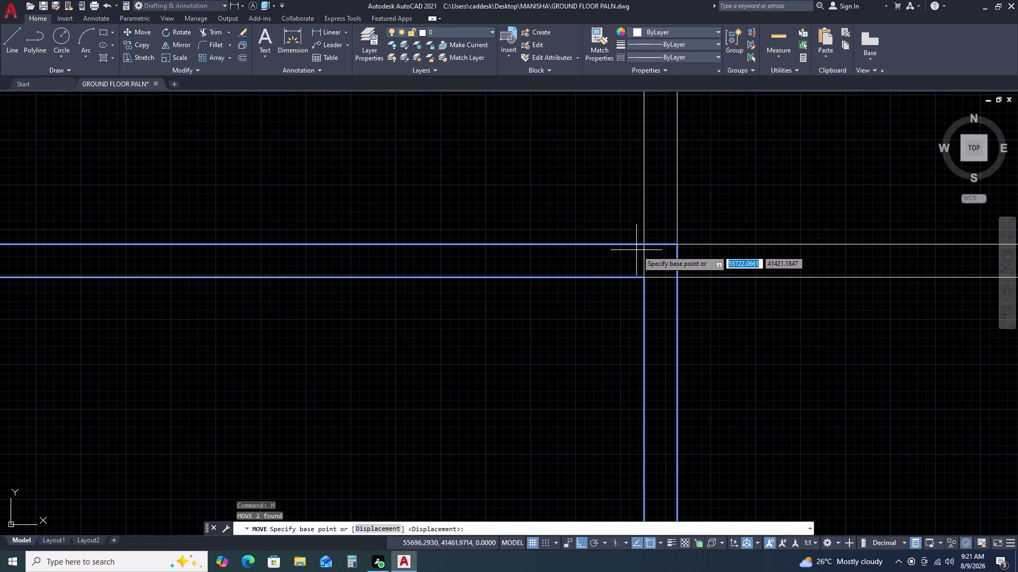
click(645, 245)
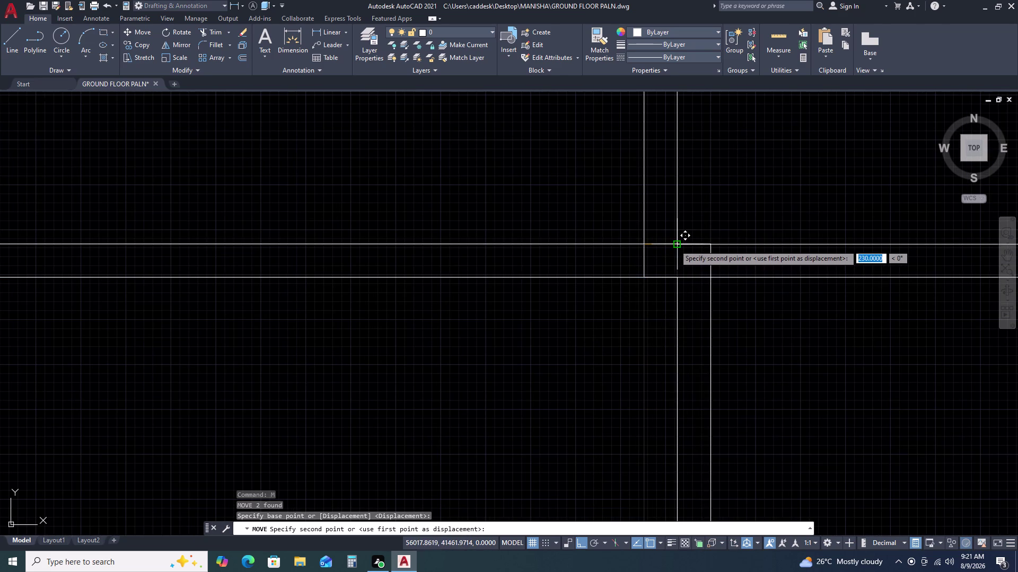
click(674, 245)
Zoom and pan until the new room and the whole ground floor plan are visible.
scroll(down, 3)
middle_drag(721, 374, 696, 305)
middle_drag(687, 281, 683, 273)
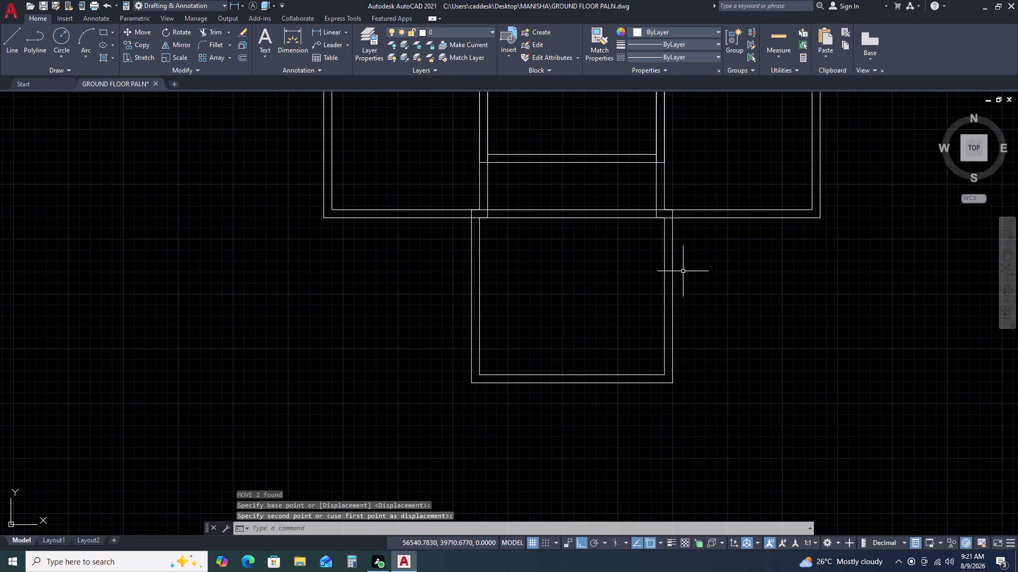
scroll(down, 3)
middle_drag(717, 317, 651, 223)
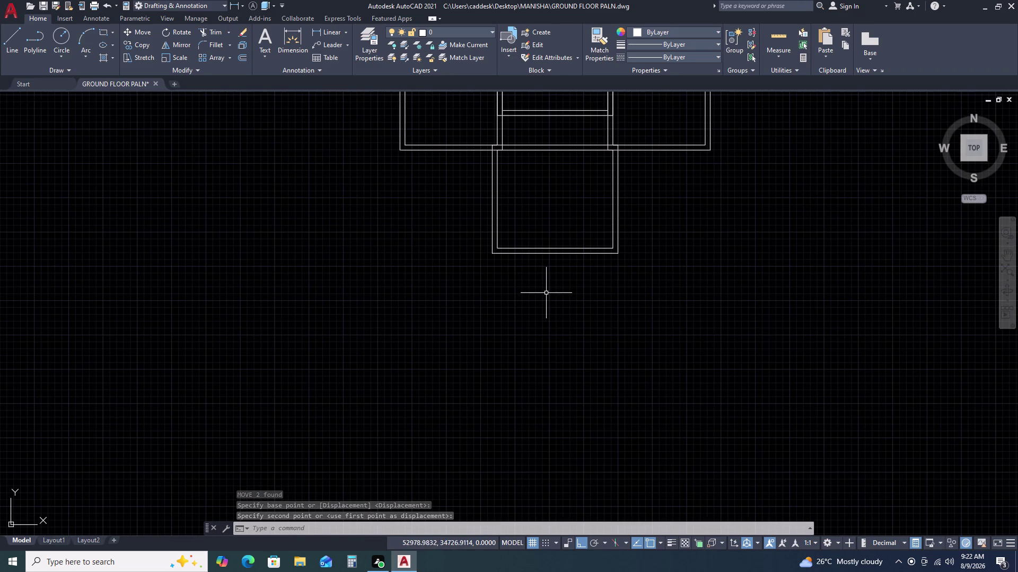
scroll(down, 3)
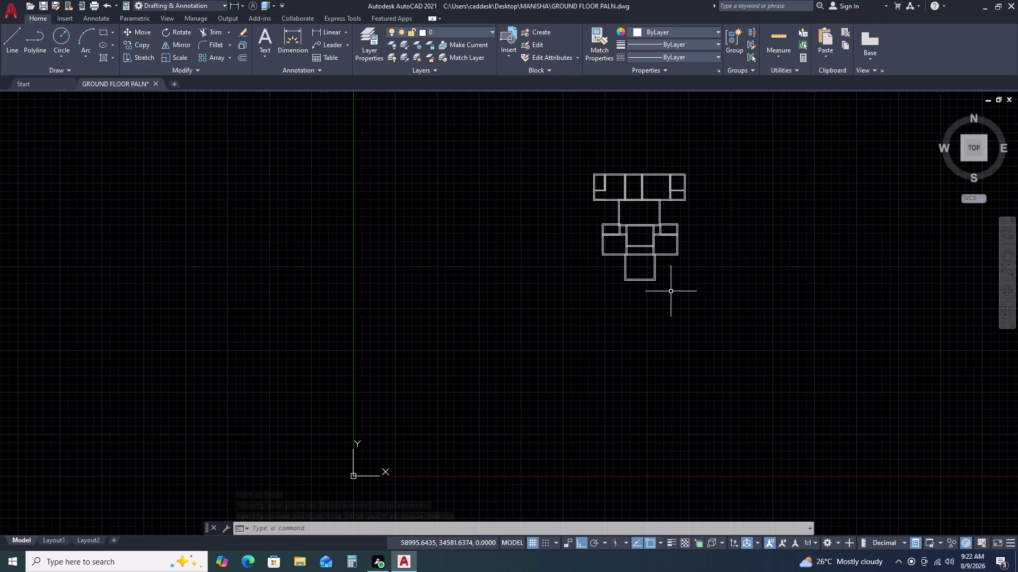
scroll(down, 3)
middle_drag(746, 282, 578, 403)
scroll(up, 3)
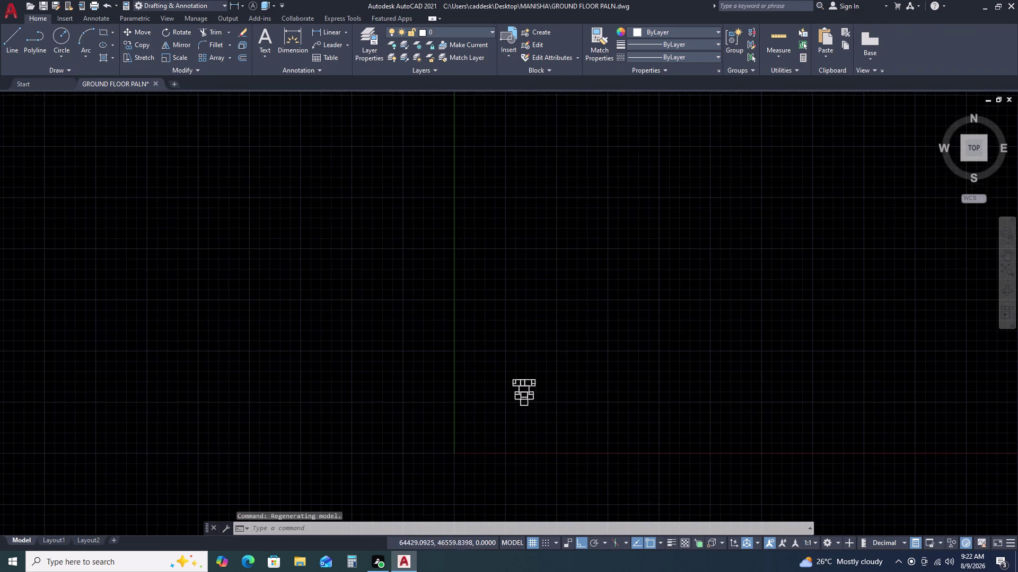
scroll(up, 3)
middle_drag(489, 441, 577, 323)
scroll(up, 3)
scroll(down, 3)
scroll(up, 3)
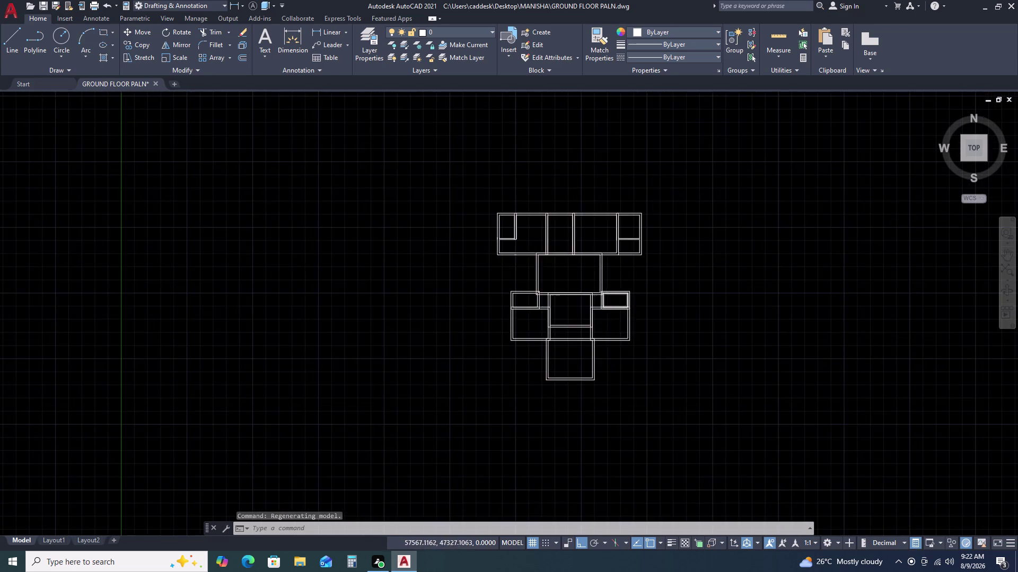
scroll(up, 3)
scroll(down, 3)
scroll(up, 3)
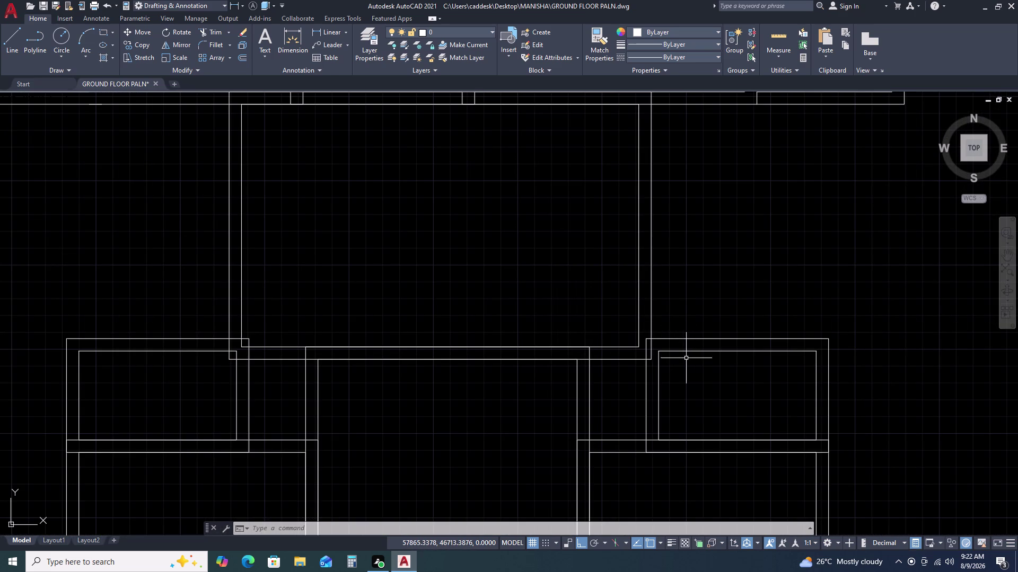
Pan down to inspect the lower rooms, cancelling a stray selection near the right room.
scroll(down, 3)
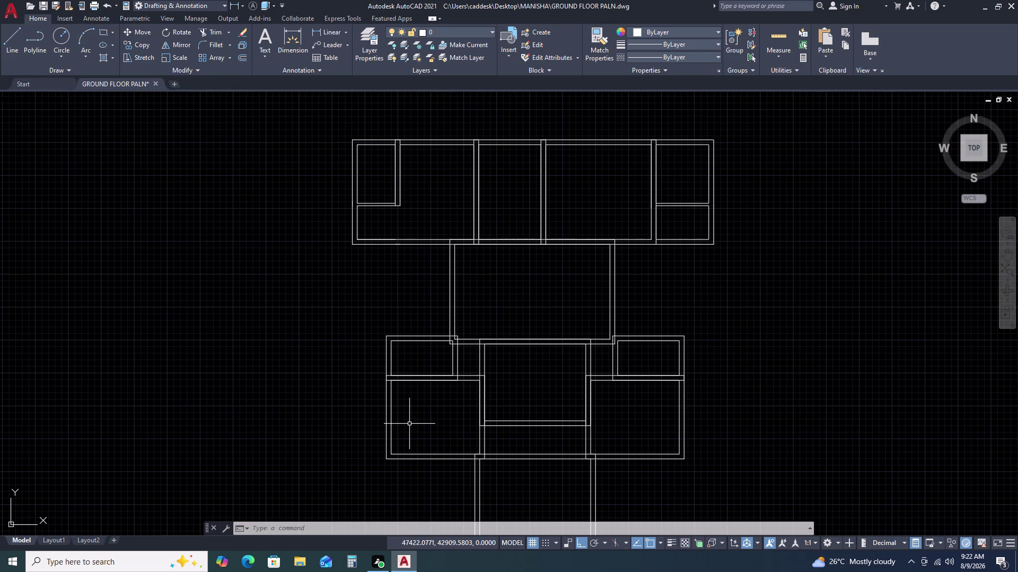
scroll(up, 3)
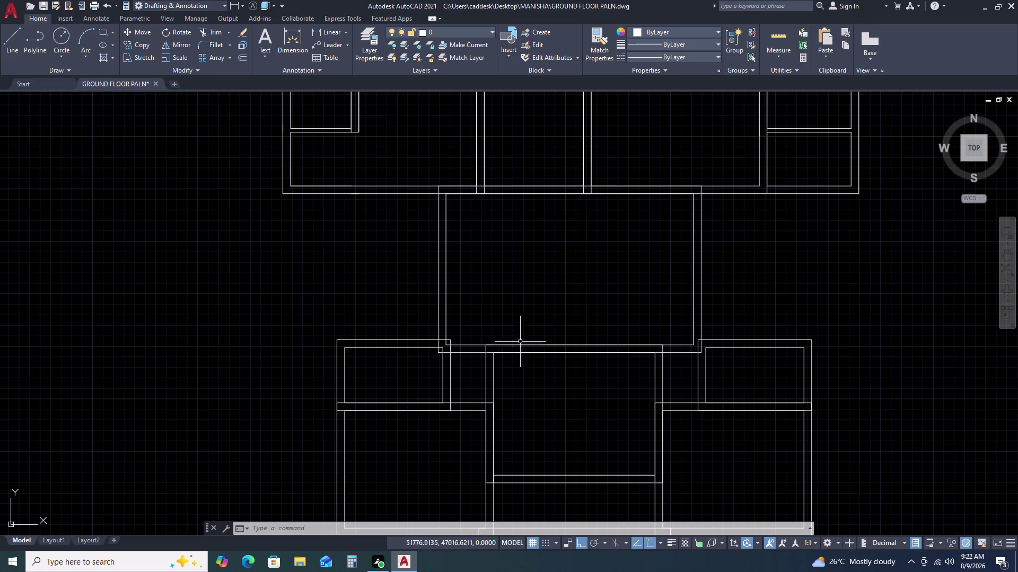
scroll(down, 3)
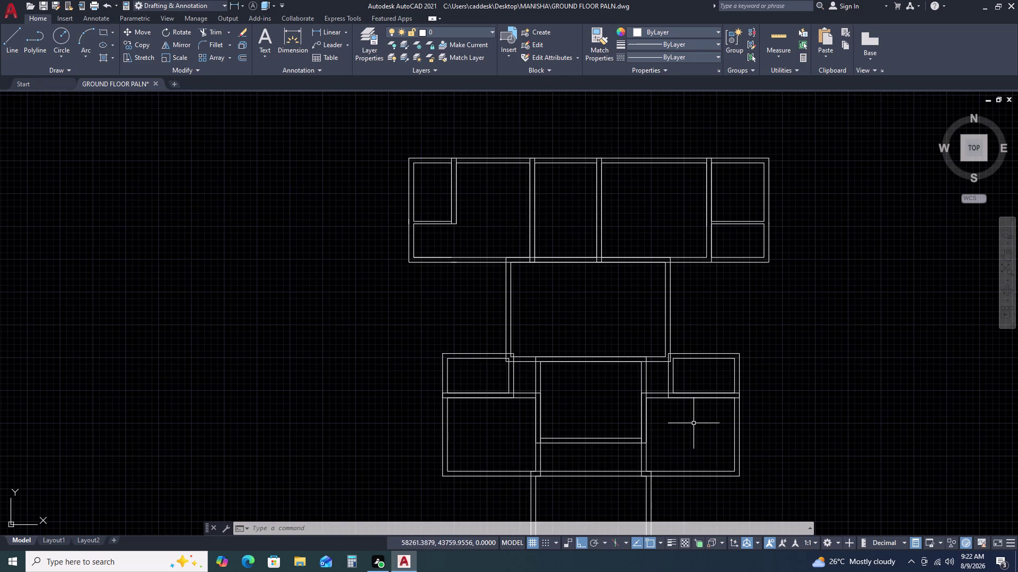
middle_drag(710, 415, 695, 348)
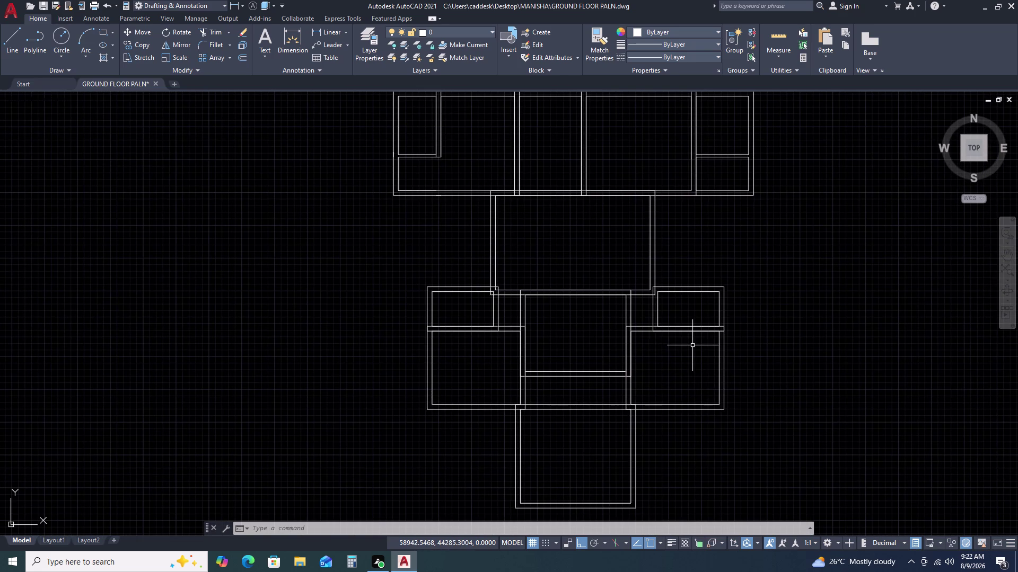
scroll(down, 3)
scroll(up, 3)
scroll(up, 3)
middle_drag(715, 393, 708, 309)
scroll(down, 3)
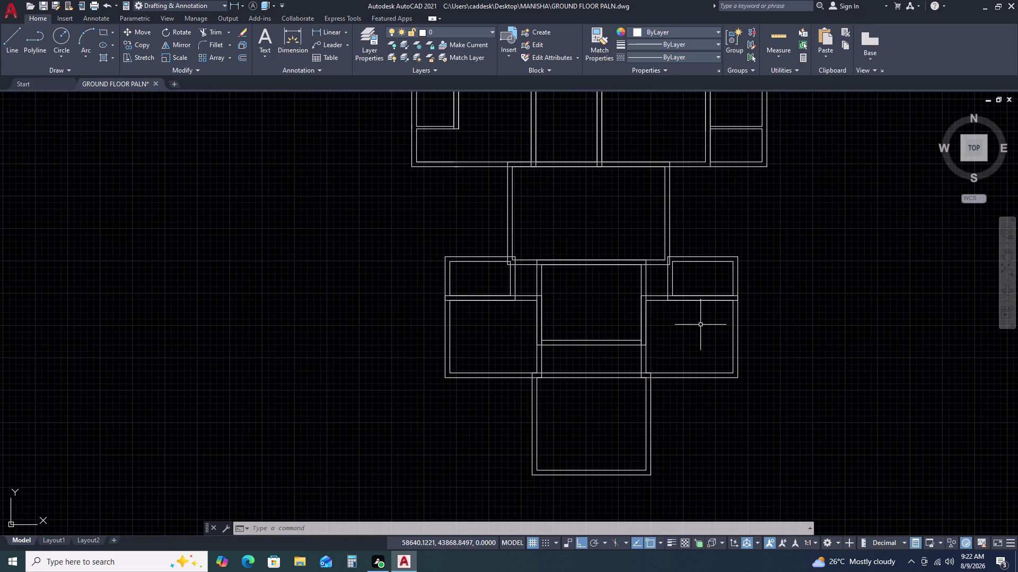
scroll(down, 3)
drag(735, 349, 731, 334)
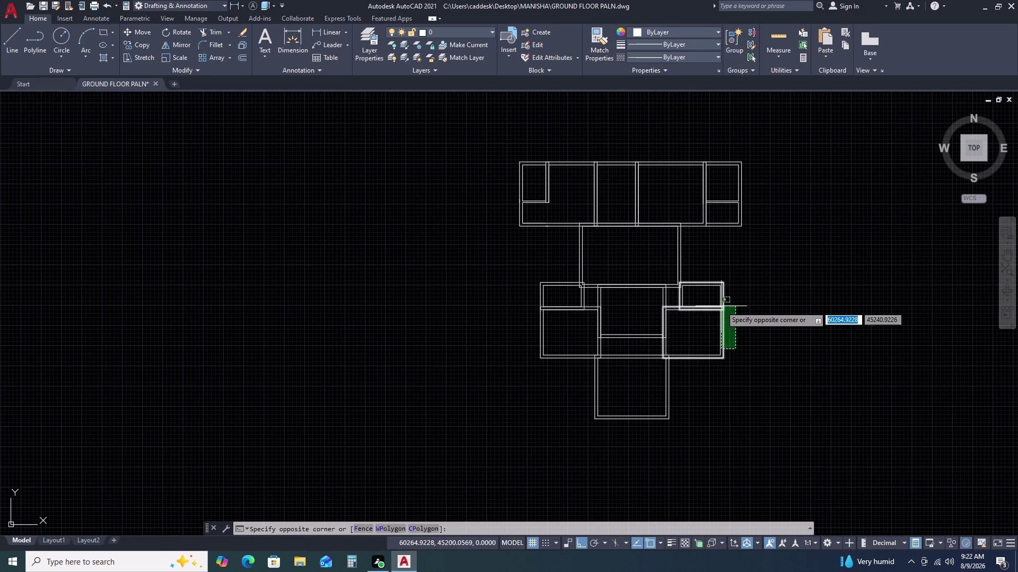
key(Escape)
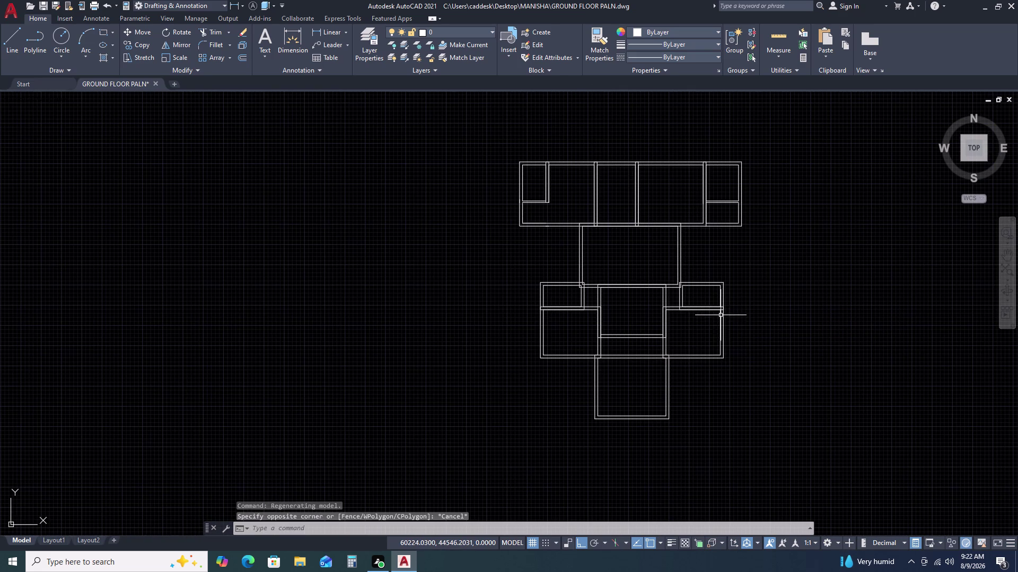
scroll(up, 3)
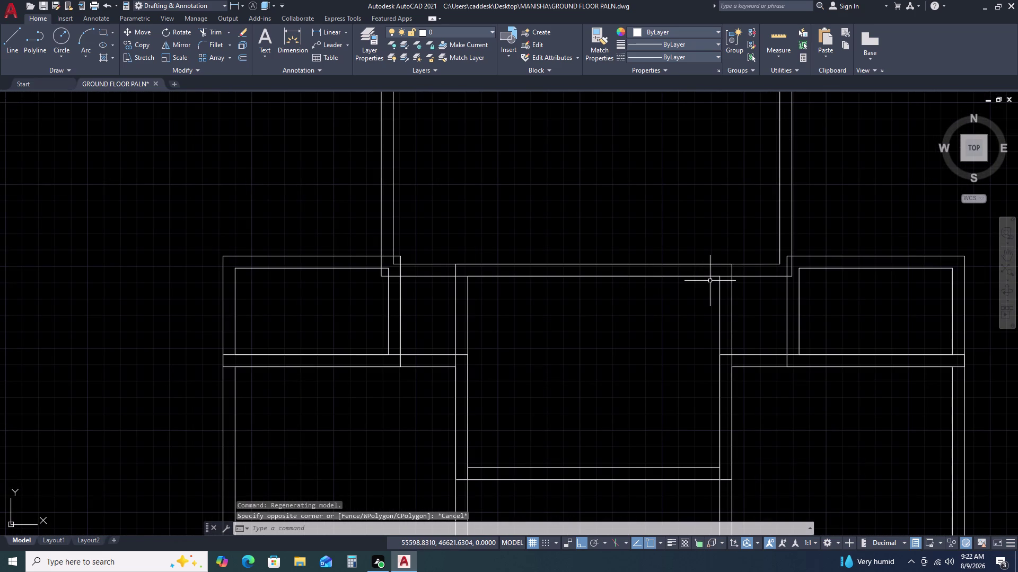
Place a horizontal XL construction line through the lower rooms' top wall.
key(x)
text(L)
key(space)
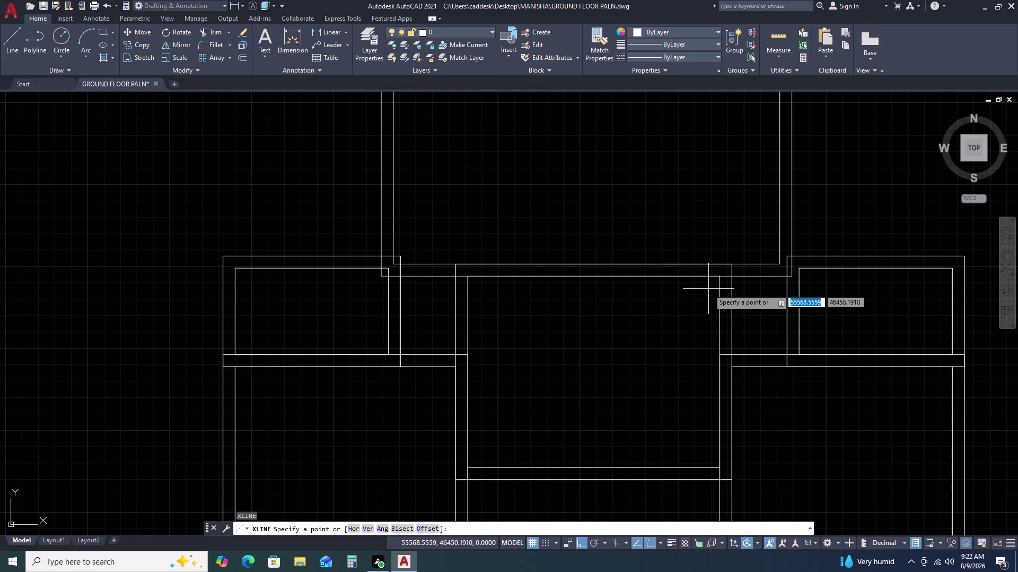
text(H)
key(space)
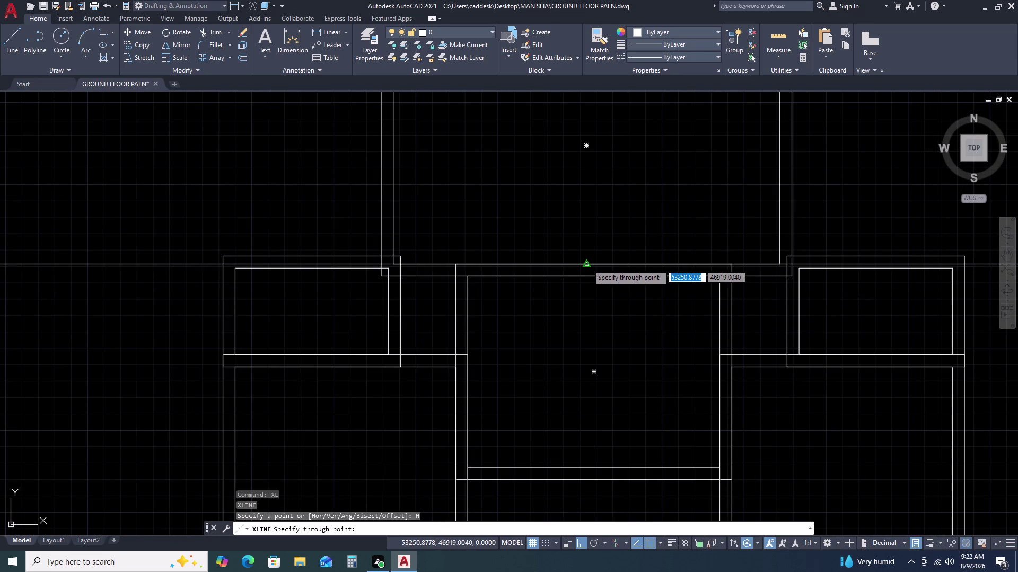
click(587, 264)
key(Escape)
Zoom and pan over the lower rooms, clicking near the small top-right room.
scroll(down, 3)
scroll(up, 3)
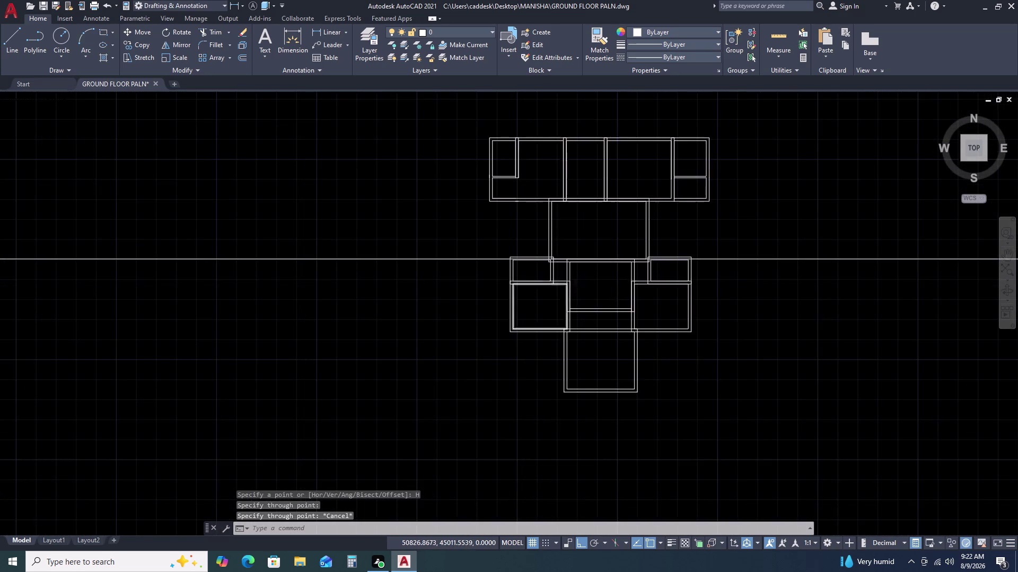
scroll(up, 3)
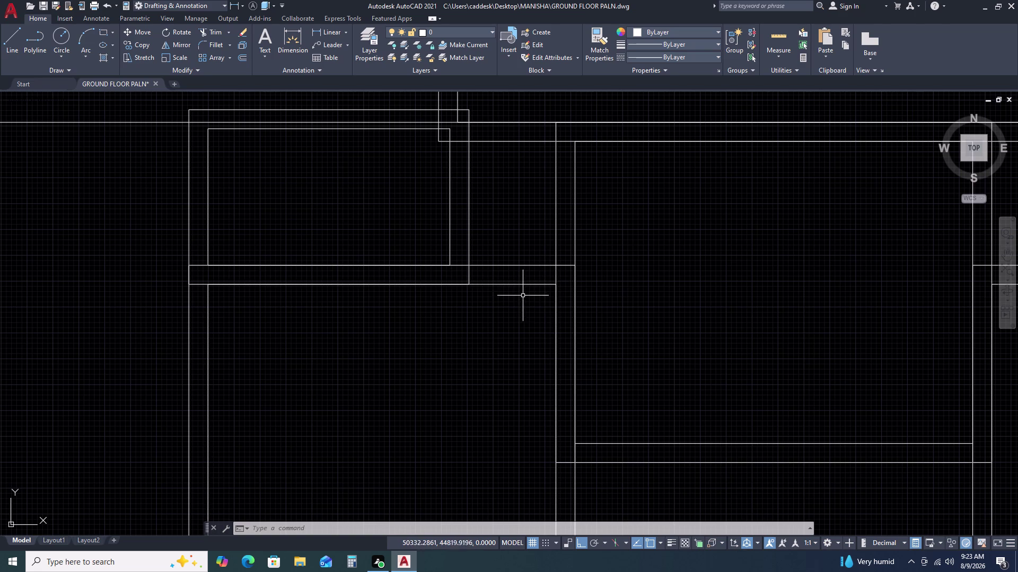
scroll(down, 3)
middle_drag(564, 399, 564, 363)
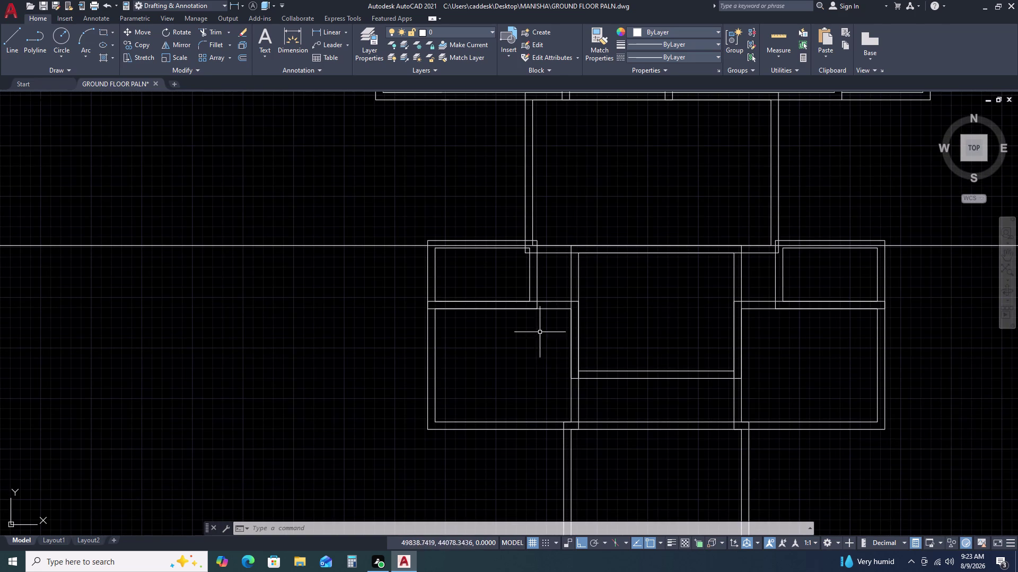
scroll(up, 3)
scroll(down, 3)
scroll(up, 3)
click(811, 283)
click(691, 268)
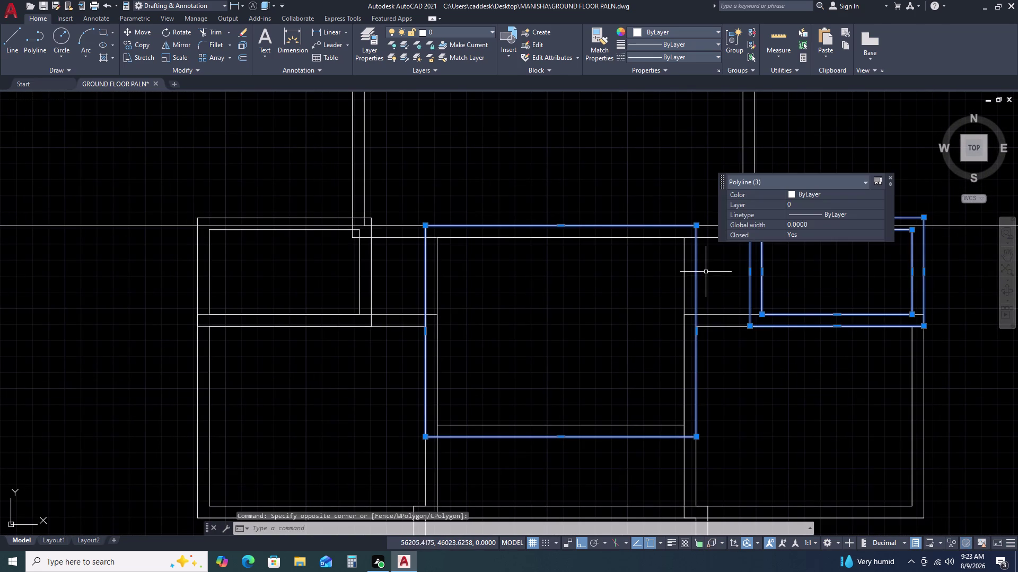
Move the small room's two outlines by snapping their corner onto the neighbouring wall corner.
key(Escape)
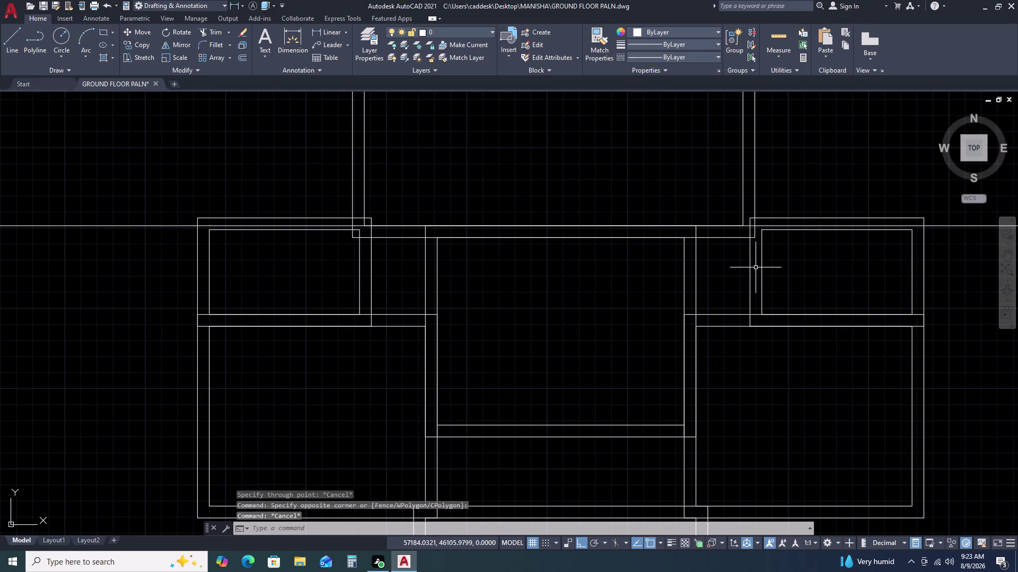
click(787, 269)
click(741, 279)
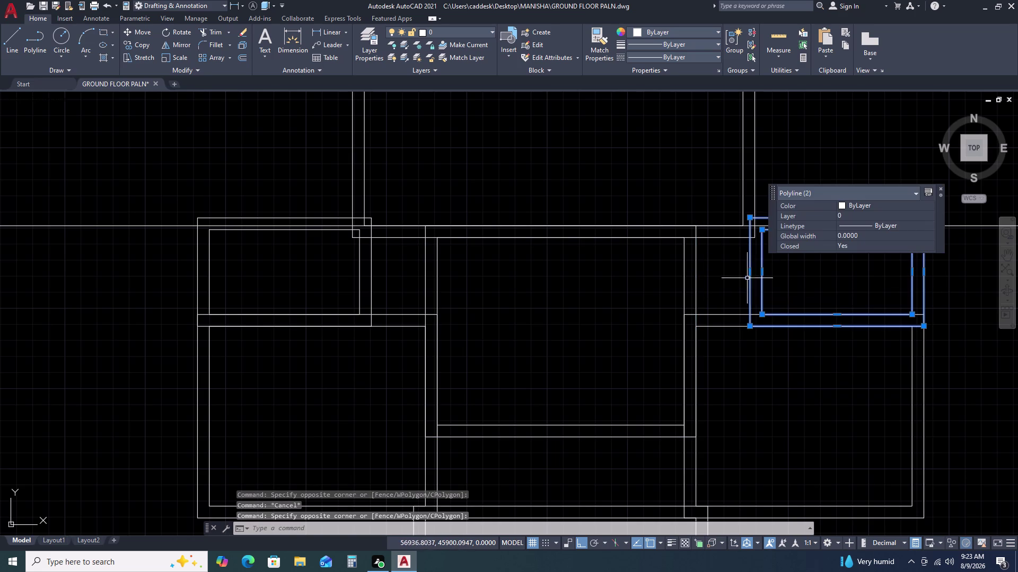
key(m)
key(space)
scroll(up, 3)
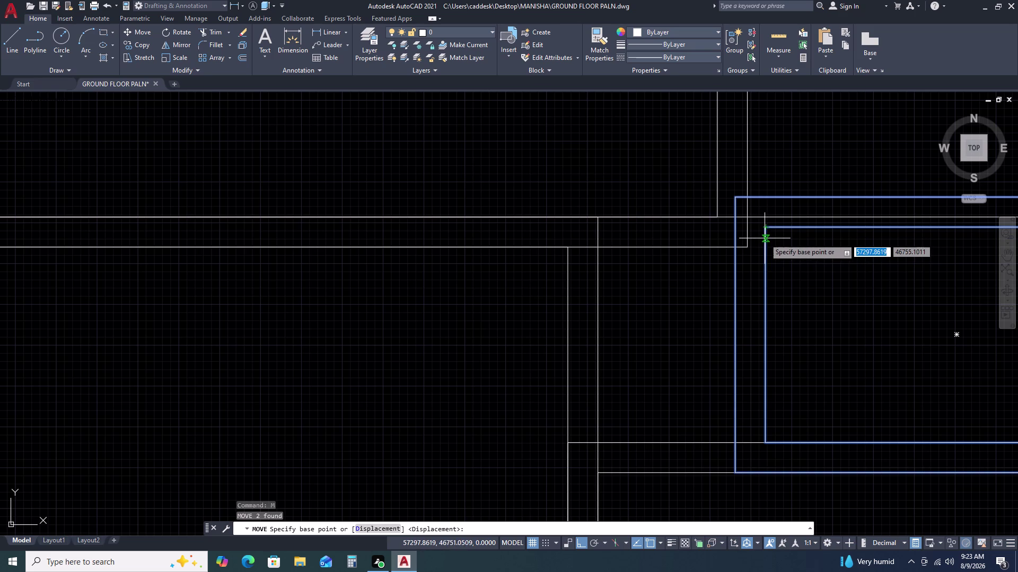
middle_drag(765, 239, 682, 242)
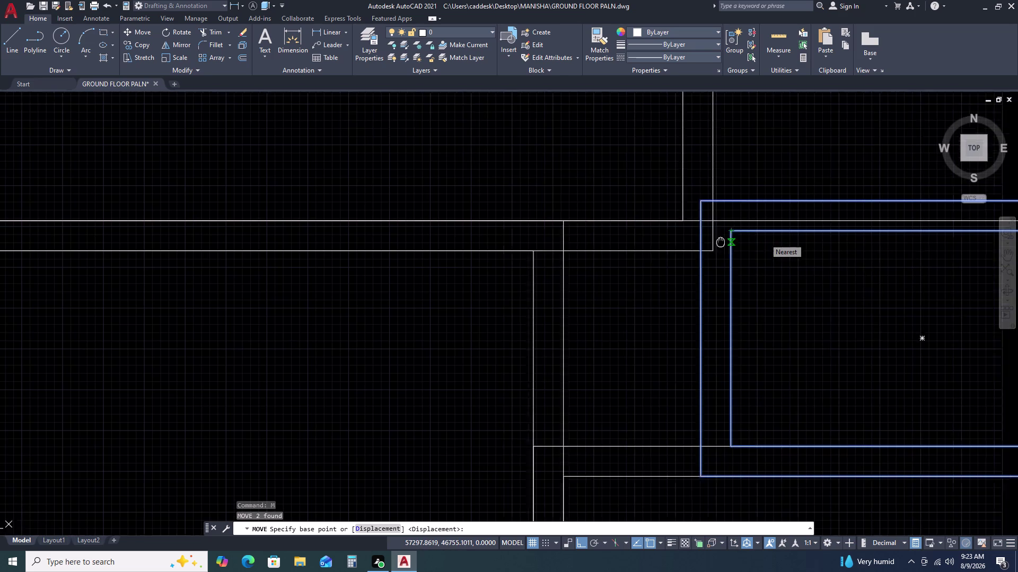
middle_drag(682, 242, 649, 242)
click(649, 235)
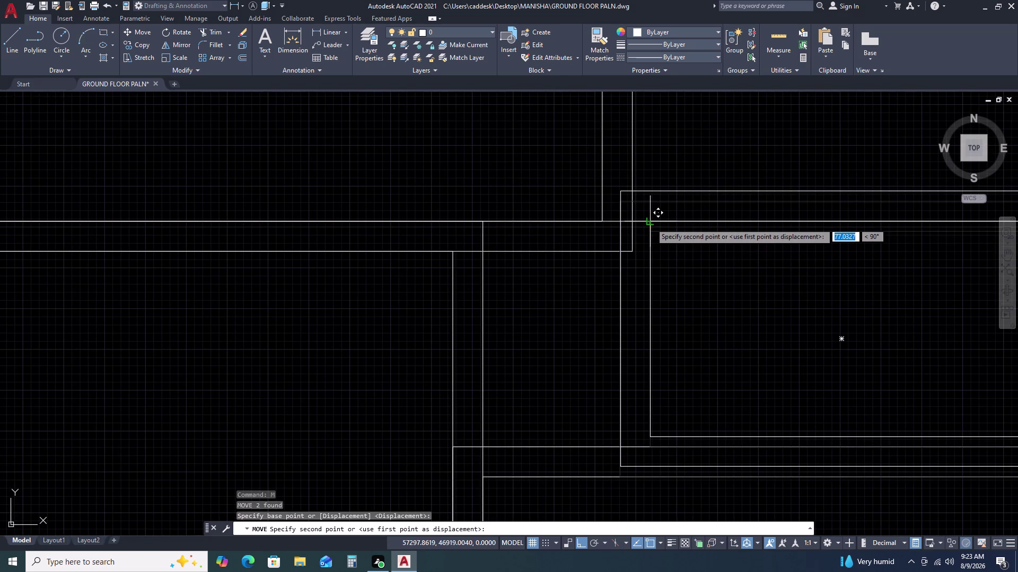
scroll(up, 3)
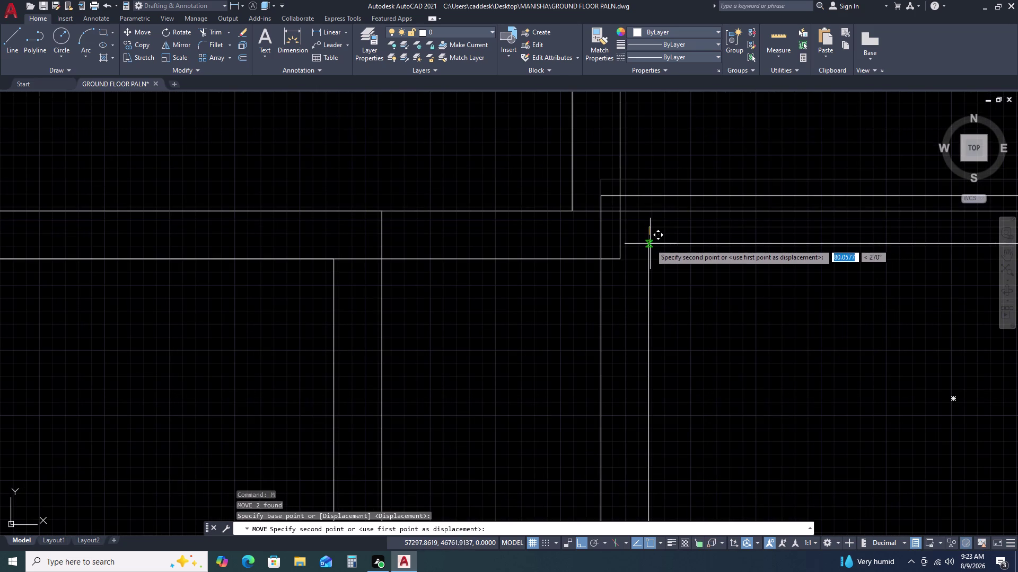
click(650, 258)
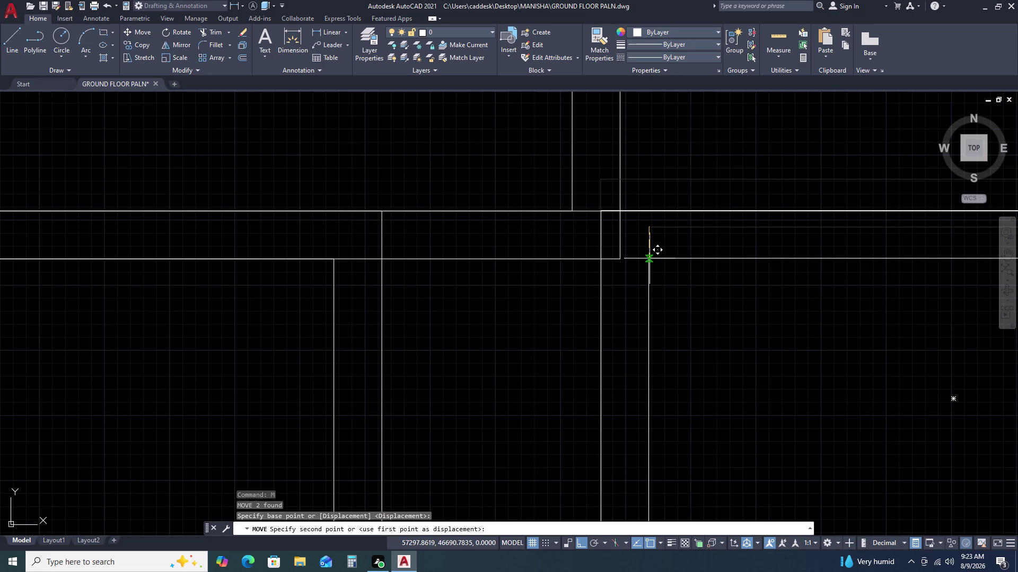
scroll(down, 3)
middle_drag(707, 282, 588, 276)
click(831, 305)
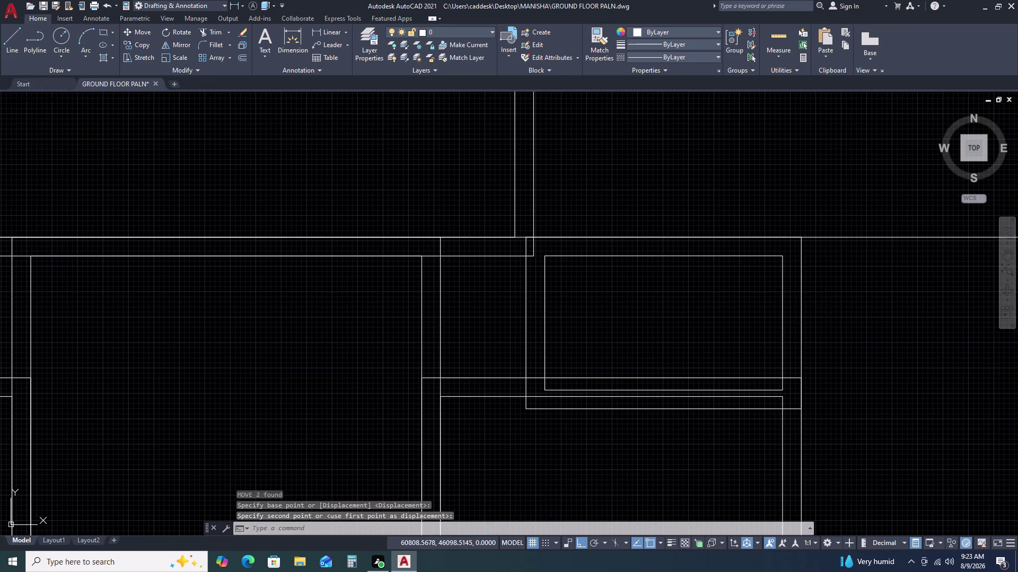
Move the outlines again so their top wall sits on the construction line, then view the whole plan.
click(775, 304)
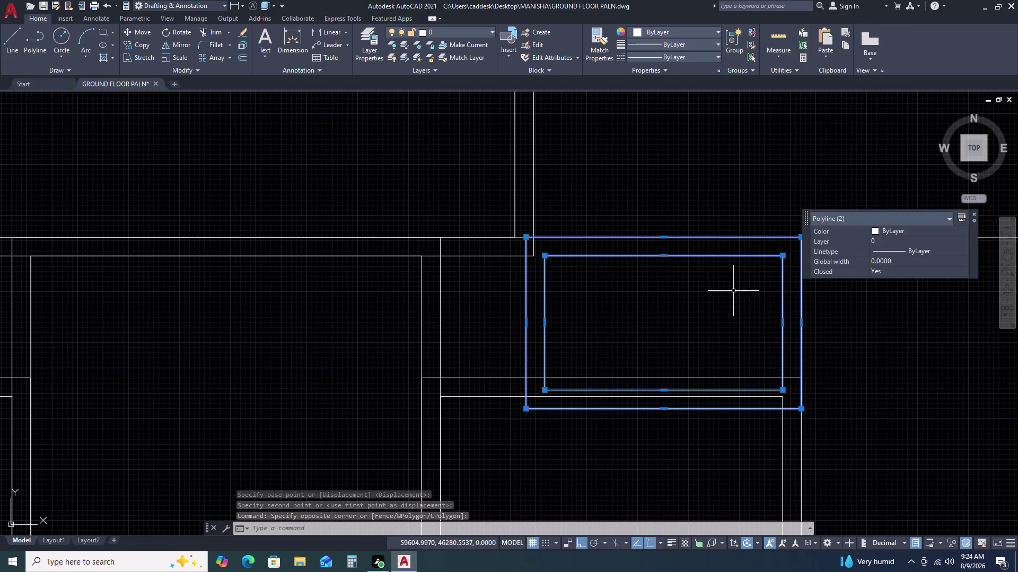
text(M)
key(space)
scroll(up, 3)
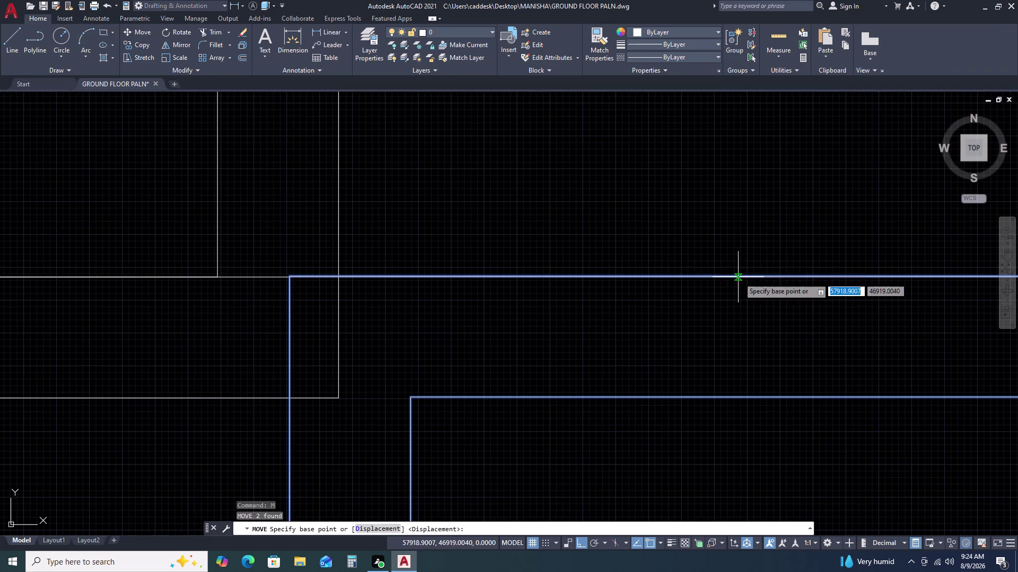
scroll(up, 3)
scroll(up, 3)
middle_drag(825, 290, 316, 217)
scroll(down, 3)
scroll(up, 3)
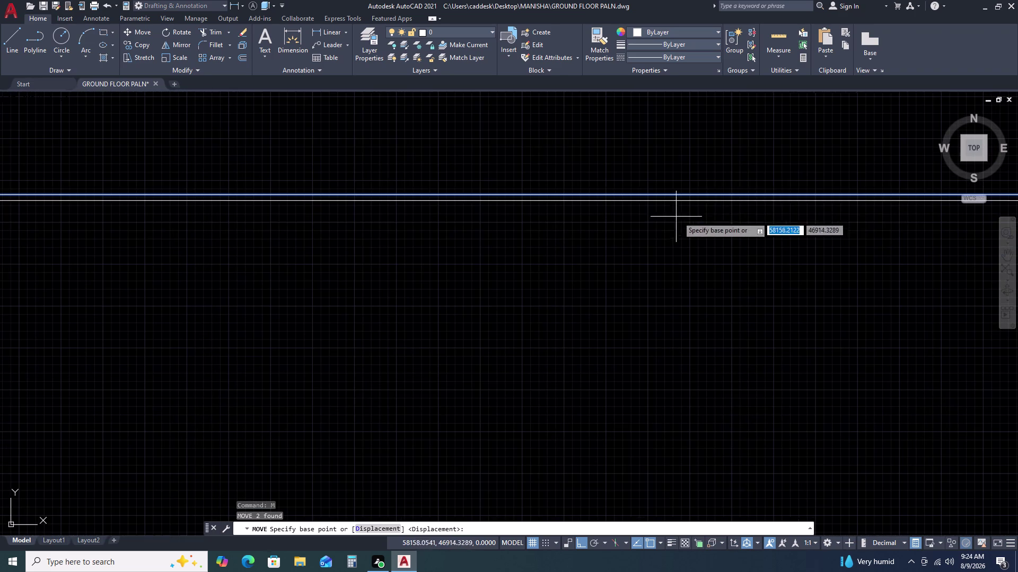
click(738, 193)
click(738, 201)
scroll(down, 3)
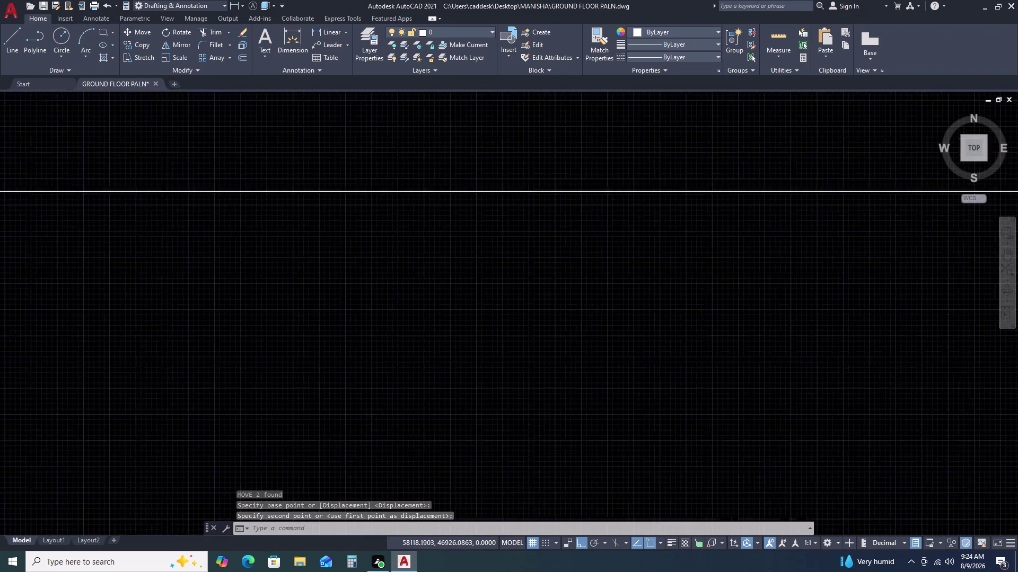
scroll(down, 3)
scroll(down, 3)
middle_drag(627, 307, 606, 226)
scroll(down, 3)
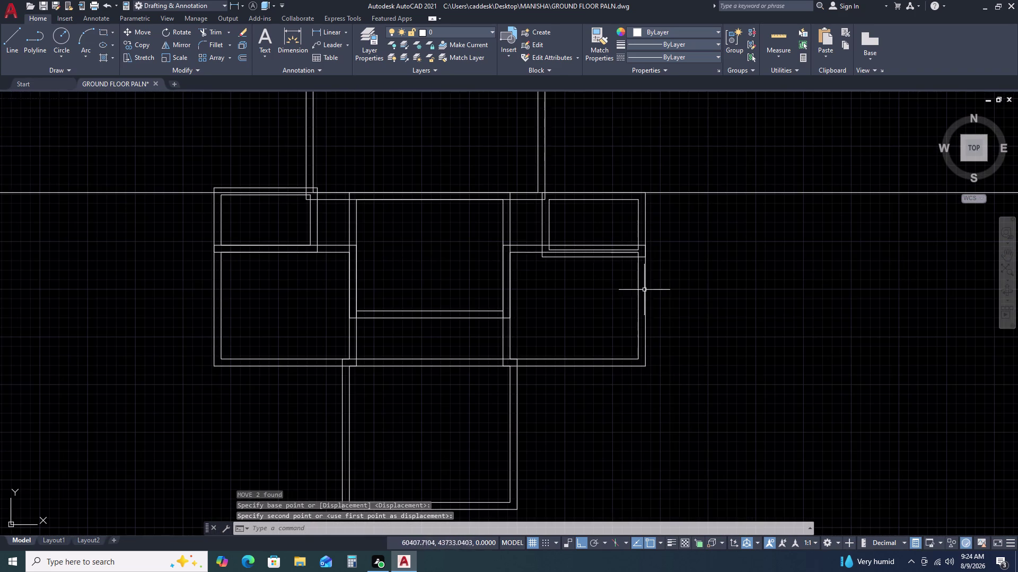
Select the lower-right room's outlines and attempt a move from a wall point.
click(651, 298)
click(648, 294)
click(664, 294)
click(630, 305)
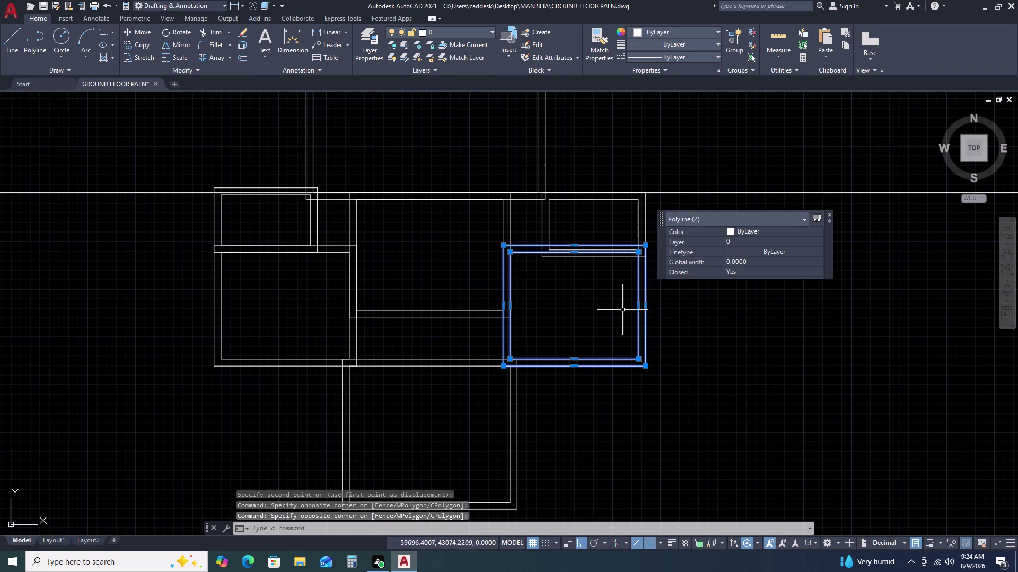
text(M)
key(space)
scroll(up, 3)
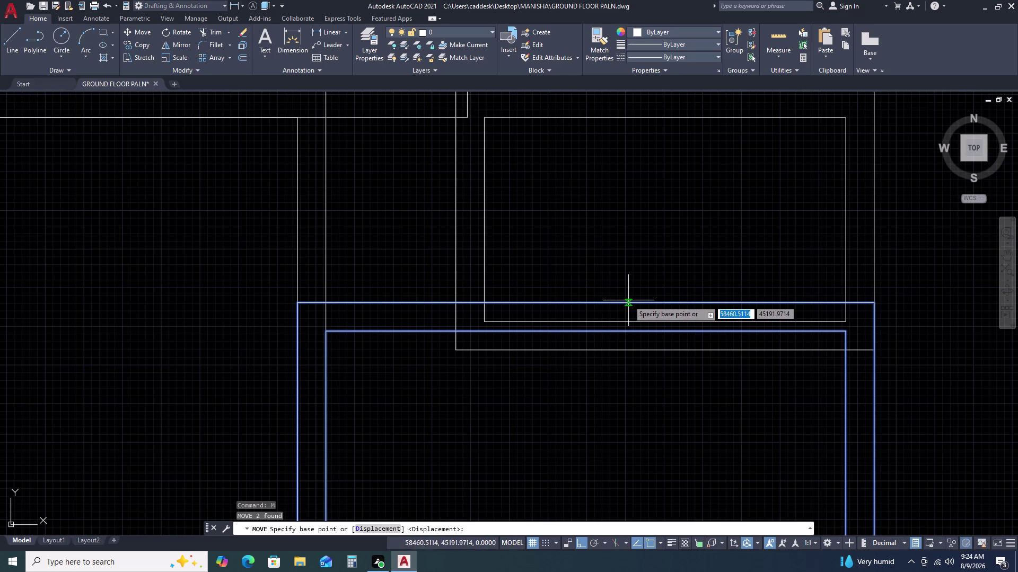
click(633, 301)
right_click(633, 301)
double_click(633, 301)
scroll(down, 3)
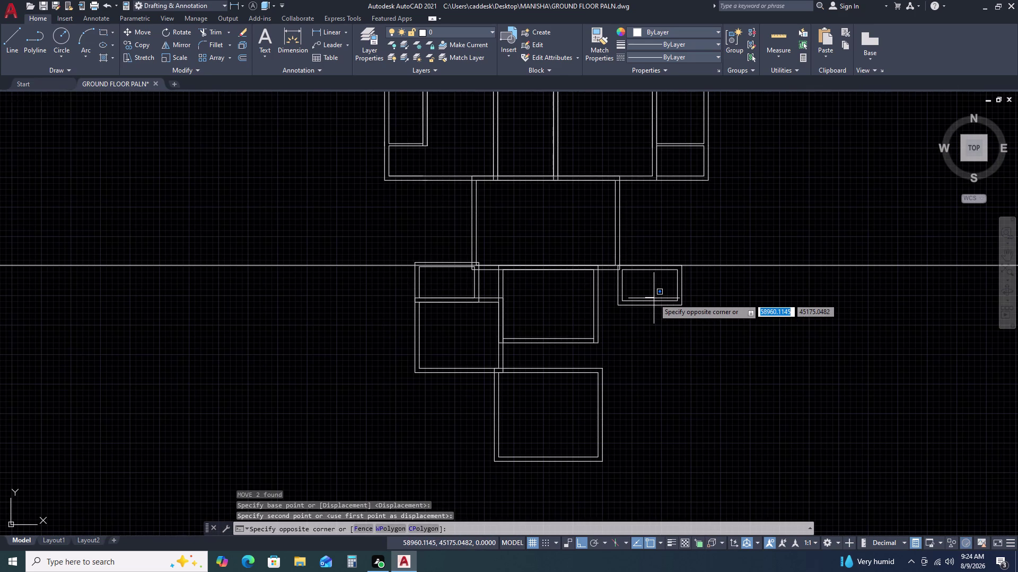
Undo the stray selection and the misplaced room move.
key(ctrl+z)
key(ctrl+z)
key(ctrl+z)
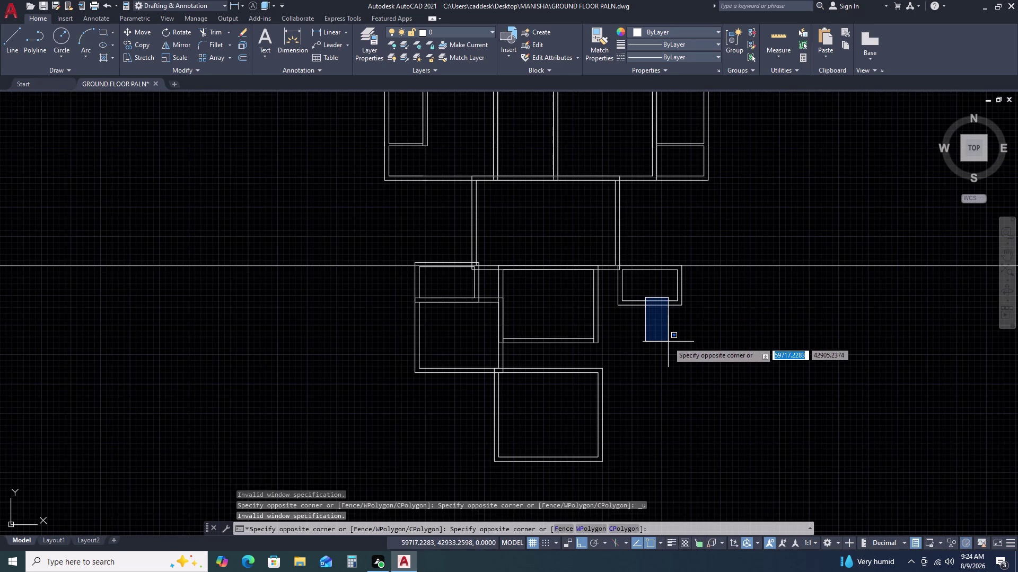
key(Escape)
key(ctrl+z)
key(ctrl+z)
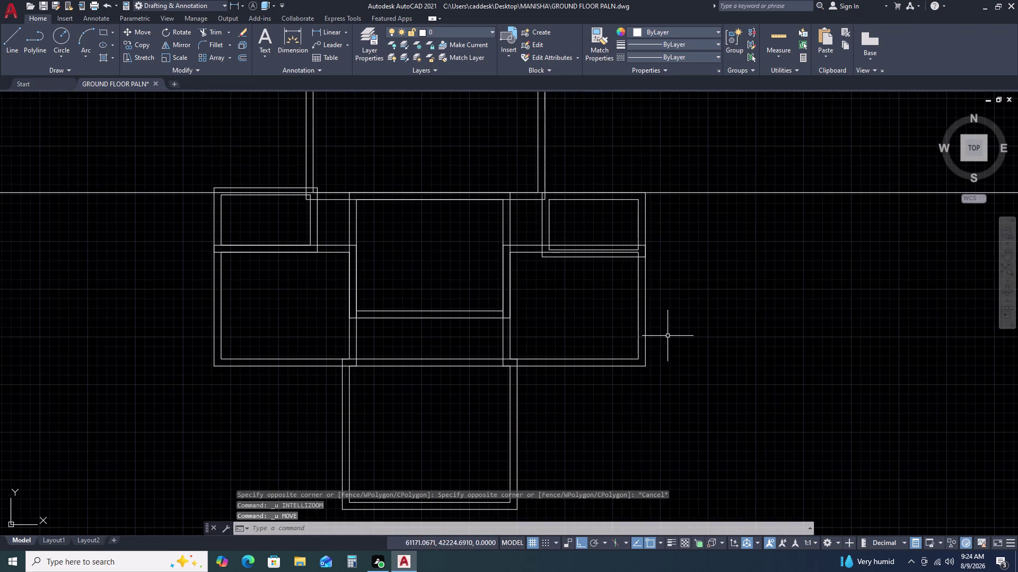
Reselect the room's two outlines and start another MOVE.
click(669, 306)
click(624, 334)
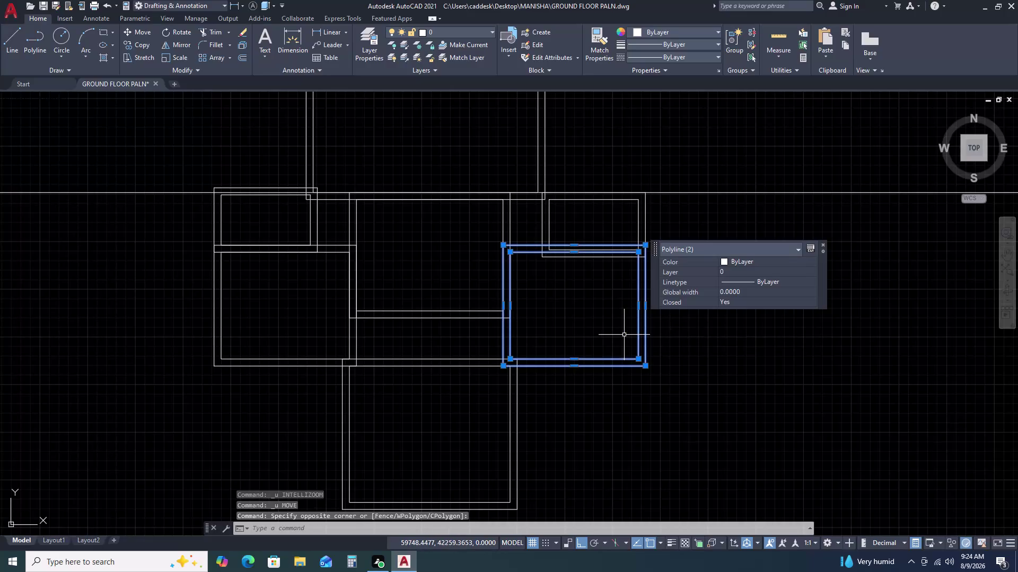
text(M)
key(space)
scroll(up, 3)
scroll(down, 3)
scroll(down, 3)
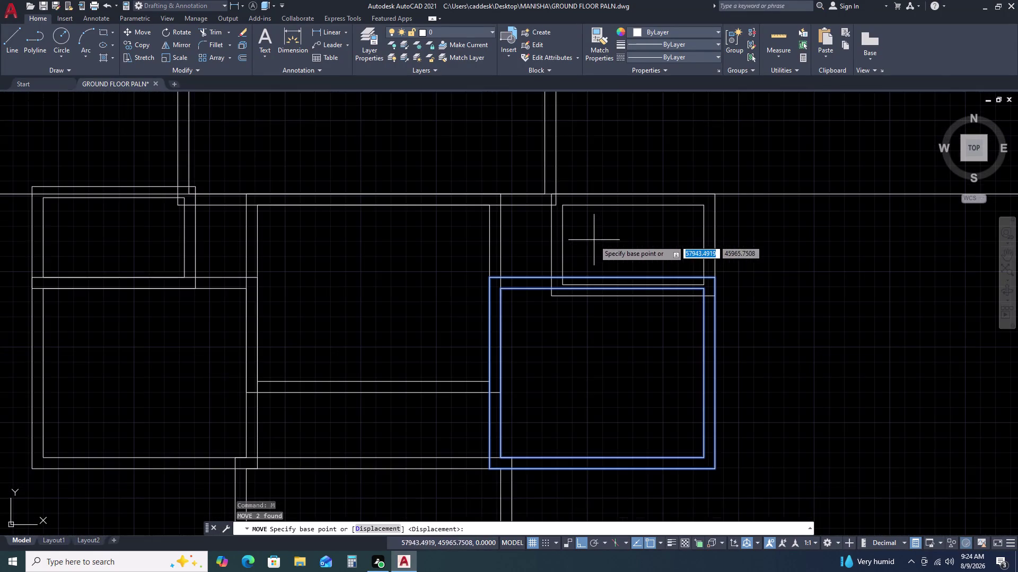
scroll(up, 3)
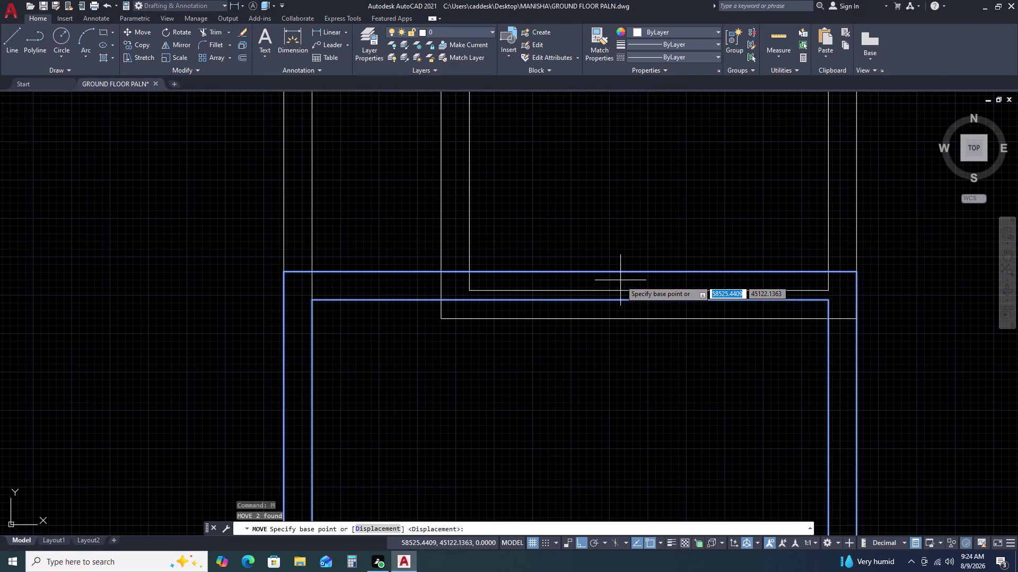
Try a base point on the room's top wall, then cancel and undo the wrong move.
click(637, 270)
right_click(638, 270)
click(637, 270)
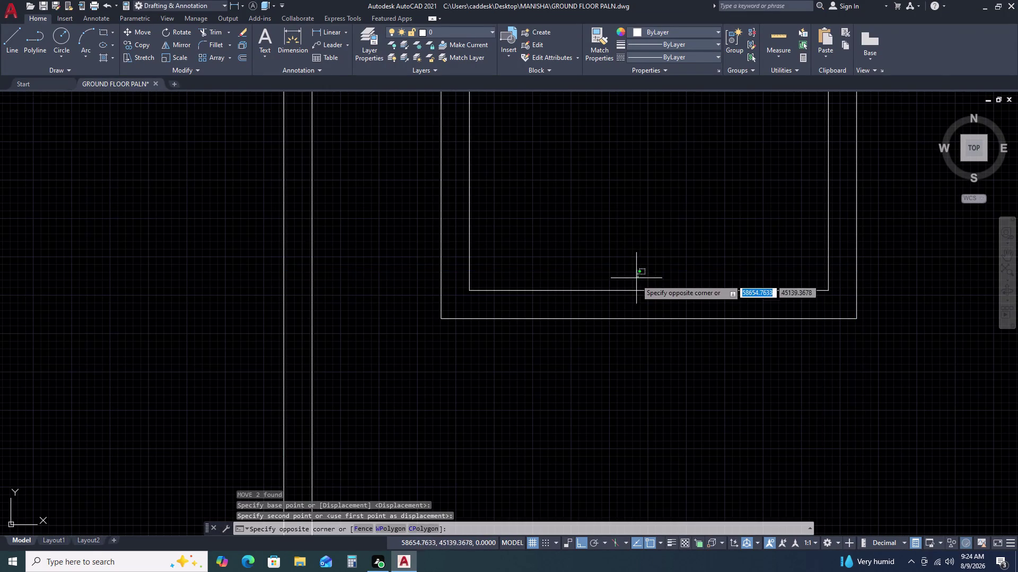
scroll(down, 3)
click(633, 255)
key(Escape)
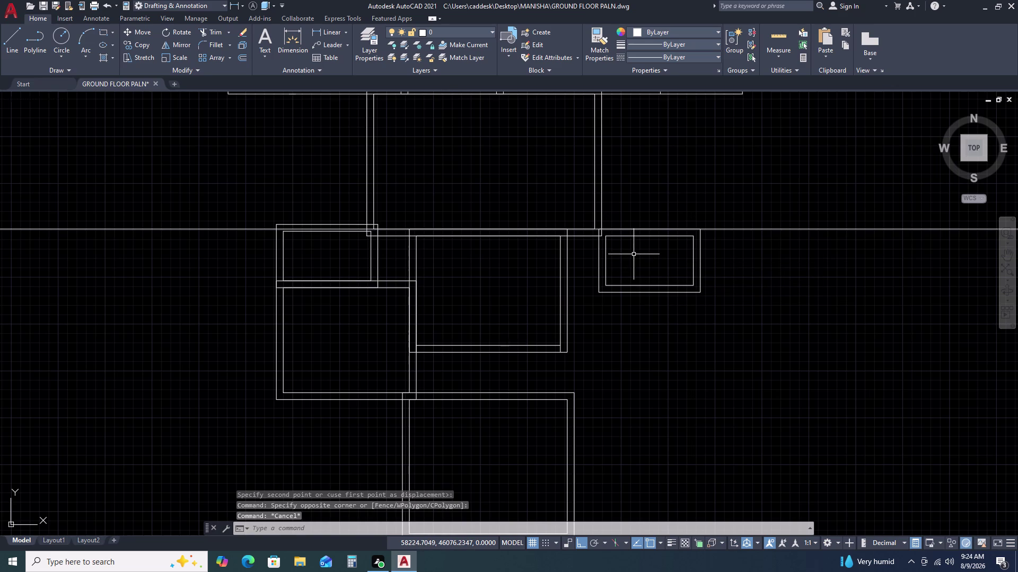
key(ctrl+z)
key(ctrl+z)
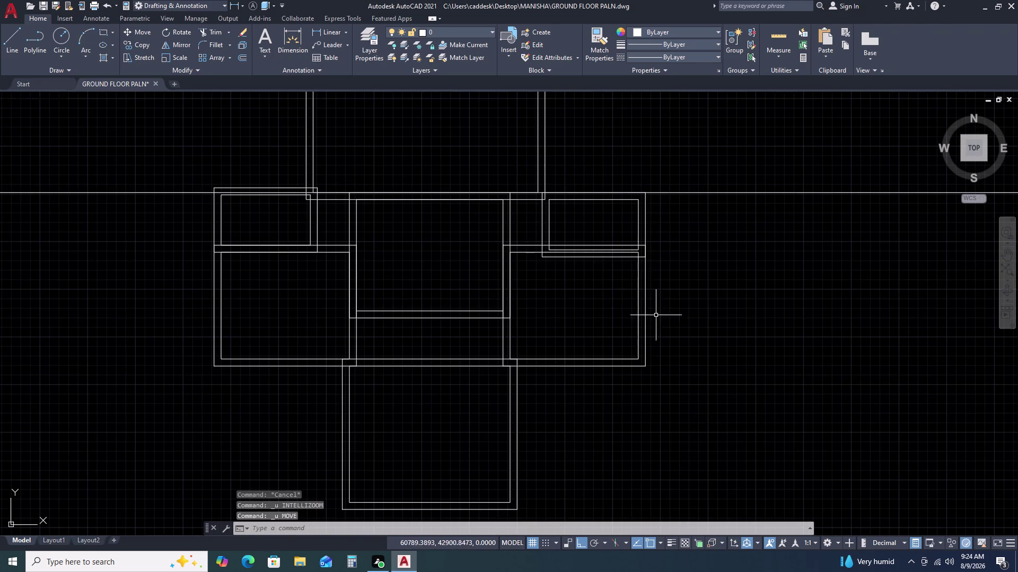
Move the room's outlines from its top corner onto the small room's lower wall.
click(666, 311)
click(628, 311)
key(m)
key(space)
scroll(up, 3)
scroll(down, 3)
scroll(up, 3)
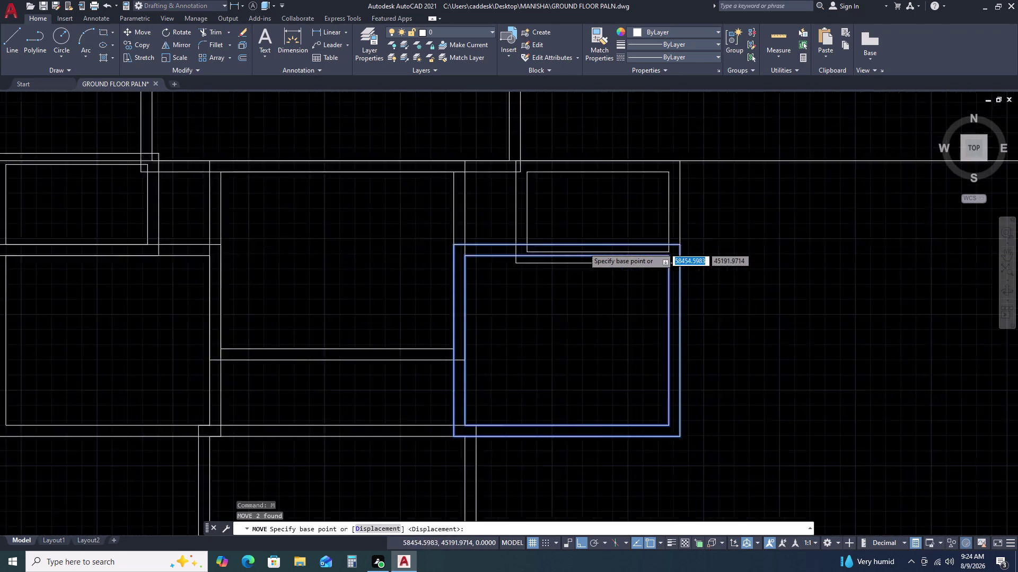
click(555, 244)
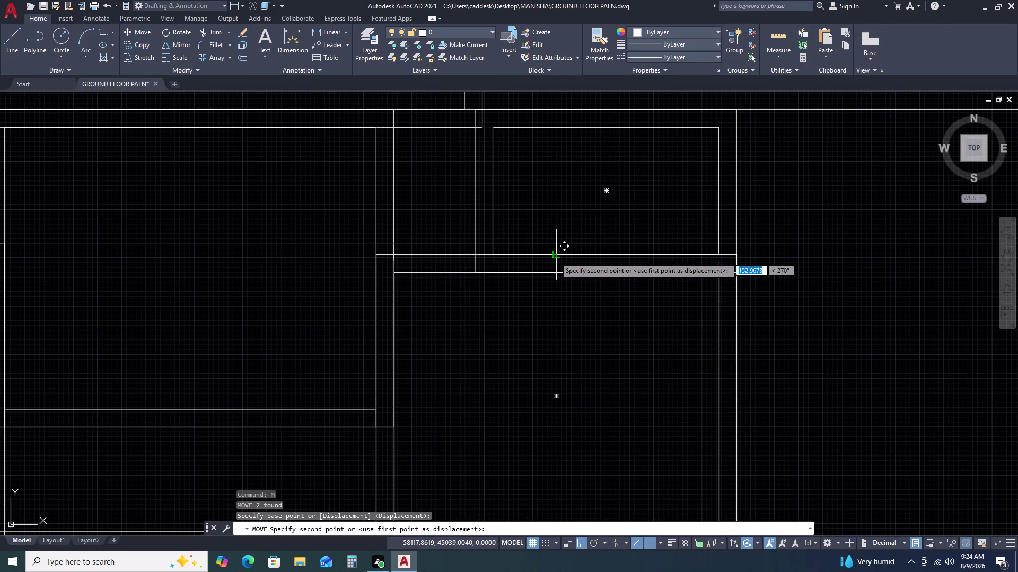
click(554, 258)
scroll(up, 3)
scroll(up, 3)
scroll(down, 3)
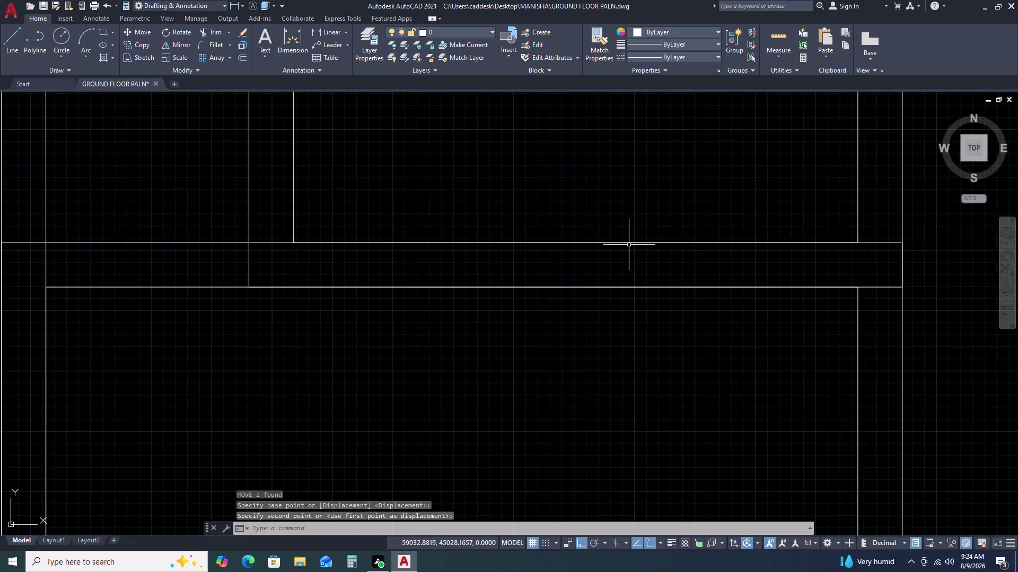
scroll(down, 3)
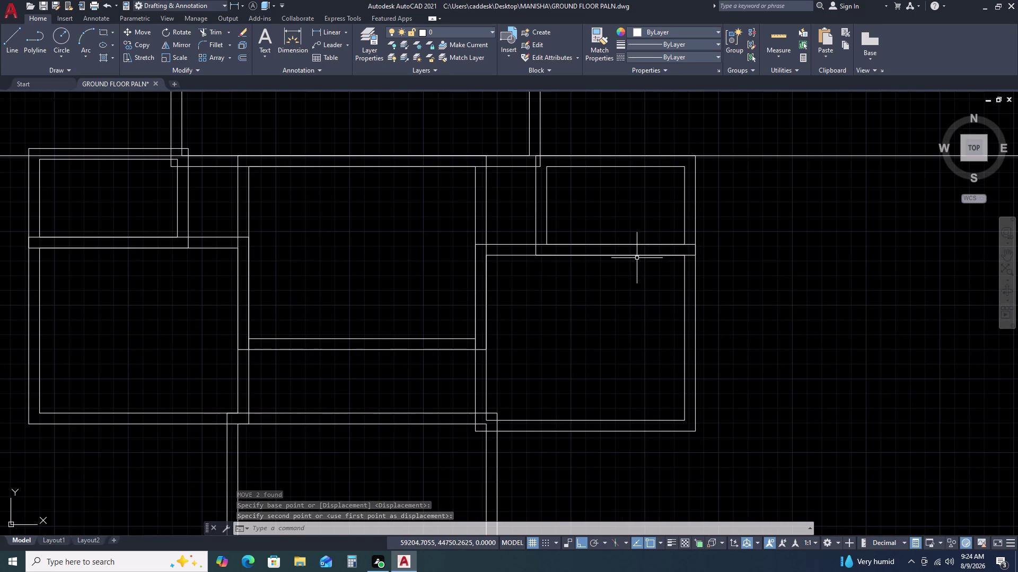
scroll(down, 3)
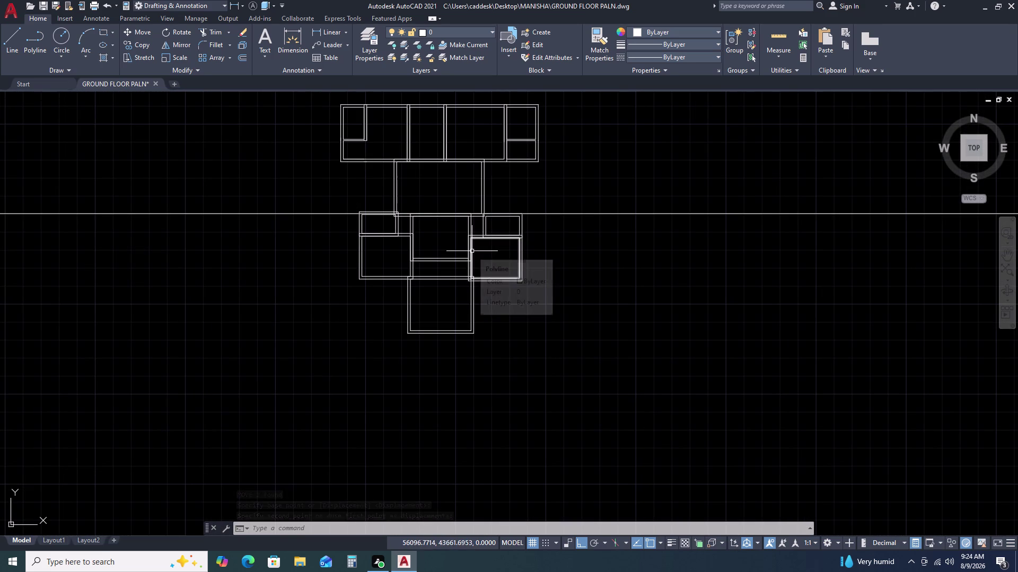
Move the small top-left room's double-wall outline down into alignment.
scroll(up, 3)
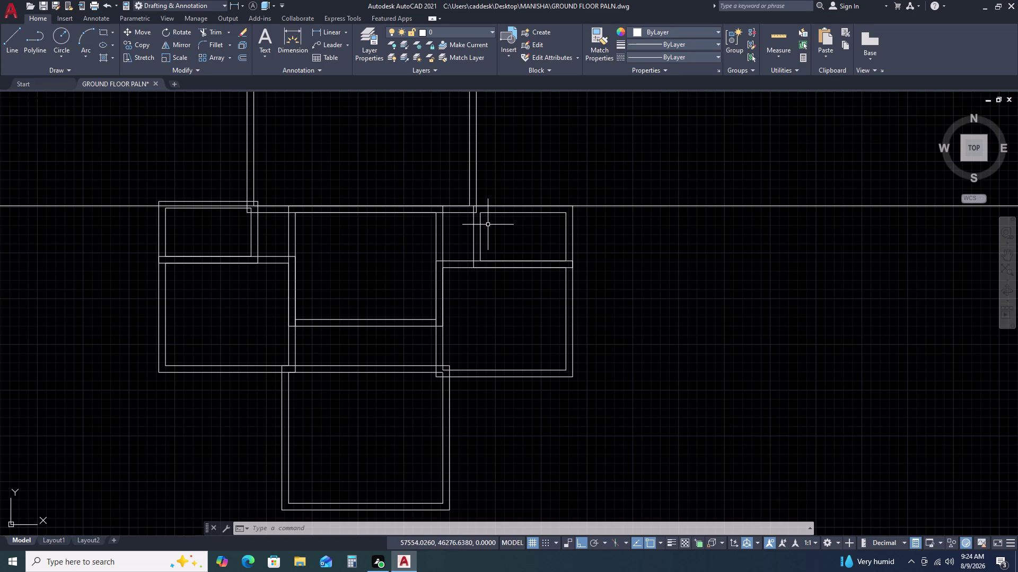
scroll(up, 3)
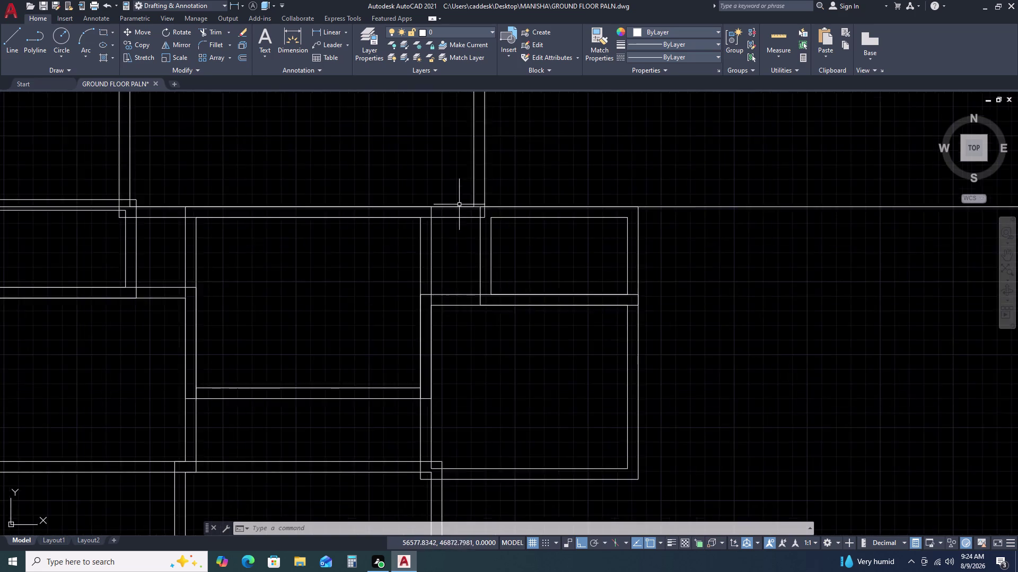
scroll(up, 3)
scroll(down, 3)
scroll(up, 3)
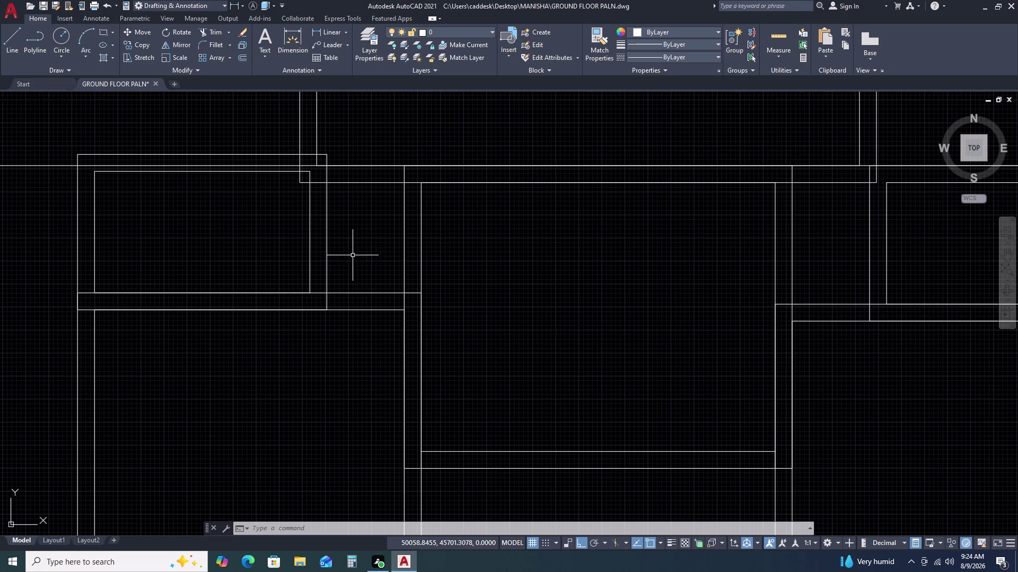
middle_drag(379, 260, 458, 269)
drag(431, 254, 406, 251)
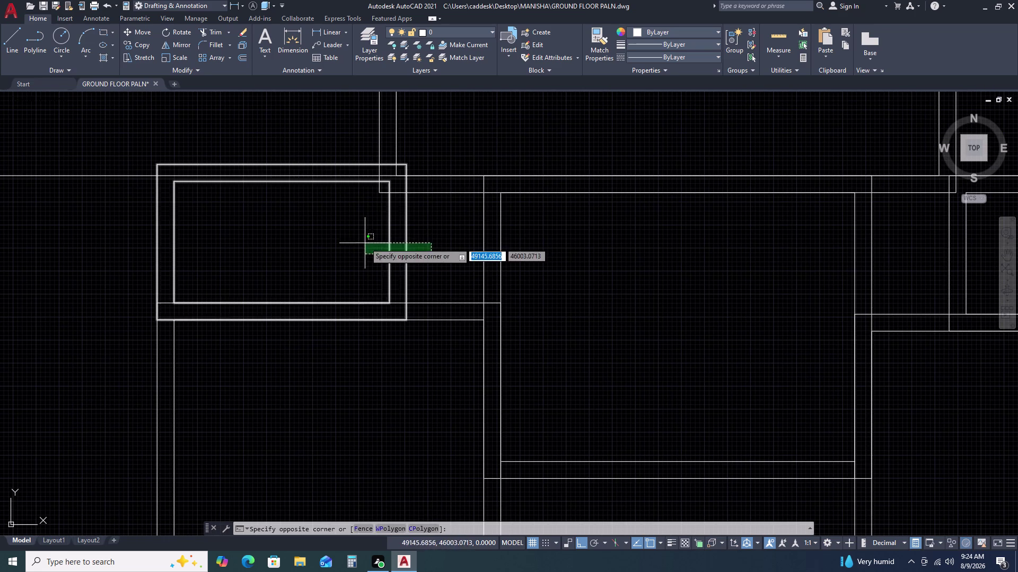
click(361, 239)
text(M)
key(space)
scroll(up, 3)
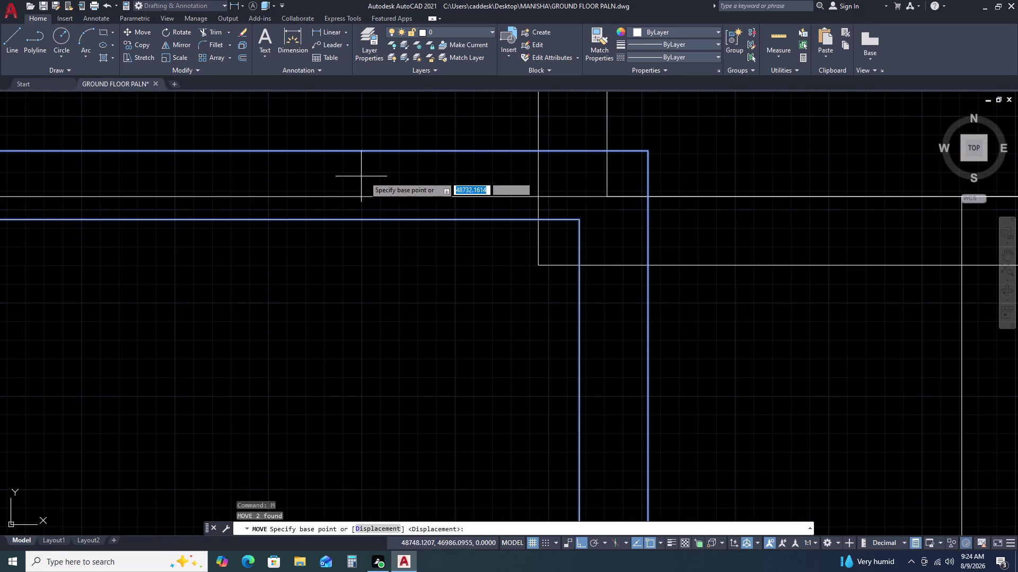
scroll(down, 3)
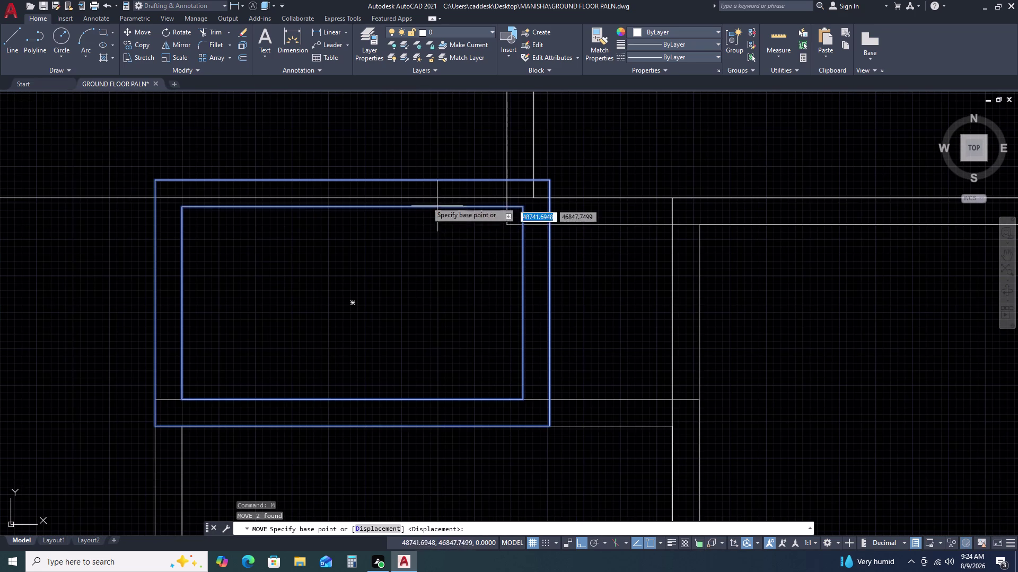
click(354, 183)
click(353, 198)
scroll(down, 3)
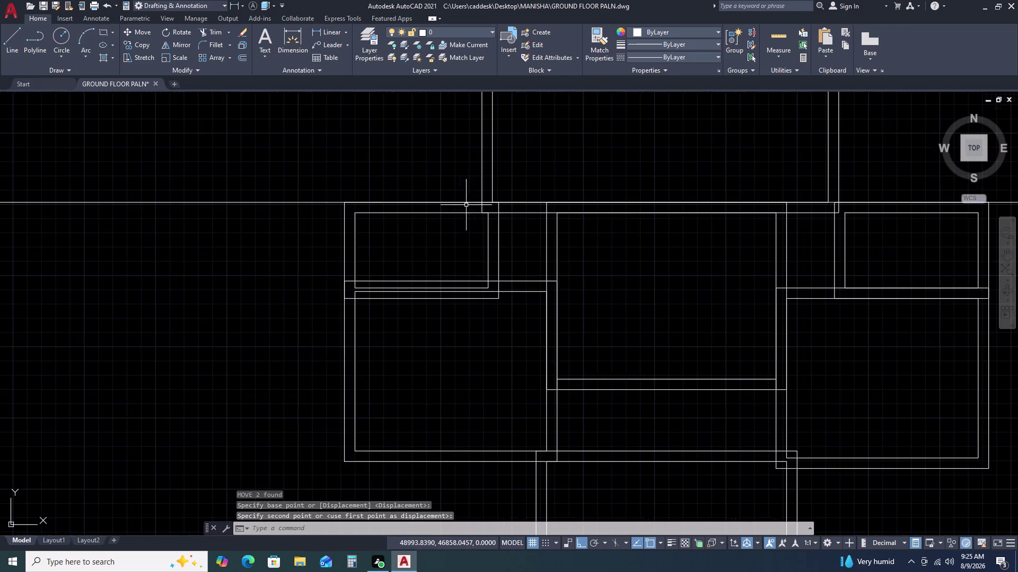
Move the next pair of wall lines so they line up with the neighbouring room.
middle_drag(489, 250, 494, 184)
scroll(up, 3)
drag(546, 186, 546, 194)
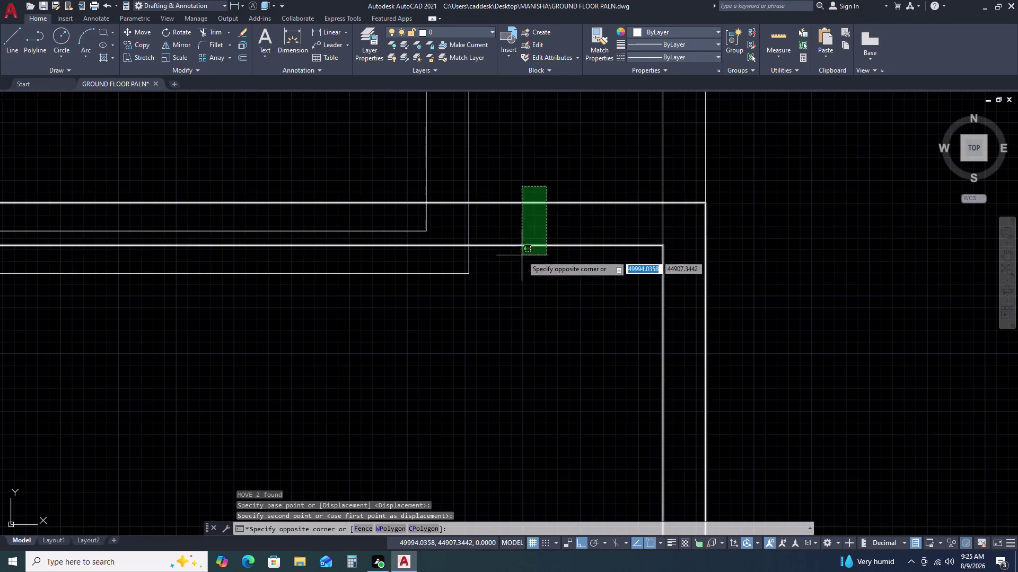
click(521, 256)
text(M)
key(space)
scroll(down, 3)
scroll(up, 3)
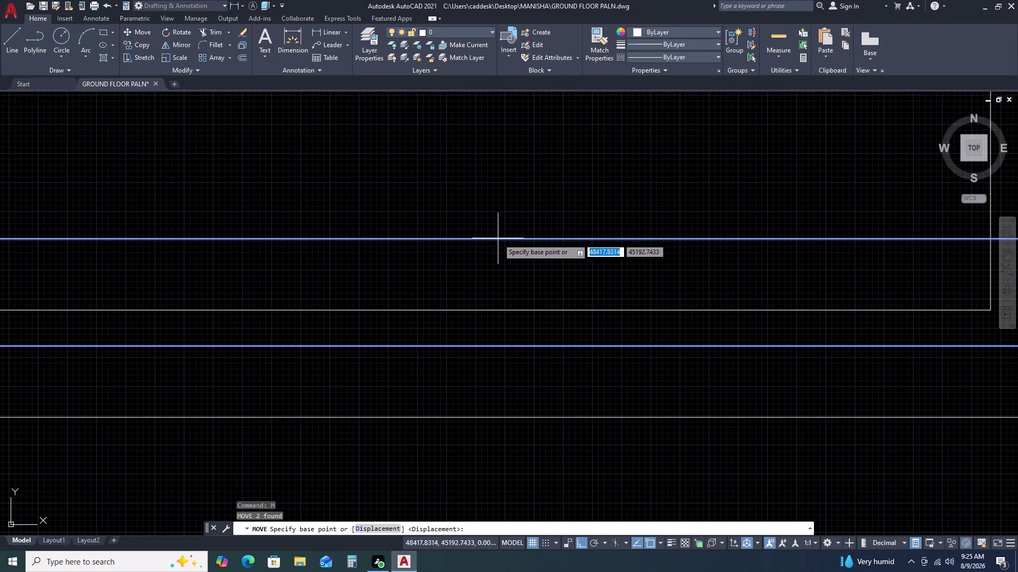
scroll(down, 3)
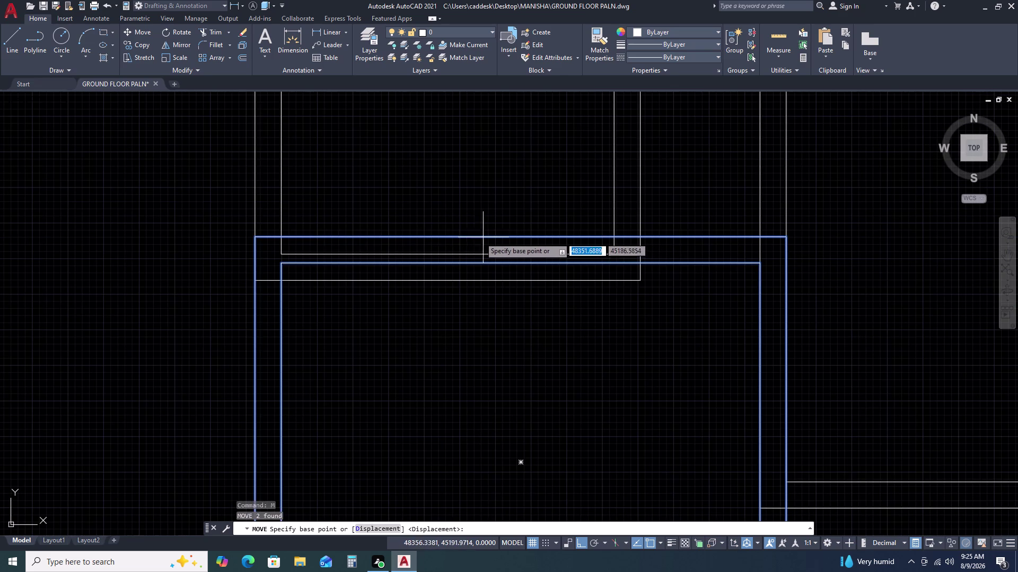
click(522, 237)
click(518, 256)
scroll(down, 3)
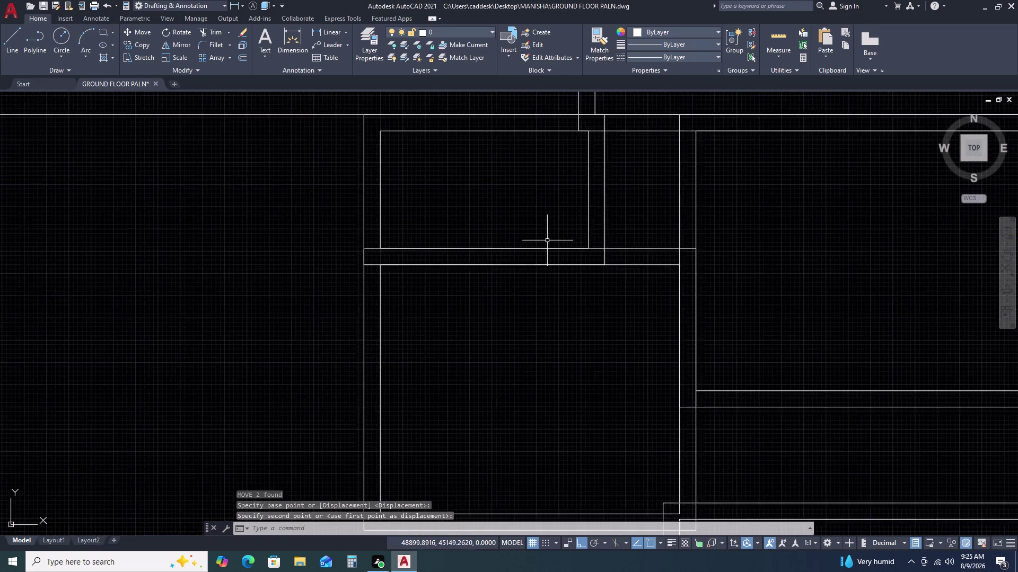
scroll(down, 3)
scroll(up, 3)
scroll(down, 3)
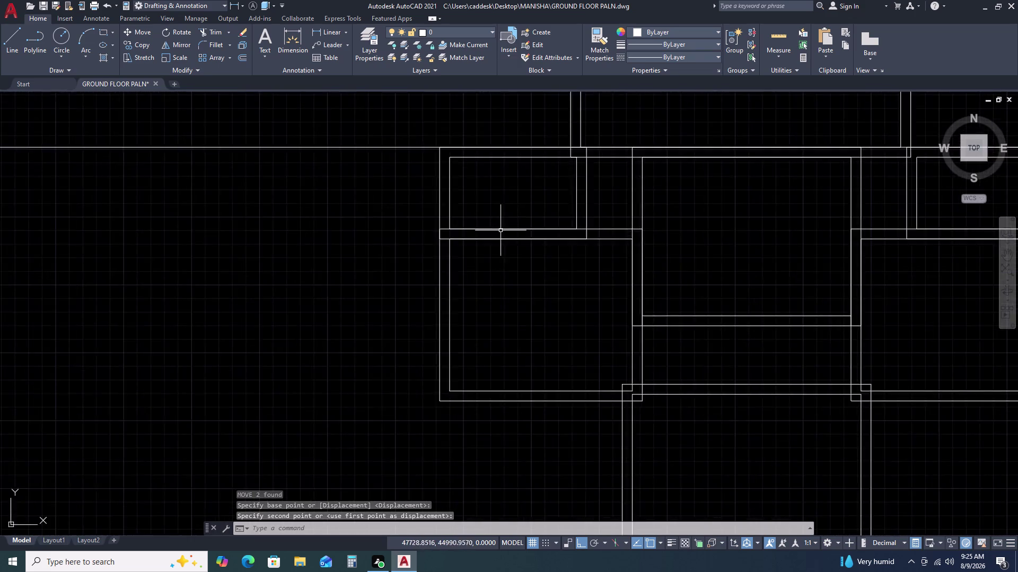
scroll(down, 3)
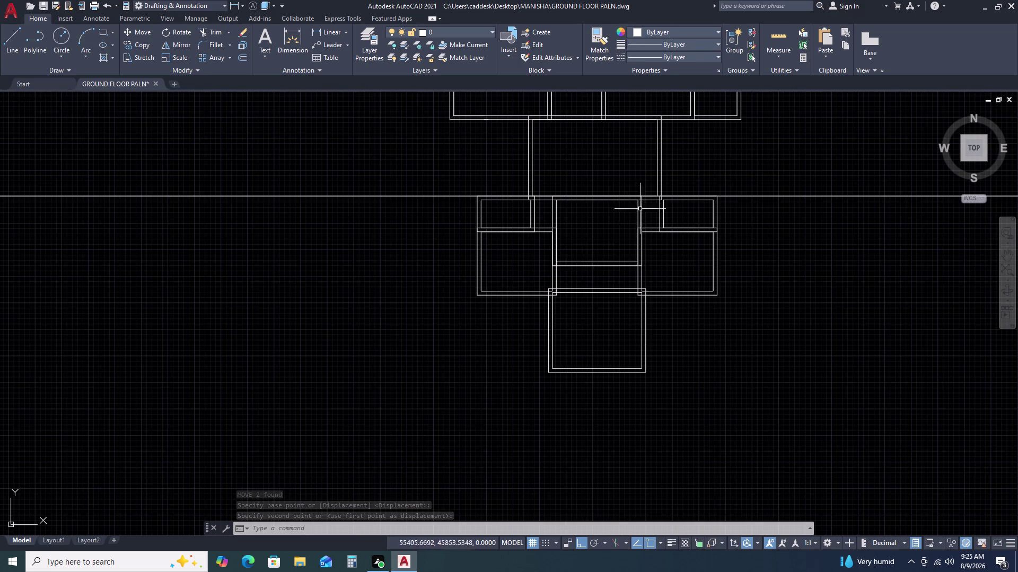
scroll(up, 3)
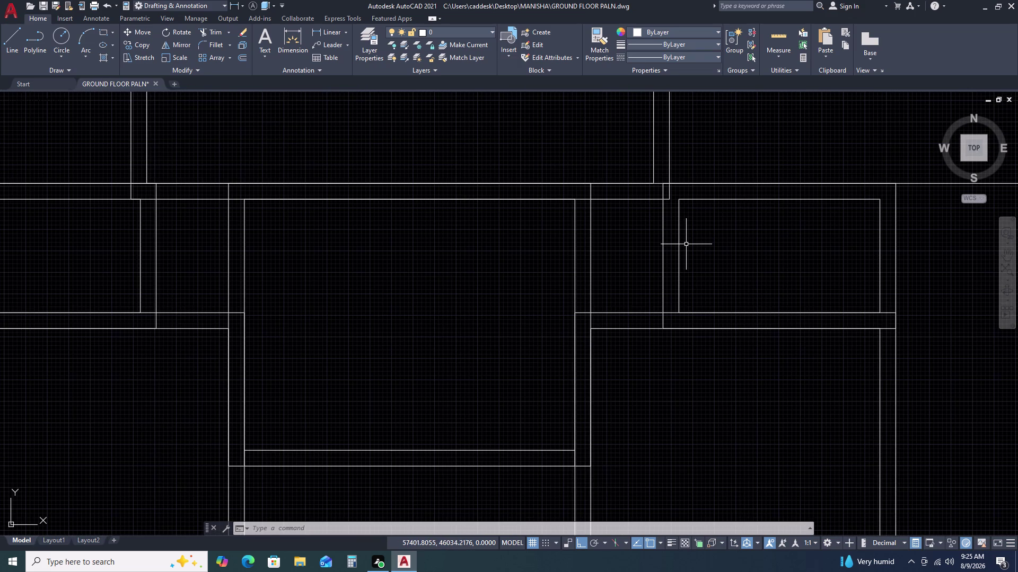
scroll(down, 3)
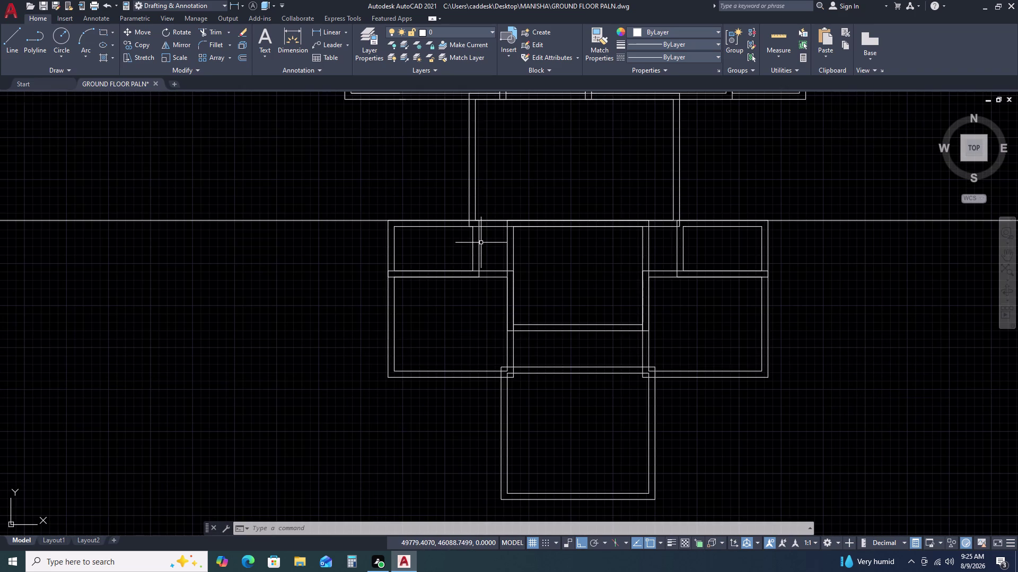
scroll(up, 3)
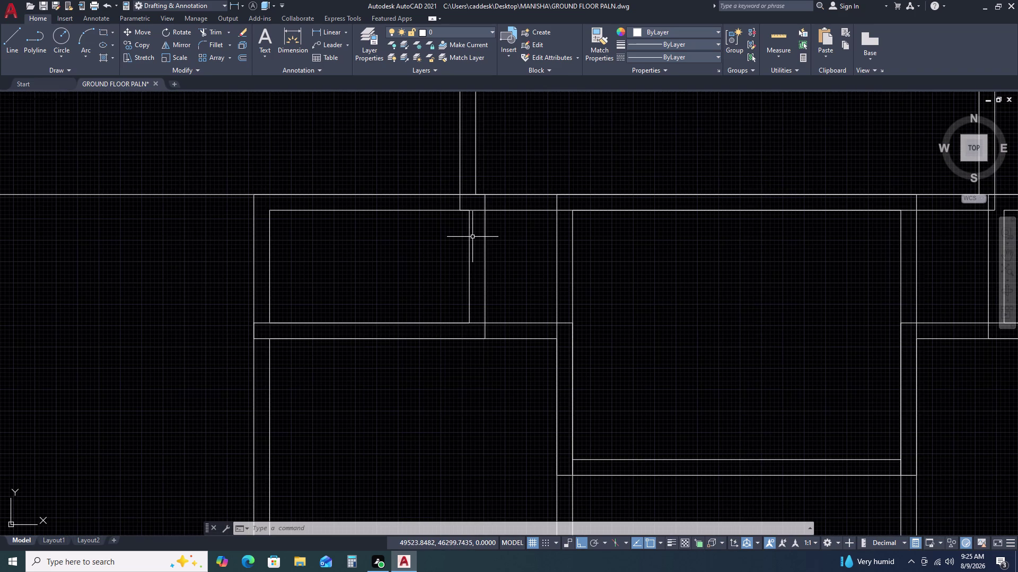
scroll(down, 3)
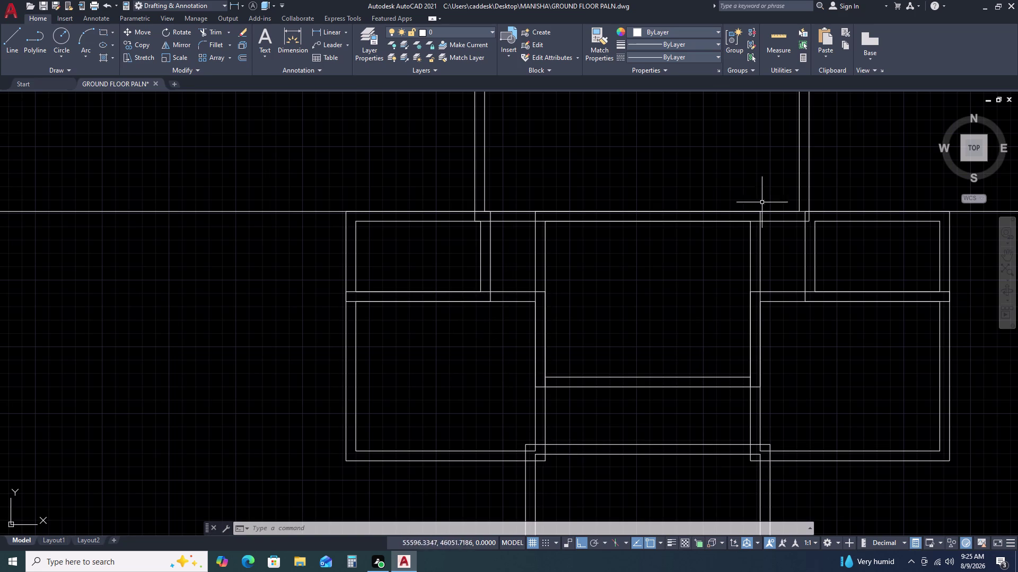
scroll(up, 3)
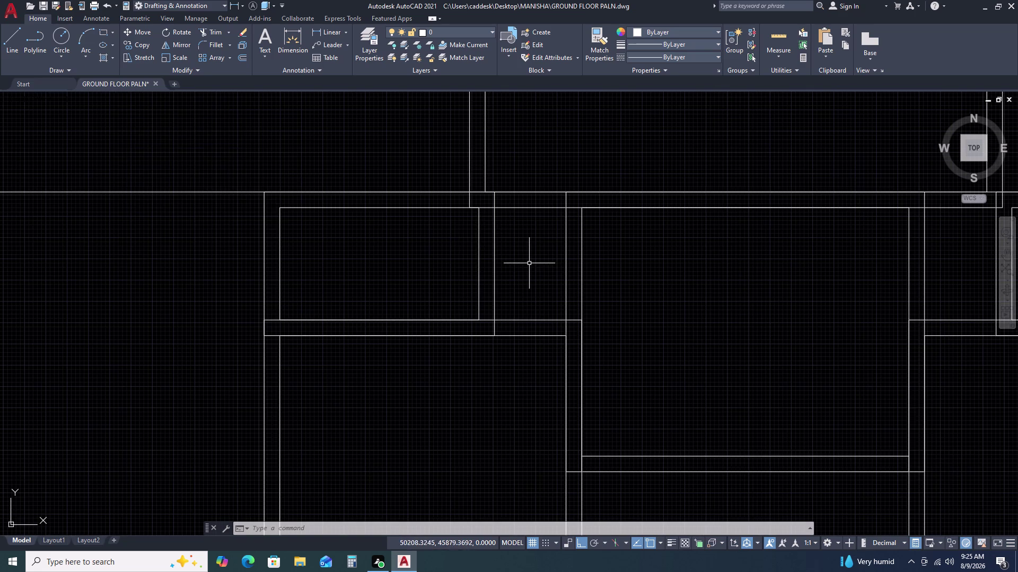
click(529, 258)
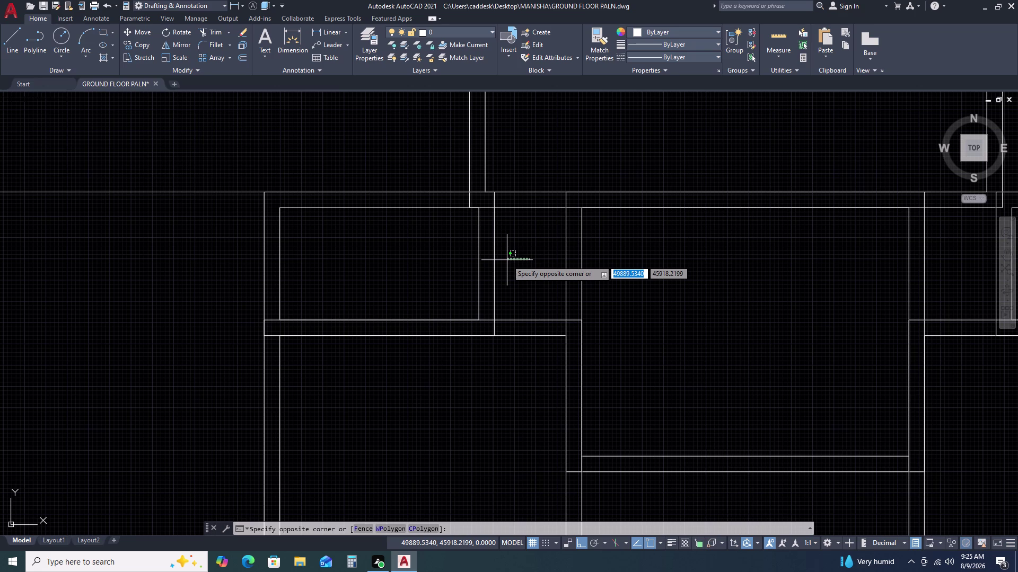
scroll(down, 3)
key(Escape)
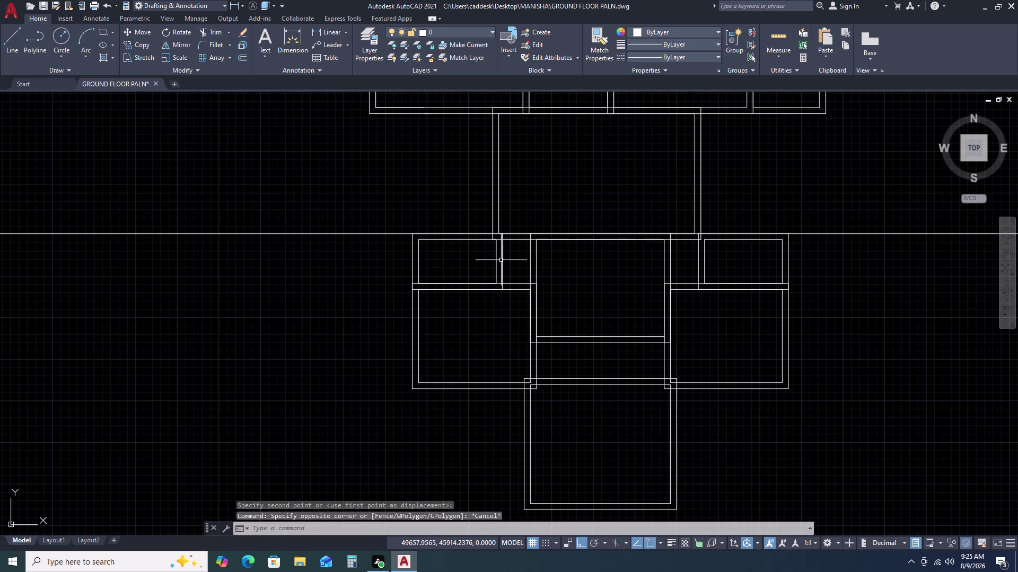
scroll(up, 3)
click(752, 274)
right_click(752, 274)
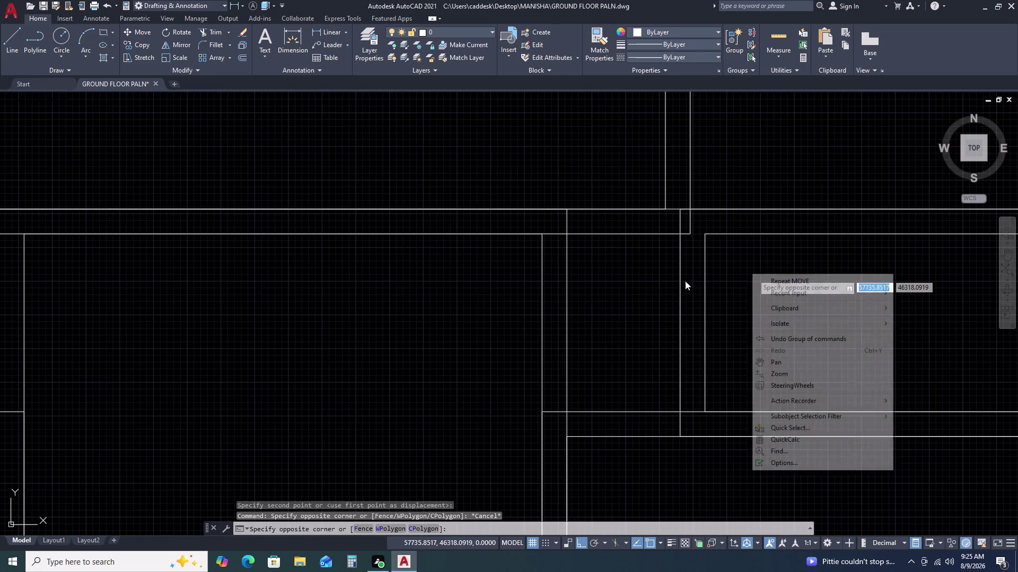
key(Escape)
key(Escape)
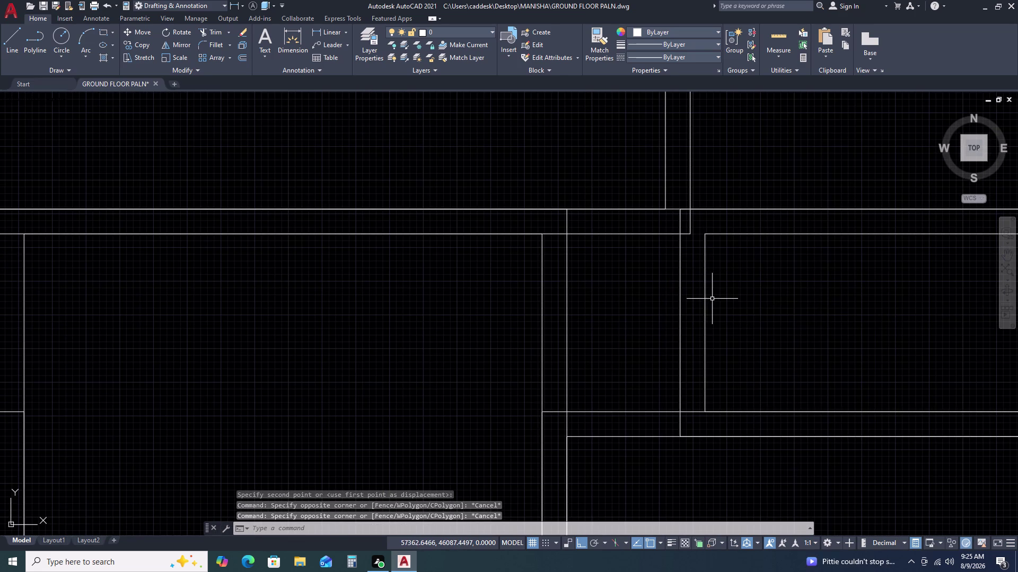
key(Escape)
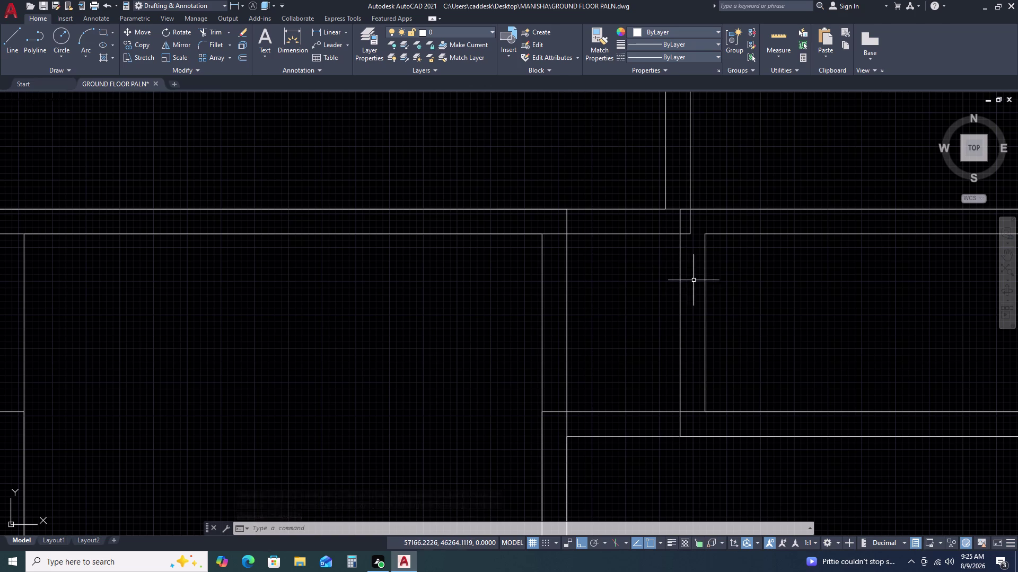
scroll(down, 3)
middle_drag(744, 314, 700, 278)
scroll(up, 3)
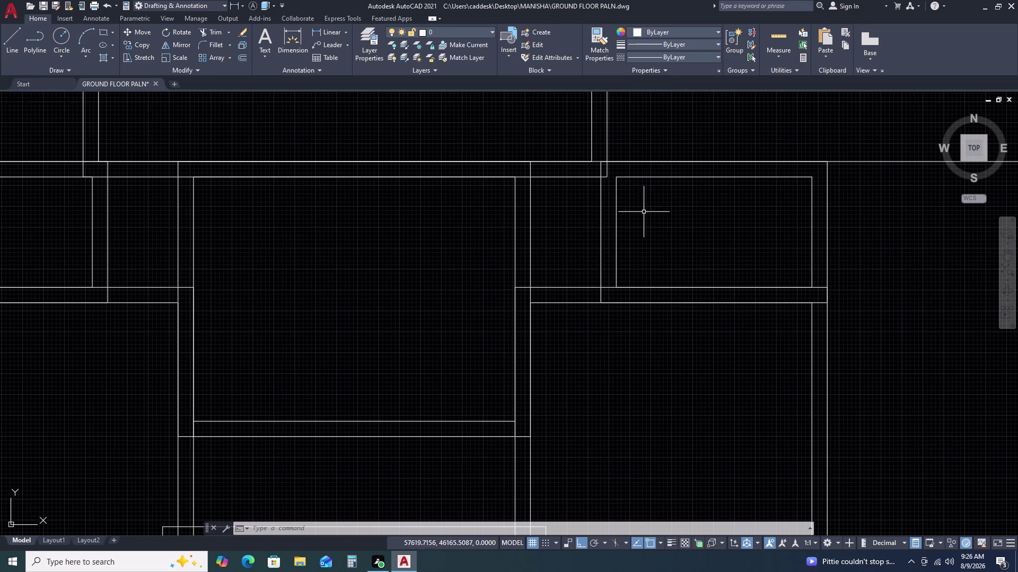
click(618, 175)
key(Escape)
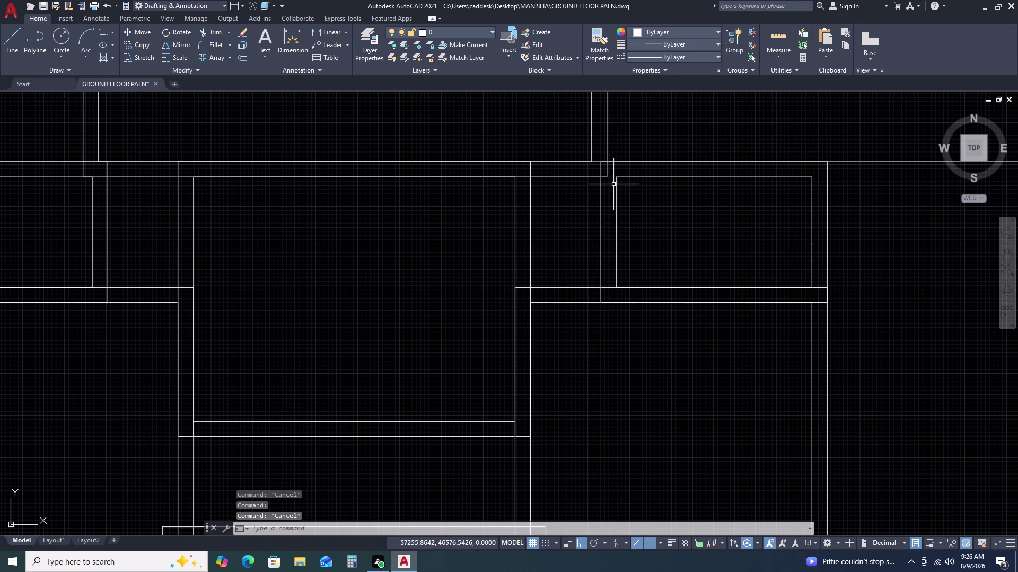
scroll(up, 3)
scroll(down, 3)
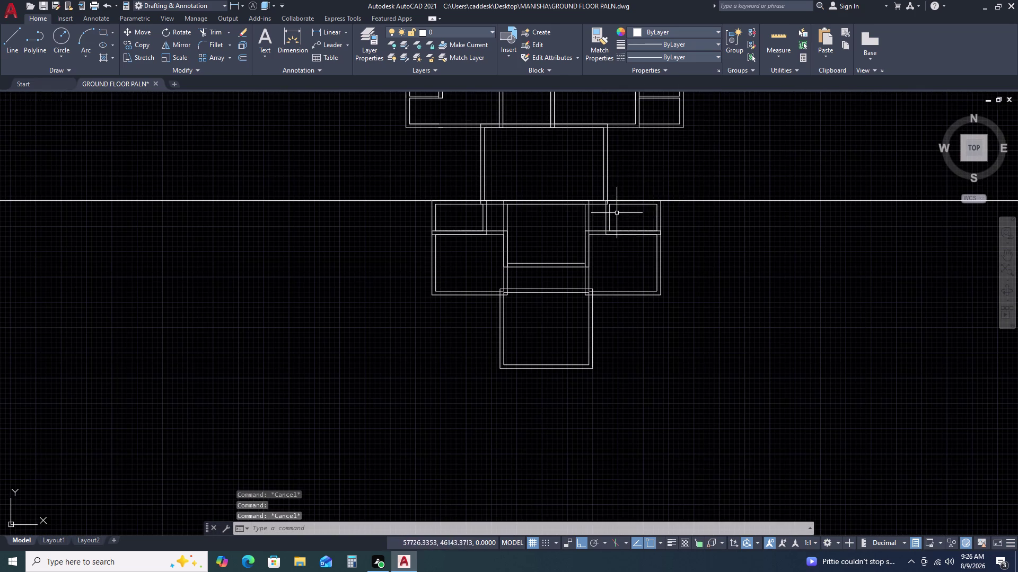
scroll(up, 3)
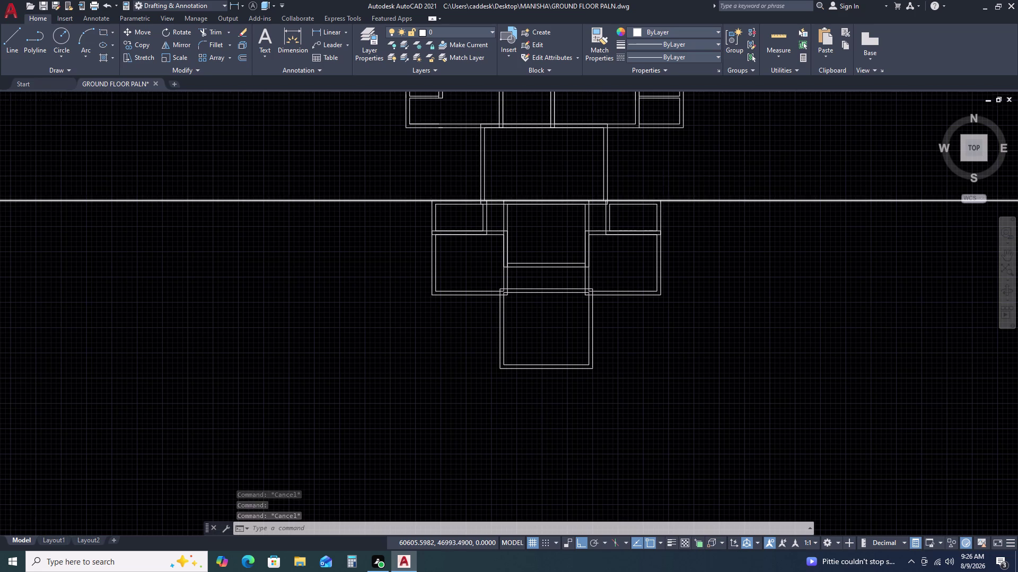
scroll(down, 3)
scroll(up, 3)
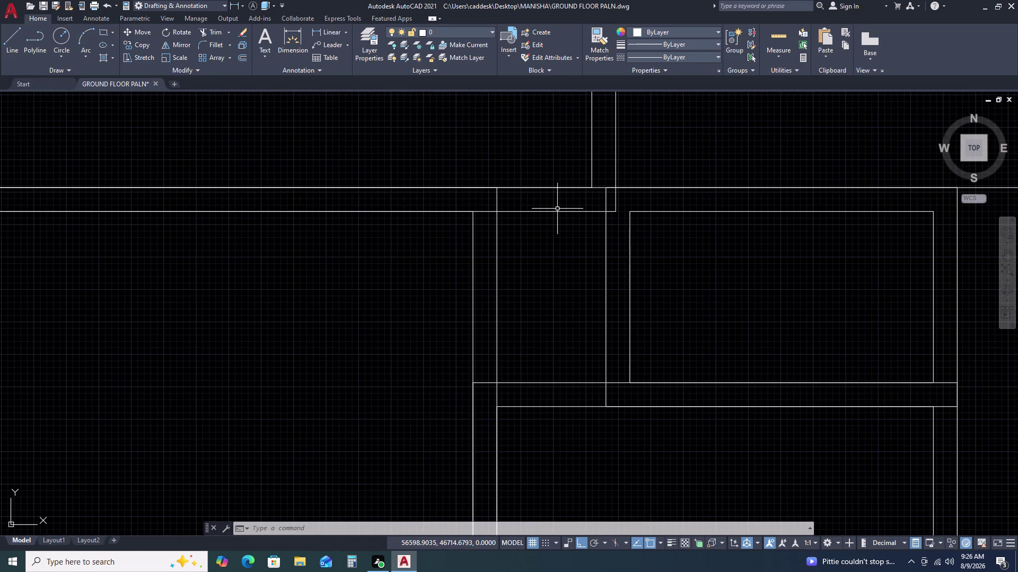
scroll(down, 3)
scroll(down, 3)
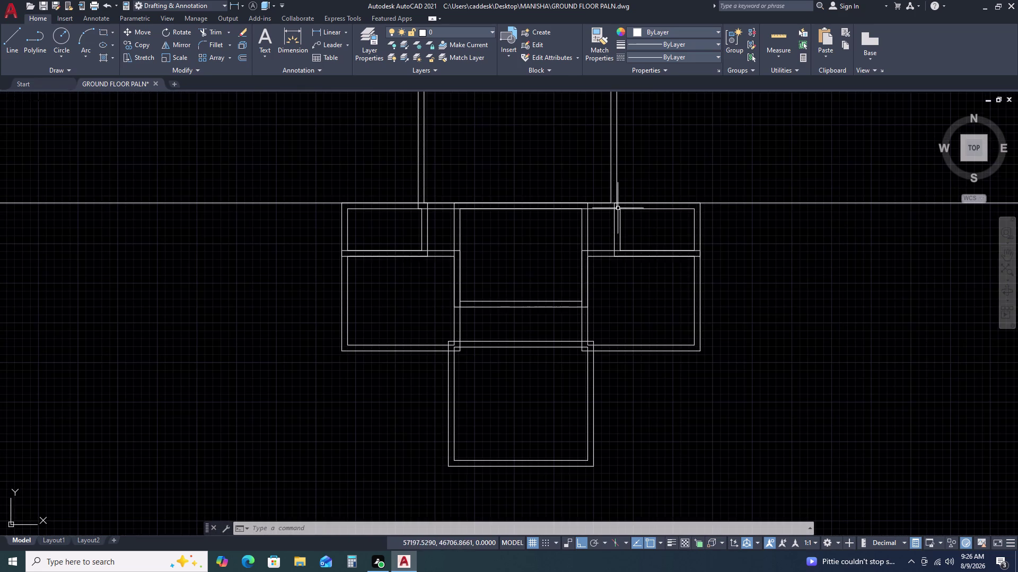
scroll(up, 3)
scroll(down, 3)
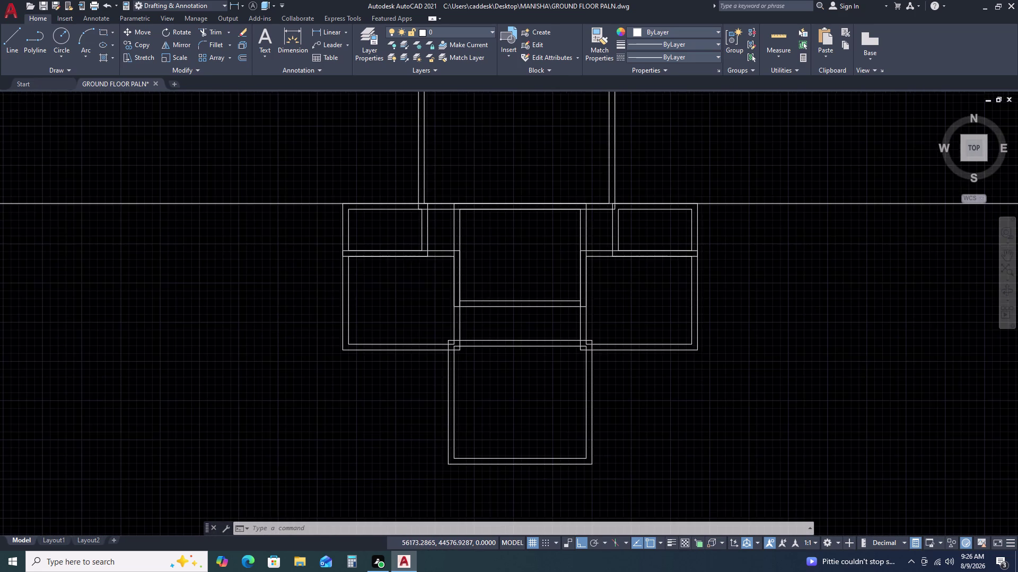
scroll(up, 3)
scroll(down, 3)
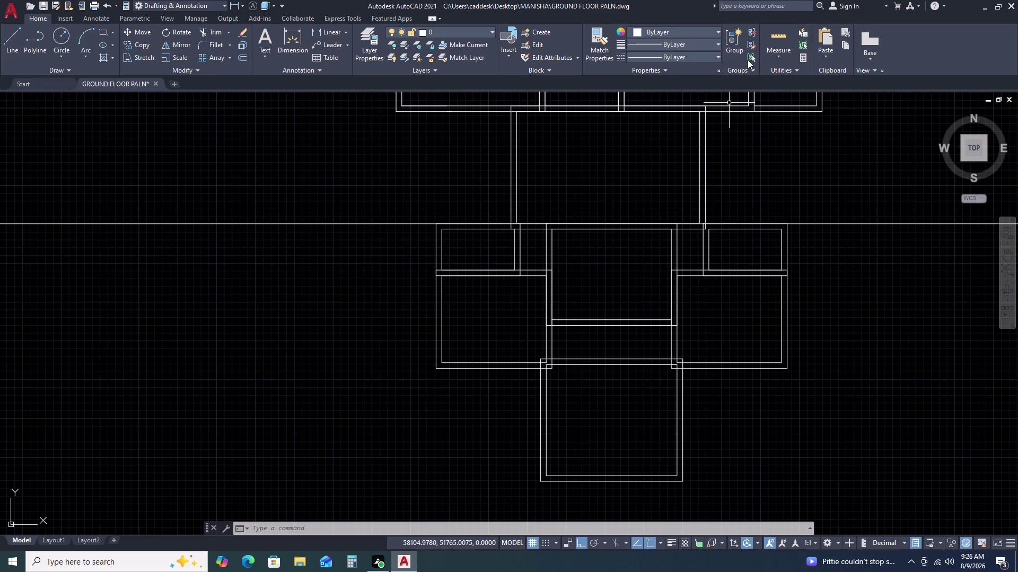
click(785, 34)
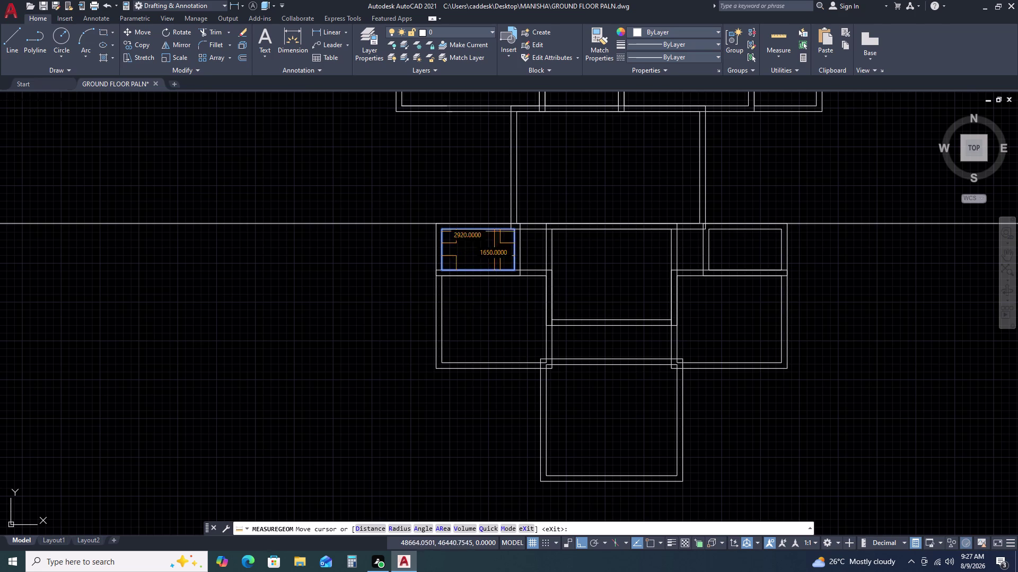
key(Escape)
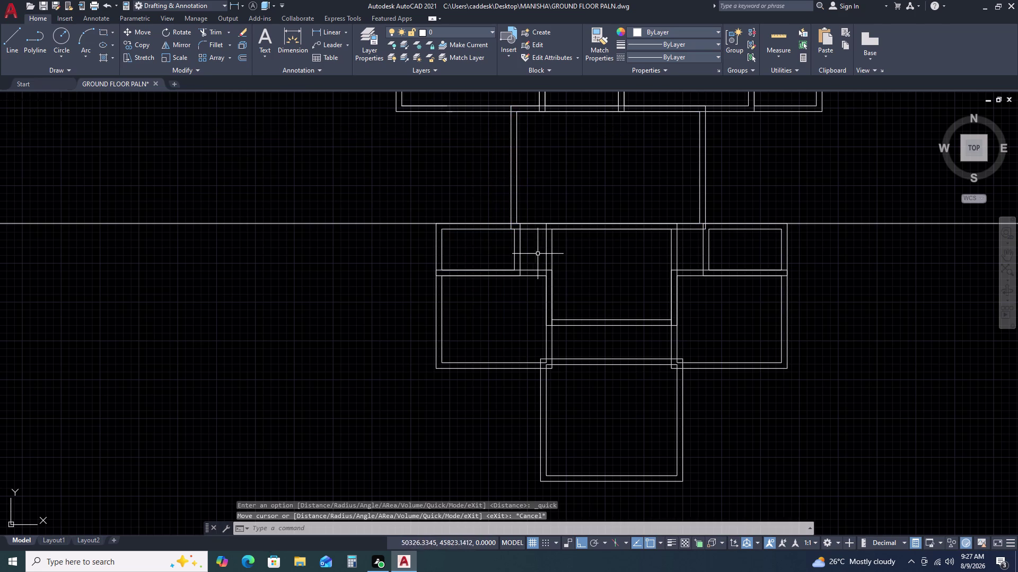
middle_drag(580, 291, 573, 187)
middle_drag(662, 178, 631, 272)
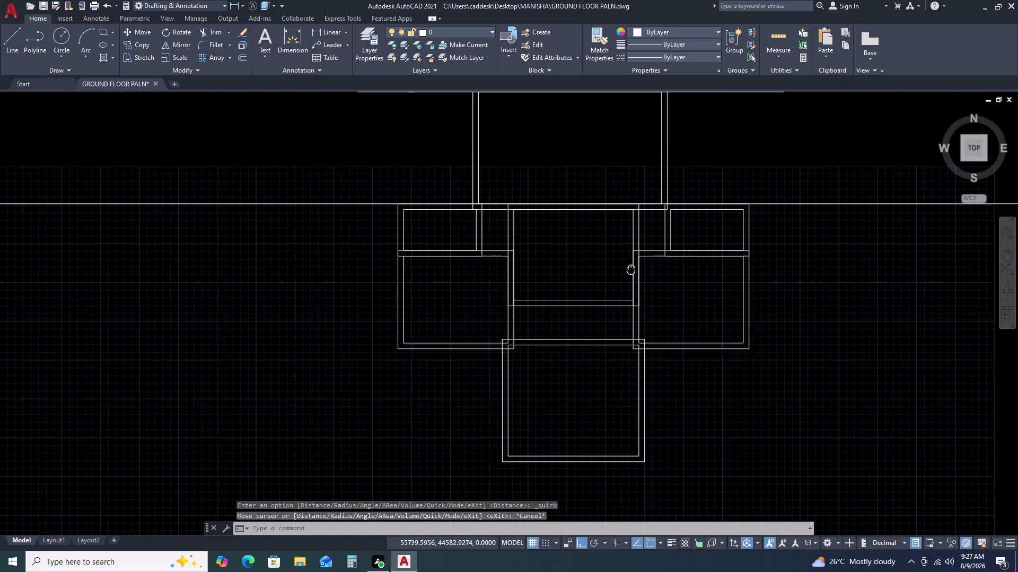
scroll(up, 3)
scroll(down, 3)
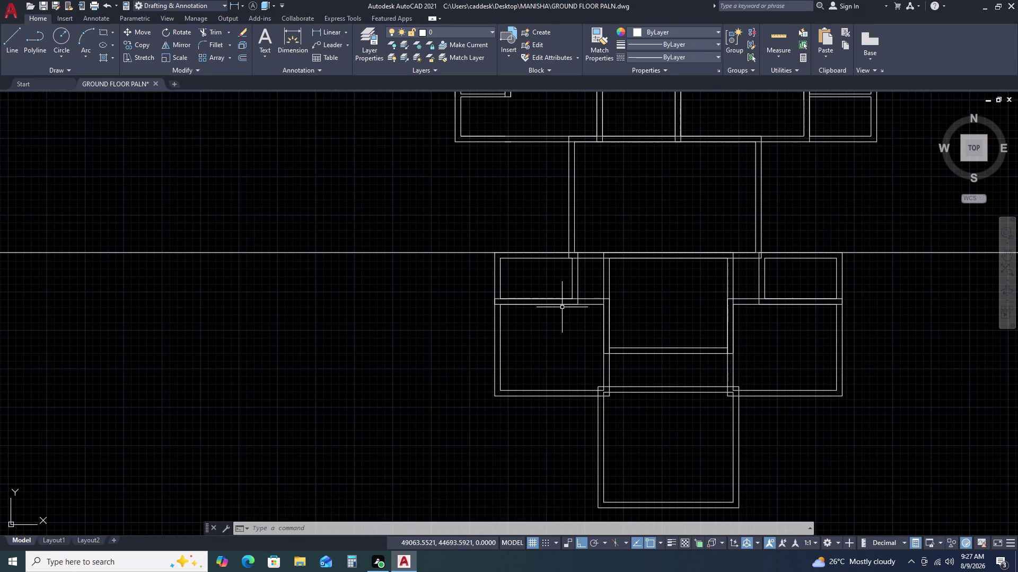
scroll(up, 3)
scroll(down, 3)
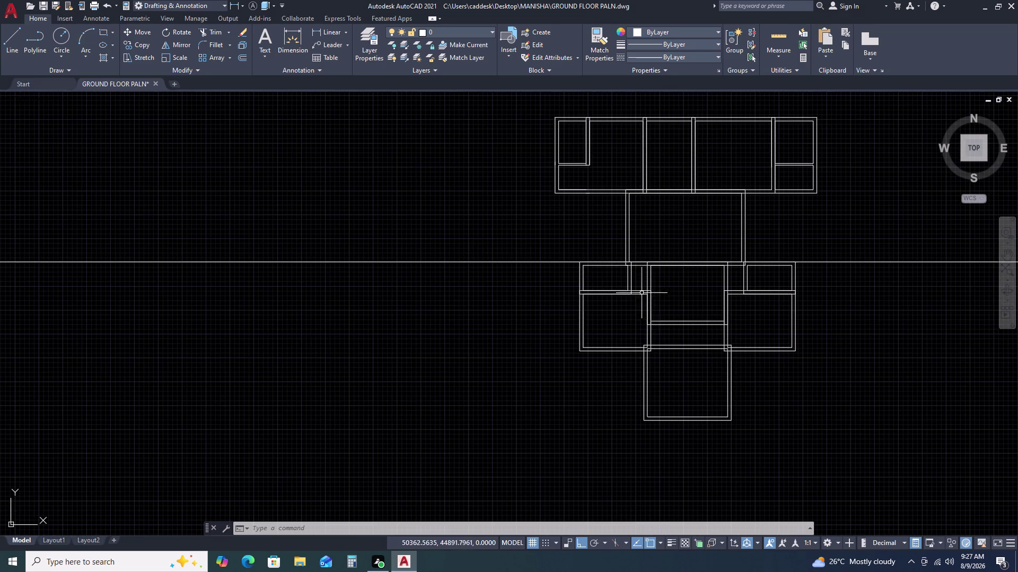
scroll(up, 3)
middle_drag(783, 336, 737, 272)
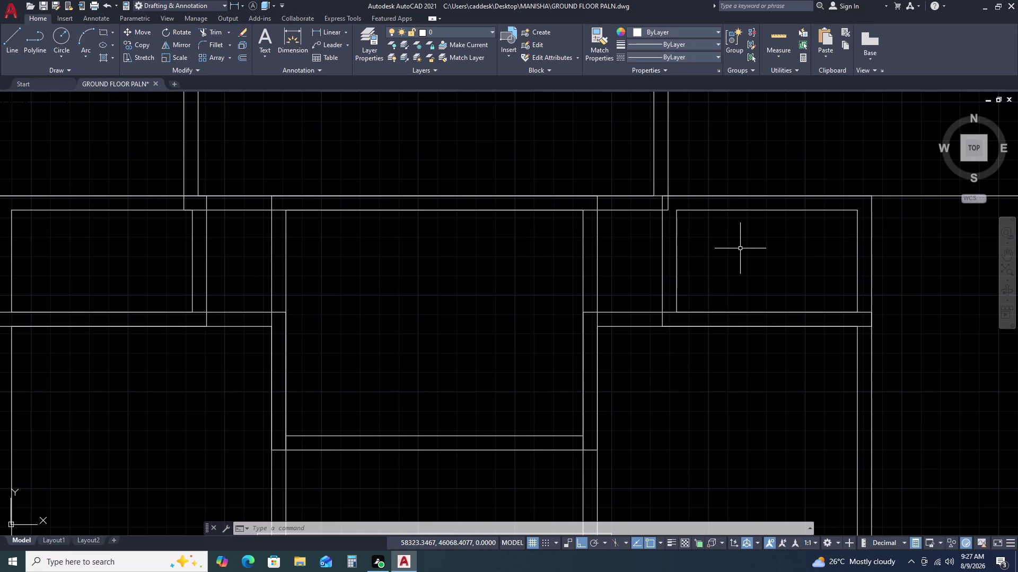
scroll(down, 3)
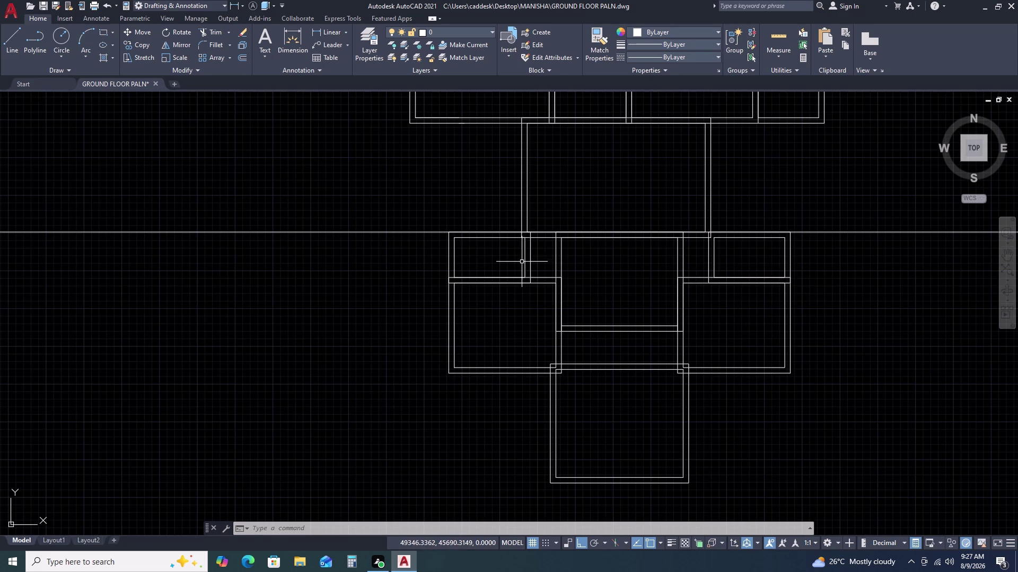
scroll(up, 3)
scroll(down, 3)
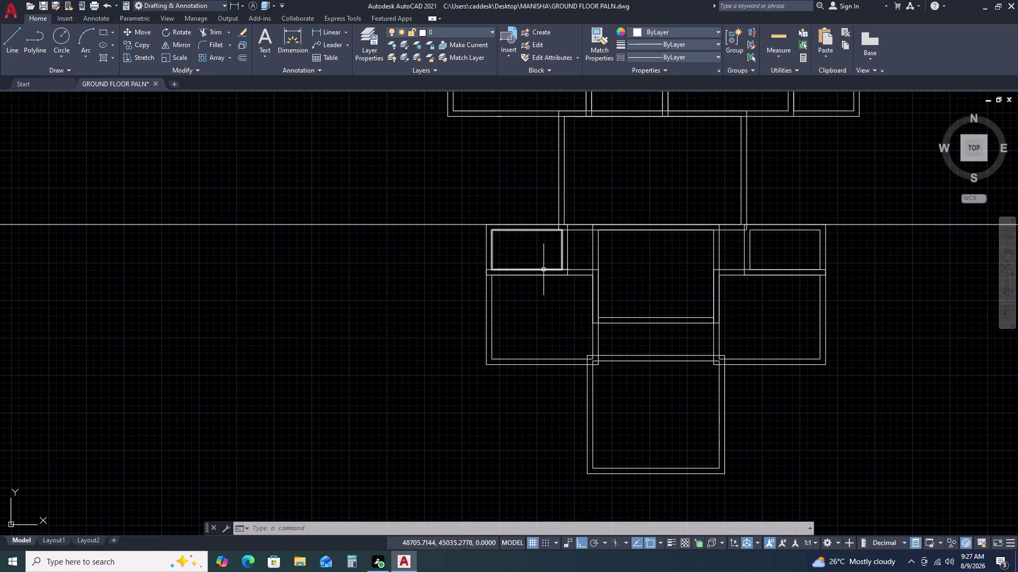
scroll(up, 3)
scroll(up, 3)
scroll(up, 3)
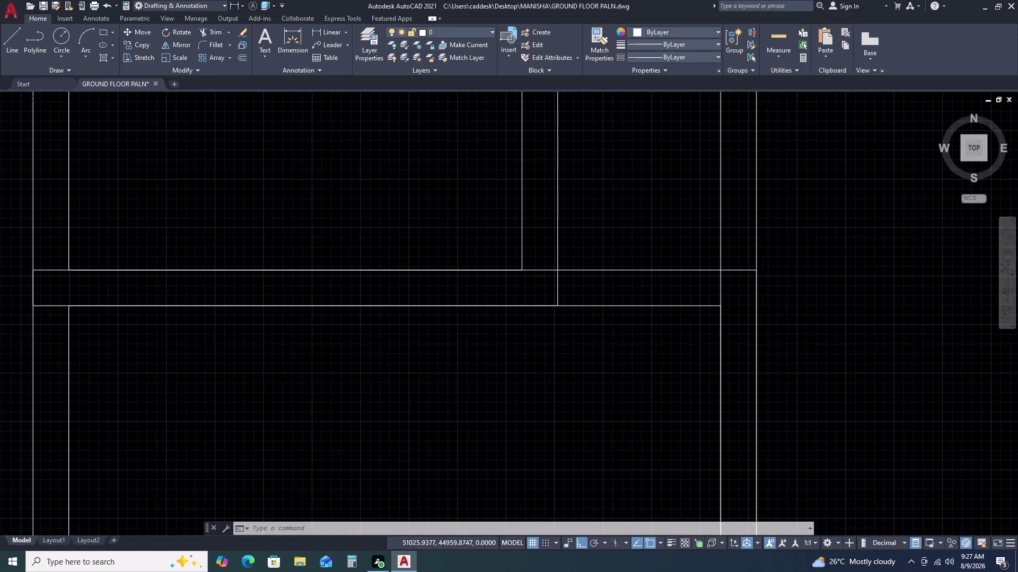
scroll(up, 3)
scroll(down, 3)
scroll(up, 3)
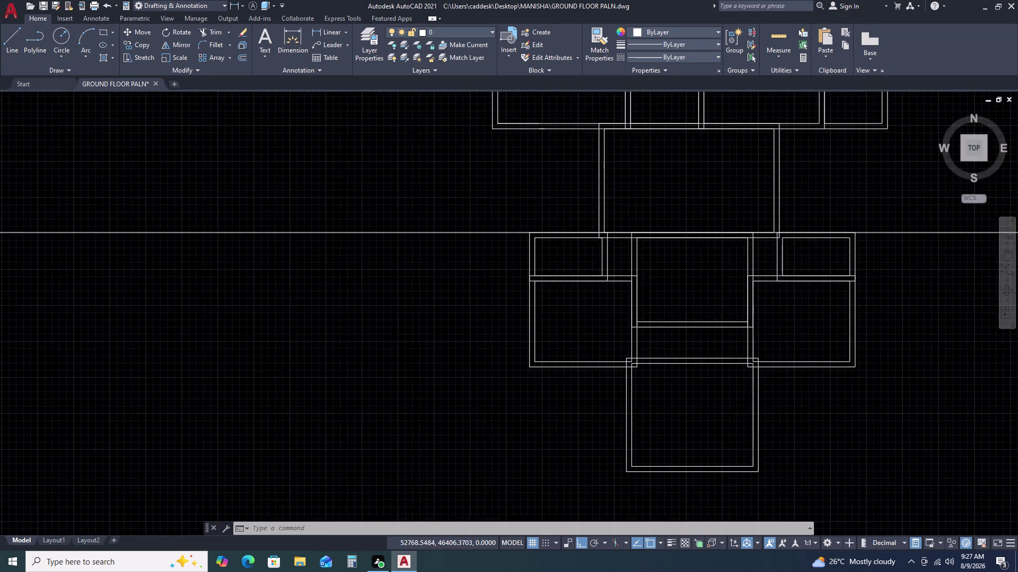
scroll(up, 3)
middle_drag(809, 307, 520, 216)
scroll(down, 3)
drag(628, 256, 625, 247)
Move the right-hand room pair further to the right.
click(619, 216)
text(M)
key(space)
click(619, 210)
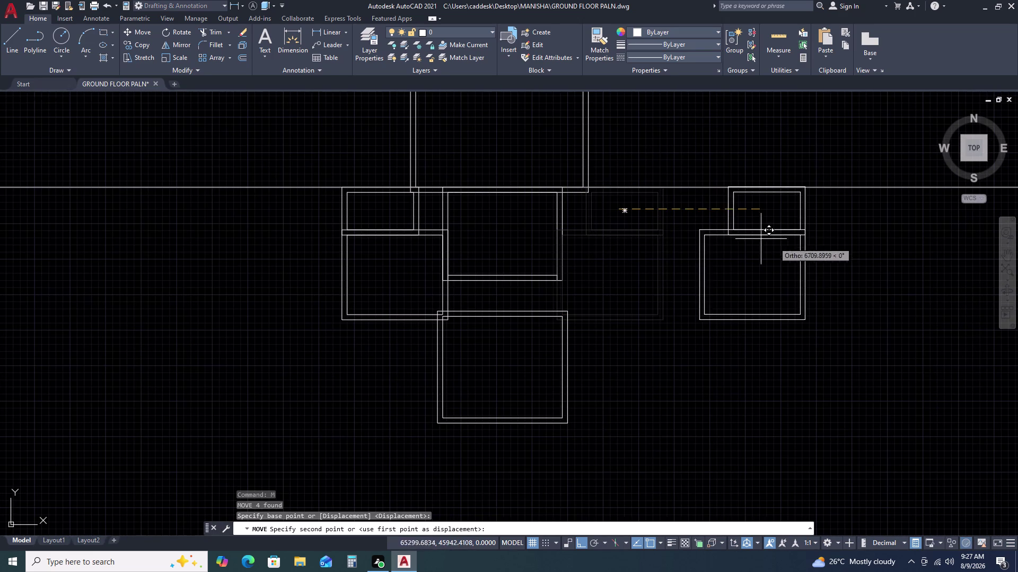
click(795, 249)
Select the left room pair and start MIRROR, then cancel and undo it.
click(403, 208)
double_click(387, 248)
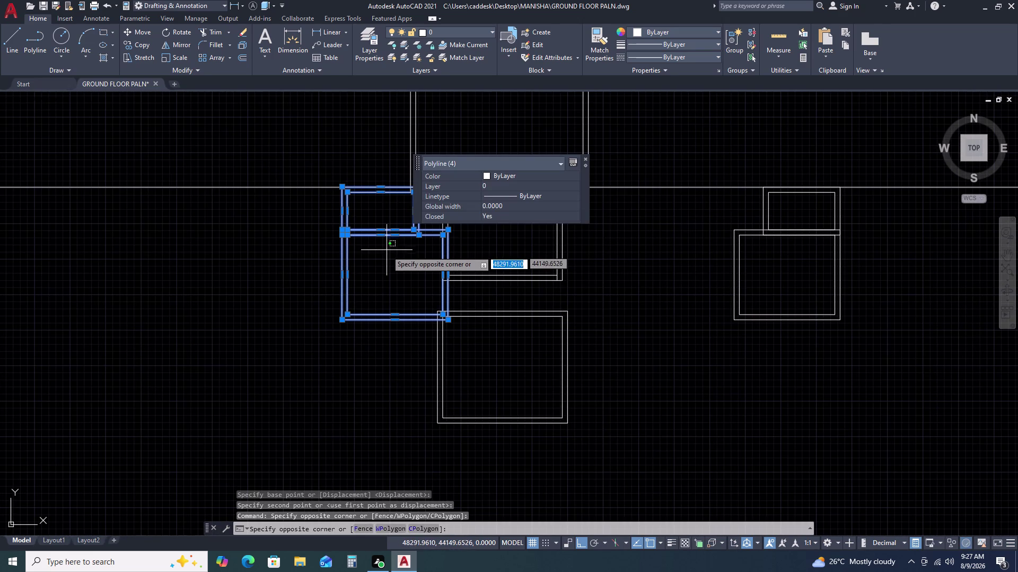
text(MI)
key(space)
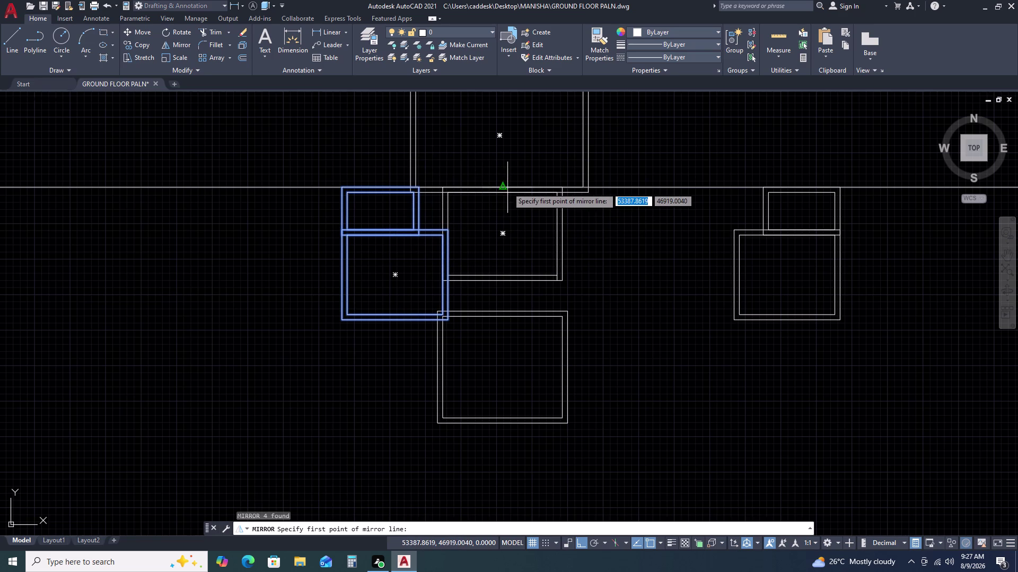
click(505, 187)
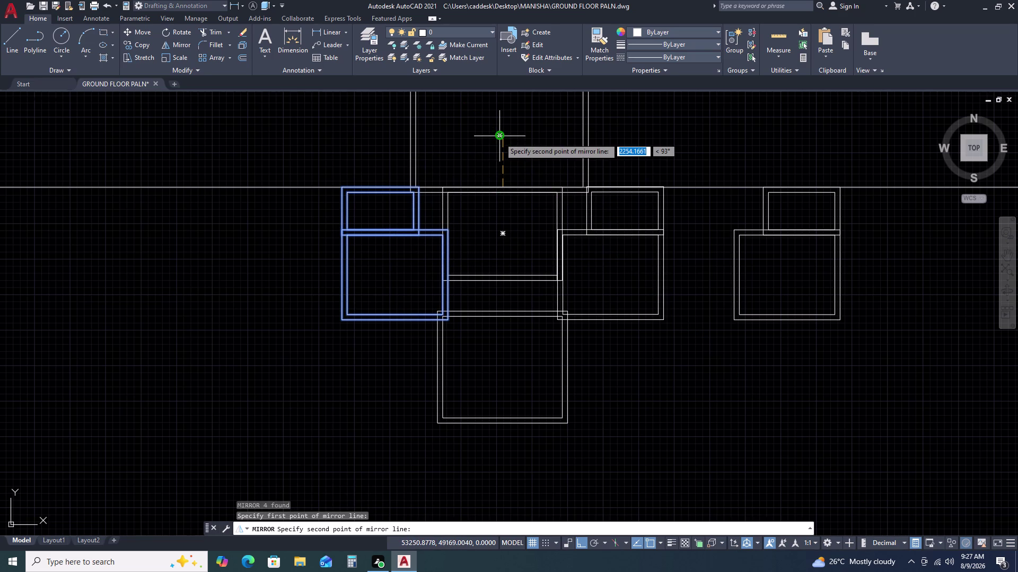
key(Escape)
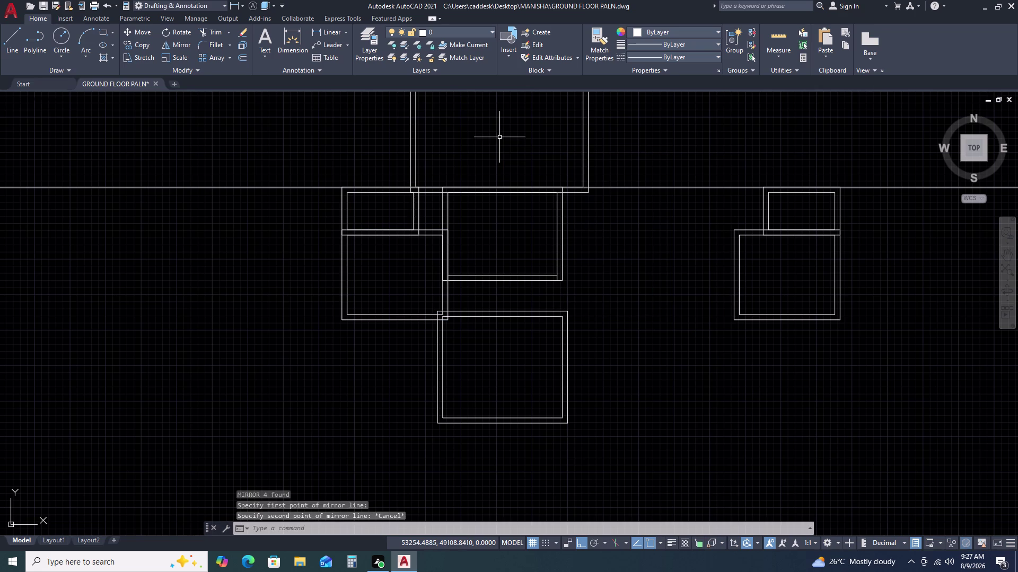
key(ctrl+z)
key(ctrl+z)
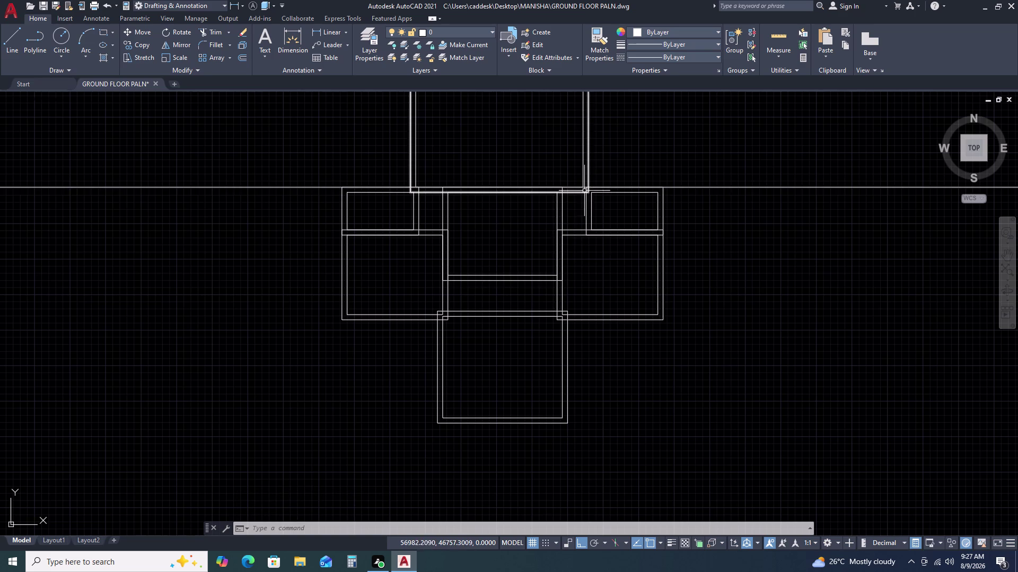
scroll(up, 3)
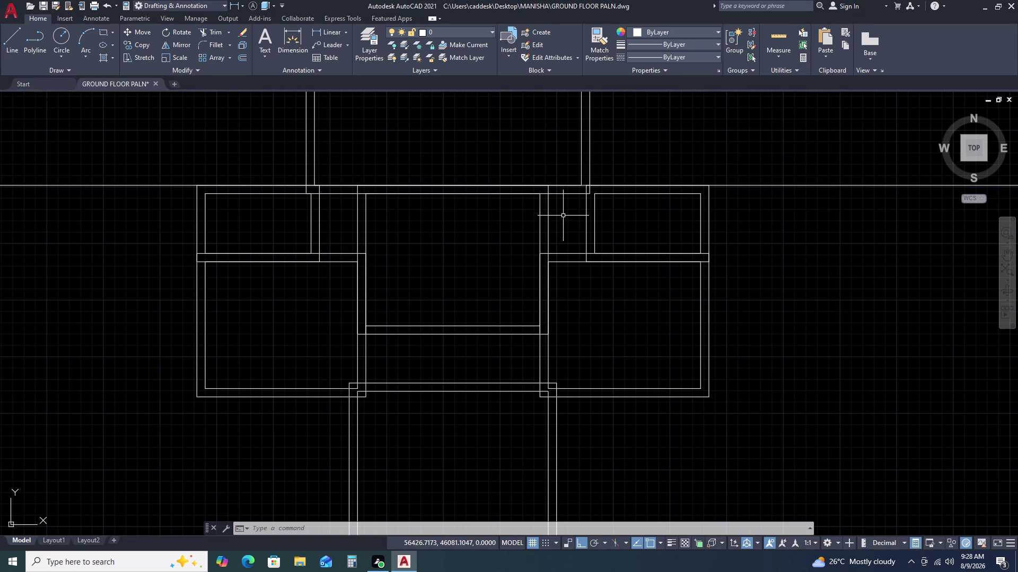
scroll(down, 3)
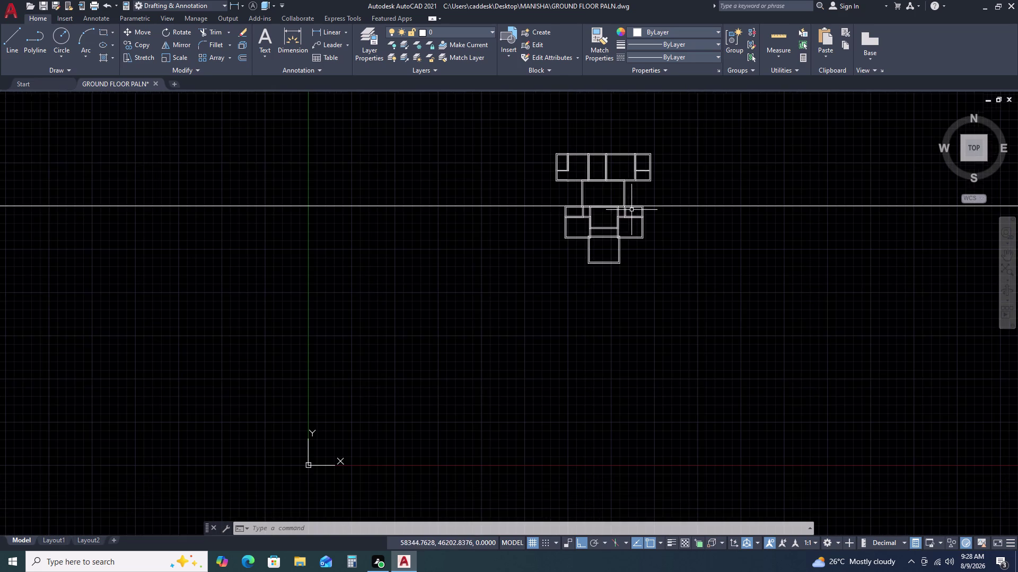
Start a horizontal construction line (XL H), then cancel it.
scroll(up, 3)
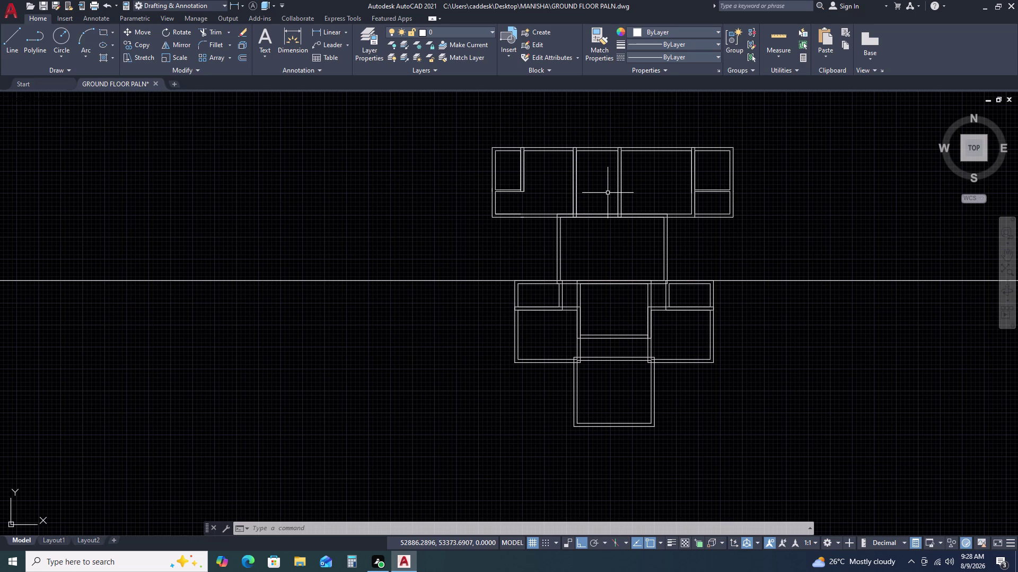
text(XL H)
key(space)
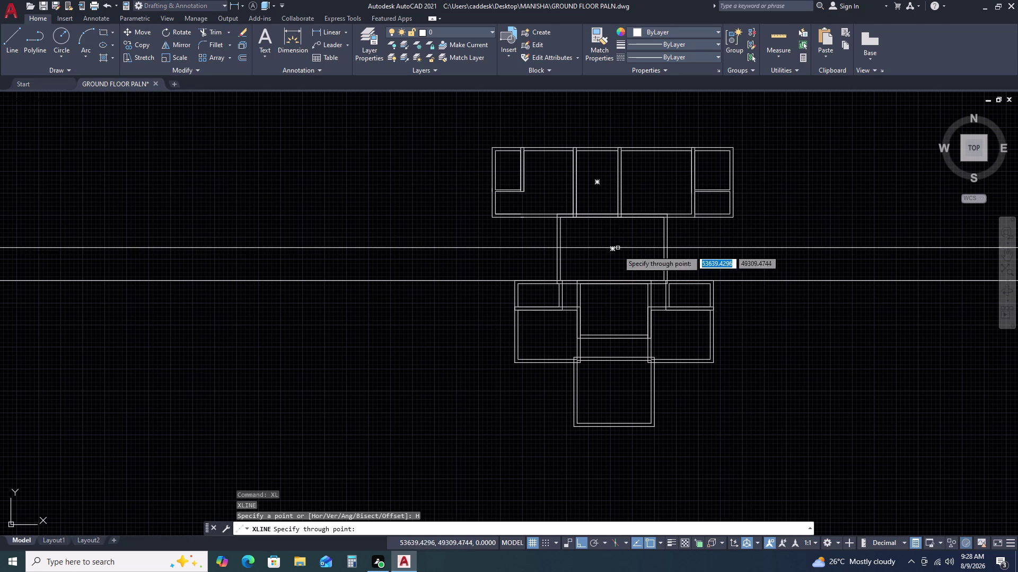
key(Escape)
key(c)
key(BackSpace)
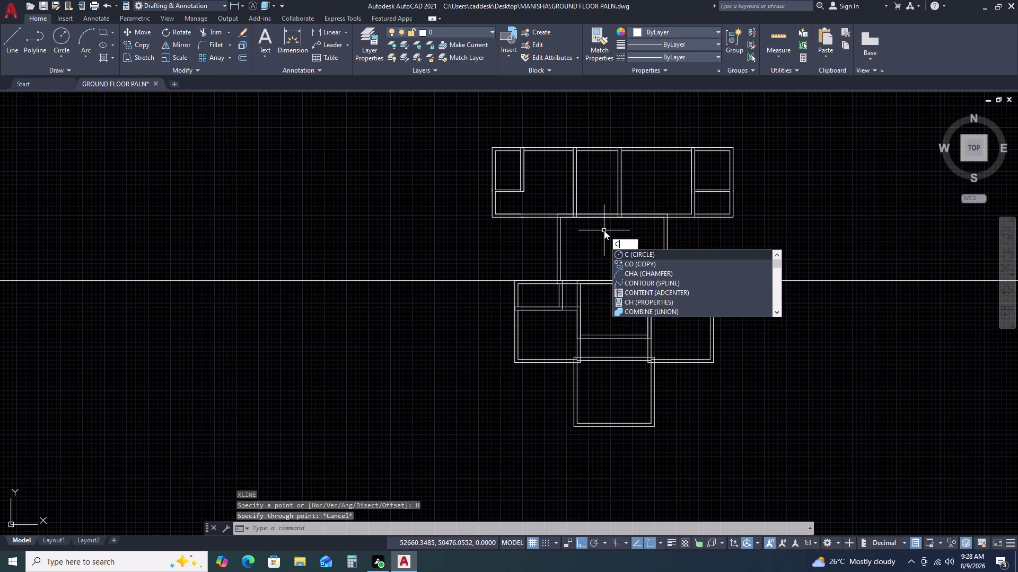
text(X;)
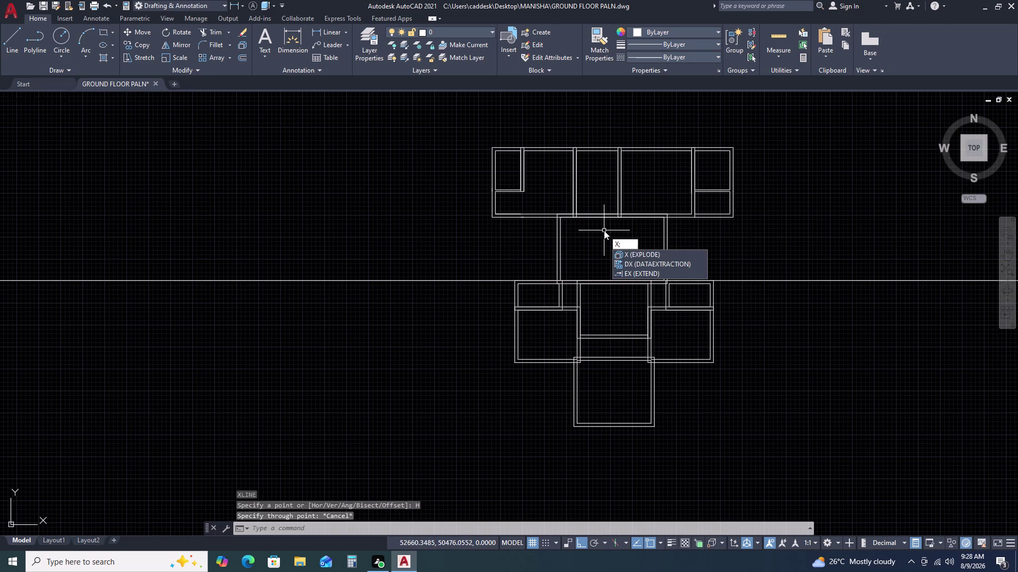
key(BackSpace)
Try the vertical and horizontal construction line options, cancelling each one.
text(L V)
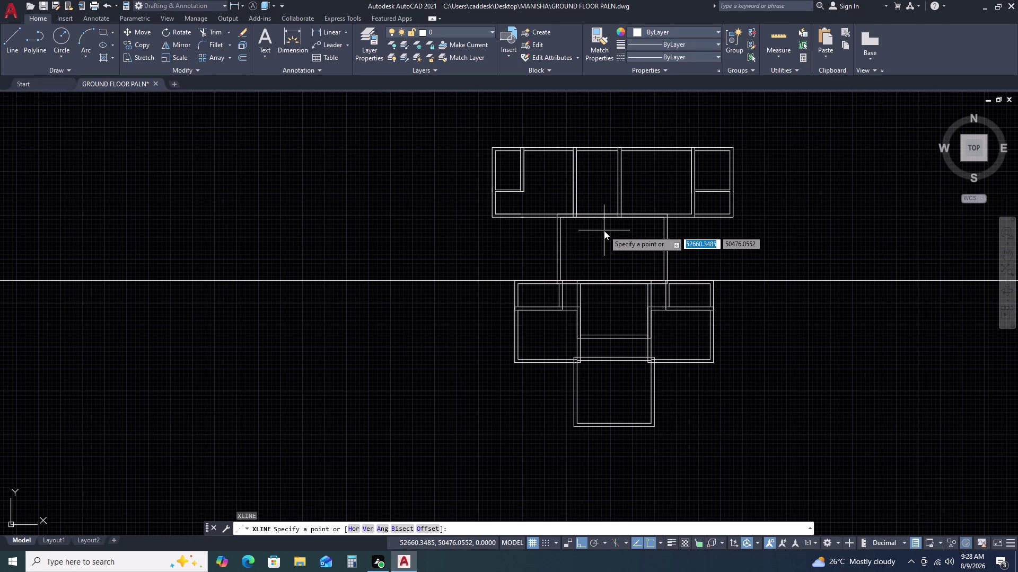
key(space)
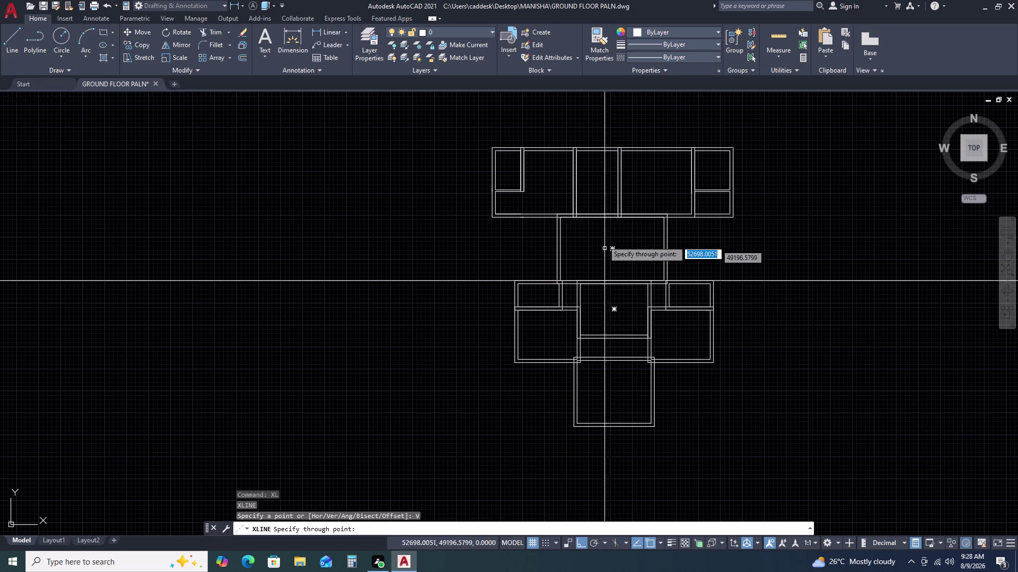
key(Escape)
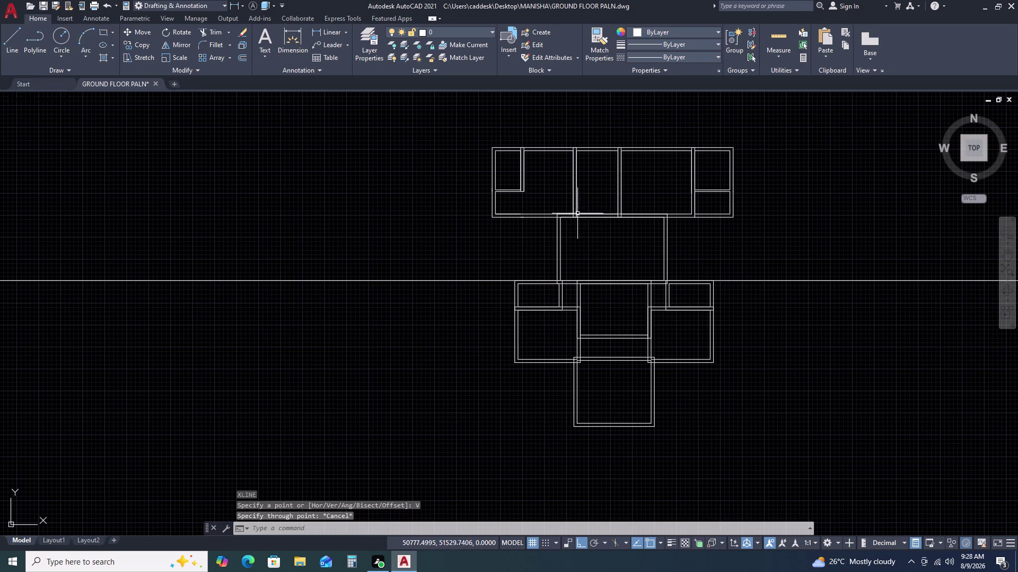
text(XL H)
key(space)
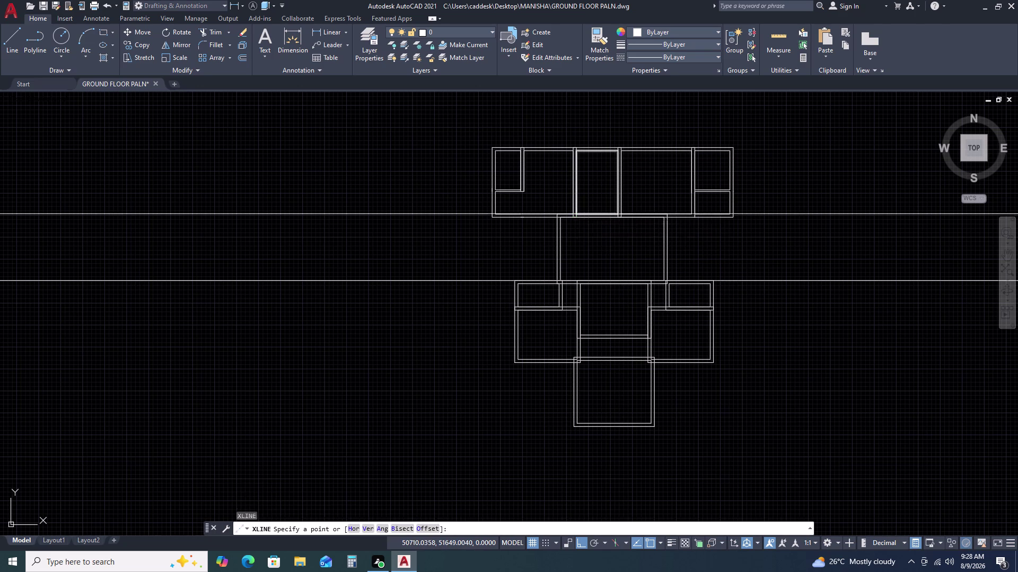
scroll(up, 3)
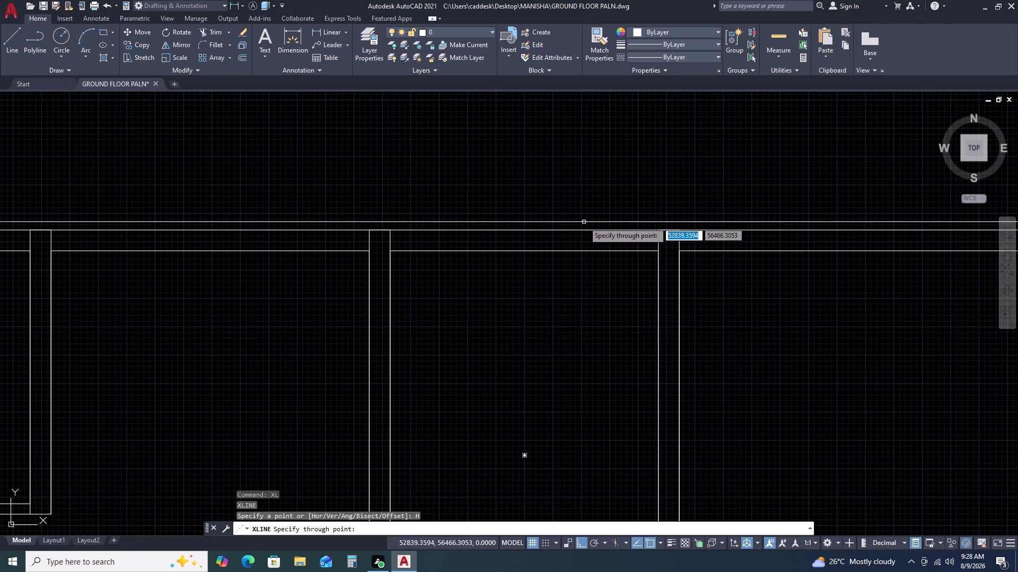
key(Escape)
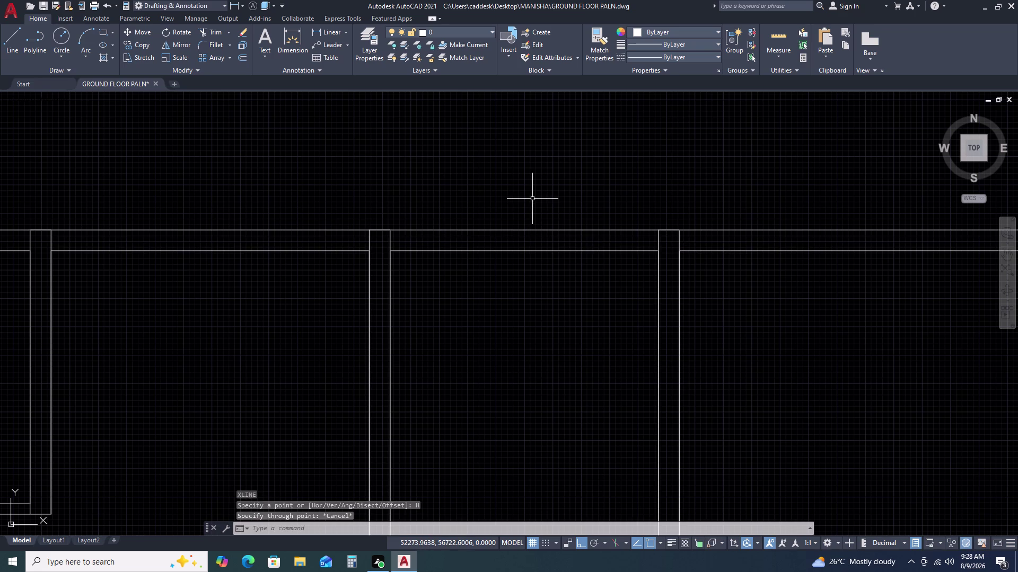
Draw a line from the upper wing's top-left corner to a point on the right.
text(L)
key(space)
scroll(down, 3)
scroll(up, 3)
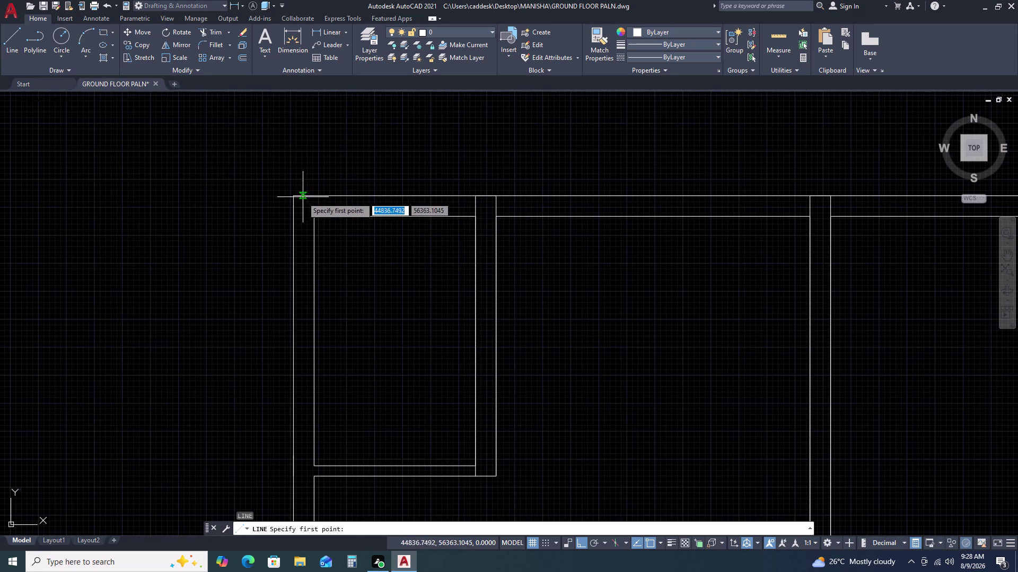
click(294, 195)
scroll(down, 3)
middle_drag(754, 184, 694, 186)
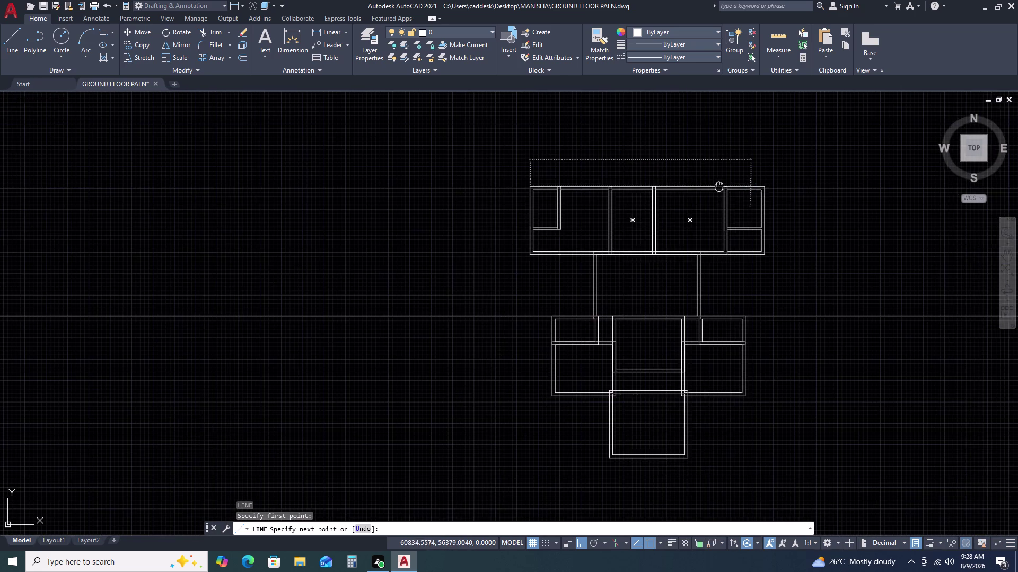
middle_drag(694, 187, 611, 186)
scroll(up, 3)
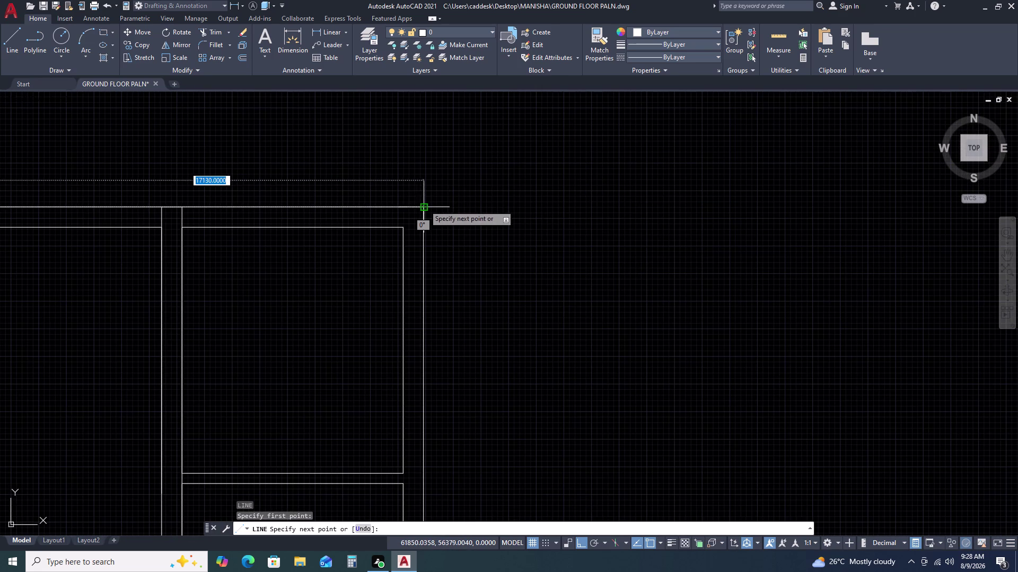
click(424, 205)
key(Escape)
scroll(down, 3)
scroll(up, 3)
Place an XL construction line with the Ver option at the plan's centre point.
text(X)
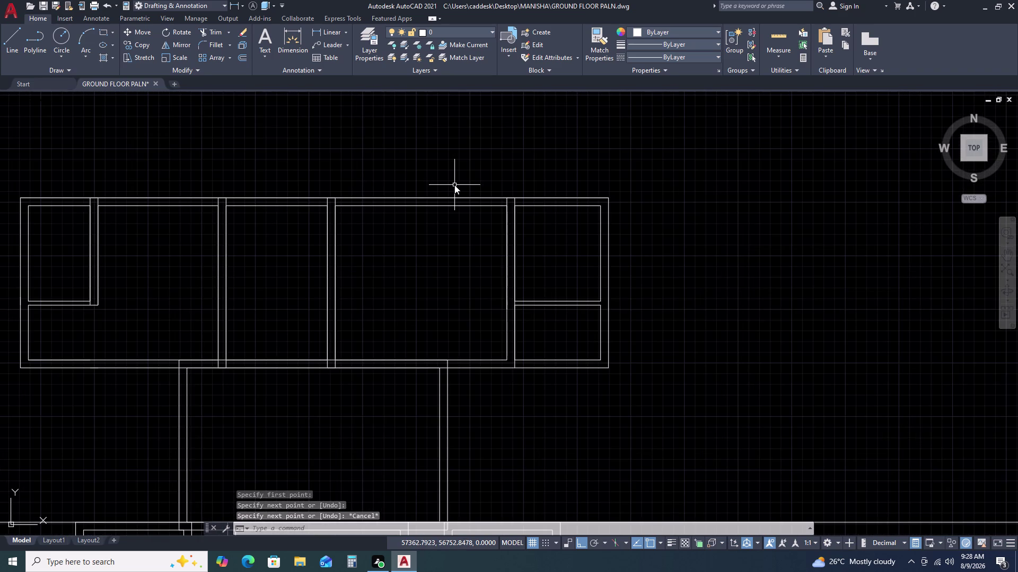
text(L)
key(space)
text(V)
key(space)
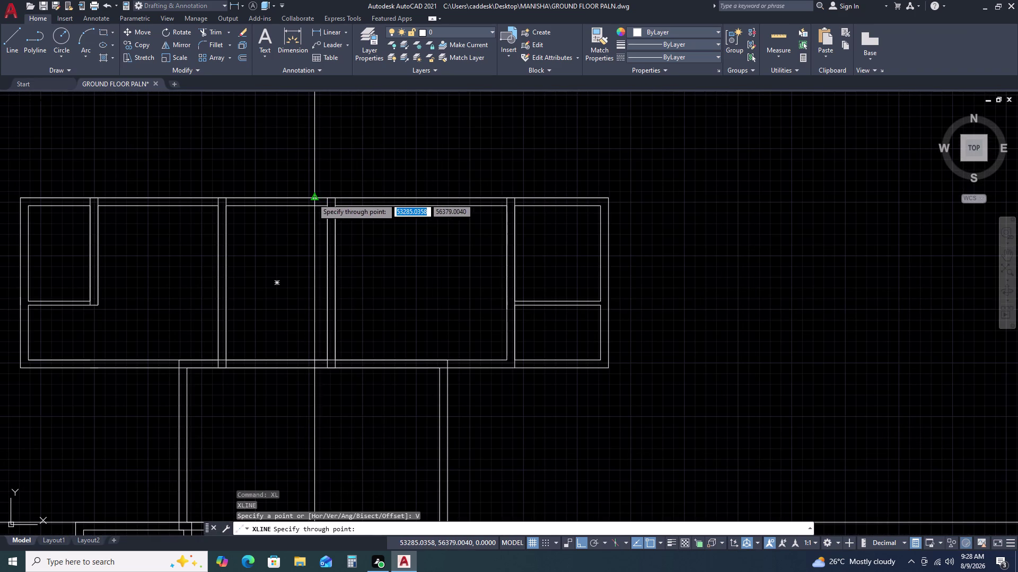
click(312, 199)
scroll(down, 3)
key(Escape)
scroll(up, 3)
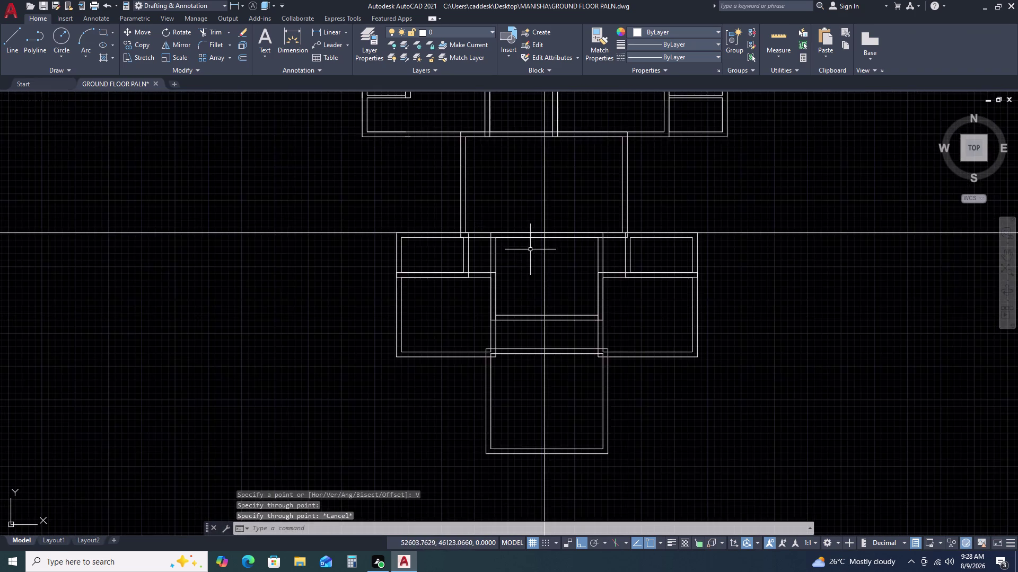
scroll(up, 3)
middle_drag(618, 240, 611, 192)
scroll(down, 3)
scroll(up, 3)
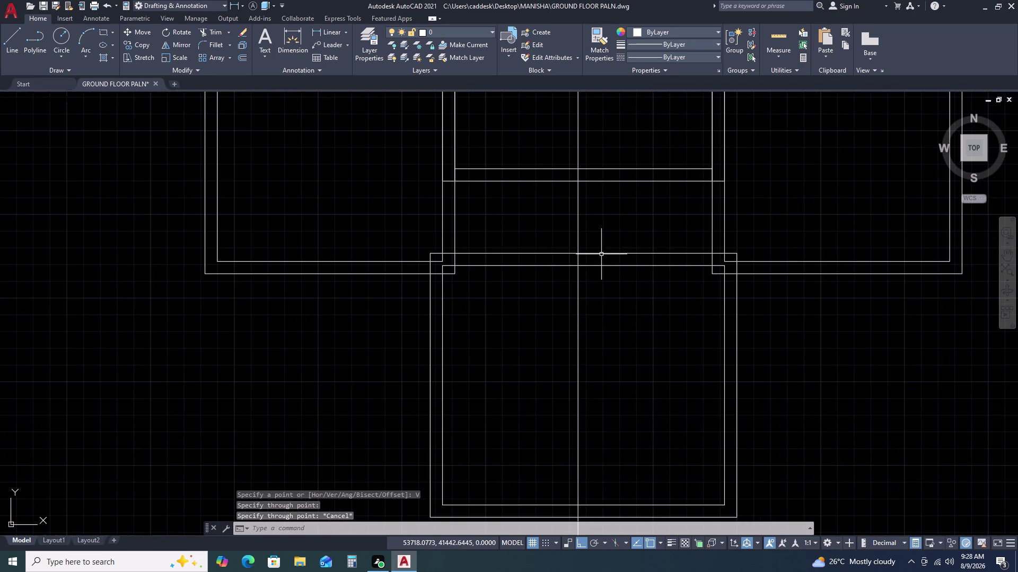
scroll(down, 3)
middle_drag(802, 250, 743, 260)
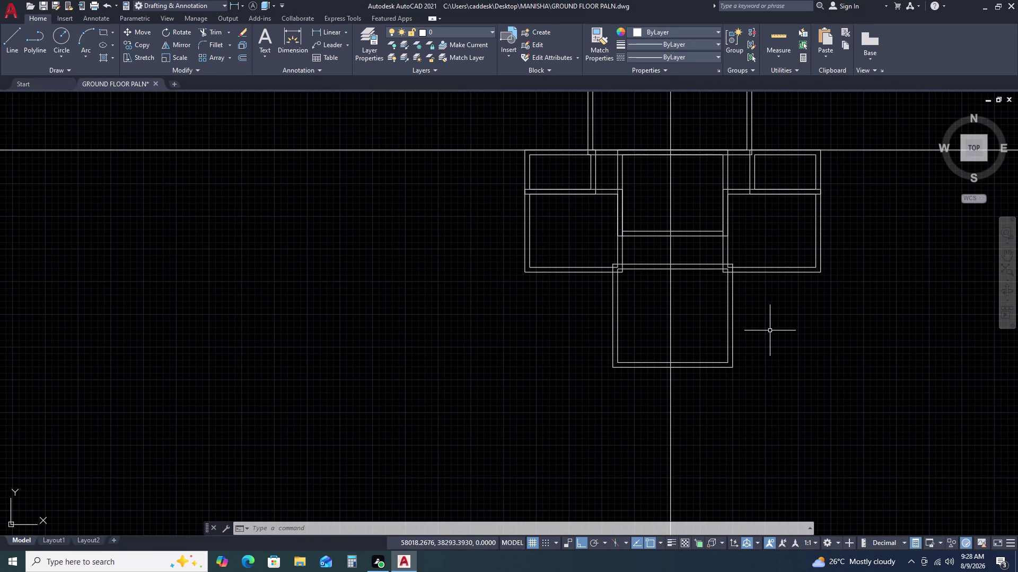
scroll(down, 3)
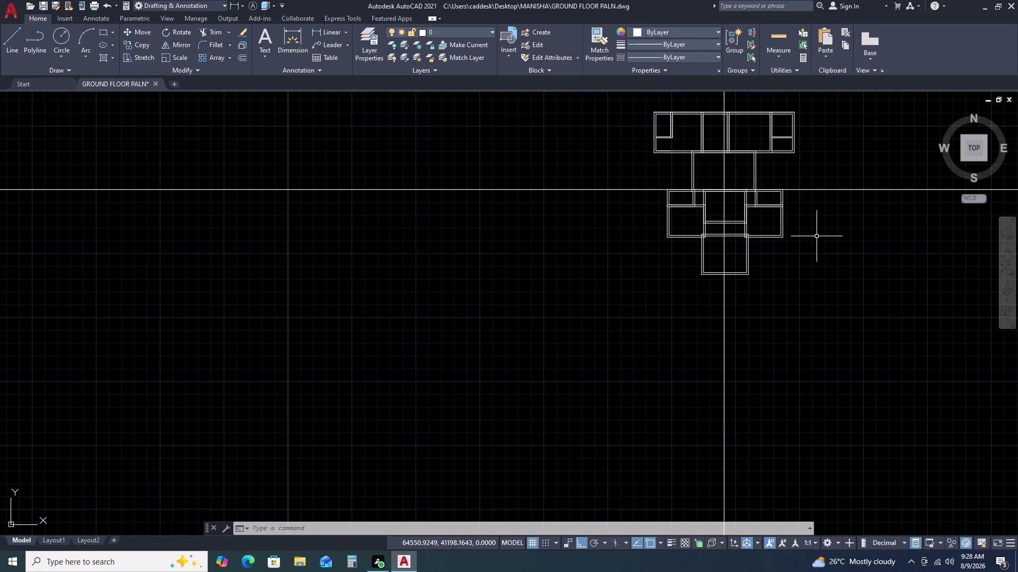
scroll(up, 3)
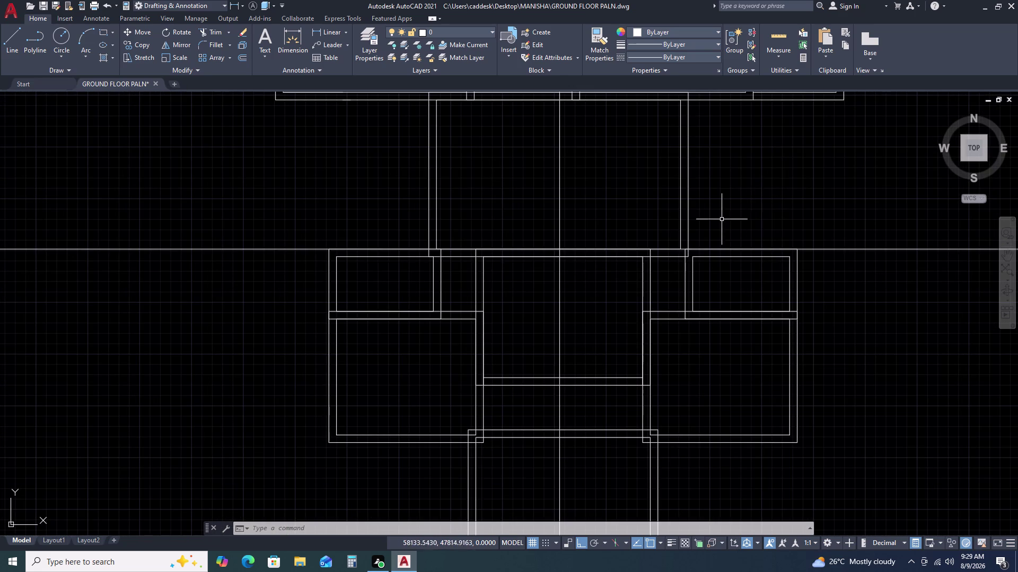
scroll(down, 3)
middle_drag(789, 256, 762, 246)
scroll(up, 3)
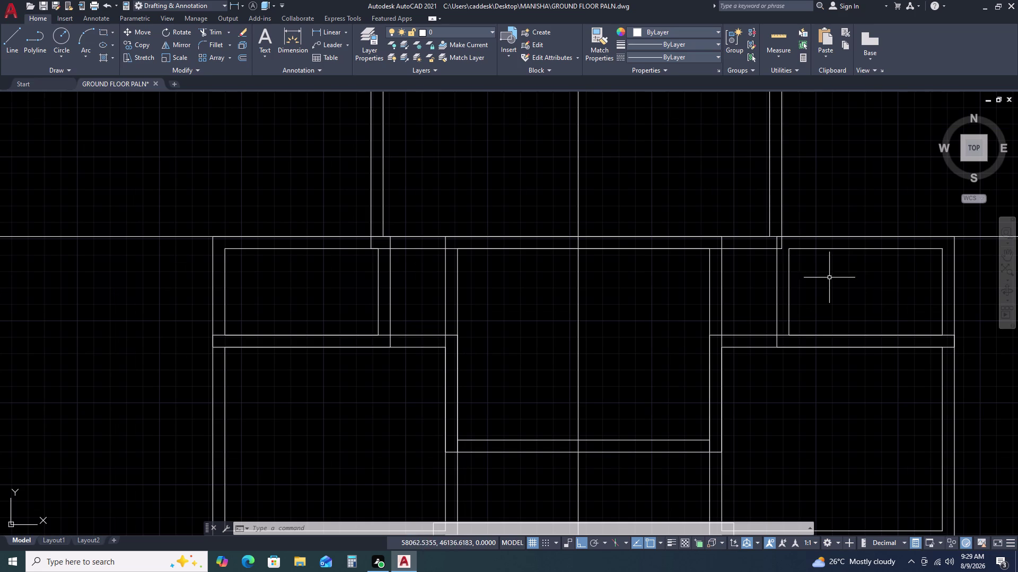
scroll(down, 3)
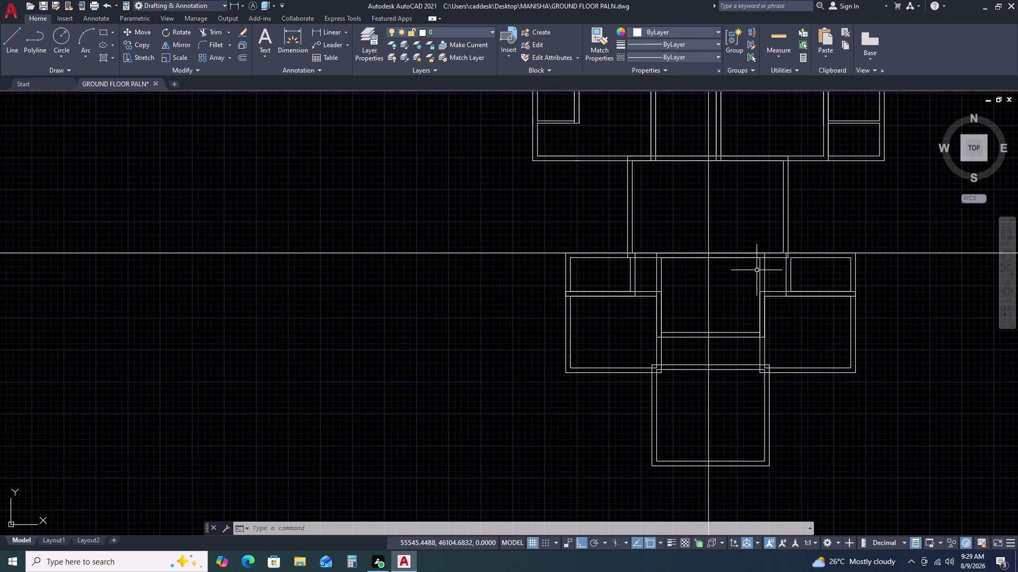
text(L)
key(space)
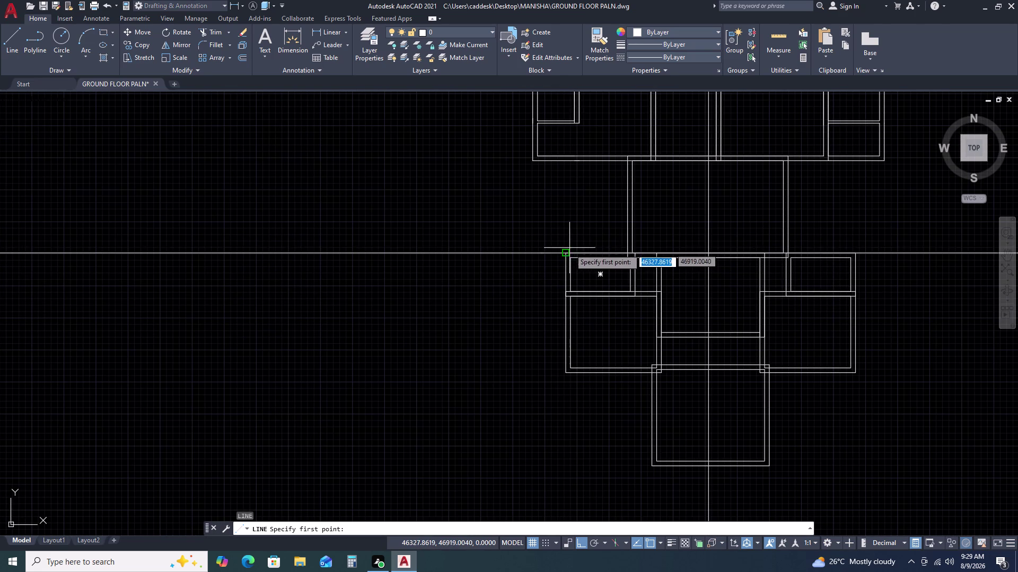
click(567, 254)
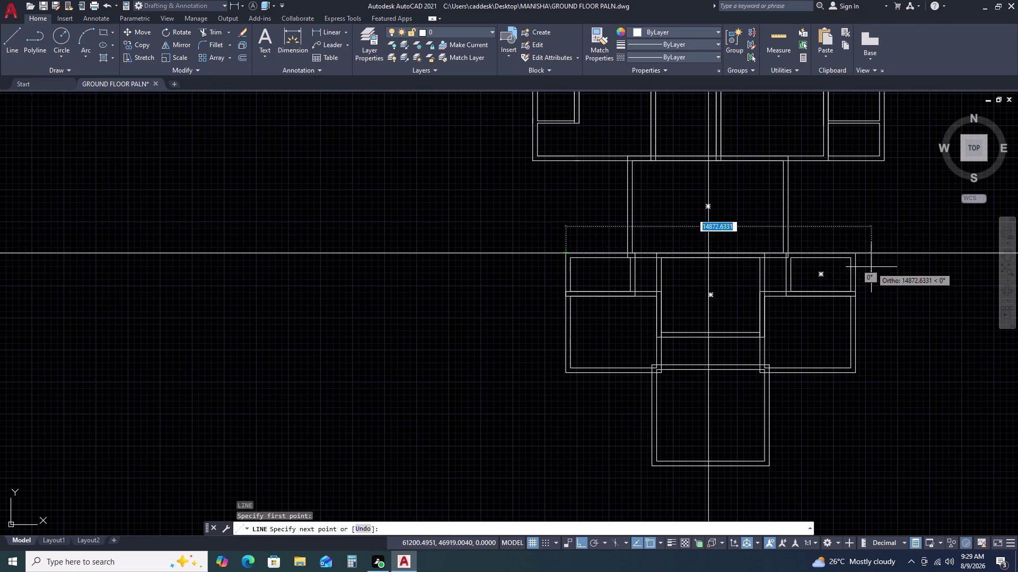
click(856, 256)
key(Escape)
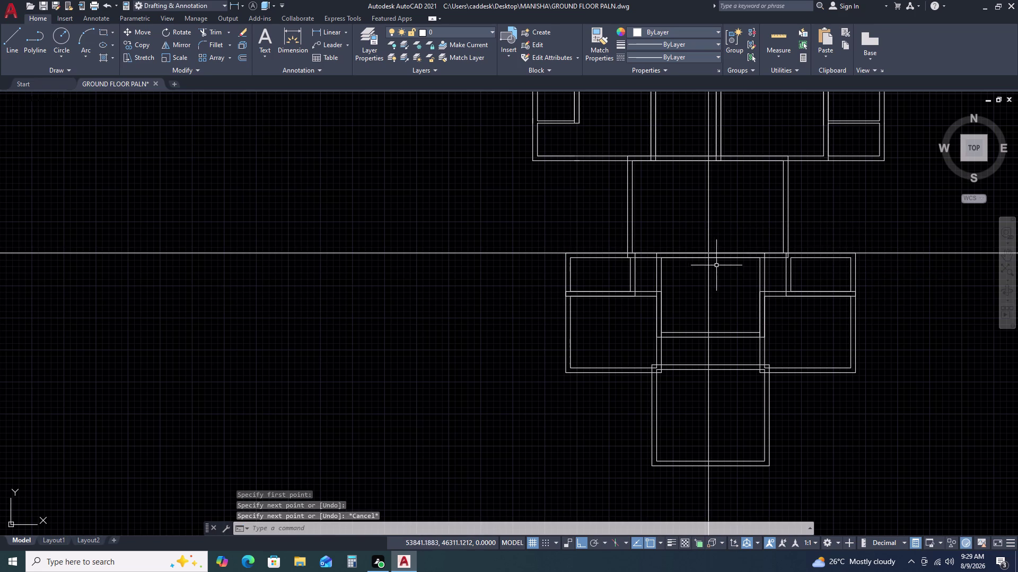
middle_drag(722, 279, 707, 244)
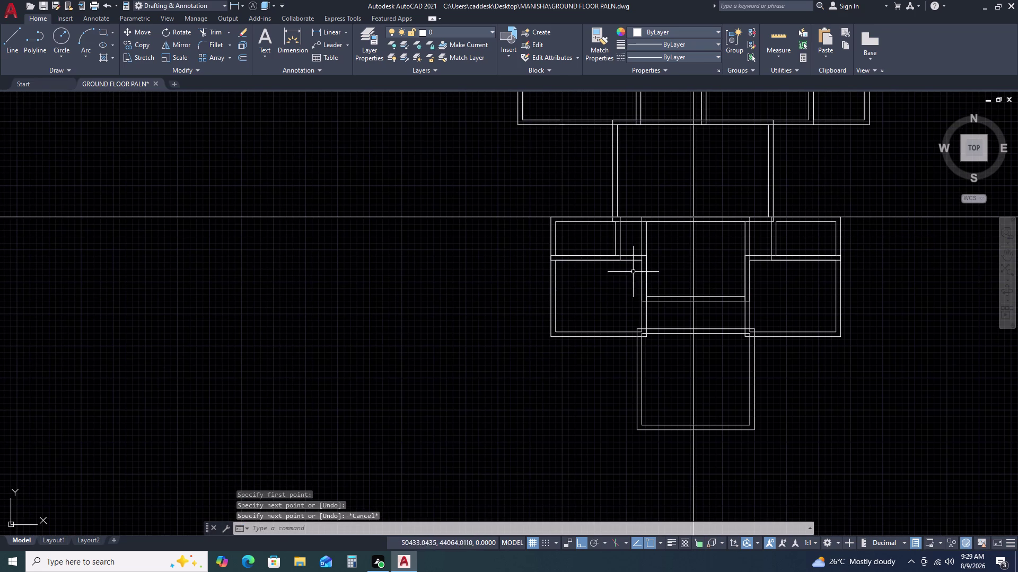
double_click(520, 191)
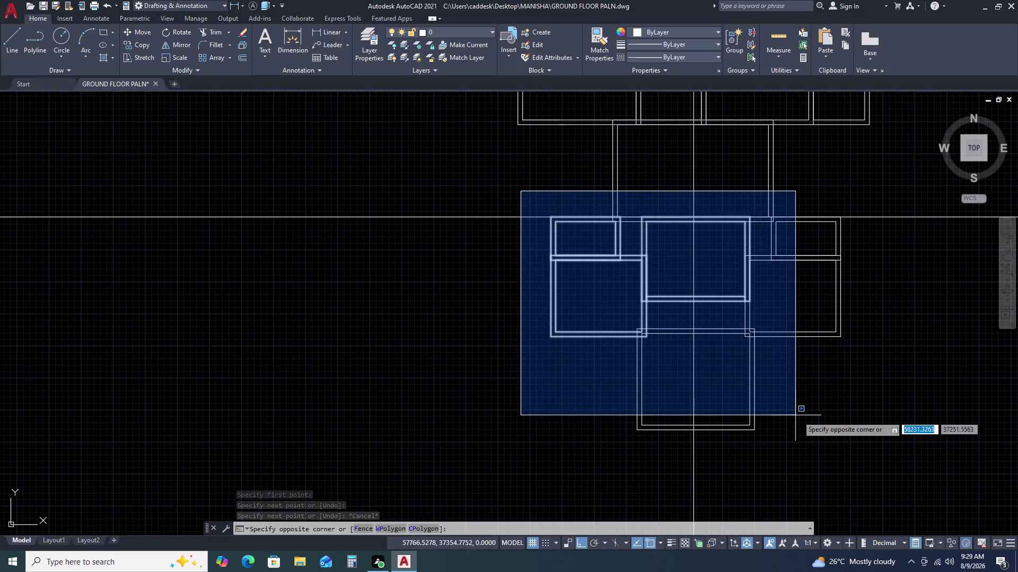
Window-select the lower plan's walls and move them to a picked point.
click(883, 488)
text(M)
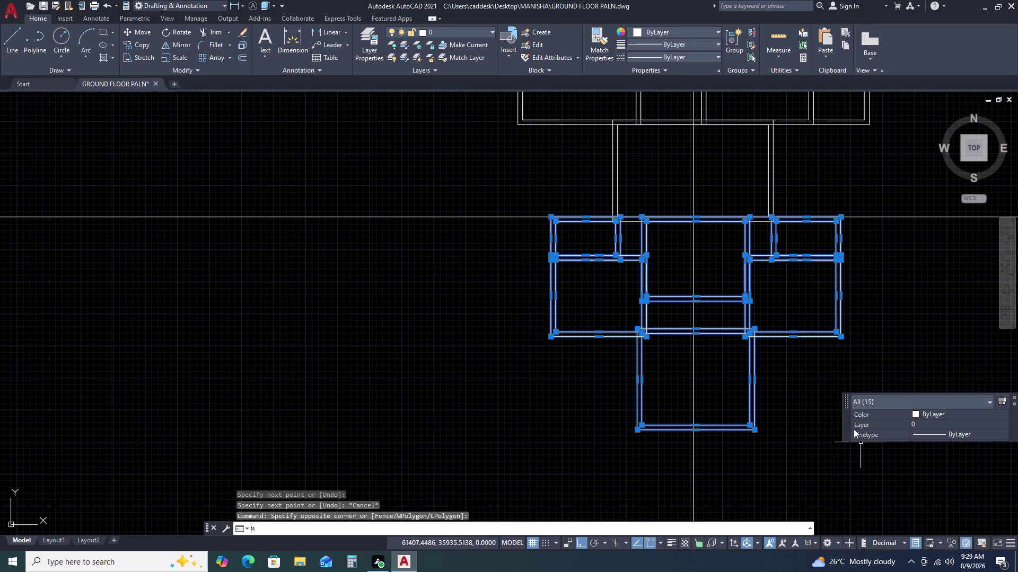
key(space)
click(696, 214)
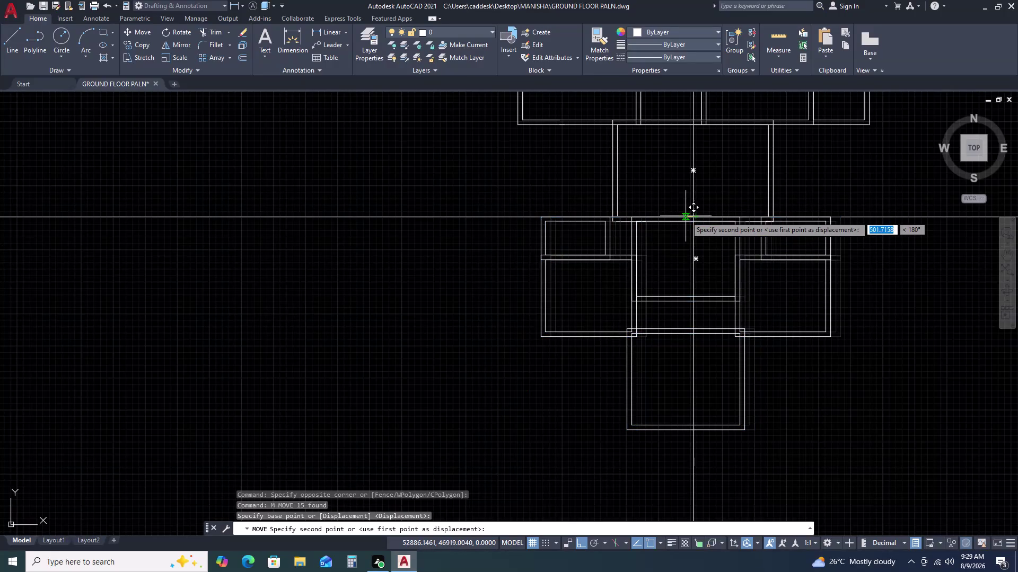
scroll(up, 3)
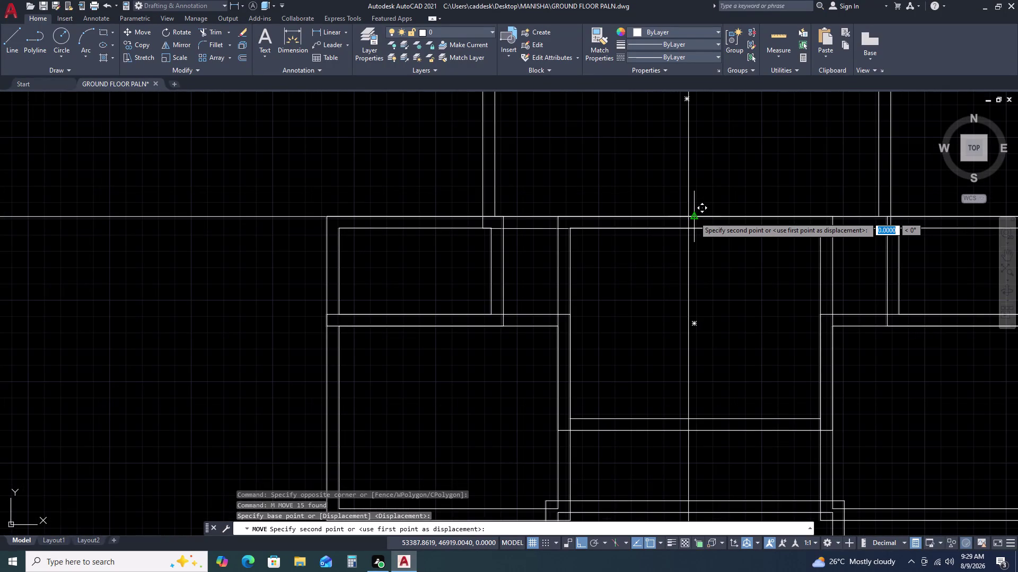
click(694, 217)
scroll(down, 3)
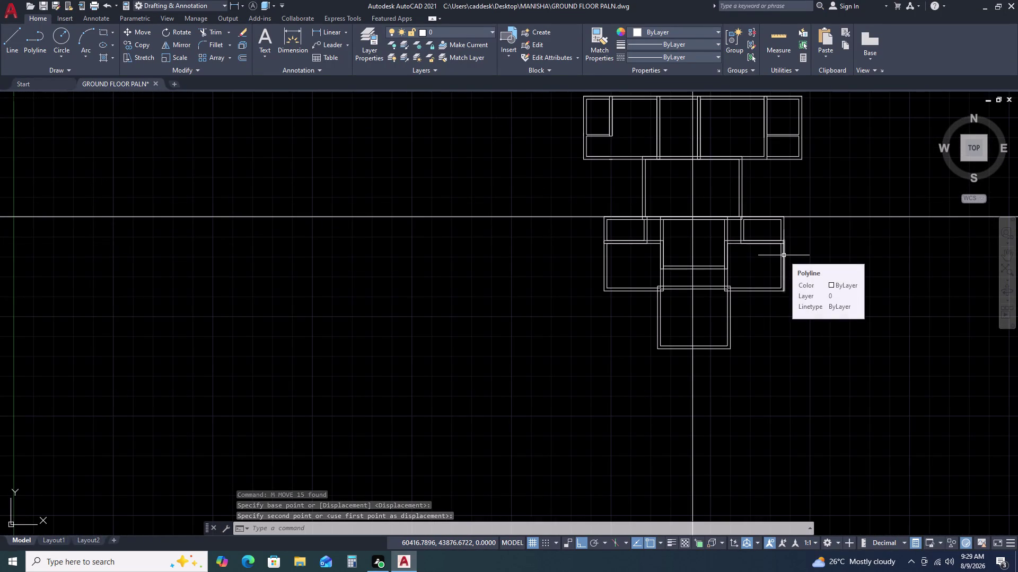
Undo the wall move, drawn line and vertical construction line, then view the upper rooms.
key(ctrl+z)
key(ctrl+z)
key(ctrl+z)
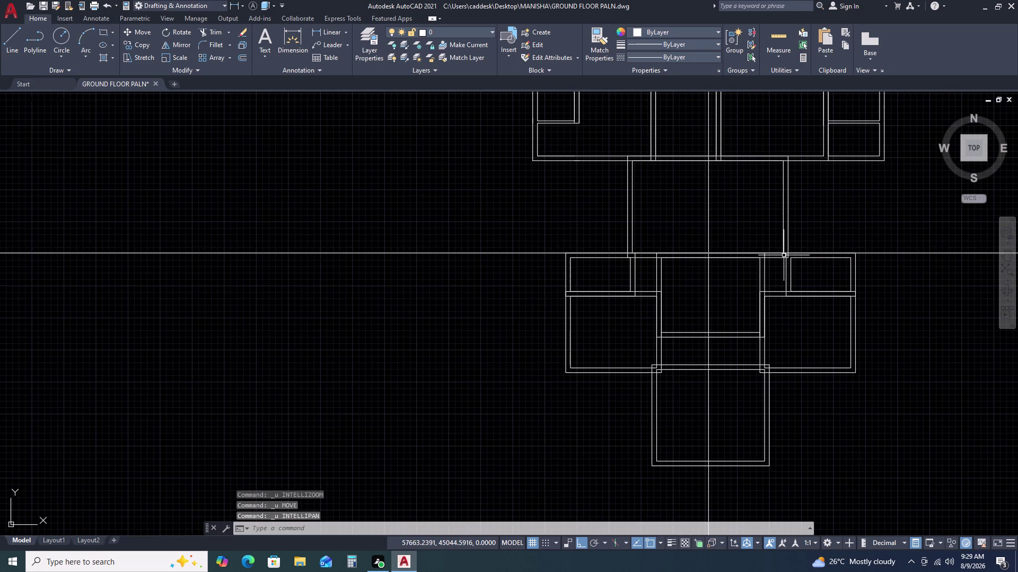
key(ctrl+z)
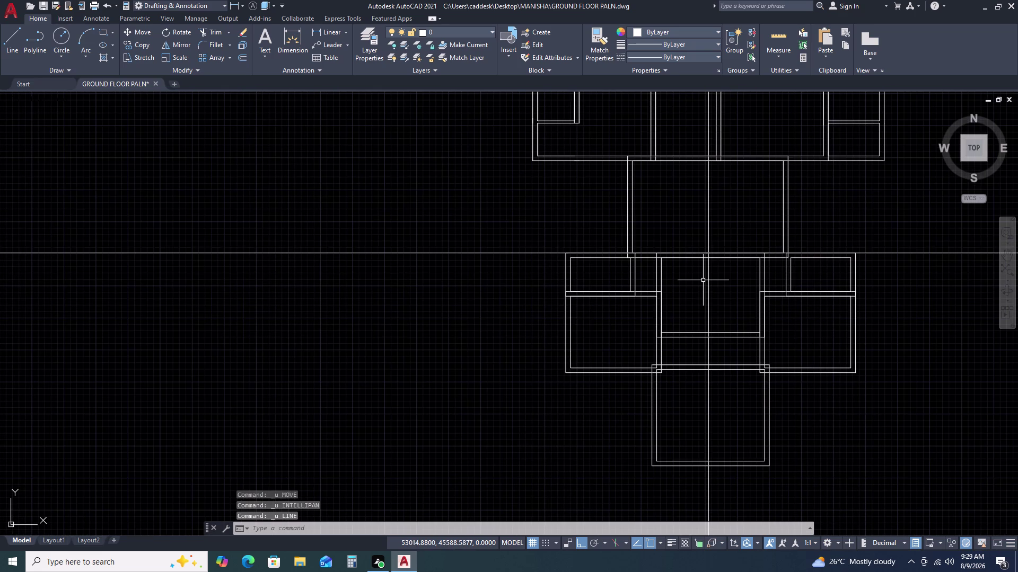
key(ctrl+z)
key(ctrl+z)
key(ctrl+z)
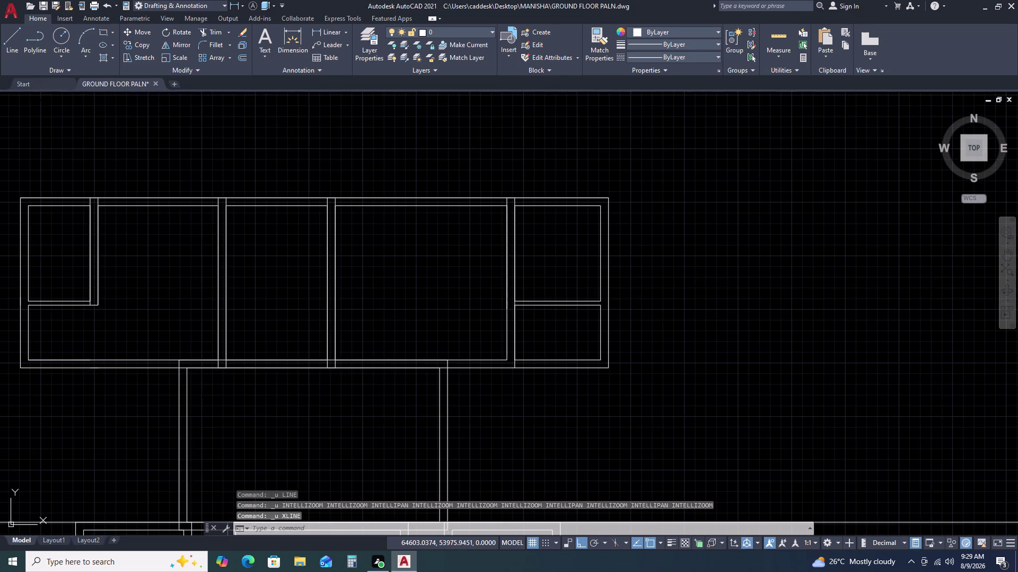
key(ctrl+z)
scroll(down, 3)
scroll(down, 3)
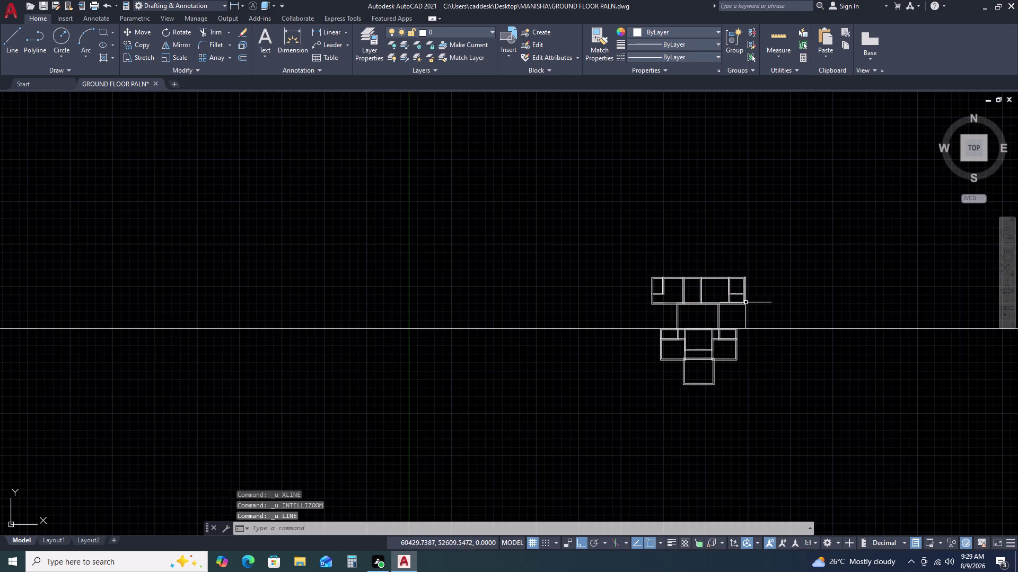
middle_drag(773, 328, 749, 278)
scroll(up, 3)
Draw a trial line above the plan's top corners, then cancel it.
key(l)
key(space)
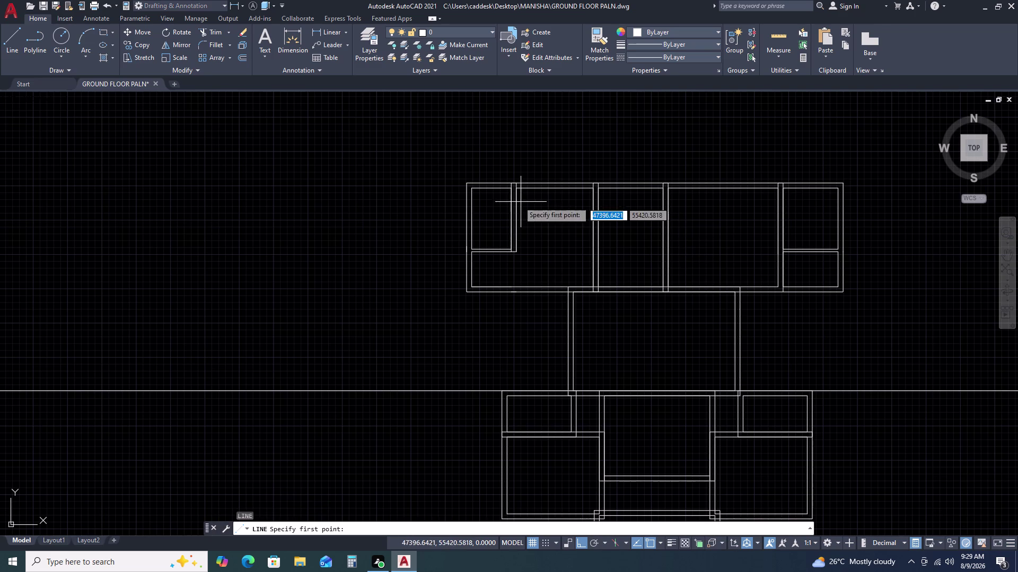
click(470, 183)
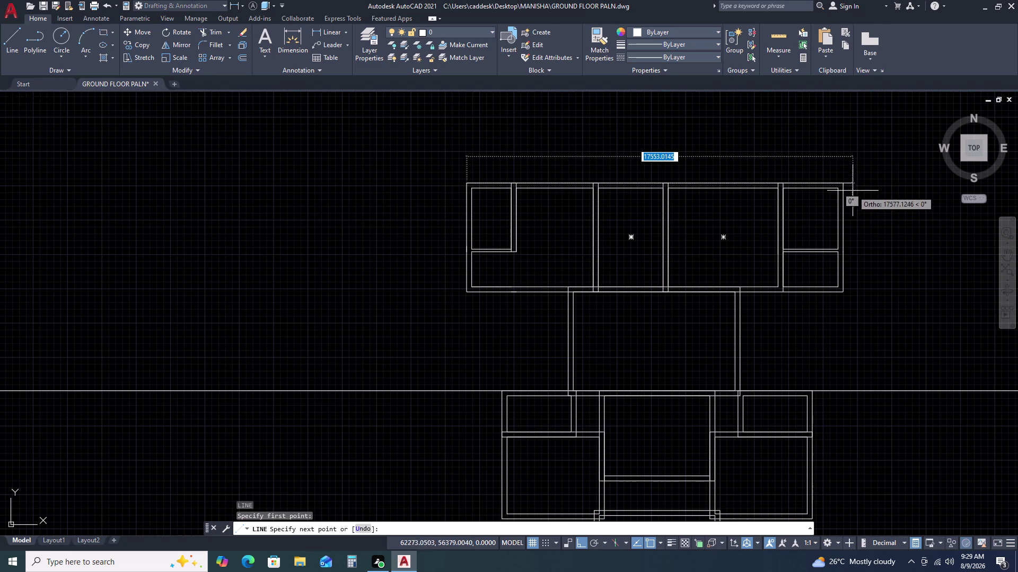
click(842, 183)
key(Escape)
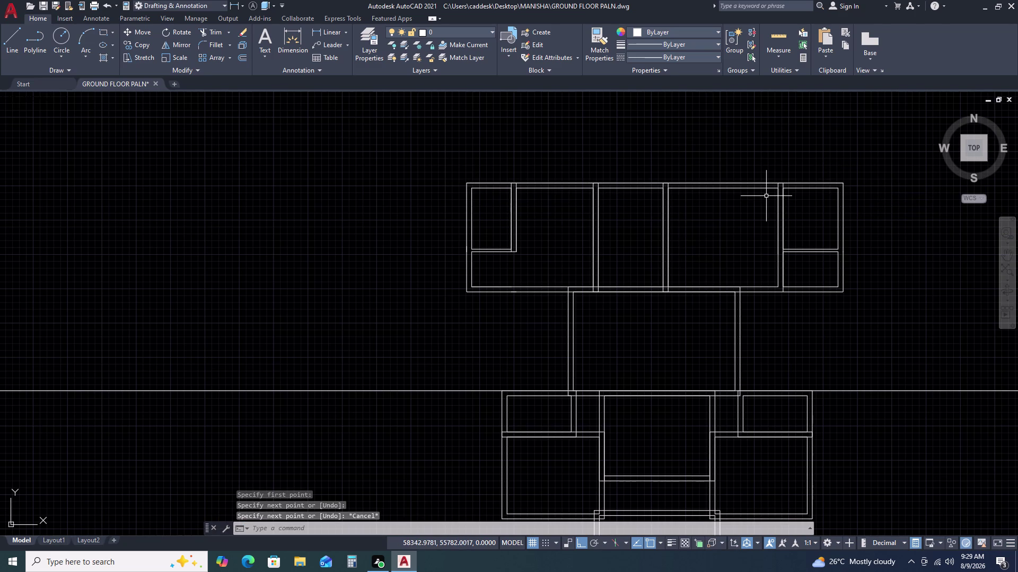
Start the XLINE command to place a construction line.
key(x)
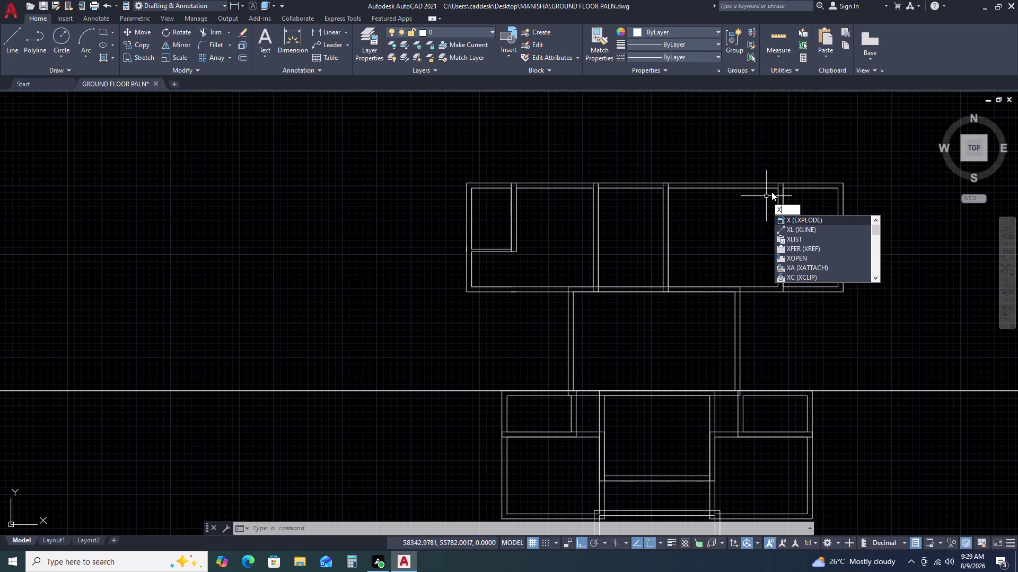
text(L)
key(space)
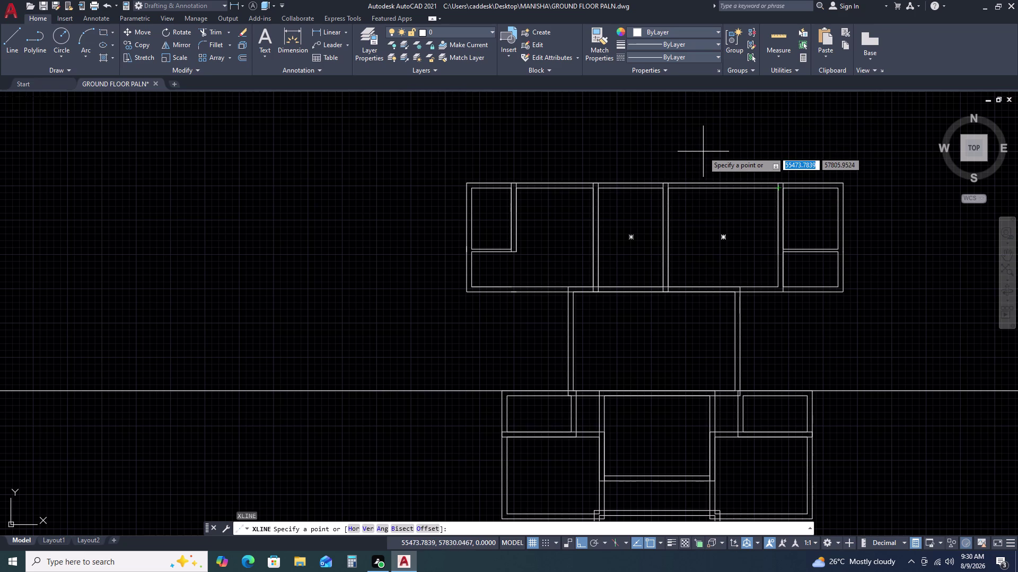
Place a vertical construction line through the plan's middle, then reframe the view.
text(V)
key(space)
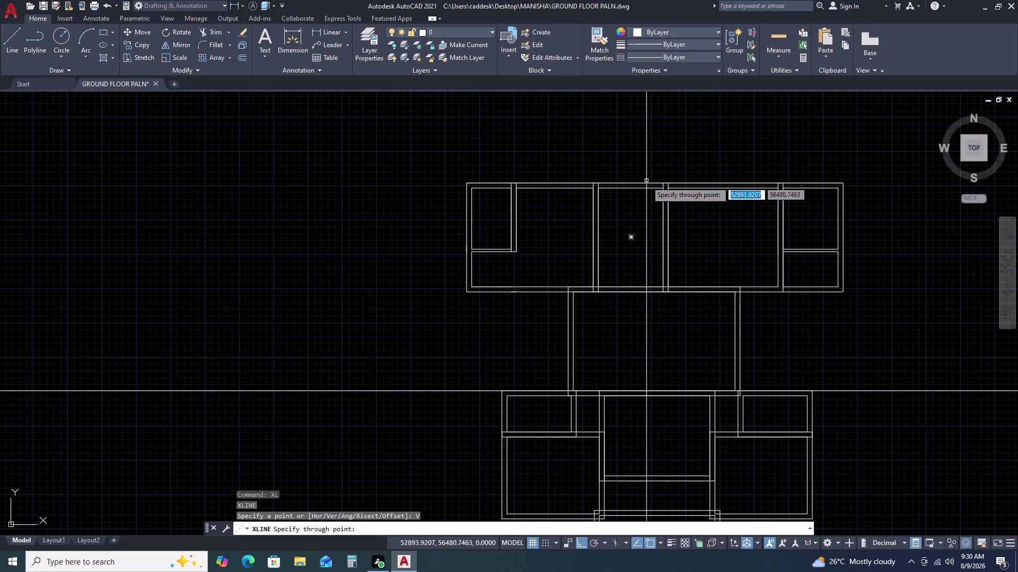
click(656, 181)
scroll(down, 3)
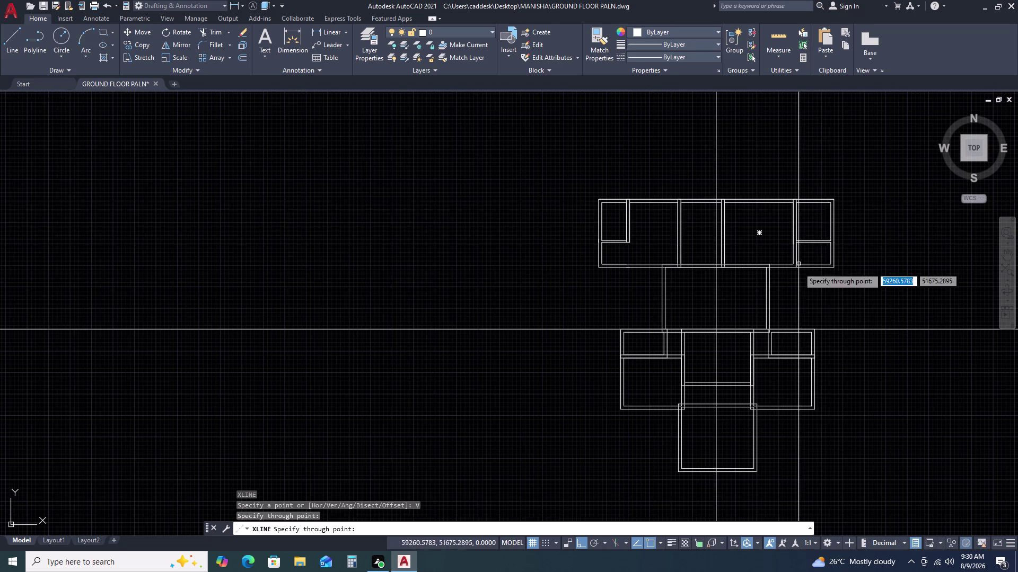
key(Escape)
middle_drag(867, 348, 726, 201)
scroll(up, 3)
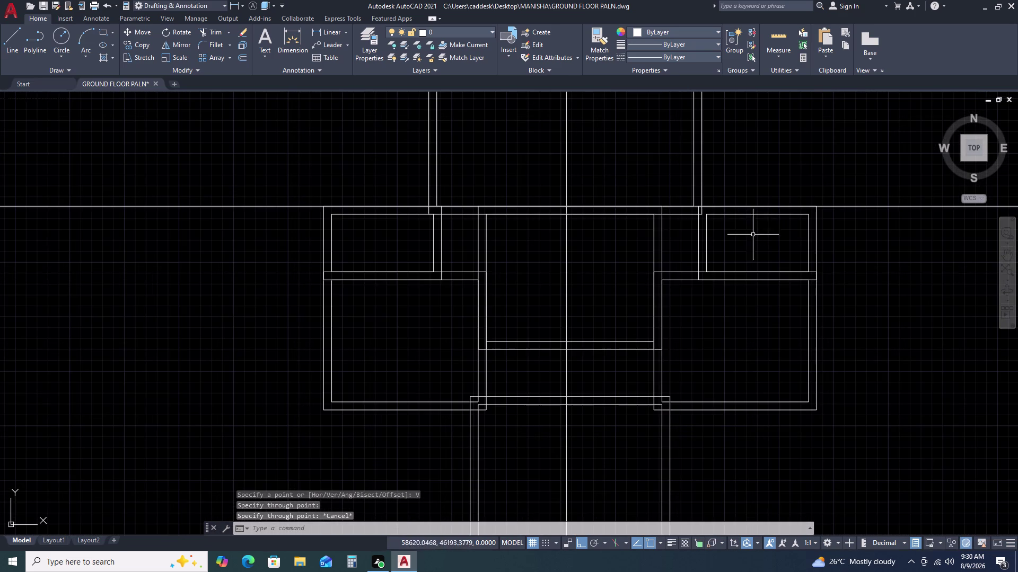
scroll(down, 3)
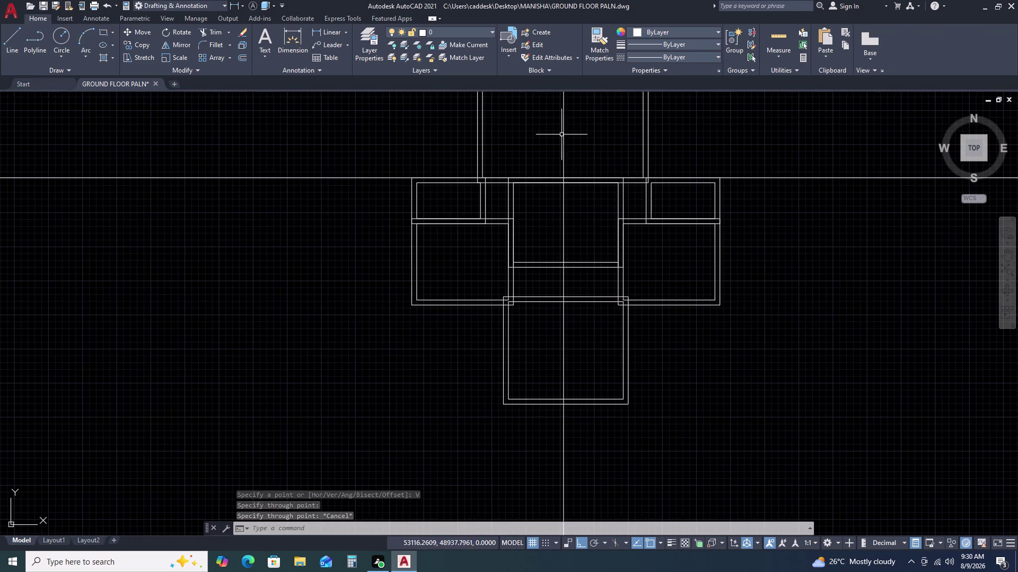
scroll(down, 3)
middle_drag(638, 230, 613, 178)
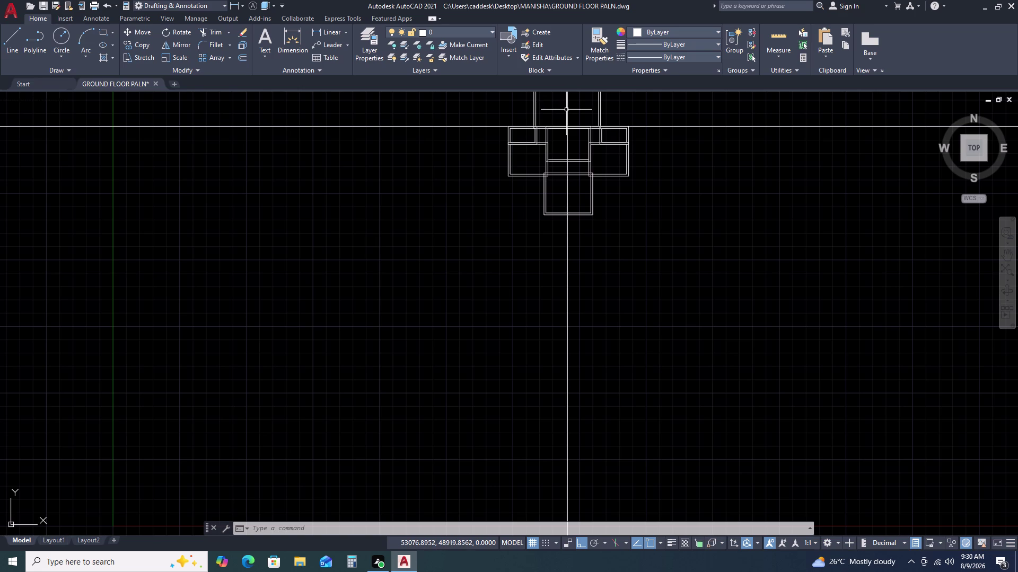
scroll(up, 3)
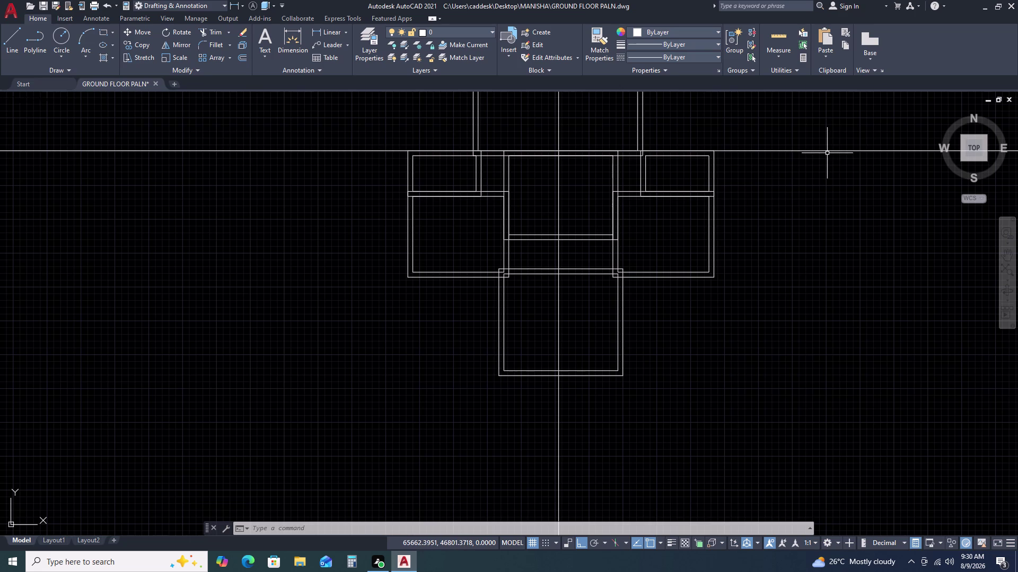
scroll(down, 3)
middle_drag(809, 200, 634, 171)
middle_click(629, 172)
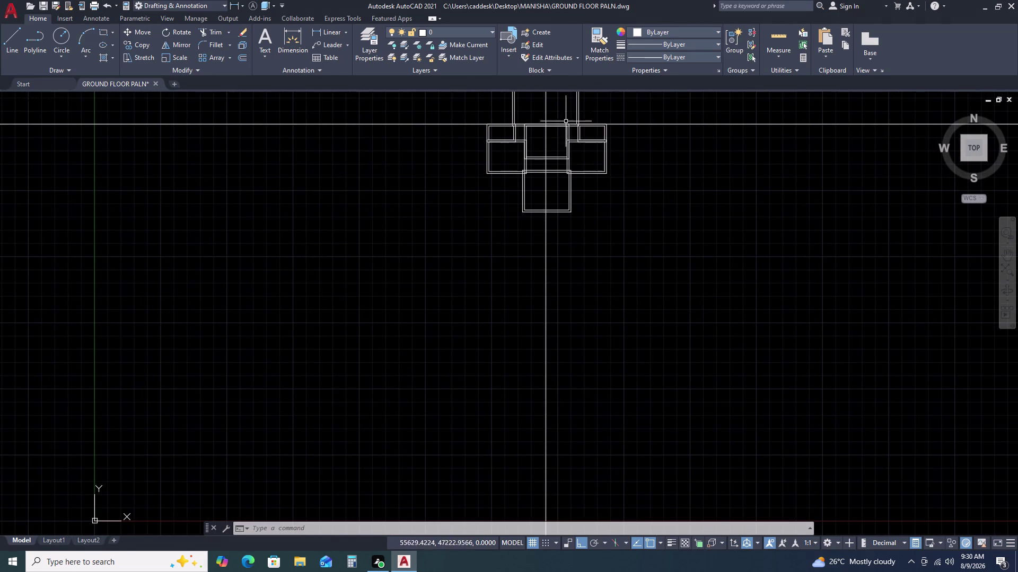
scroll(up, 3)
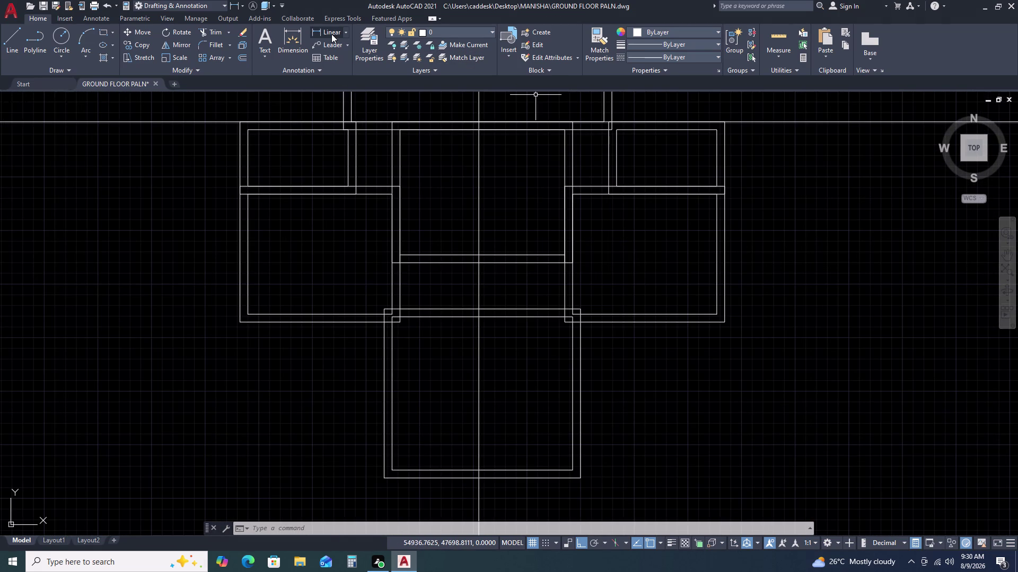
Add a 1050 linear dimension above the left top opening.
click(332, 34)
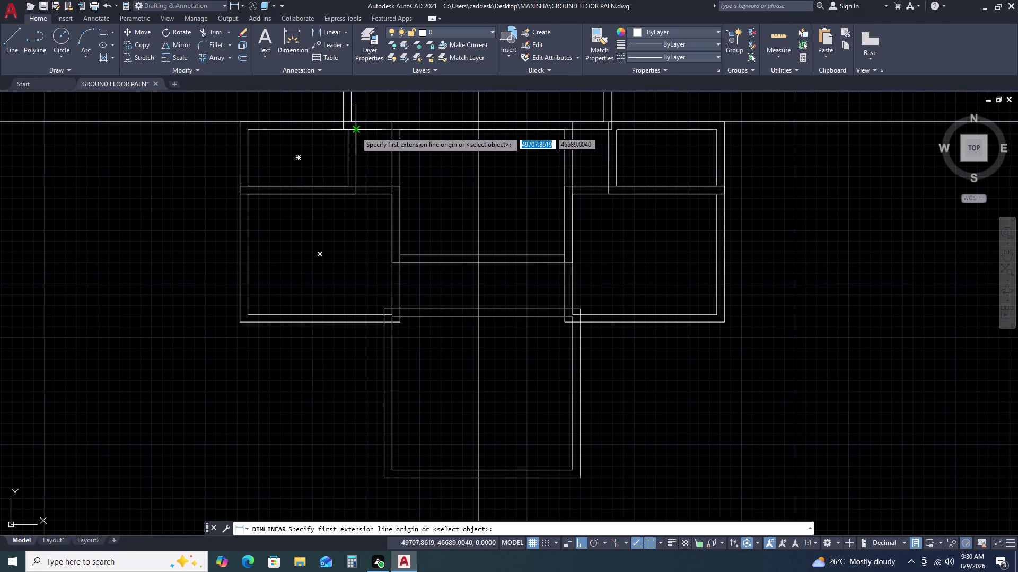
click(356, 131)
click(391, 130)
click(393, 106)
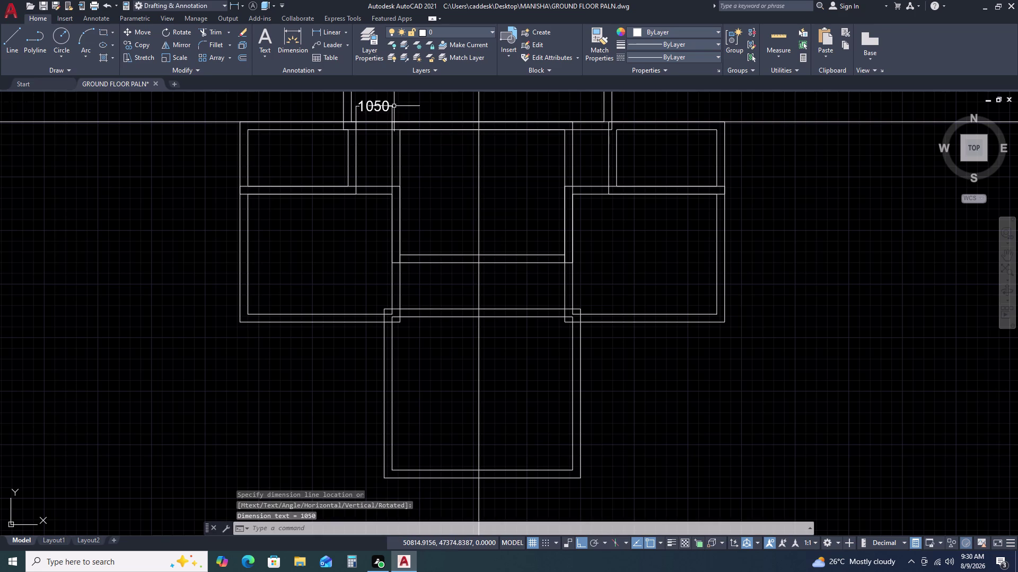
Dimension the right top opening at 1050, snapping to both of its corners.
click(334, 36)
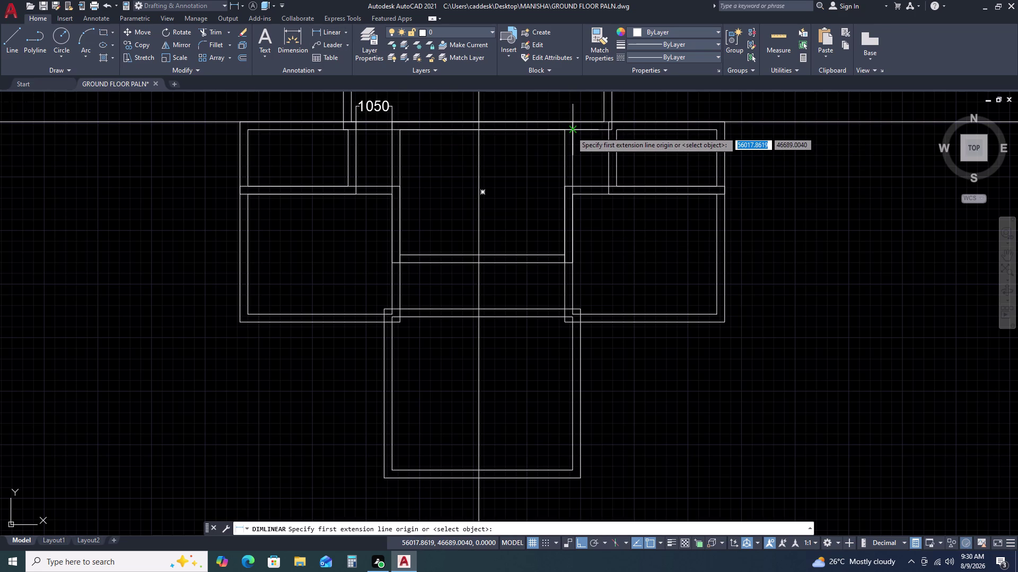
click(570, 129)
click(609, 128)
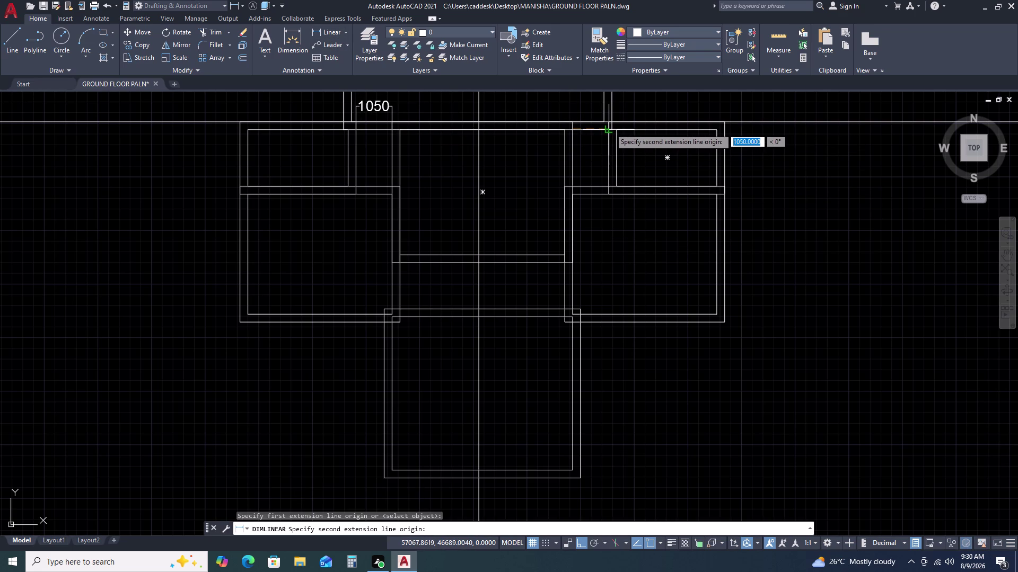
click(615, 107)
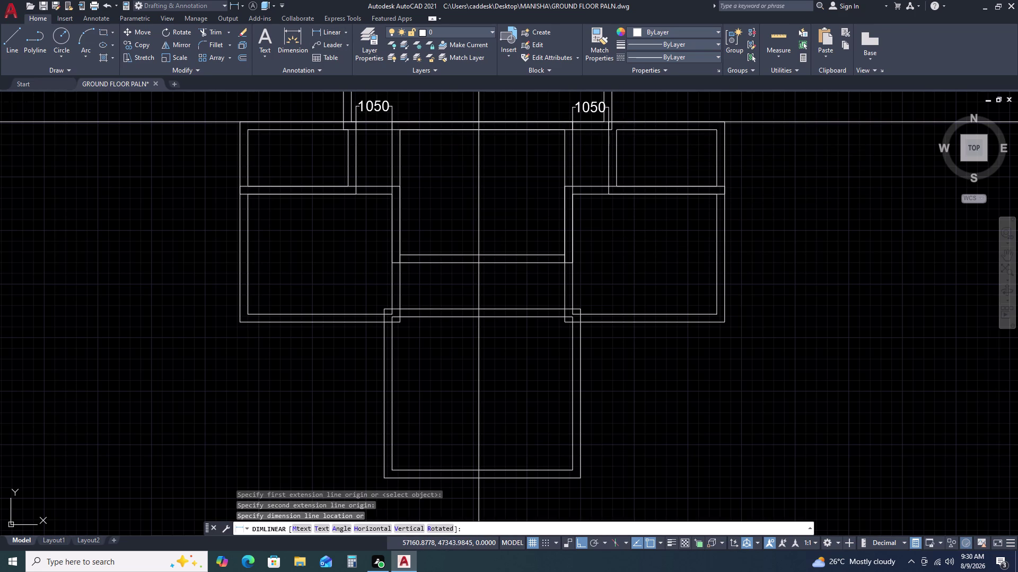
middle_drag(653, 108, 646, 140)
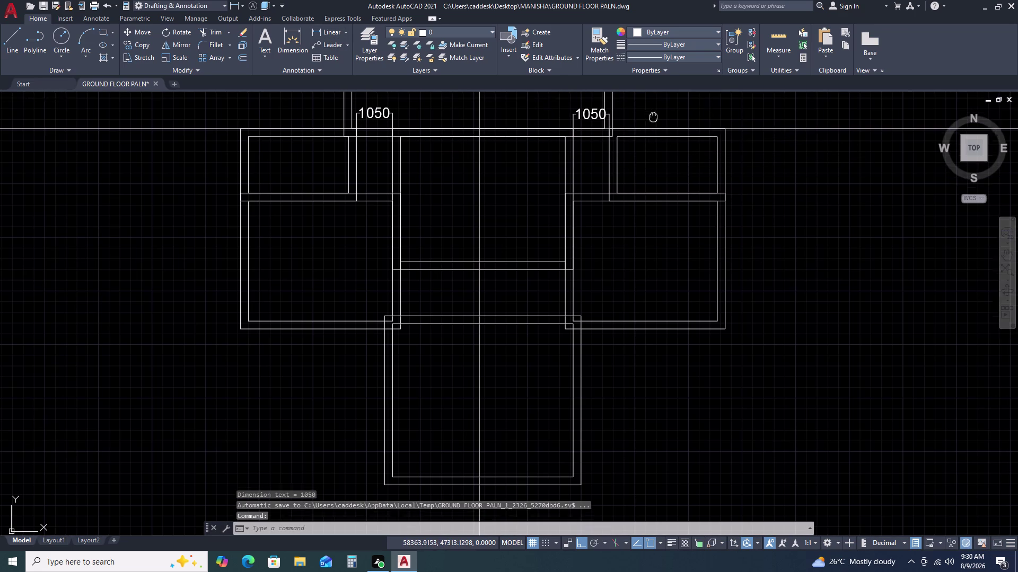
middle_drag(646, 140, 644, 148)
scroll(up, 3)
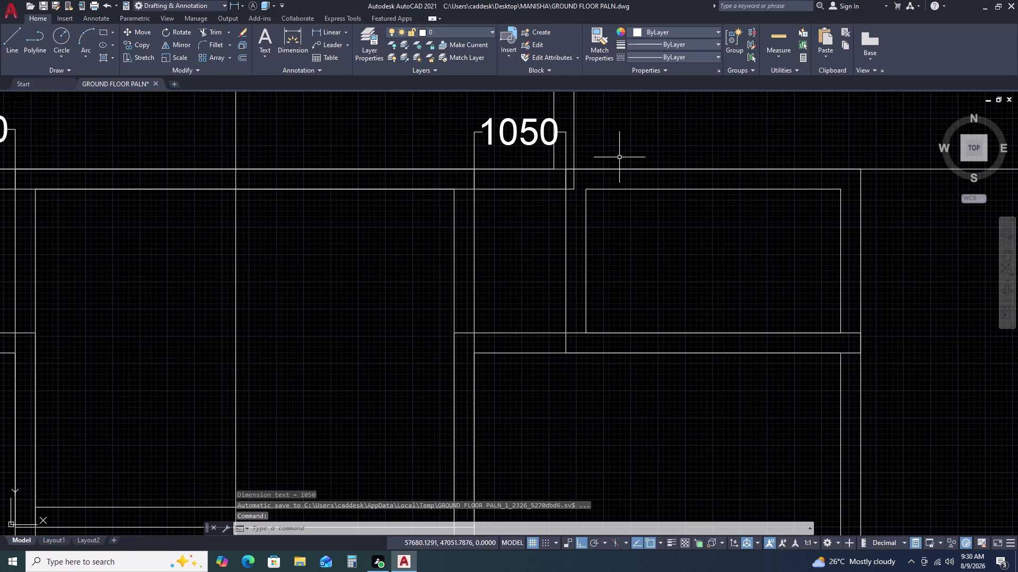
scroll(down, 3)
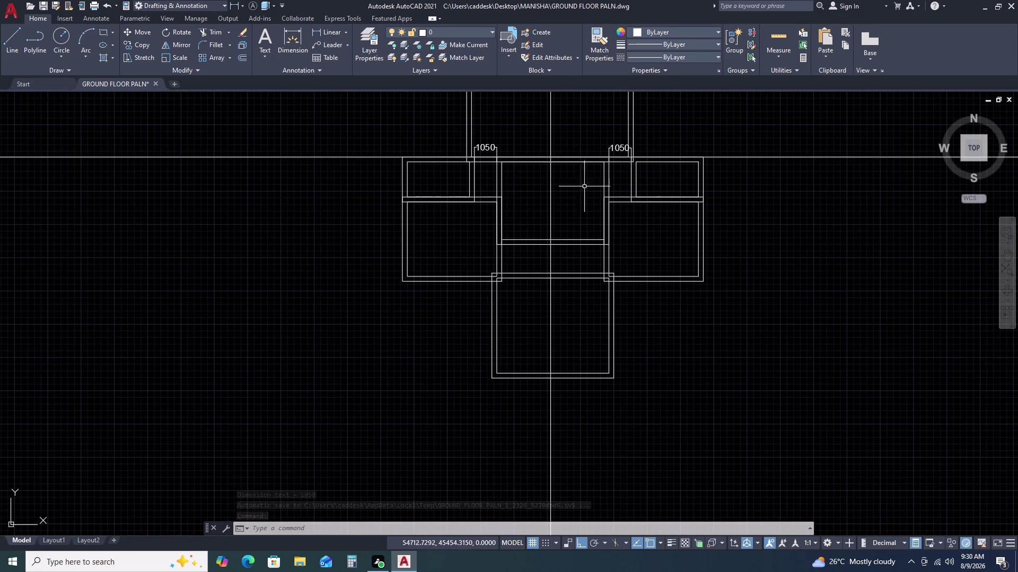
middle_drag(684, 279, 637, 181)
scroll(down, 3)
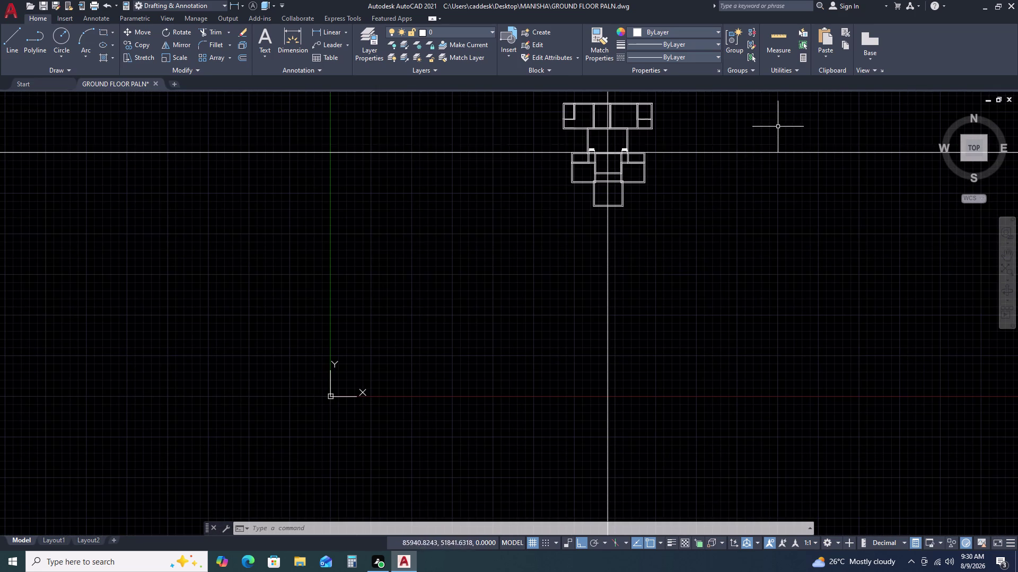
Select the two construction lines, erase them, and bring the plan back into view.
drag(780, 131, 780, 148)
click(744, 250)
drag(654, 301, 645, 304)
click(567, 305)
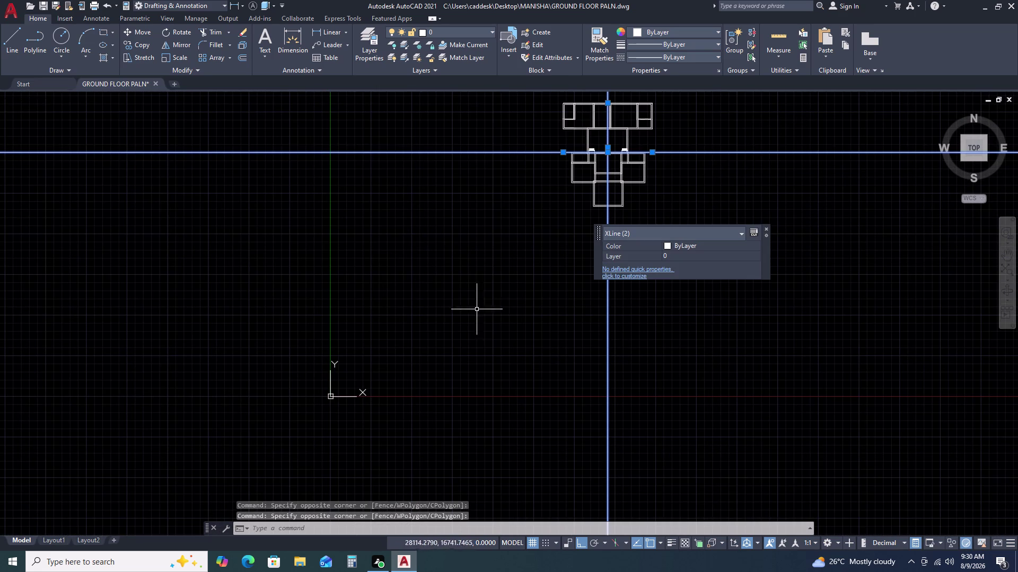
right_click(418, 143)
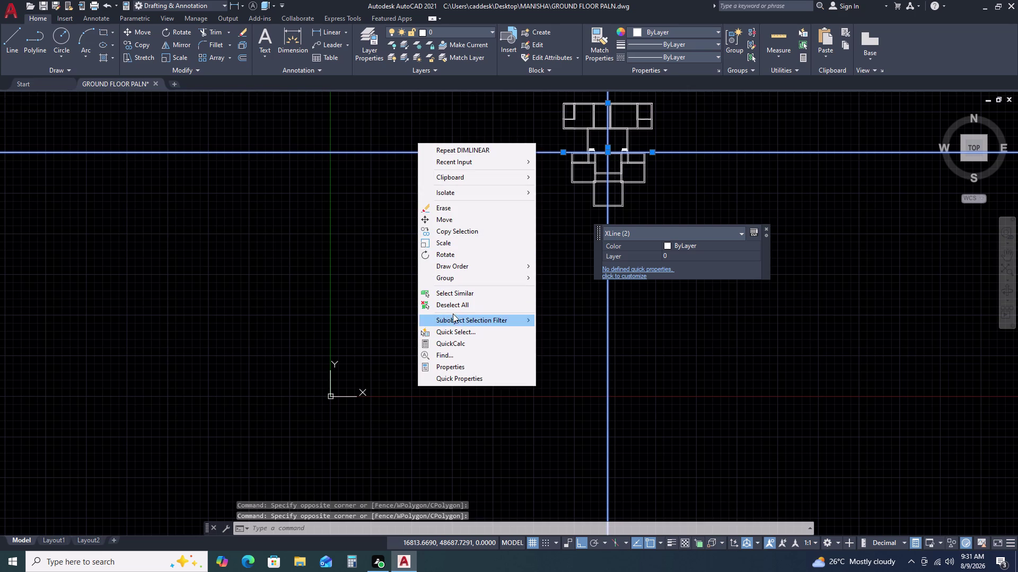
click(451, 213)
scroll(up, 3)
middle_drag(666, 229, 663, 215)
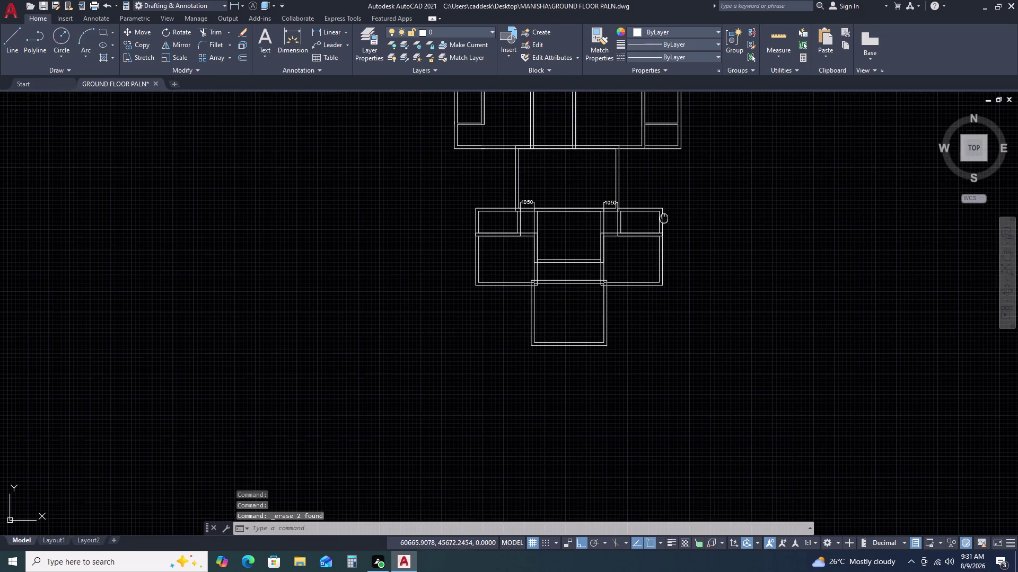
middle_drag(663, 215, 661, 203)
middle_drag(616, 337, 610, 234)
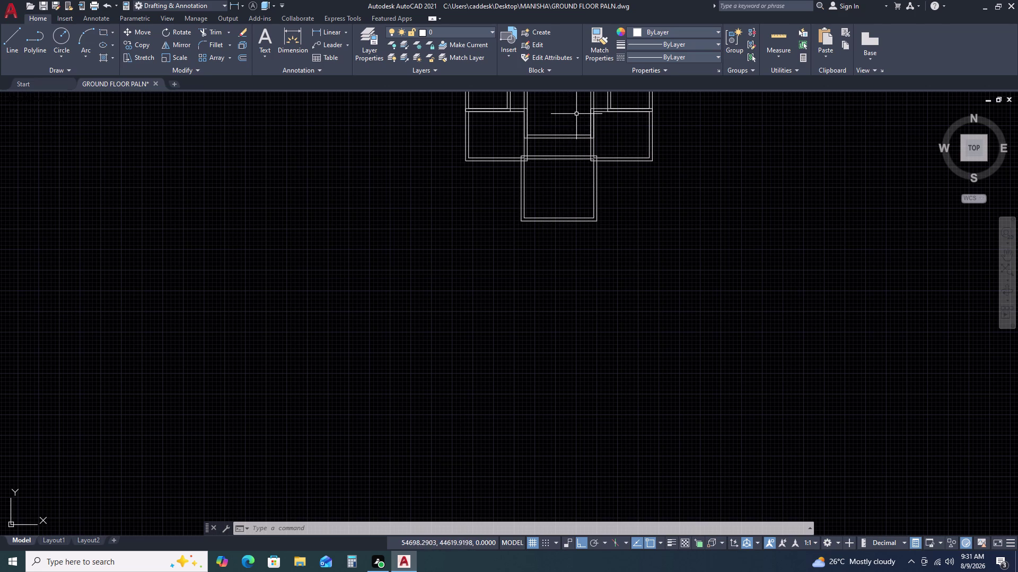
Zoom into the central room, select its edge polyline, then clear the selection.
middle_drag(566, 121, 568, 127)
middle_drag(570, 140, 571, 153)
scroll(up, 3)
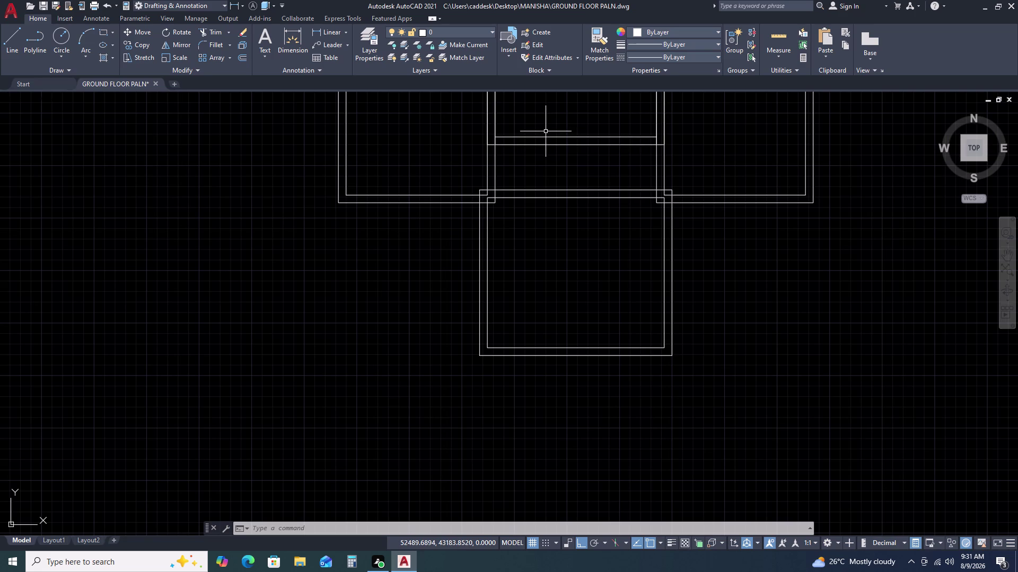
scroll(up, 3)
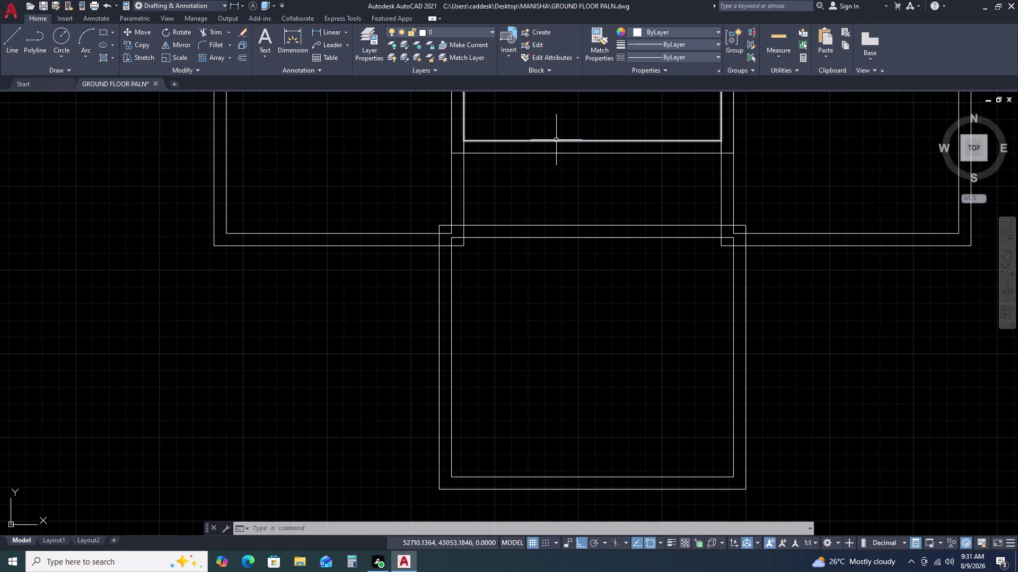
click(556, 140)
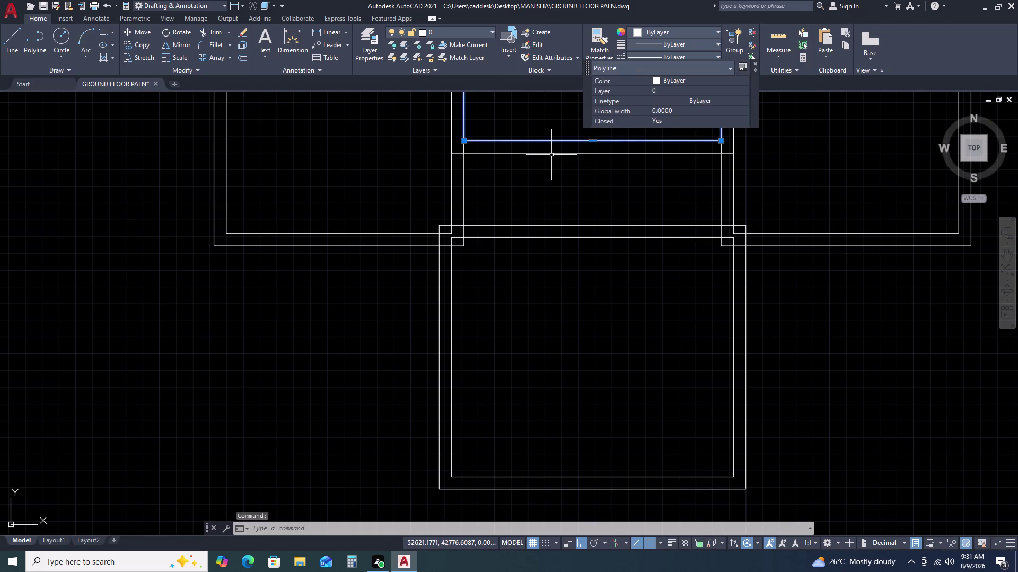
click(552, 155)
key(Escape)
click(553, 152)
scroll(down, 3)
key(Escape)
key(Escape)
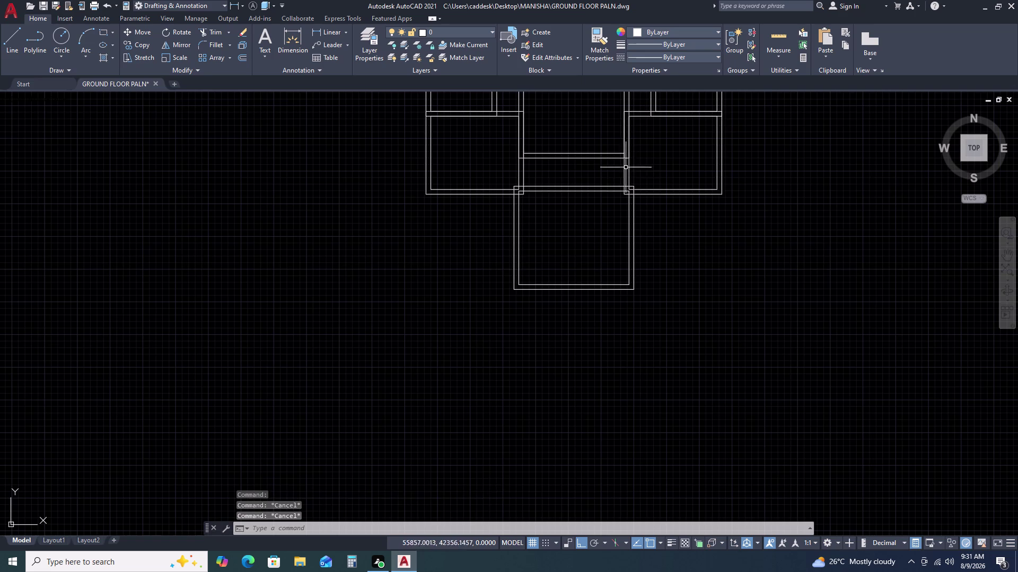
scroll(up, 3)
middle_drag(663, 158, 665, 173)
middle_drag(666, 195, 665, 206)
Draw a line across the central room between its inner left and right walls.
text(L)
key(space)
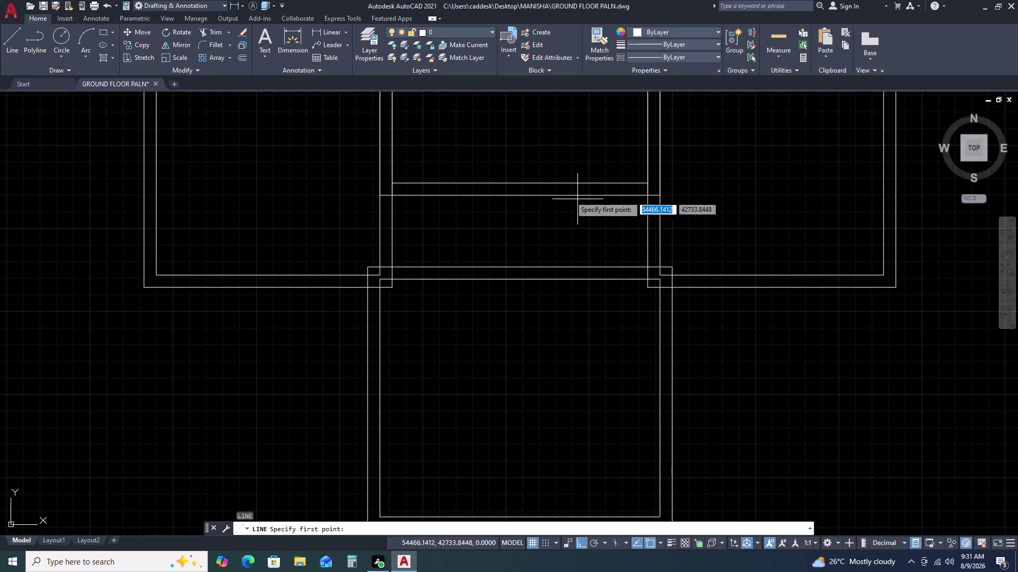
click(393, 181)
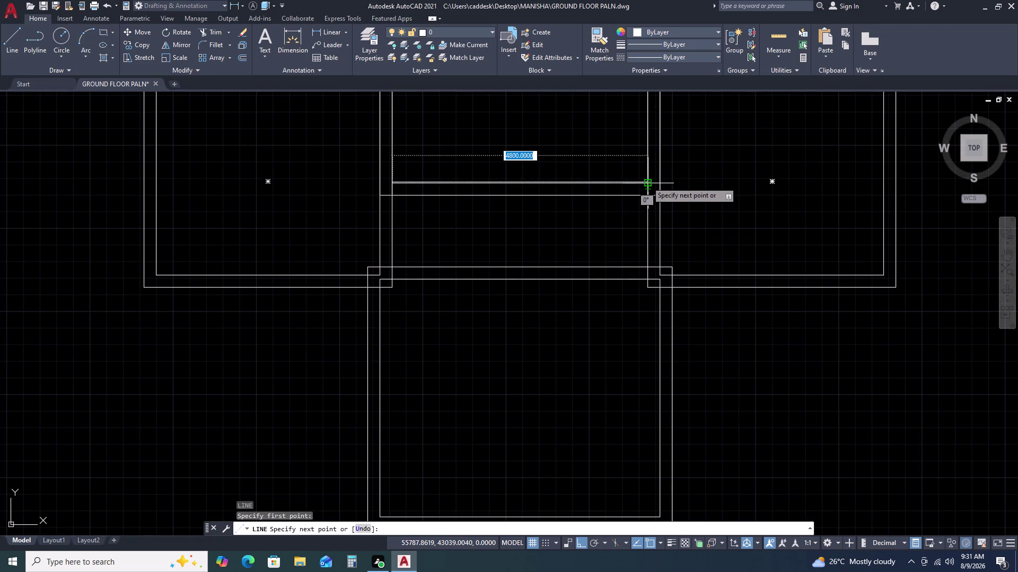
click(647, 182)
key(Escape)
click(608, 183)
Start a 115 offset, then cancel it.
text(O)
key(space)
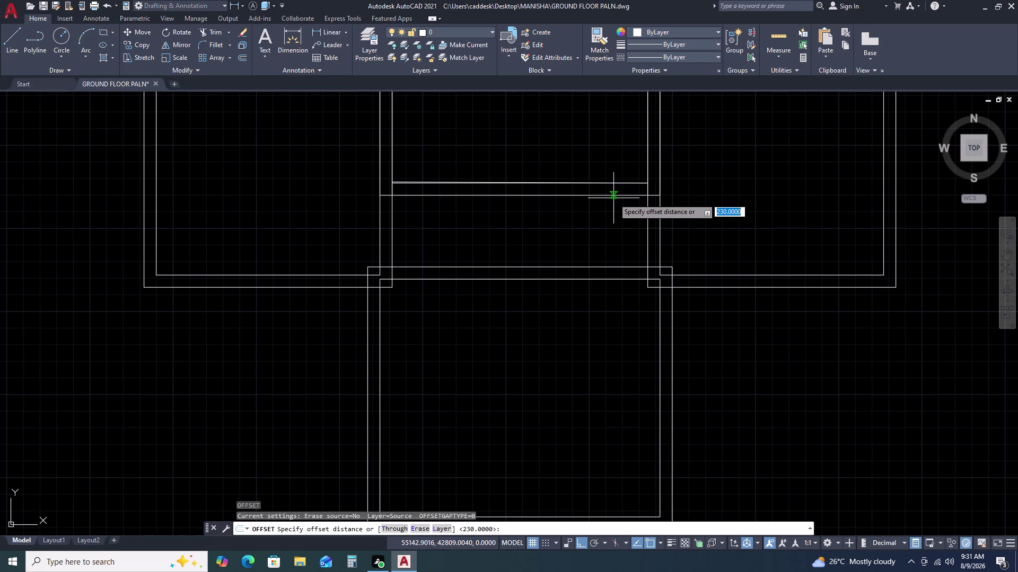
text(115)
key(space)
key(Escape)
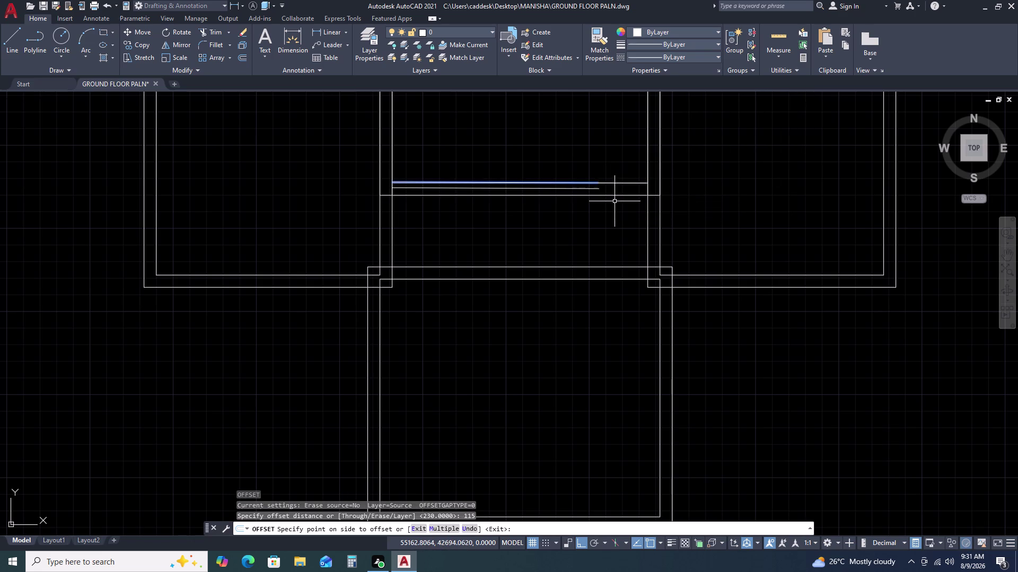
scroll(up, 3)
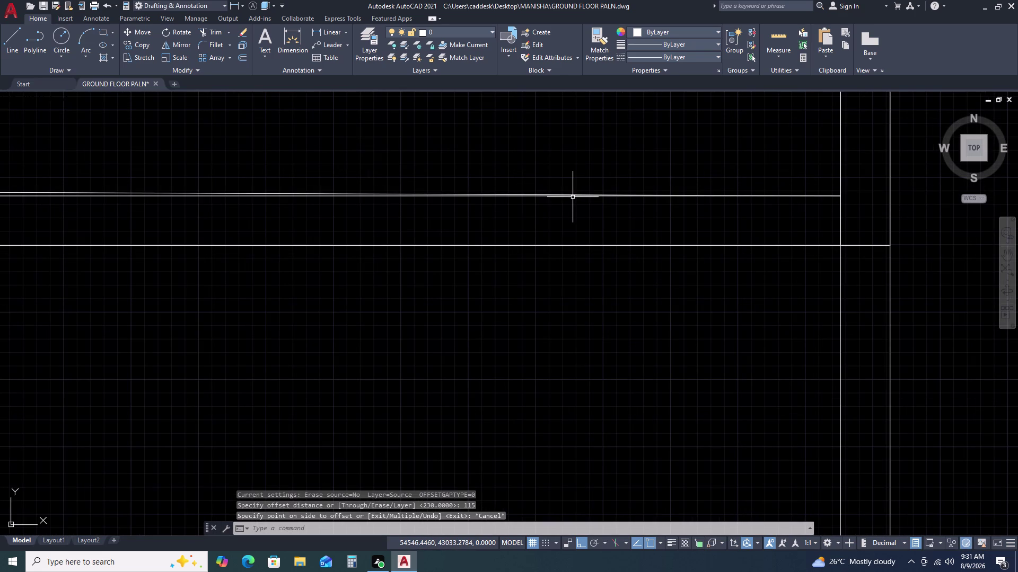
click(572, 198)
key(Escape)
scroll(down, 3)
scroll(down, 3)
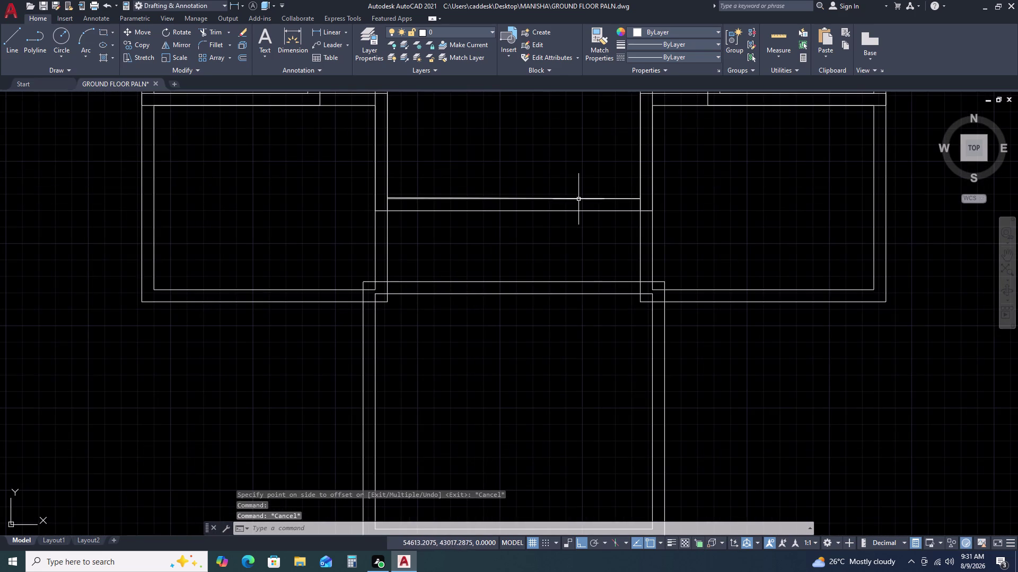
Undo the last four steps and clear any pending command.
key(ctrl+z)
key(ctrl+z)
key(ctrl+z)
key(ctrl+z)
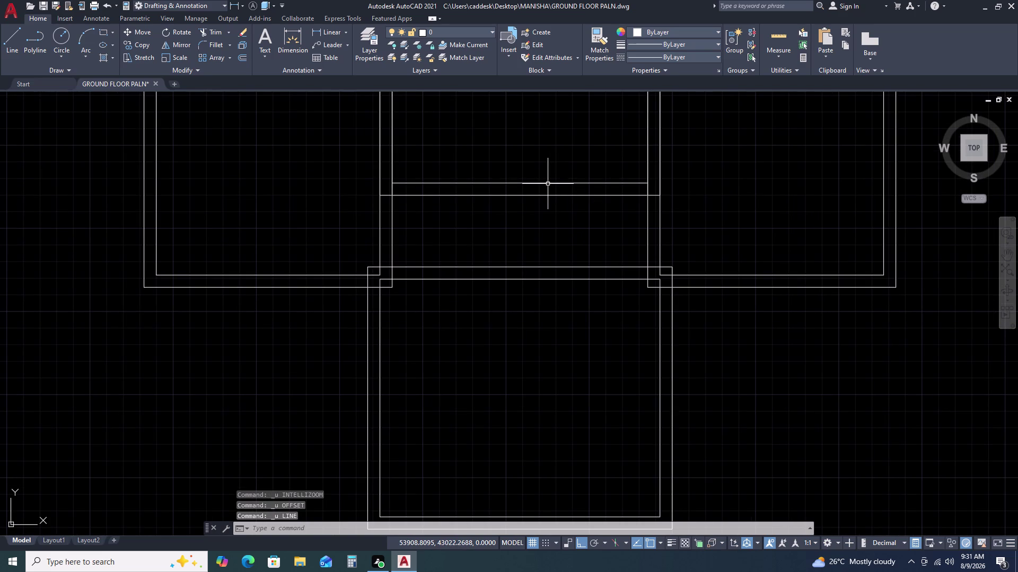
key(Escape)
Redraw a 4800 line between the room's inner left and right walls, with ortho on.
text(L)
key(space)
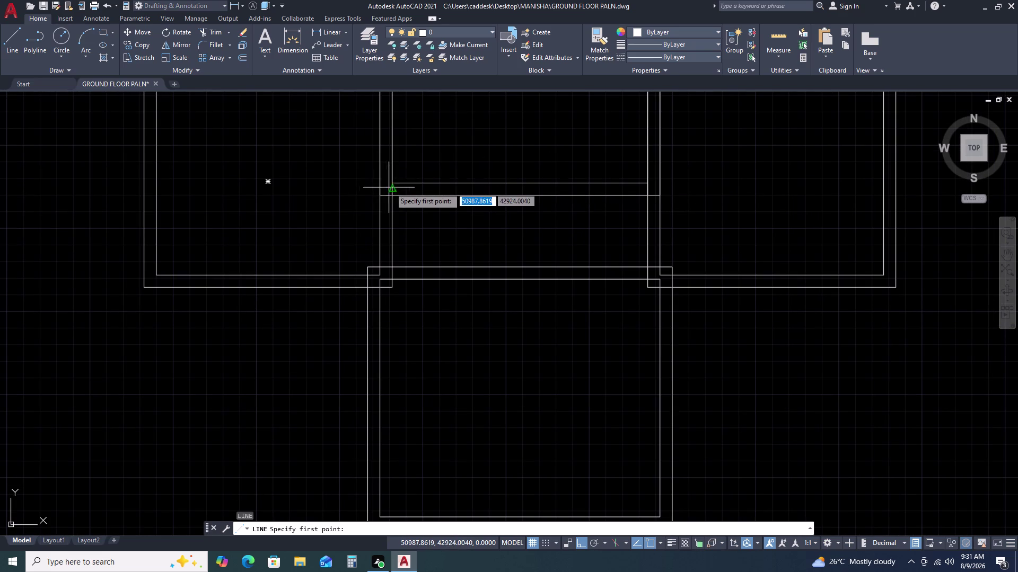
click(394, 181)
key(F8)
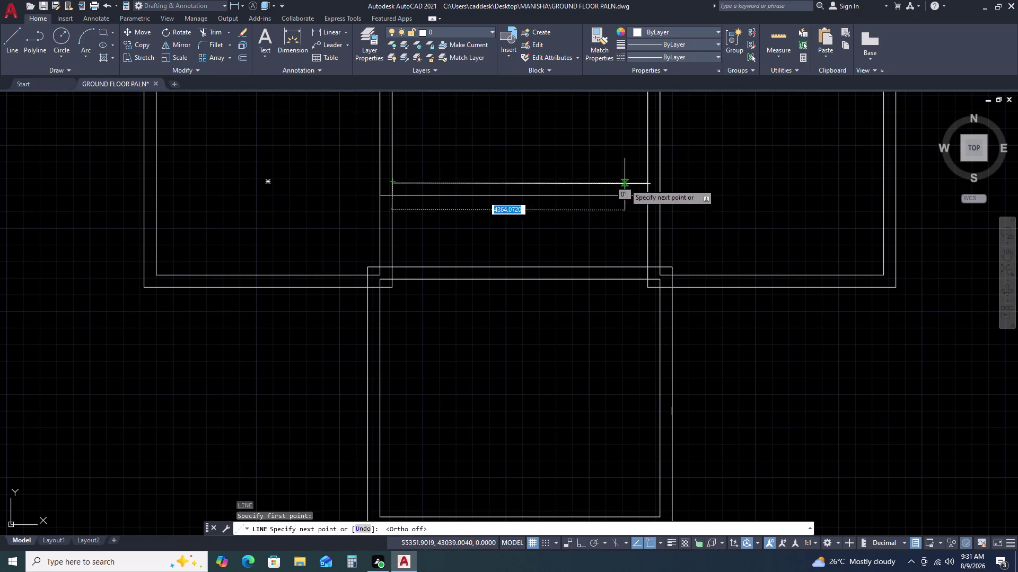
key(F8)
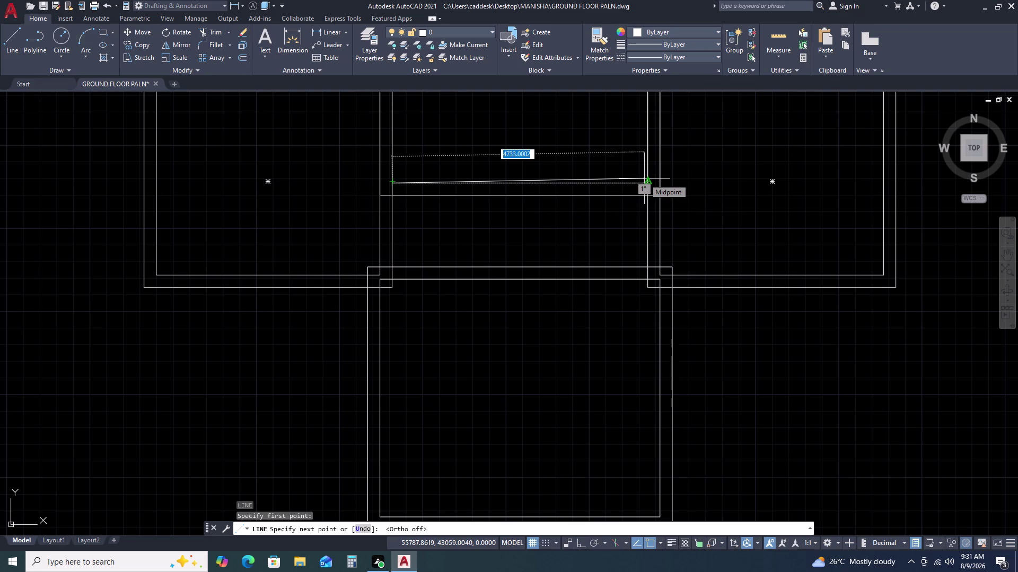
scroll(up, 3)
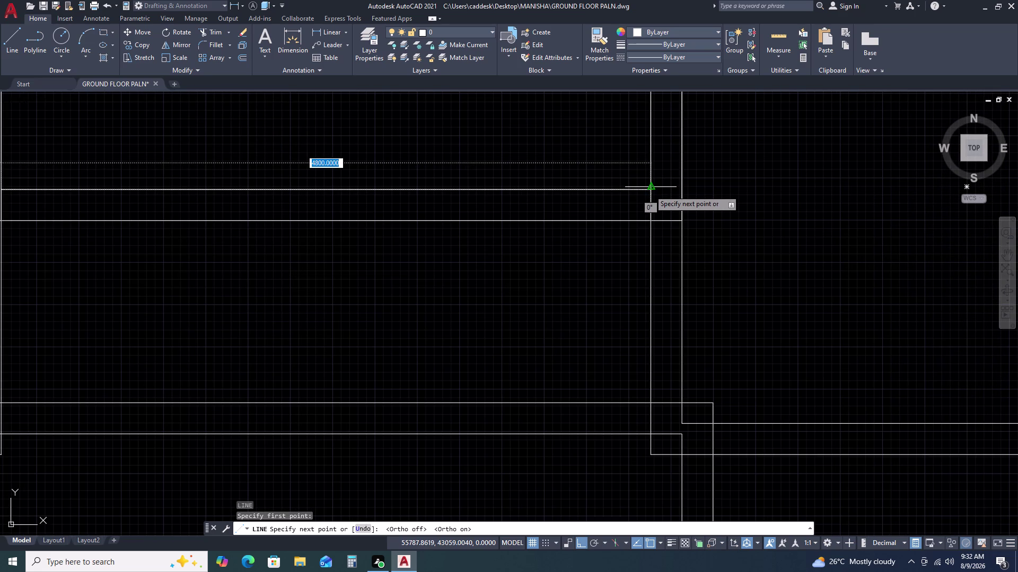
scroll(up, 3)
click(648, 186)
key(Escape)
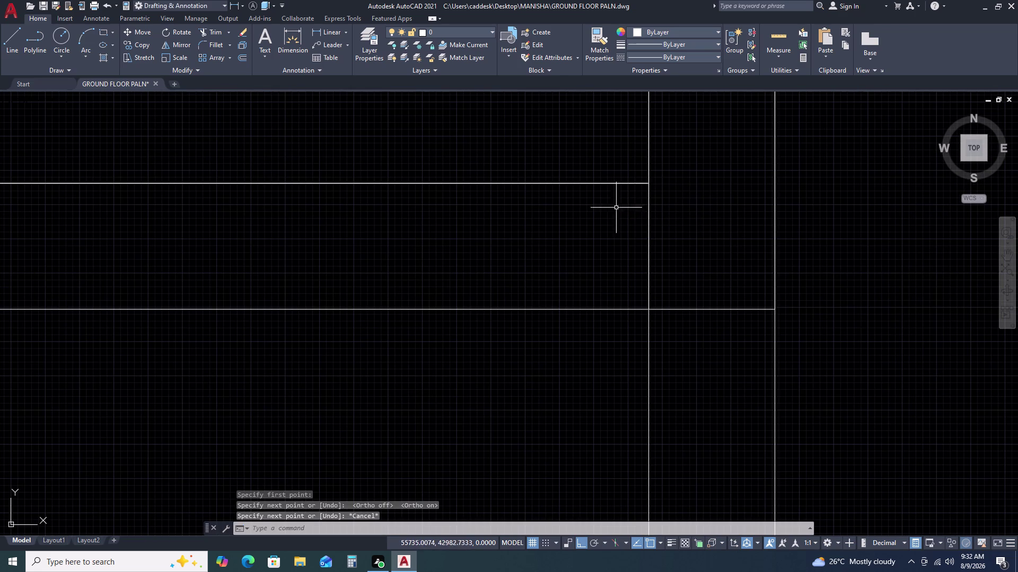
scroll(down, 3)
scroll(down, 3)
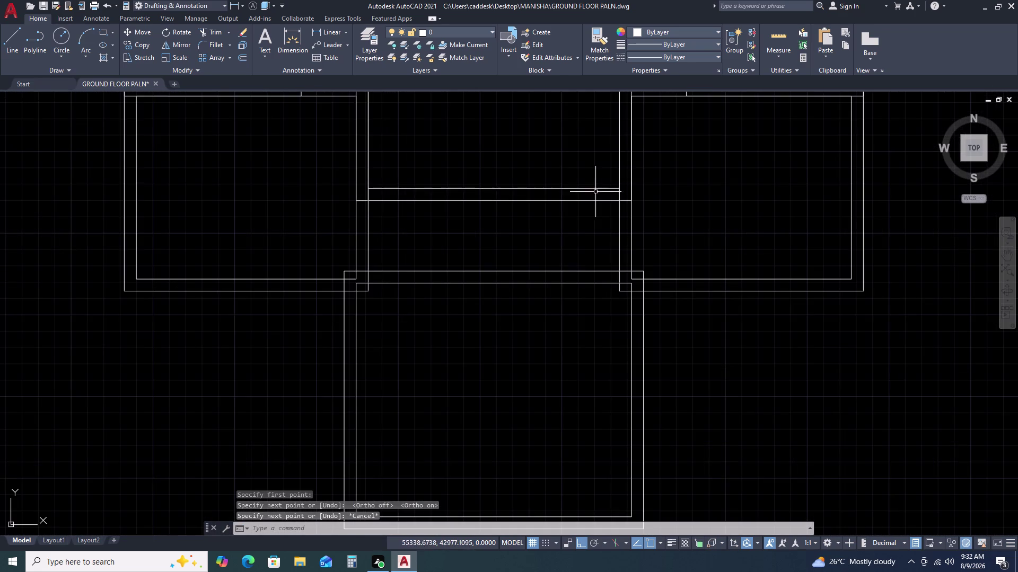
scroll(up, 3)
scroll(up, 3)
scroll(down, 3)
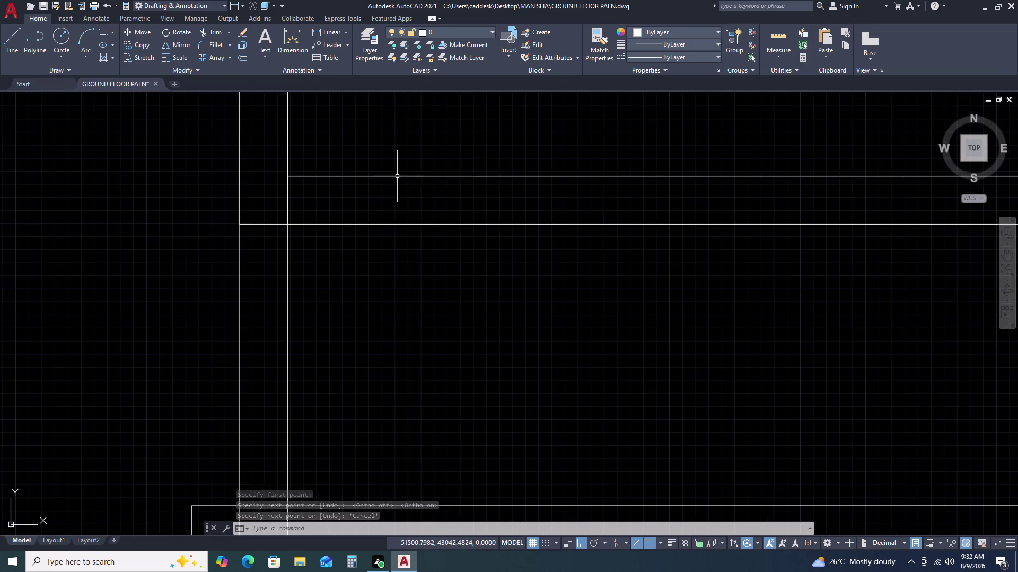
Offset the 4800 line 115 downward to form a double wall line.
click(507, 176)
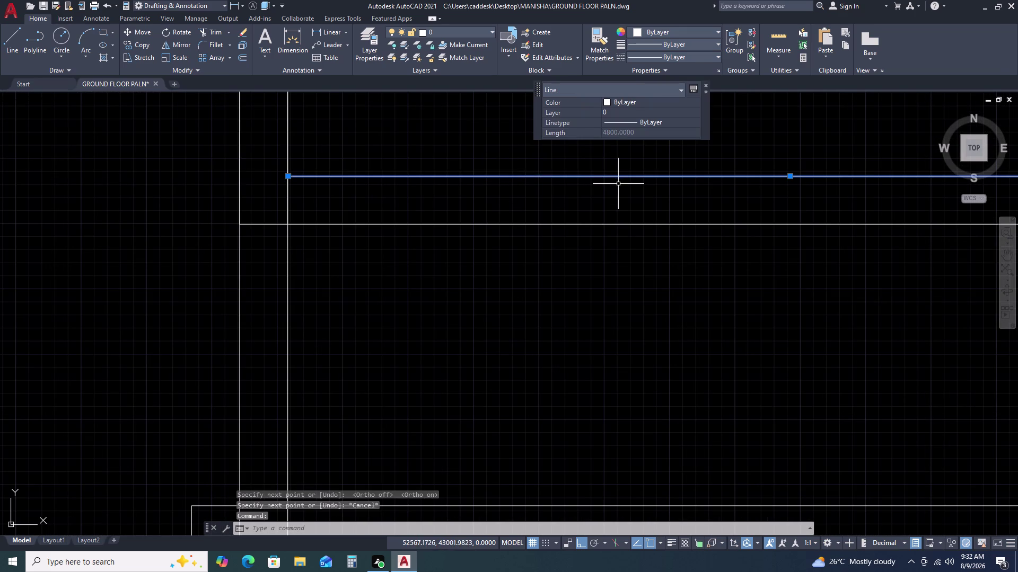
text(O)
key(space)
key(1)
key(1)
key(5)
key(space)
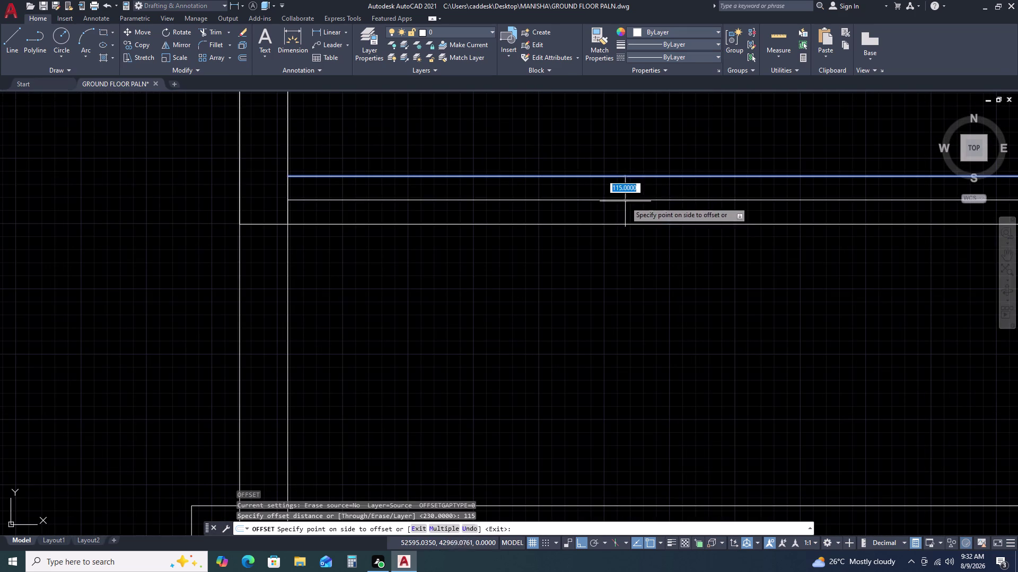
click(630, 218)
scroll(down, 3)
key(Escape)
Delete the stray extra offset line and pan out to the whole plan.
middle_drag(728, 229, 664, 230)
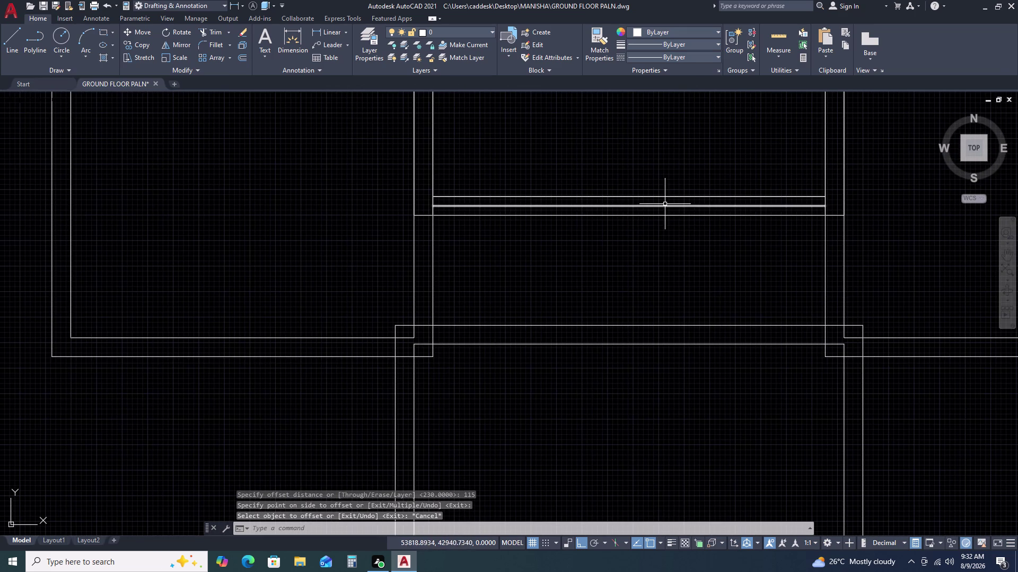
click(671, 196)
key(Delete)
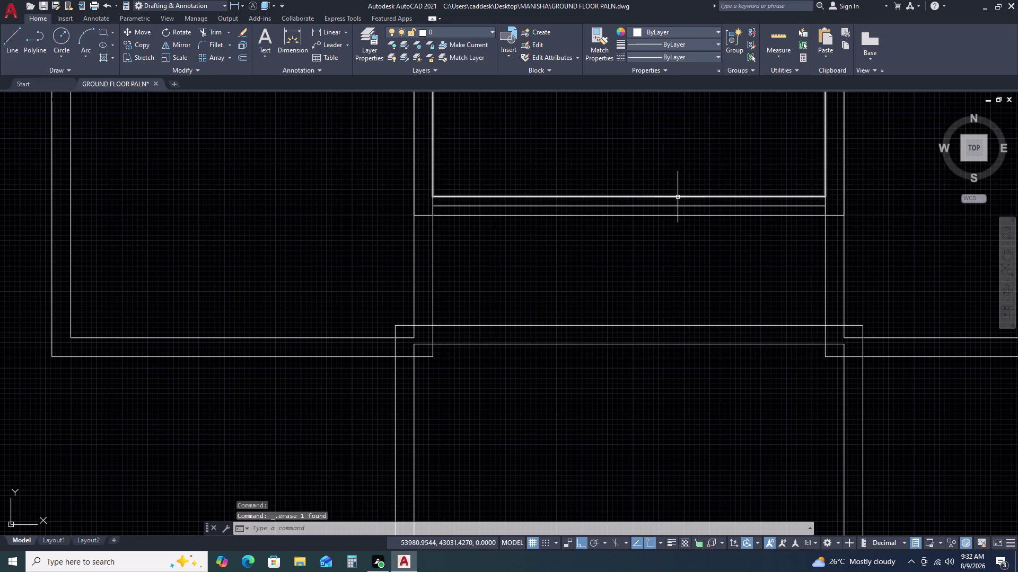
scroll(down, 3)
middle_drag(828, 225, 703, 254)
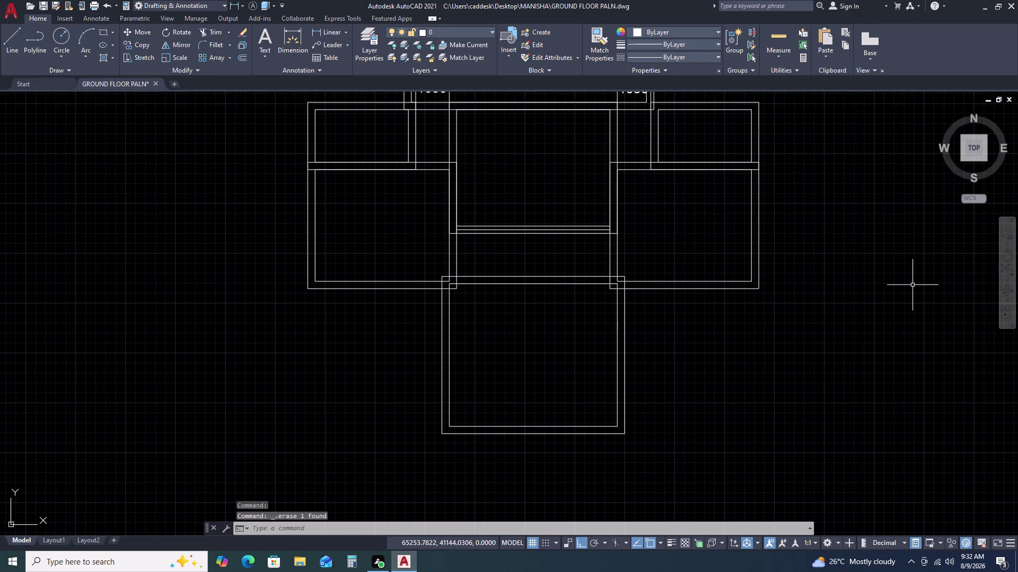
Insert Door - Metric and Toilet - Metric from the Architectural palette, then close it.
key(t)
text(P)
key(space)
click(987, 133)
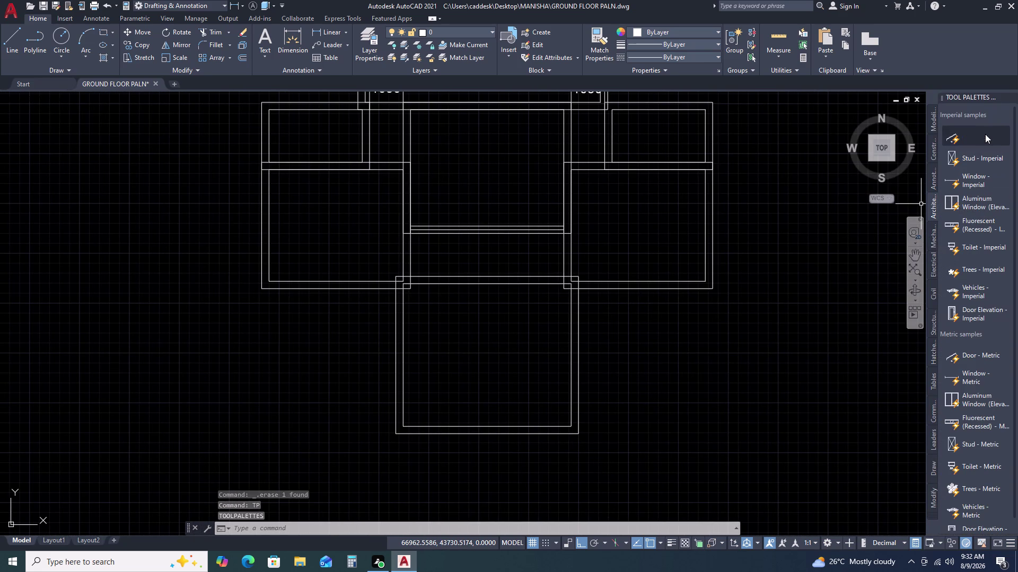
click(776, 294)
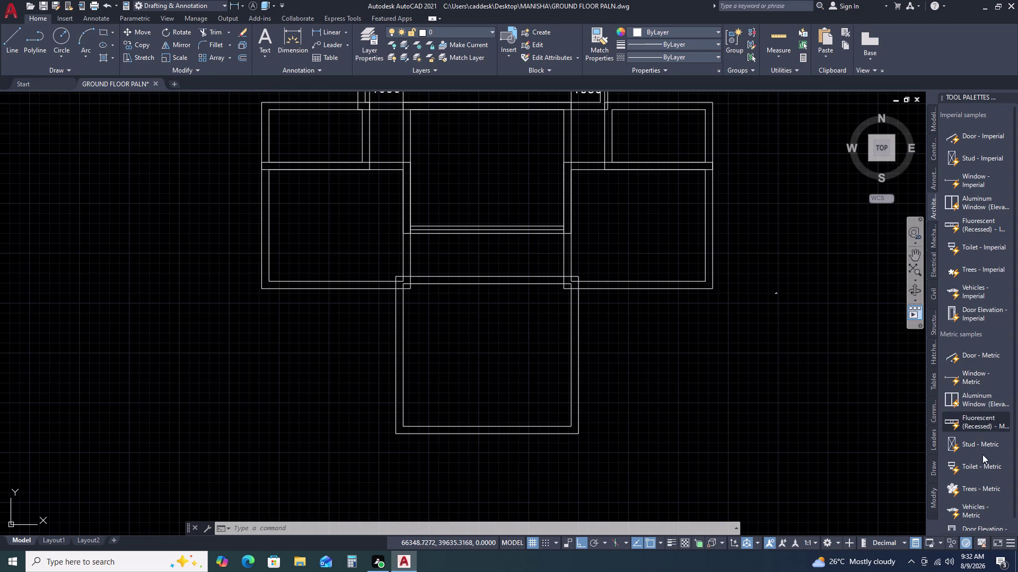
click(974, 466)
click(787, 346)
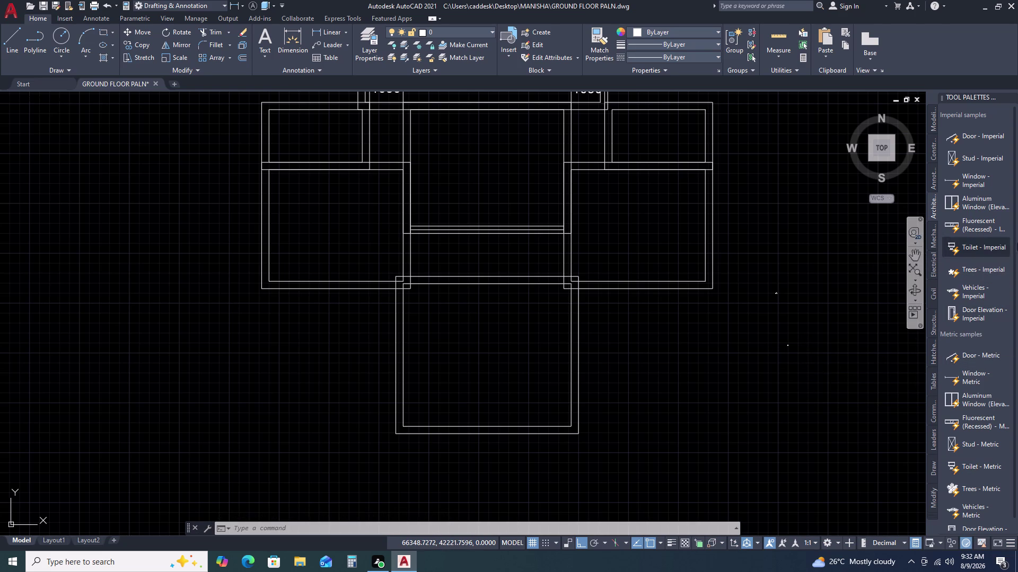
click(1014, 96)
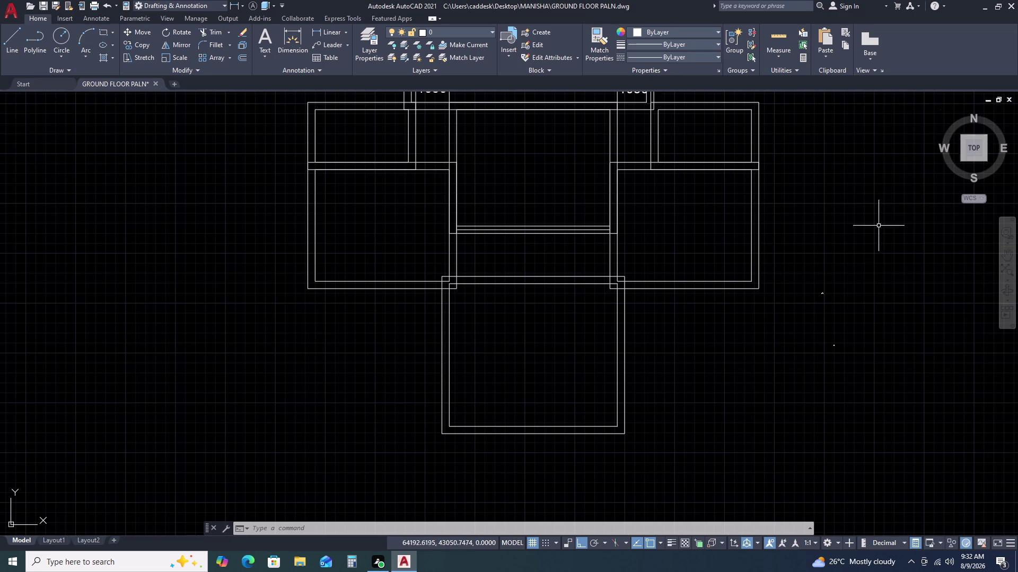
middle_drag(783, 245, 691, 236)
Scale up the door block from a picked base point with SC.
click(749, 257)
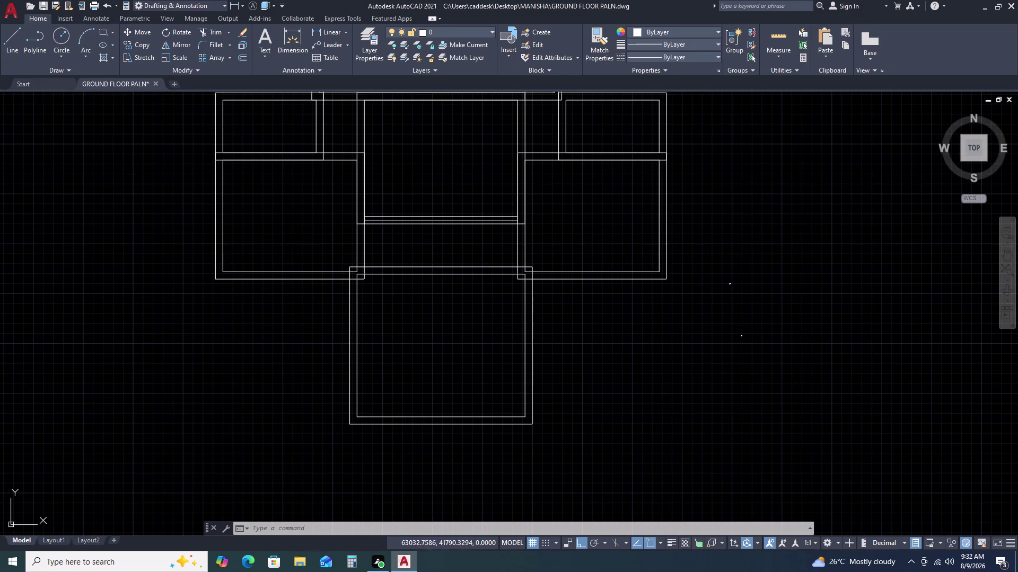
click(713, 298)
key(s)
key(c)
key(space)
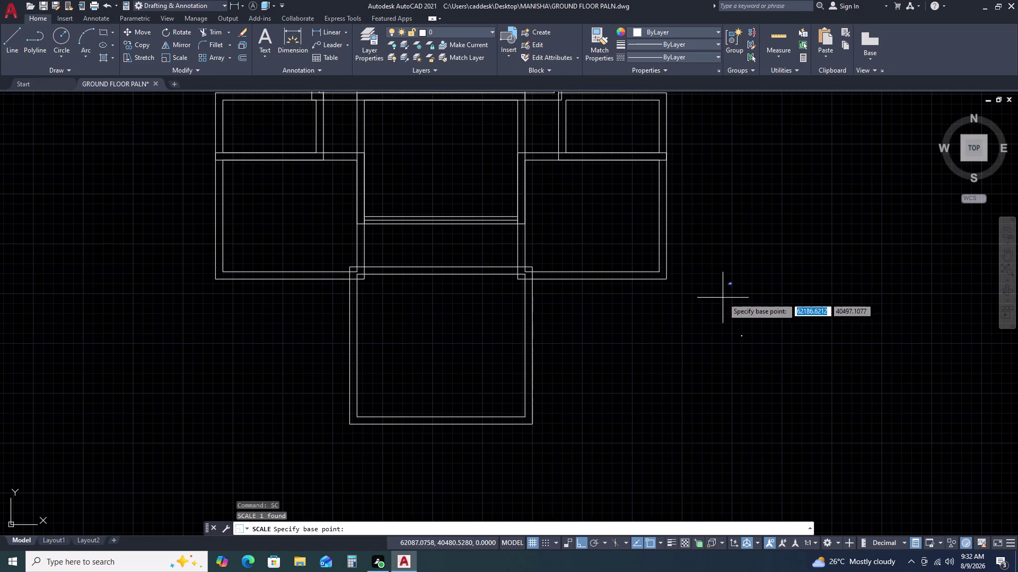
click(731, 284)
click(715, 334)
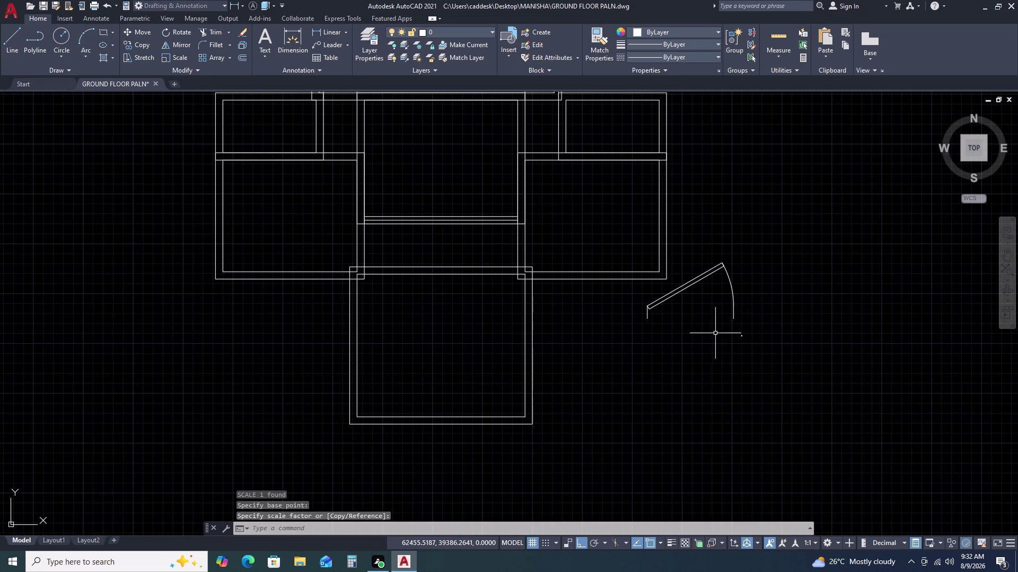
Scale up the toilet block from a picked base point.
drag(755, 329, 751, 334)
click(733, 351)
key(s)
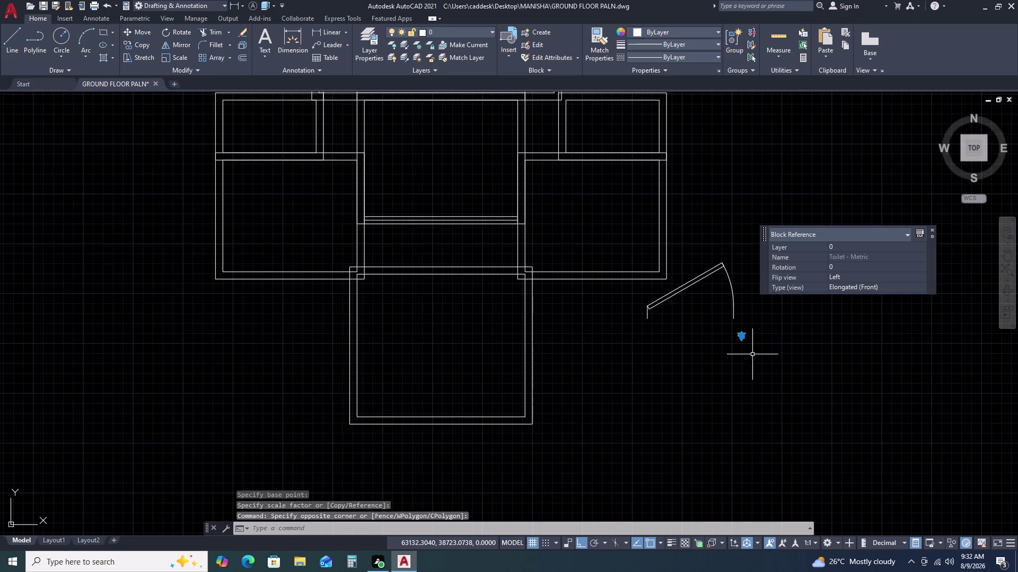
text(C)
key(space)
click(743, 334)
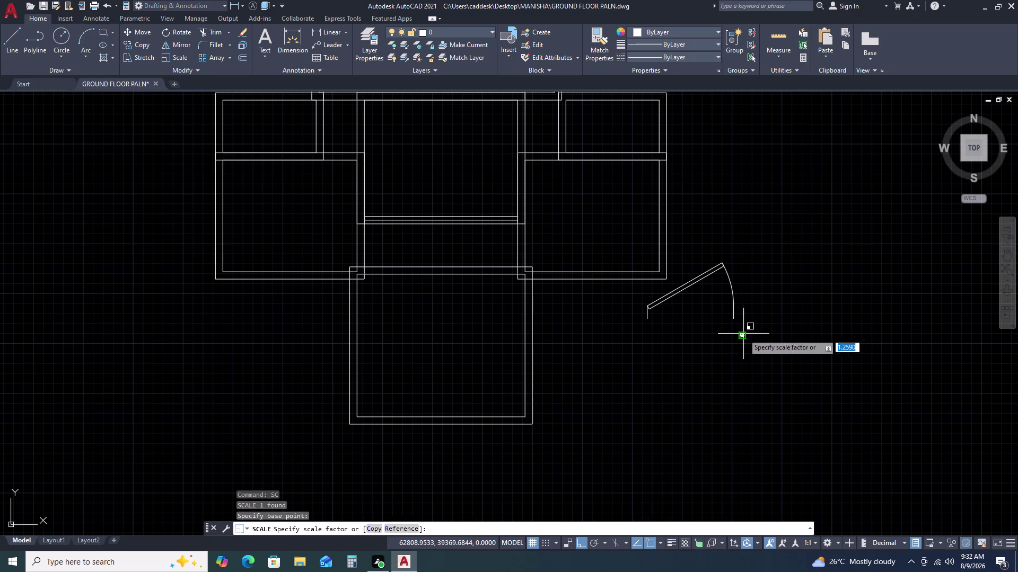
click(695, 377)
Move the door and toilet blocks, with Ortho off, into open space right of the plan.
click(765, 343)
click(714, 360)
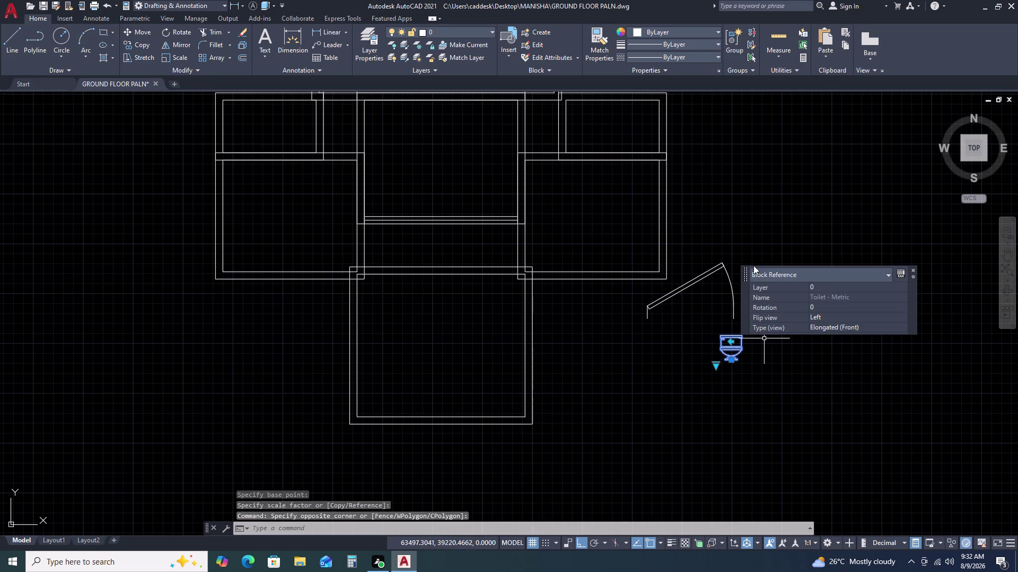
click(728, 265)
click(713, 292)
text(M)
key(space)
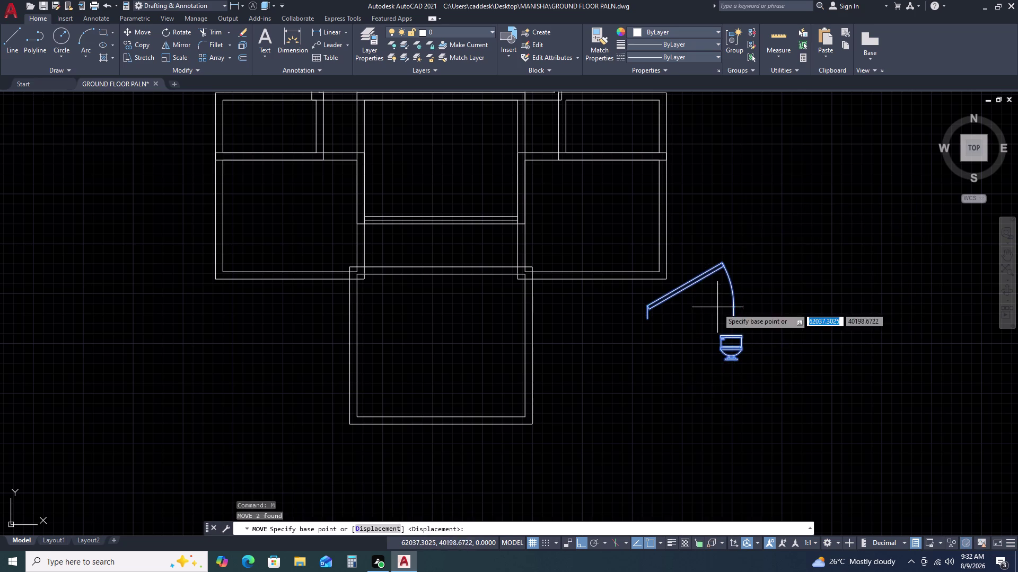
drag(718, 308, 728, 300)
key(F8)
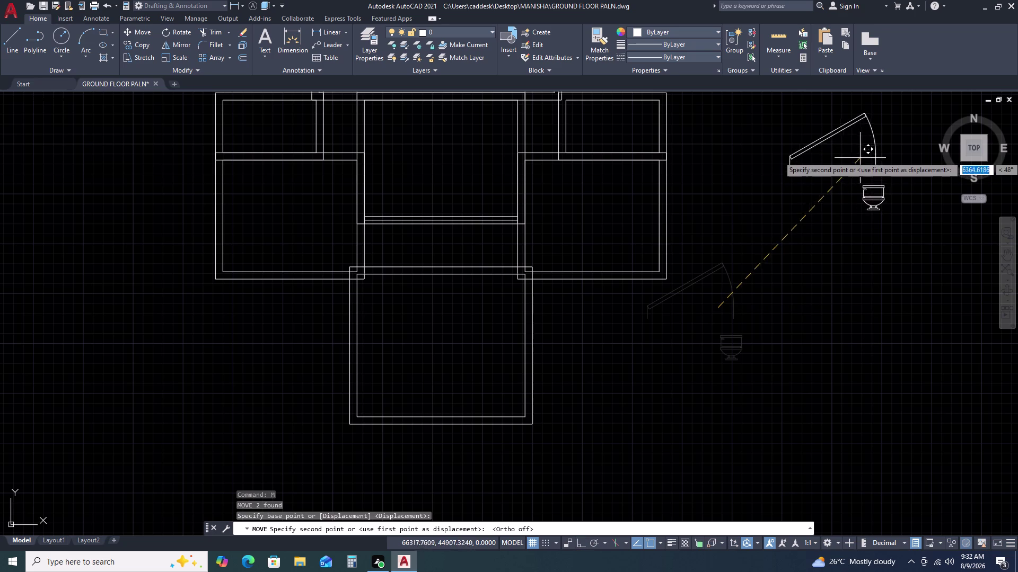
double_click(850, 157)
middle_drag(877, 196, 743, 174)
scroll(down, 3)
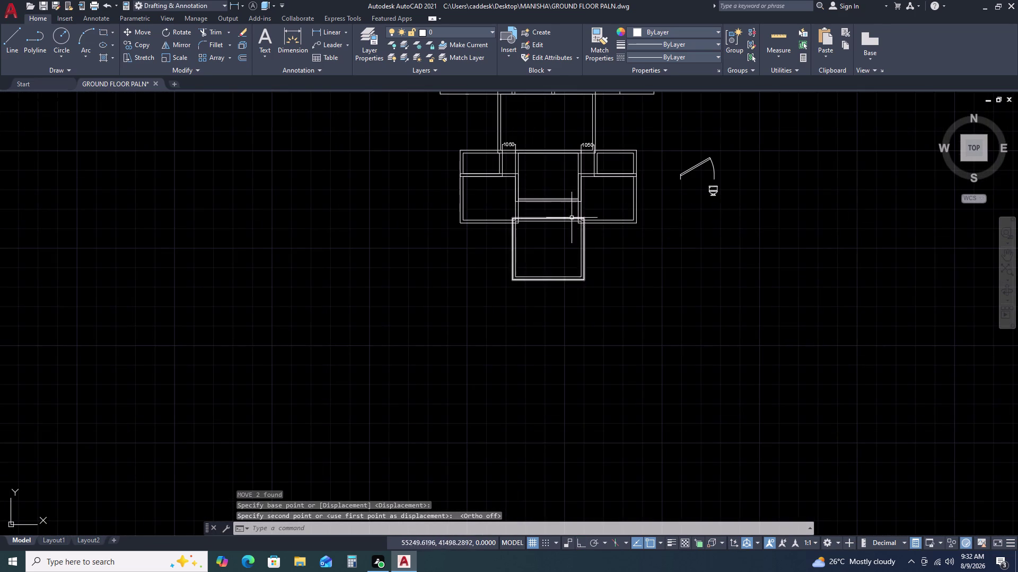
scroll(up, 3)
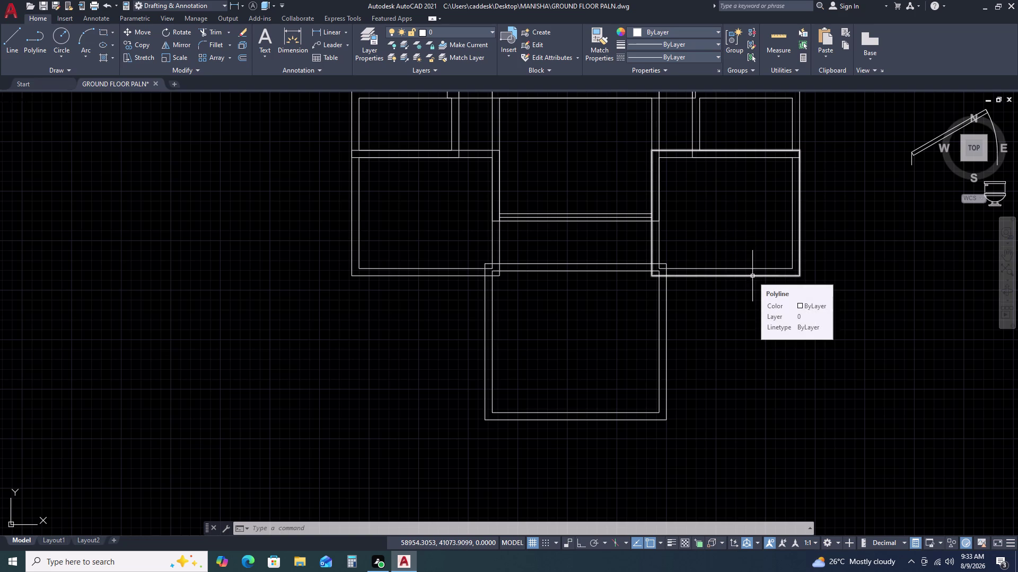
scroll(down, 3)
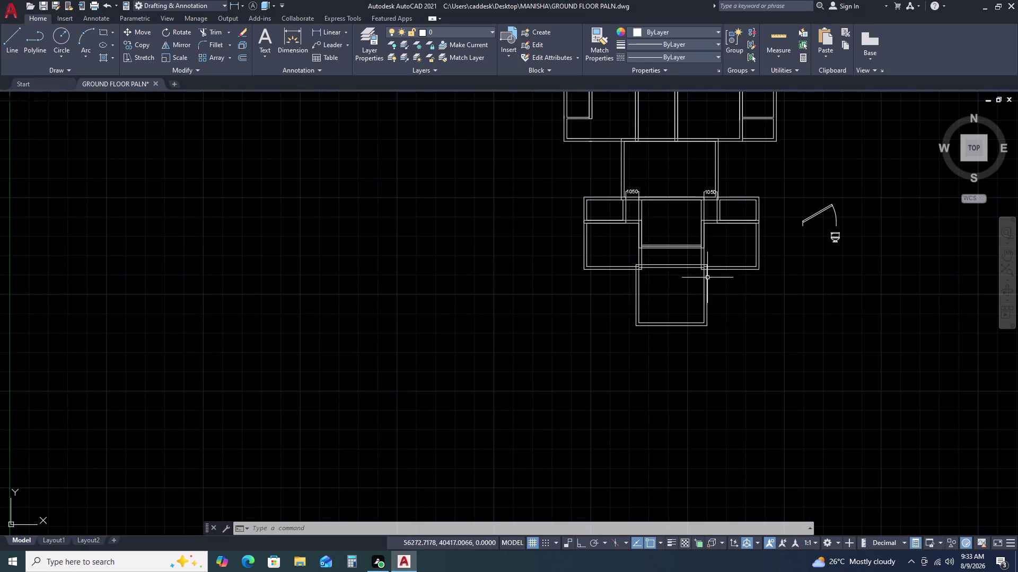
Draw an Ortho vertical line from the central room's top wall down to its bottom wall.
scroll(up, 3)
key(l)
key(space)
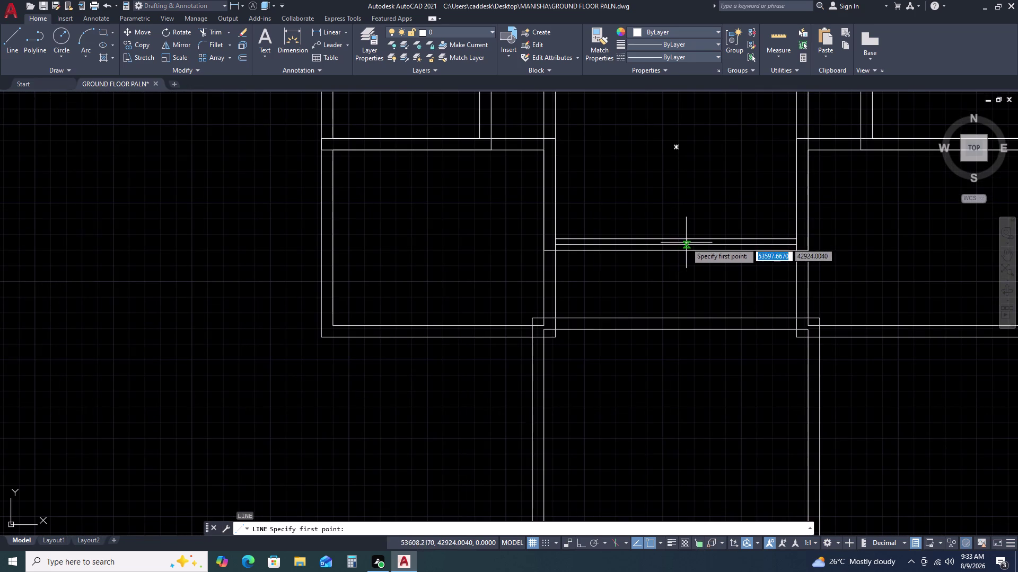
click(676, 243)
scroll(down, 3)
key(F8)
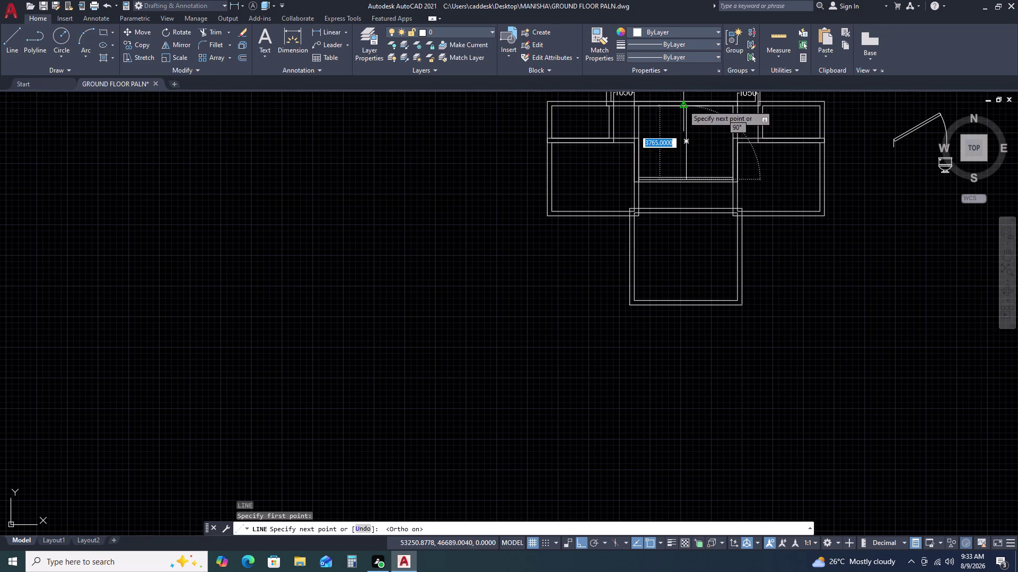
scroll(up, 3)
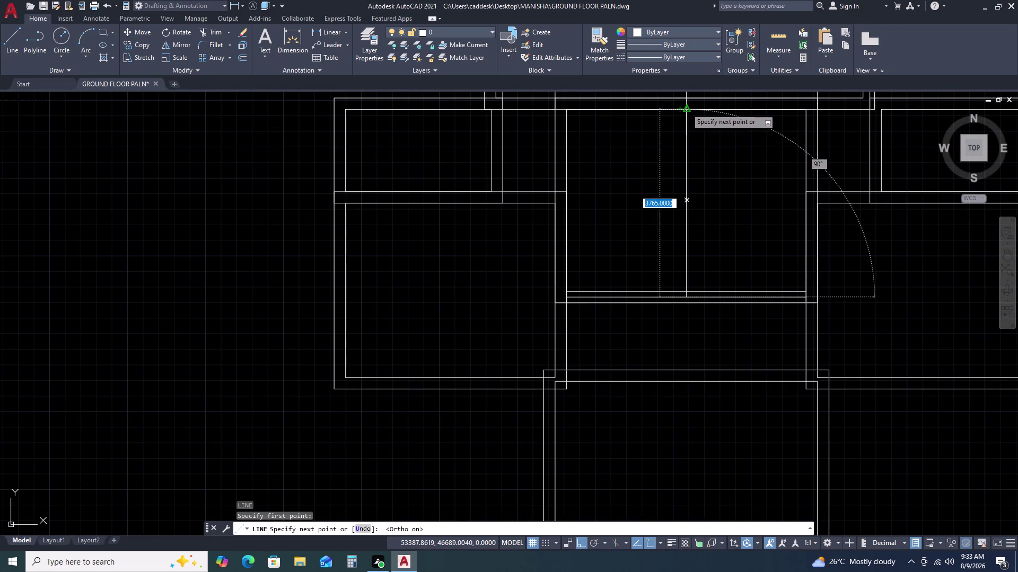
click(686, 108)
key(Escape)
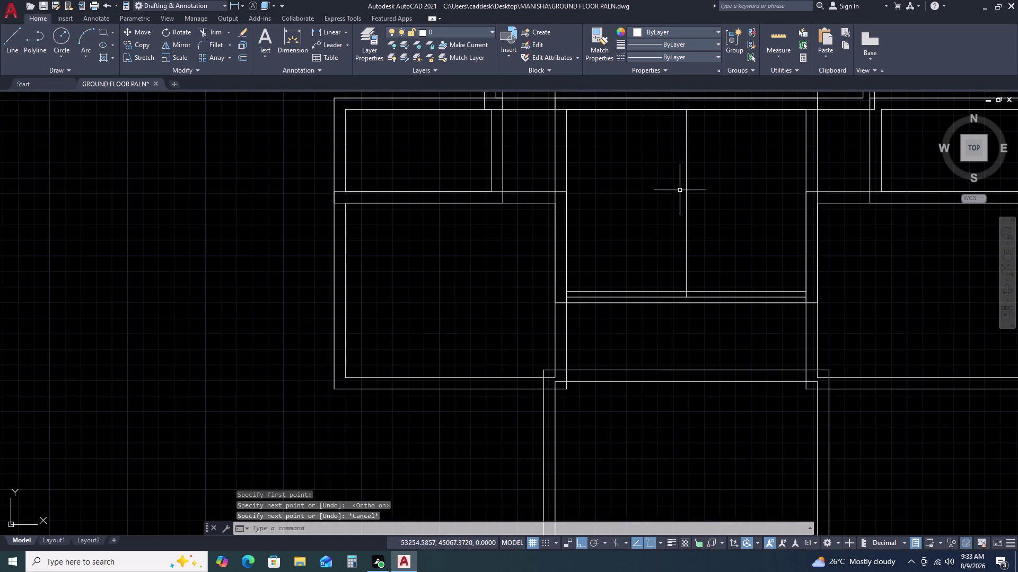
scroll(down, 3)
middle_drag(722, 203, 625, 176)
scroll(down, 3)
scroll(up, 3)
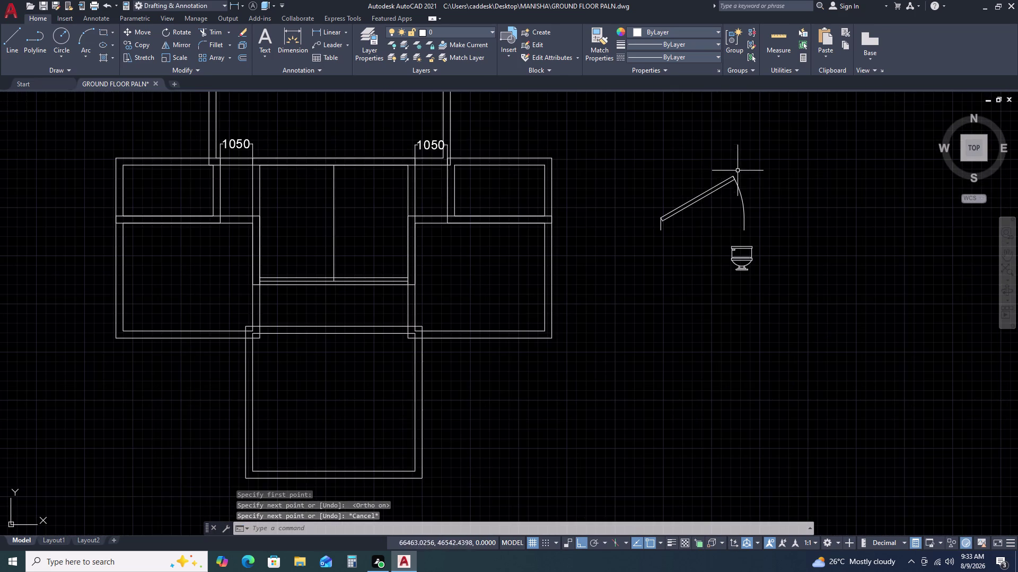
scroll(down, 3)
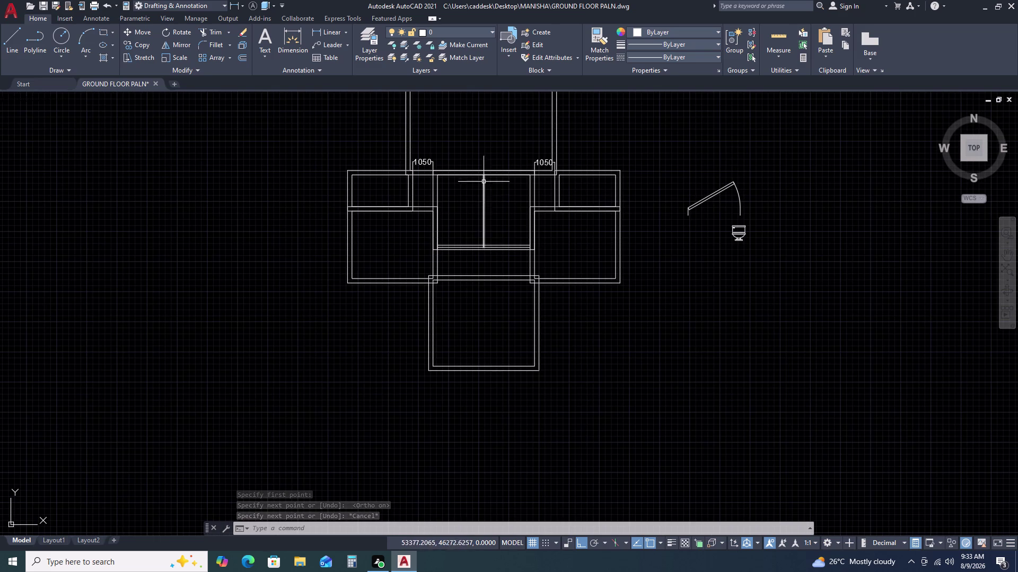
Select the central room and adjoining wall outlines, then clear the selection.
click(486, 175)
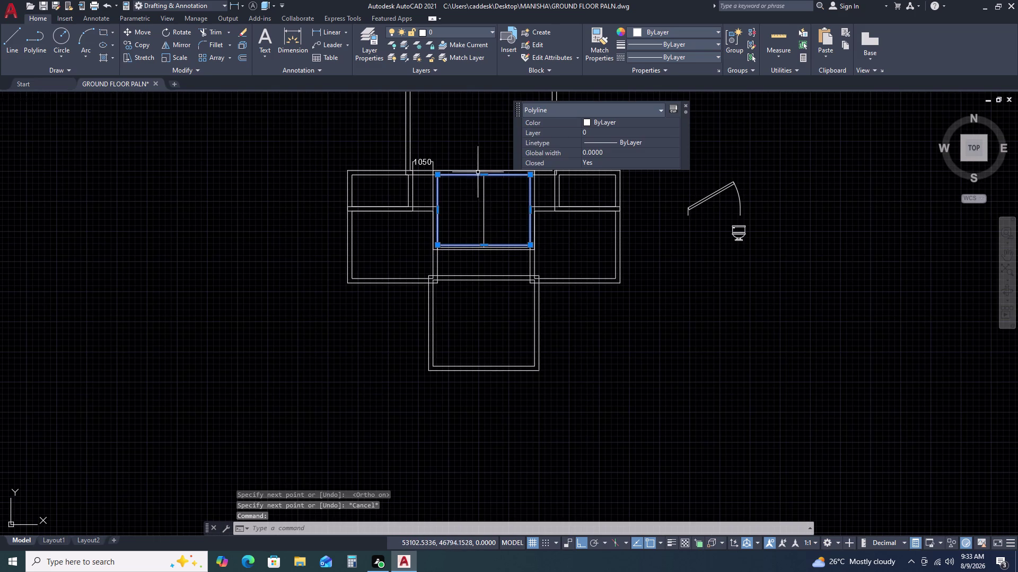
click(422, 175)
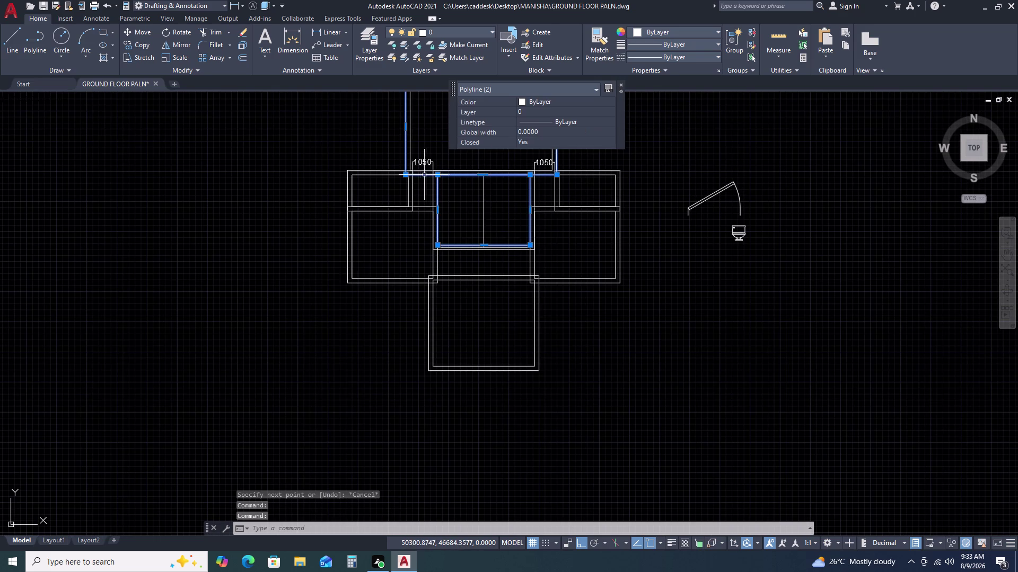
scroll(up, 3)
scroll(down, 3)
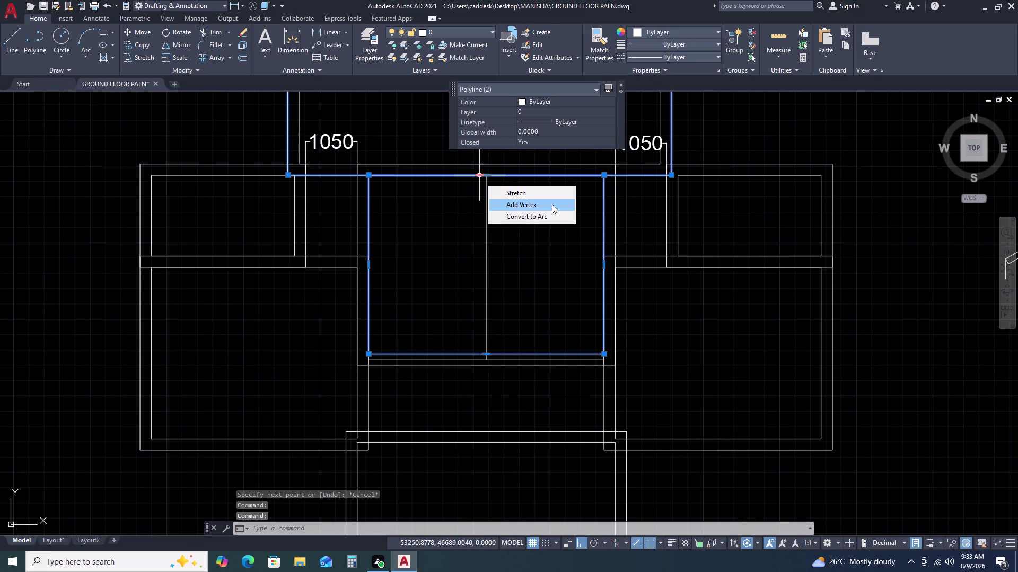
scroll(down, 3)
key(Escape)
click(476, 174)
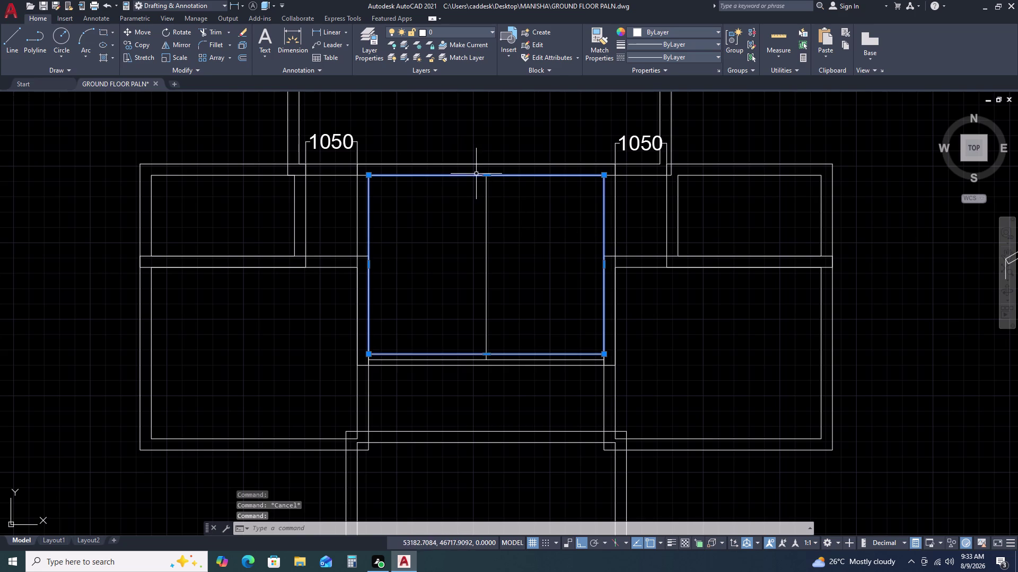
click(639, 174)
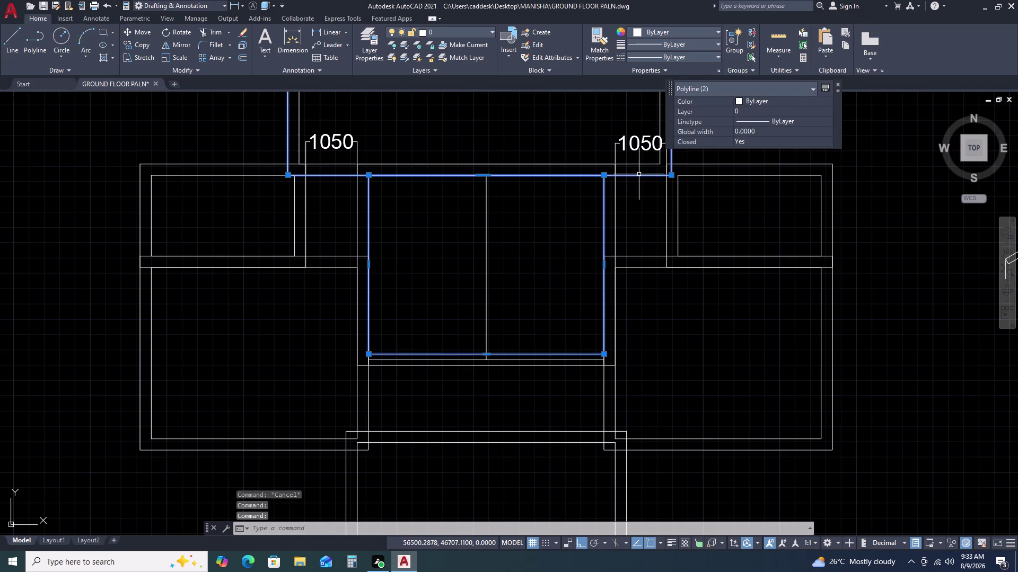
scroll(up, 3)
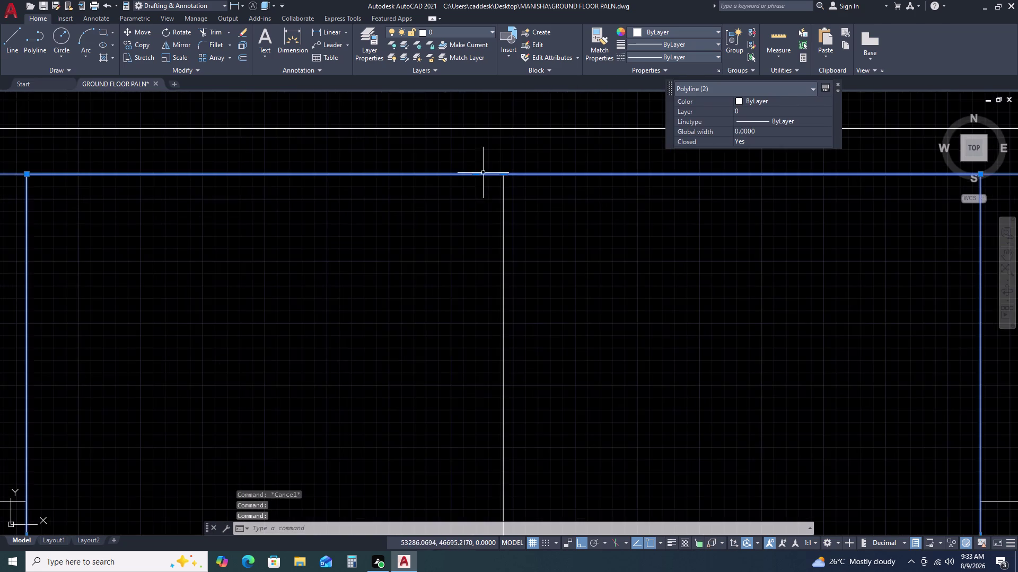
scroll(up, 3)
scroll(up, 3)
key(Escape)
Select the central wing's wall outline while zooming around the plan, then deselect it.
scroll(down, 3)
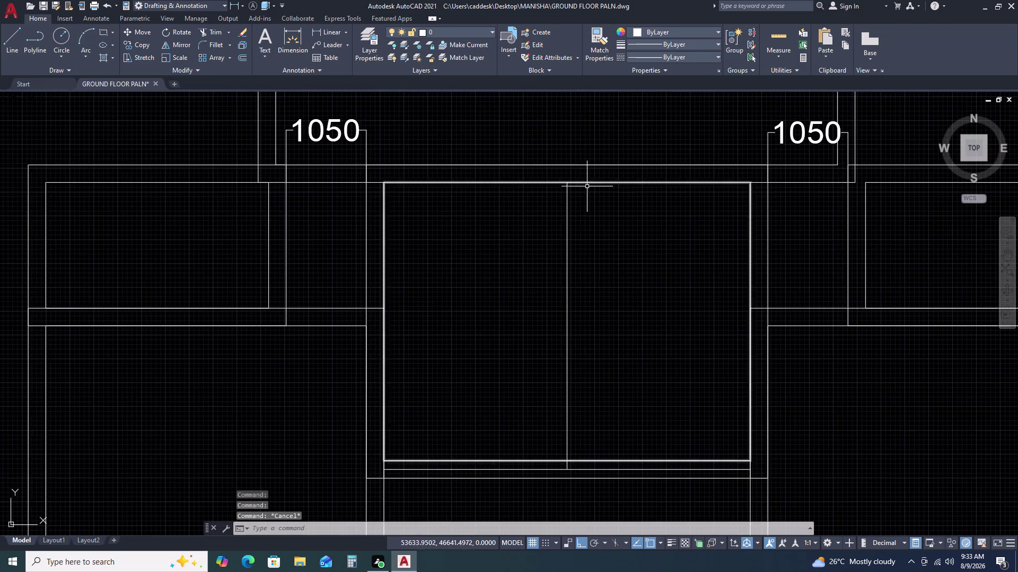
scroll(down, 3)
click(605, 182)
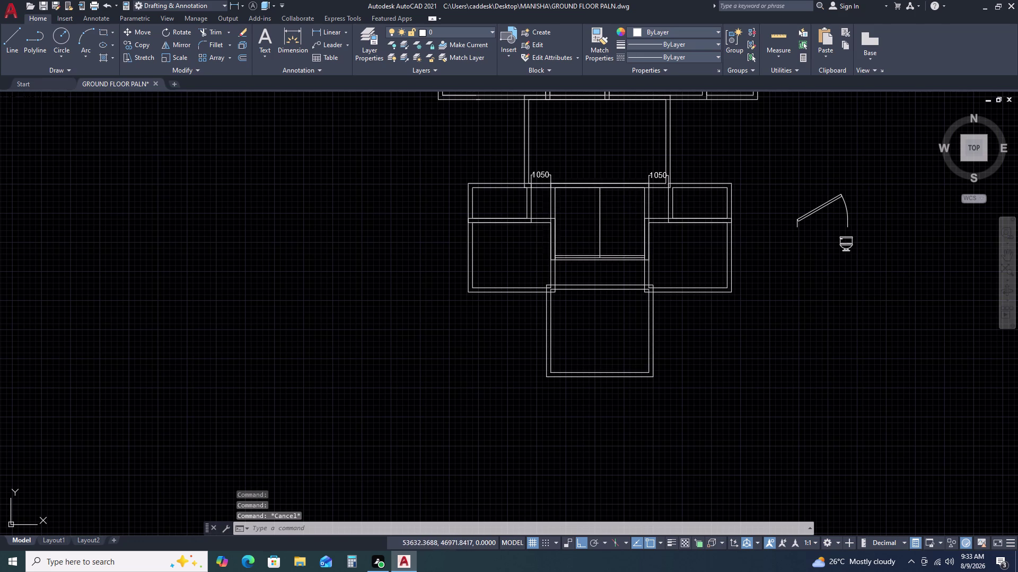
scroll(up, 3)
click(667, 187)
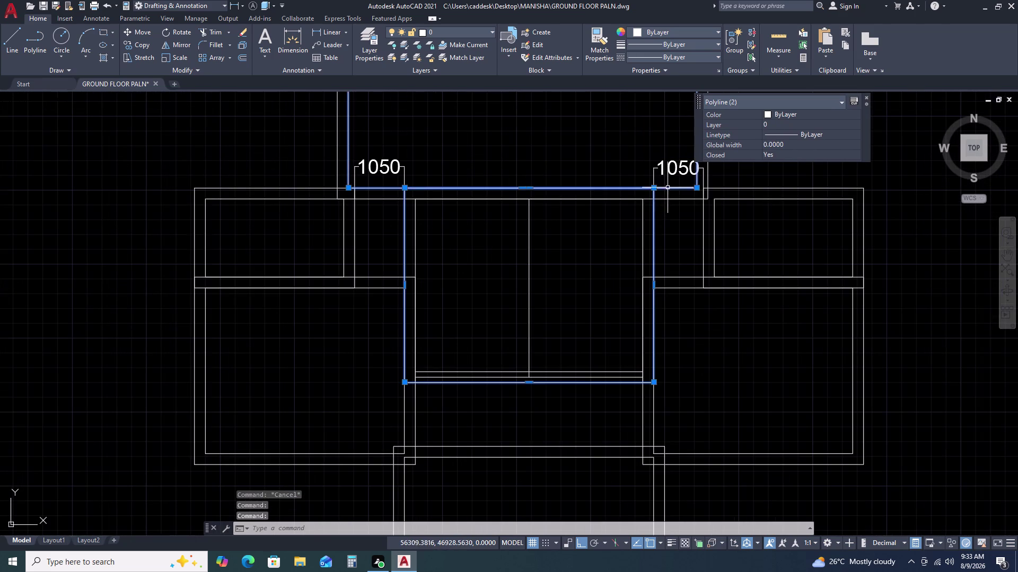
scroll(up, 3)
scroll(down, 3)
scroll(up, 3)
scroll(down, 3)
scroll(up, 3)
scroll(down, 3)
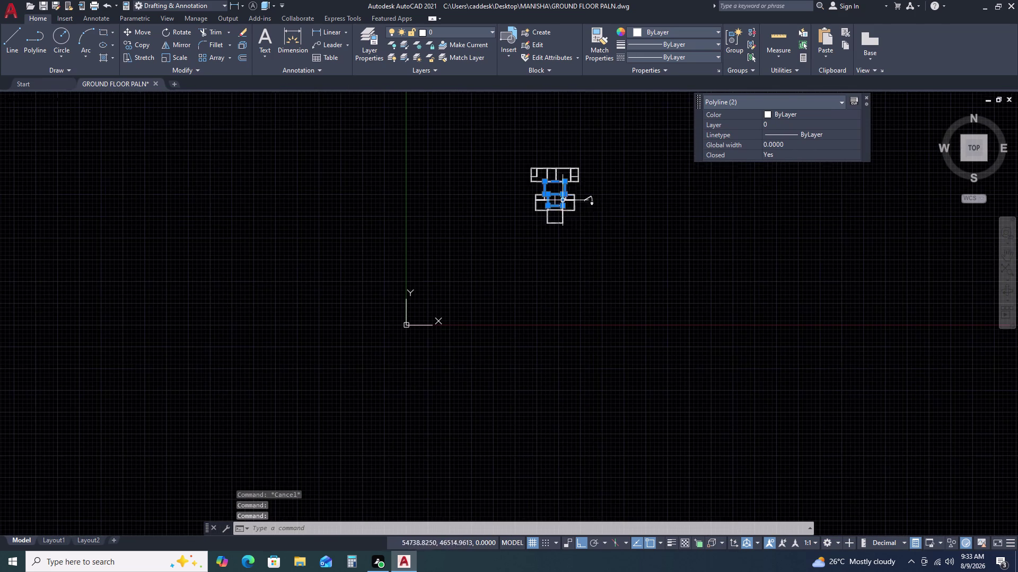
scroll(up, 3)
middle_drag(657, 218, 665, 180)
key(Escape)
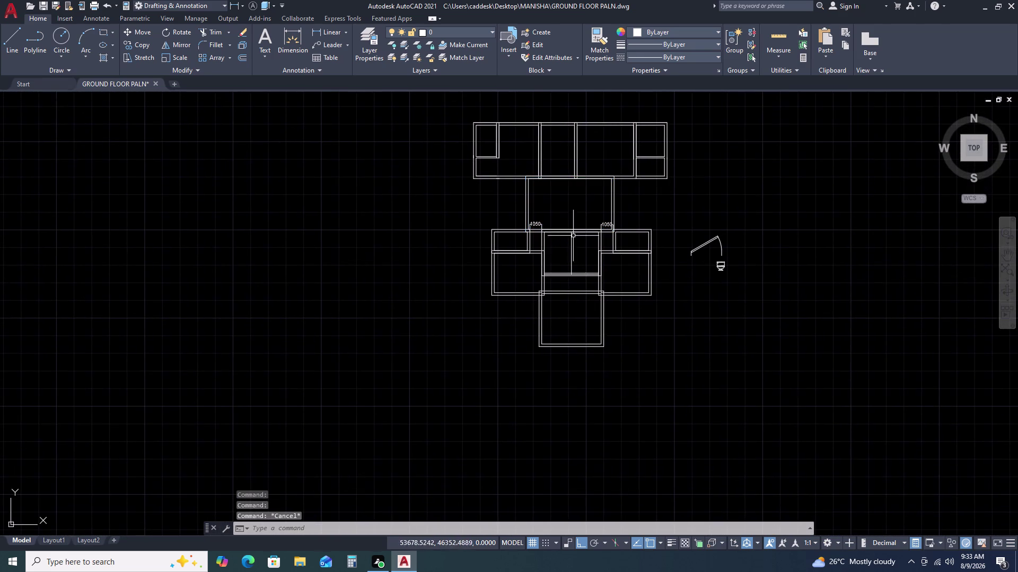
Zoom over the ground floor plan and start a new line with L.
scroll(up, 3)
scroll(up, 3)
middle_click(624, 227)
scroll(down, 3)
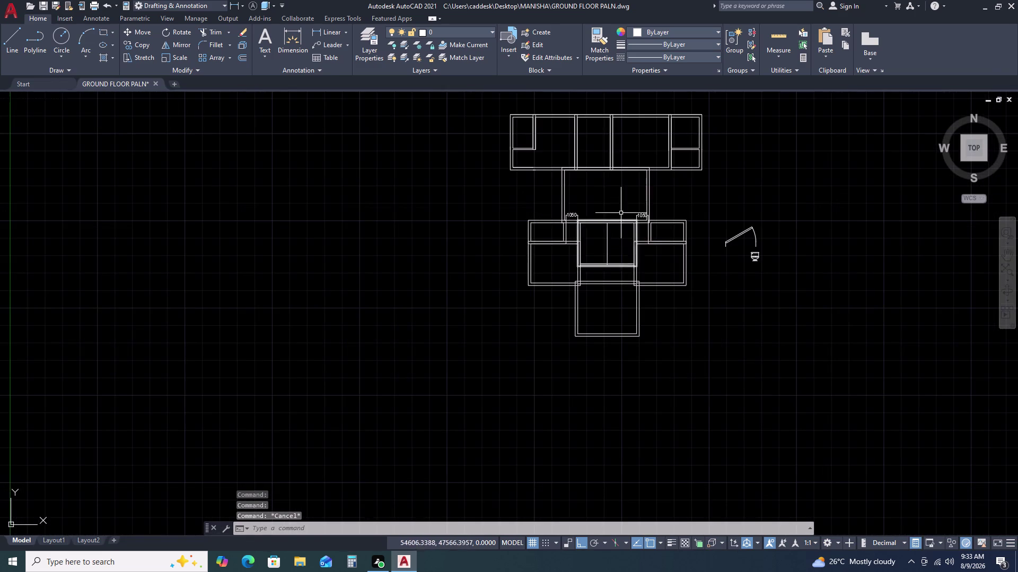
scroll(up, 3)
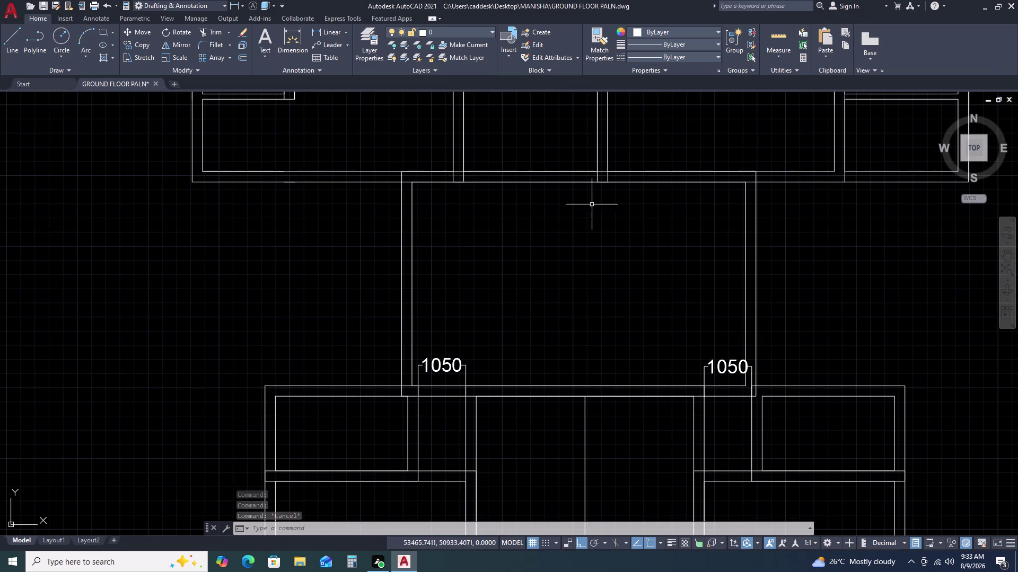
text(L)
key(space)
Begin a trial line near the top wing, then cancel it unkept.
scroll(down, 3)
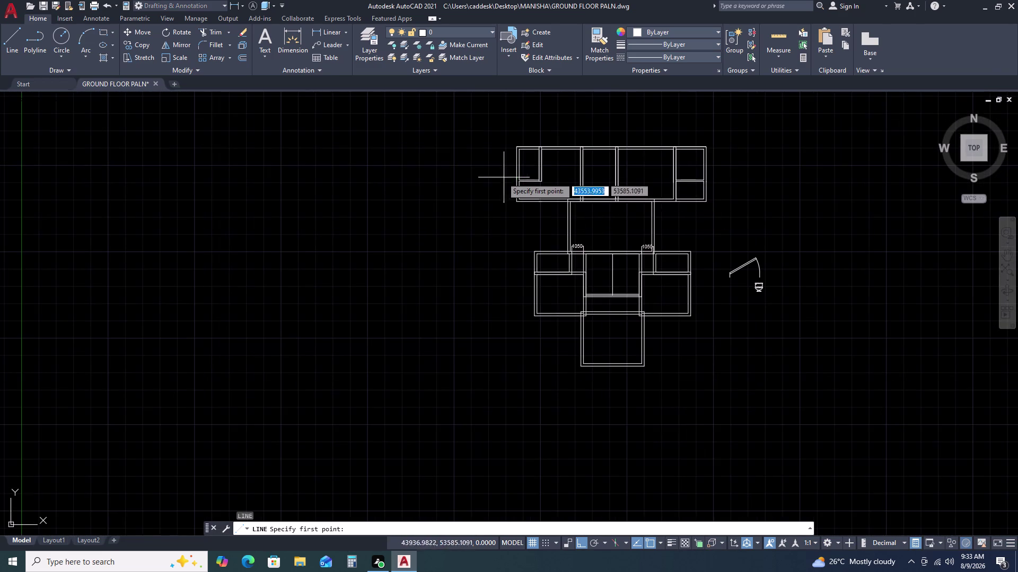
scroll(up, 3)
click(505, 195)
scroll(down, 3)
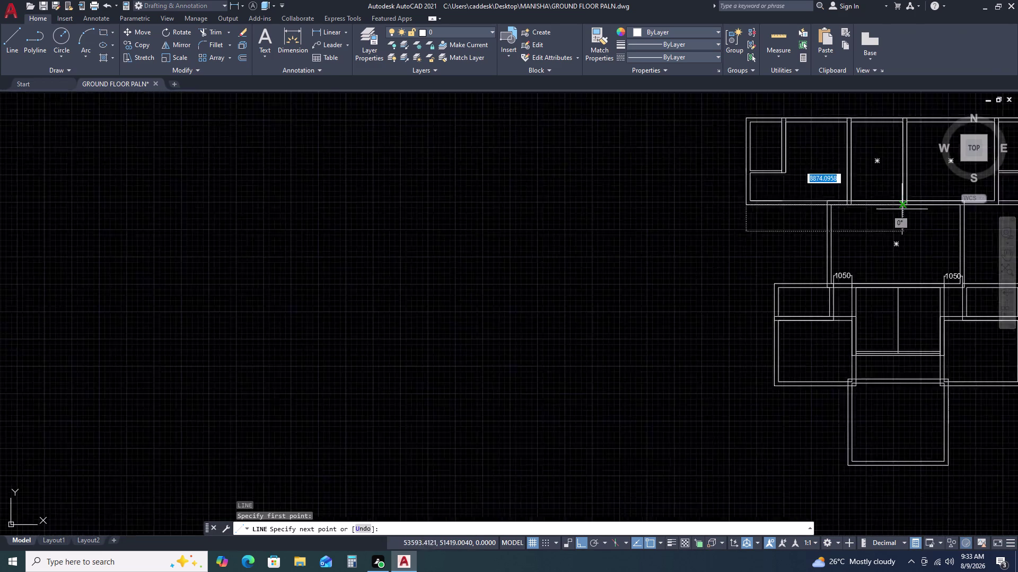
scroll(down, 3)
middle_drag(902, 210, 731, 220)
scroll(up, 3)
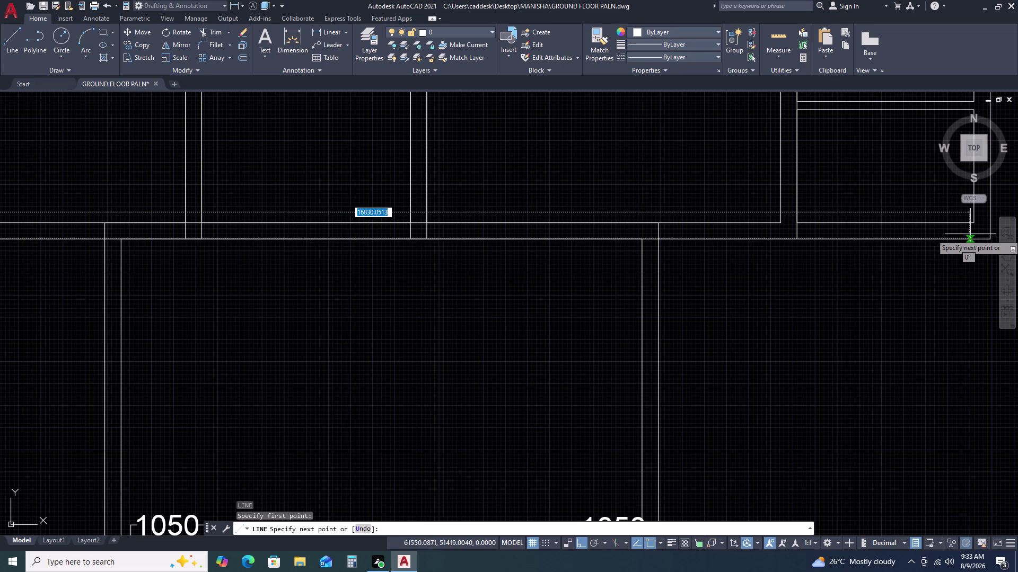
click(991, 239)
key(Escape)
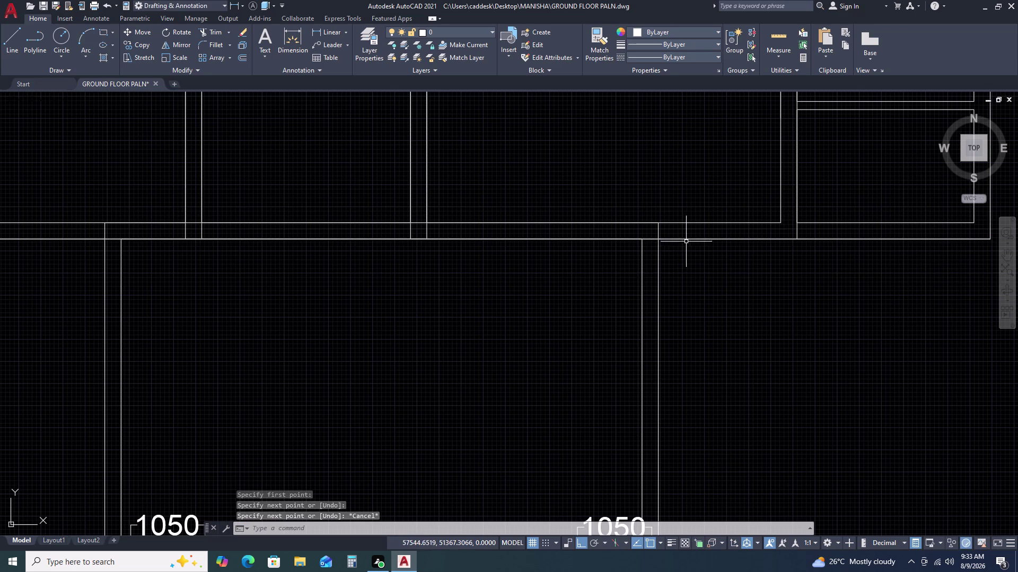
Cancel the stray selections and bring the plan back into view.
double_click(686, 241)
key(Escape)
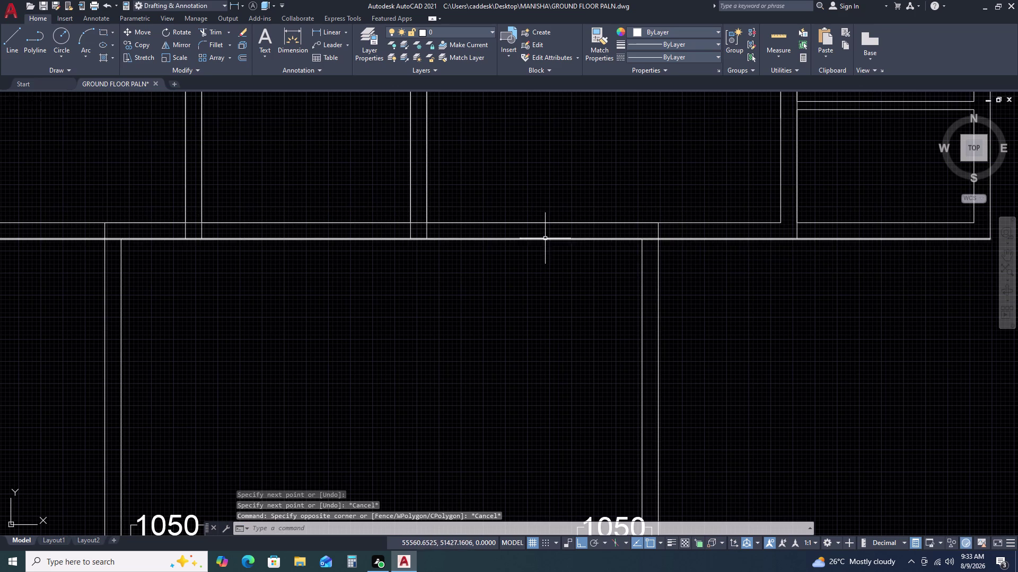
double_click(545, 239)
key(Escape)
scroll(down, 3)
scroll(up, 3)
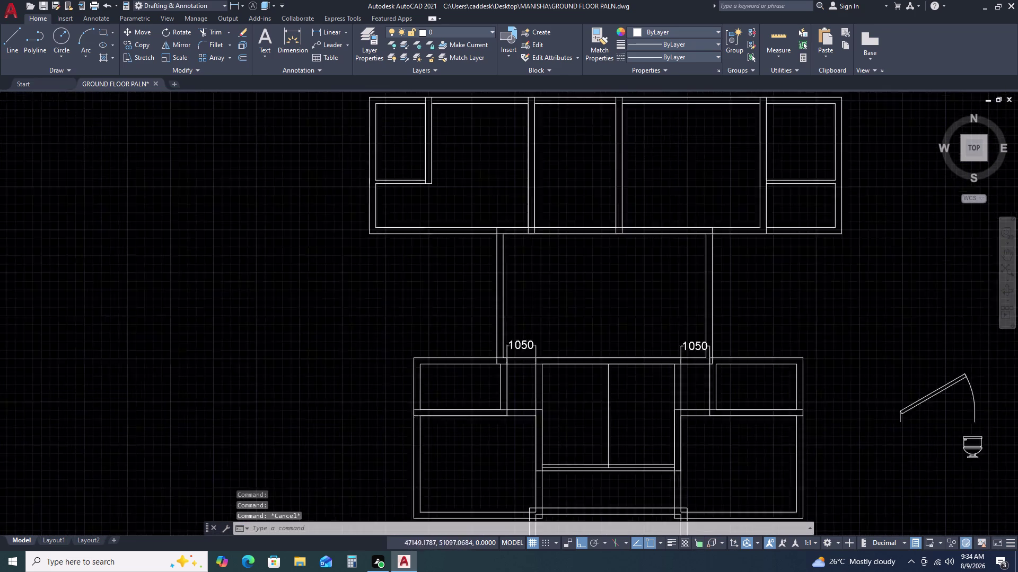
scroll(up, 3)
scroll(down, 3)
scroll(down, 3)
middle_drag(708, 299, 710, 297)
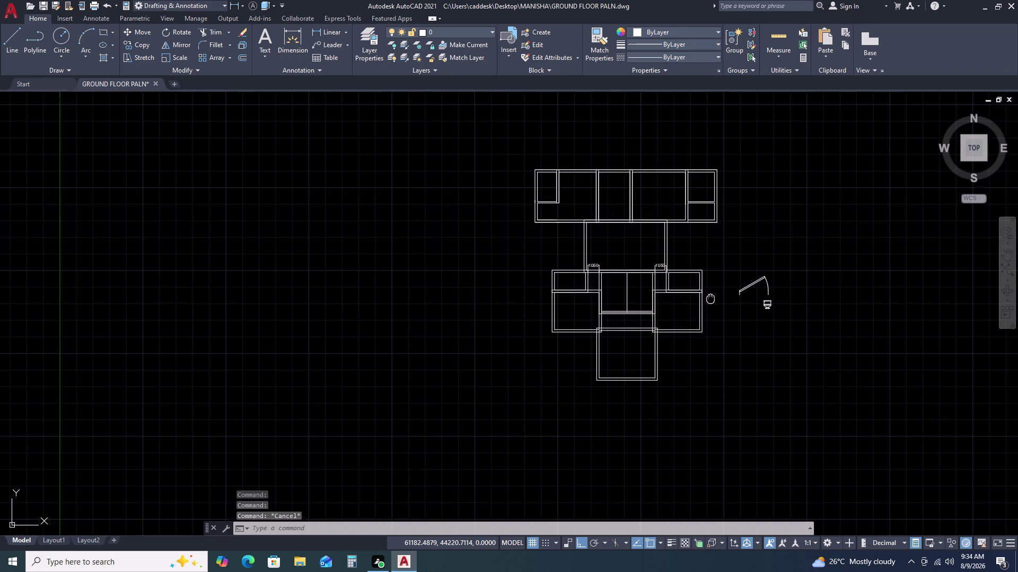
middle_drag(710, 297, 702, 251)
Place a vertical construction line (XLINE Ver) through the corridor midpoint.
key(x)
text(L V)
key(space)
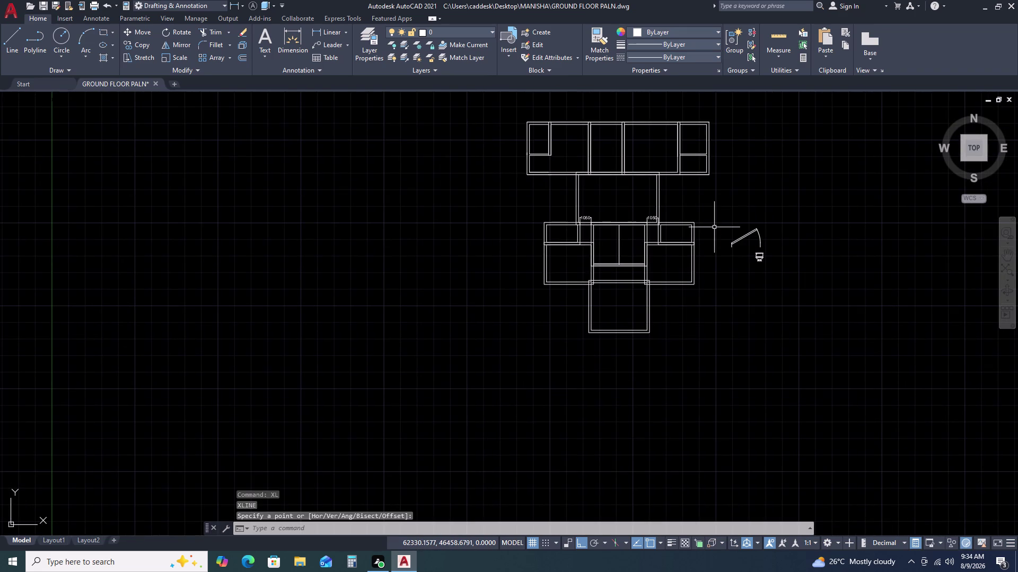
key(Escape)
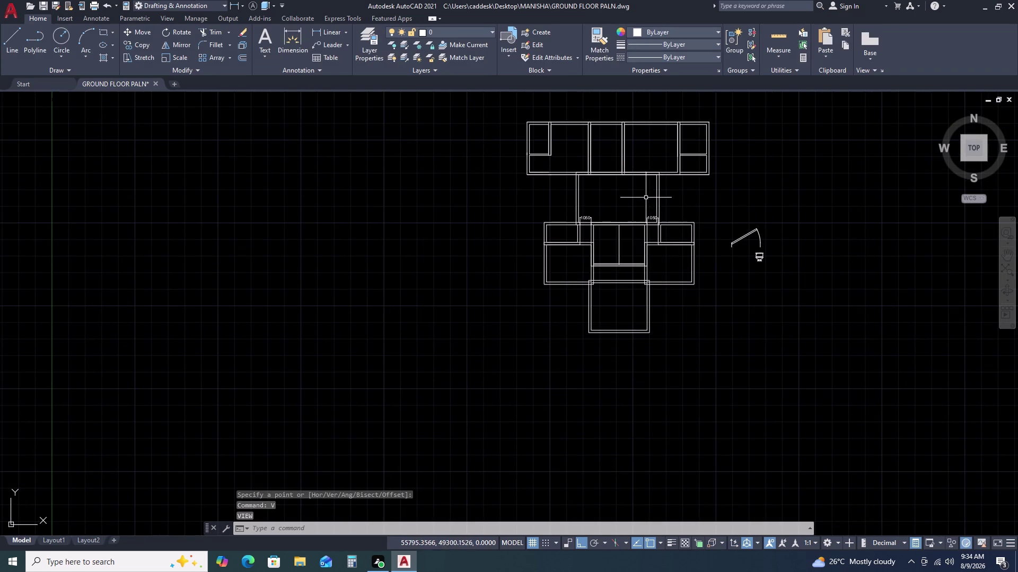
key(x)
text(L V)
key(space)
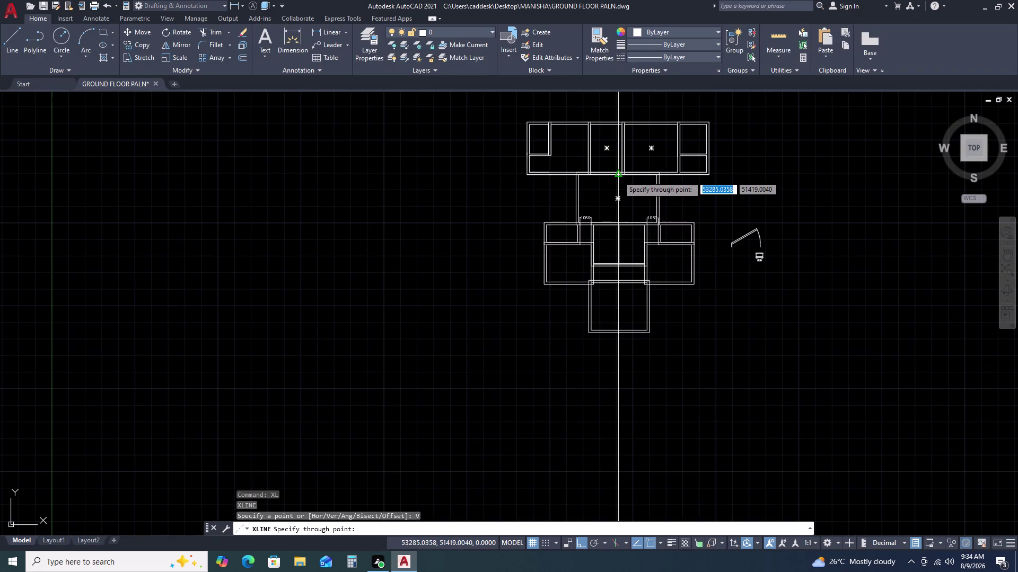
scroll(up, 3)
click(614, 176)
key(Escape)
Zoom and pan to centre the lower wing in view.
scroll(down, 3)
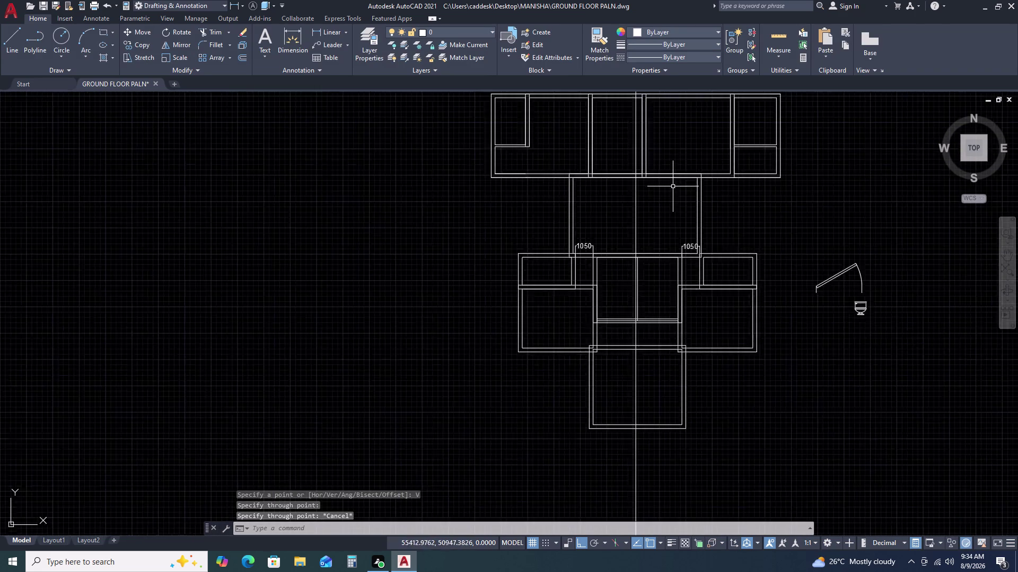
scroll(down, 3)
scroll(up, 3)
middle_drag(736, 264, 750, 170)
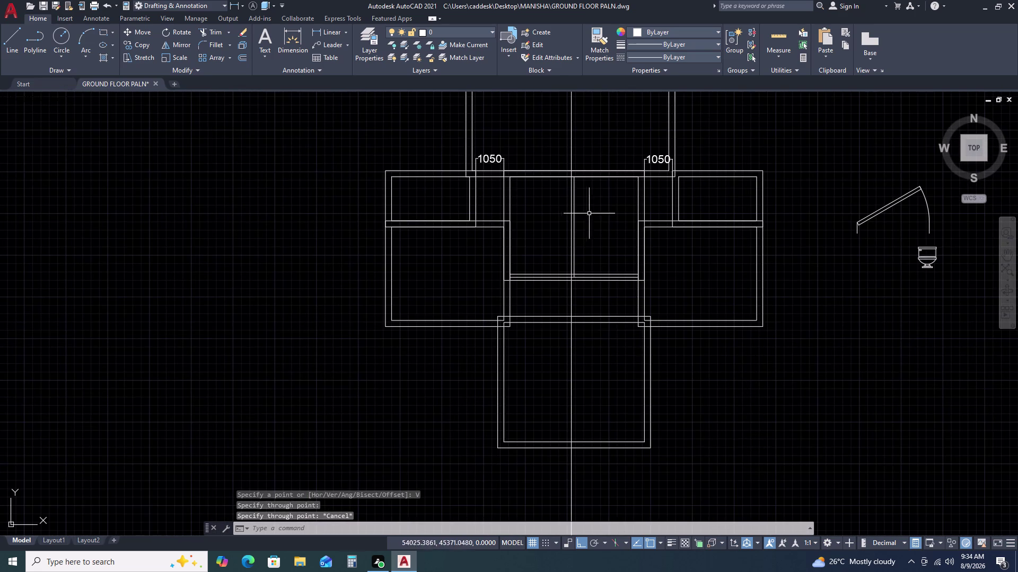
scroll(up, 3)
middle_drag(598, 220, 634, 185)
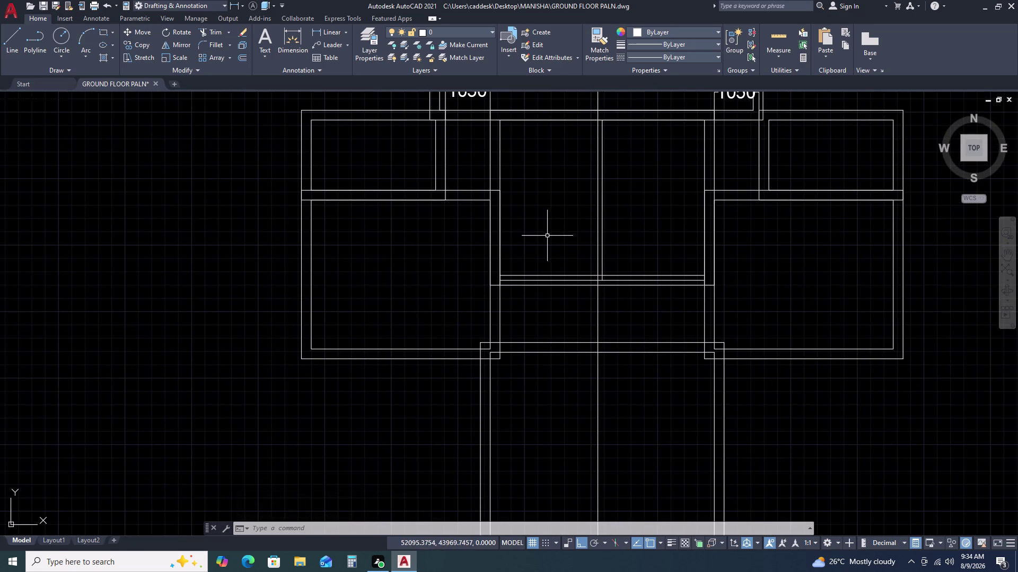
Window-select the fifteen lower wing wall objects across the left and right rooms.
click(544, 235)
click(373, 280)
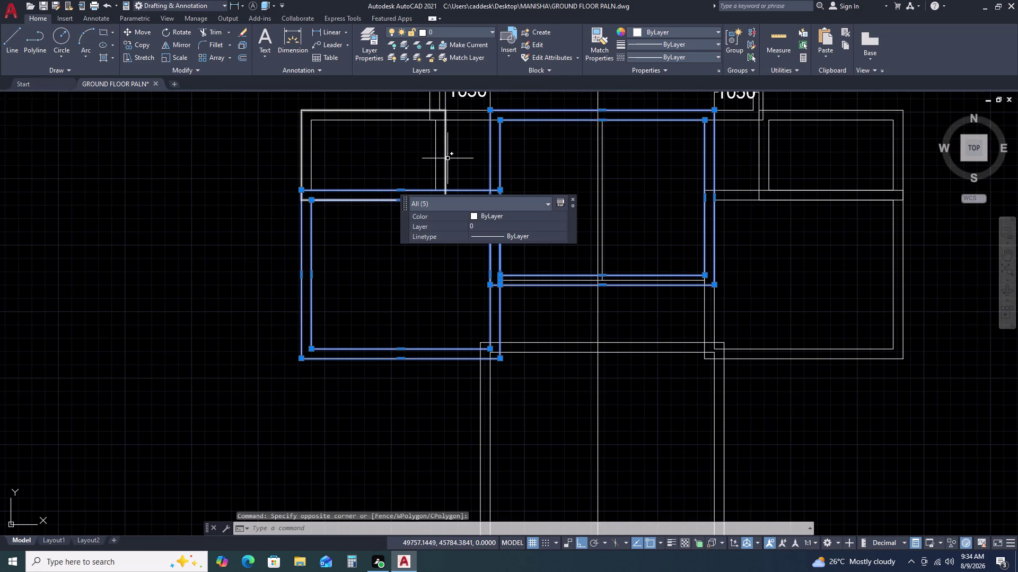
click(448, 159)
click(427, 163)
scroll(down, 3)
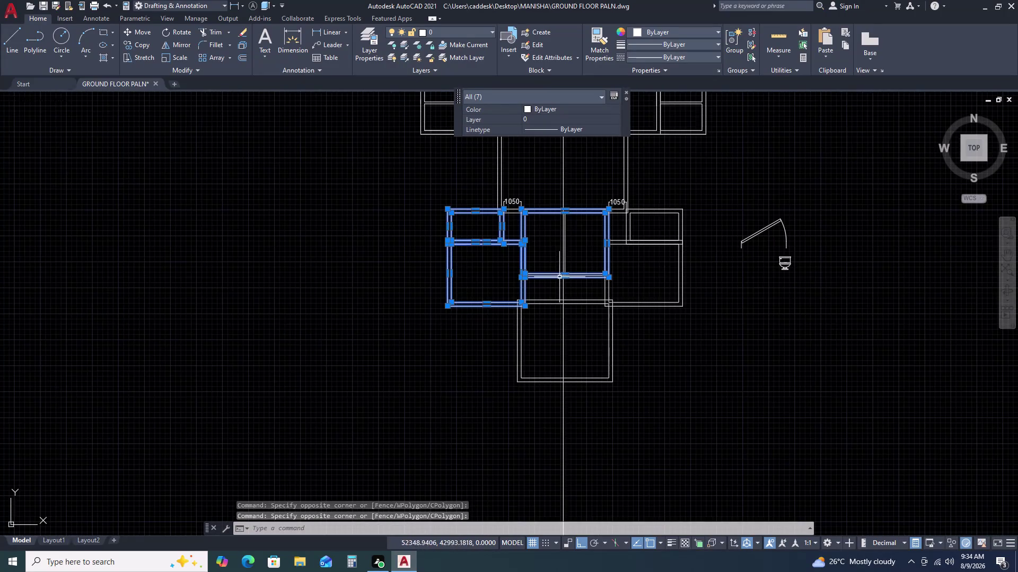
scroll(up, 3)
click(798, 173)
click(630, 388)
middle_drag(562, 407, 605, 275)
middle_drag(613, 249, 622, 218)
scroll(down, 3)
click(563, 225)
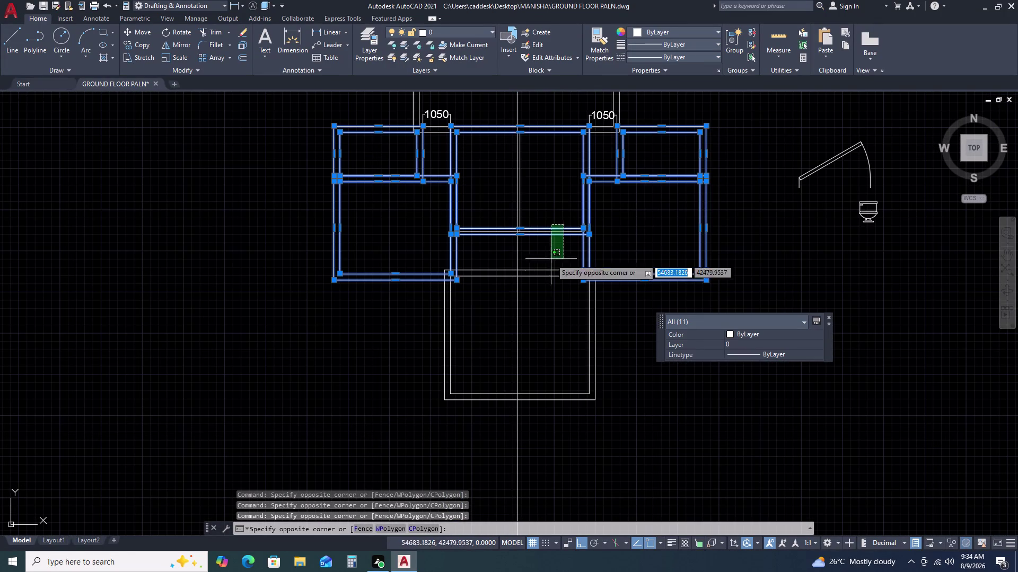
click(544, 316)
scroll(up, 3)
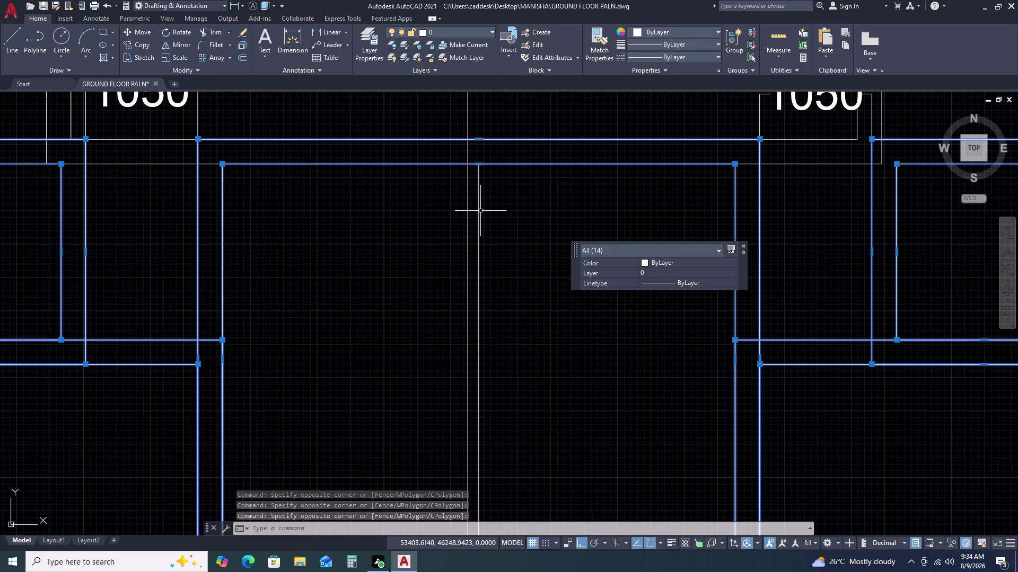
click(480, 211)
click(476, 199)
Move the selected walls slightly left onto the vertical construction line.
text(M)
key(space)
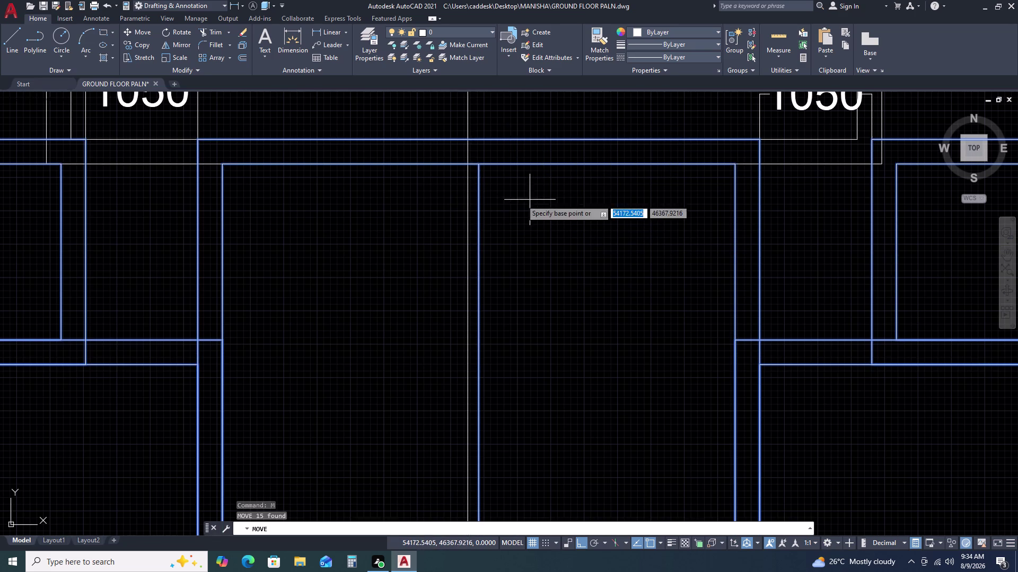
click(480, 164)
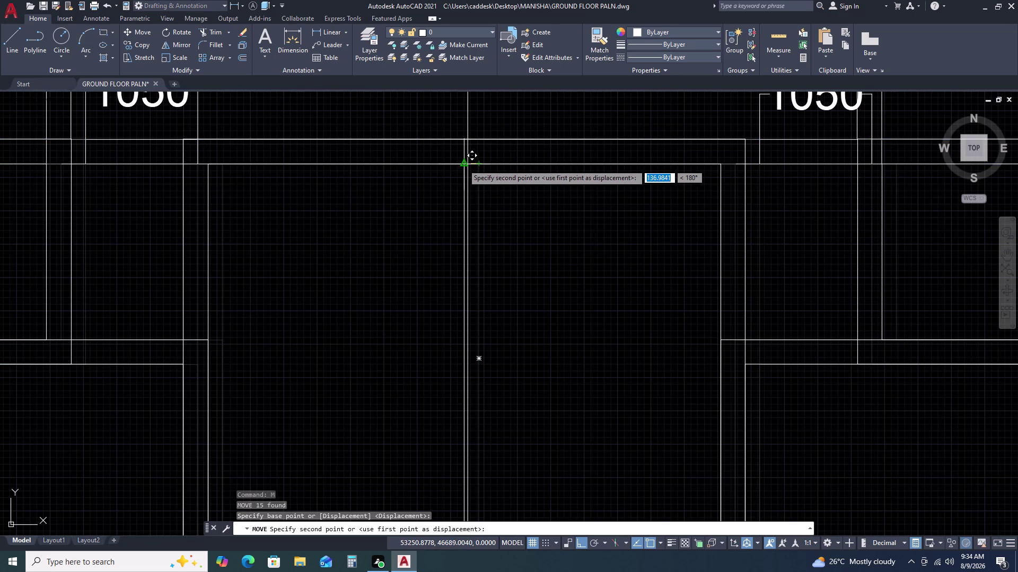
double_click(468, 161)
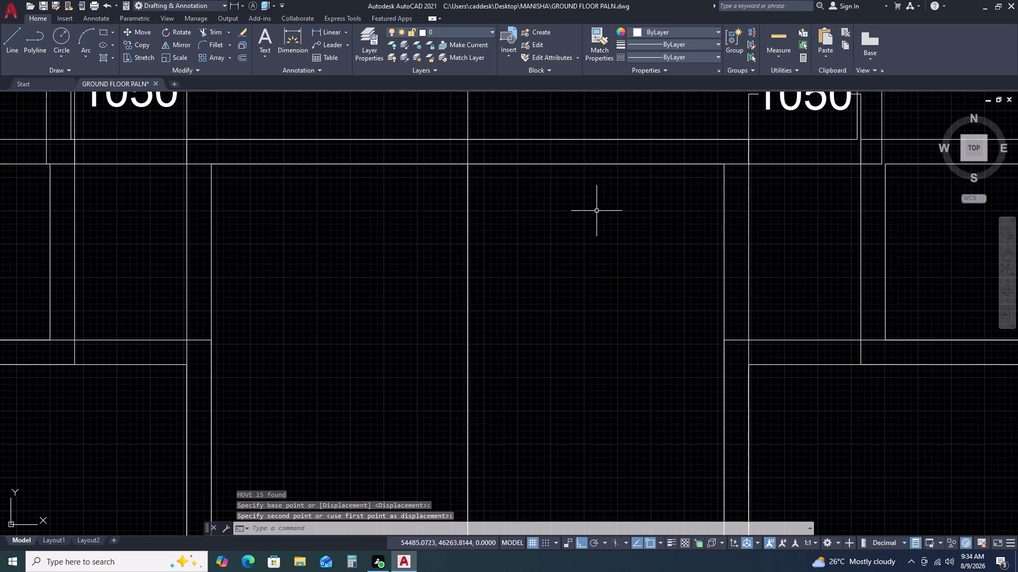
scroll(down, 3)
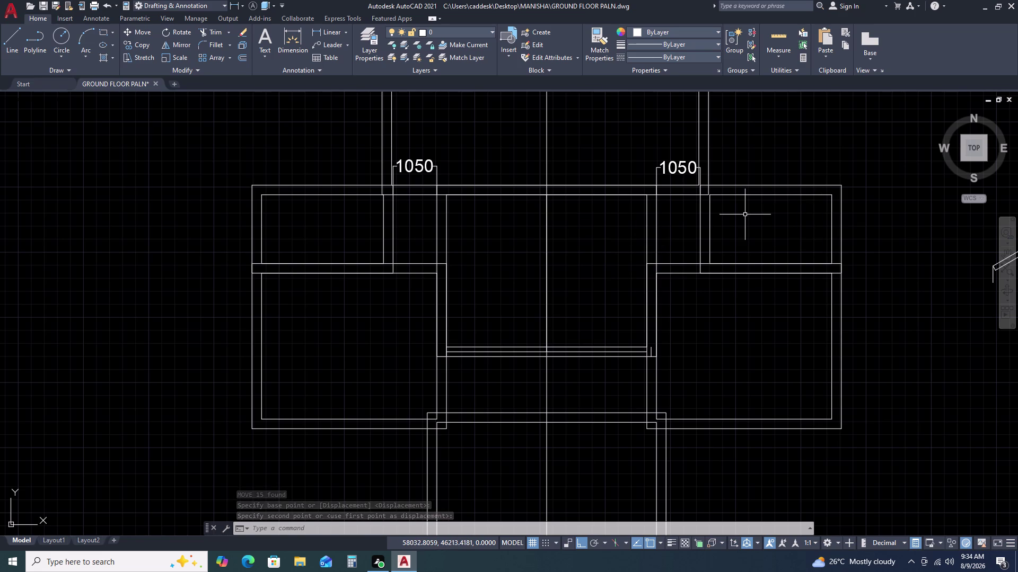
scroll(down, 3)
scroll(up, 3)
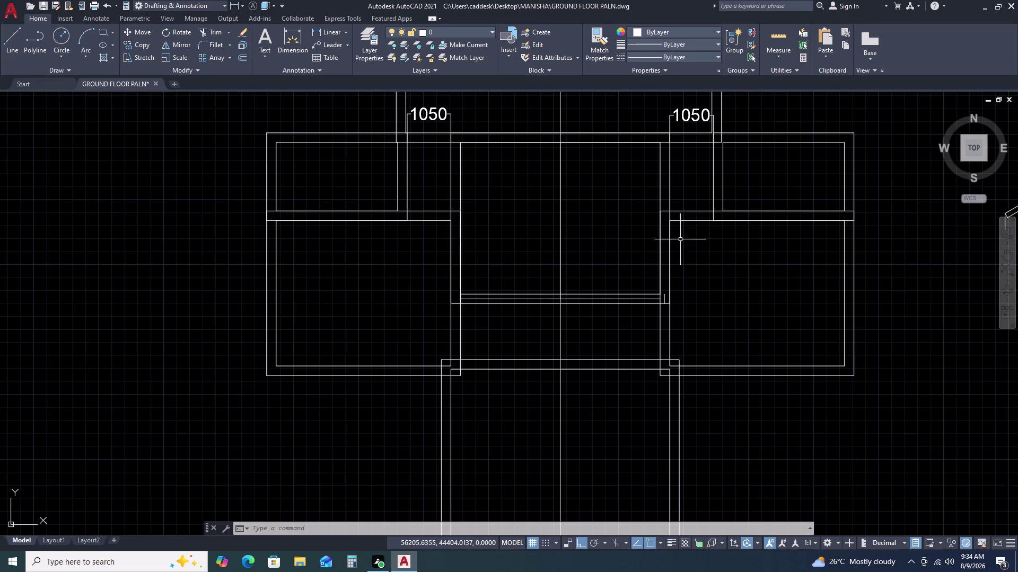
scroll(down, 3)
scroll(up, 3)
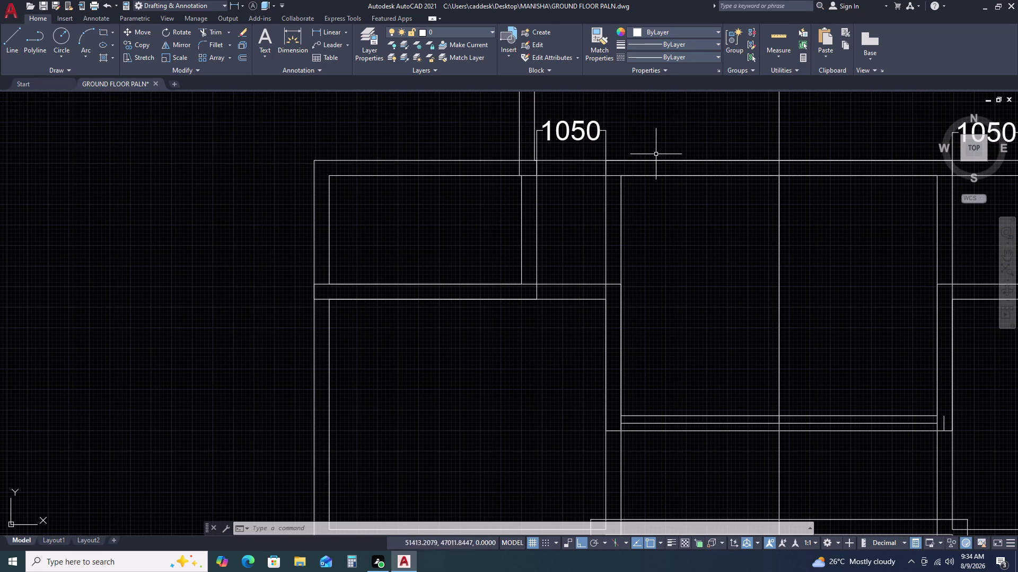
scroll(down, 3)
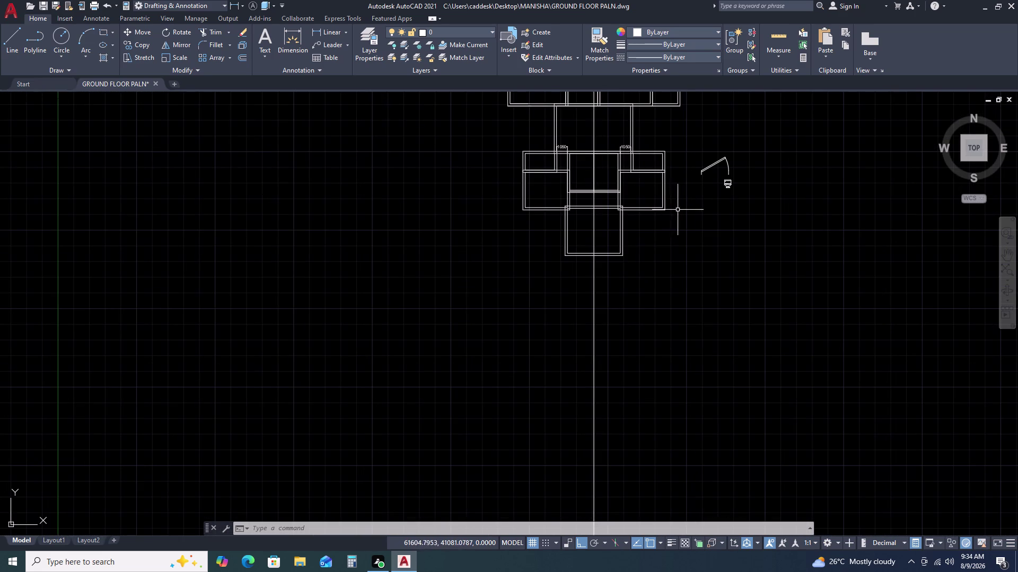
Undo the last three changes, including the move of the lower wing.
key(ctrl+z)
key(ctrl+z)
key(ctrl+z)
scroll(down, 3)
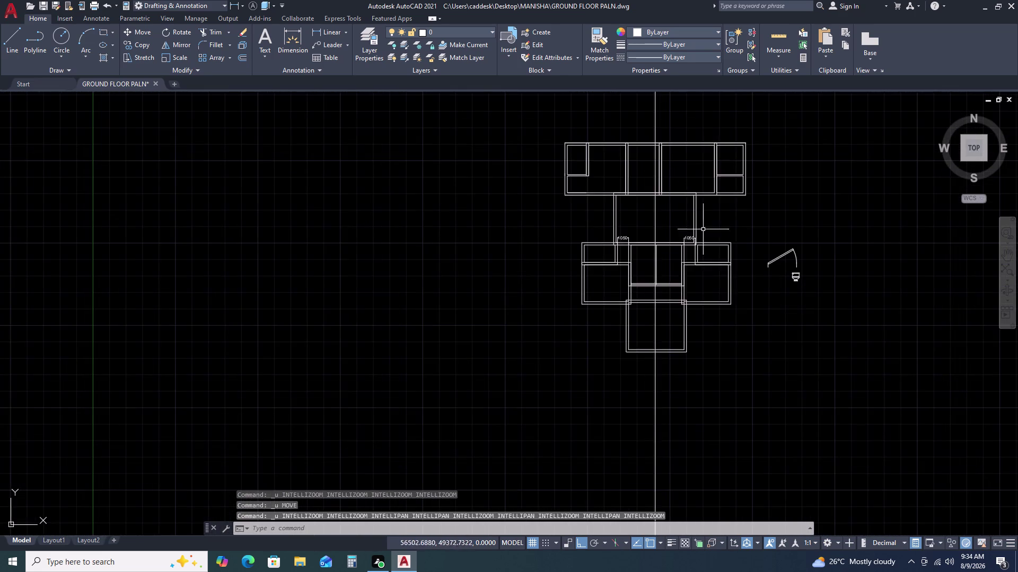
scroll(up, 3)
Move the right-hand rooms further to the right.
drag(818, 227, 818, 232)
click(768, 342)
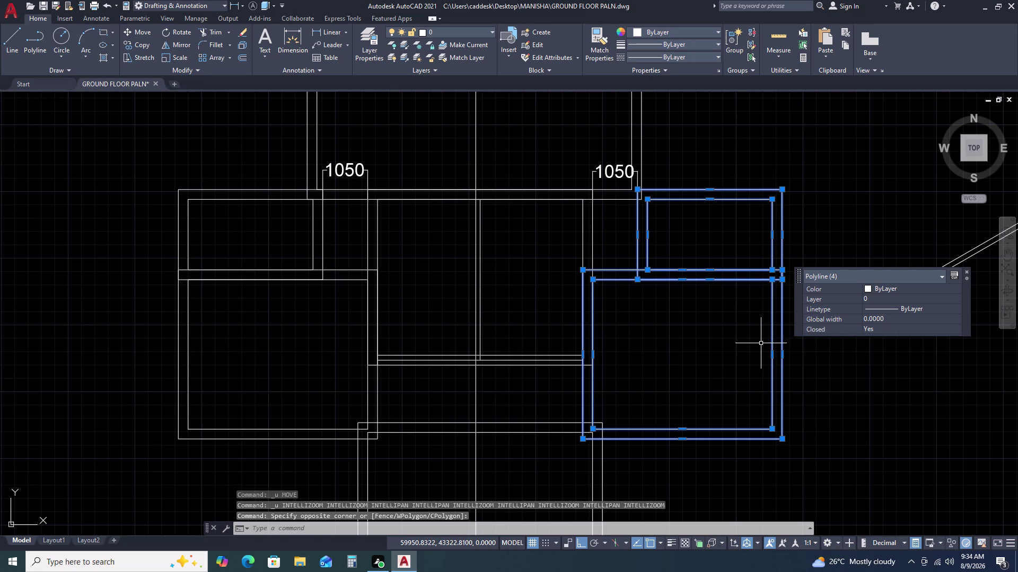
text(M)
key(space)
click(770, 340)
click(932, 338)
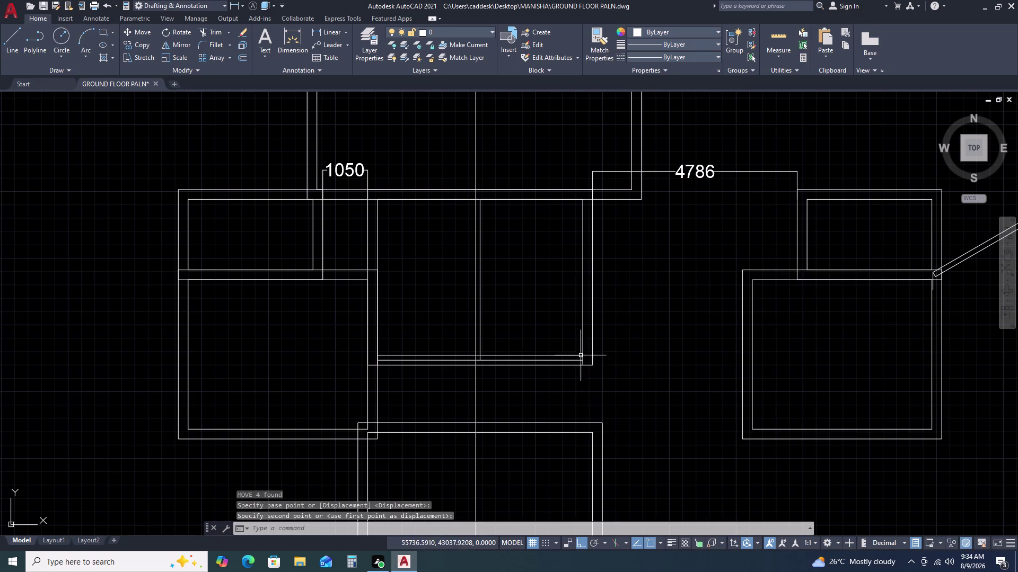
Erase the two stray objects from the plan.
scroll(down, 3)
drag(699, 204, 693, 215)
click(658, 273)
key(Delete)
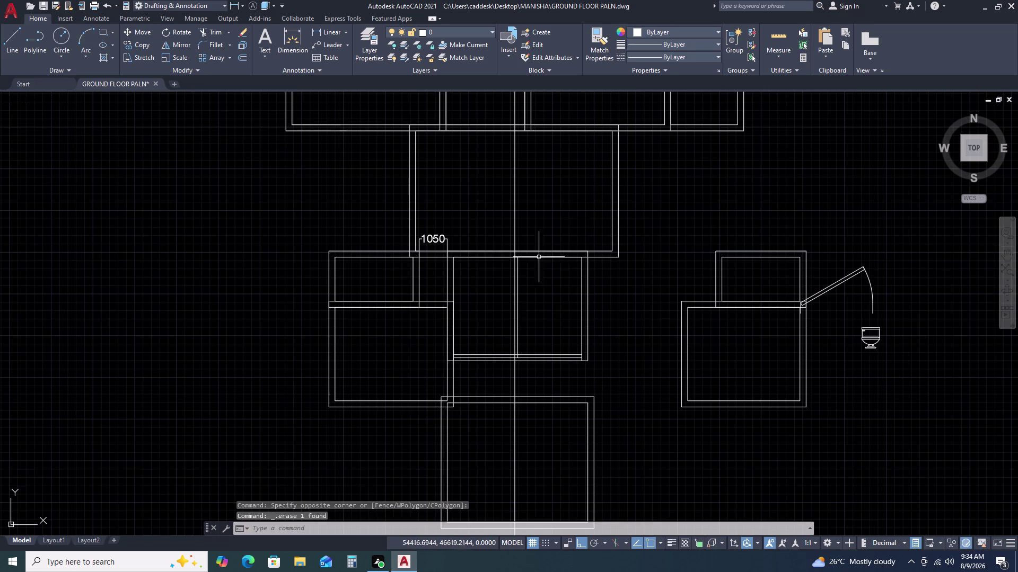
click(441, 240)
key(Delete)
Move the left room pair's rectangles further to the left.
scroll(down, 3)
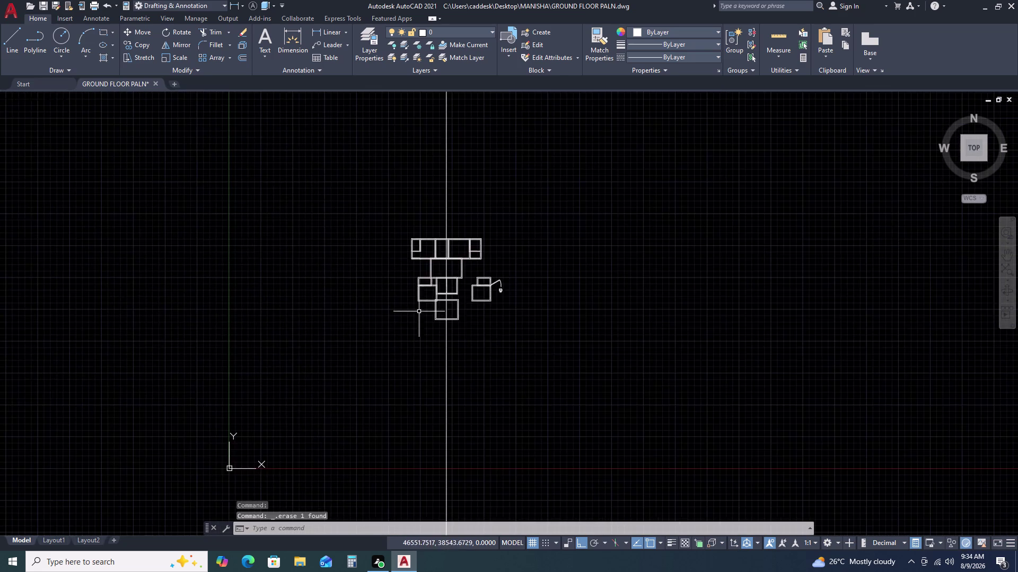
scroll(up, 3)
click(459, 278)
click(430, 172)
text(M)
key(space)
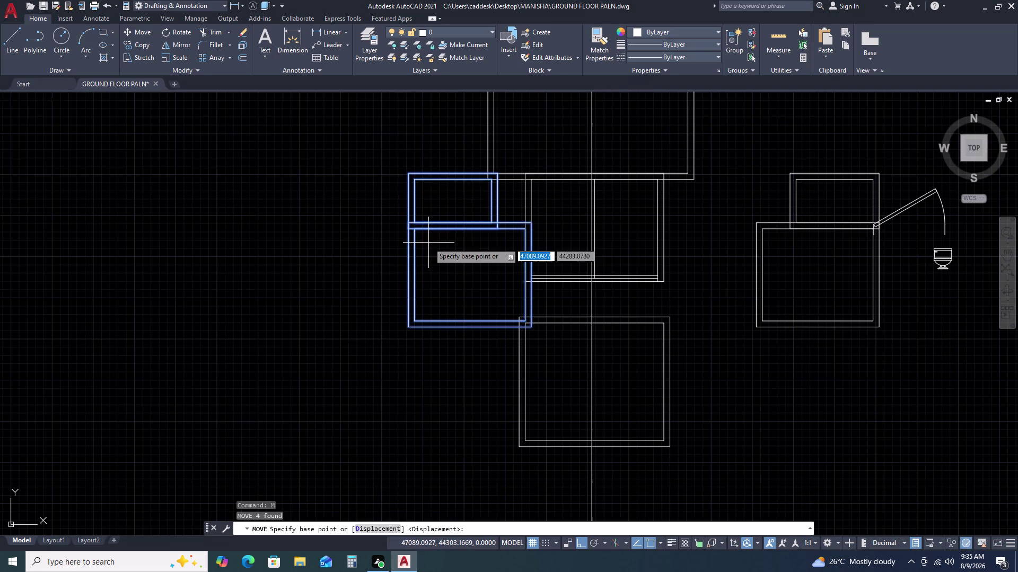
click(428, 243)
click(192, 255)
key(Escape)
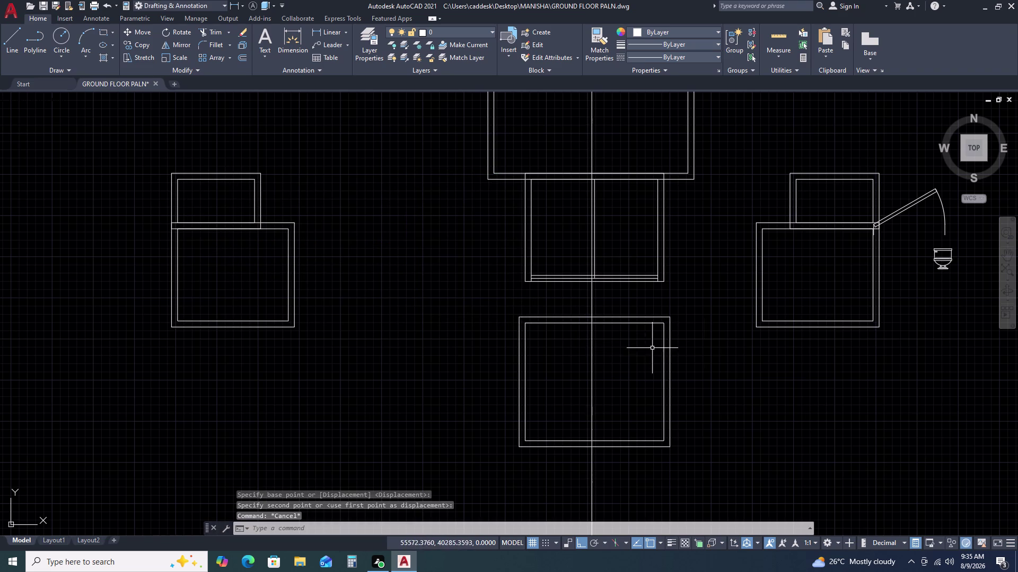
Shift the lower square room and its inner outline further left.
click(721, 338)
click(645, 413)
key(m)
key(space)
click(637, 391)
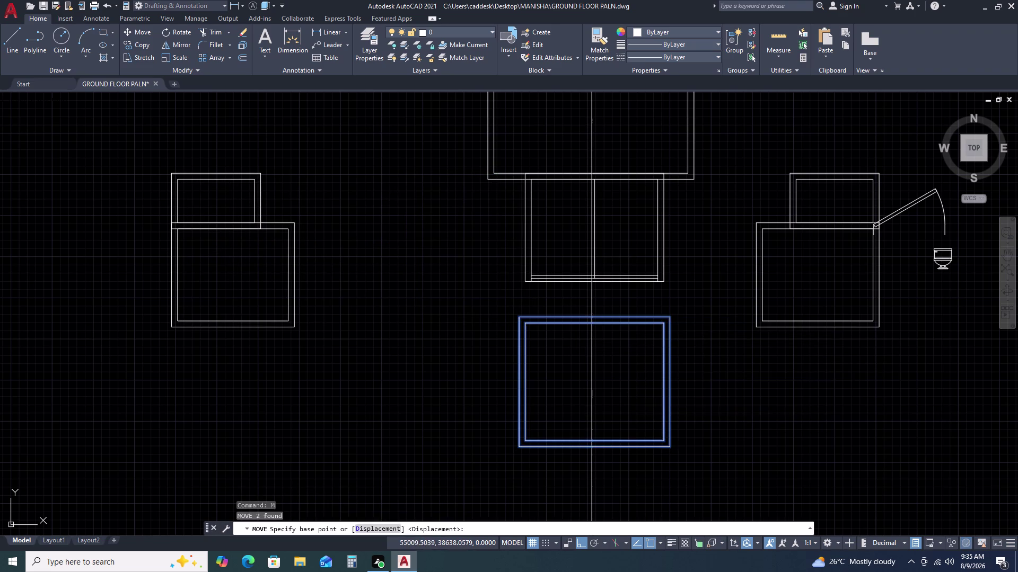
click(477, 426)
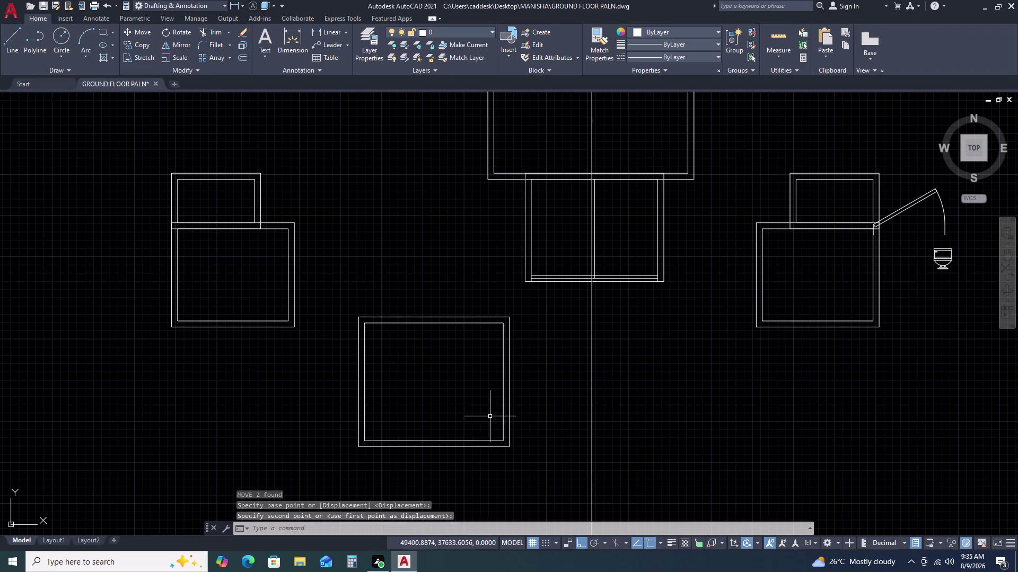
key(Escape)
click(544, 233)
click(504, 253)
Begin moving the central room outlines, then cancel both attempts.
key(m)
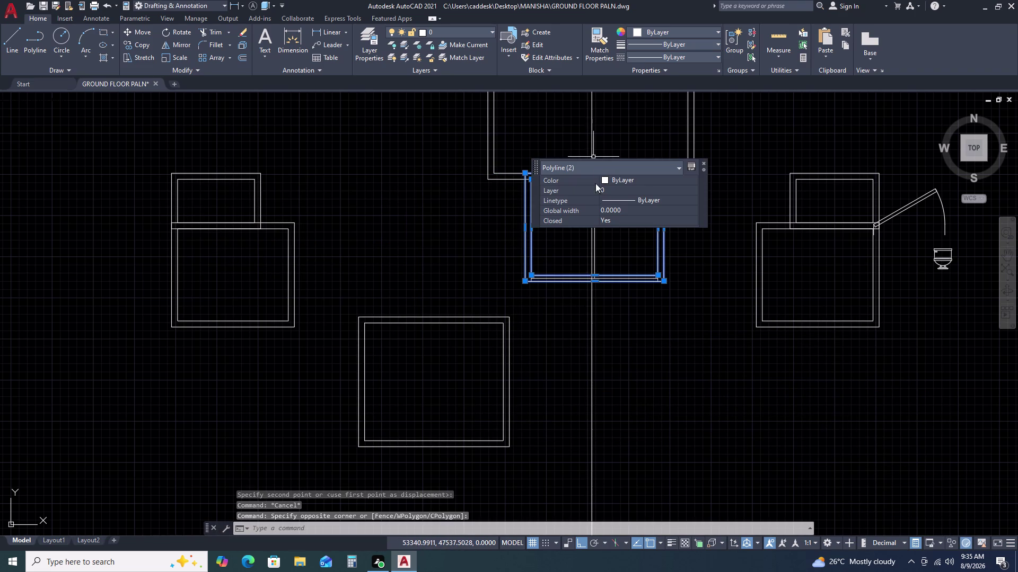
key(space)
scroll(up, 3)
scroll(up, 3)
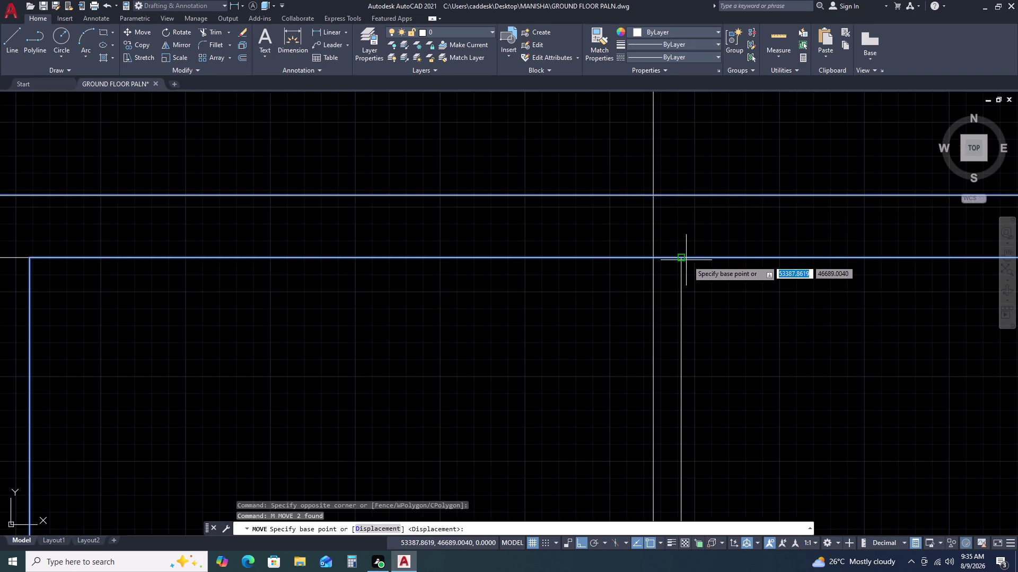
key(Escape)
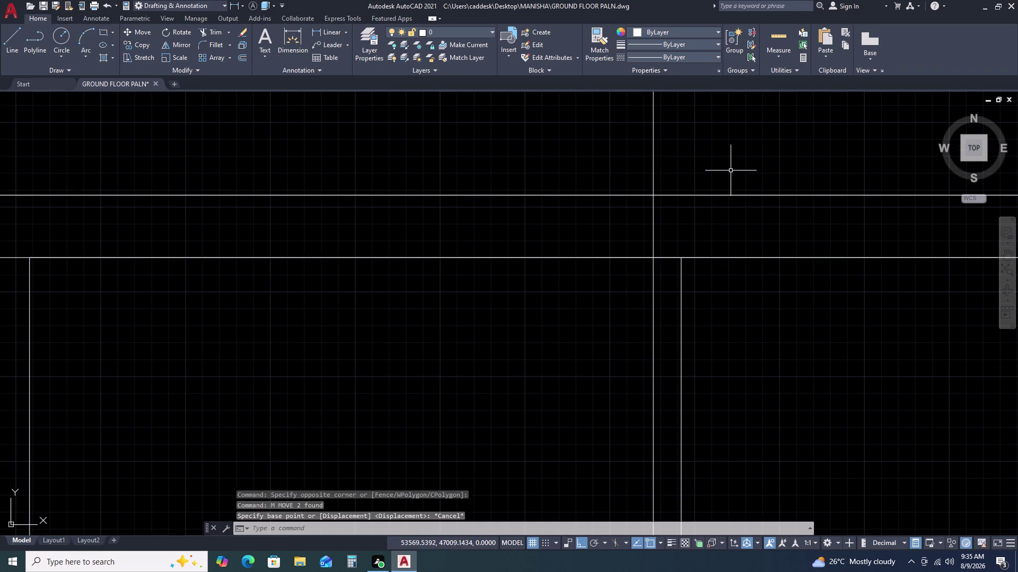
scroll(down, 3)
drag(807, 268, 794, 274)
click(757, 259)
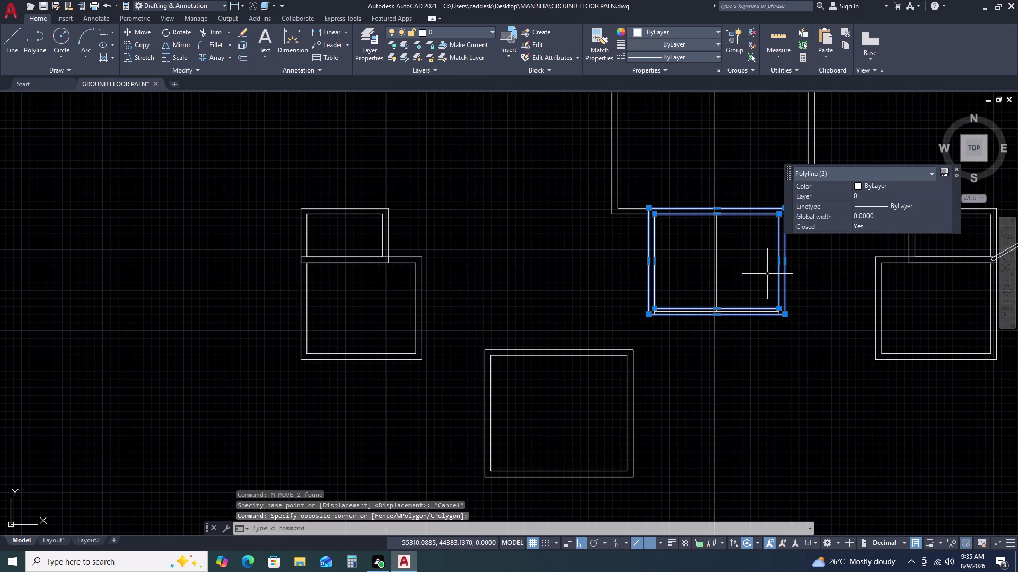
text(M)
key(space)
key(Escape)
Select the central room outlines together with its wall lines, six objects in all.
click(825, 265)
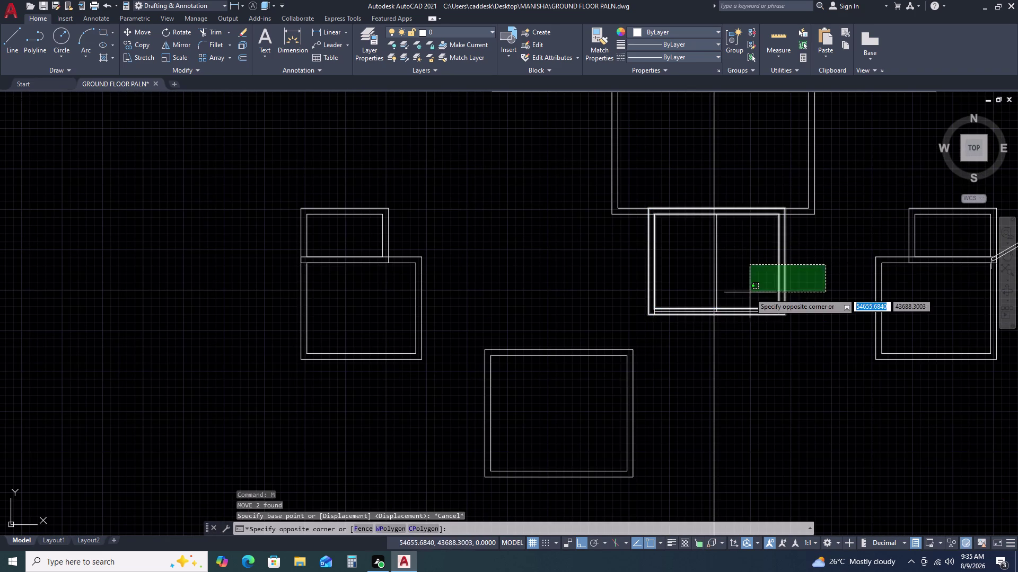
click(754, 300)
scroll(up, 3)
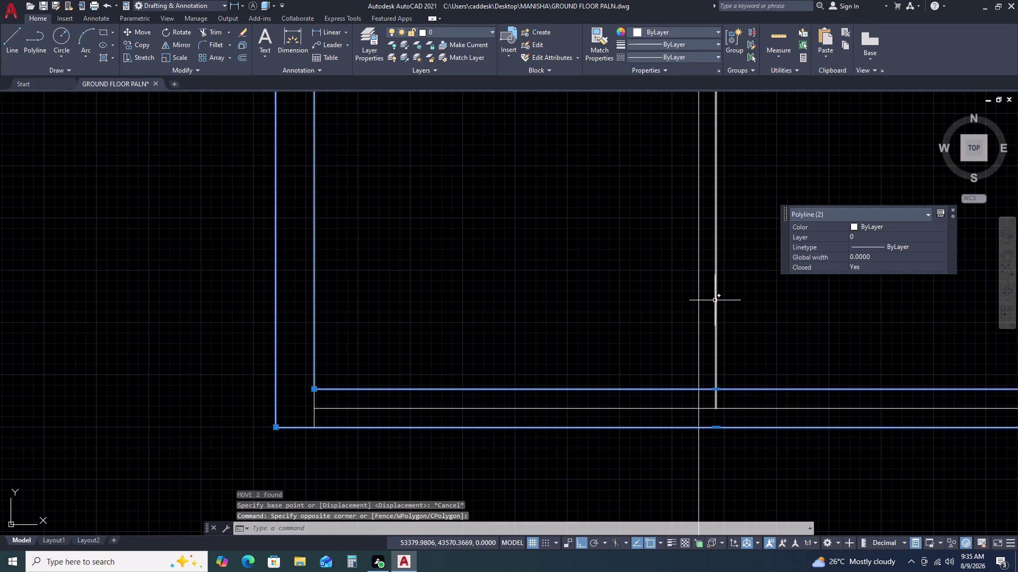
click(715, 299)
click(738, 408)
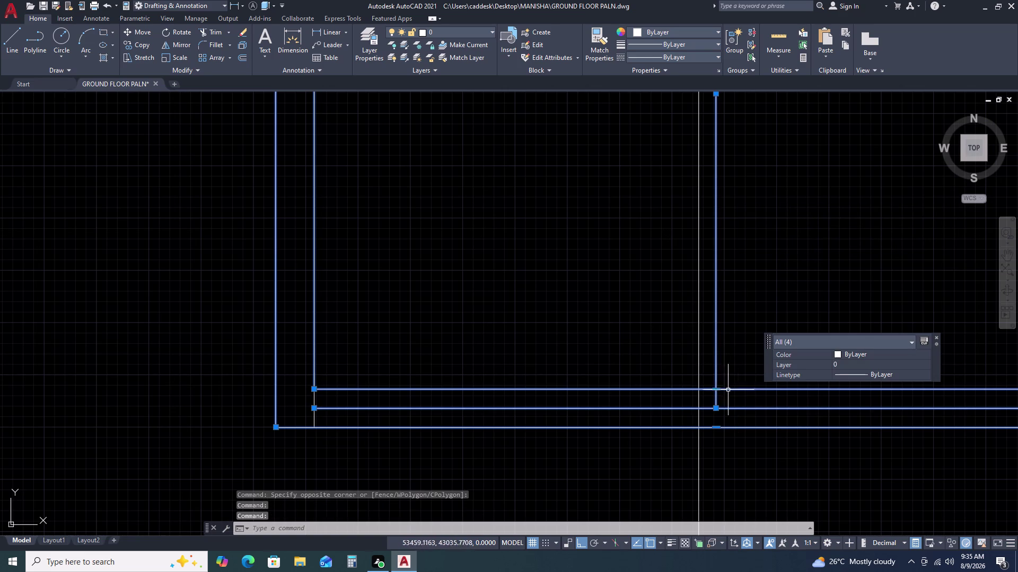
scroll(down, 3)
click(563, 345)
click(586, 398)
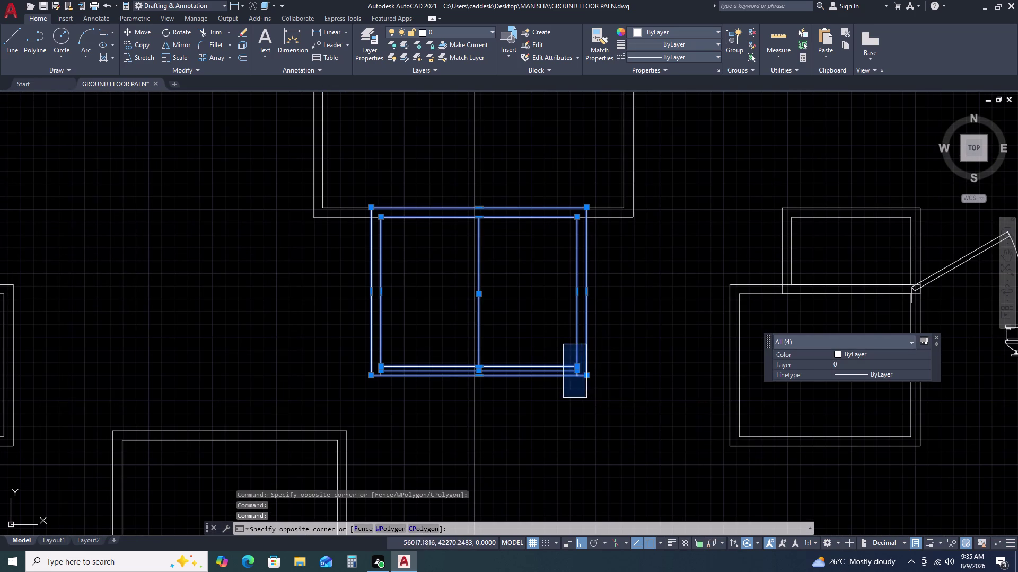
scroll(up, 3)
drag(524, 283, 533, 307)
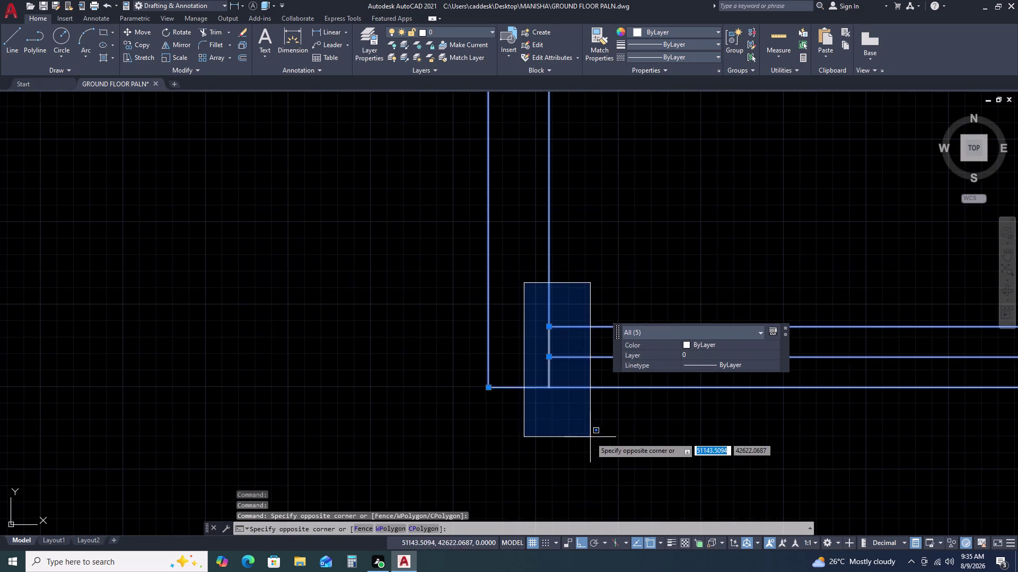
click(591, 438)
Move the central room group from its corner to the new spot beneath the upper rooms.
key(m)
key(space)
scroll(down, 3)
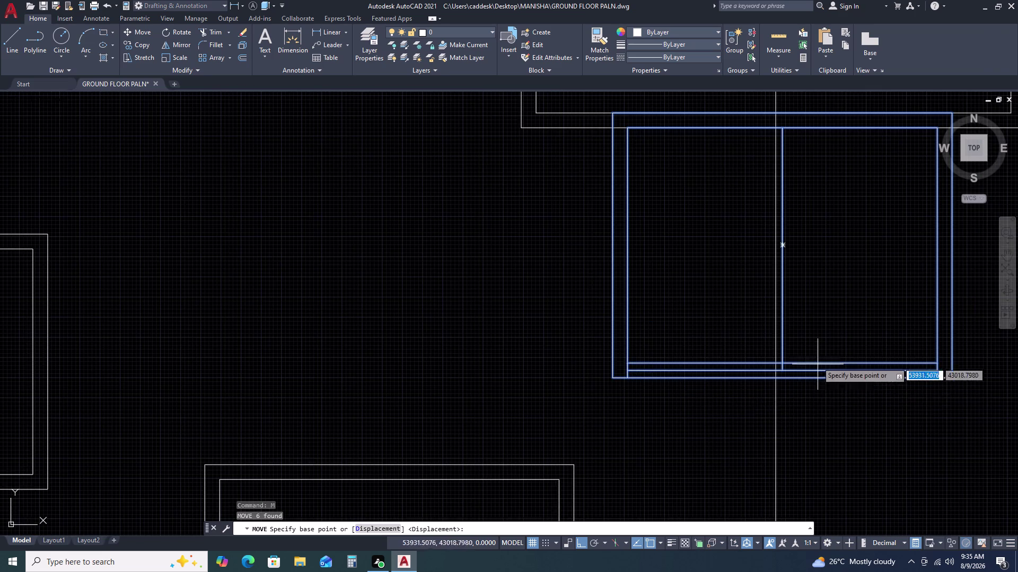
scroll(up, 3)
click(598, 414)
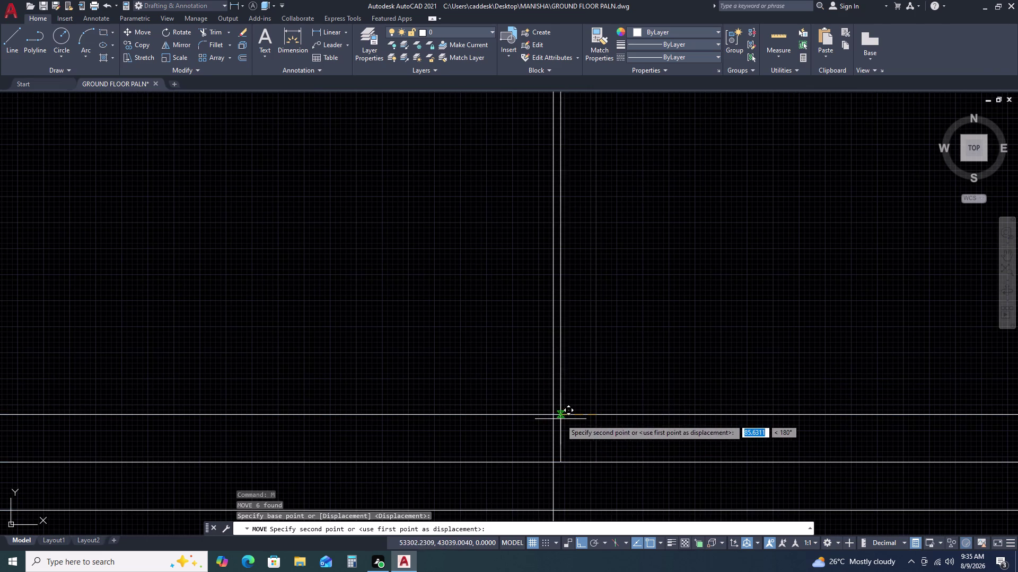
click(553, 416)
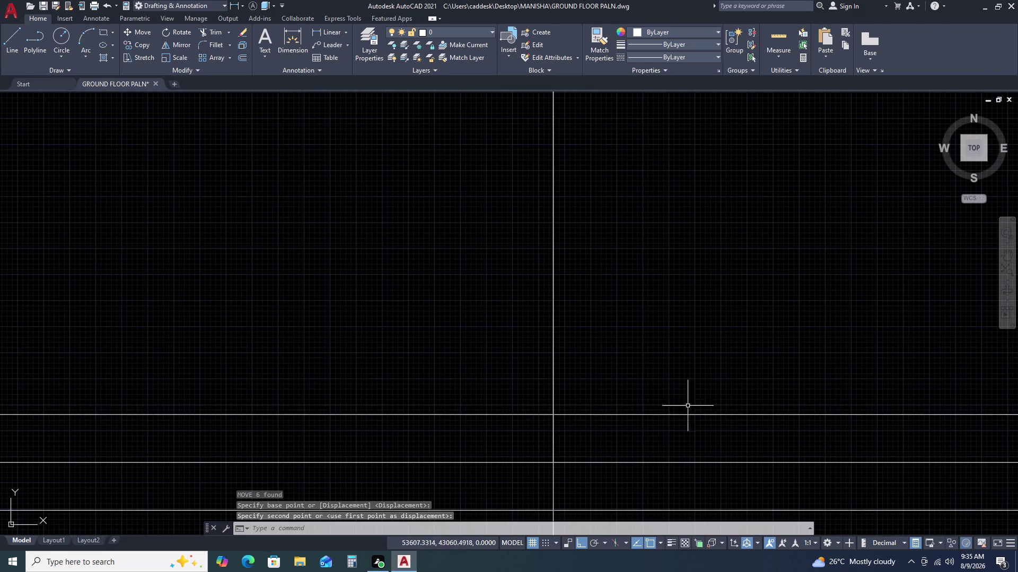
scroll(down, 3)
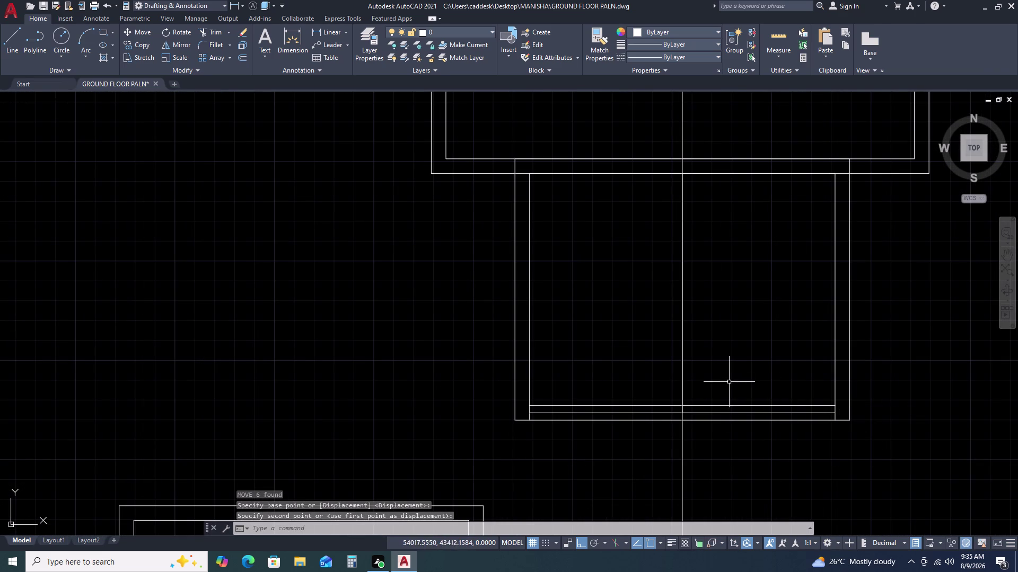
scroll(up, 3)
scroll(up, 3)
scroll(down, 3)
scroll(up, 3)
scroll(down, 3)
scroll(up, 3)
scroll(down, 3)
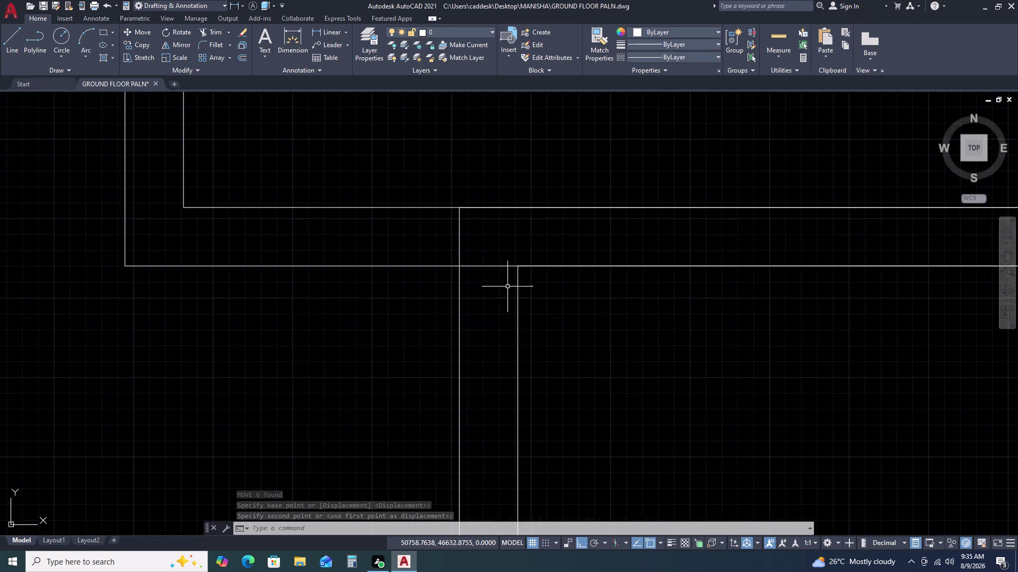
scroll(down, 3)
middle_drag(753, 211, 641, 148)
scroll(down, 3)
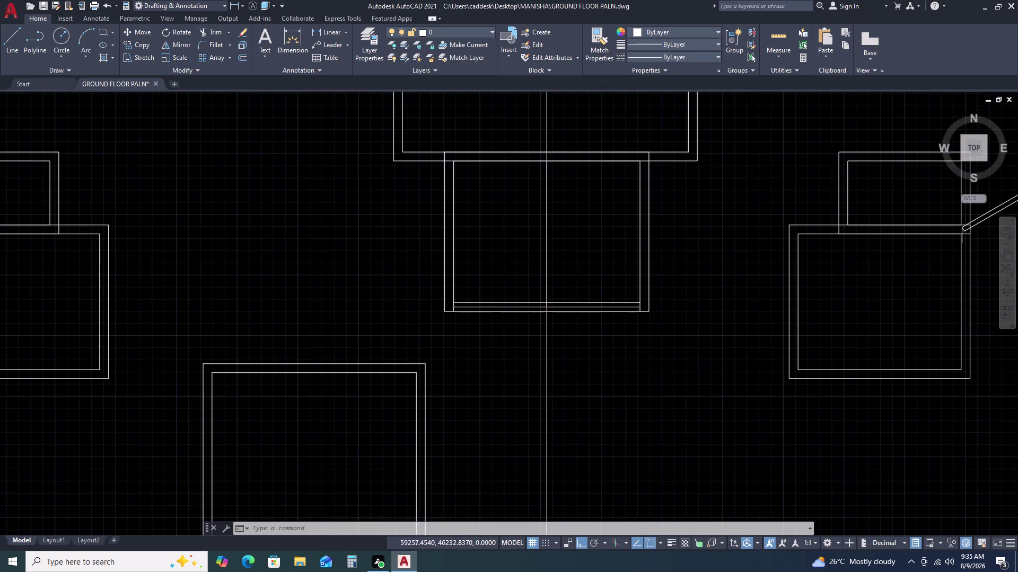
scroll(down, 3)
scroll(up, 3)
middle_drag(865, 194, 668, 136)
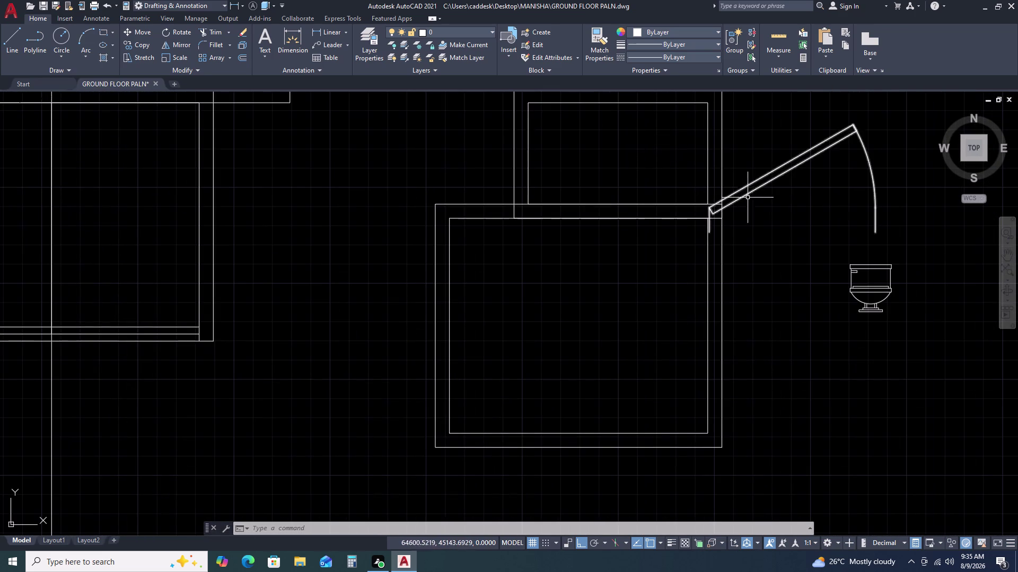
Move the door leaf aside, away from the right-hand room.
drag(784, 197, 777, 170)
click(768, 134)
text(M)
key(space)
click(796, 170)
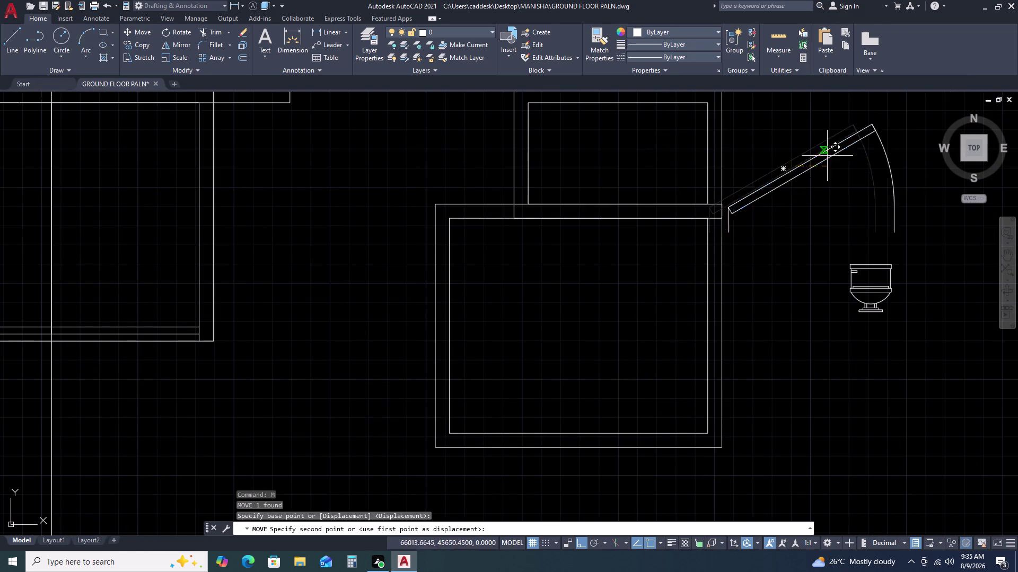
click(862, 151)
key(Escape)
Start moving the right-hand room pair, then abandon it after viewing the whole plan.
drag(733, 296, 725, 278)
click(666, 182)
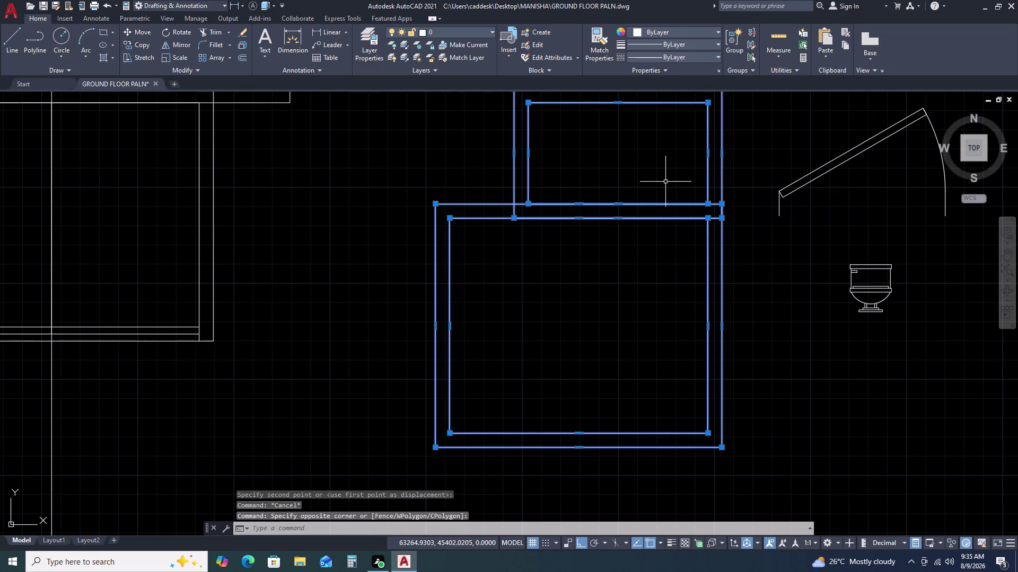
text(M)
key(space)
scroll(down, 3)
middle_drag(603, 278, 607, 224)
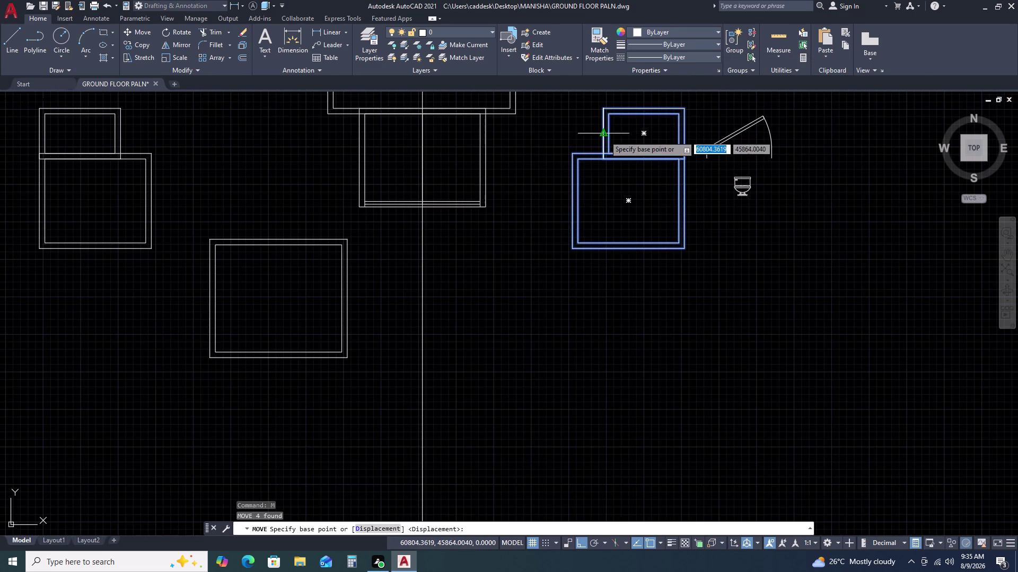
key(Escape)
Draw a horizontal construction line (XL H) through the room's top corner.
text(XL H)
key(space)
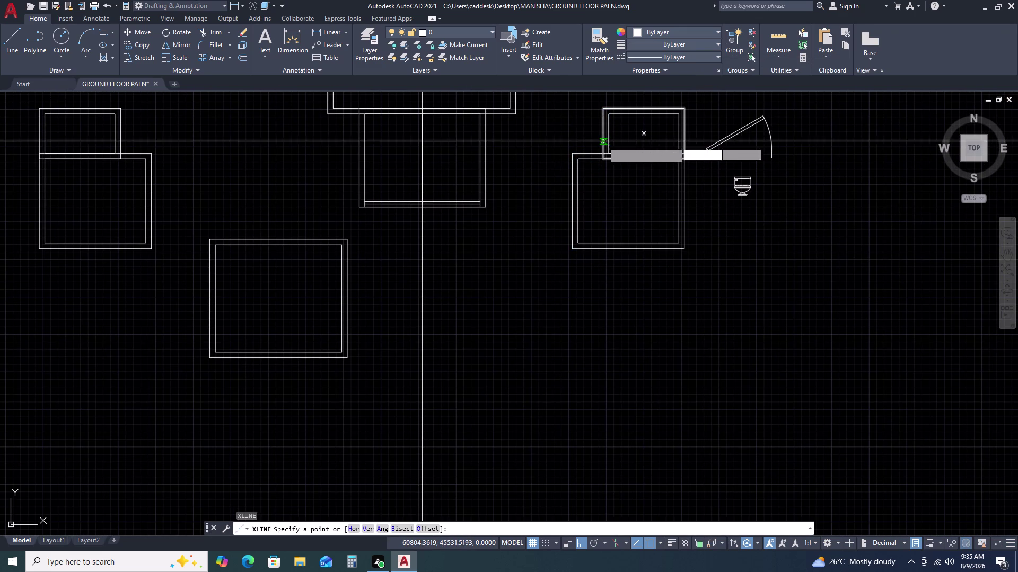
click(516, 112)
key(Escape)
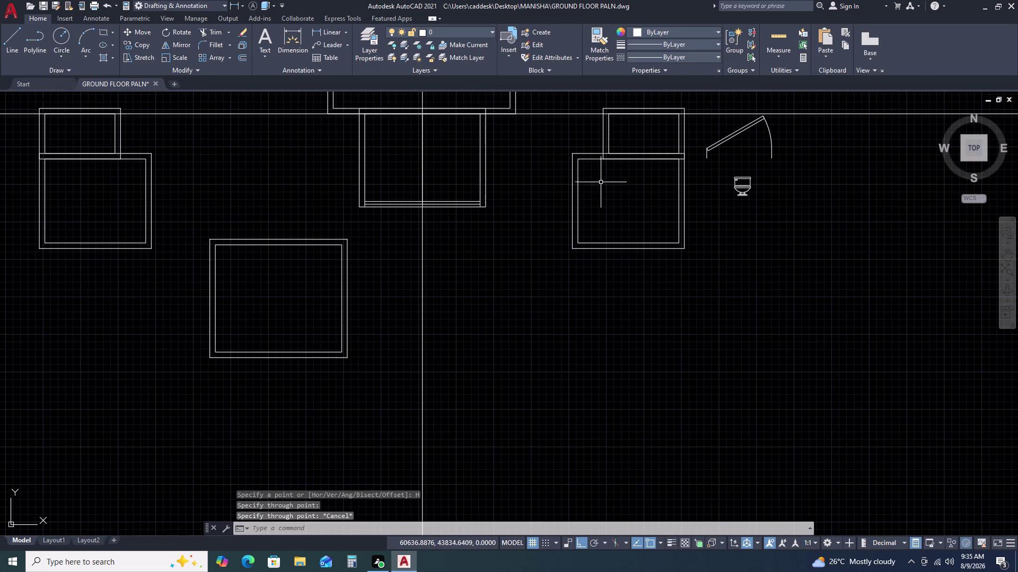
Move the right-hand room pair from its top-left corner left against the central room.
click(631, 149)
click(578, 207)
key(m)
key(space)
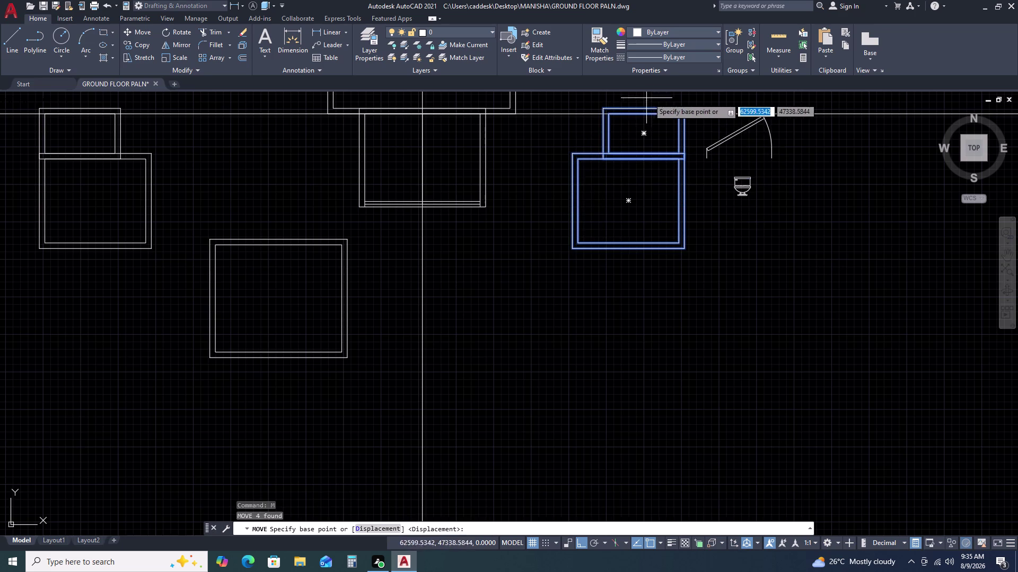
scroll(up, 3)
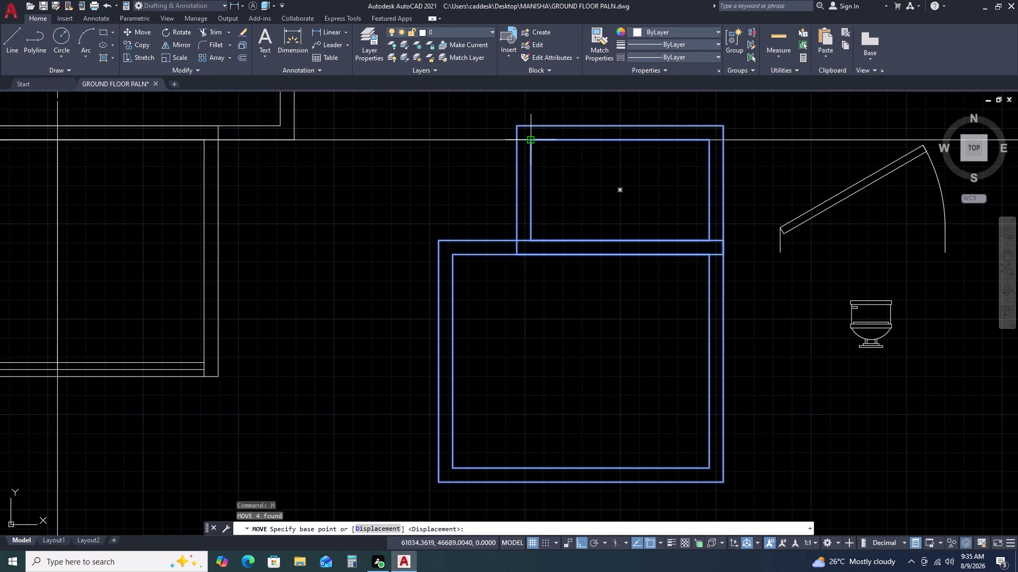
double_click(532, 142)
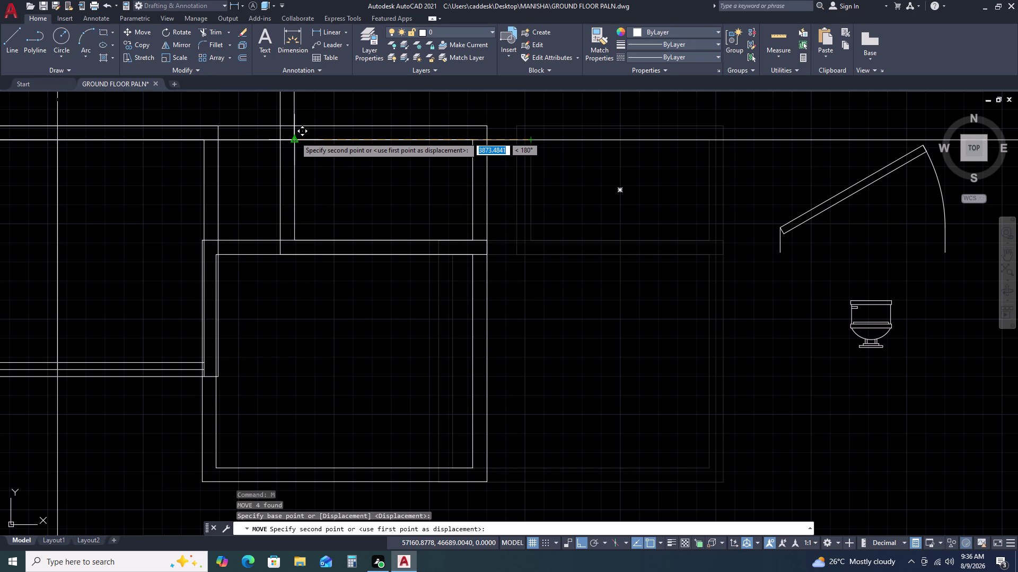
click(300, 140)
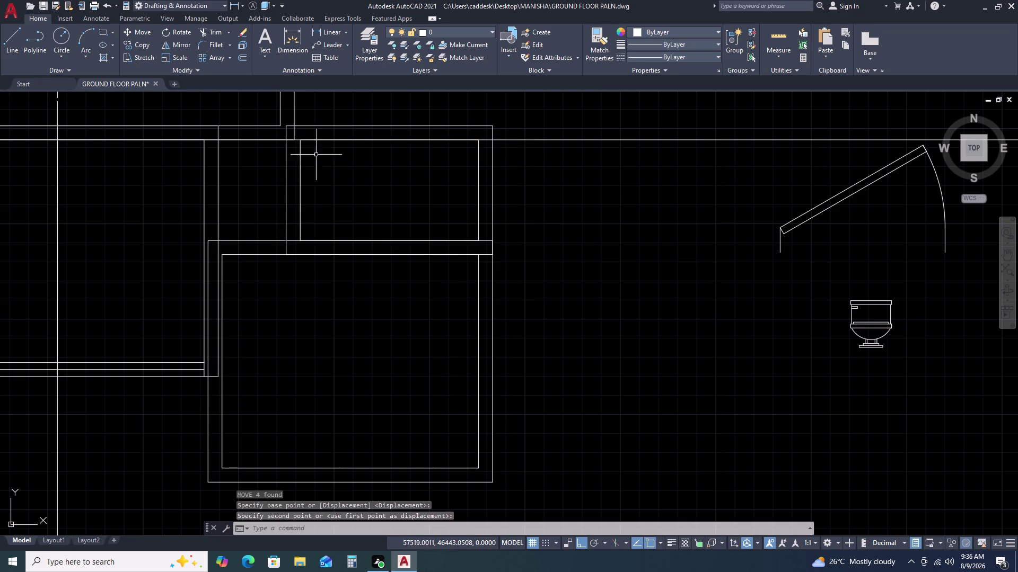
middle_drag(473, 258, 582, 75)
scroll(down, 3)
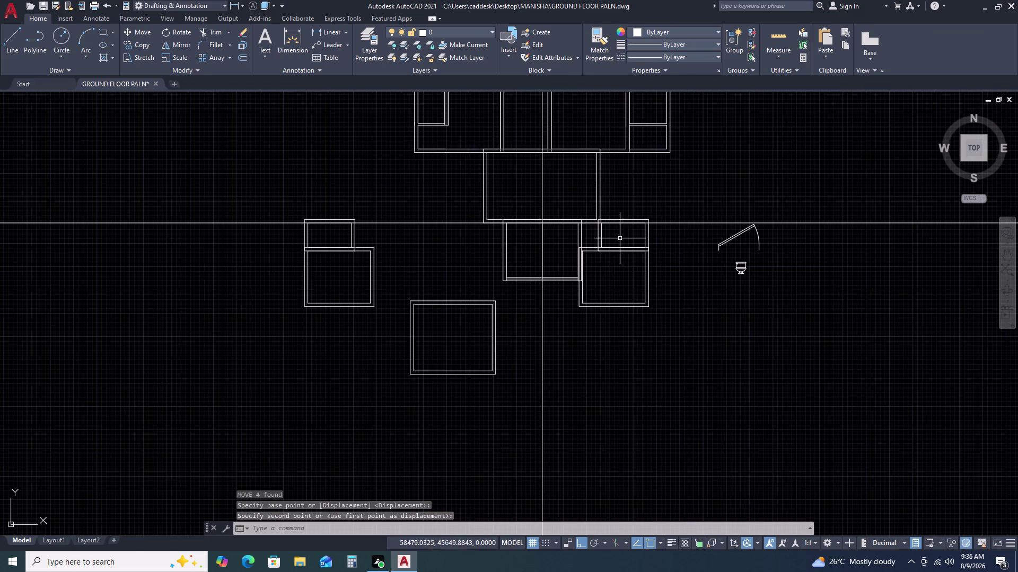
scroll(up, 3)
scroll(down, 3)
scroll(up, 3)
drag(650, 251, 648, 273)
Snap the right room pair's corner to the central room wall, meeting the construction line.
click(632, 341)
key(m)
key(space)
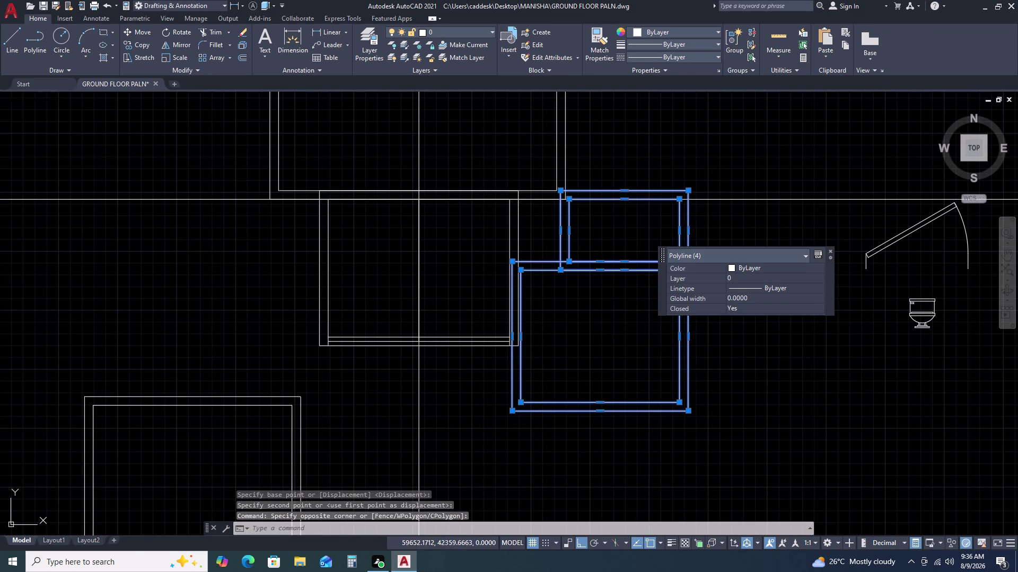
scroll(up, 3)
scroll(up, 3)
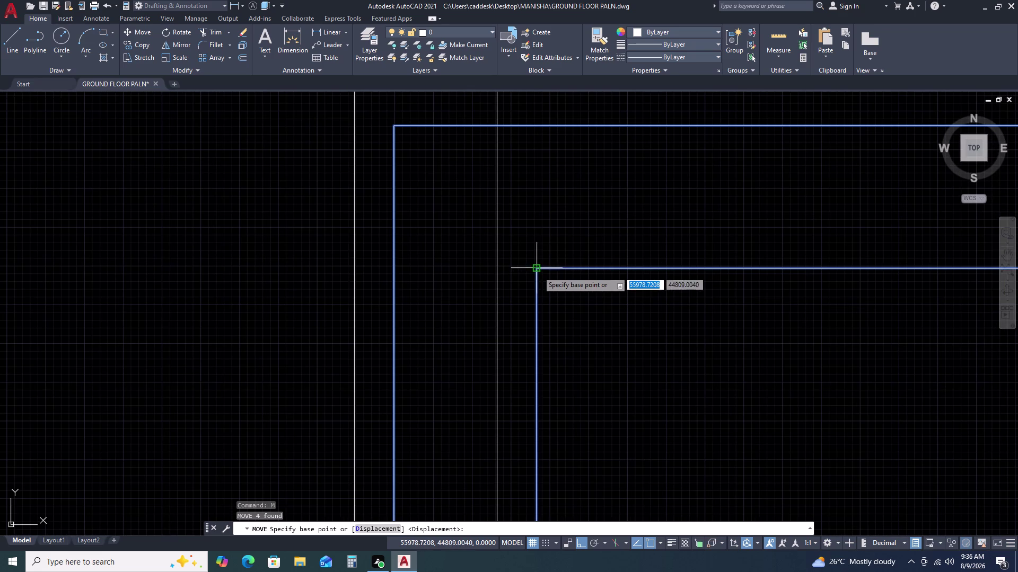
click(538, 271)
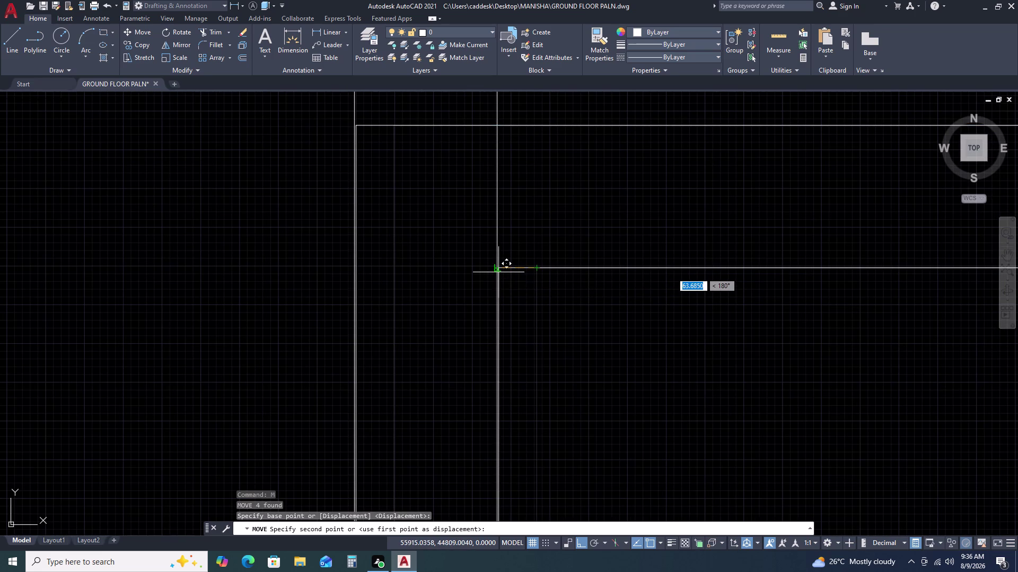
double_click(496, 271)
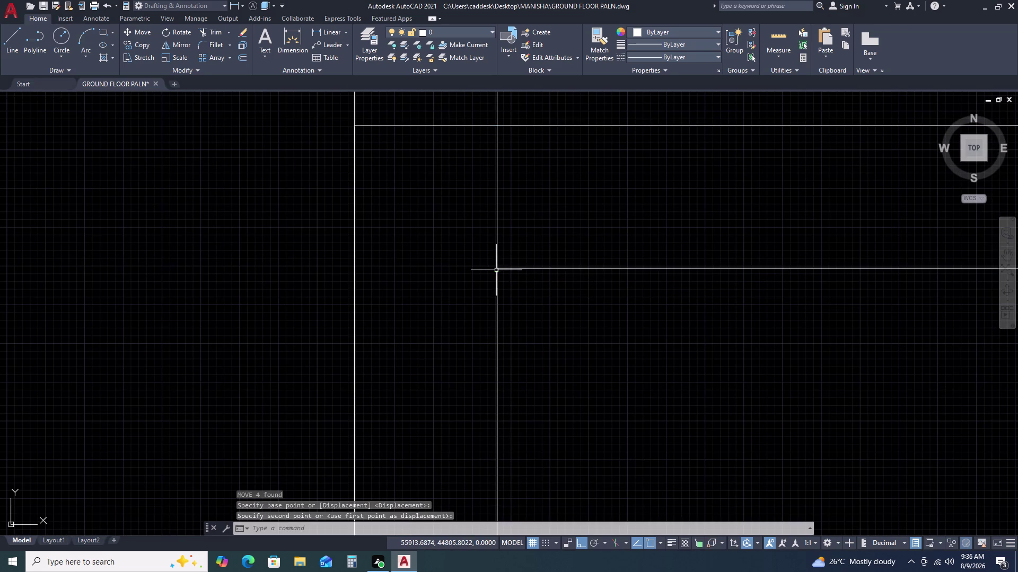
scroll(down, 3)
scroll(down, 3)
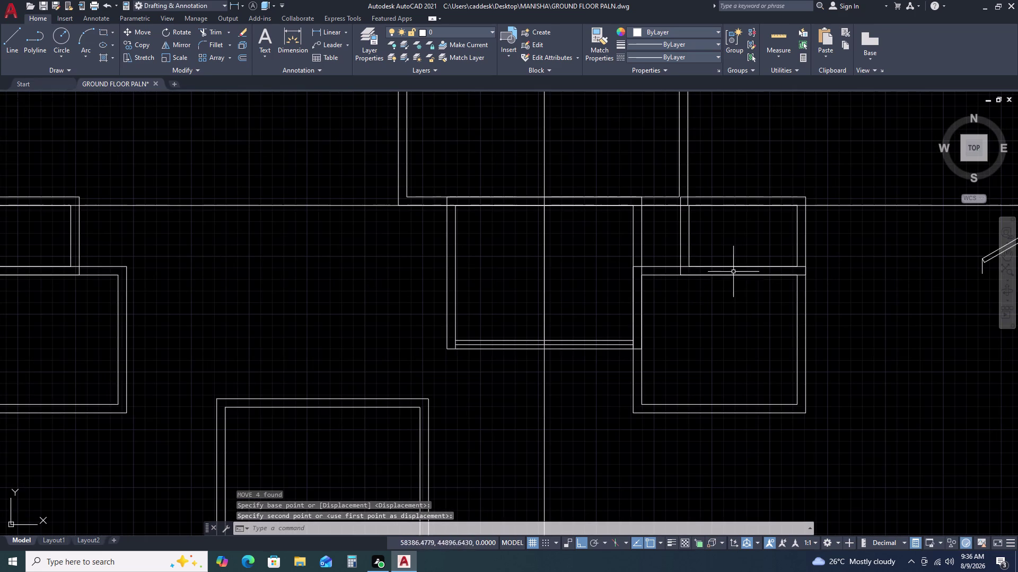
scroll(up, 3)
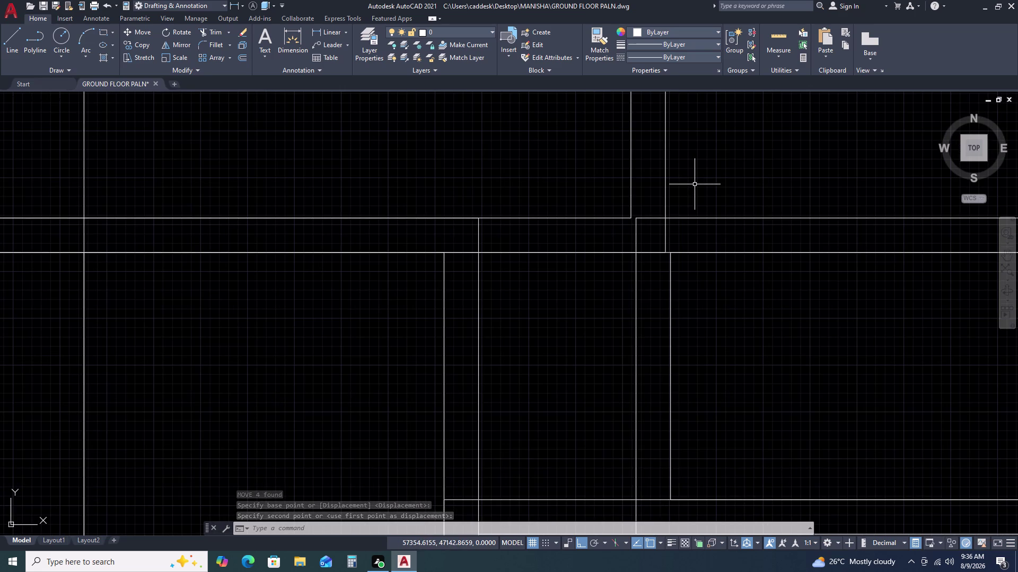
scroll(down, 3)
middle_drag(735, 292, 652, 261)
scroll(down, 3)
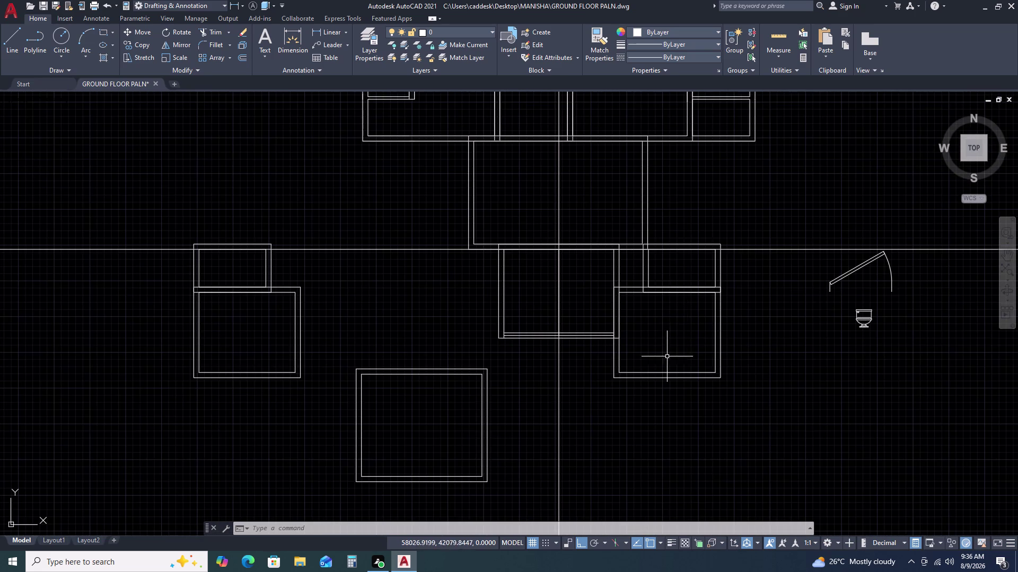
middle_drag(671, 344, 674, 313)
drag(737, 349, 716, 294)
double_click(688, 249)
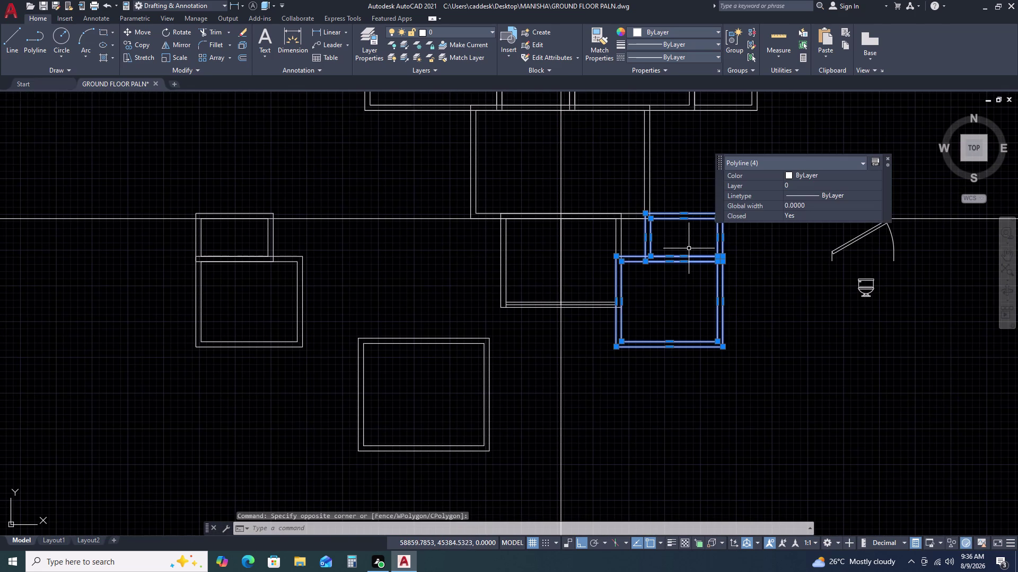
key(m)
key(i)
key(space)
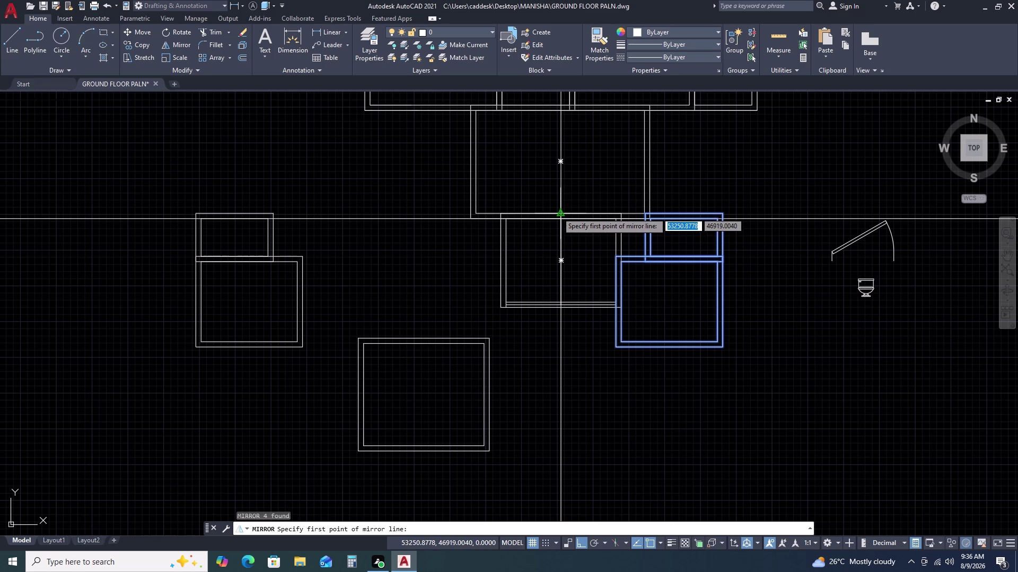
click(557, 212)
double_click(554, 175)
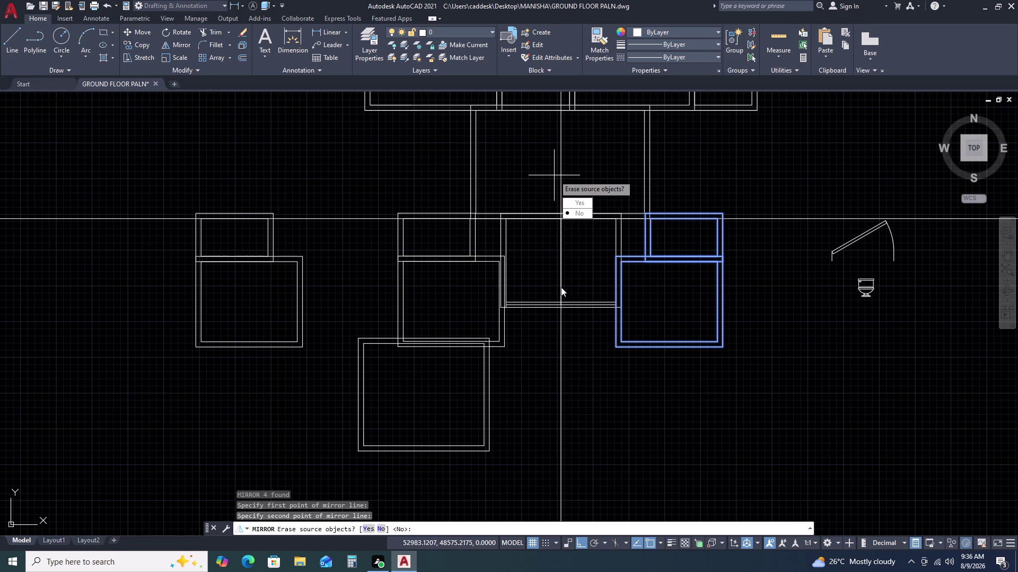
click(580, 211)
scroll(up, 3)
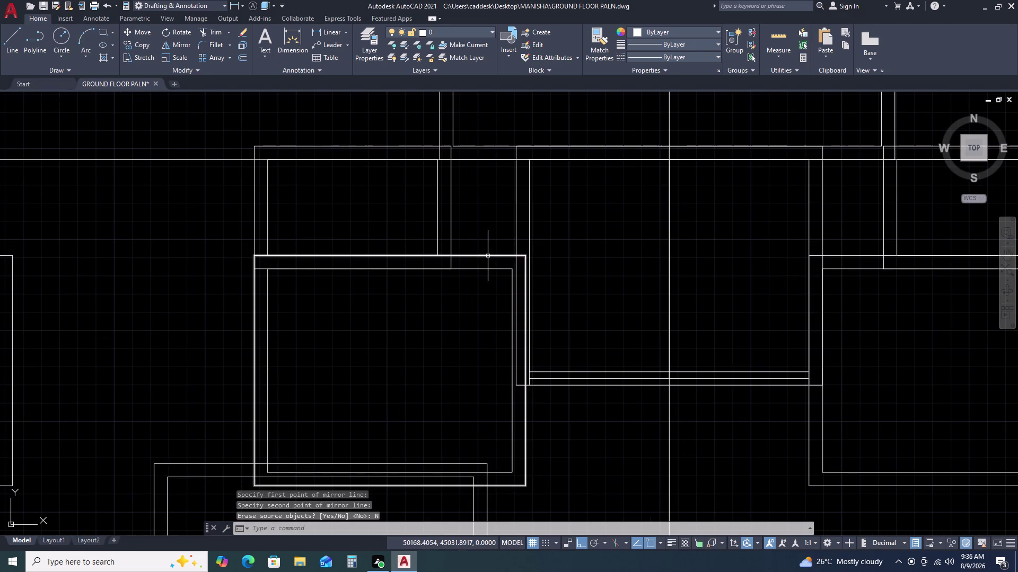
scroll(down, 3)
scroll(up, 3)
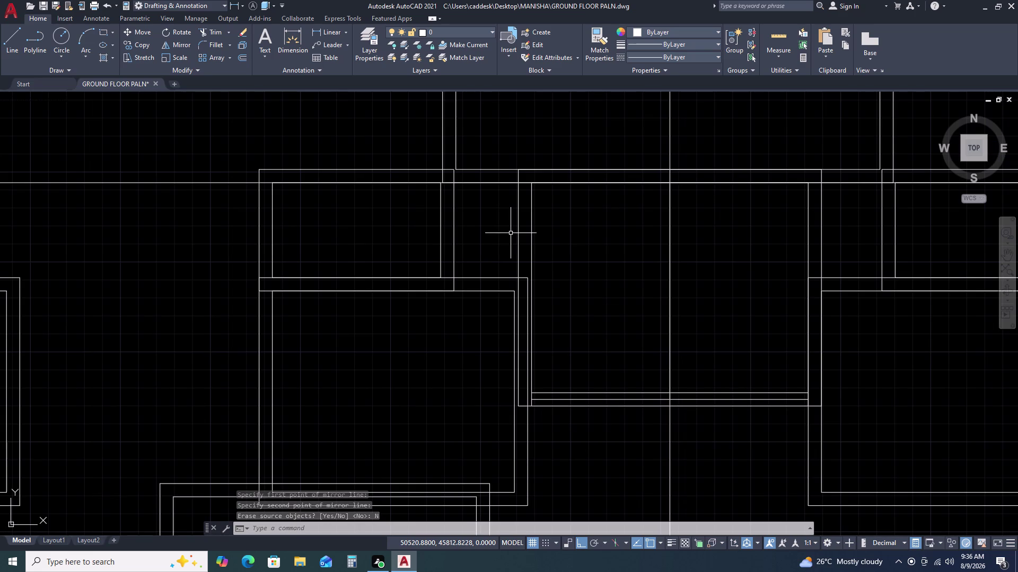
key(ctrl+z)
key(ctrl+z)
key(ctrl+z)
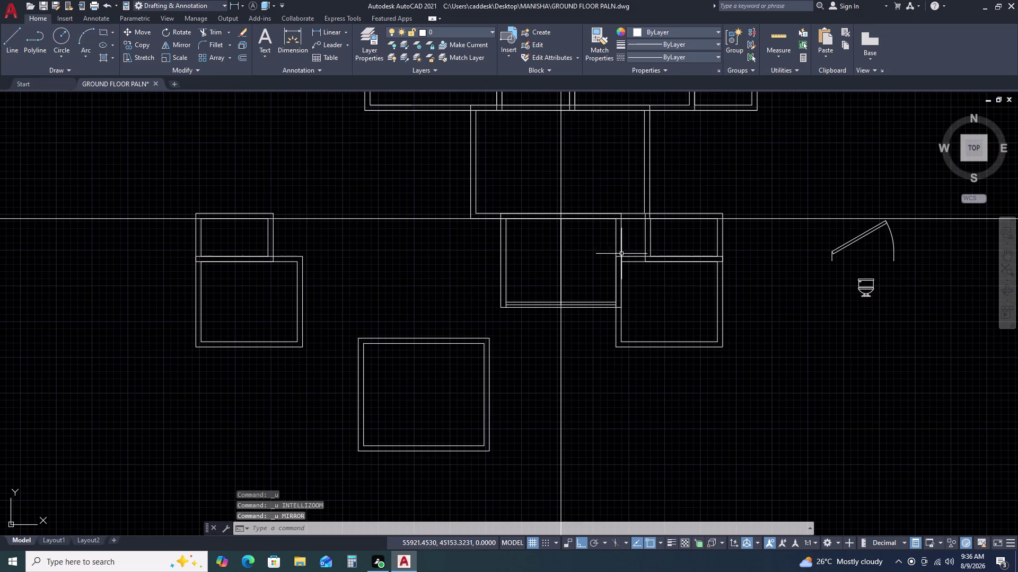
drag(333, 277, 312, 273)
Move the four left room outlines across to sit against the central room.
click(253, 249)
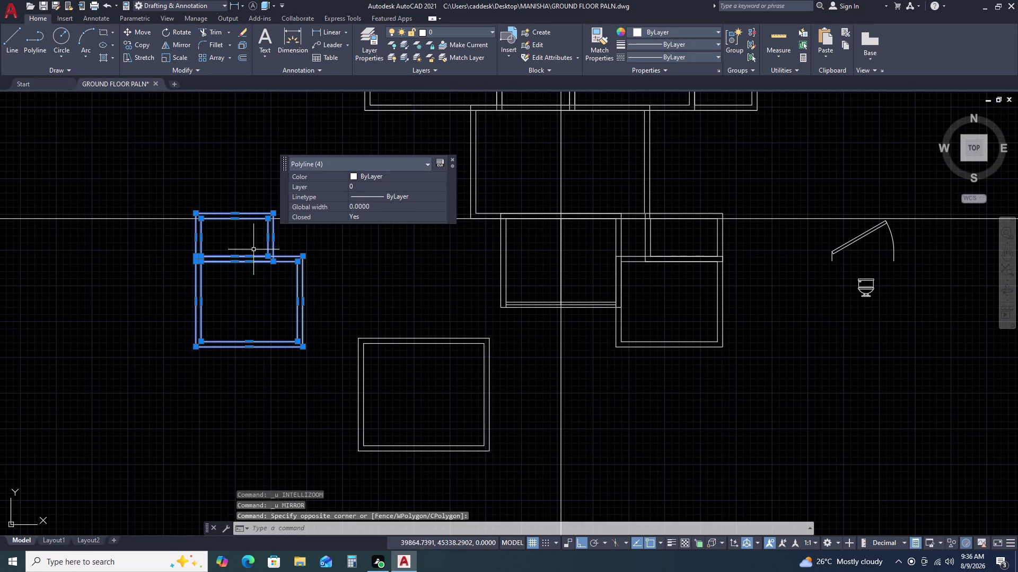
key(m)
key(space)
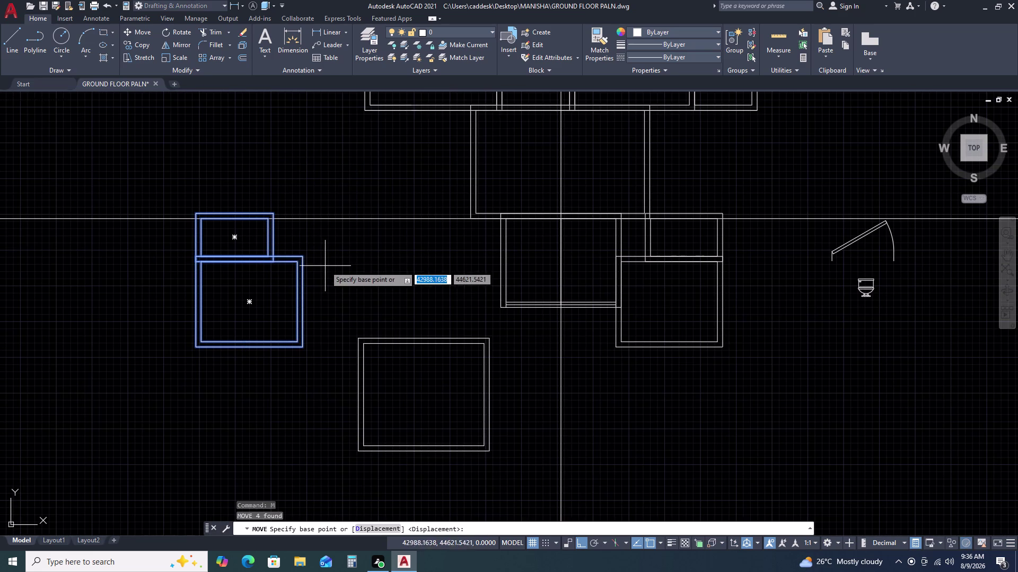
click(299, 255)
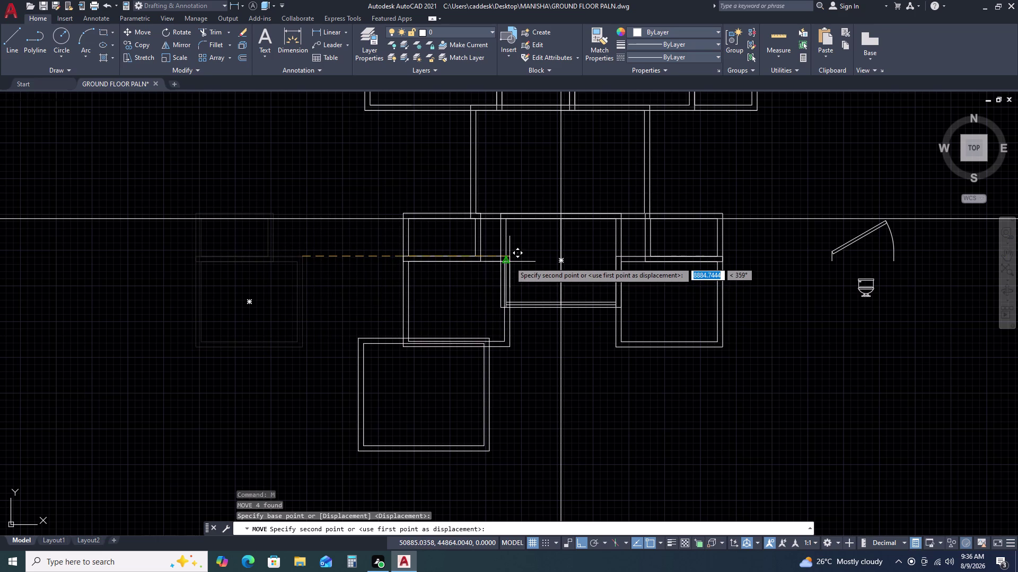
scroll(up, 3)
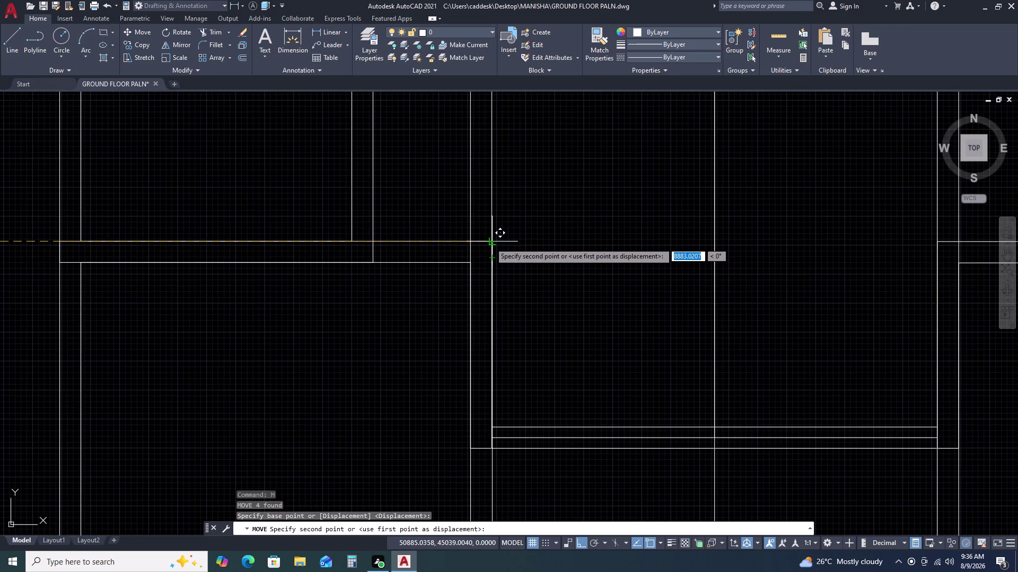
click(492, 240)
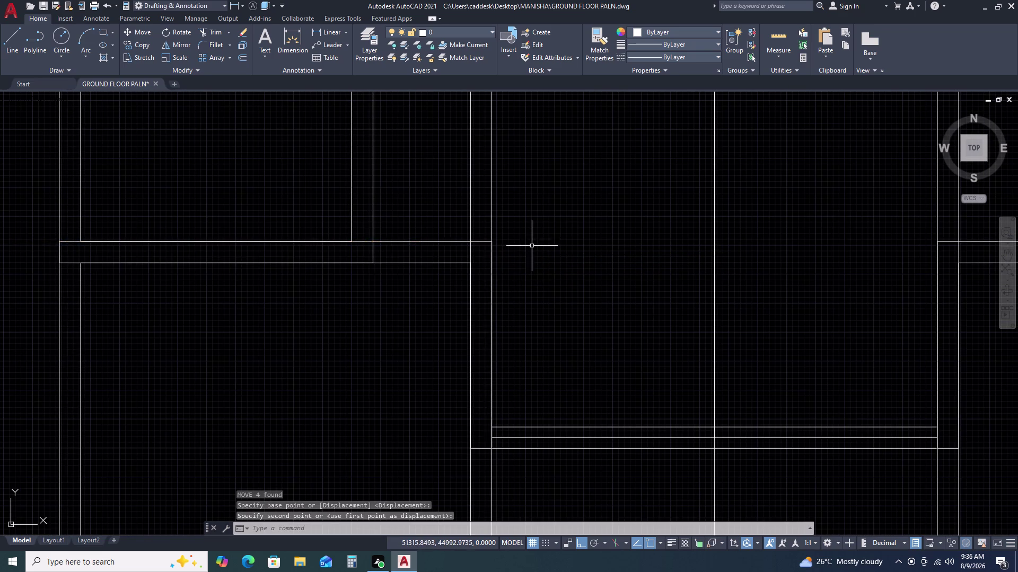
scroll(down, 3)
scroll(up, 3)
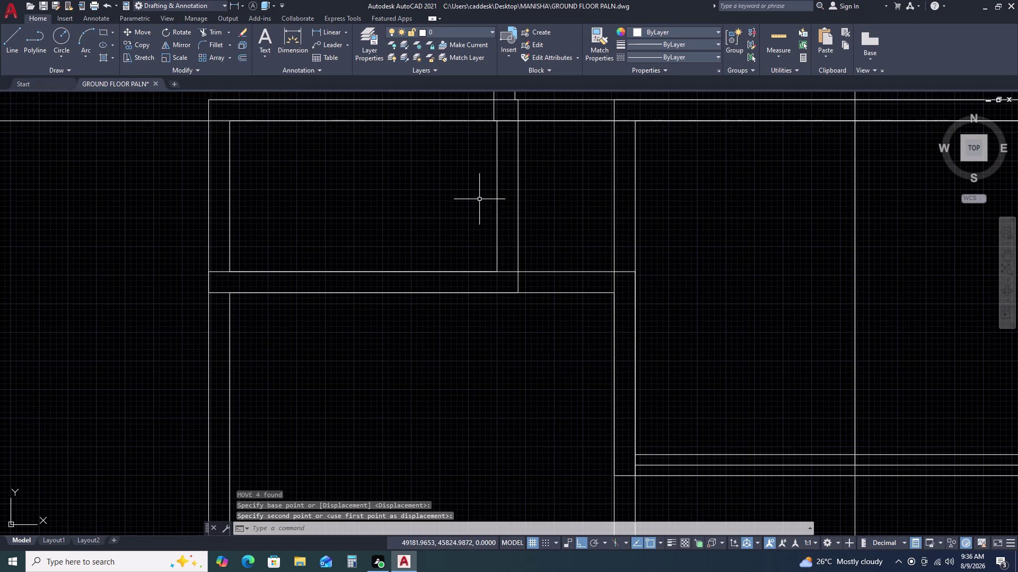
scroll(down, 3)
scroll(up, 3)
Select the lower square room's two outlines and start moving them.
drag(559, 303, 545, 303)
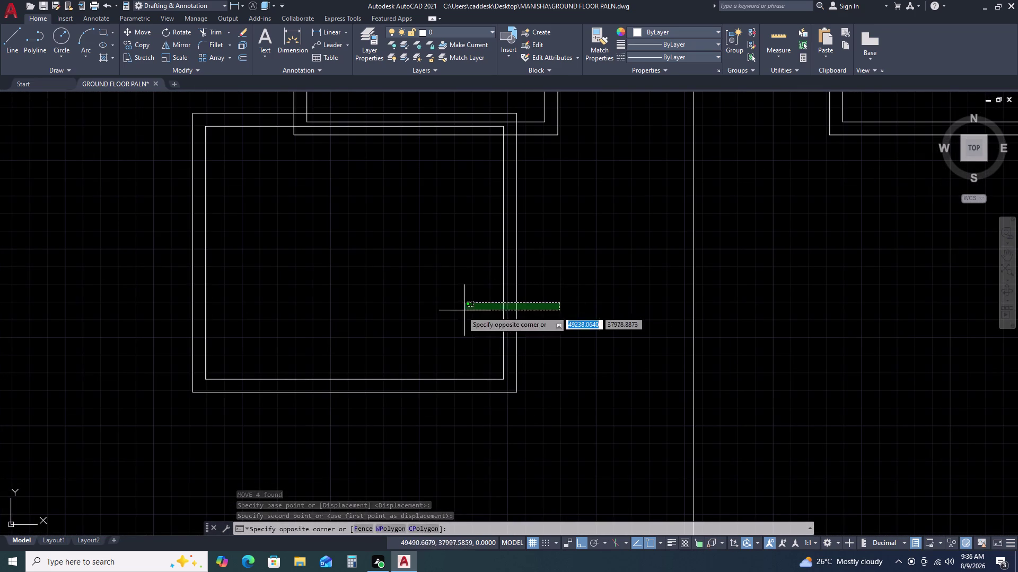
click(459, 311)
key(m)
key(space)
scroll(down, 3)
scroll(up, 3)
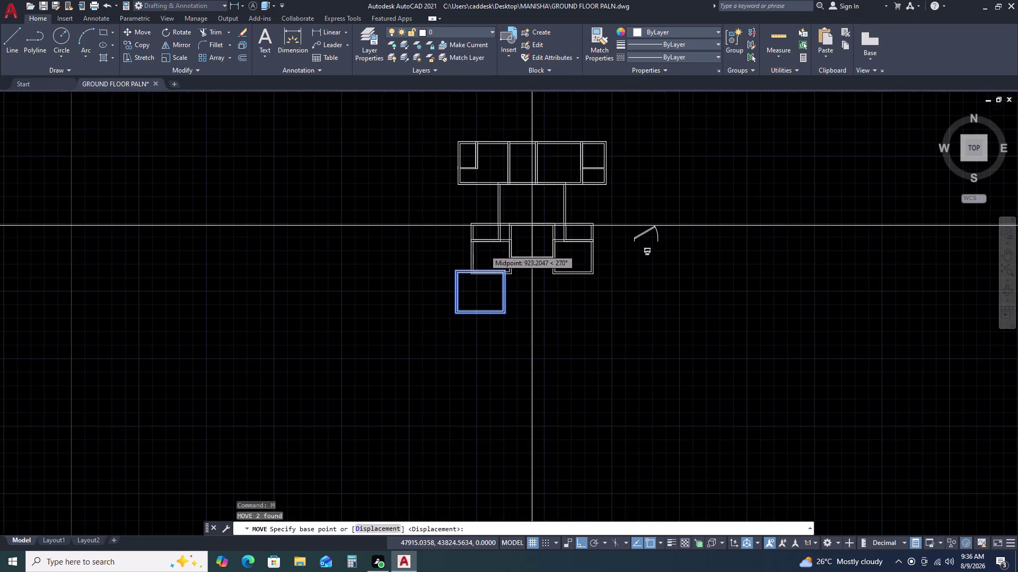
scroll(up, 3)
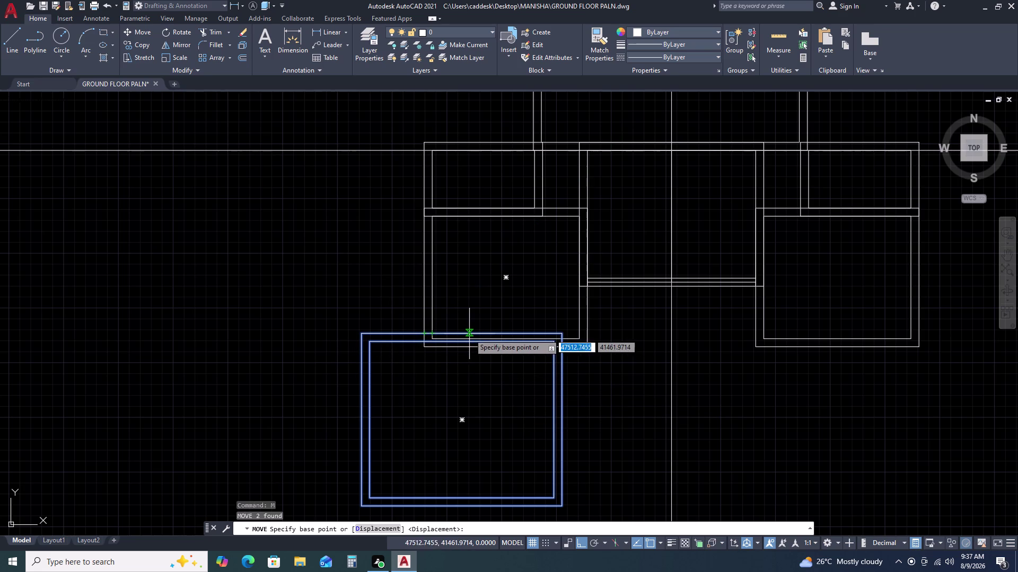
click(555, 341)
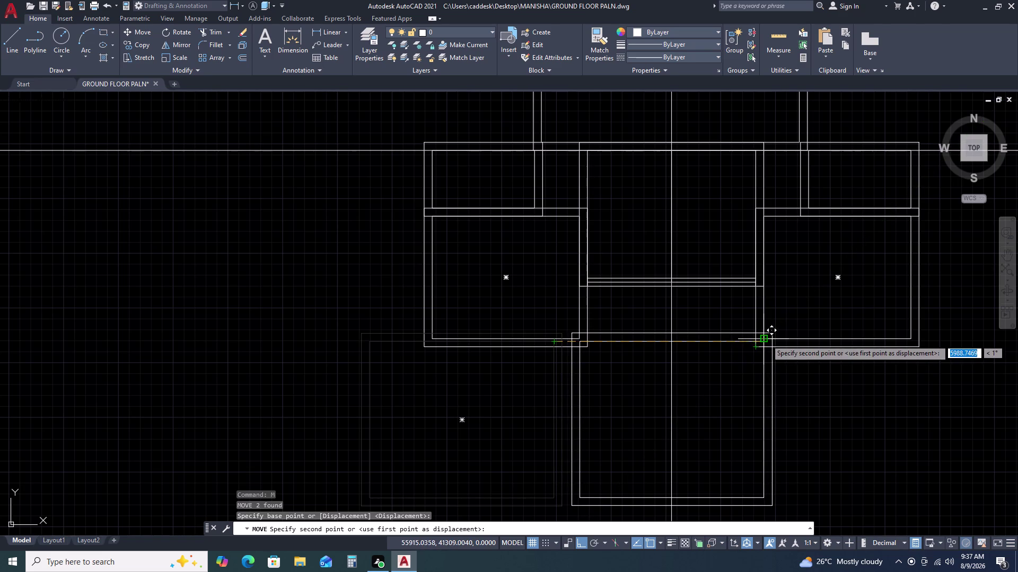
scroll(up, 3)
click(753, 339)
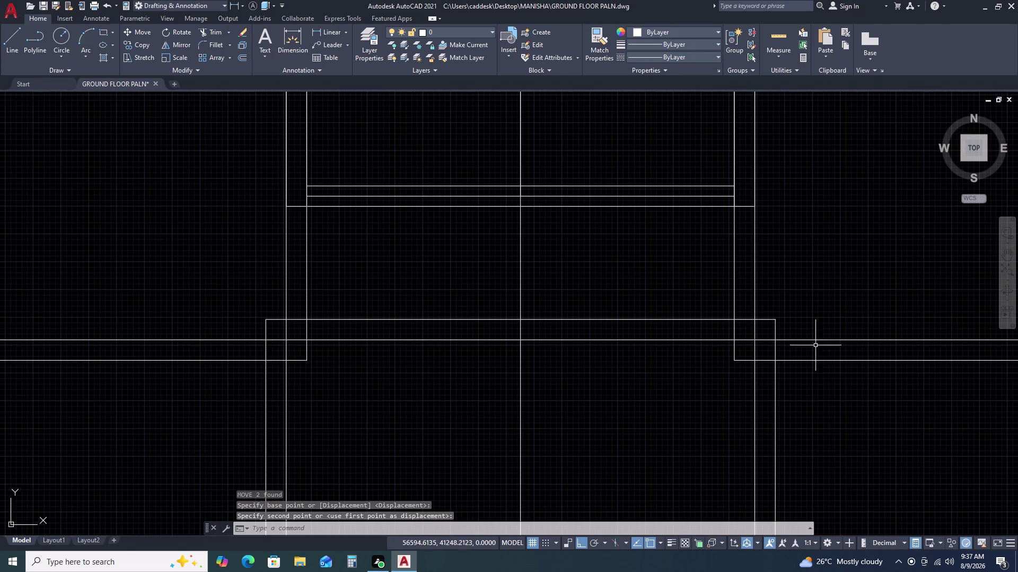
scroll(down, 3)
middle_drag(845, 379, 790, 380)
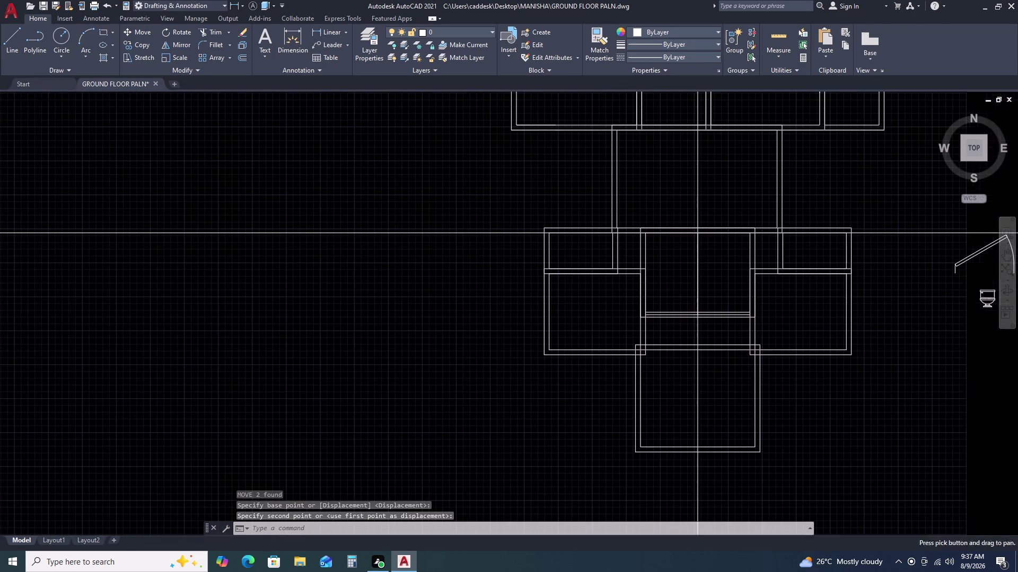
scroll(up, 3)
click(783, 427)
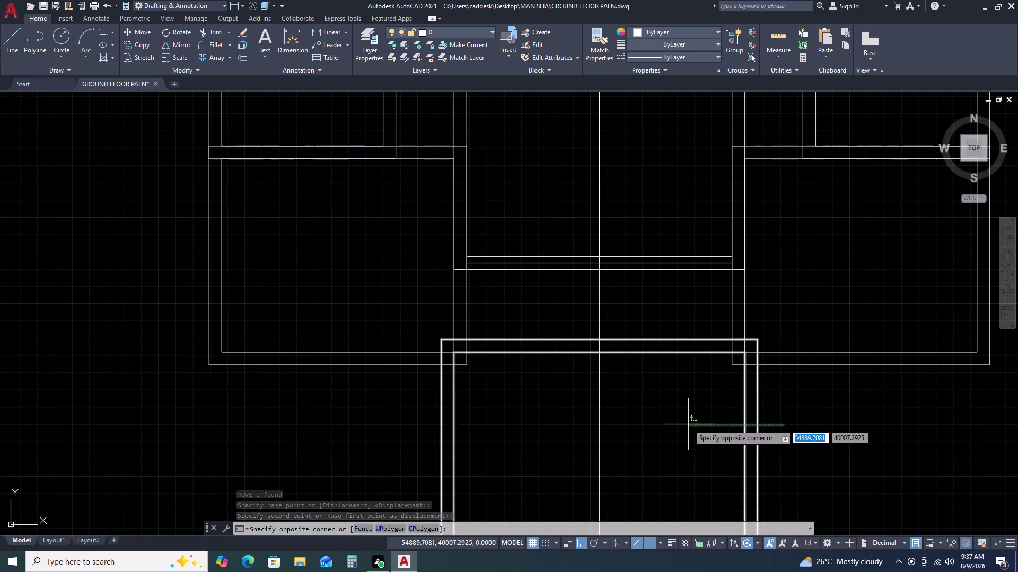
click(688, 425)
text(M)
key(space)
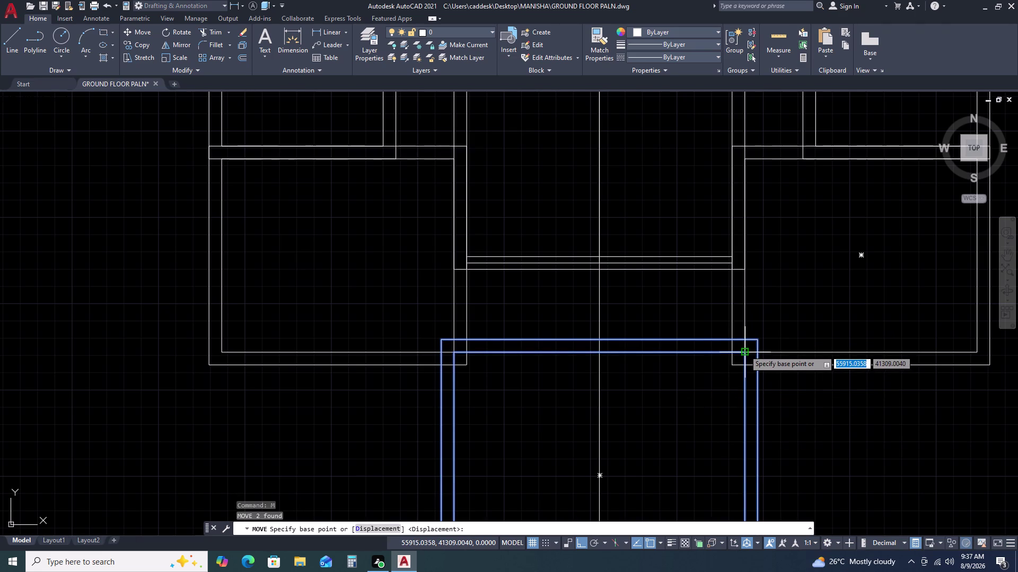
click(745, 351)
click(746, 367)
scroll(down, 3)
middle_drag(832, 351, 797, 363)
middle_drag(791, 363, 764, 363)
middle_click(764, 363)
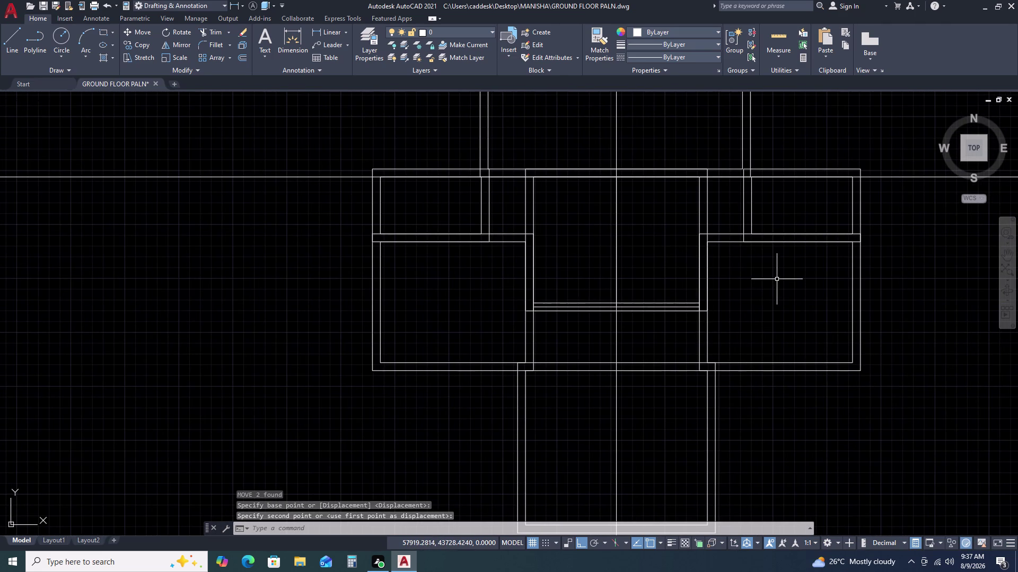
scroll(up, 3)
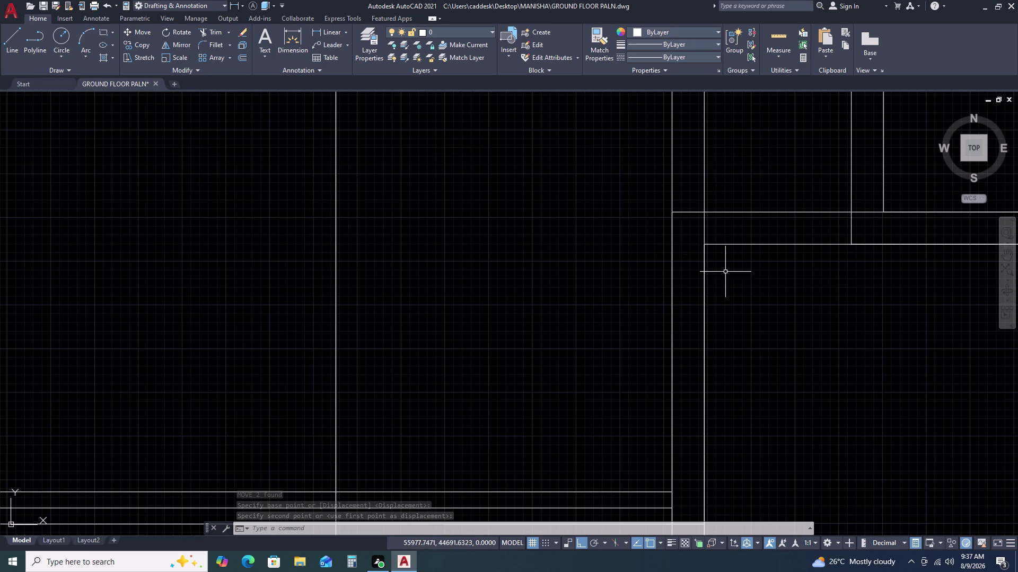
middle_drag(809, 272, 620, 338)
scroll(down, 3)
scroll(up, 3)
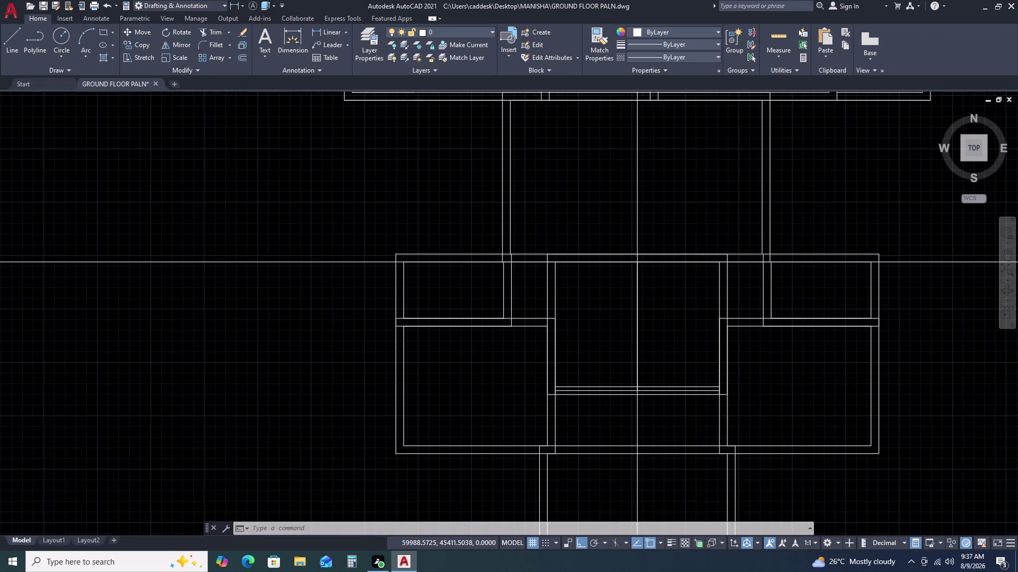
scroll(up, 3)
click(641, 260)
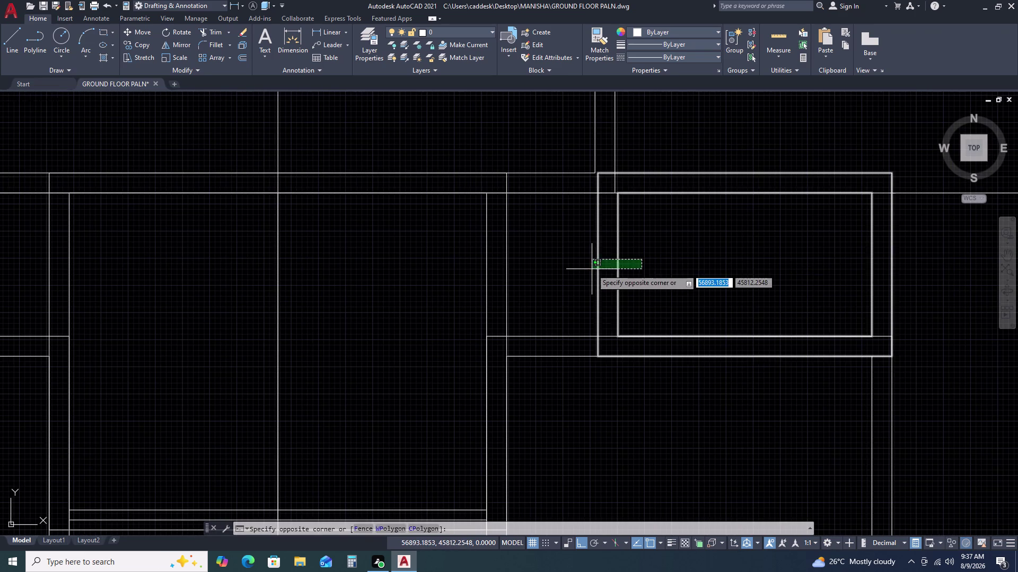
click(591, 269)
text(M)
key(space)
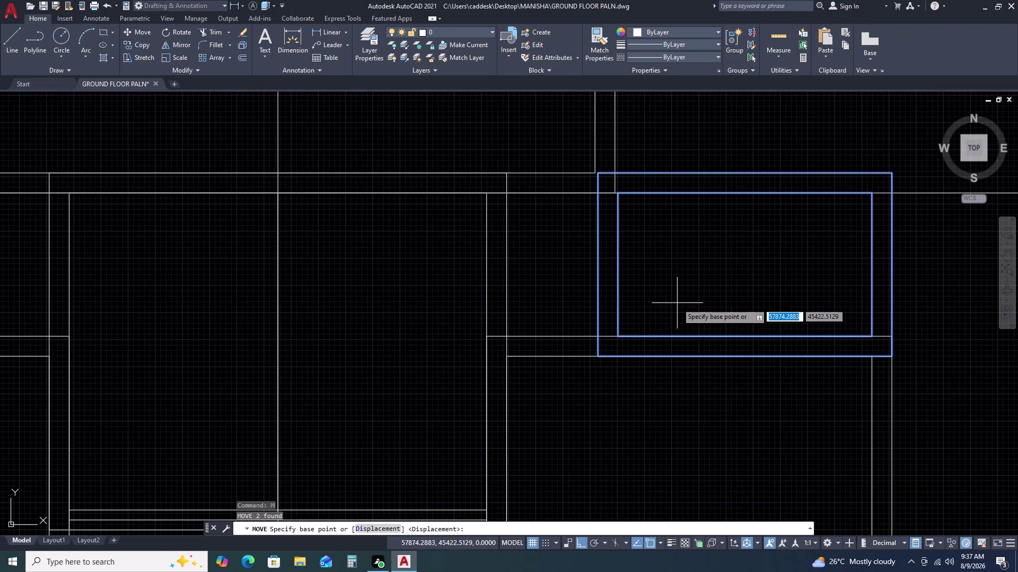
key(Escape)
scroll(down, 3)
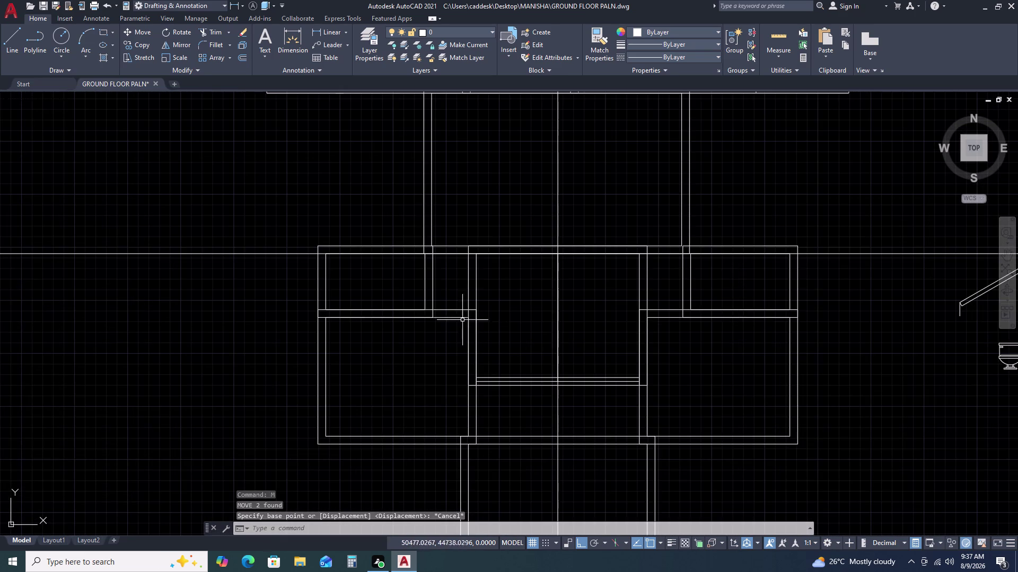
scroll(up, 3)
scroll(down, 3)
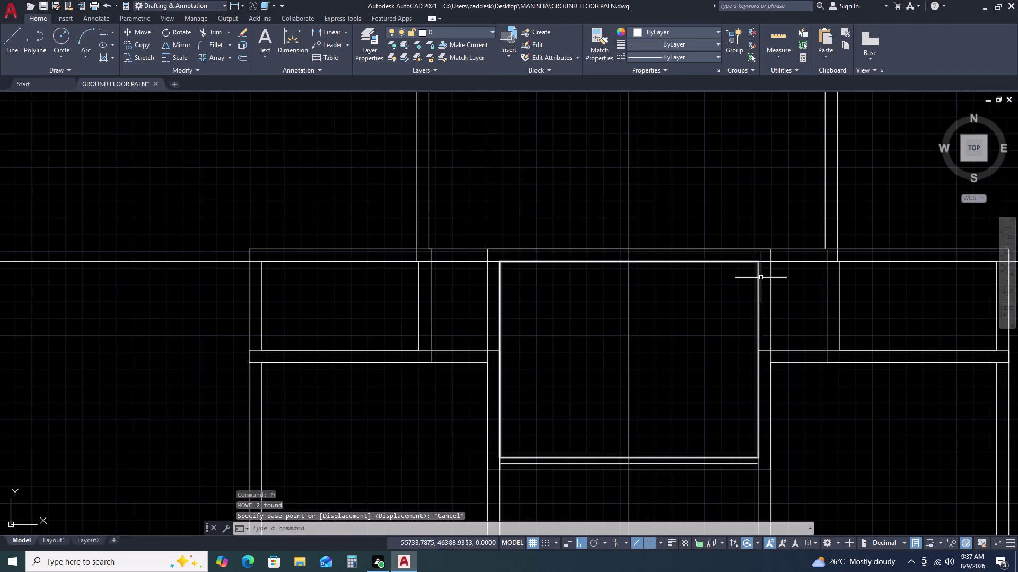
click(327, 32)
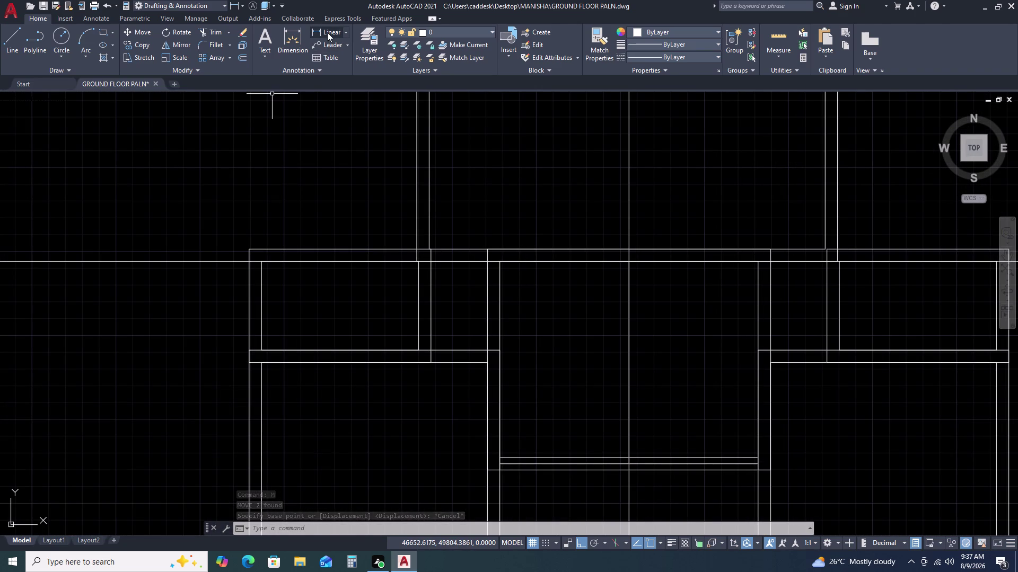
Dimension the left upper opening as 1050, placing the dimension above it.
click(431, 262)
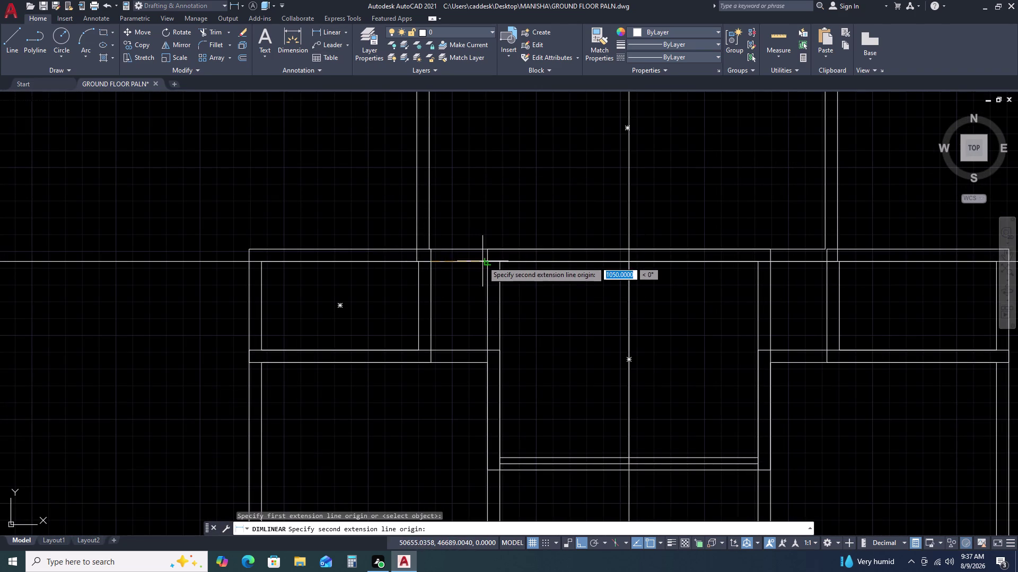
click(484, 264)
click(480, 215)
Add the matching 1050 dimension above the right opening, then zoom out to the whole plan.
key(space)
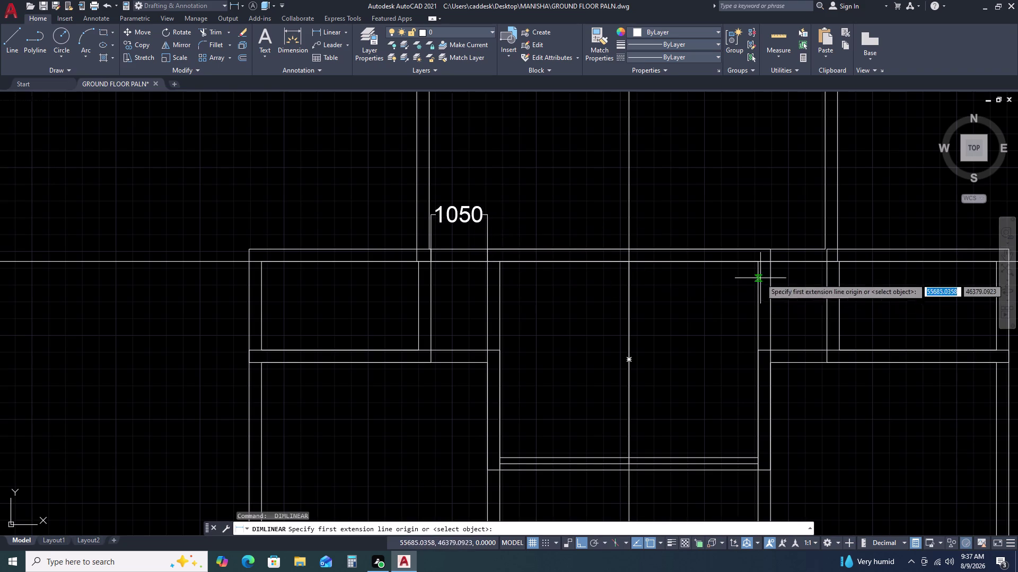
click(773, 262)
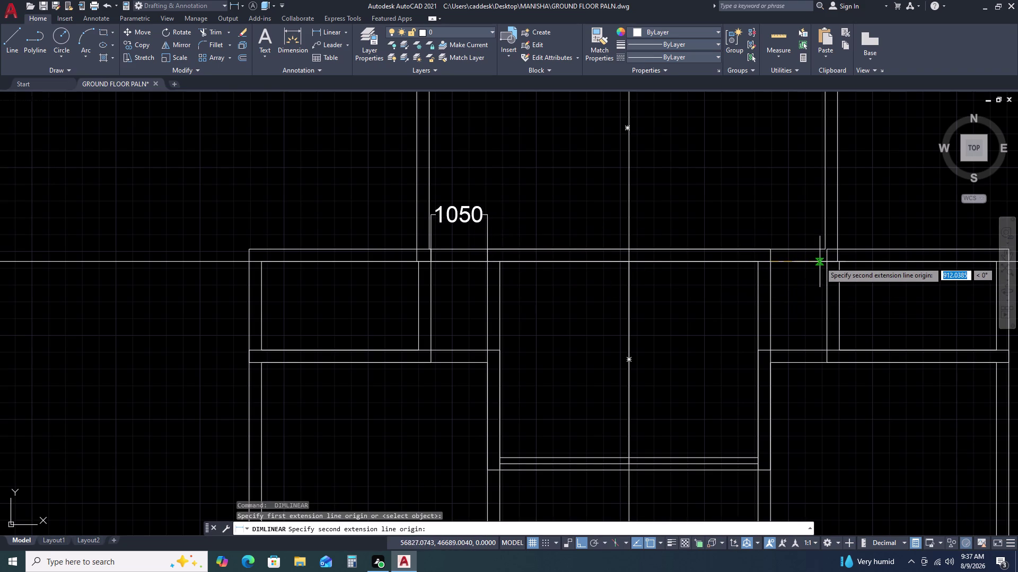
click(830, 262)
click(809, 204)
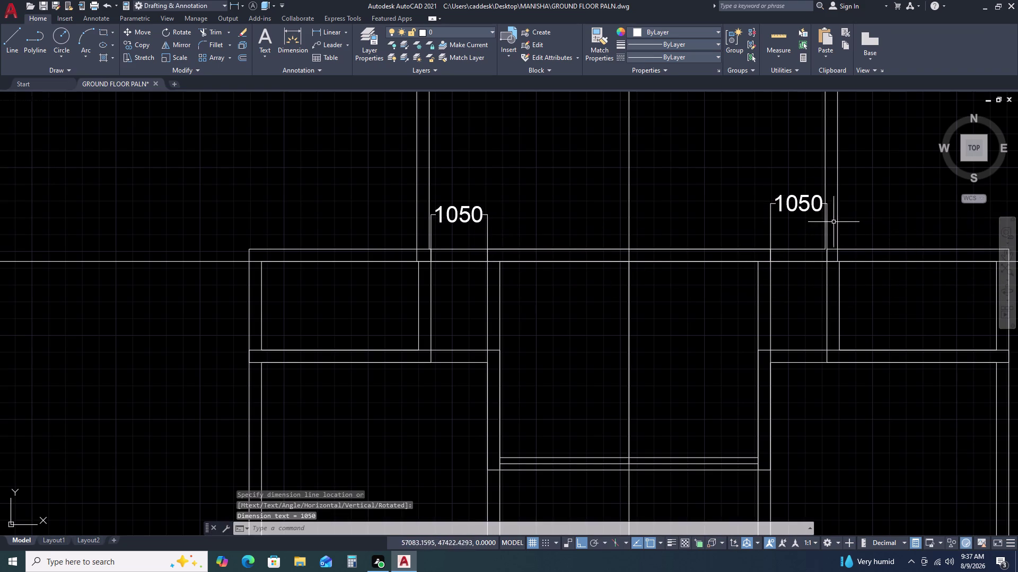
scroll(down, 3)
middle_drag(845, 222, 824, 231)
scroll(up, 3)
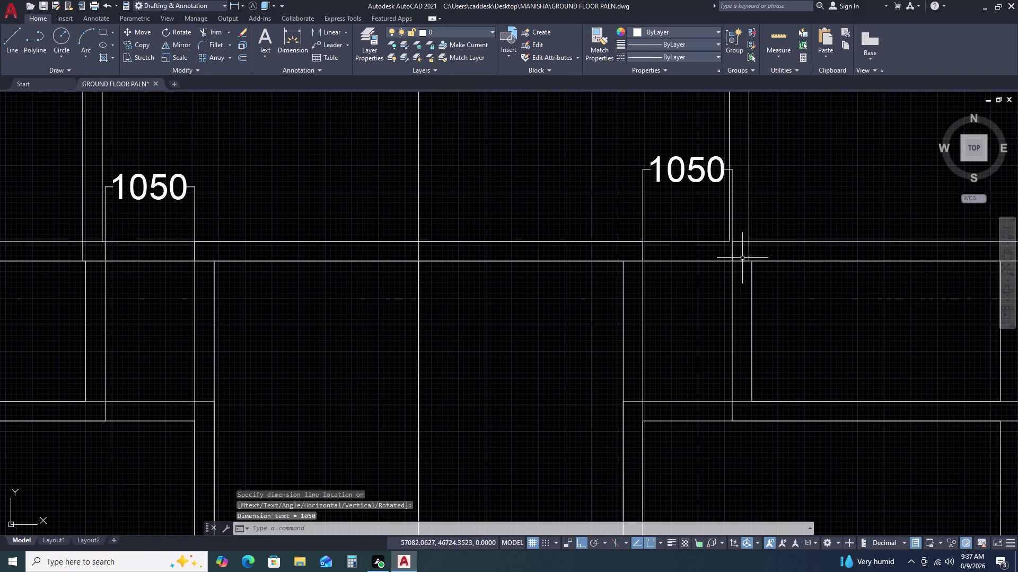
scroll(up, 3)
scroll(down, 3)
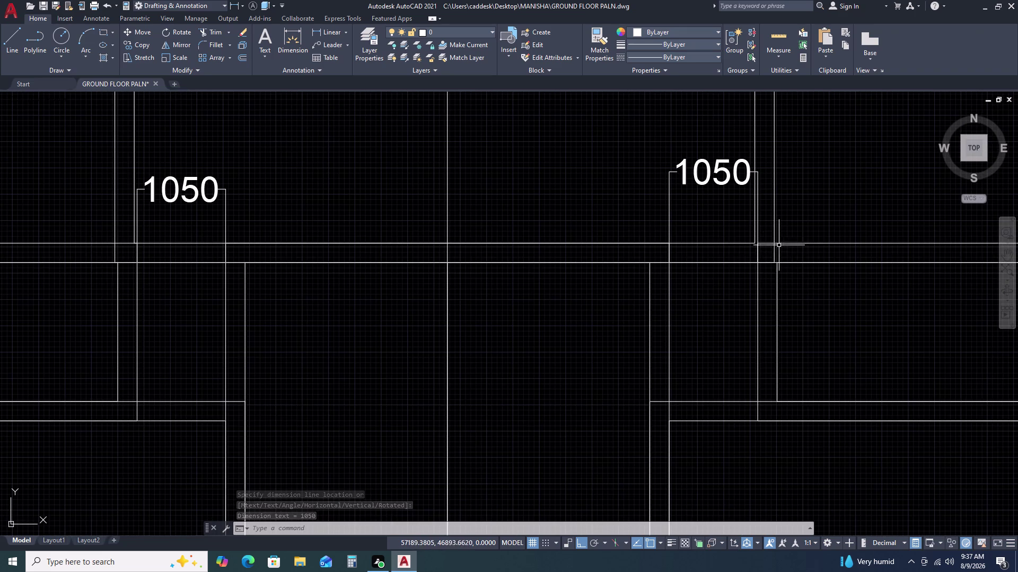
scroll(down, 3)
middle_drag(815, 287, 747, 258)
scroll(up, 3)
middle_drag(898, 312, 622, 253)
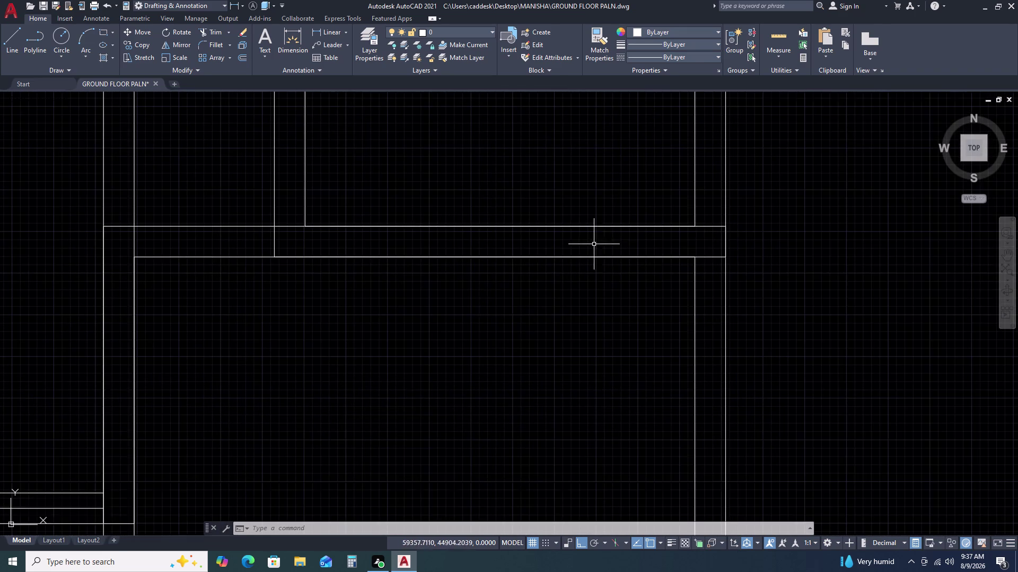
scroll(up, 3)
scroll(down, 3)
scroll(up, 3)
scroll(down, 3)
scroll(down, 3)
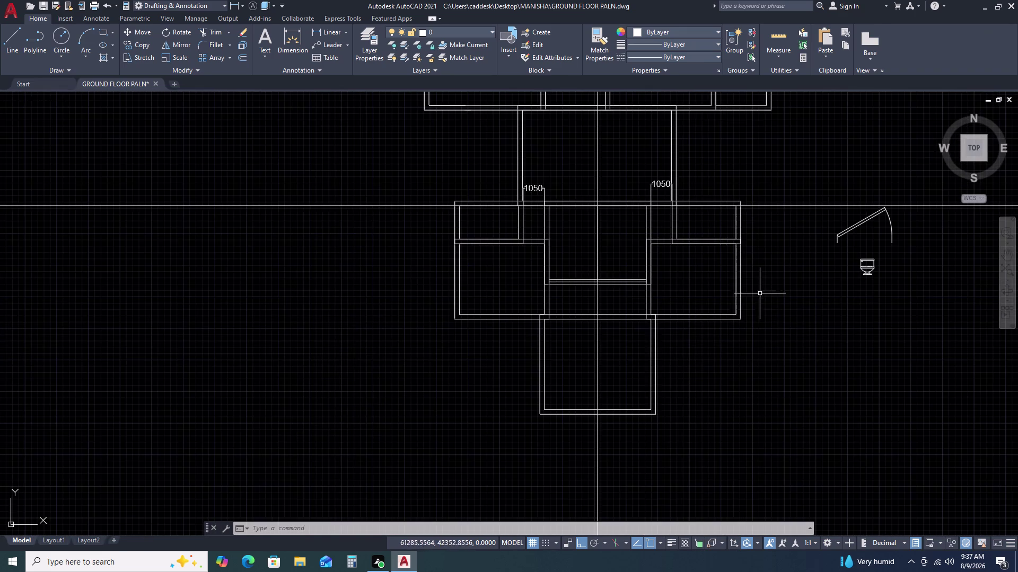
scroll(up, 3)
scroll(up, 3)
scroll(down, 3)
middle_drag(746, 222, 710, 293)
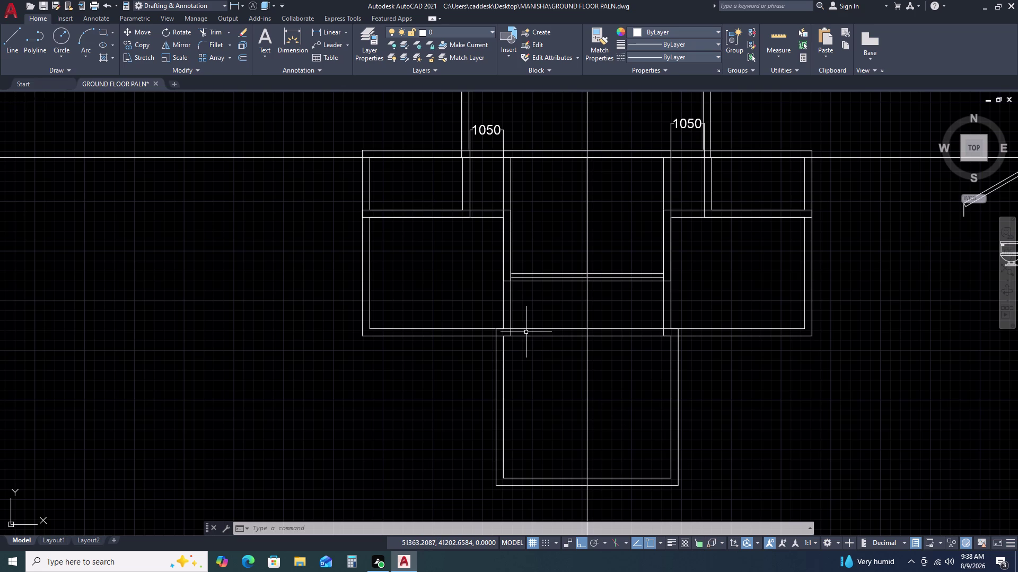
With DLI, dimension 3500 downward from the lower room's top edge, placed inside the room.
key(d)
key(l)
key(i)
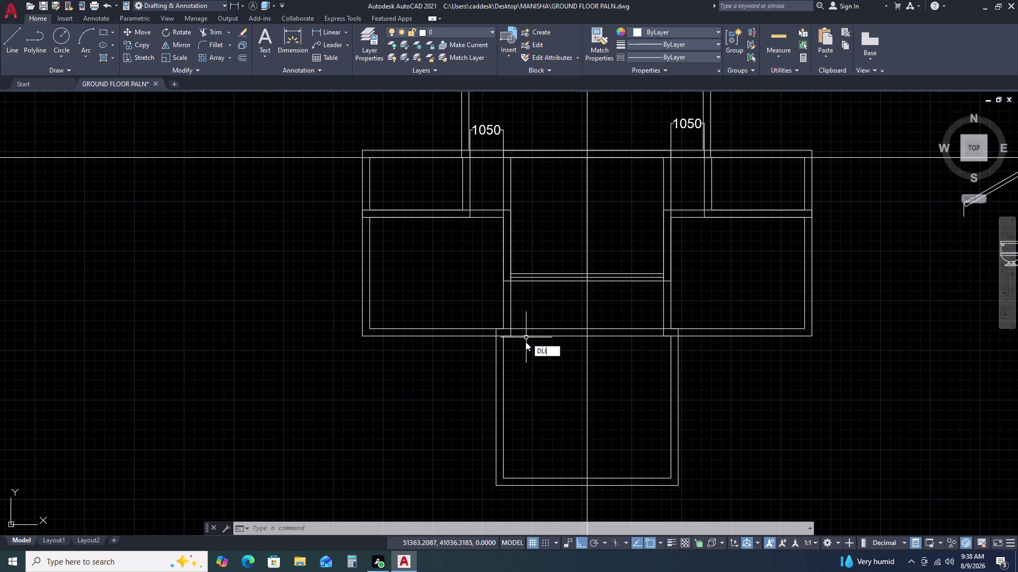
key(space)
click(536, 335)
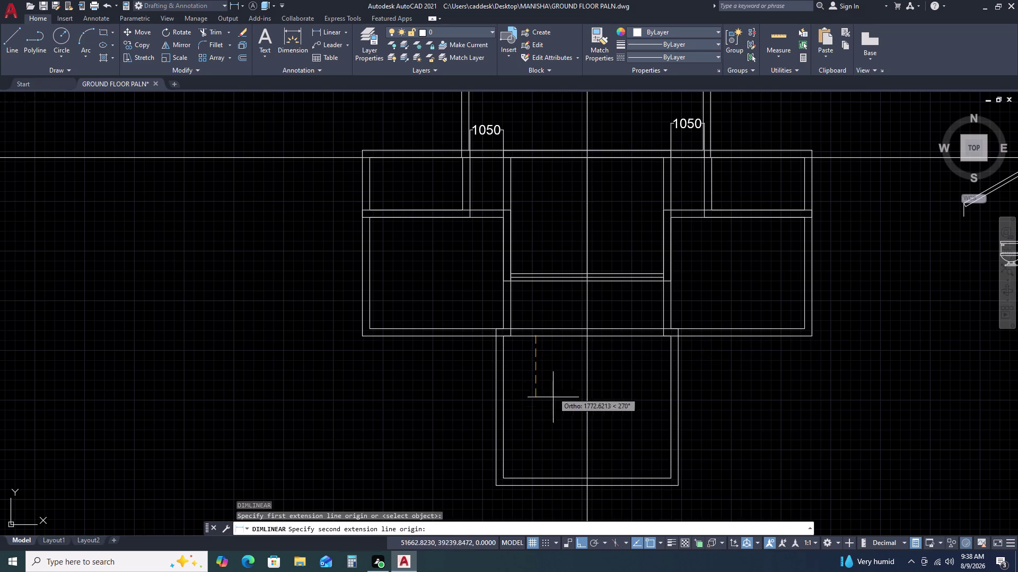
scroll(up, 3)
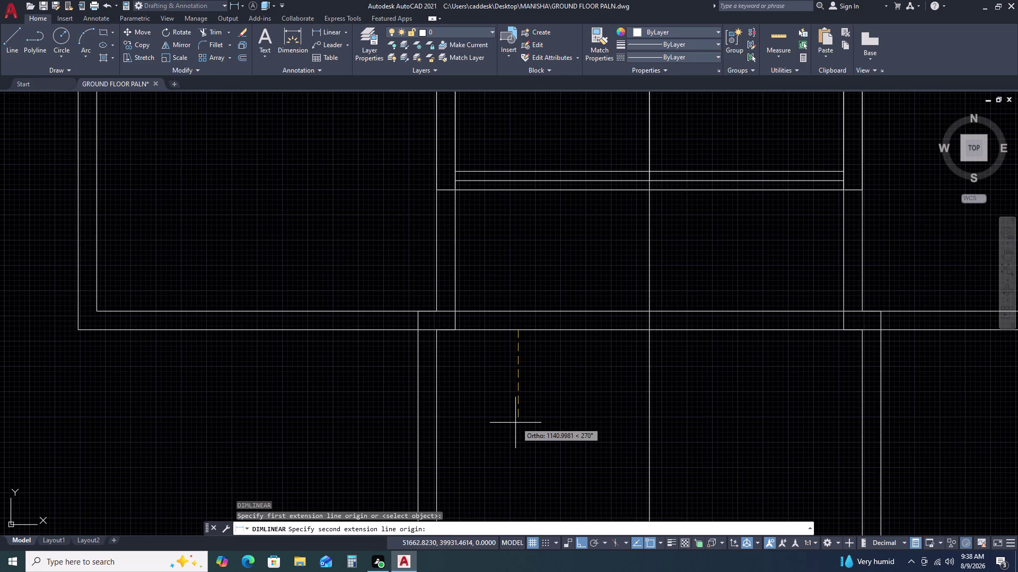
key(3)
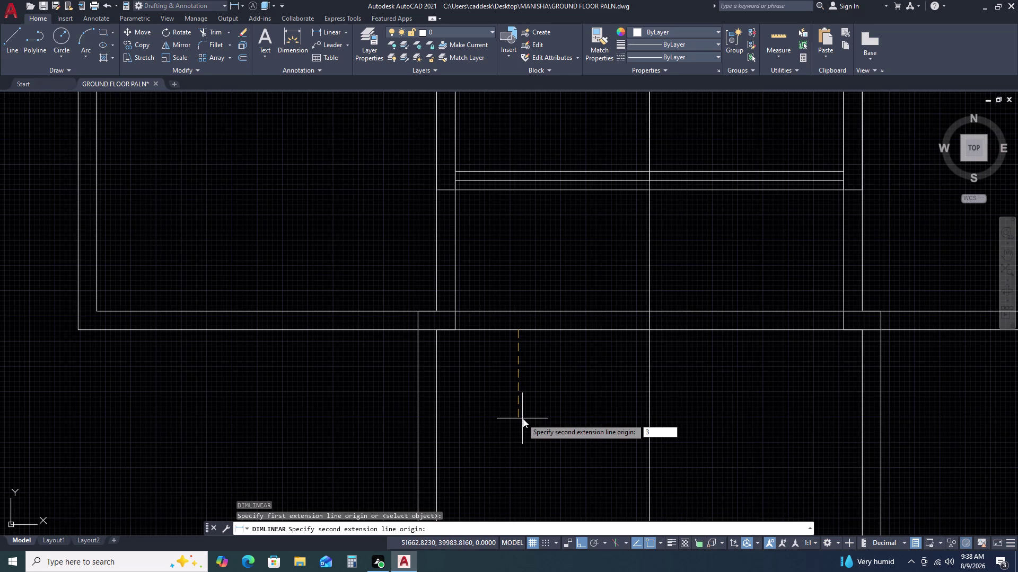
text(55)
key(0)
key(BackSpace)
key(BackSpace)
text(00)
key(space)
scroll(down, 3)
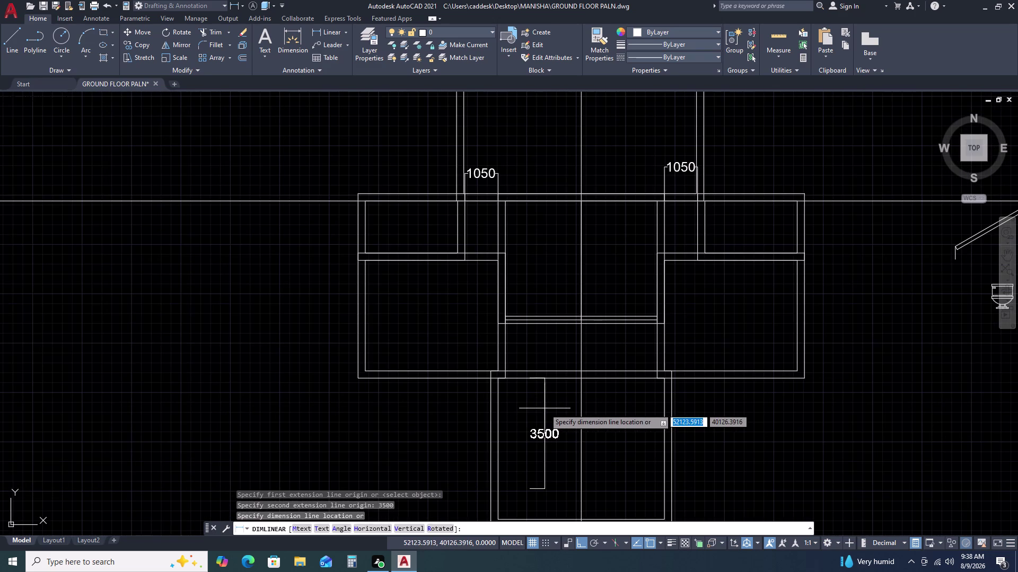
click(545, 408)
Select the lower room's outlines, then clear the selection and any pending command.
scroll(down, 3)
middle_drag(593, 439, 588, 394)
scroll(up, 3)
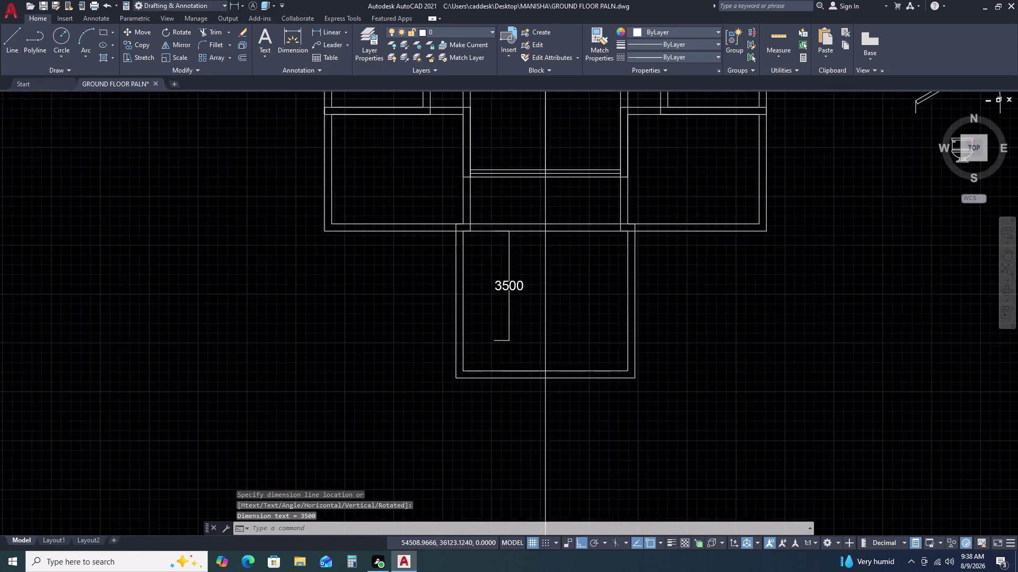
drag(624, 402, 608, 365)
click(600, 334)
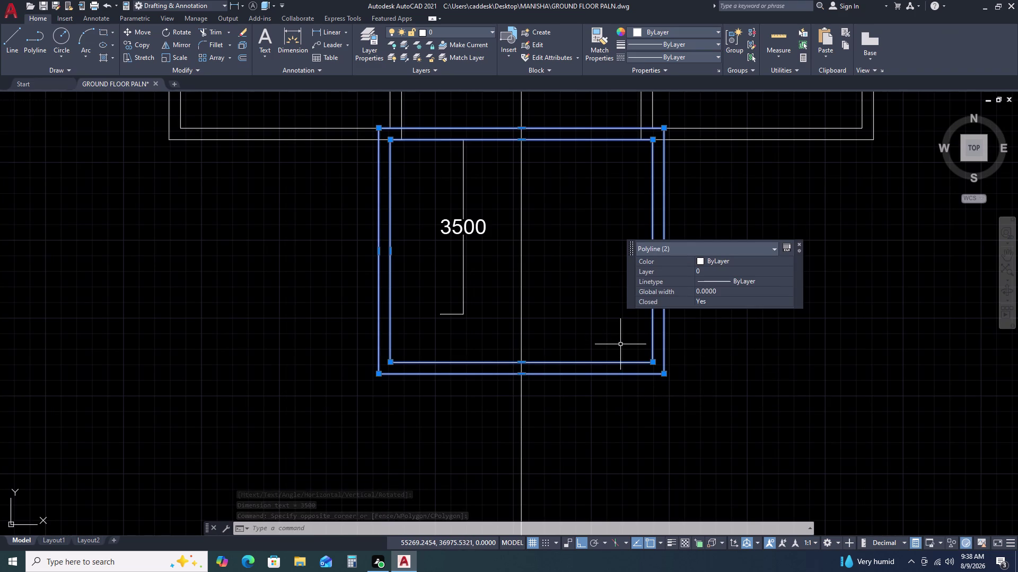
key(Escape)
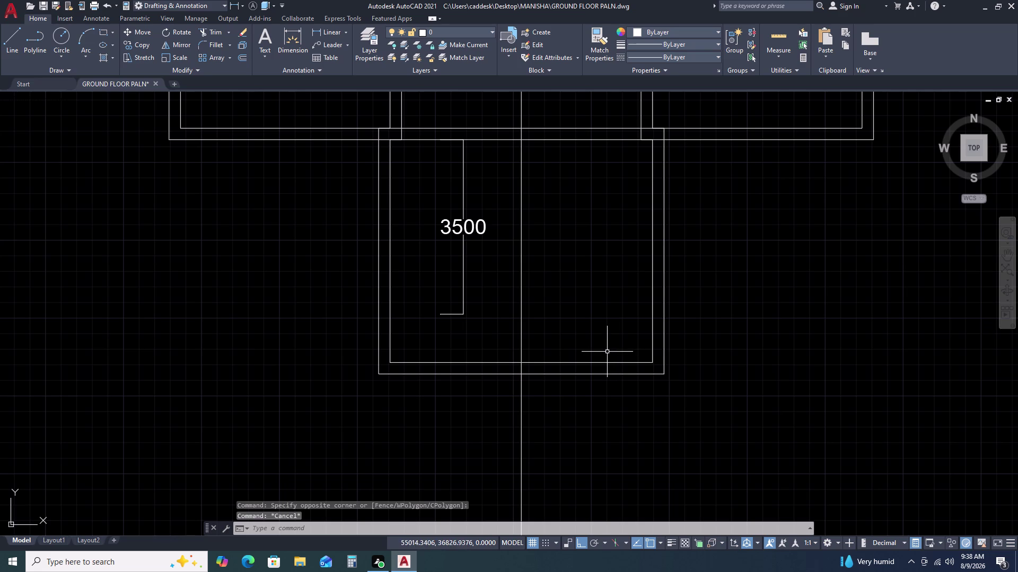
scroll(down, 3)
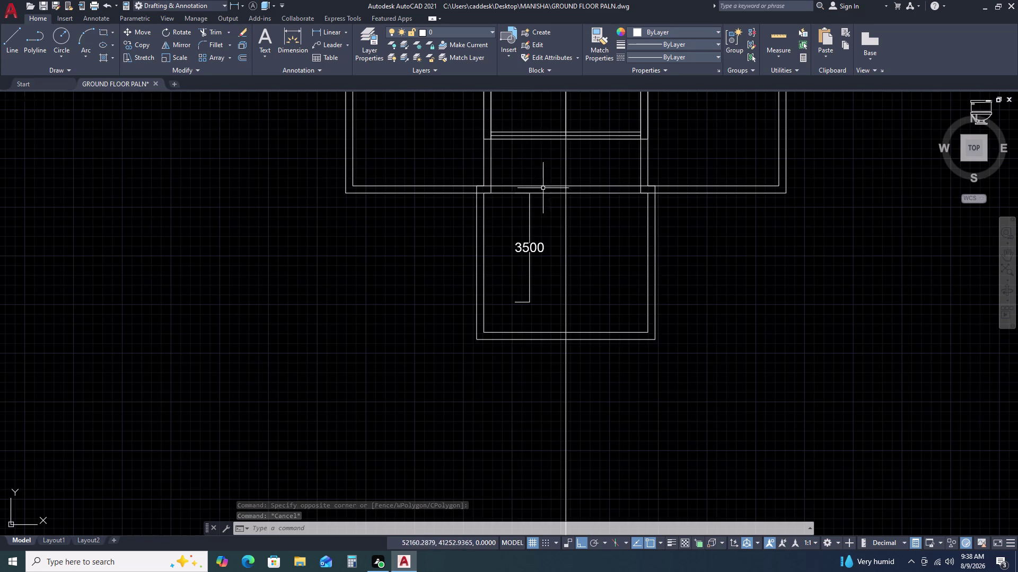
scroll(up, 3)
key(Escape)
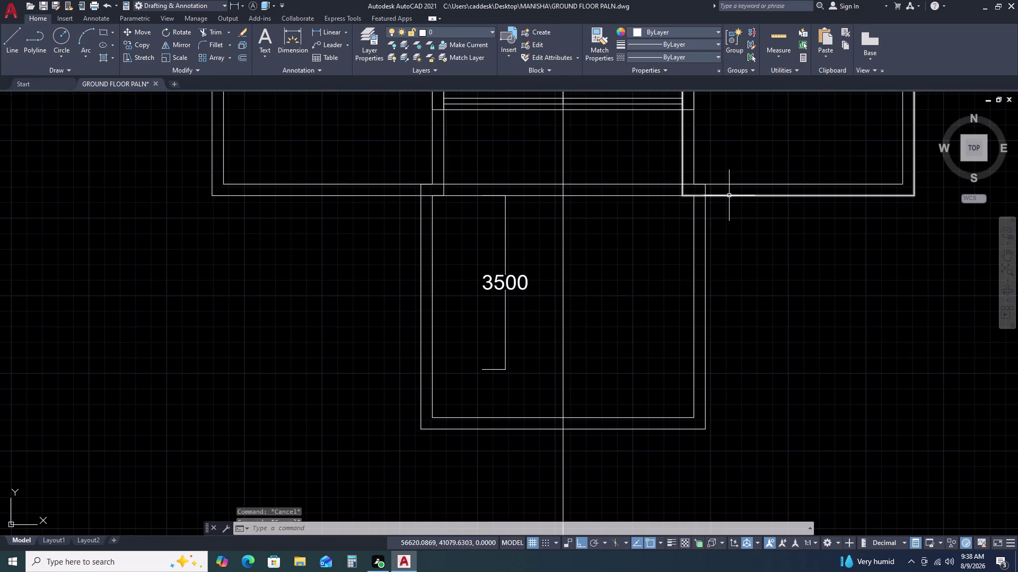
Draw a 14120-long line along the lower room's top wall.
key(l)
key(space)
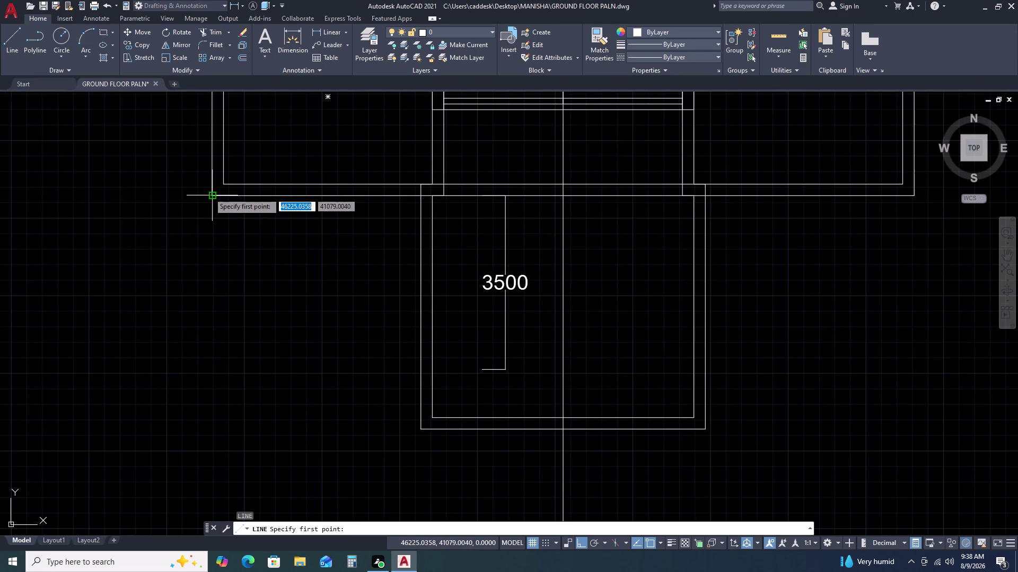
click(210, 193)
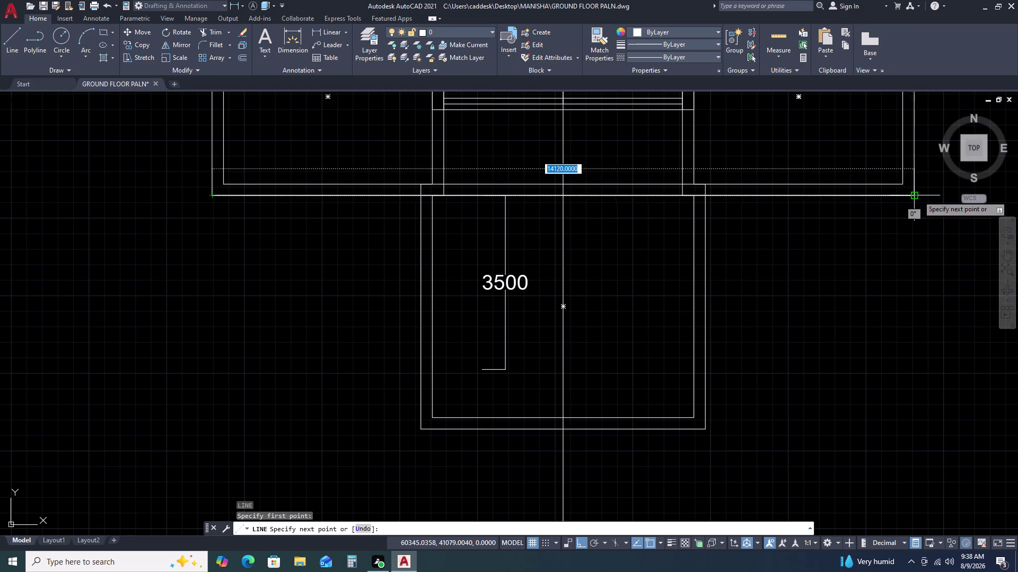
double_click(918, 195)
key(Escape)
double_click(827, 197)
Offset that line 750 downward into the lower room.
key(o)
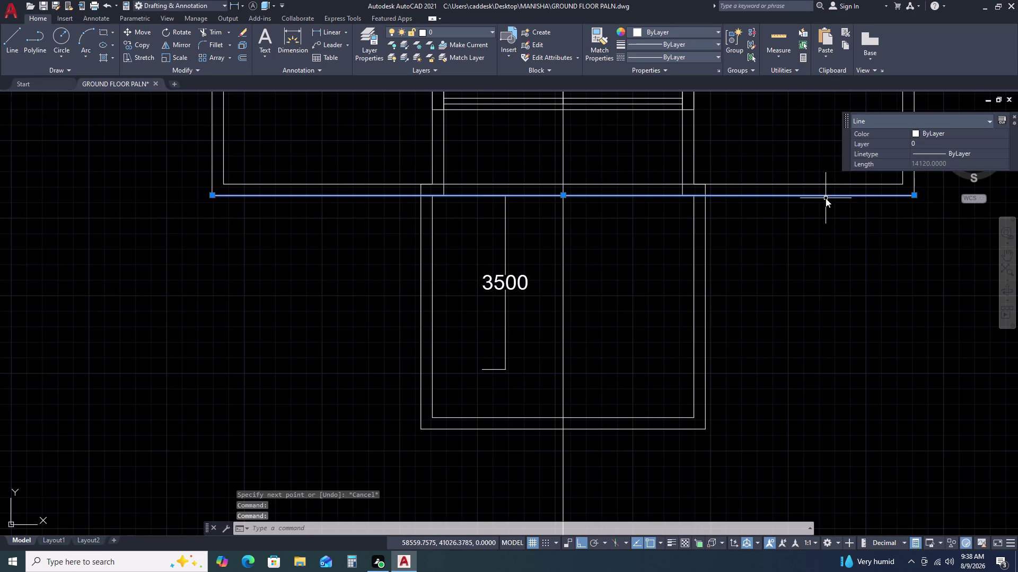
key(space)
key(7)
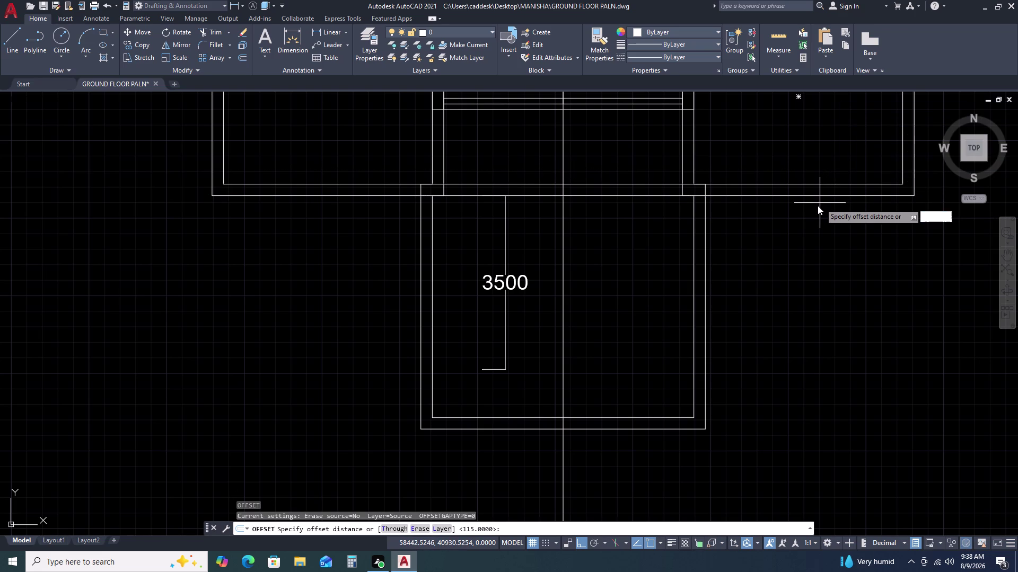
key(3)
key(BackSpace)
text(50)
key(space)
click(795, 295)
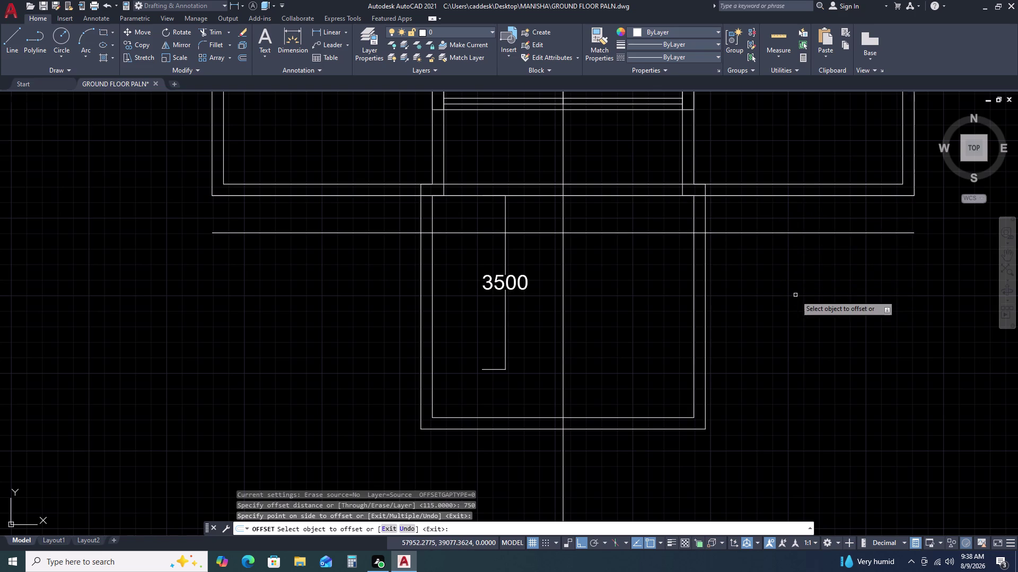
key(Escape)
middle_drag(680, 309, 690, 258)
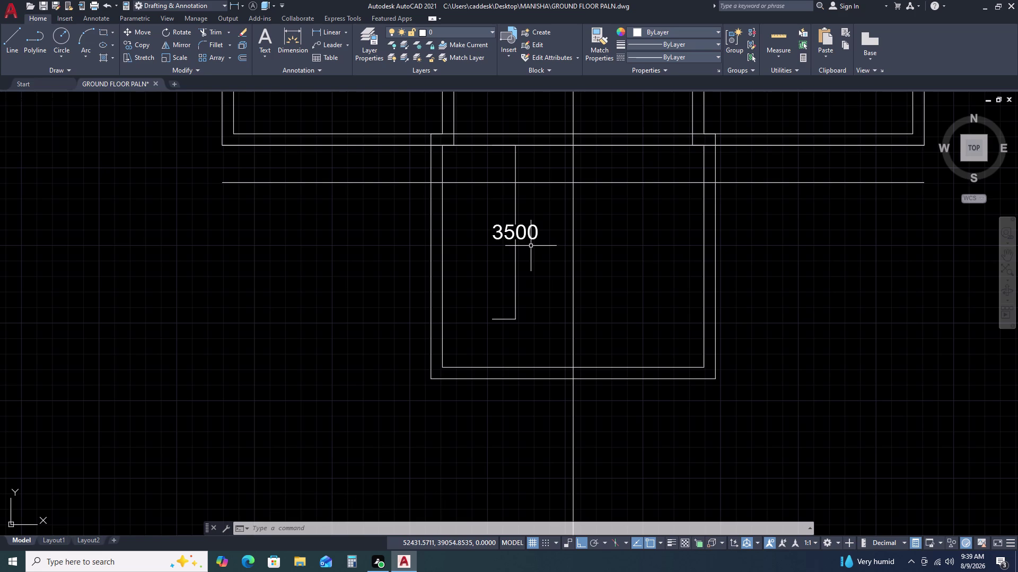
Move the 3500 dimension down onto the new offset line.
click(531, 246)
double_click(507, 265)
text(M)
key(space)
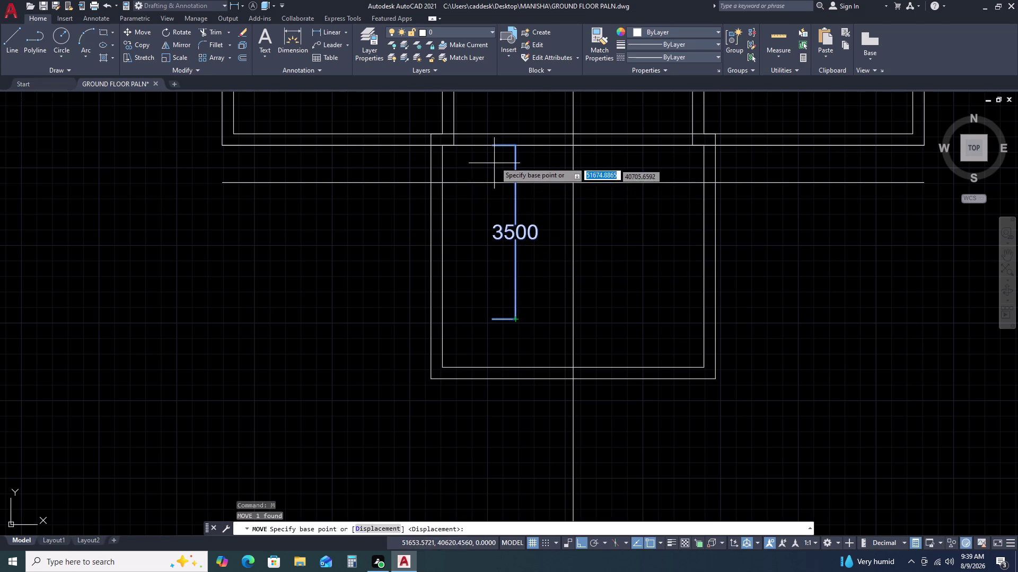
click(493, 147)
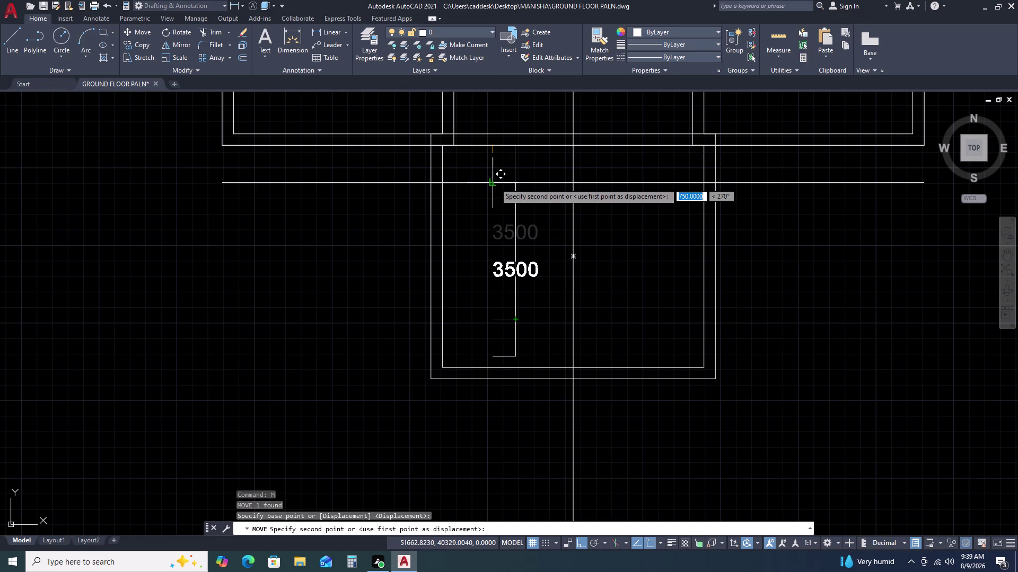
double_click(496, 185)
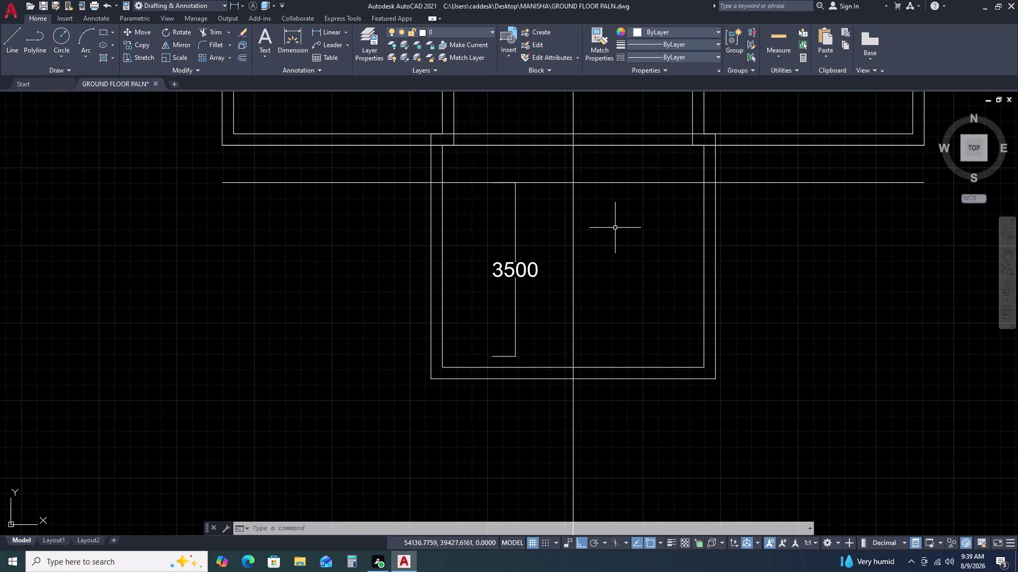
Cancel the unfinished 220 wall dimension and delete the 3500 dimension.
click(339, 35)
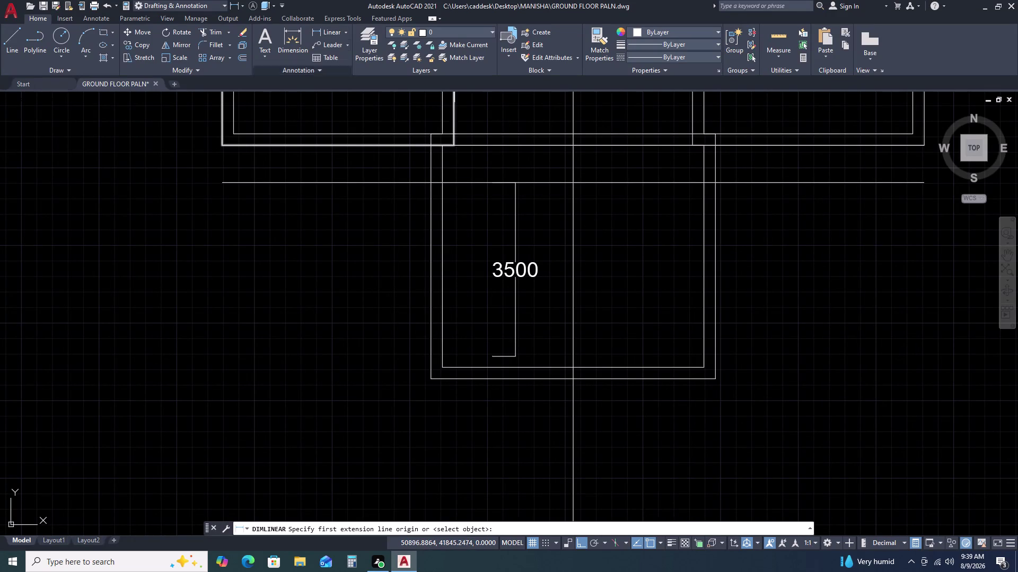
click(490, 357)
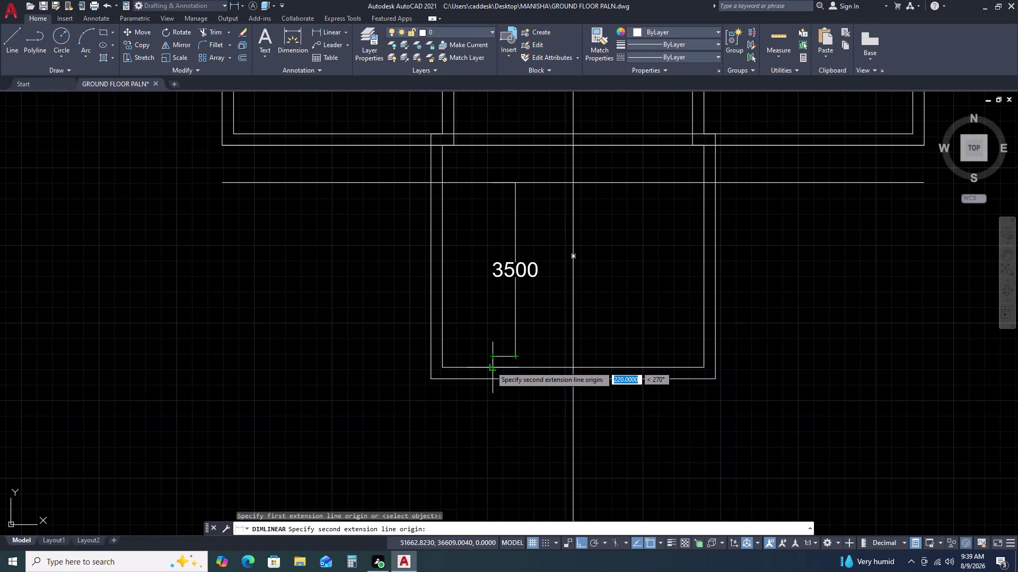
click(491, 366)
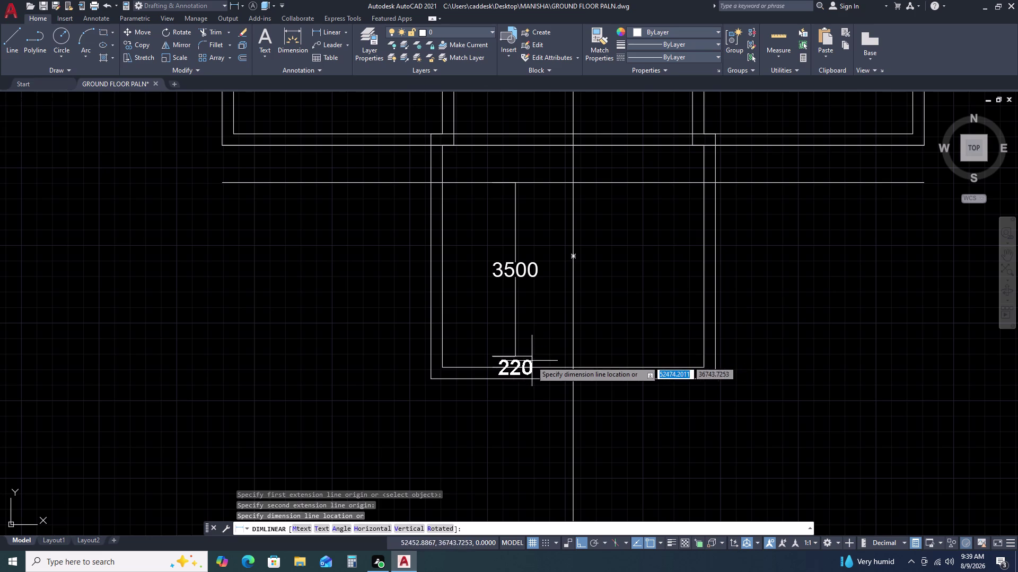
key(Escape)
drag(535, 257, 528, 263)
click(504, 280)
key(Delete)
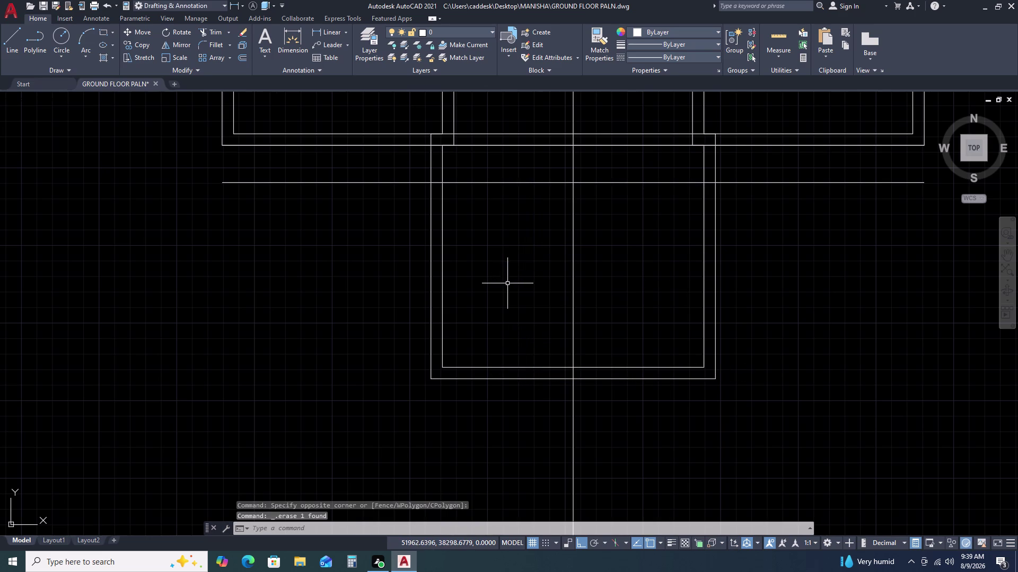
Delete a first selection and pan the whole floor plan into view.
click(542, 171)
click(506, 211)
key(Delete)
scroll(down, 3)
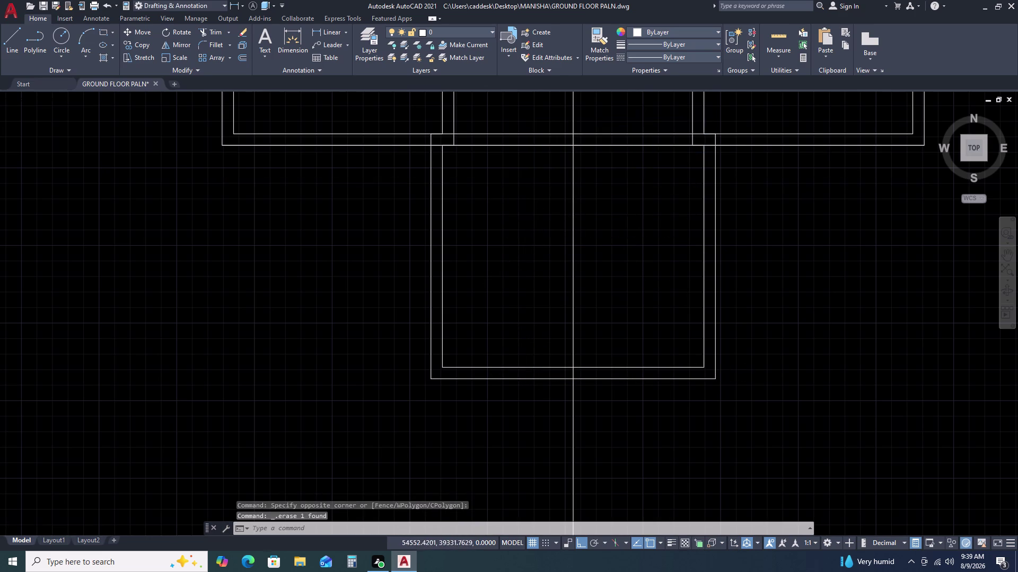
scroll(up, 3)
scroll(down, 3)
scroll(down, 3)
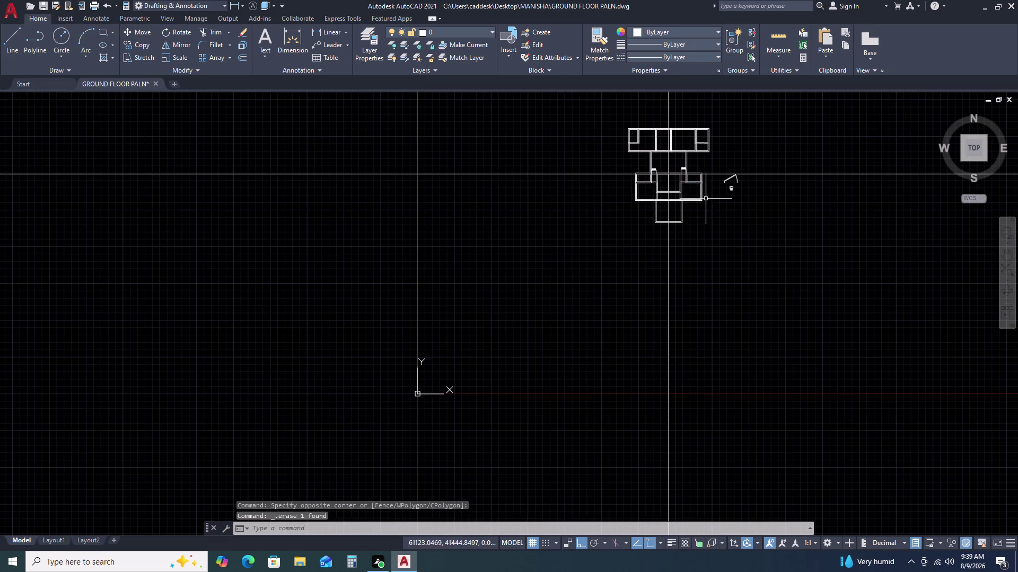
scroll(up, 3)
middle_drag(765, 276, 592, 246)
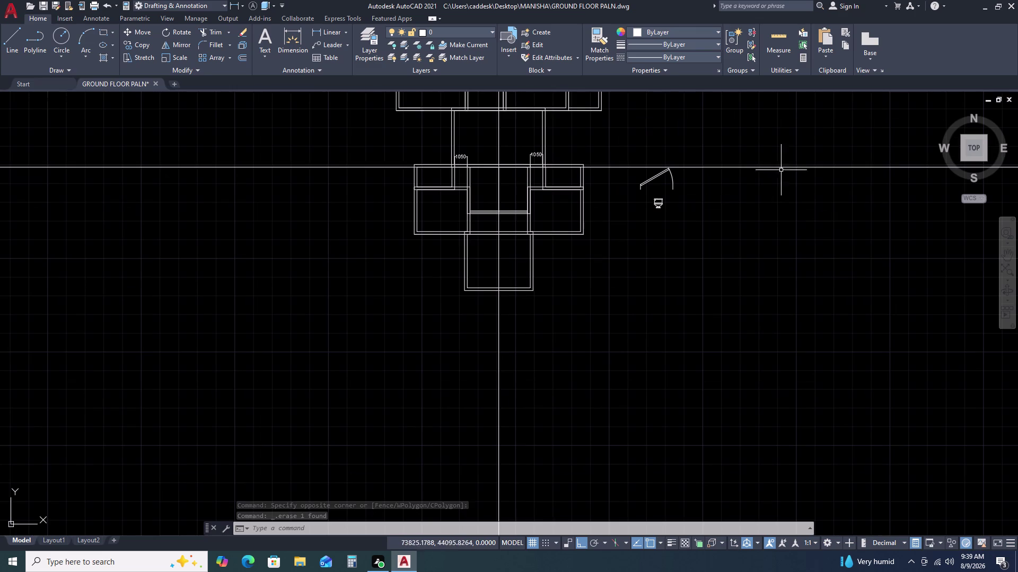
Select and delete the horizontal construction line.
drag(815, 132, 810, 141)
click(790, 203)
drag(791, 204, 791, 209)
click(628, 354)
click(626, 359)
key(Escape)
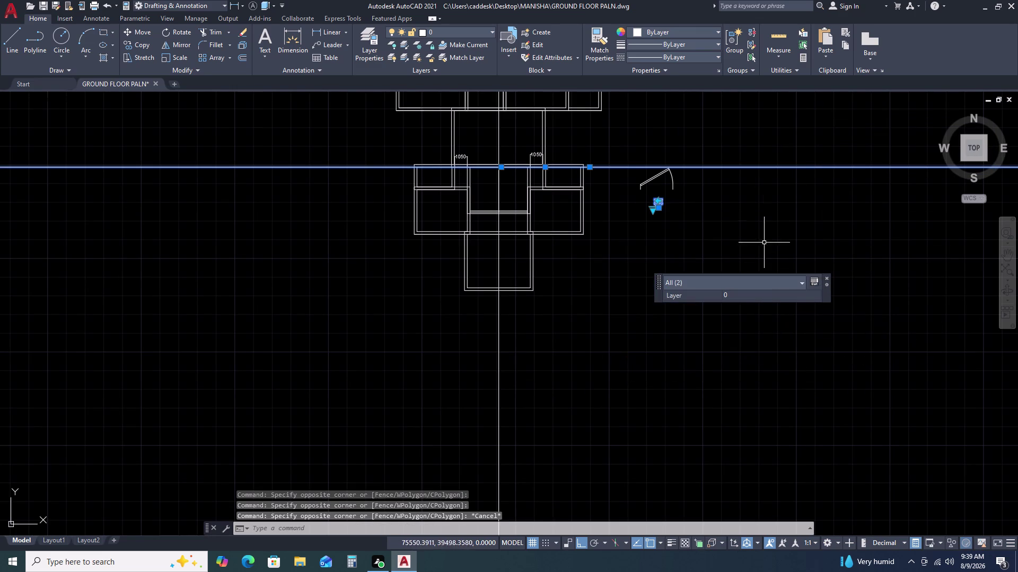
key(Escape)
drag(787, 138, 788, 148)
click(784, 199)
key(Delete)
Delete the vertical construction line and recentre the floor plan.
double_click(601, 363)
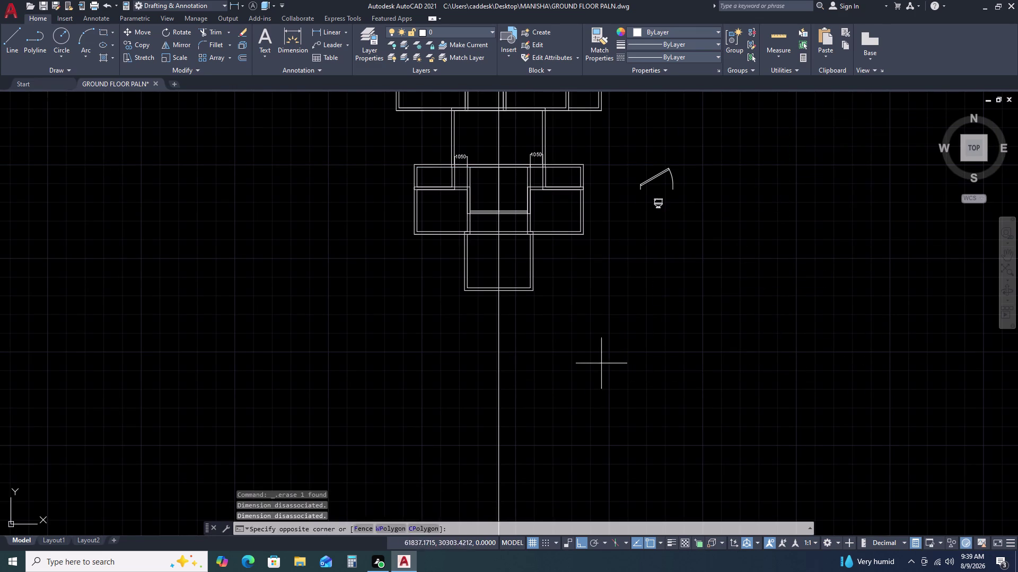
double_click(484, 372)
double_click(514, 340)
drag(541, 340, 534, 340)
click(470, 355)
click(465, 358)
key(Delete)
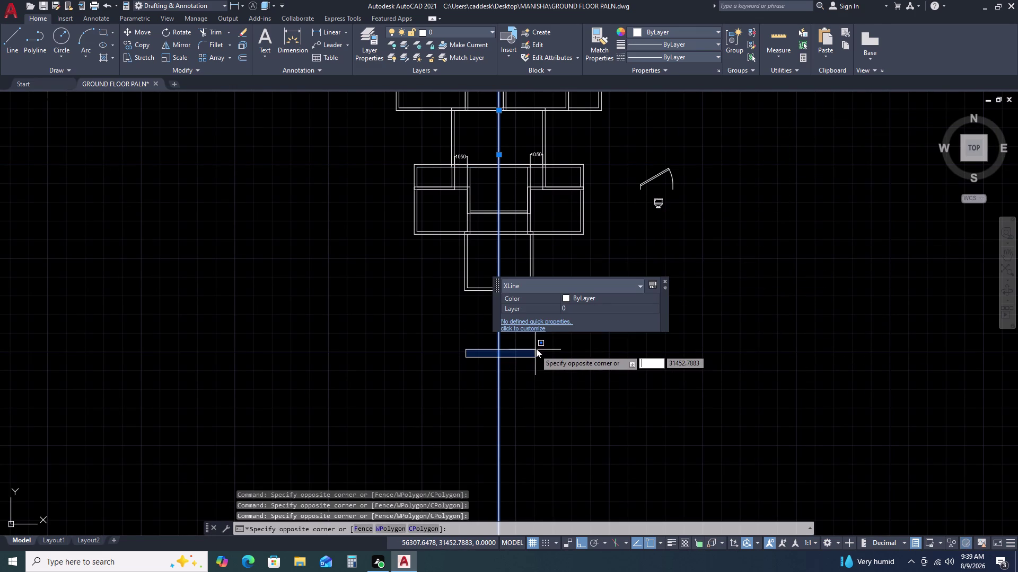
key(Delete)
key(Delete)
key(Escape)
key(Delete)
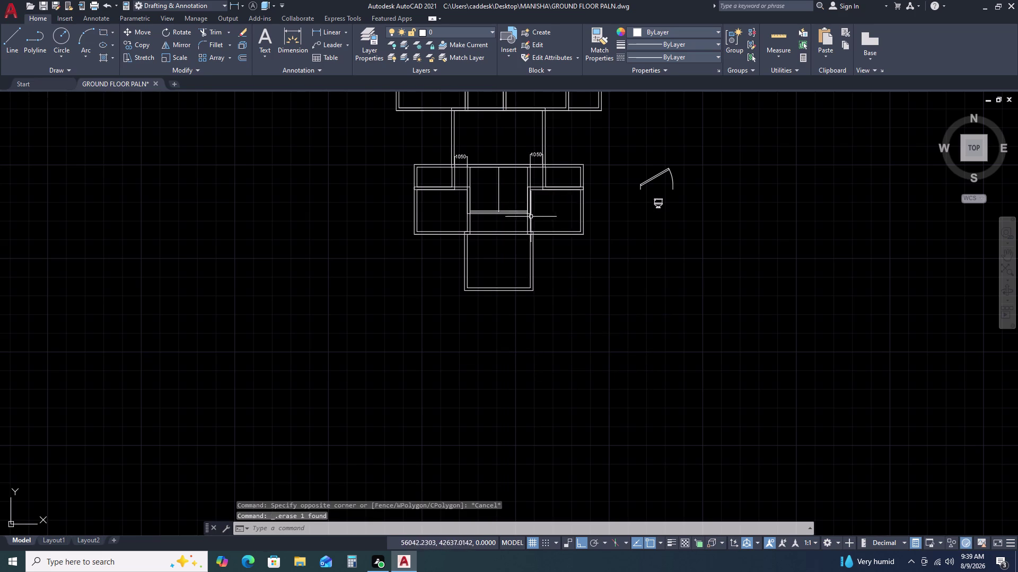
scroll(up, 3)
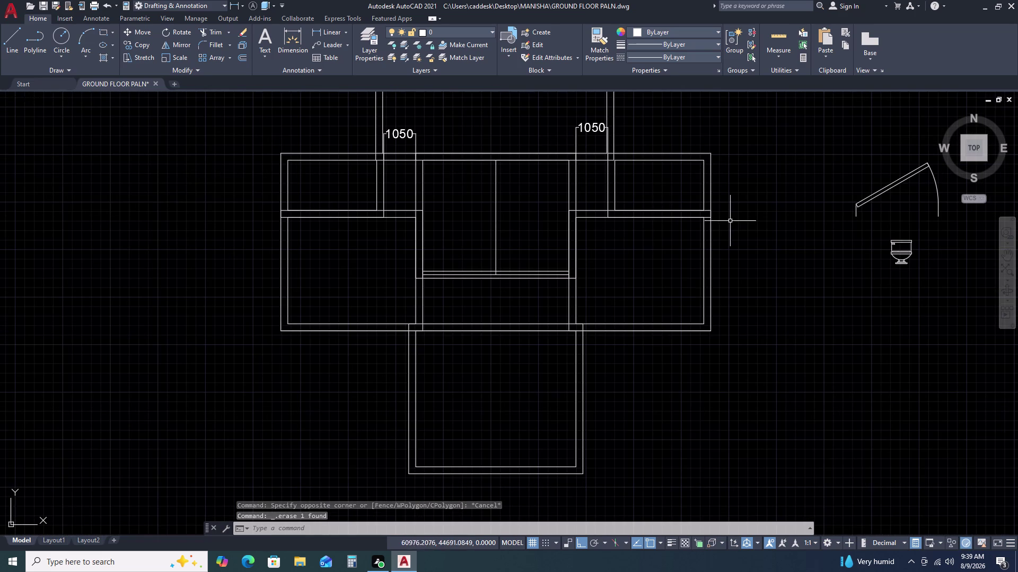
middle_drag(735, 220, 583, 218)
scroll(down, 3)
Exit the block editor and set the door block's Opening Angle to Open 90° in Quick Properties.
double_click(703, 191)
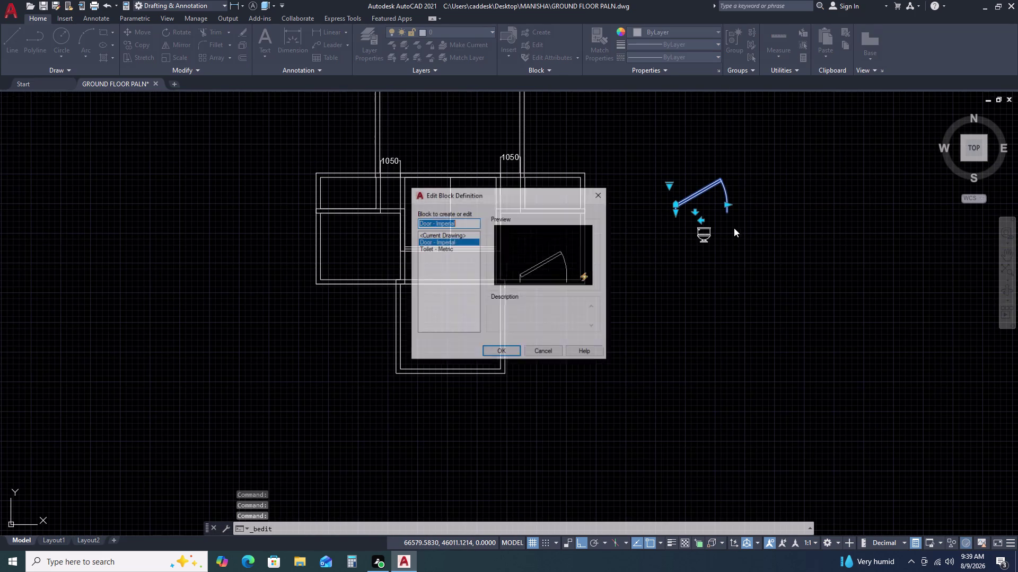
key(Escape)
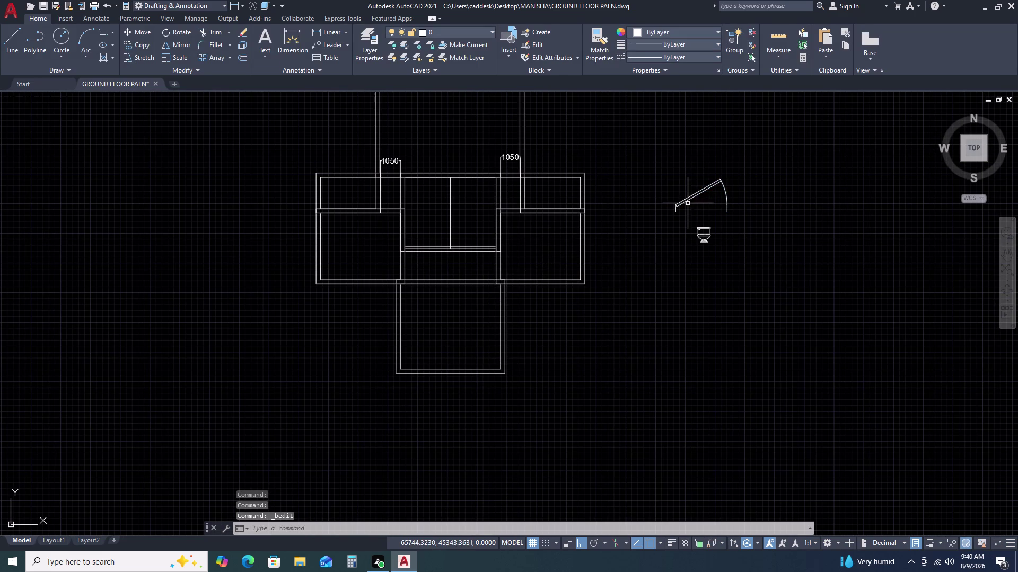
click(687, 203)
click(683, 183)
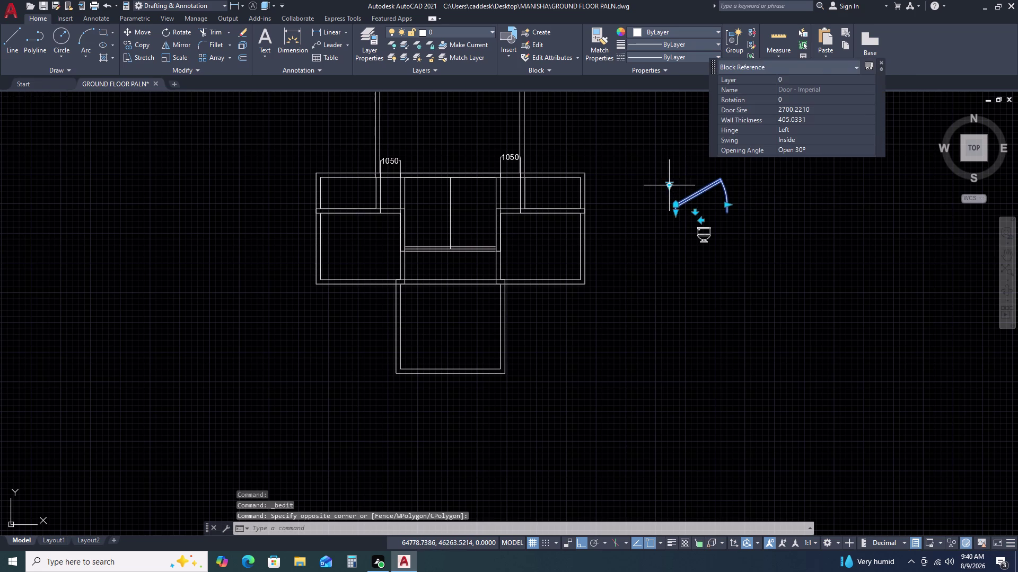
double_click(670, 187)
double_click(705, 229)
key(Escape)
Select the door block again, cancelling a stray R command.
drag(727, 182, 711, 182)
click(699, 176)
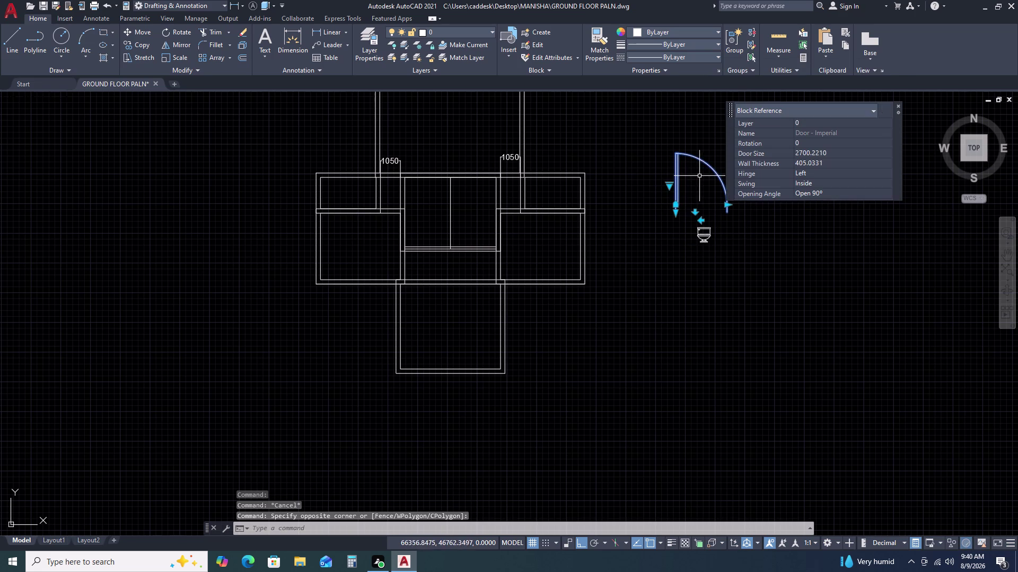
key(r)
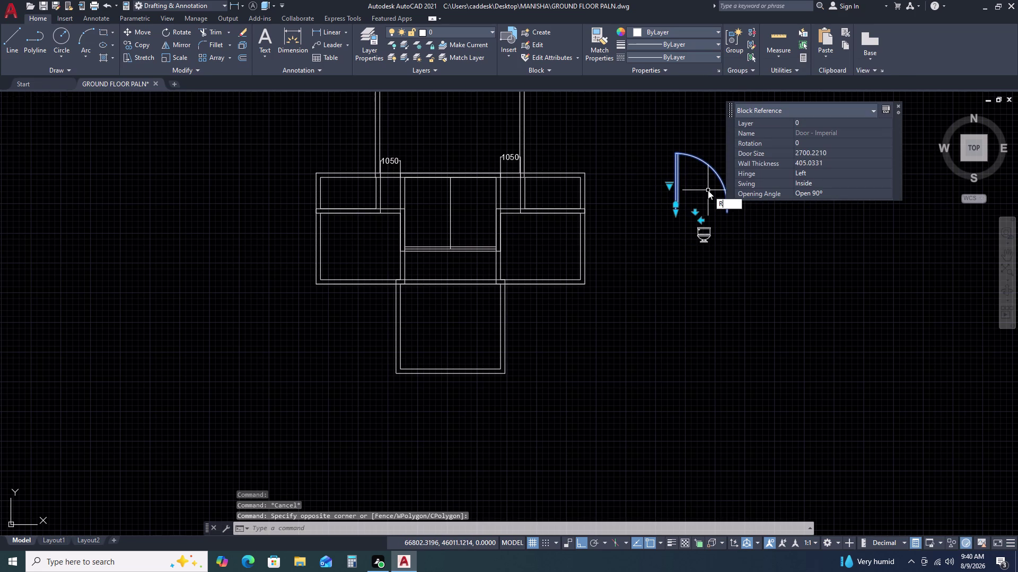
key(Escape)
drag(709, 159, 703, 164)
click(688, 171)
Move the 90° door block by its base point and drop it inside the bottom room.
text(M)
key(space)
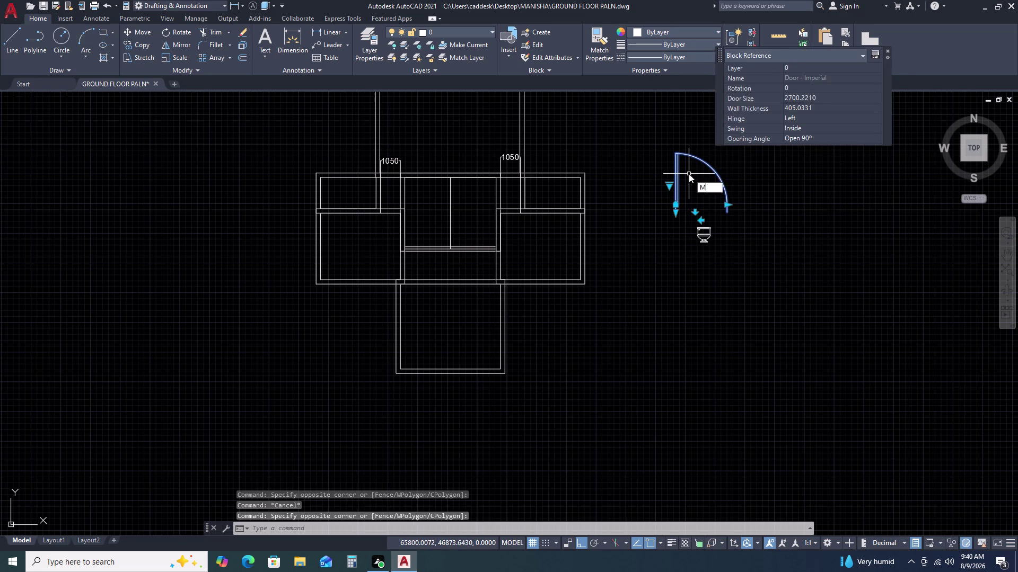
click(687, 175)
key(F8)
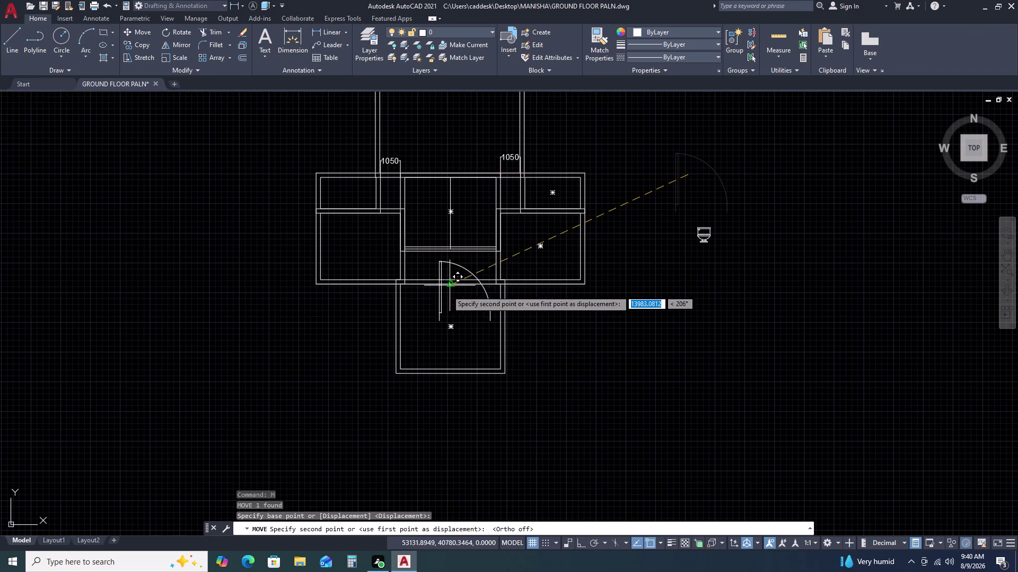
scroll(up, 3)
scroll(down, 3)
scroll(down, 3)
middle_drag(491, 347, 496, 315)
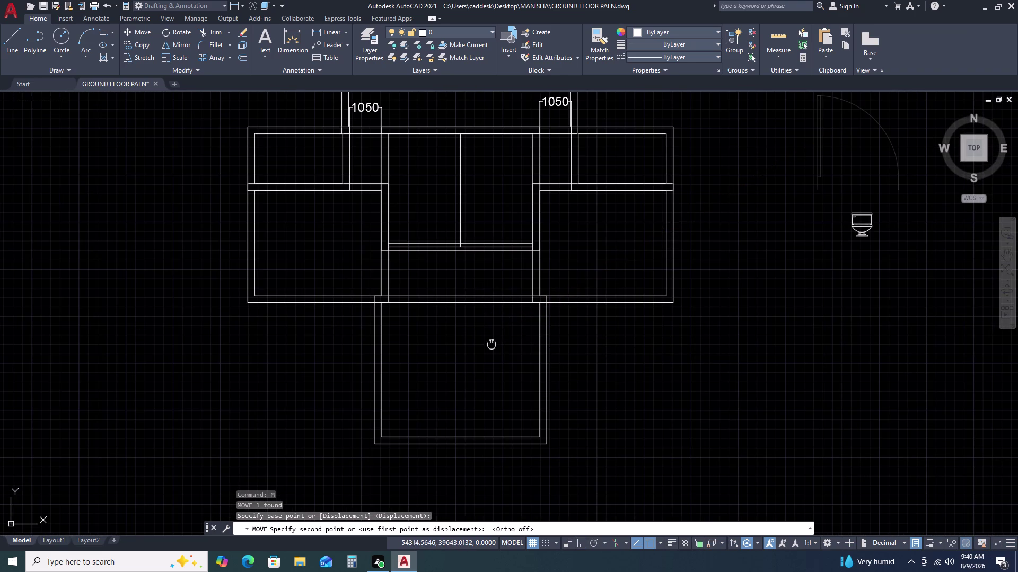
middle_drag(496, 315, 506, 283)
click(472, 294)
key(Escape)
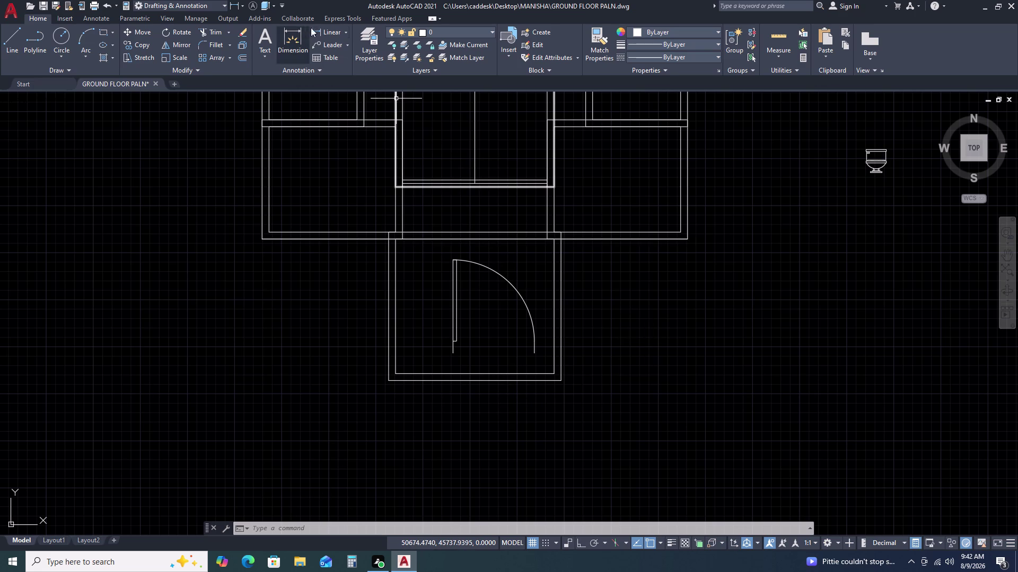
Measure the door's 2700 width with a linear dimension, then cancel it.
click(331, 34)
click(455, 357)
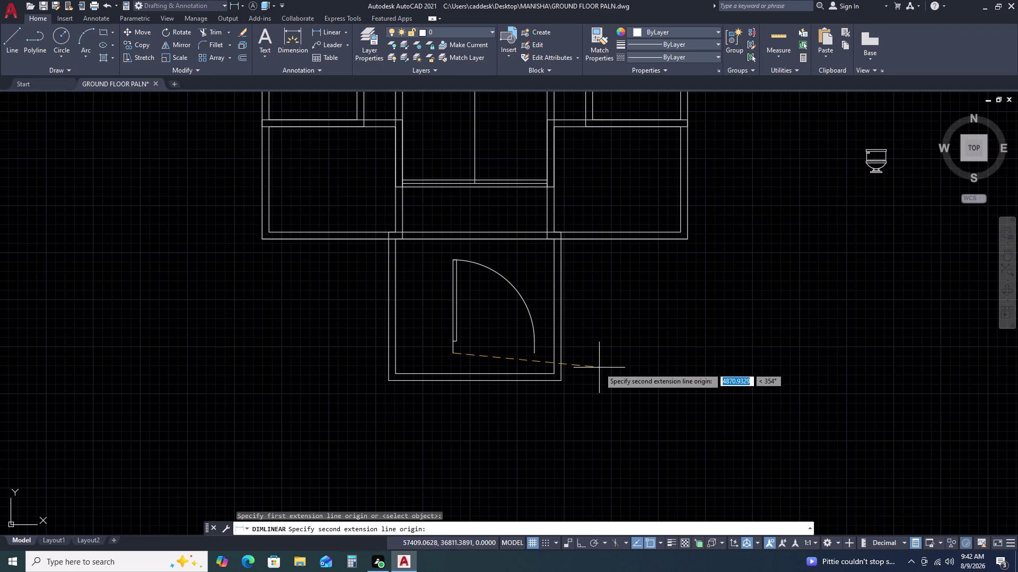
click(534, 351)
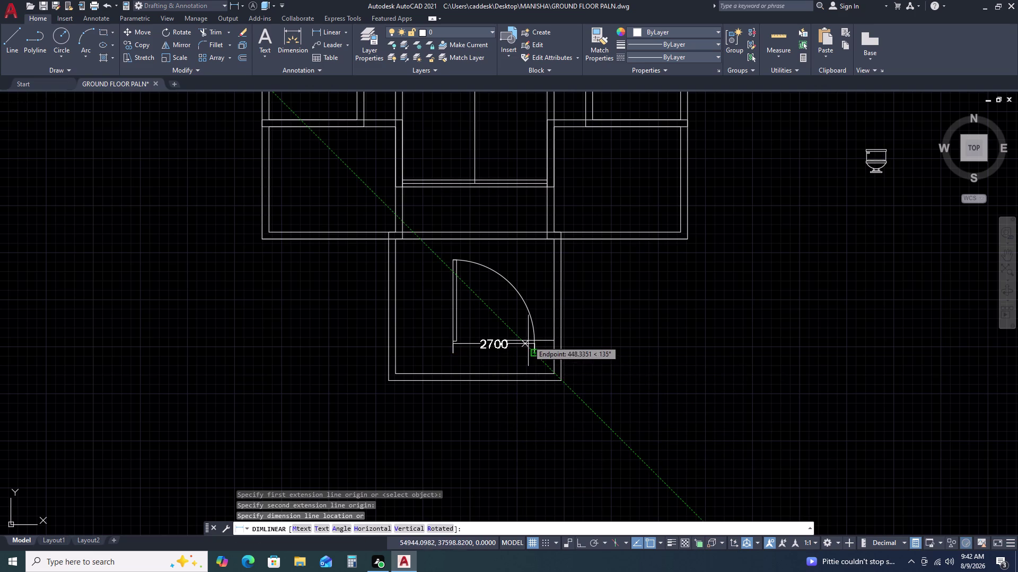
key(Escape)
Select the door block and start SCALE (SC) with a base point at its end.
click(532, 316)
click(458, 326)
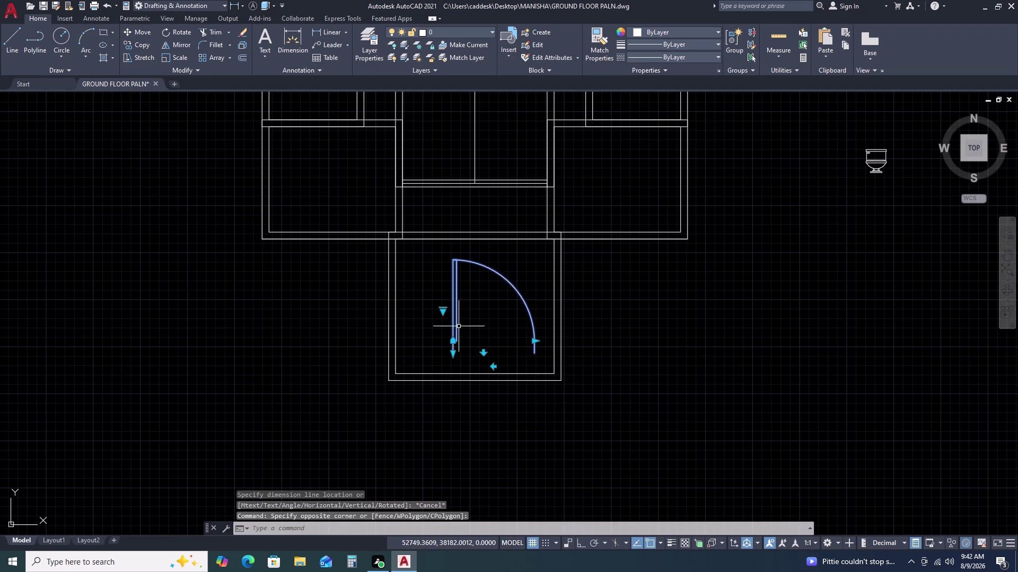
key(s)
key(c)
key(space)
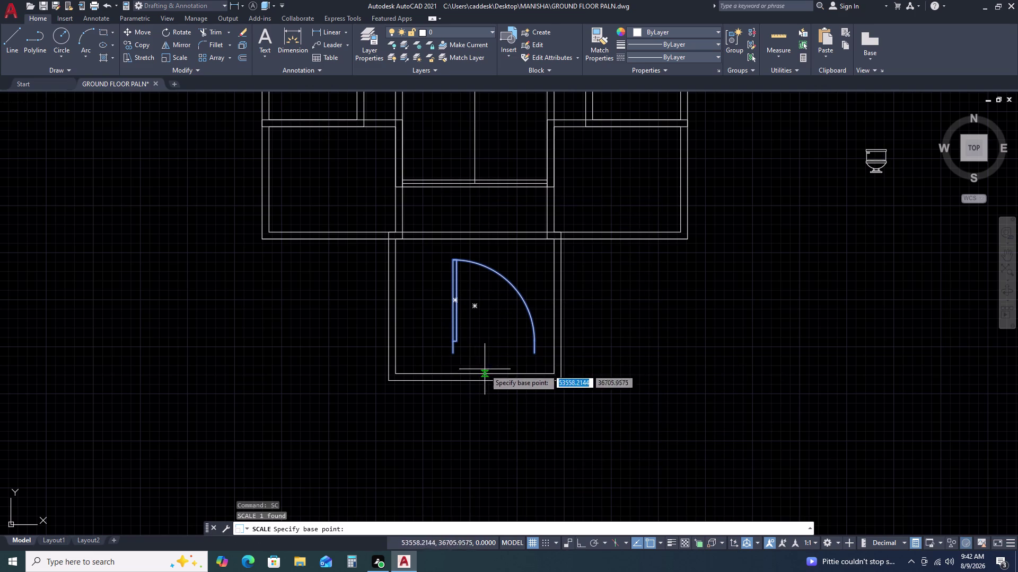
click(536, 356)
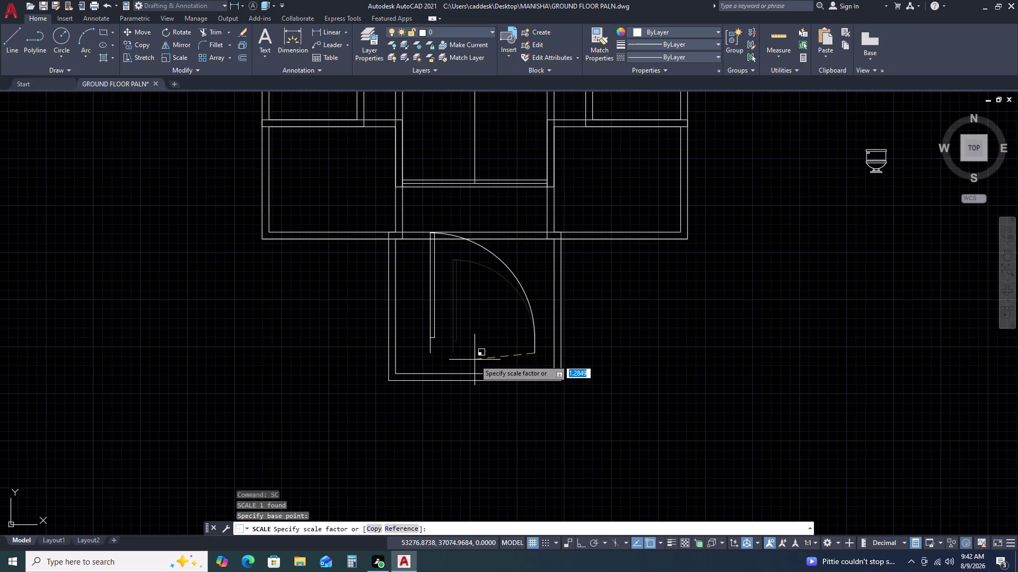
Scale the door by Reference from its 2700 width to a new length of 2000.
text(R C)
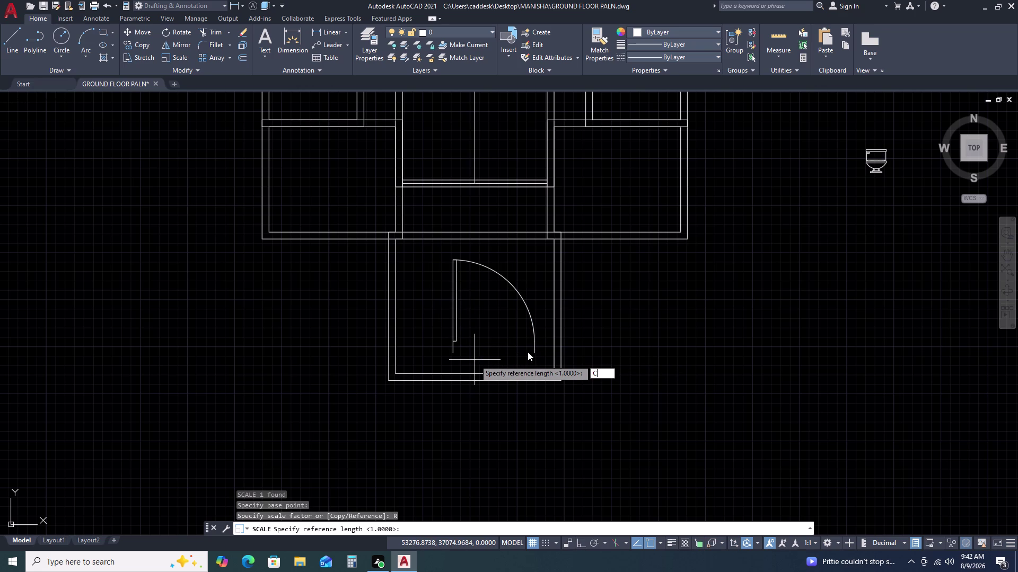
key(BackSpace)
text(R)
key(space)
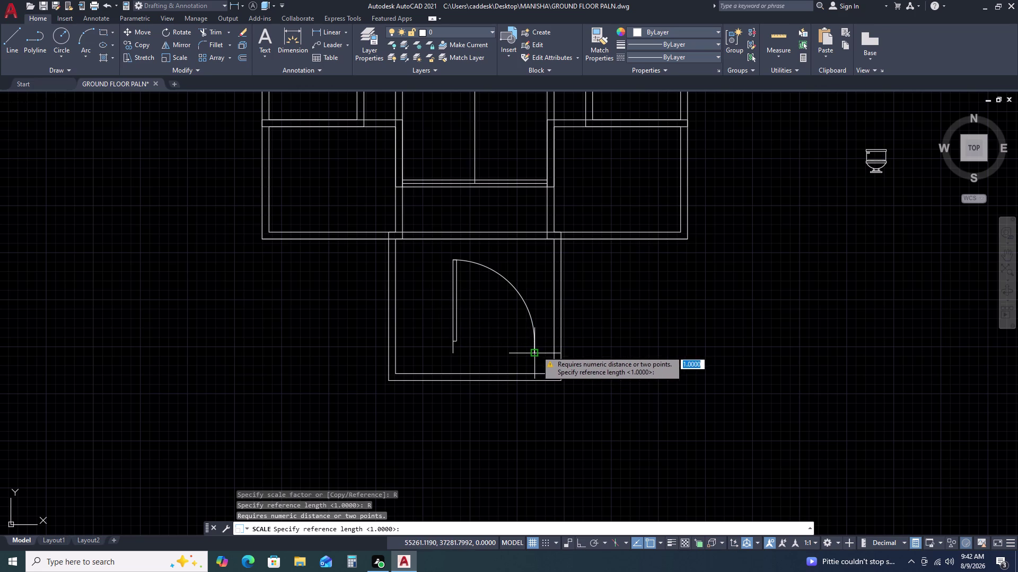
click(537, 352)
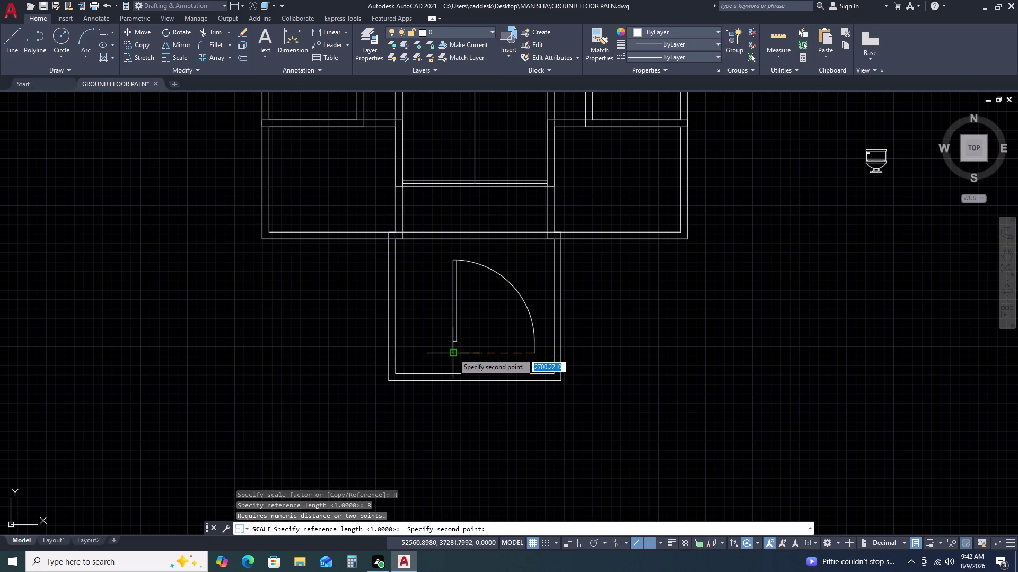
click(455, 352)
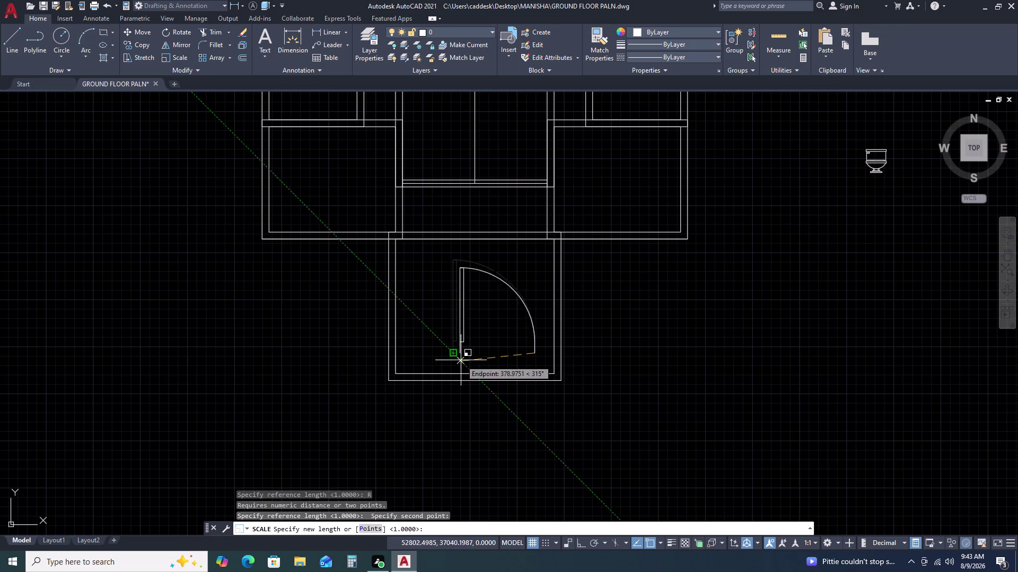
key(F8)
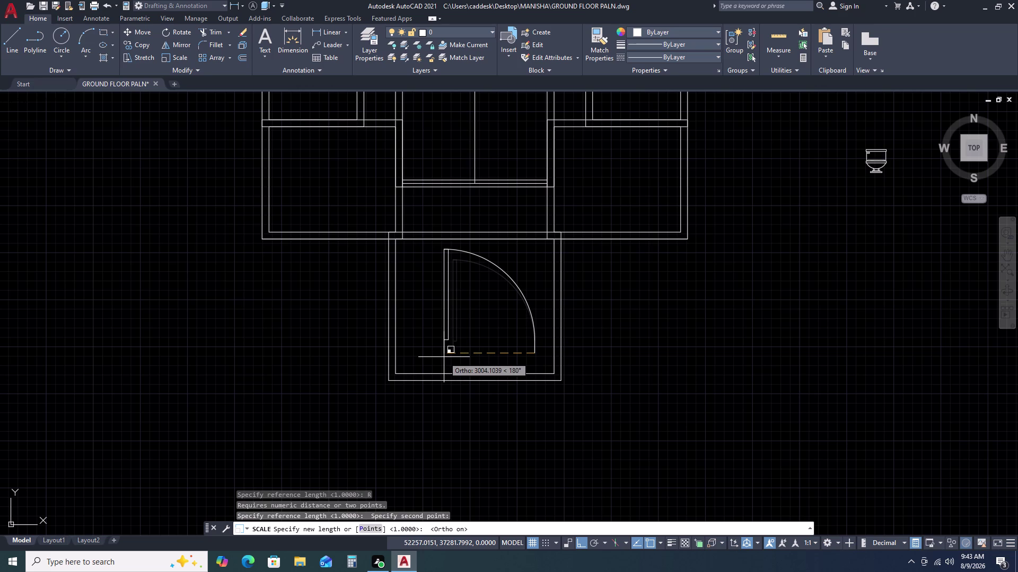
text(2000)
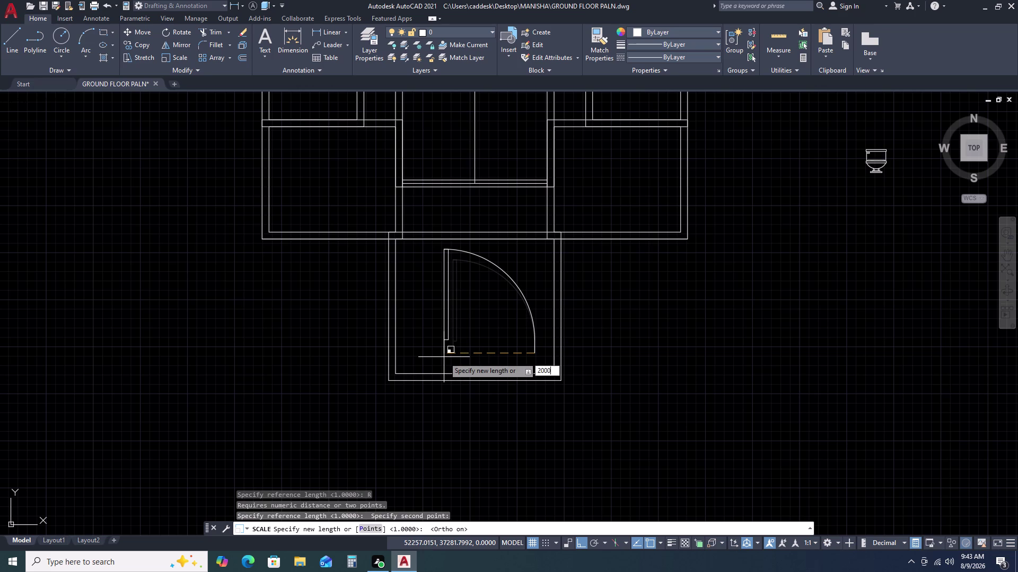
key(space)
scroll(down, 3)
middle_drag(495, 357, 464, 372)
scroll(up, 3)
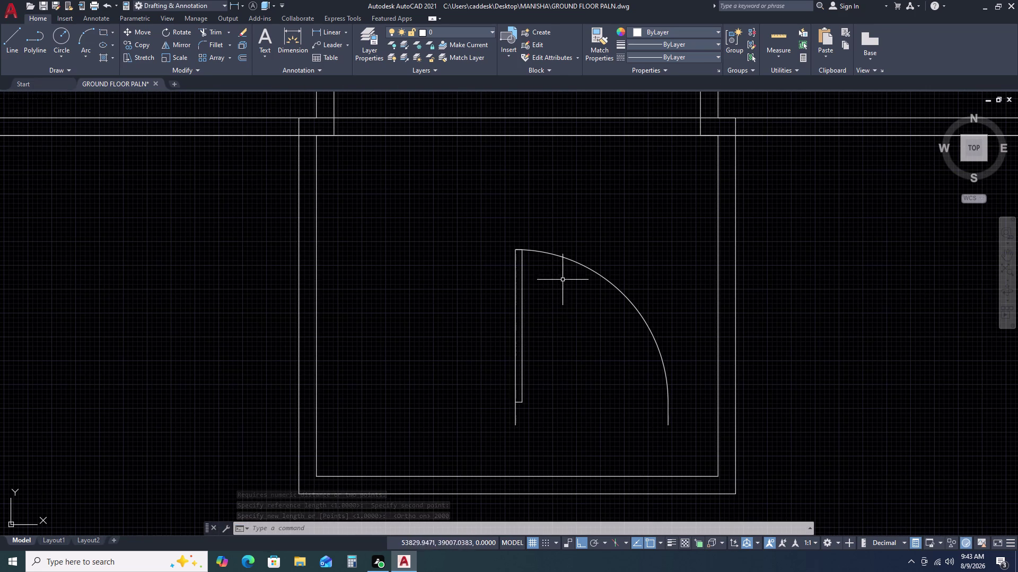
Start a linear dimension (DLI) along the door leaf, then cancel it.
text(DL)
key(i)
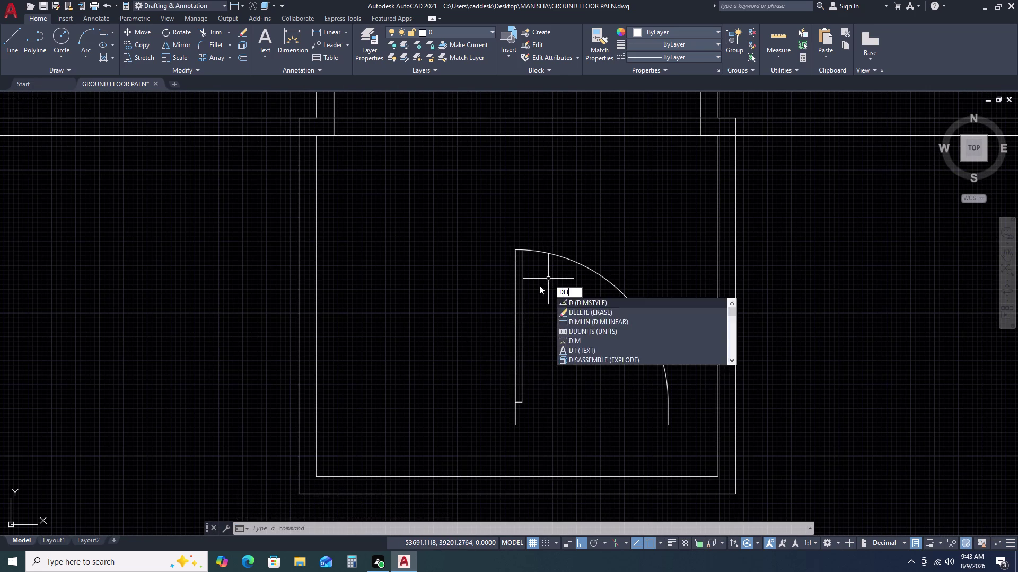
key(space)
click(514, 250)
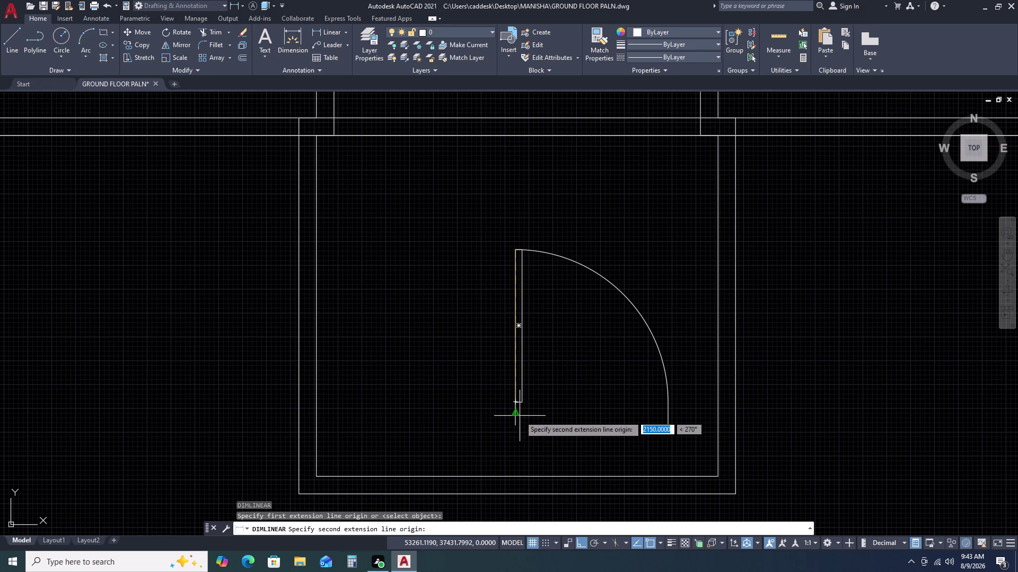
click(514, 424)
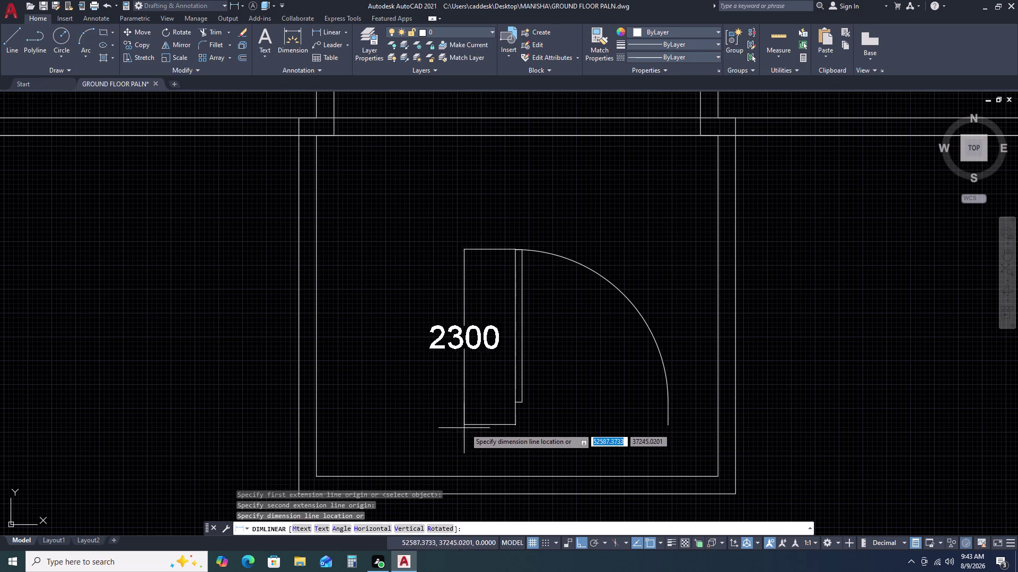
key(Escape)
Window-select the door block, then clear the selection and reframe the view.
click(541, 351)
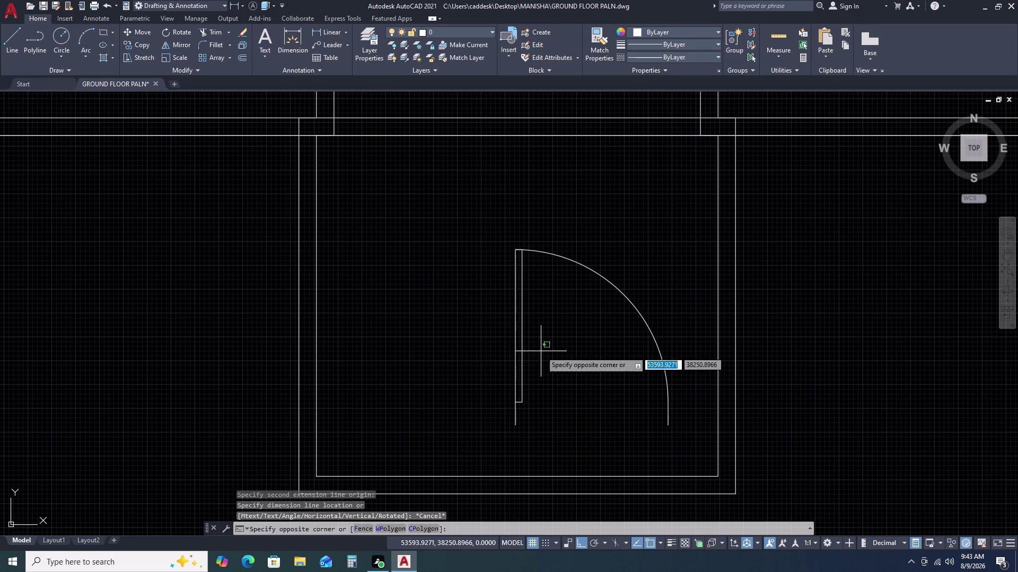
click(496, 362)
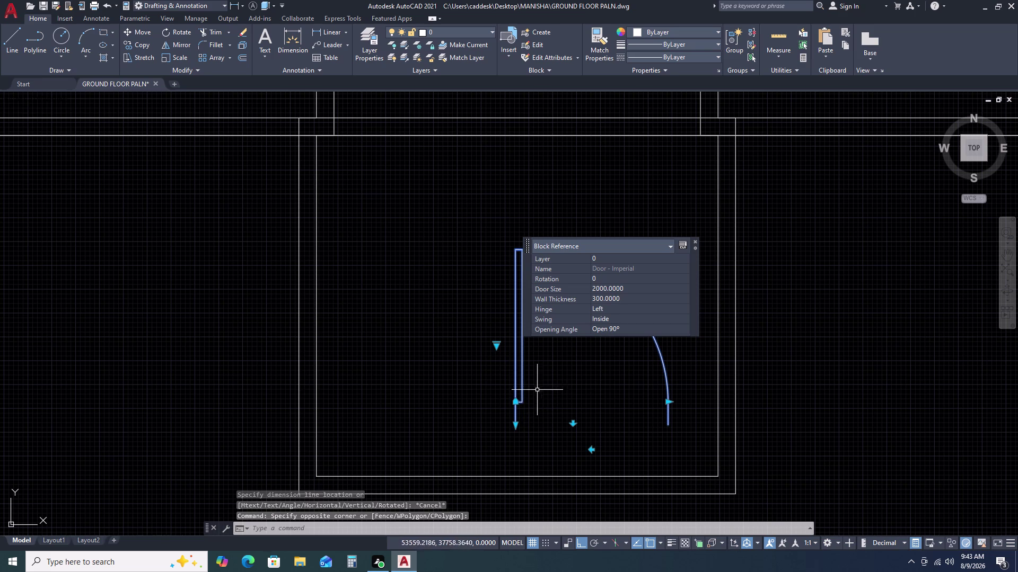
middle_drag(522, 418, 522, 410)
key(Escape)
scroll(down, 3)
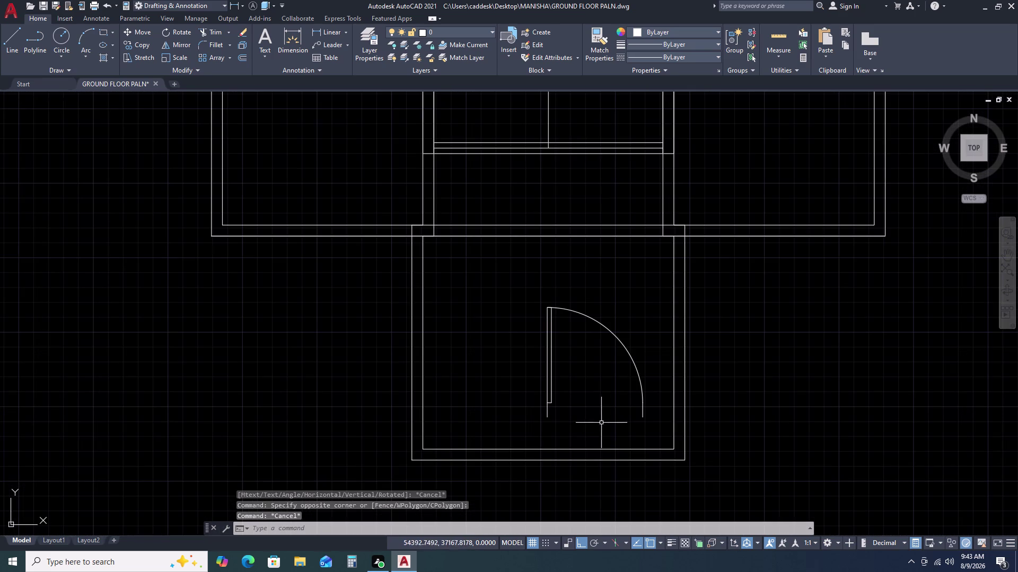
double_click(624, 331)
Move the door from its hinge corner into the central room's opening, Ortho off.
click(526, 360)
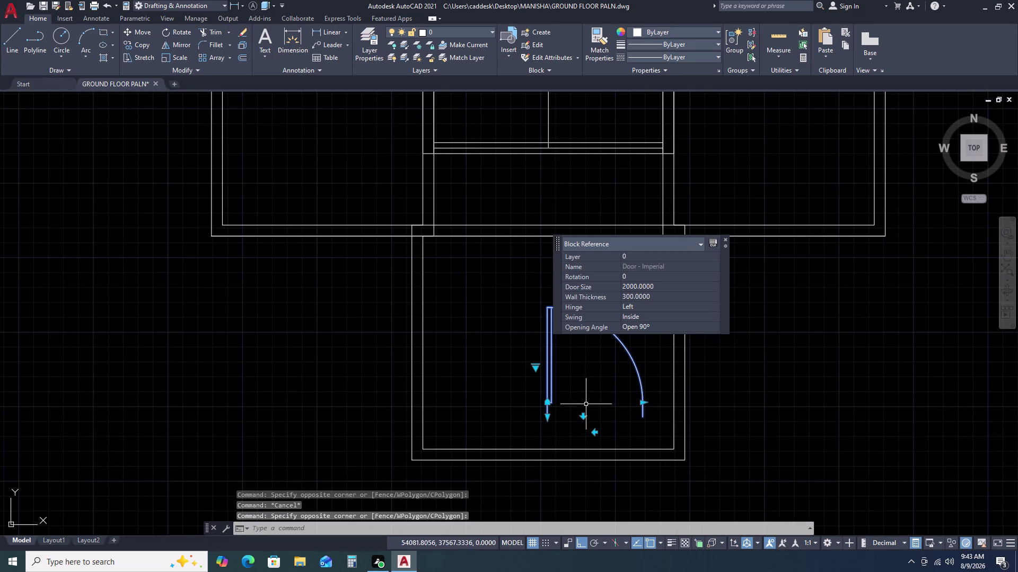
key(m)
key(space)
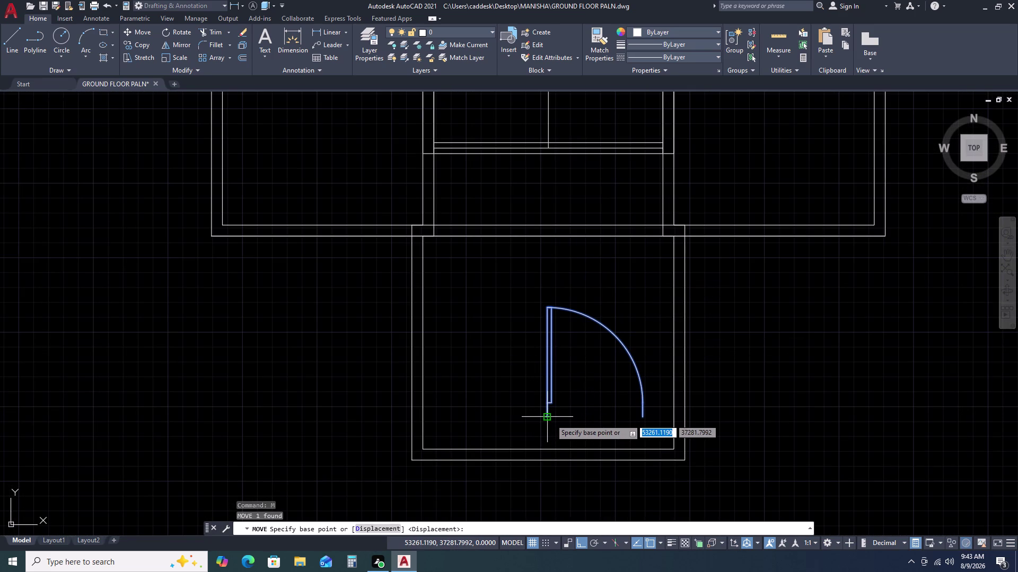
click(550, 419)
scroll(down, 3)
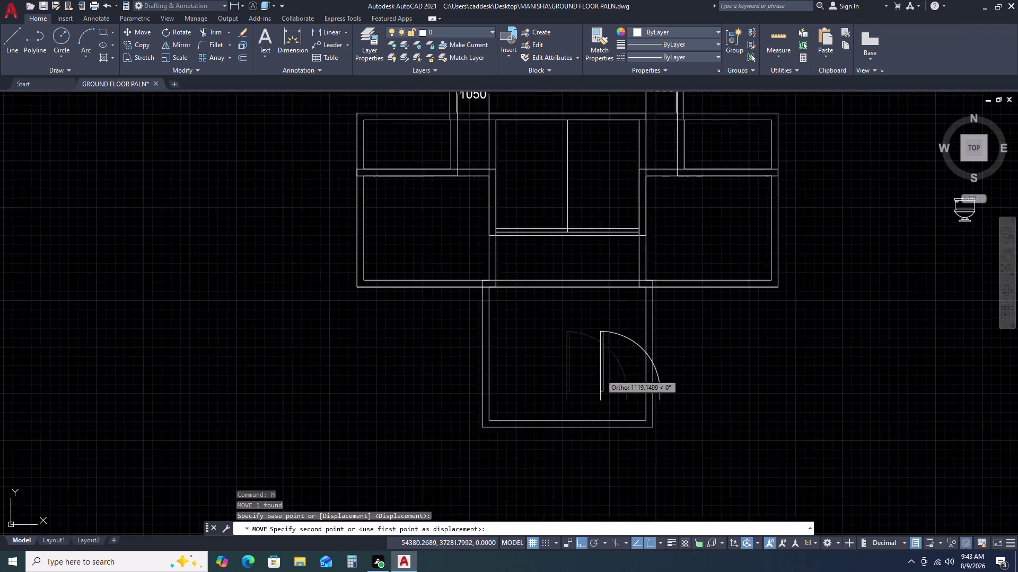
scroll(down, 3)
key(F8)
scroll(up, 3)
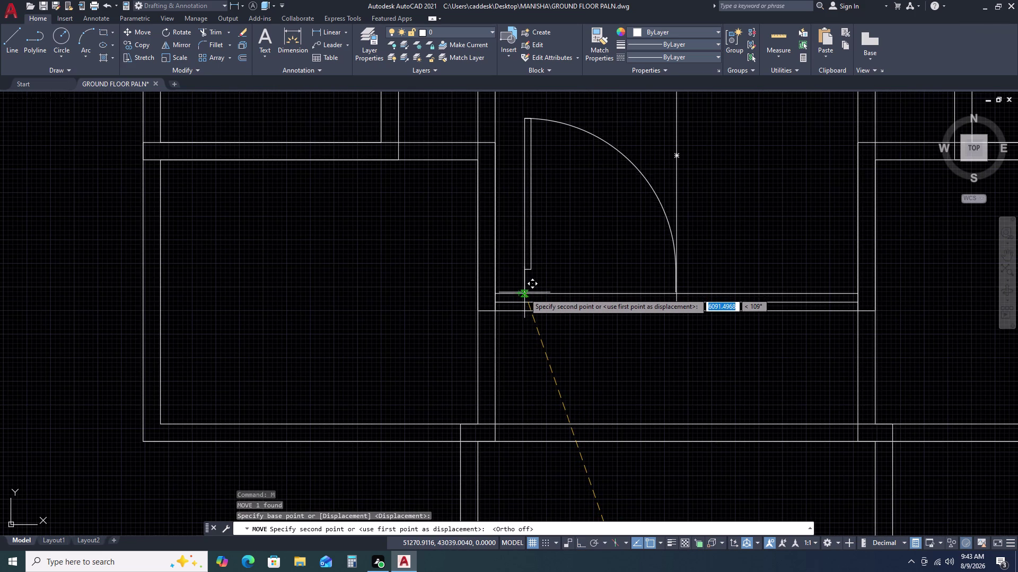
click(524, 294)
scroll(down, 3)
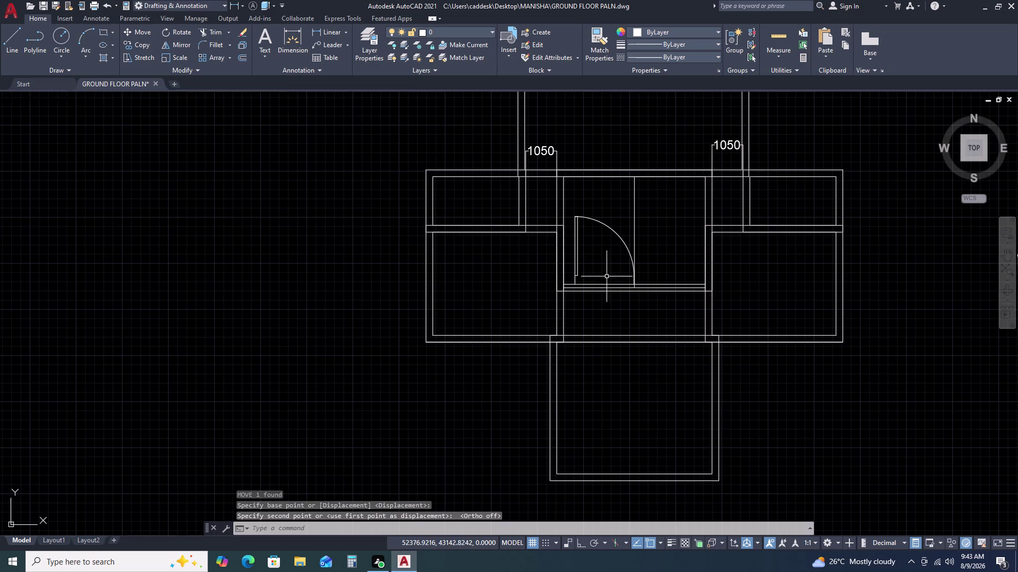
Clear a stray selection, then measure the door opening with a linear dimension and cancel.
scroll(up, 3)
click(661, 235)
click(621, 251)
key(Escape)
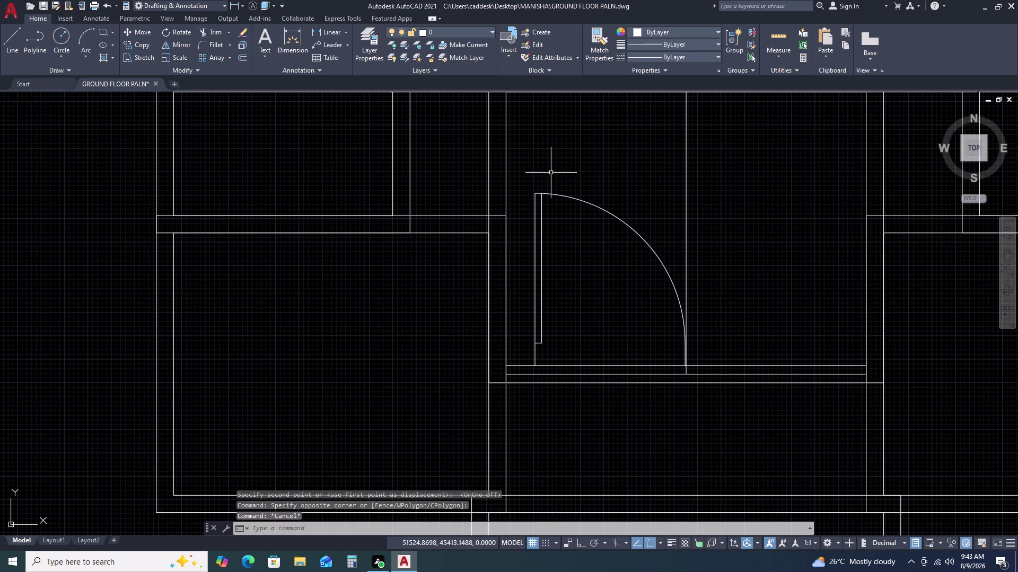
click(328, 34)
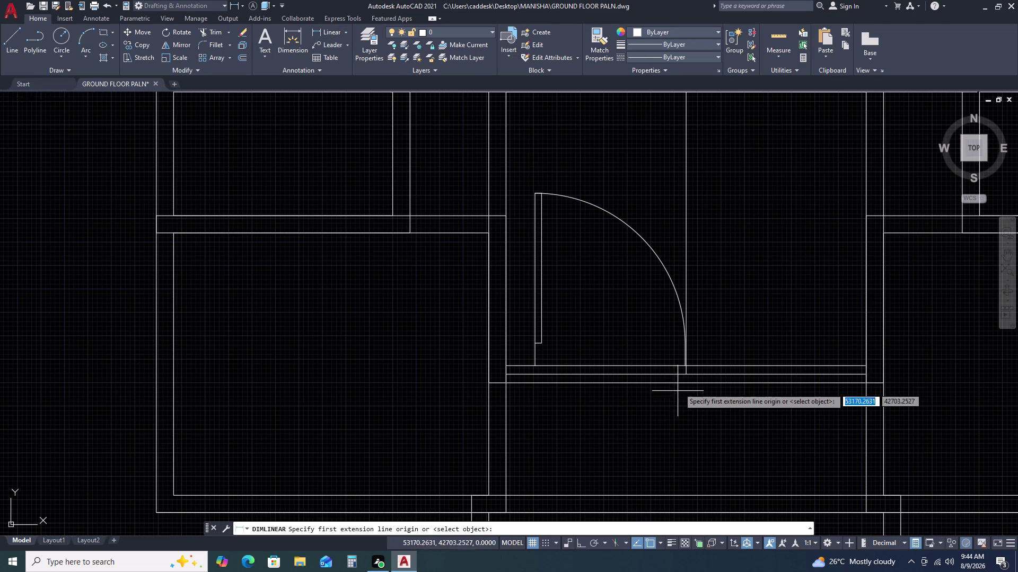
scroll(up, 3)
click(676, 412)
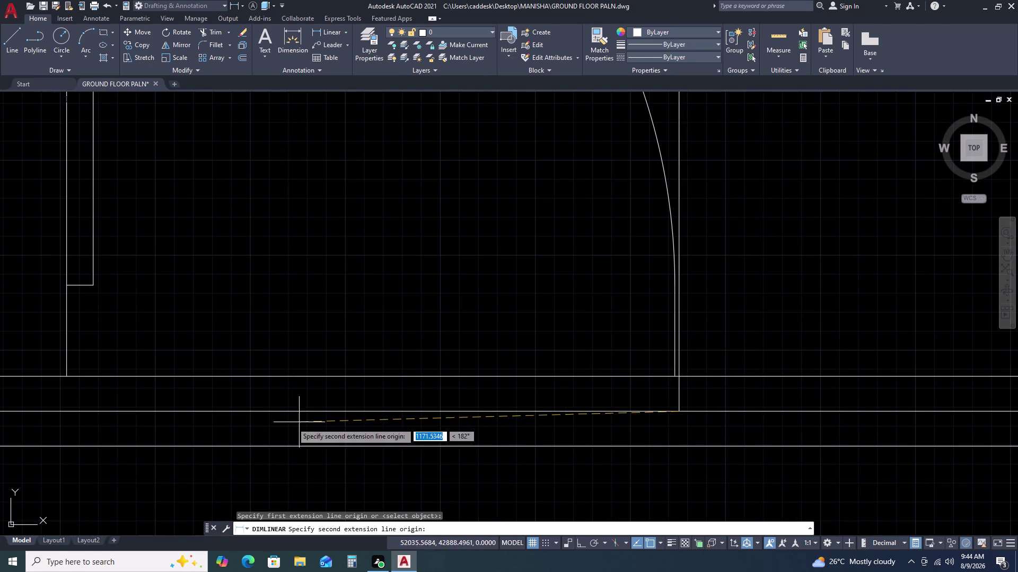
click(66, 374)
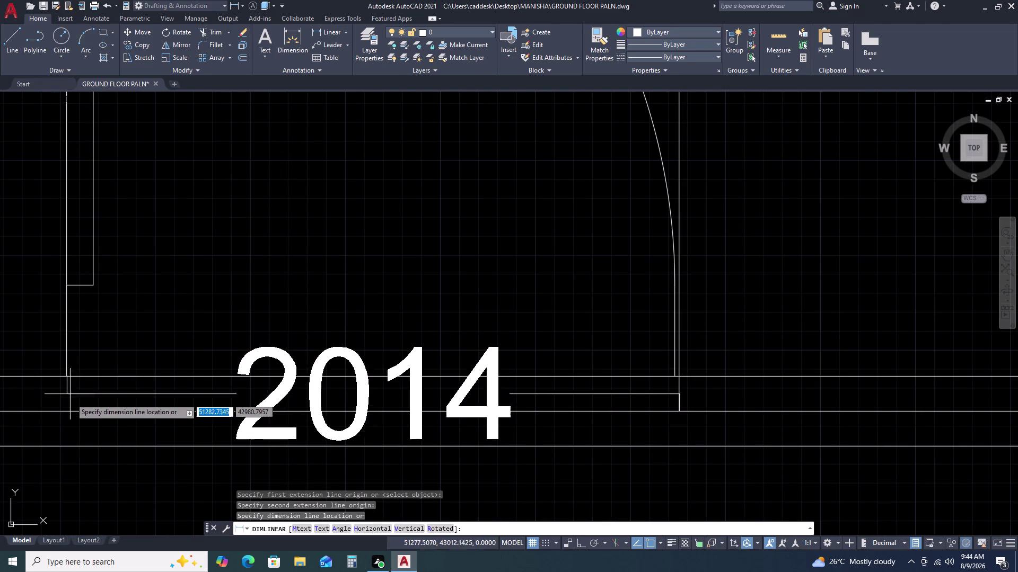
key(Escape)
scroll(down, 3)
Move the door block out of the plan to sit beside the toilet fixture.
click(331, 278)
click(309, 294)
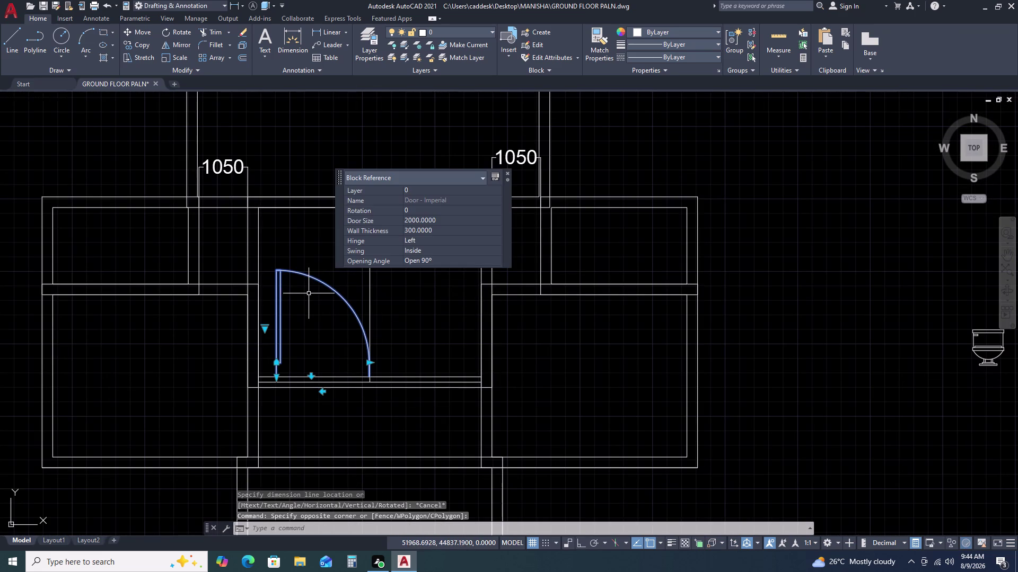
key(m)
key(space)
click(325, 310)
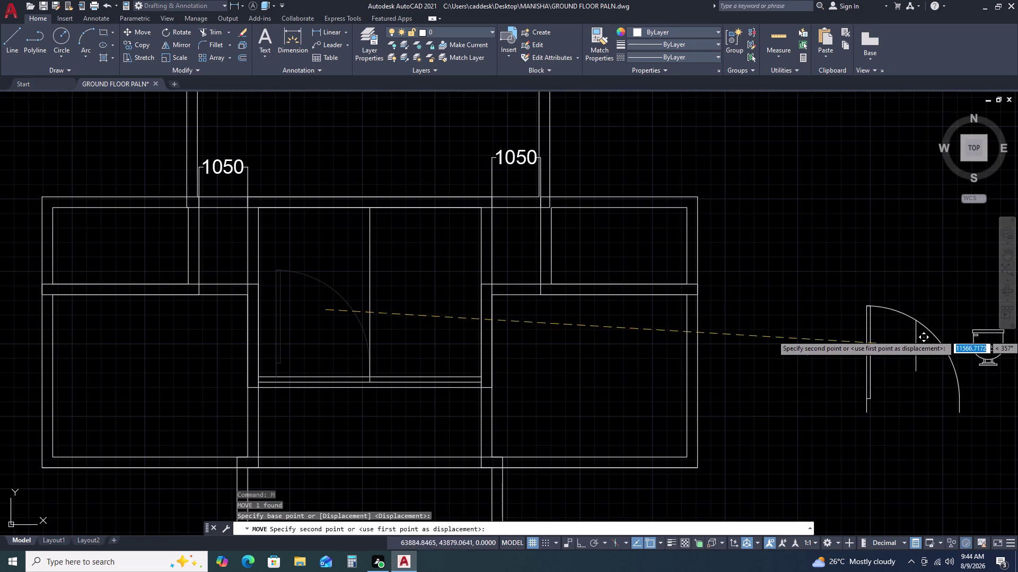
click(861, 322)
key(Escape)
scroll(down, 3)
middle_drag(862, 364, 801, 326)
scroll(up, 3)
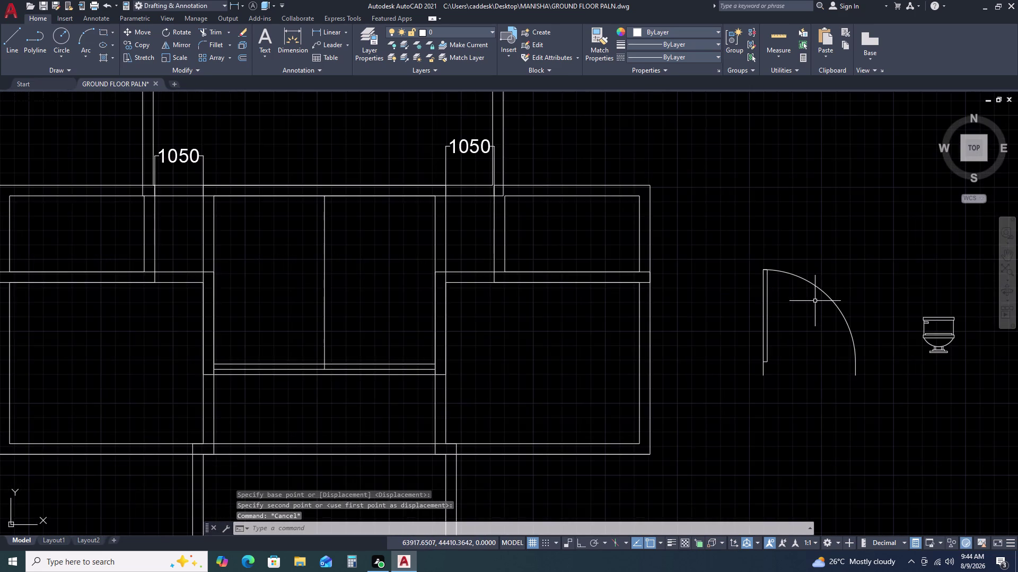
scroll(up, 3)
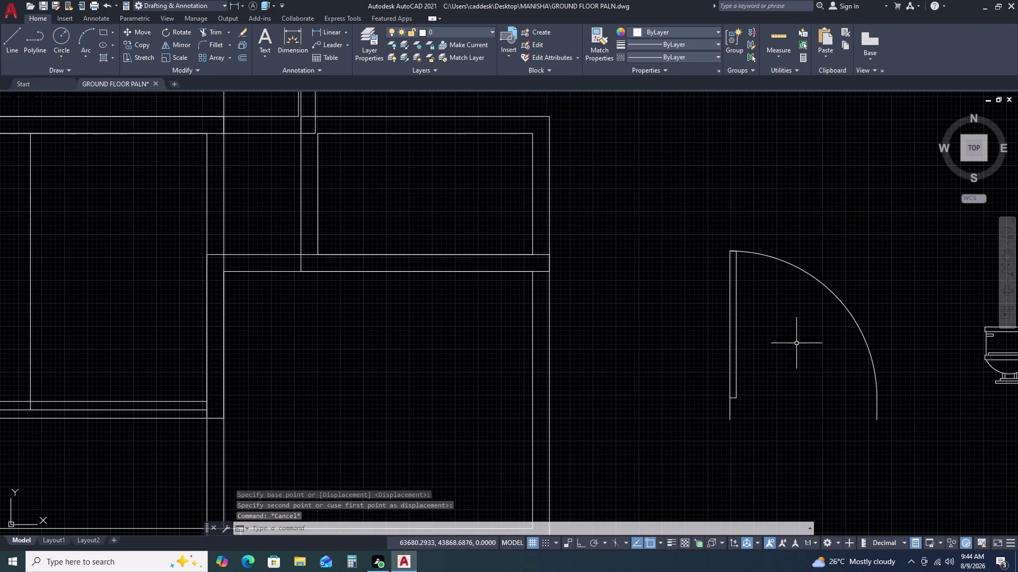
Select the moved door block and start SCALE (SC) on it.
click(837, 279)
click(800, 302)
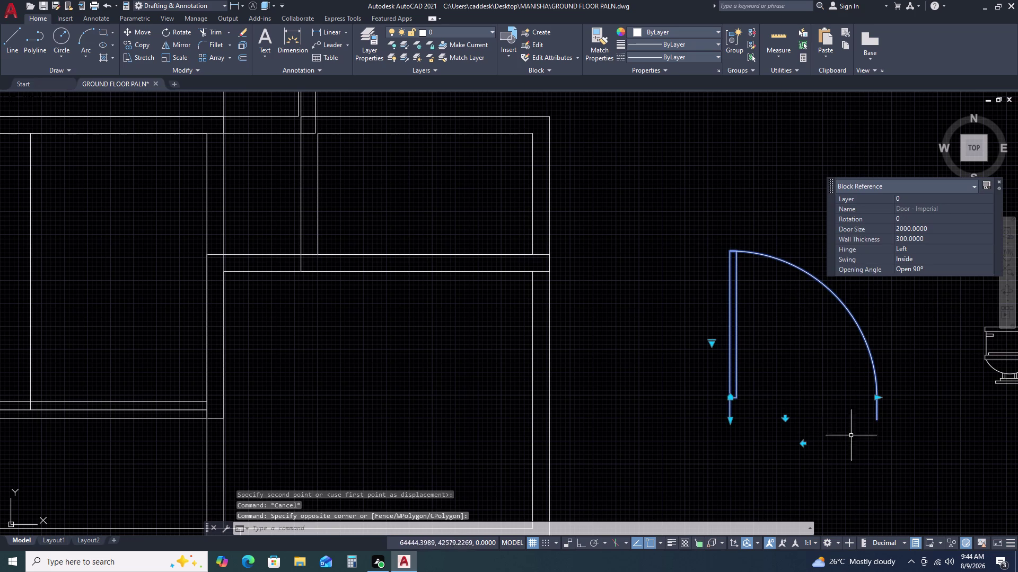
text(S)
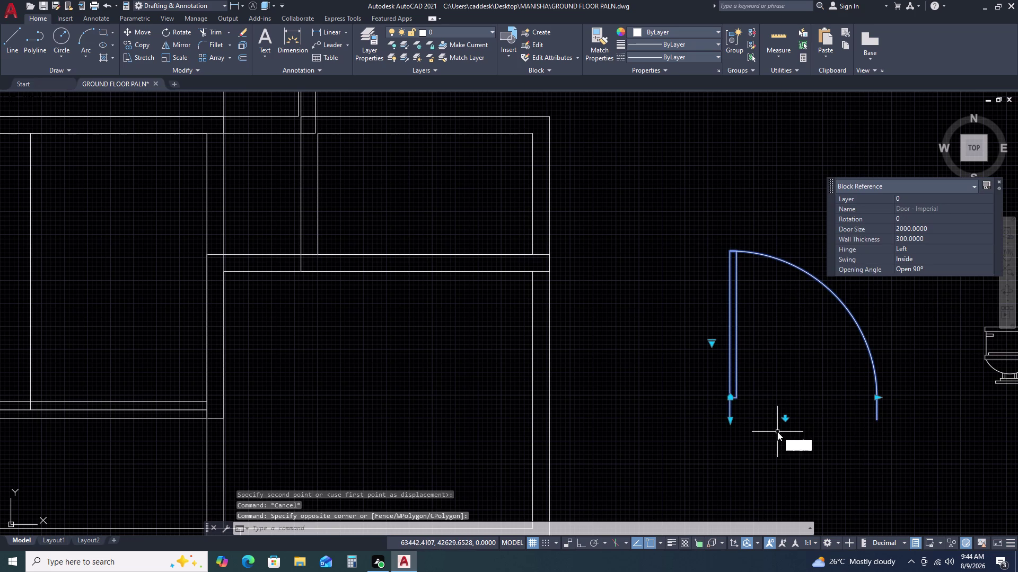
text(C)
key(space)
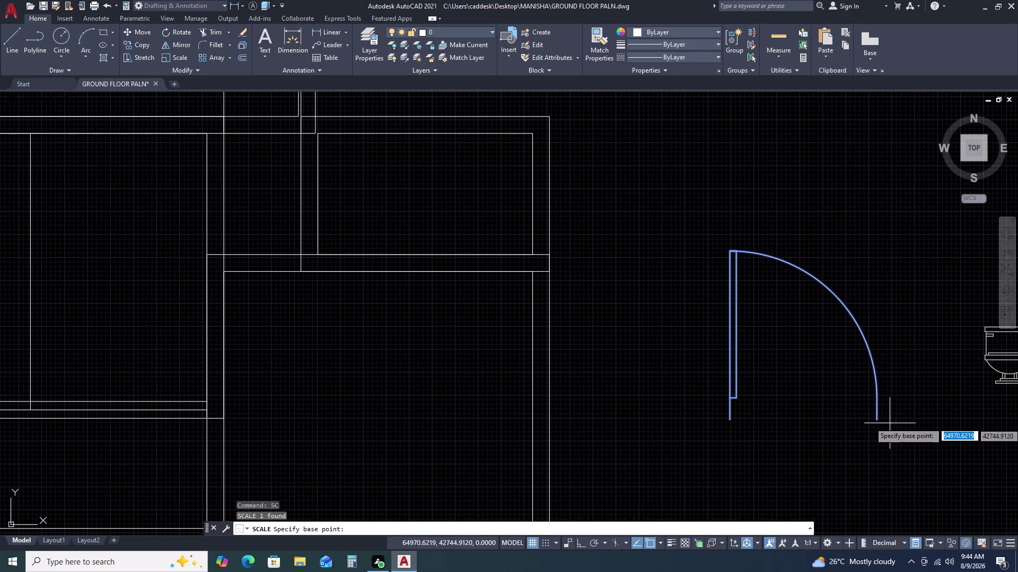